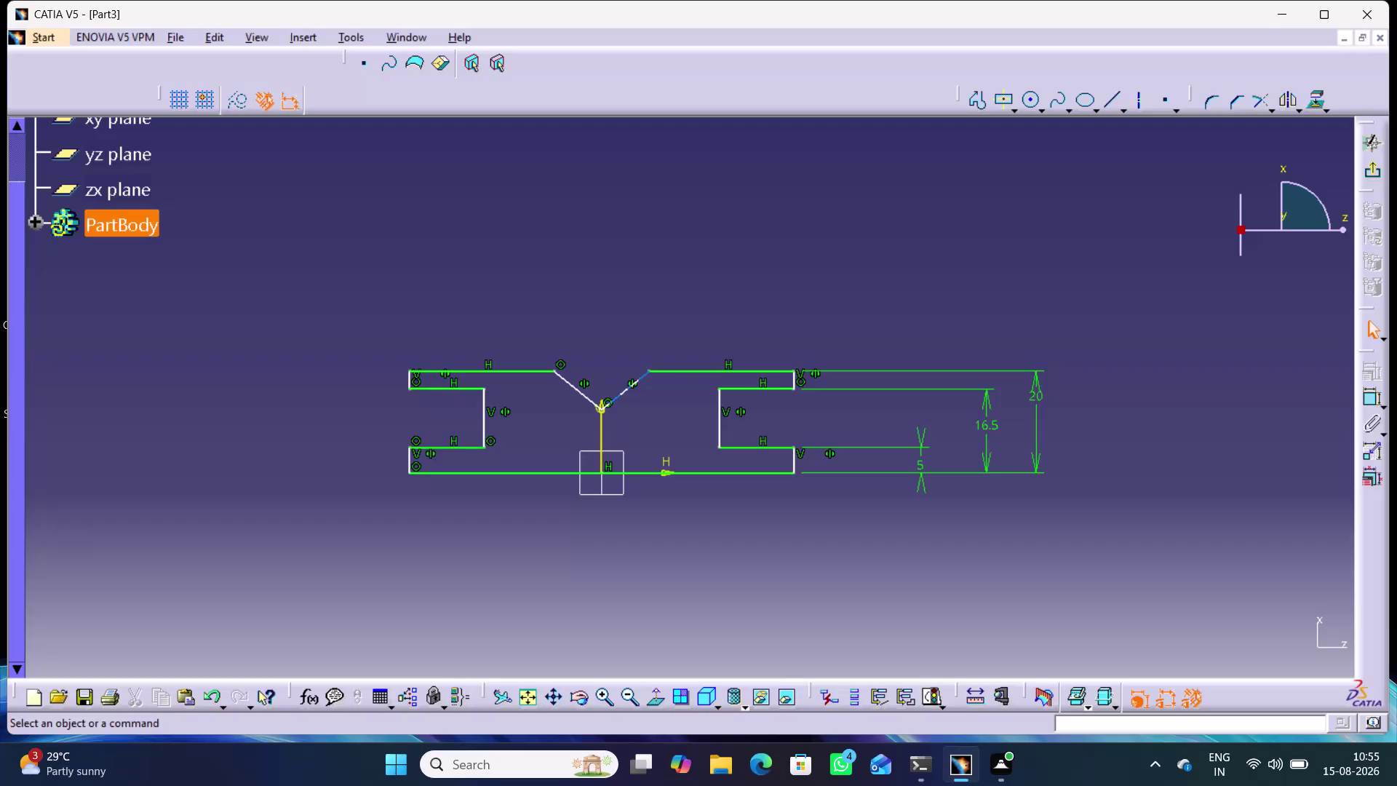
Drag the V notch and the two inner walls inward to narrow the central neck.
drag(610, 403, 610, 381)
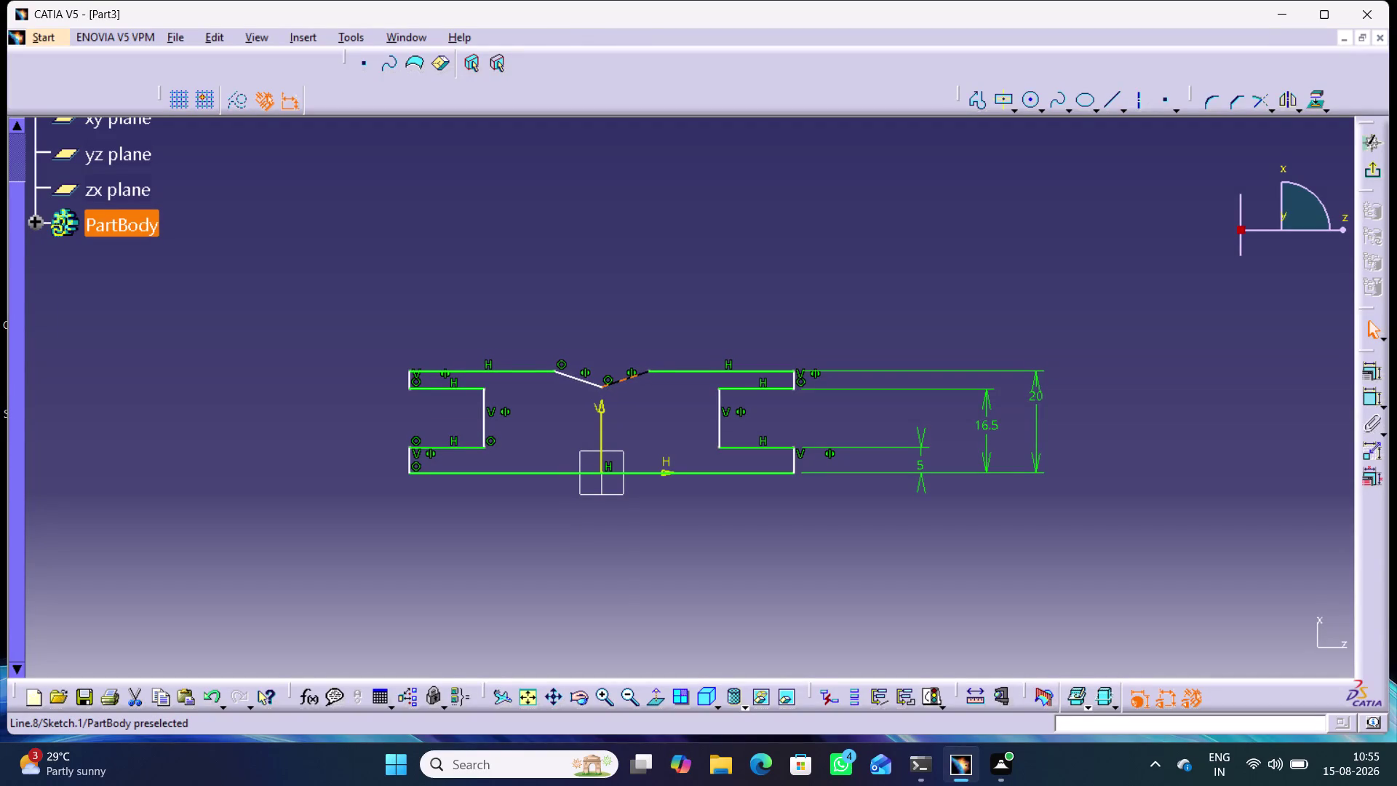
drag(609, 380, 610, 384)
click(644, 283)
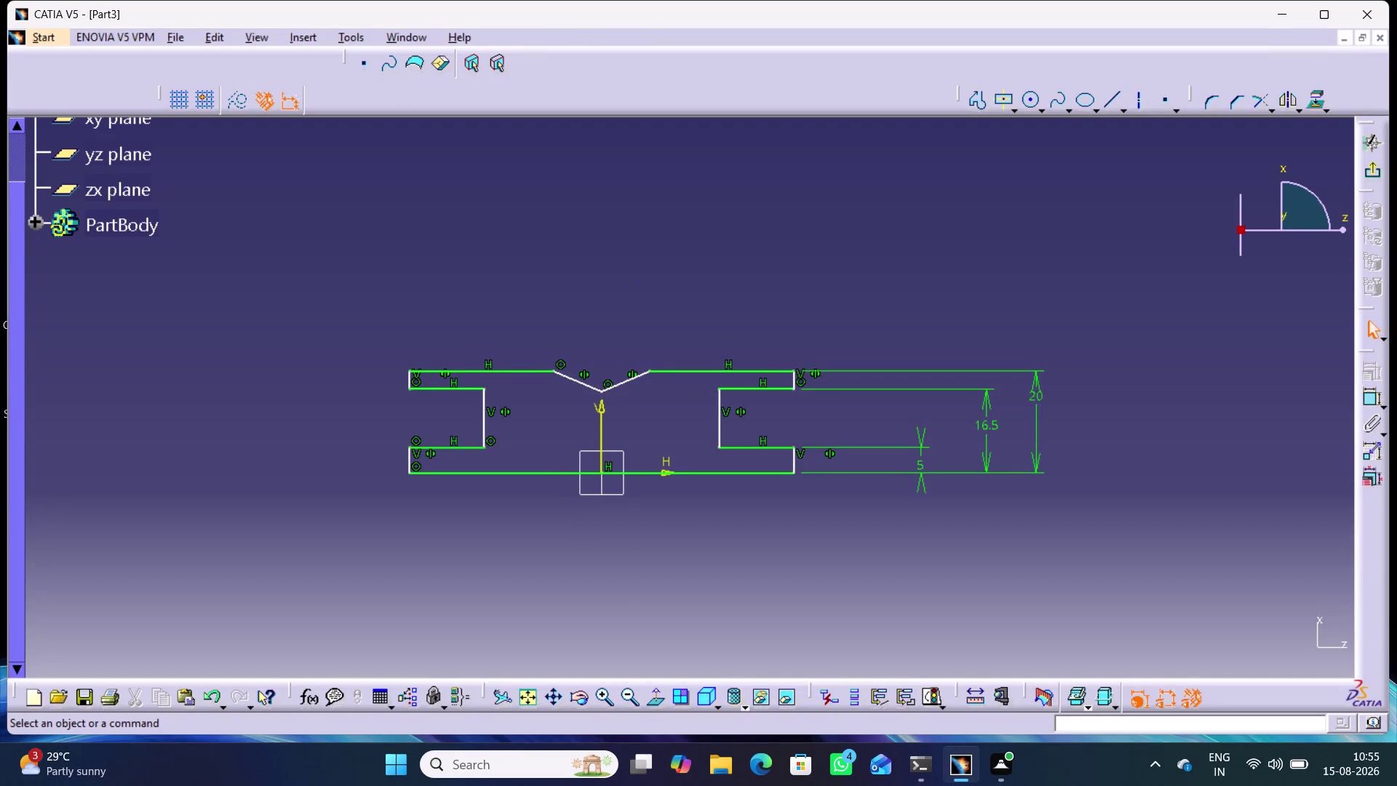
drag(720, 396, 665, 398)
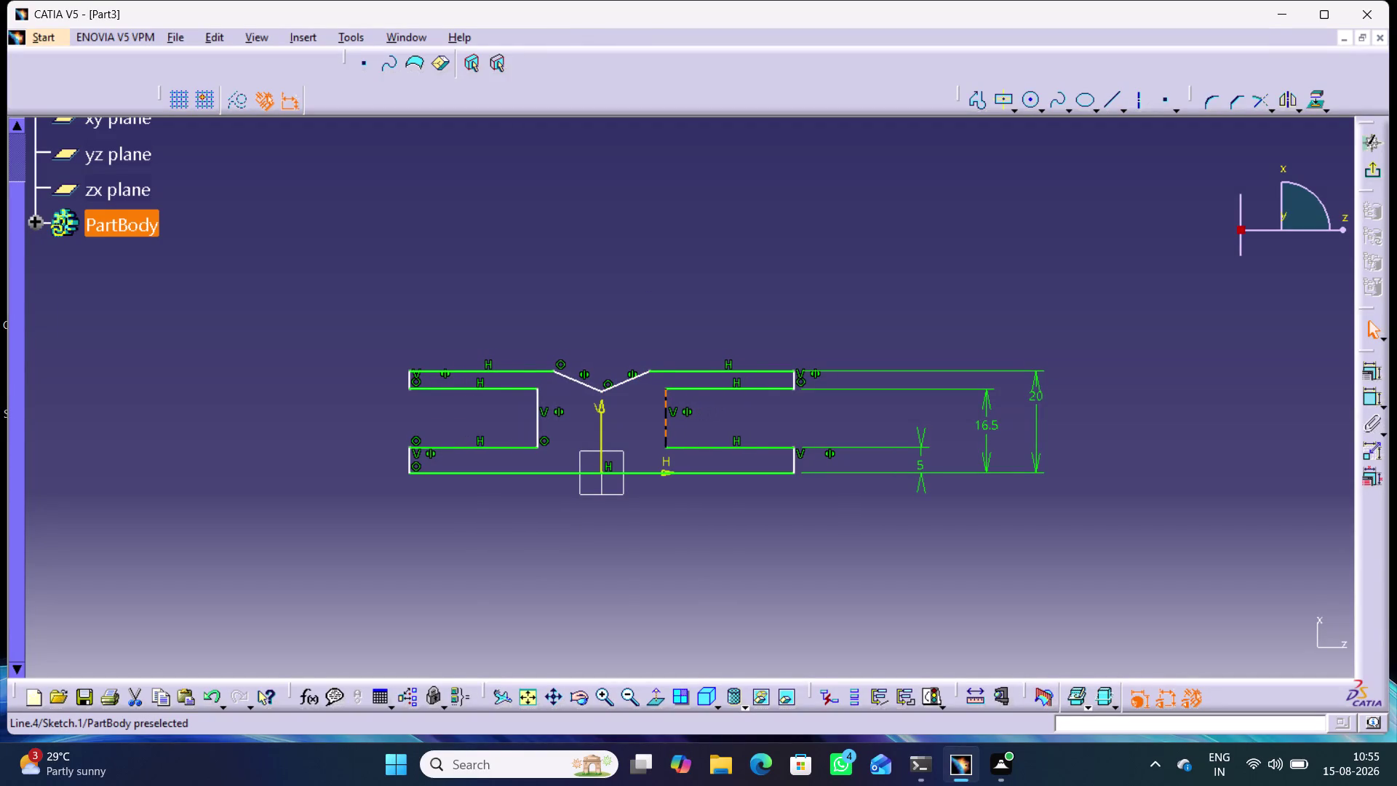
drag(665, 398, 654, 398)
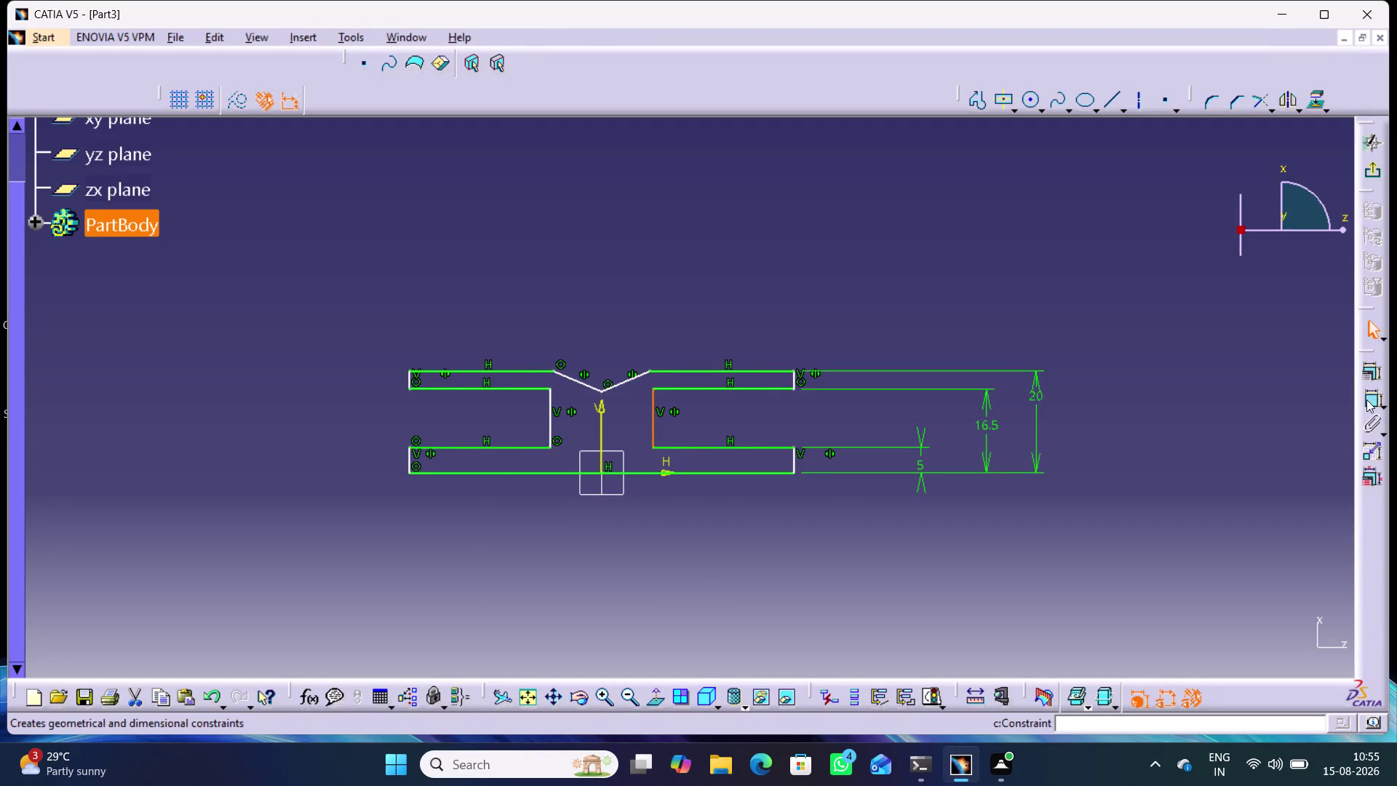
Constrain the angle between the two V-notch lines to 90°.
double_click(1366, 399)
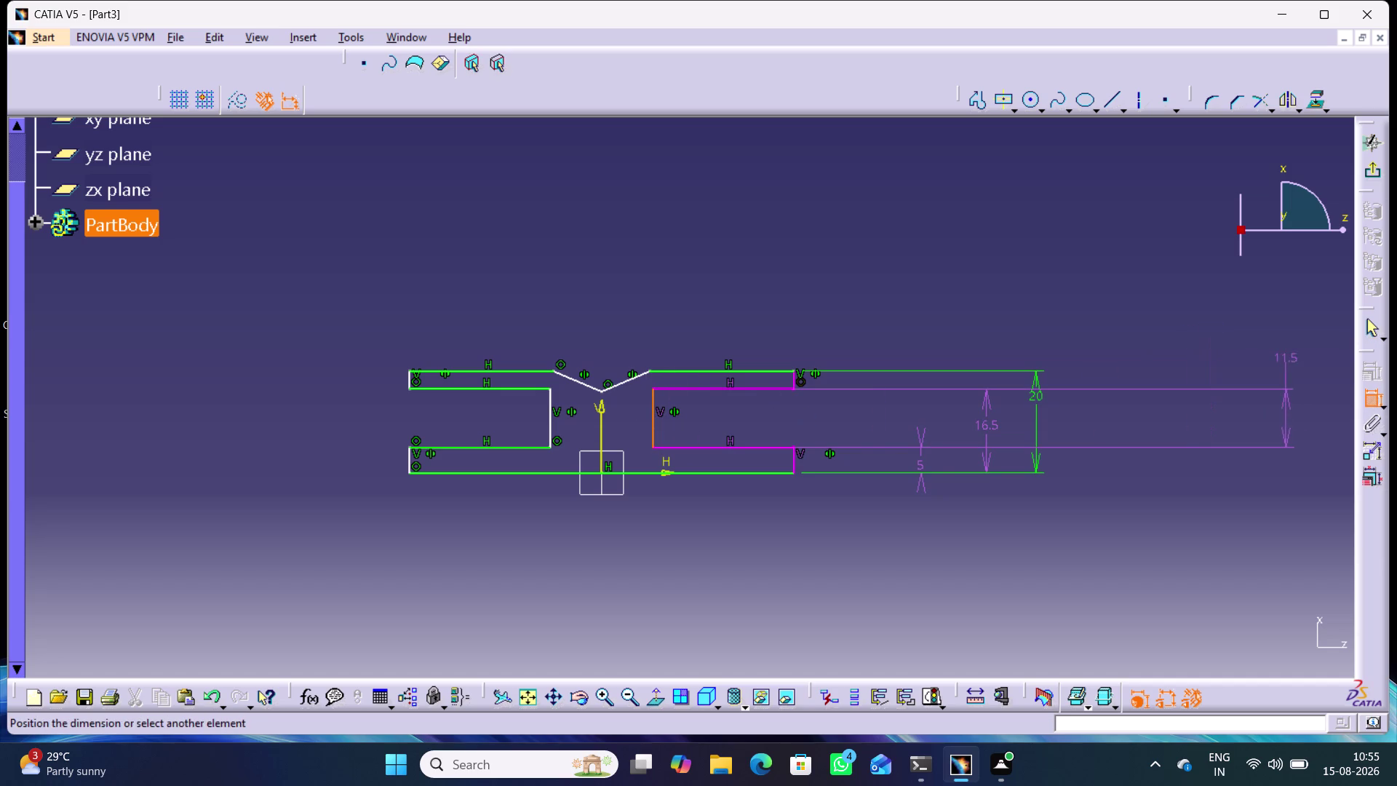
click(1371, 395)
click(1236, 387)
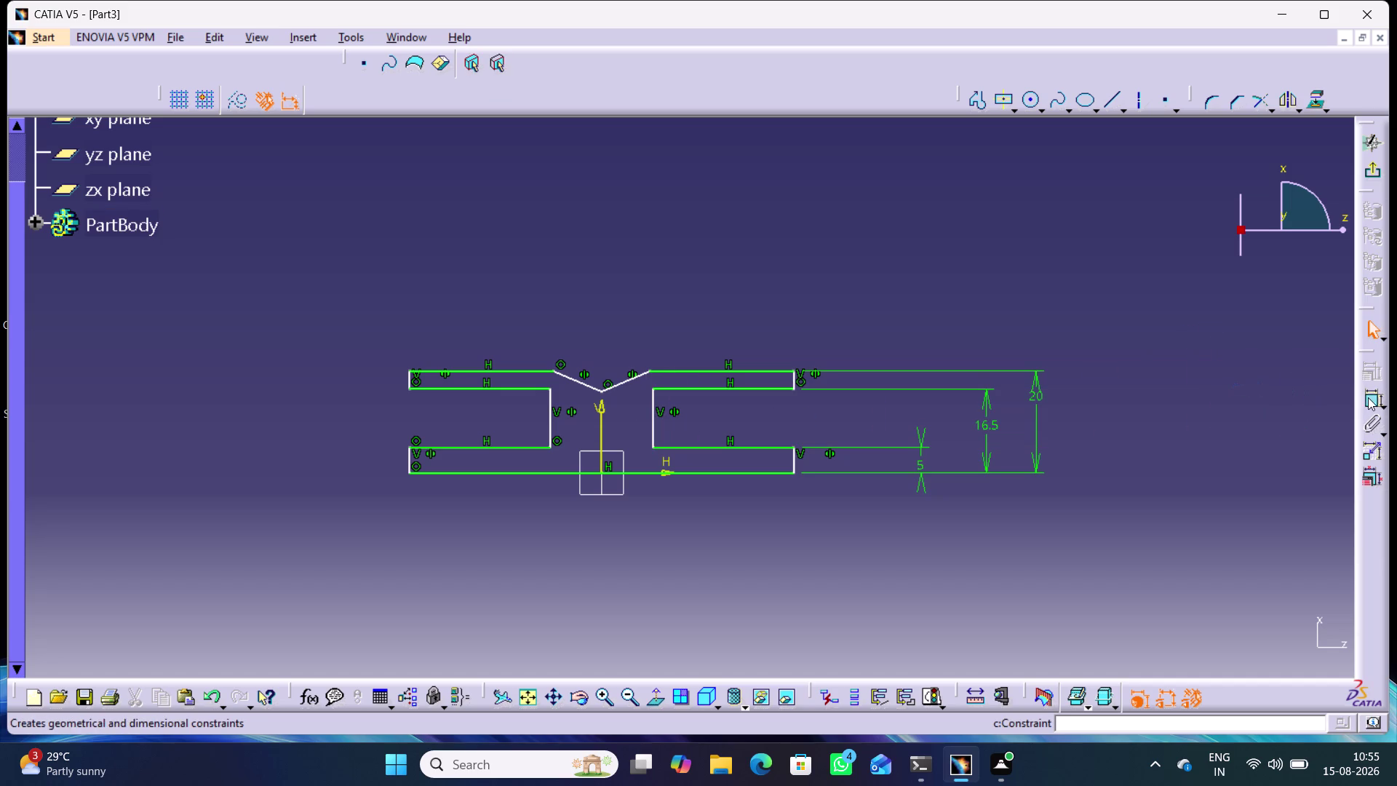
double_click(1368, 397)
click(583, 381)
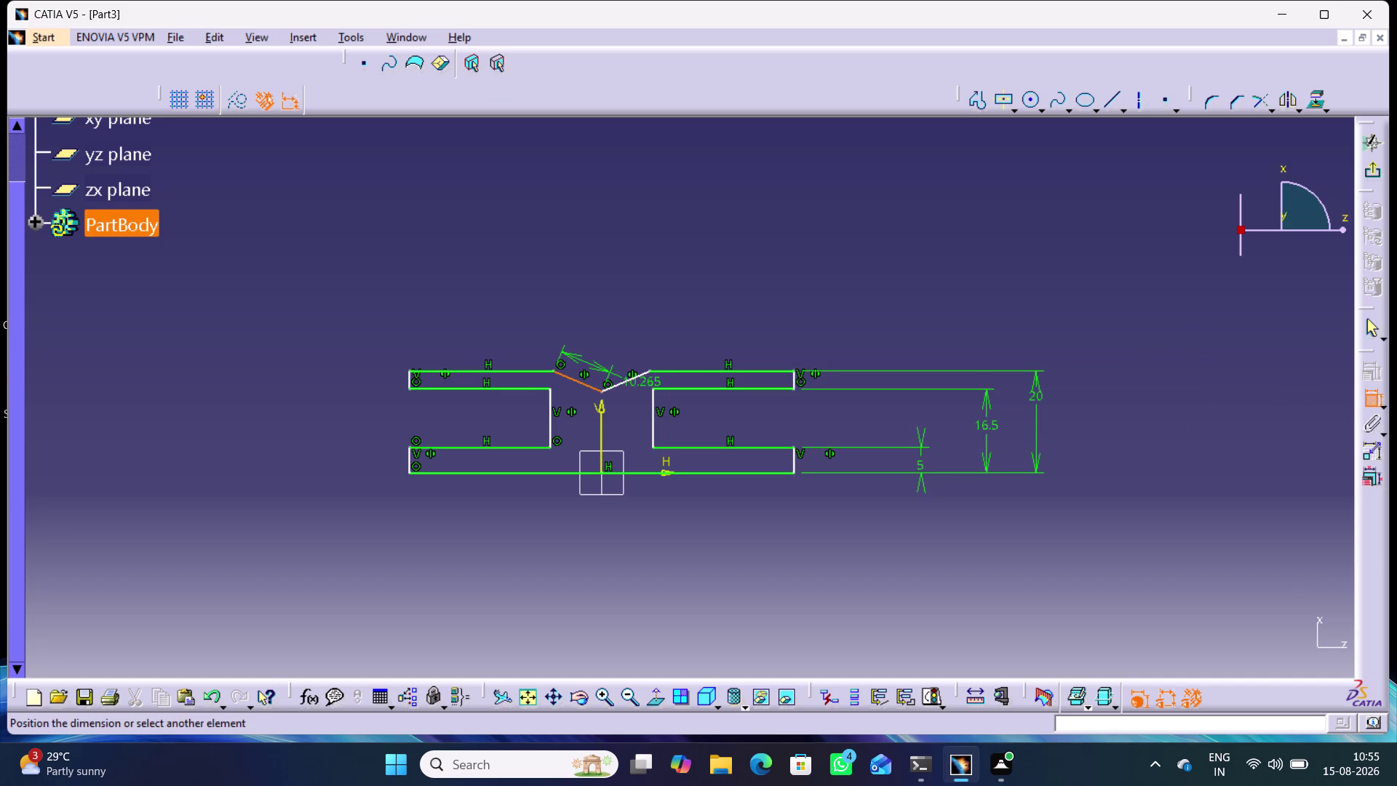
click(641, 379)
click(601, 351)
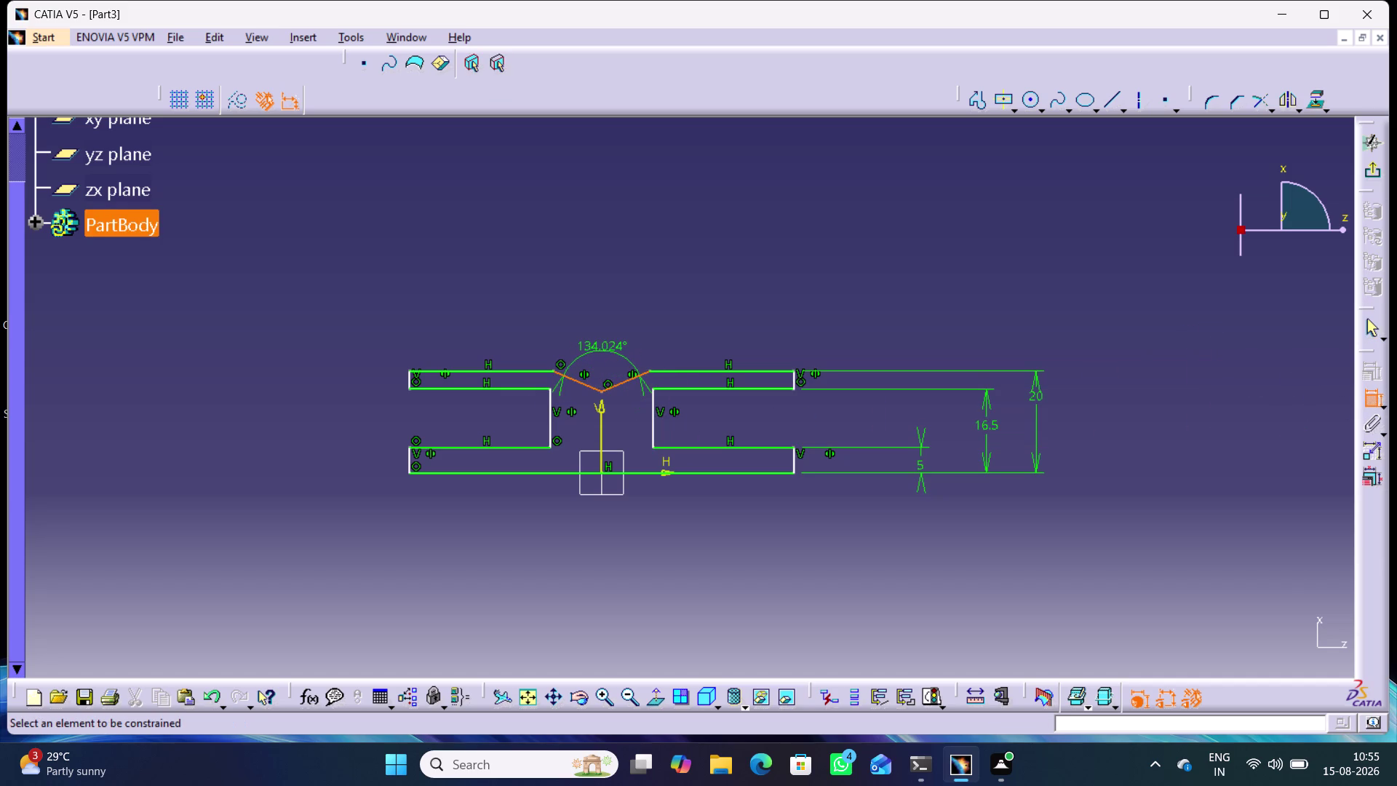
double_click(600, 347)
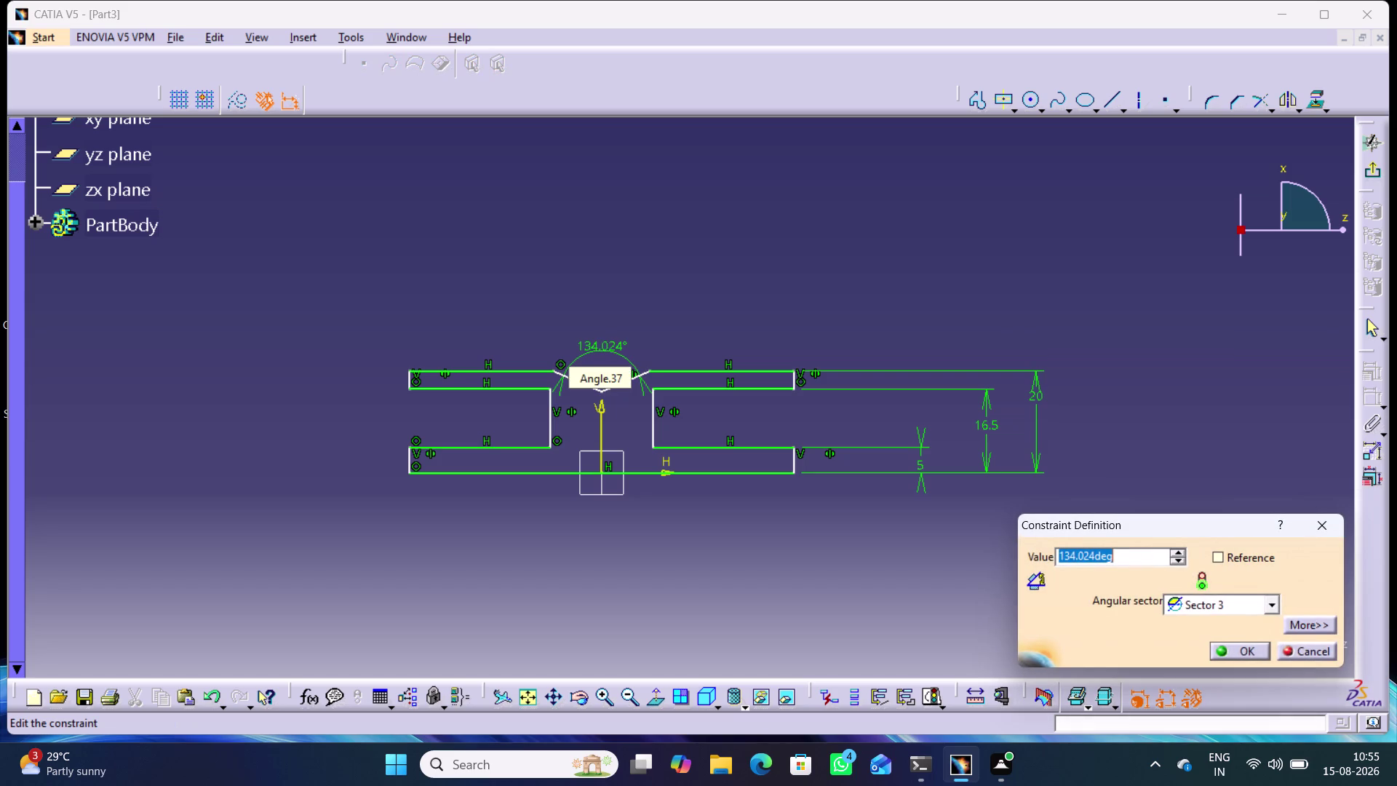
text(90)
key(Return)
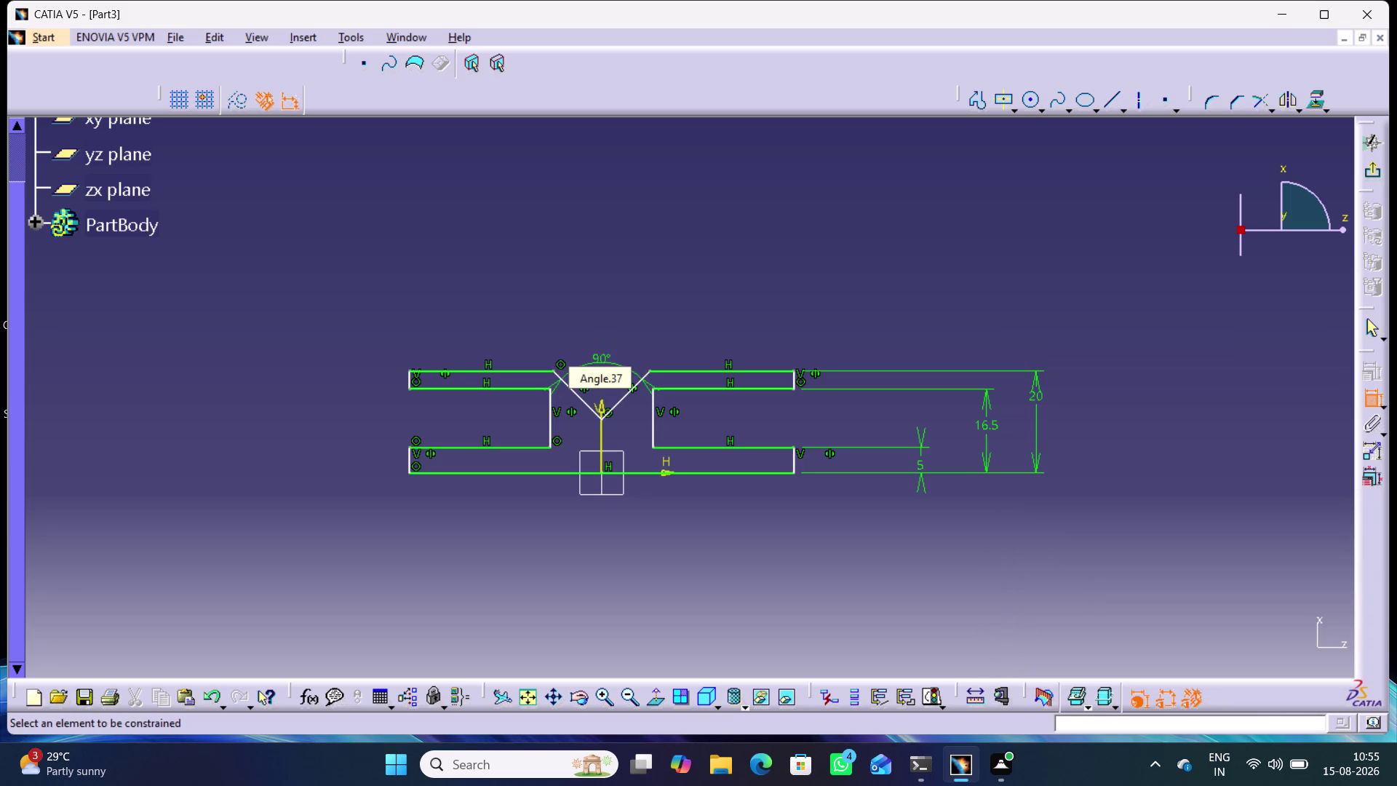
Clear the selection and drag the V notch up toward the top edge.
click(662, 266)
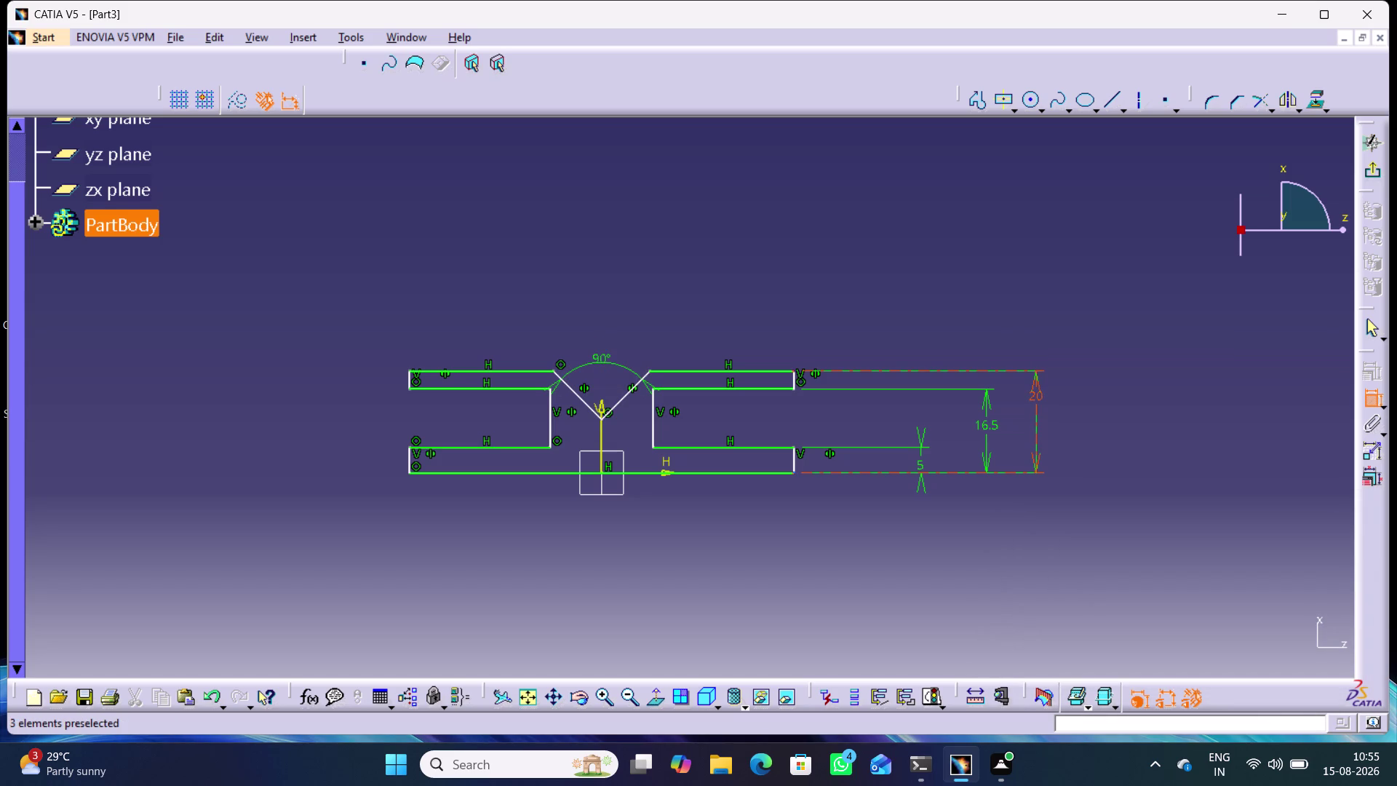
click(1364, 396)
click(1167, 450)
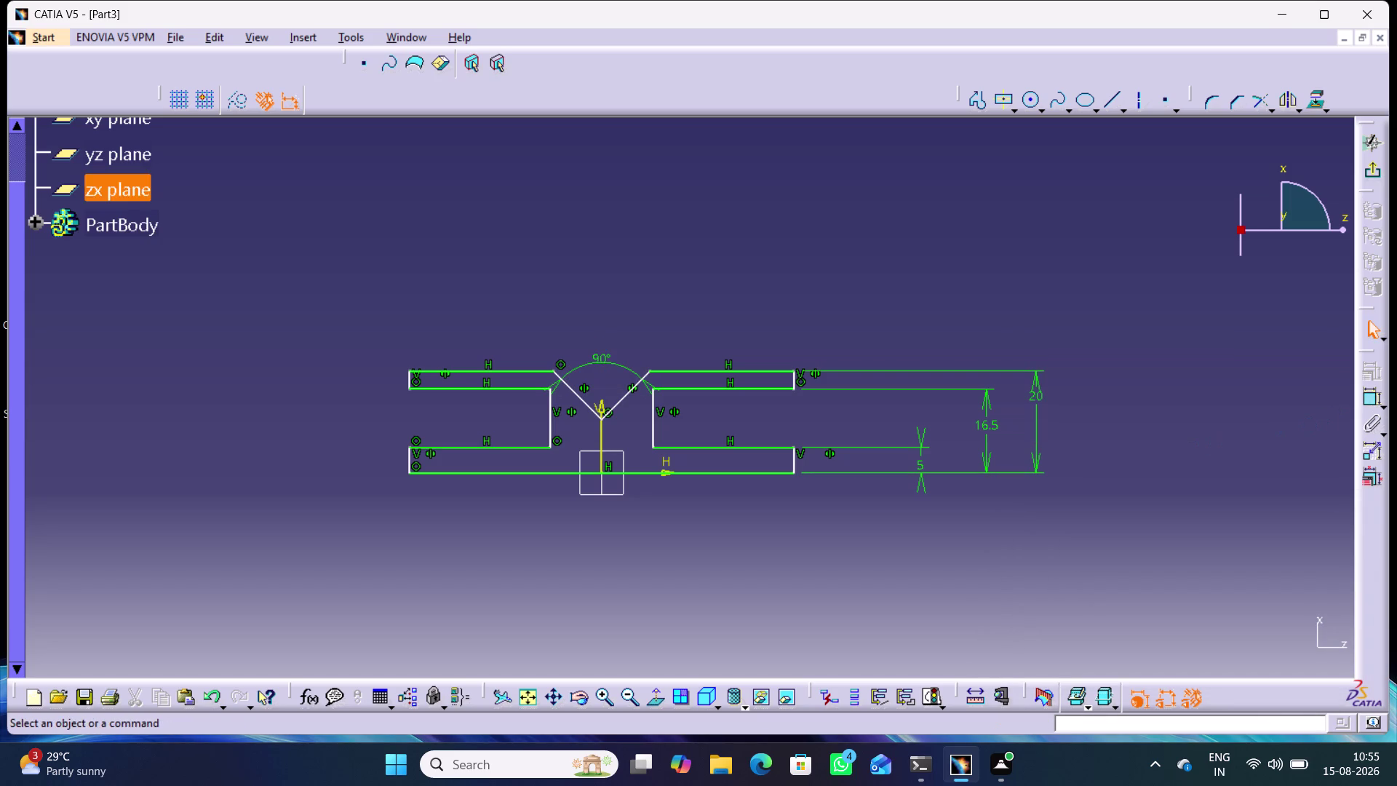
drag(604, 419, 603, 384)
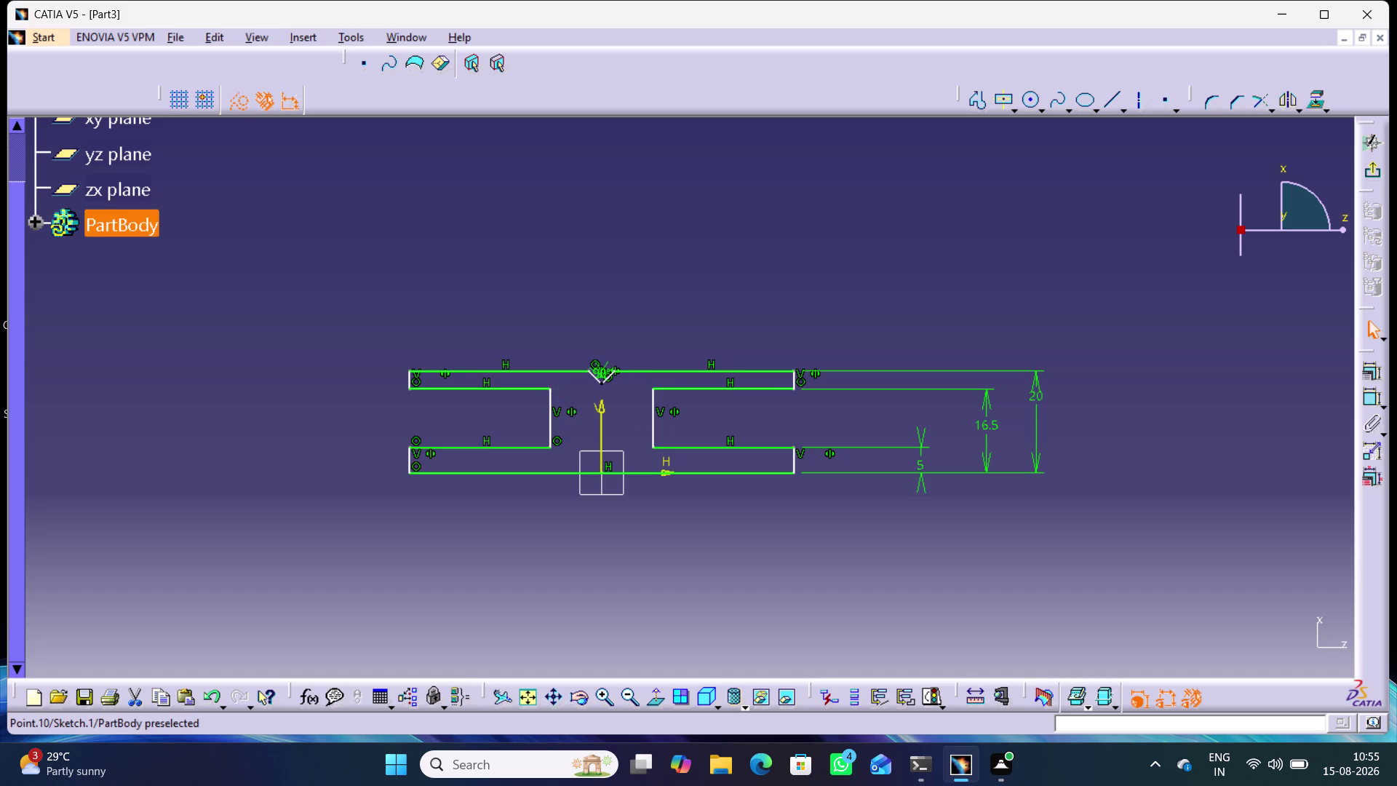
Shrink the V notch slightly and zoom in on the profile.
drag(604, 384, 607, 391)
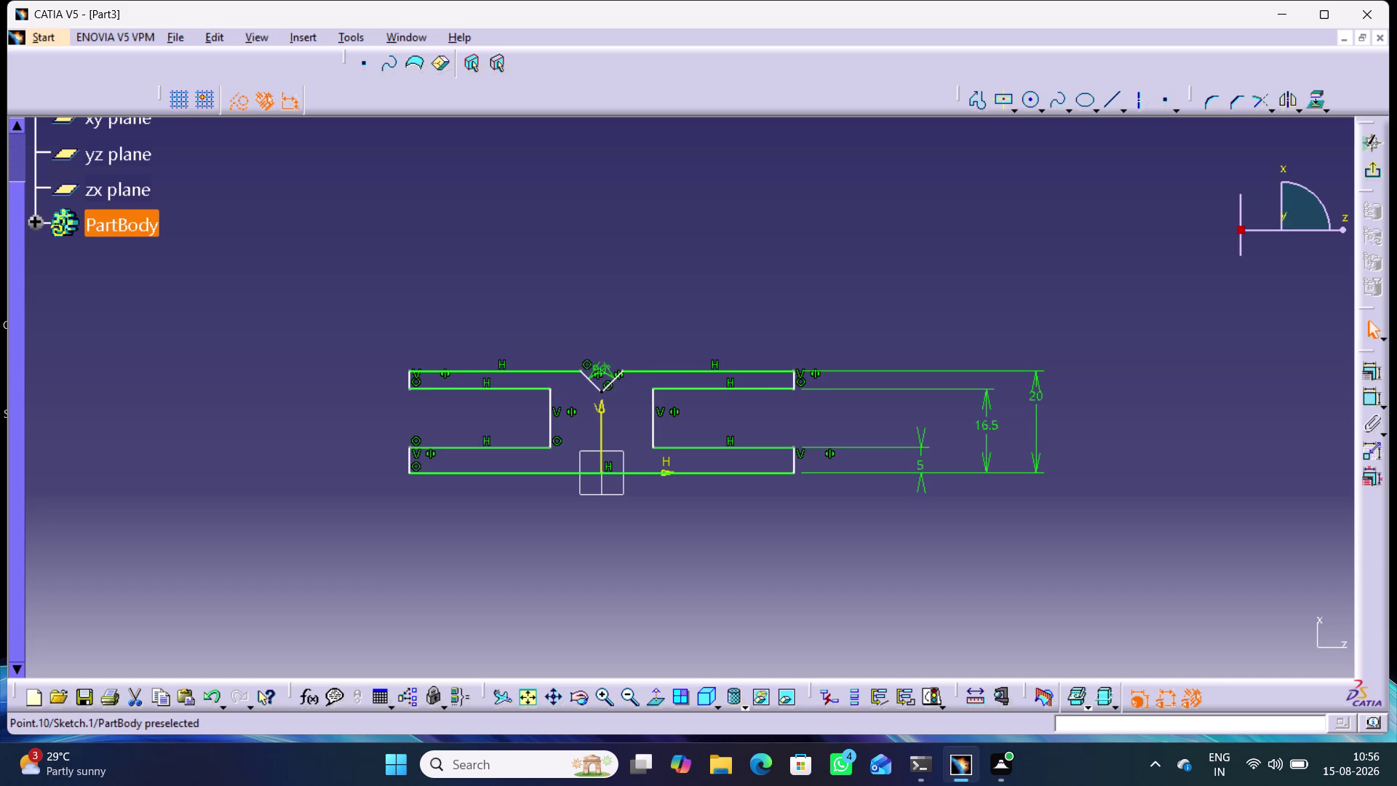
drag(607, 391, 607, 388)
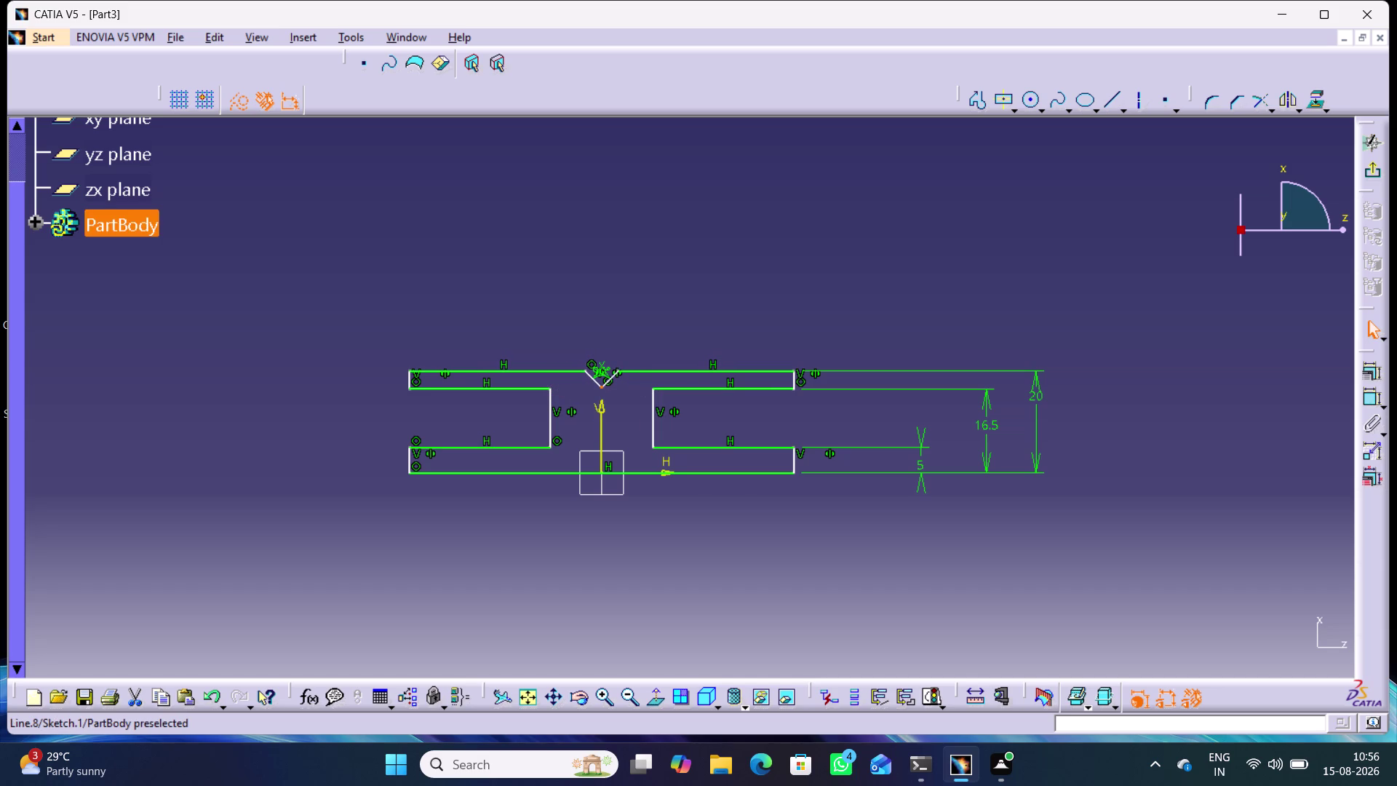
middle_drag(622, 408, 617, 389)
right_click(622, 408)
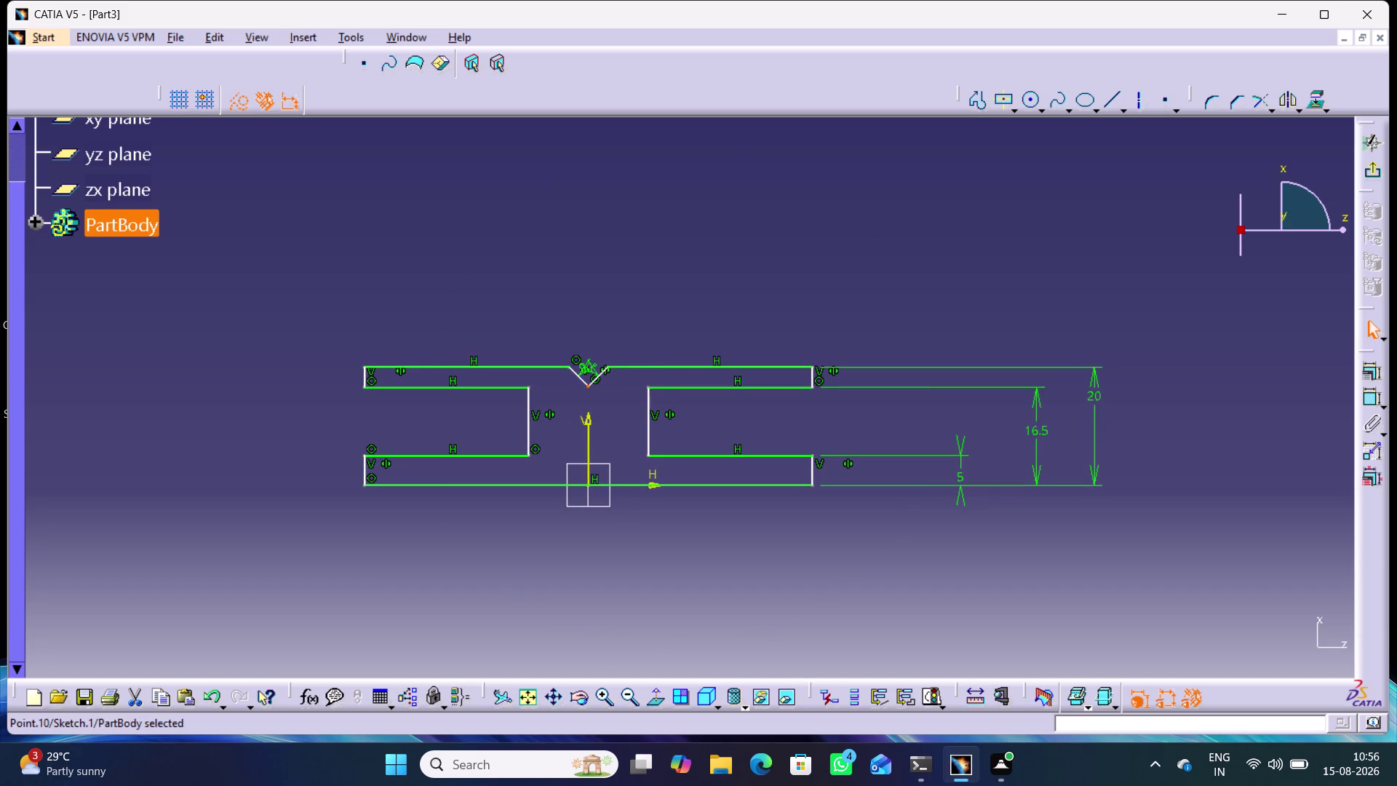
middle_drag(622, 390, 614, 366)
right_click(621, 390)
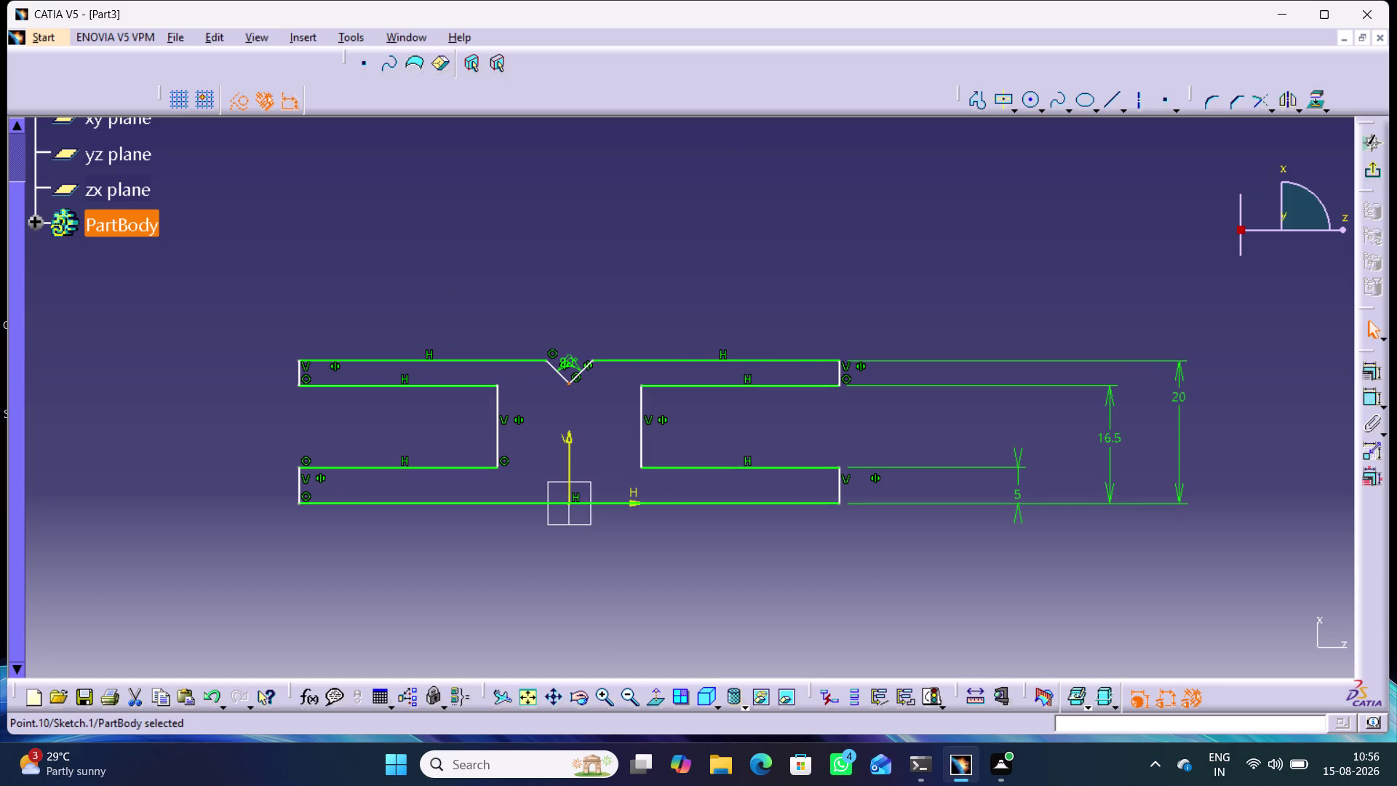
Dimension the inner wall spacing, then undo the misplaced dimension.
click(1367, 395)
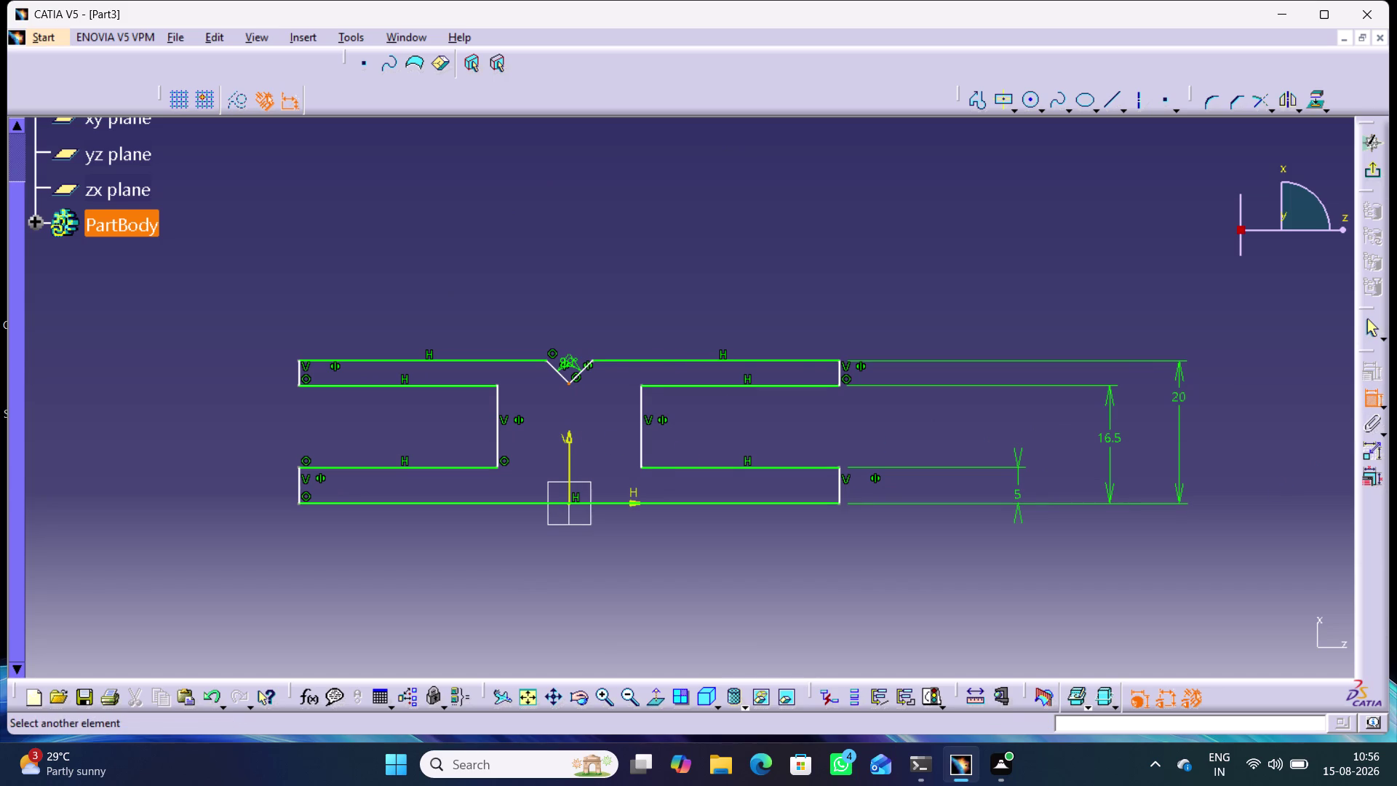
click(643, 416)
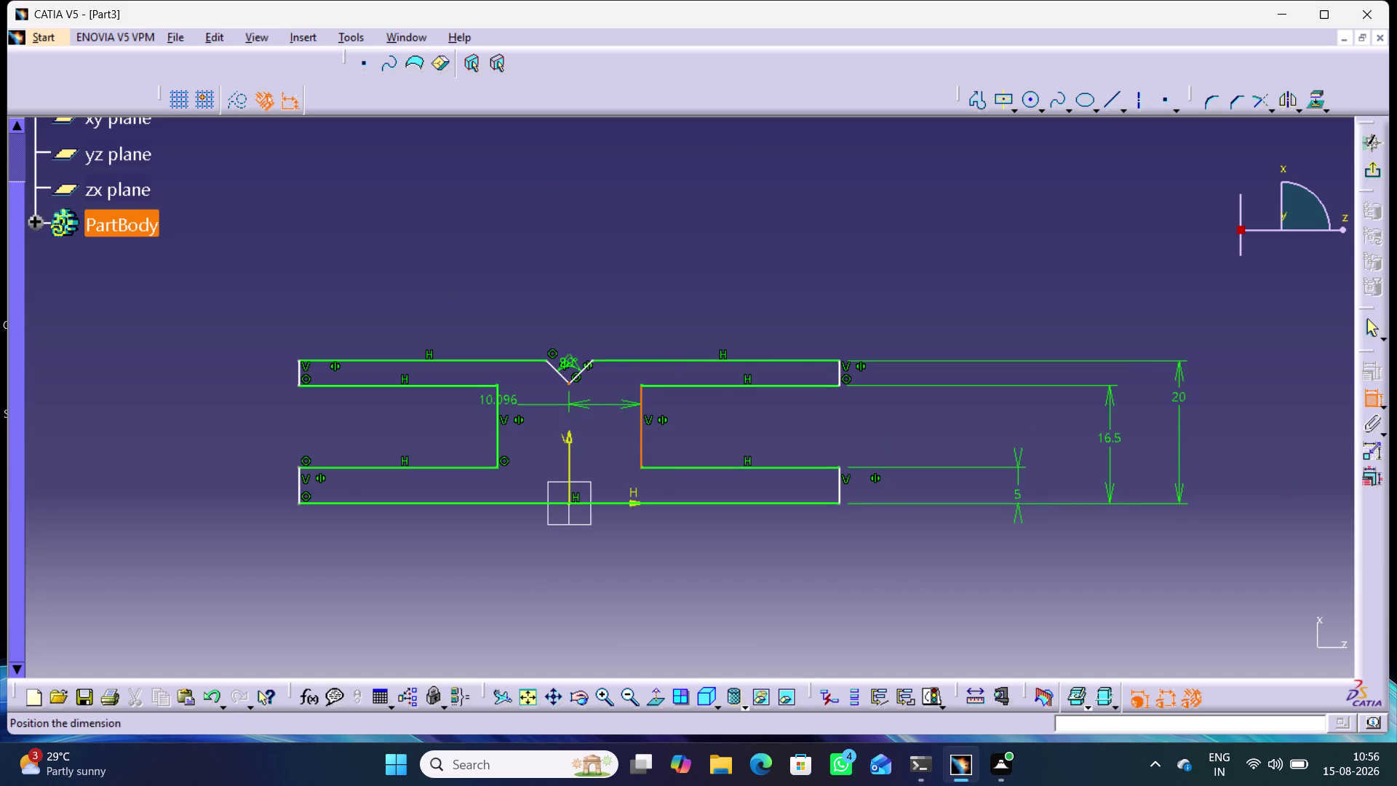
click(495, 396)
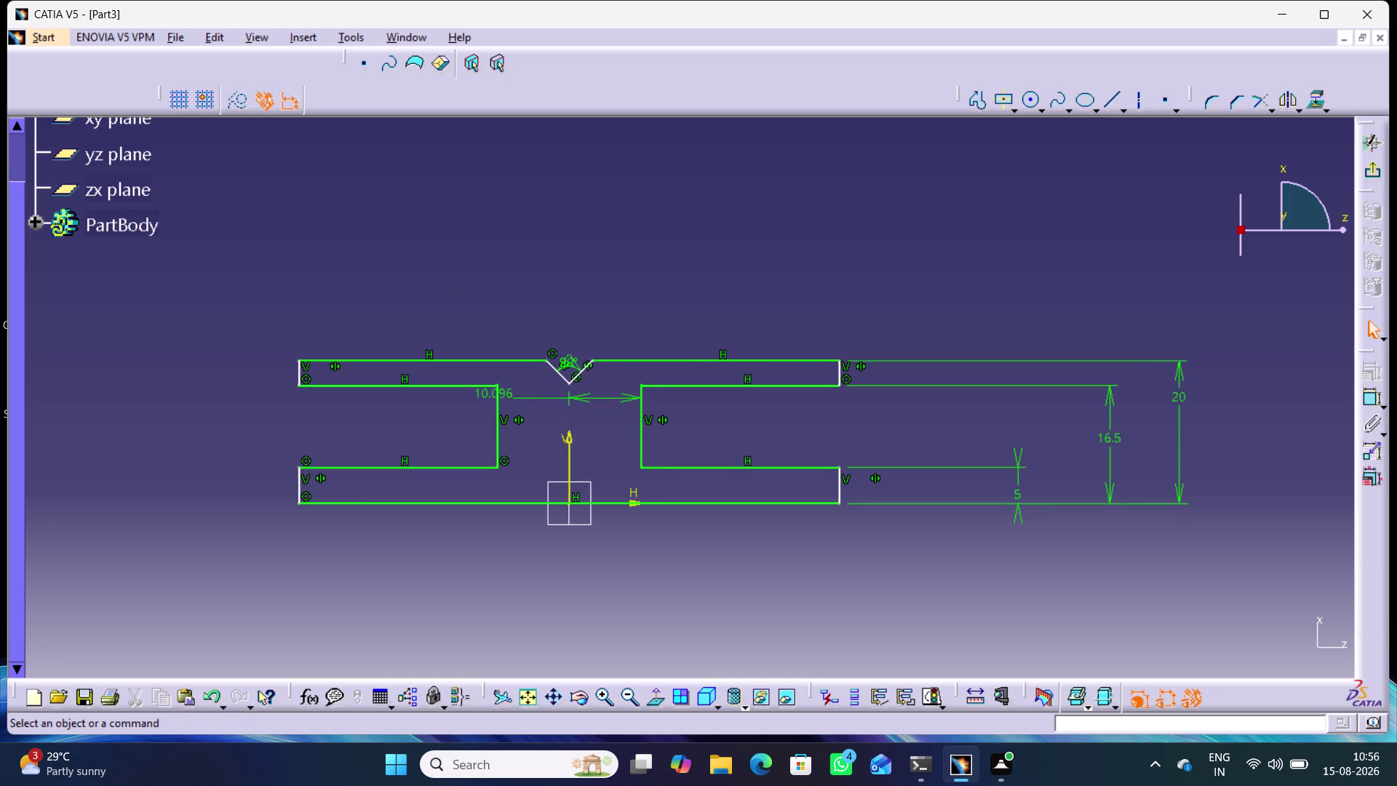
click(204, 692)
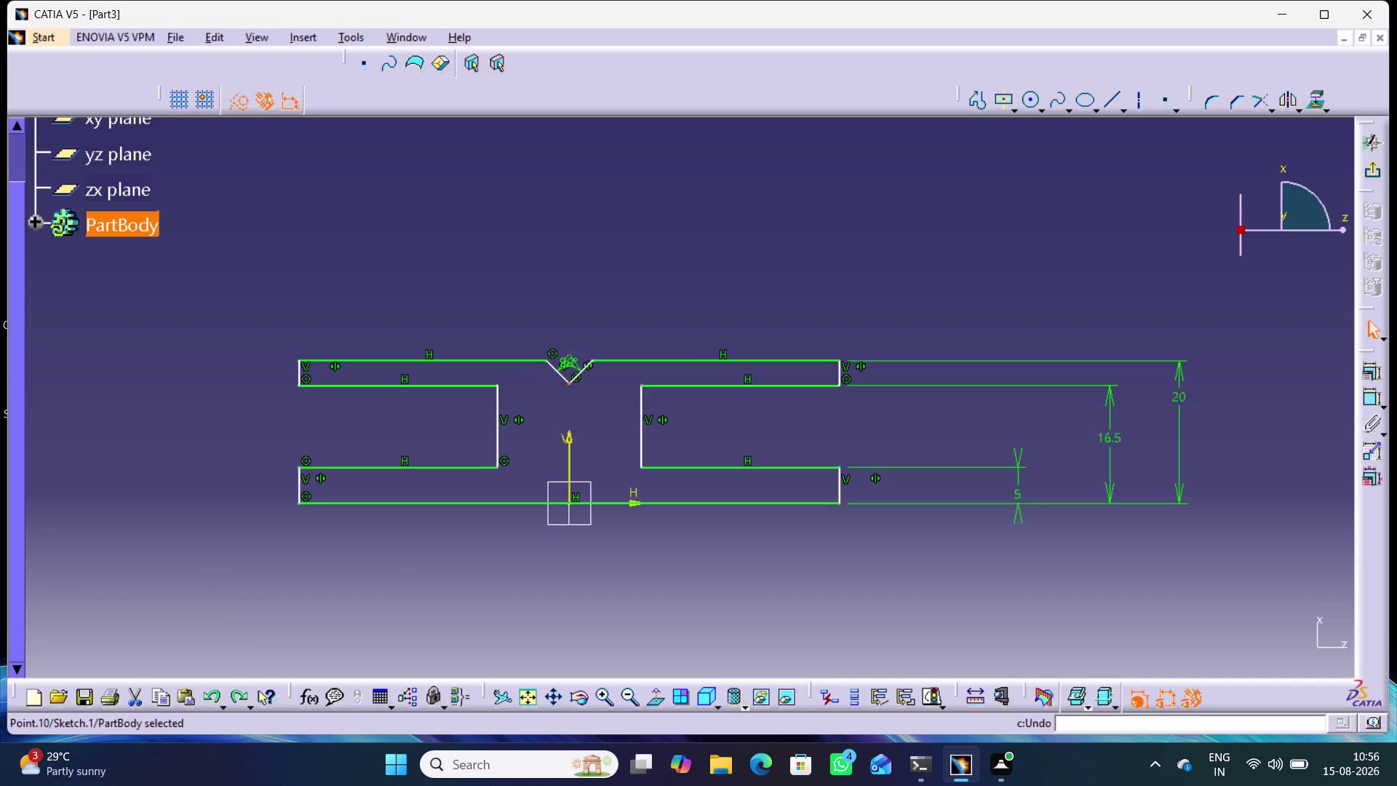
click(413, 565)
click(1367, 394)
click(1362, 397)
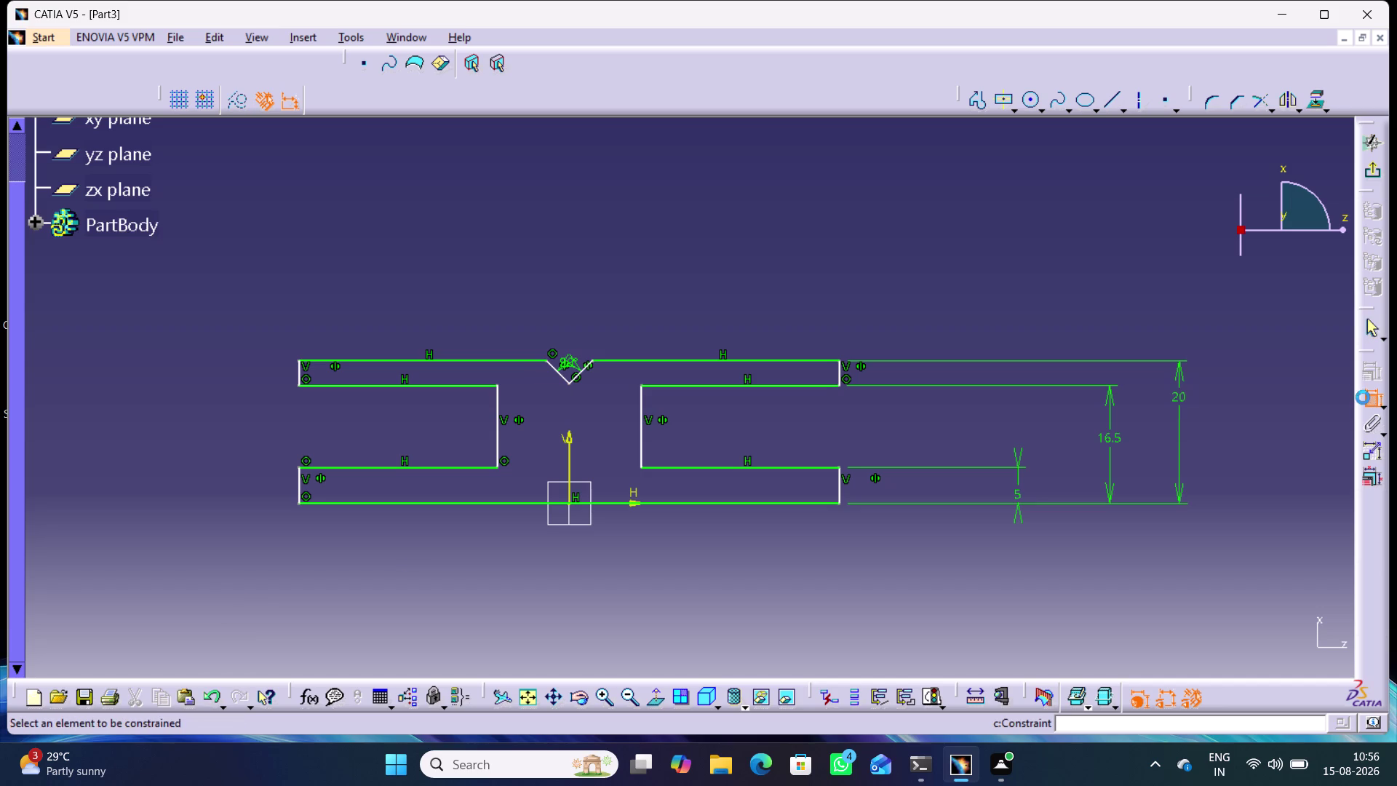
Dimension the gap between the two inner walls and set it to 5 mm.
click(1365, 394)
click(498, 402)
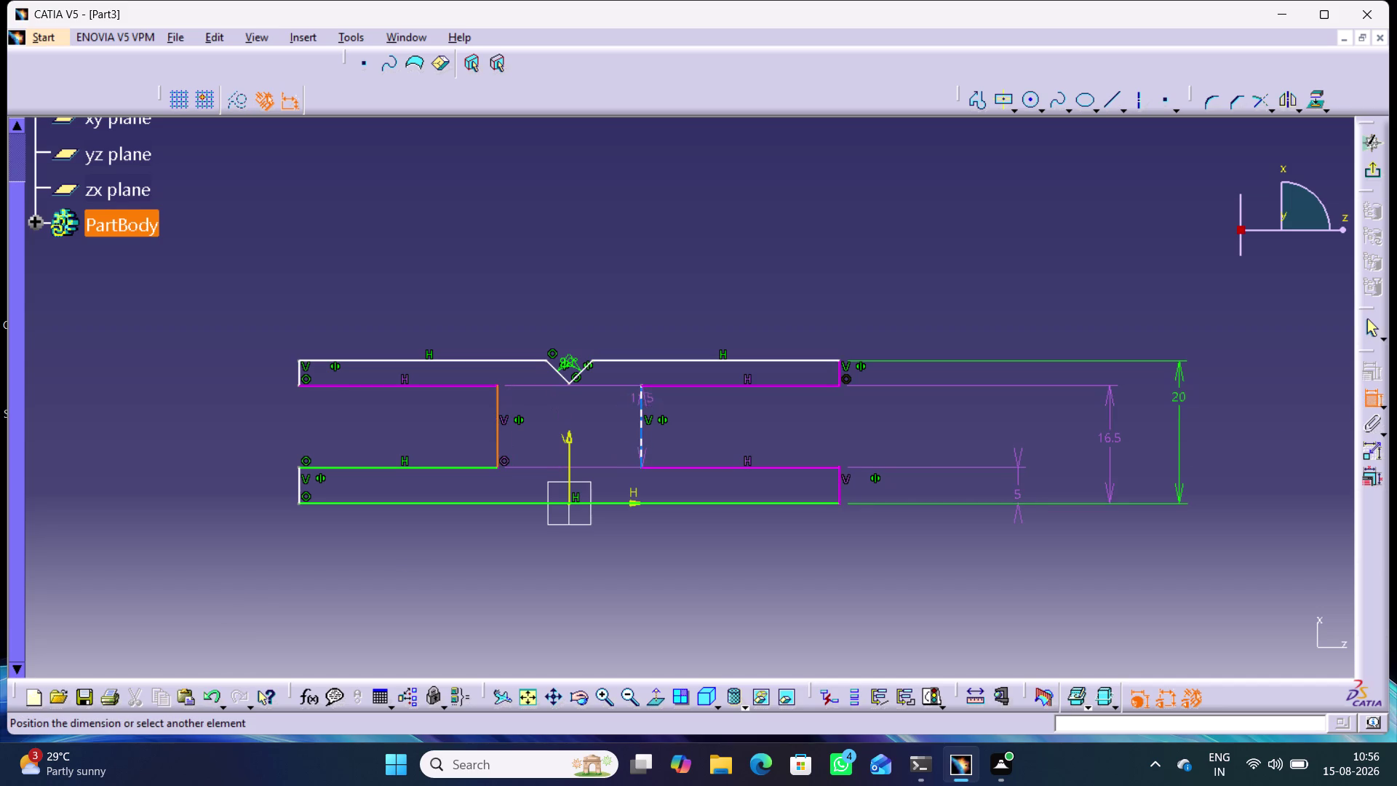
click(638, 400)
click(565, 299)
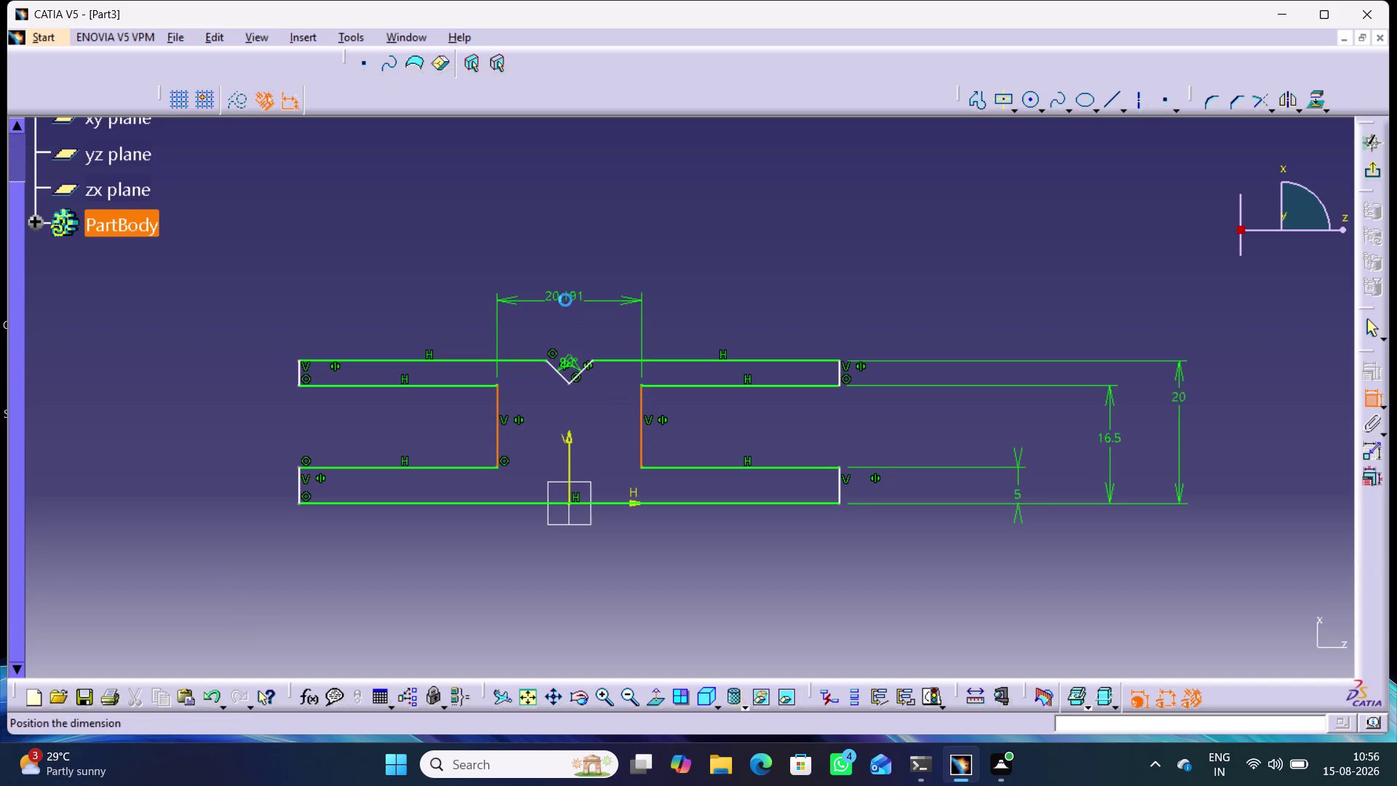
double_click(561, 296)
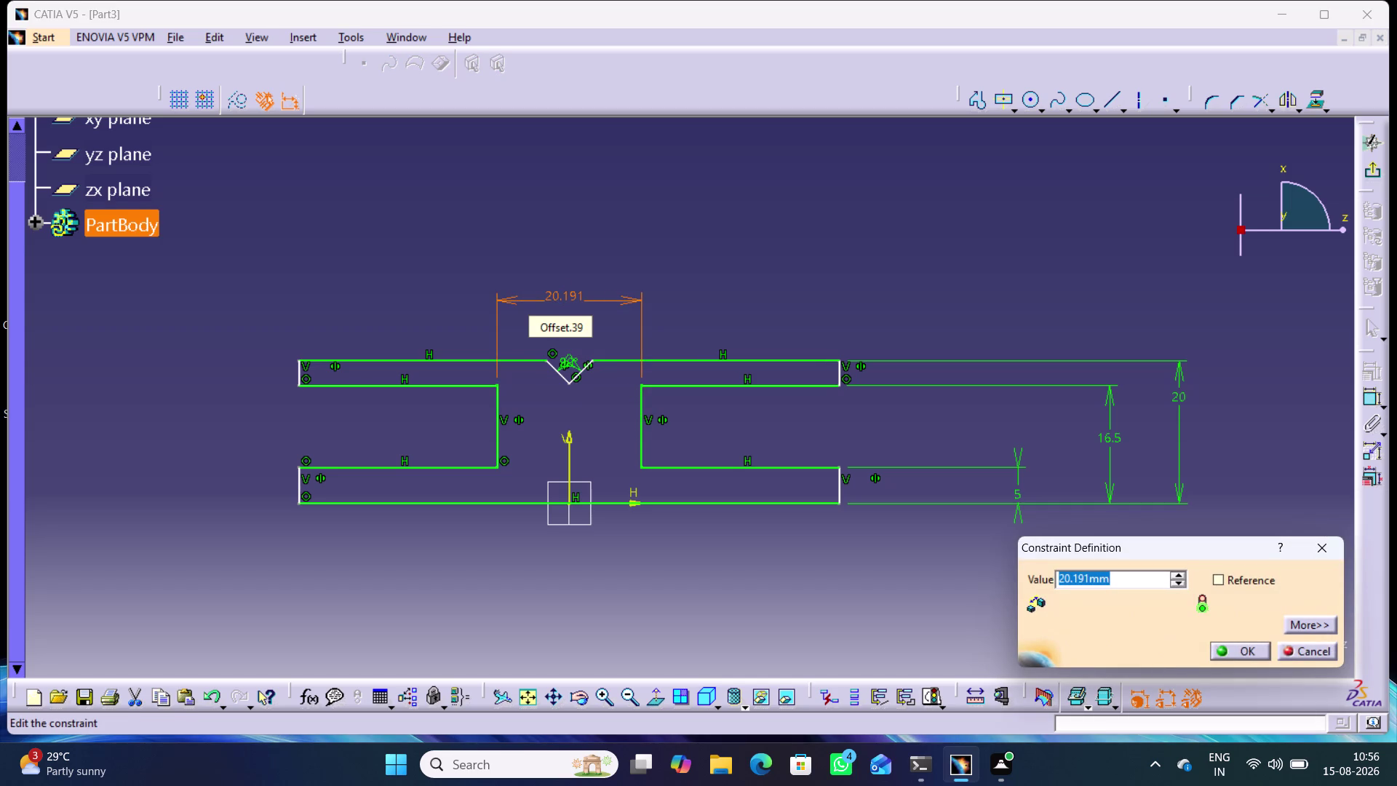
key(5)
key(Return)
scroll(down, 3)
click(635, 295)
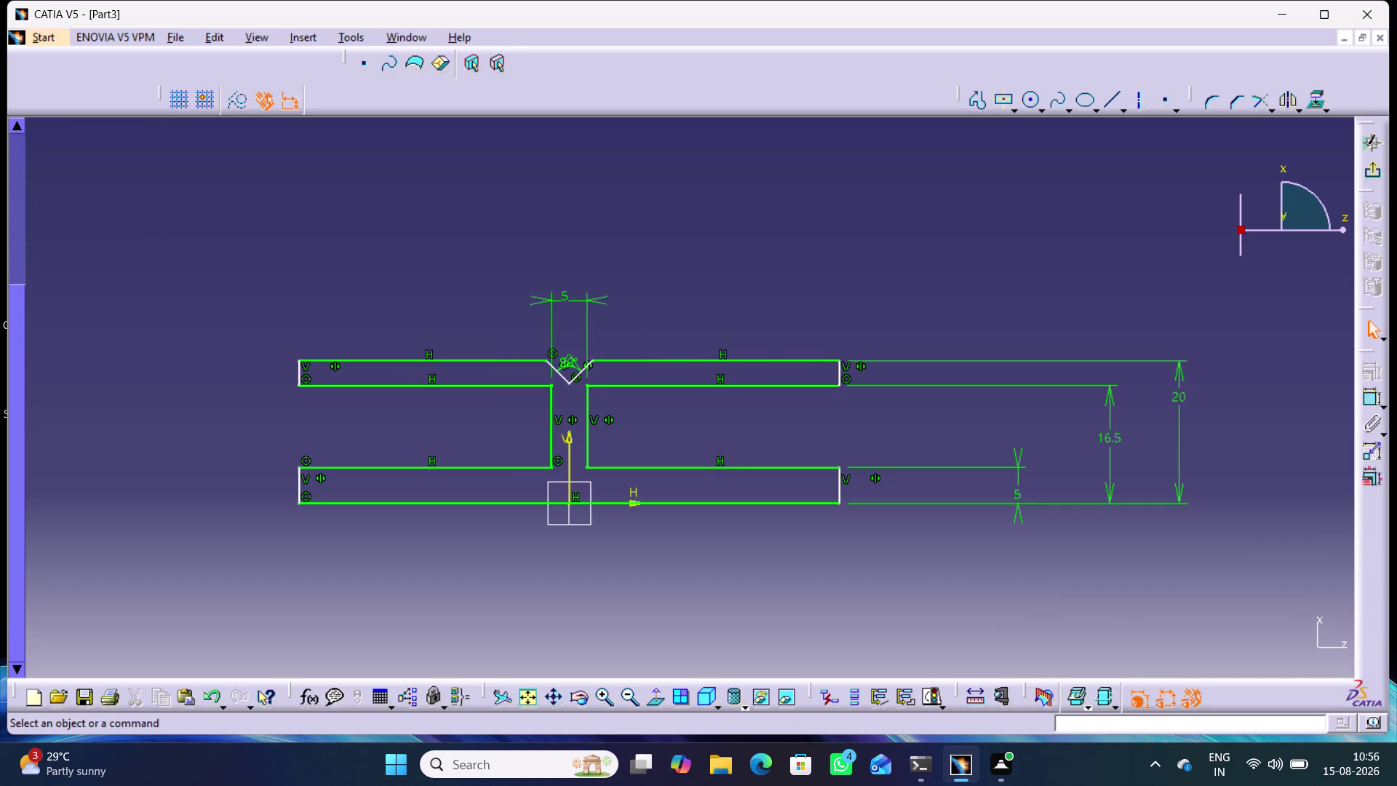
click(1374, 393)
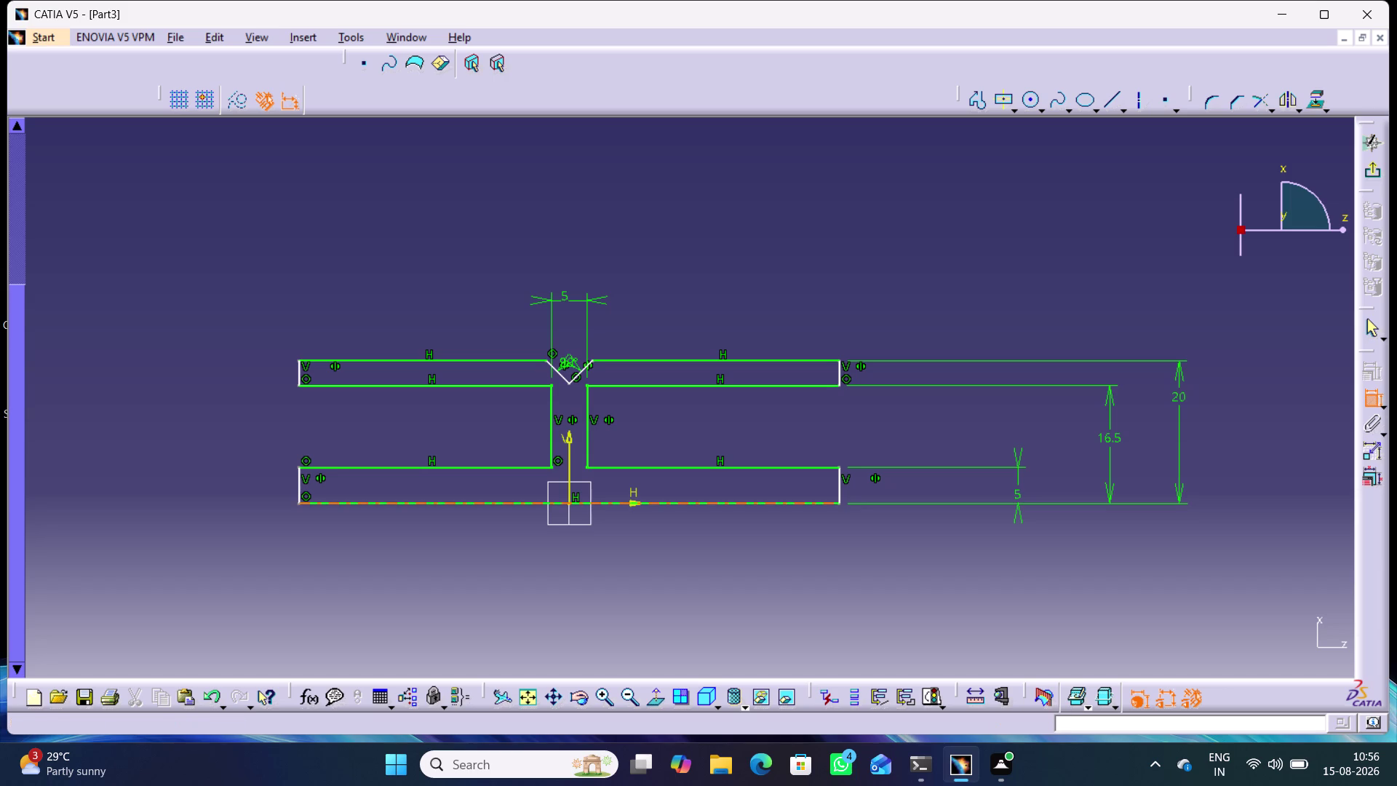
Dimension the bottom edge of the profile to 15 mm.
click(794, 502)
click(564, 543)
double_click(564, 537)
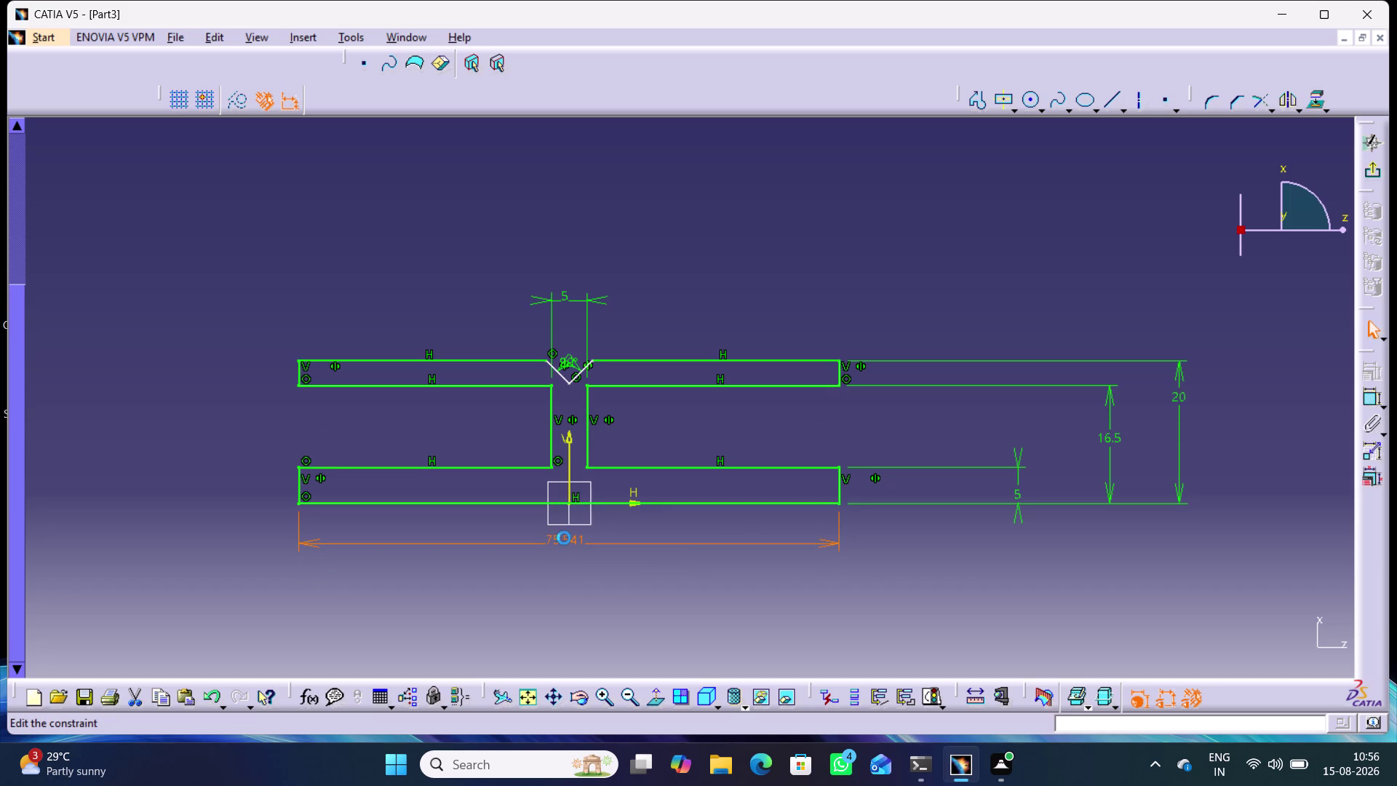
text(15)
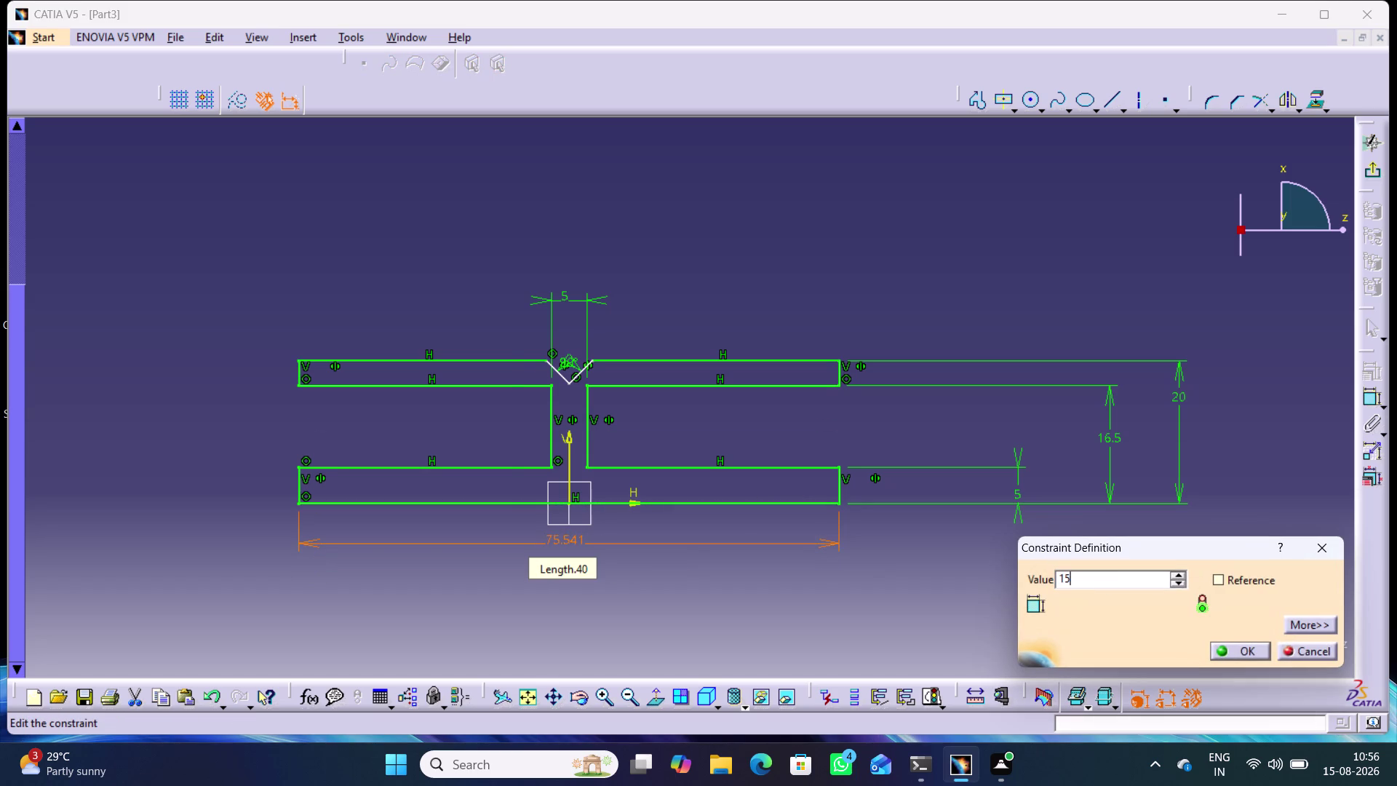
key(Return)
click(682, 543)
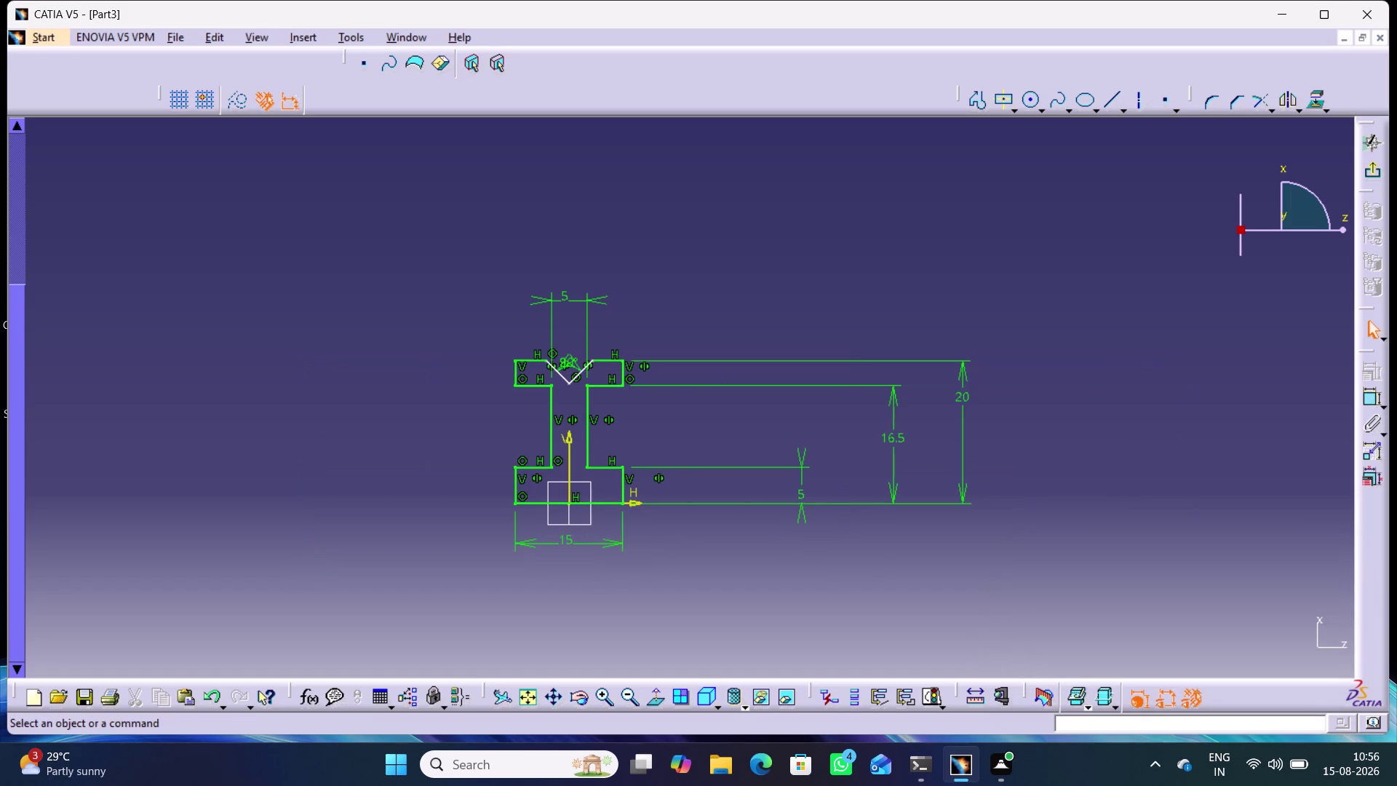
Zoom in on the head notch and drag its edges into shape.
middle_drag(634, 415, 609, 292)
right_click(634, 414)
middle_drag(521, 421, 636, 495)
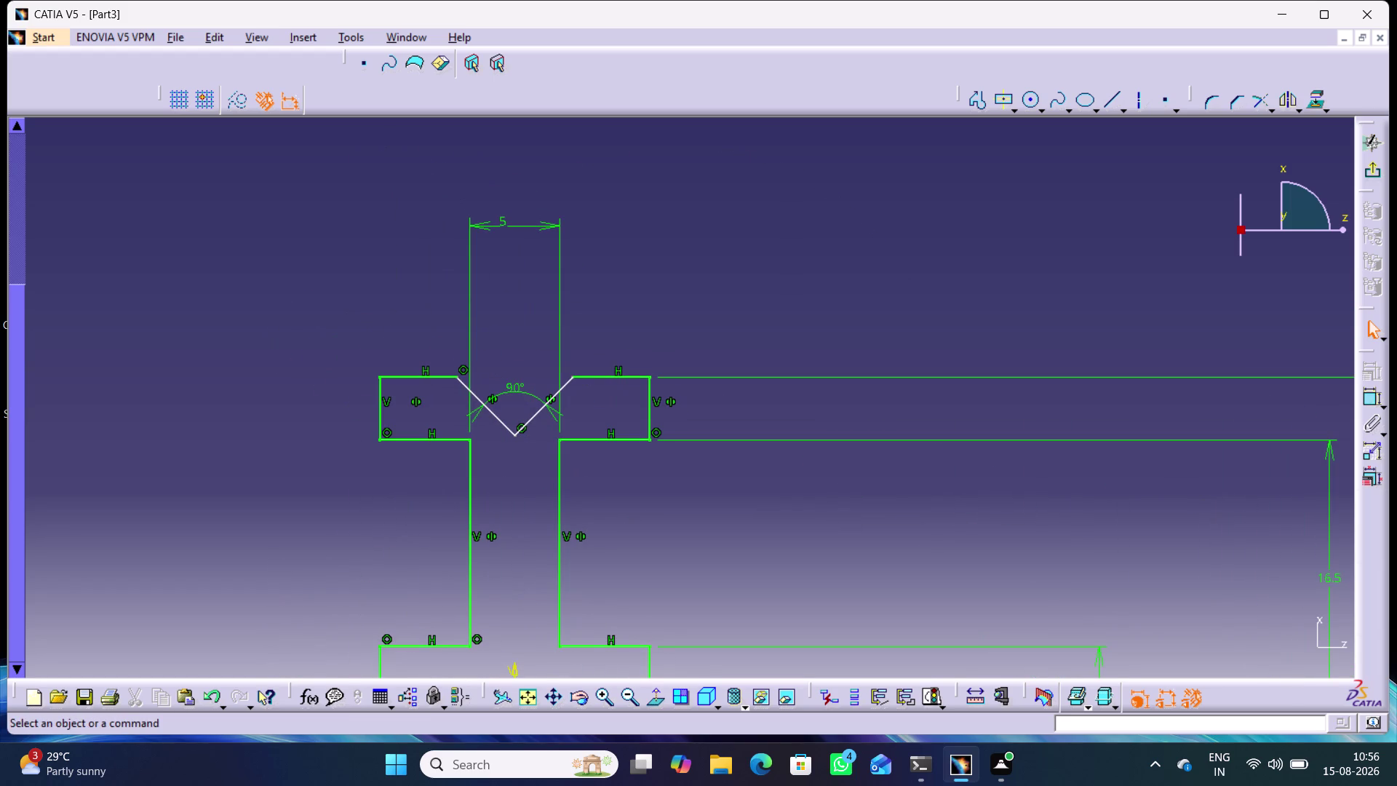
drag(516, 433, 517, 446)
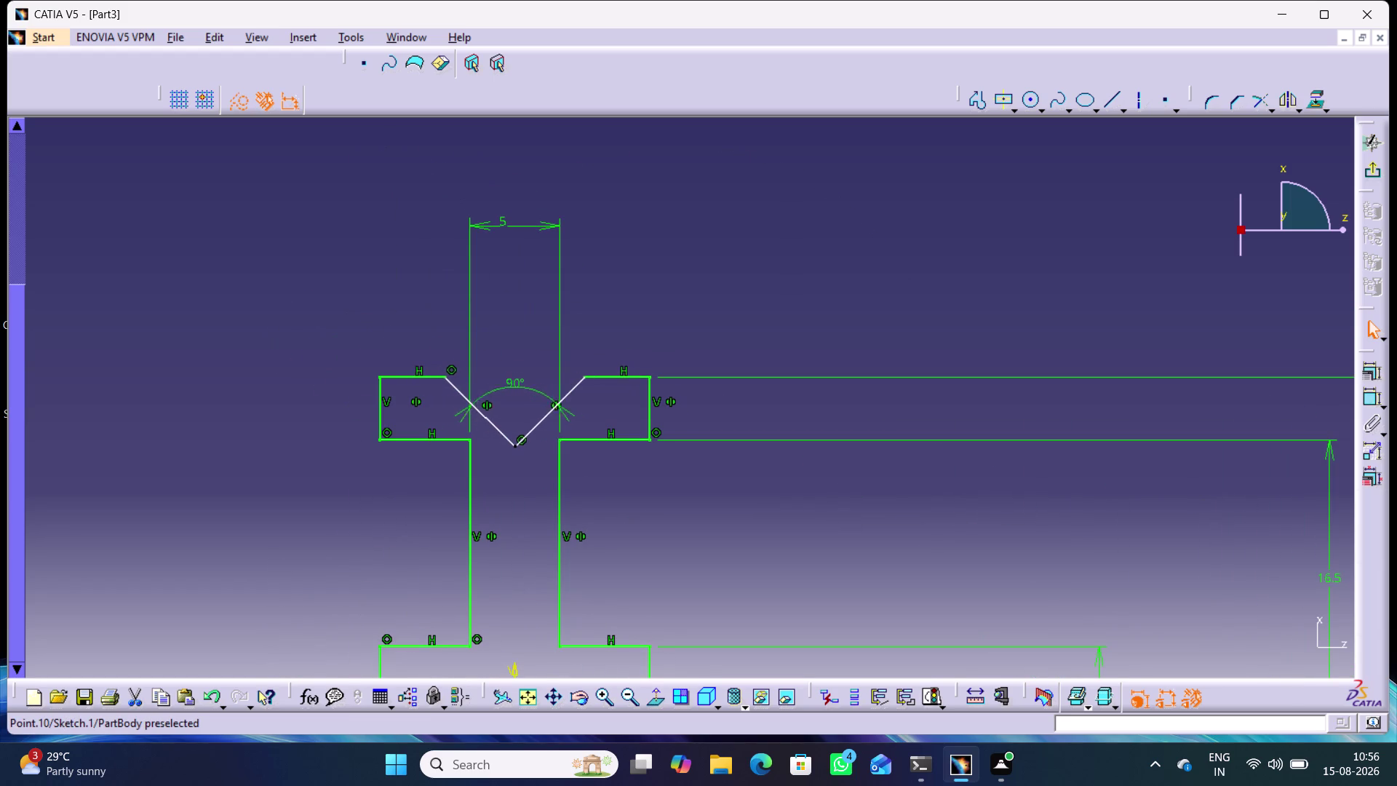
drag(518, 446, 521, 442)
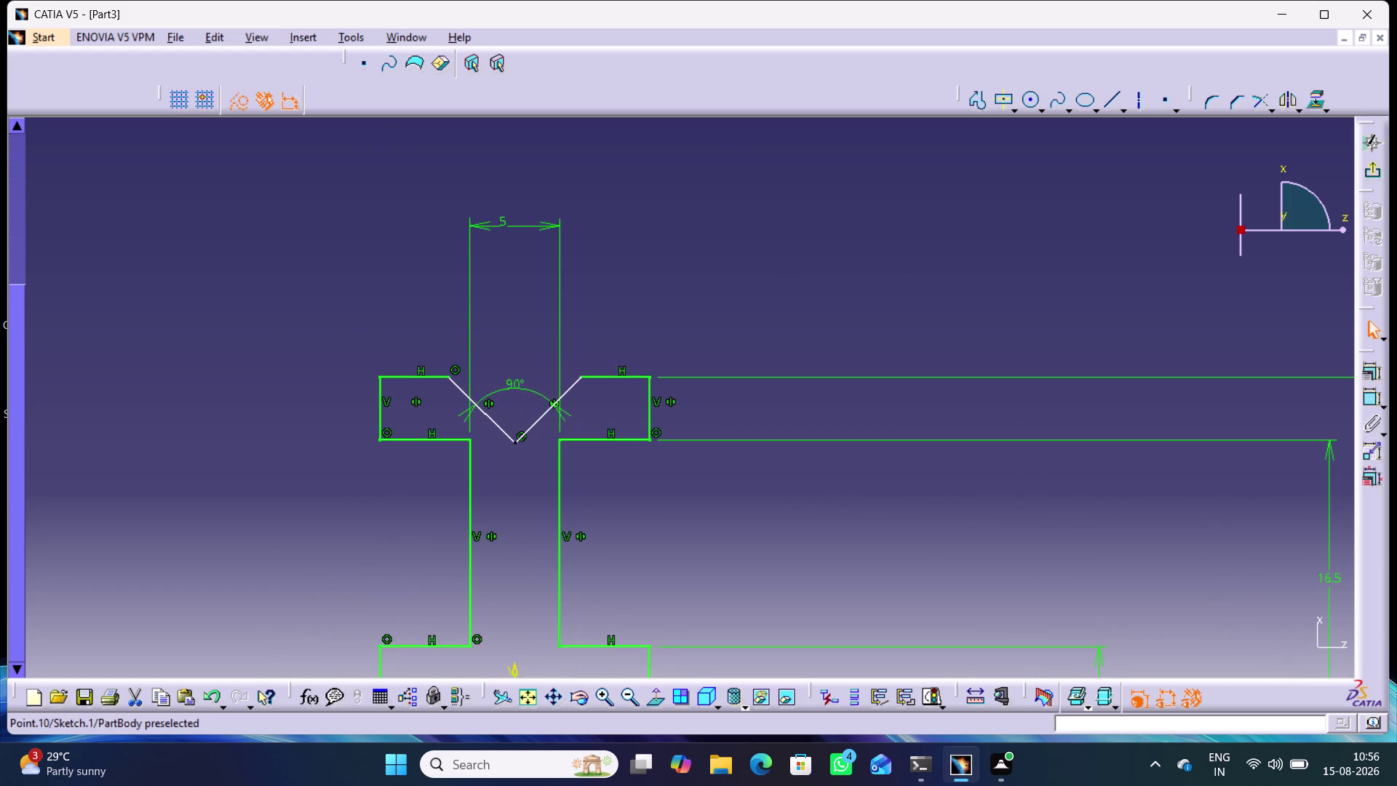
drag(521, 443, 526, 444)
click(879, 282)
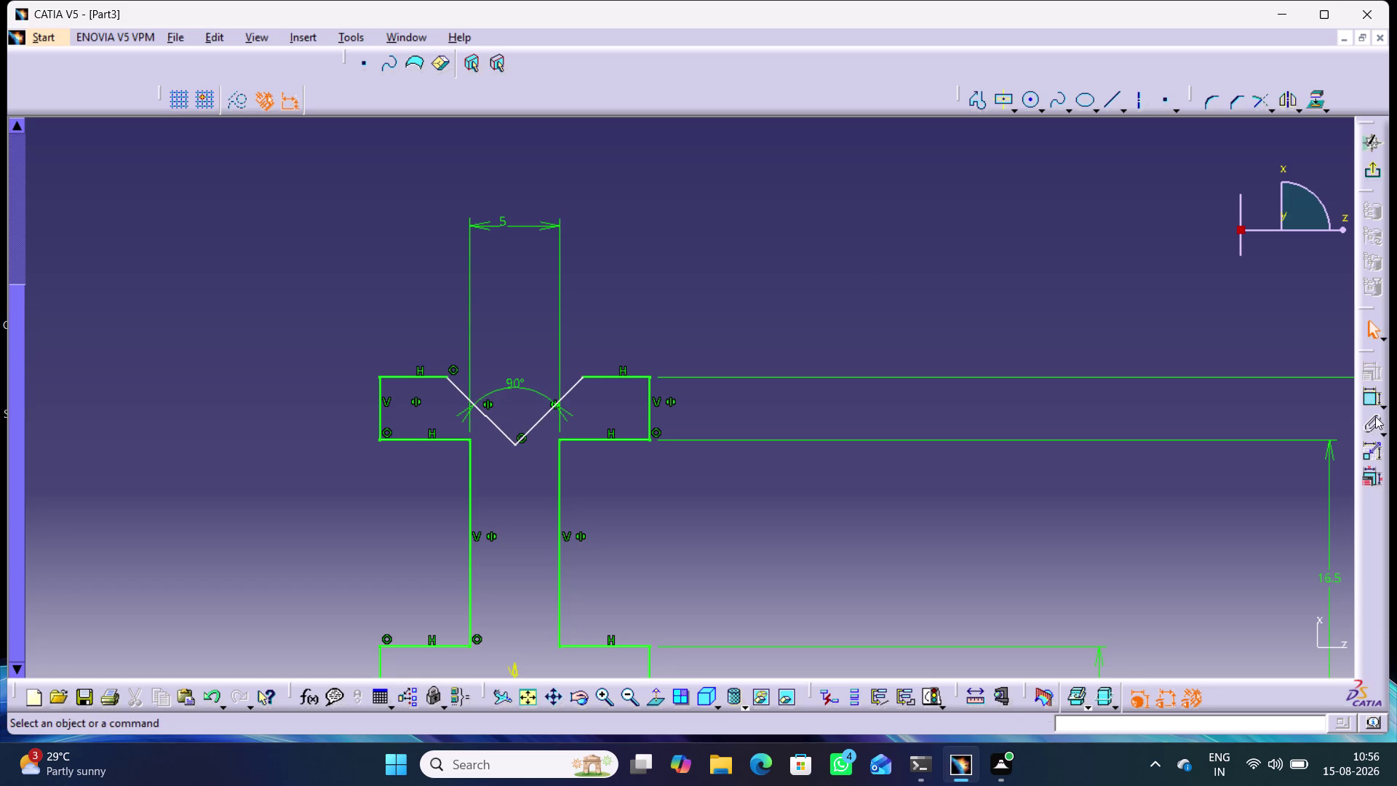
Dimension the top-left chamfer edge to 4 mm and zoom out to the whole profile.
double_click(1363, 396)
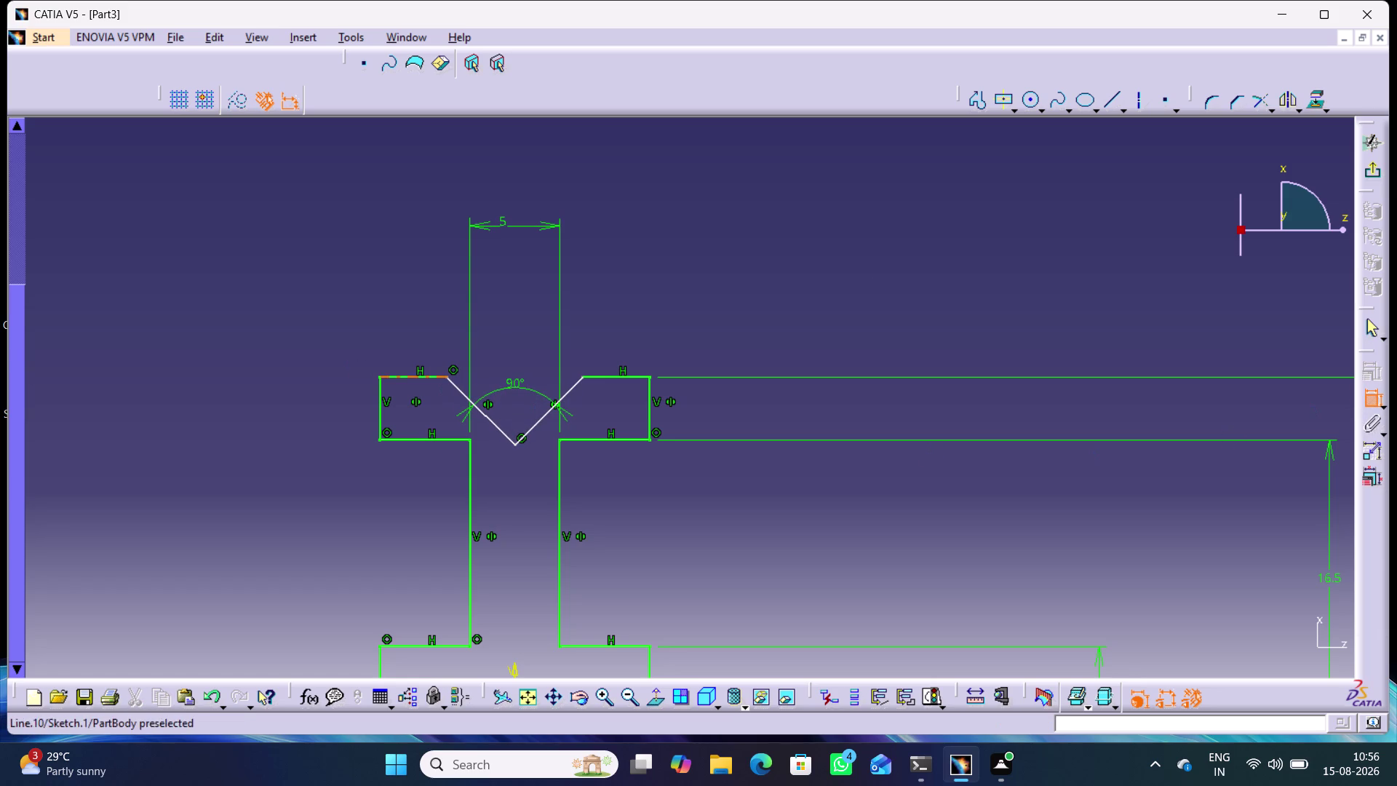
click(388, 374)
click(406, 334)
double_click(409, 331)
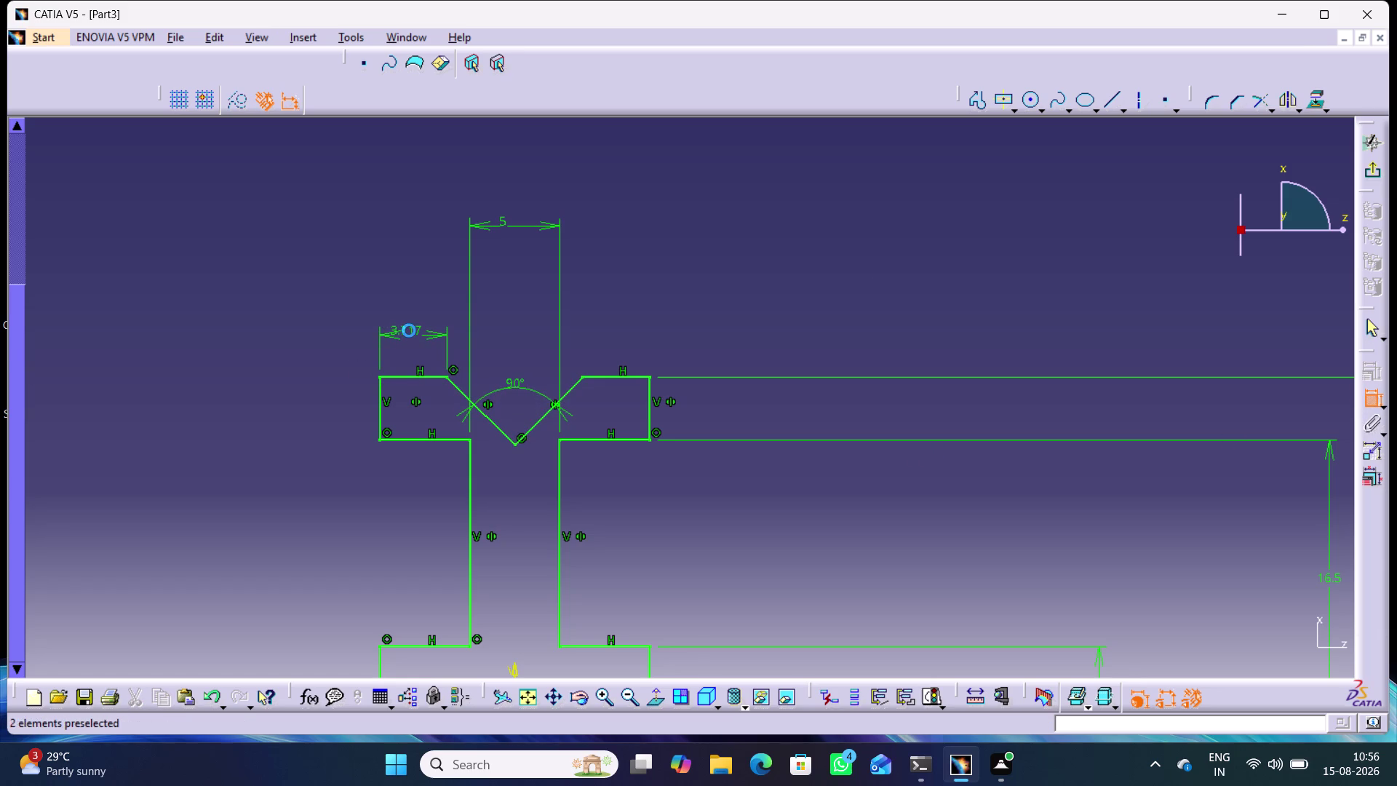
key(4)
key(Return)
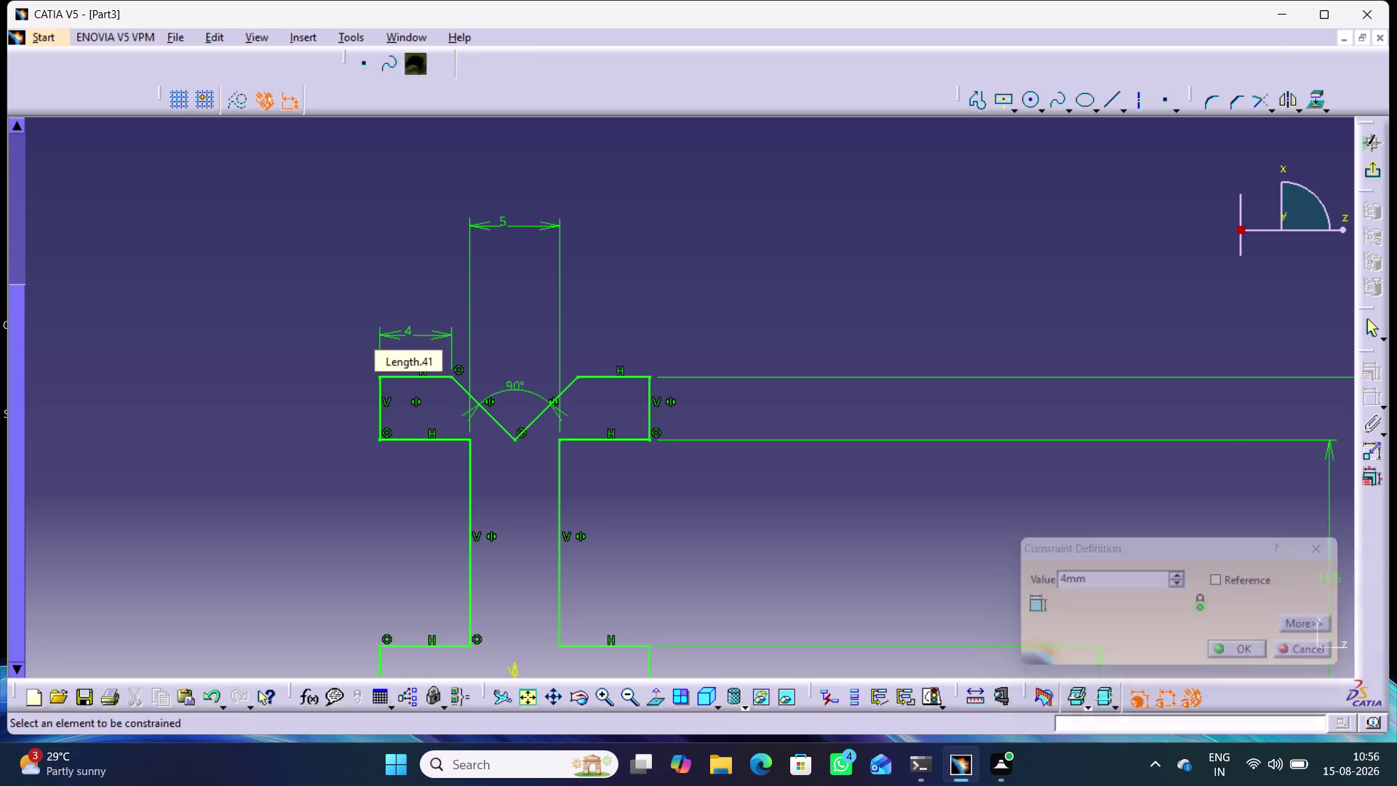
click(727, 278)
middle_drag(729, 280, 732, 280)
right_click(732, 280)
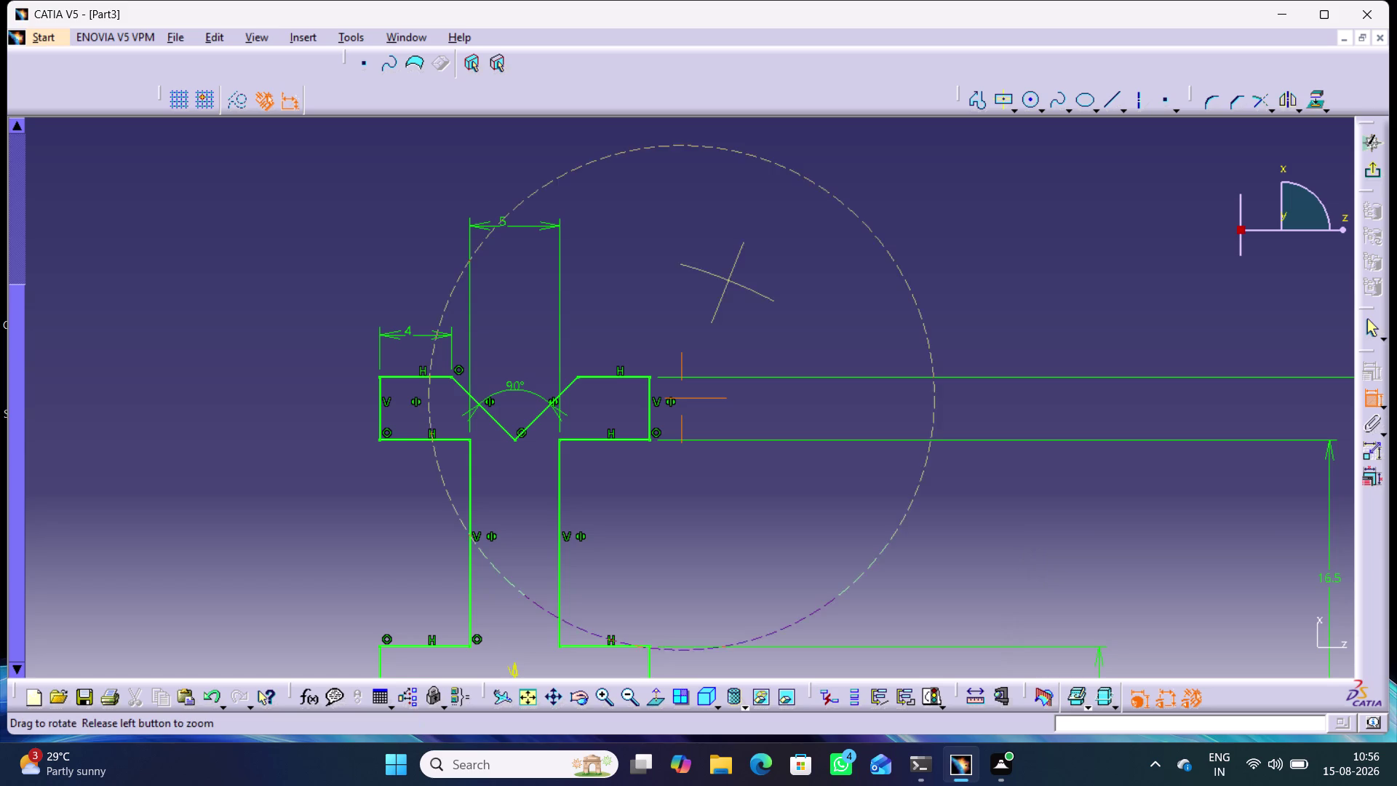
middle_drag(732, 280, 776, 376)
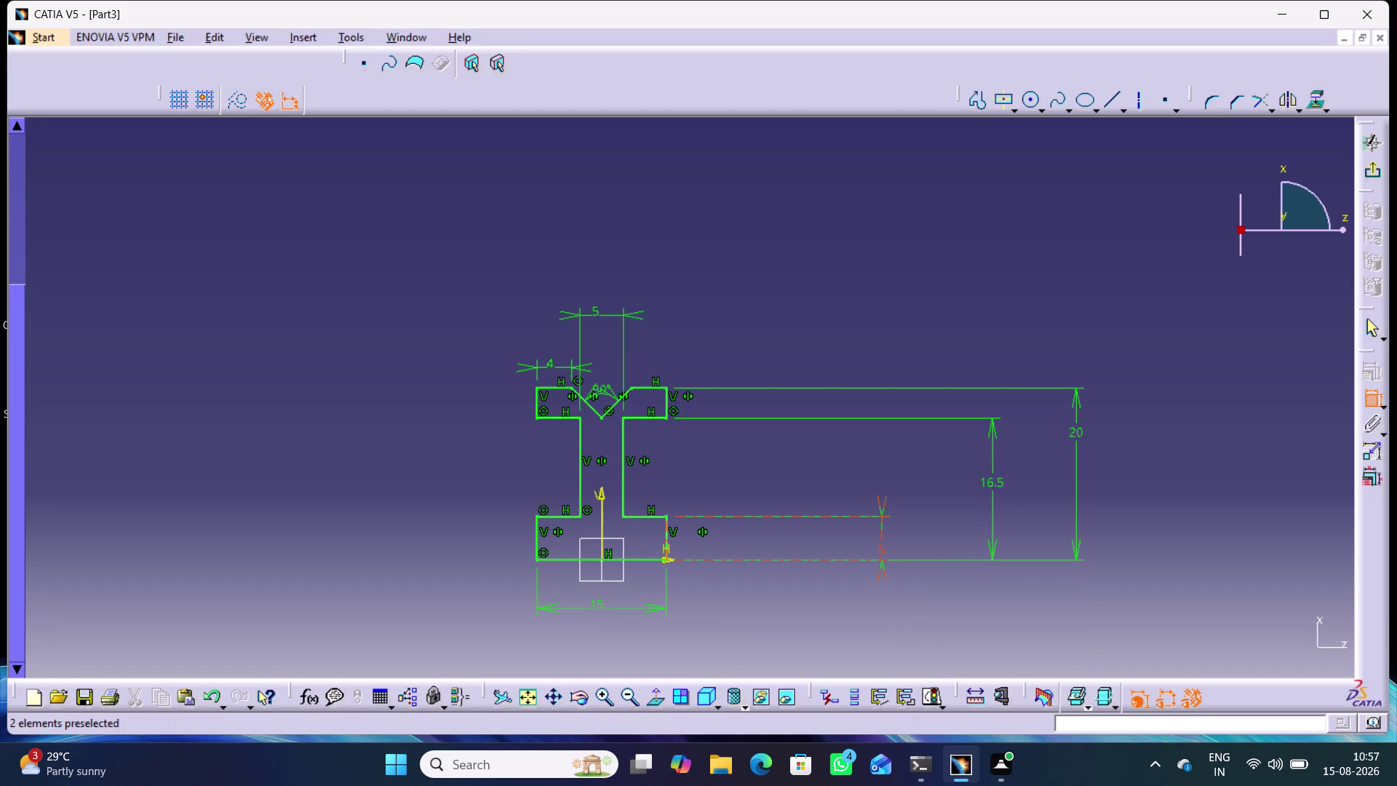
Place the 5 mm height dimension on the bottom step.
drag(882, 546, 737, 537)
click(884, 433)
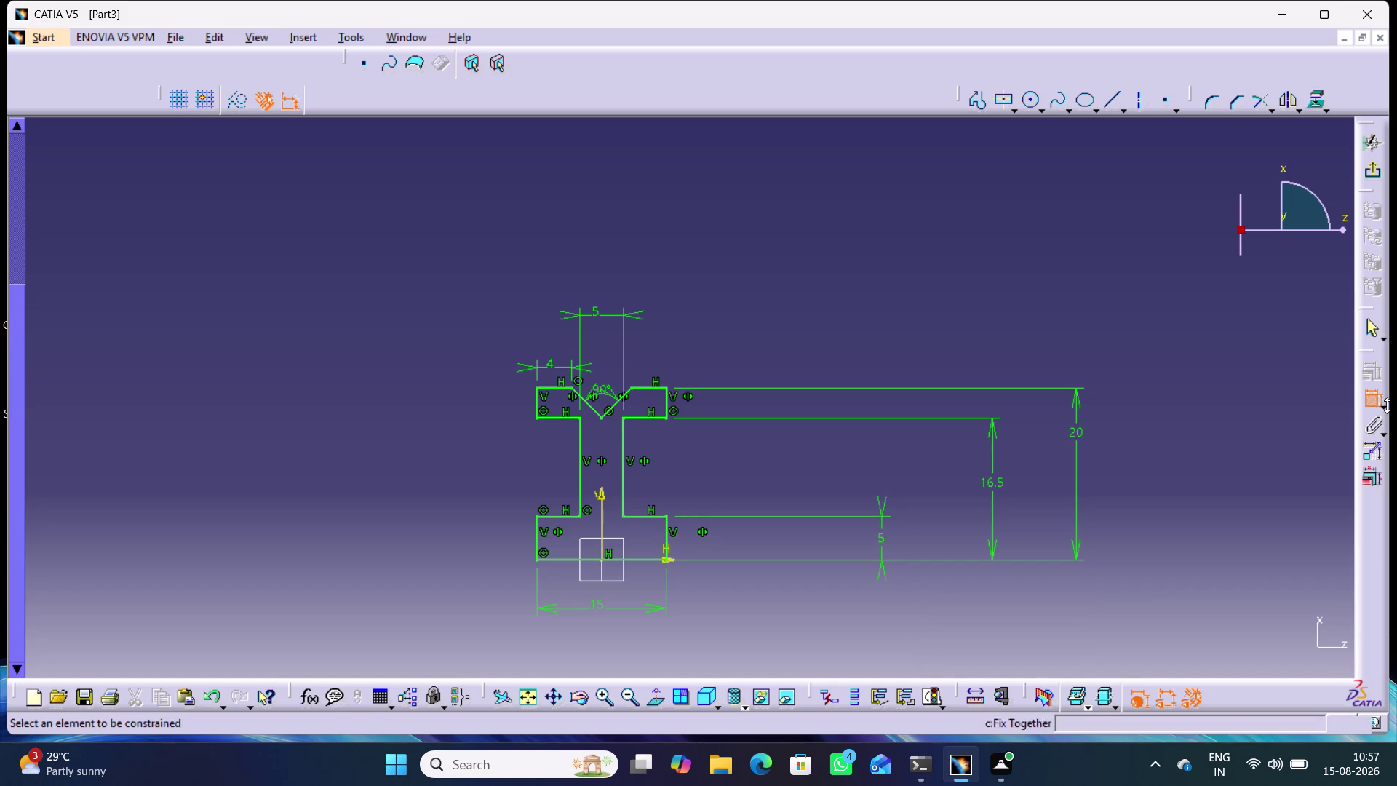
click(1371, 403)
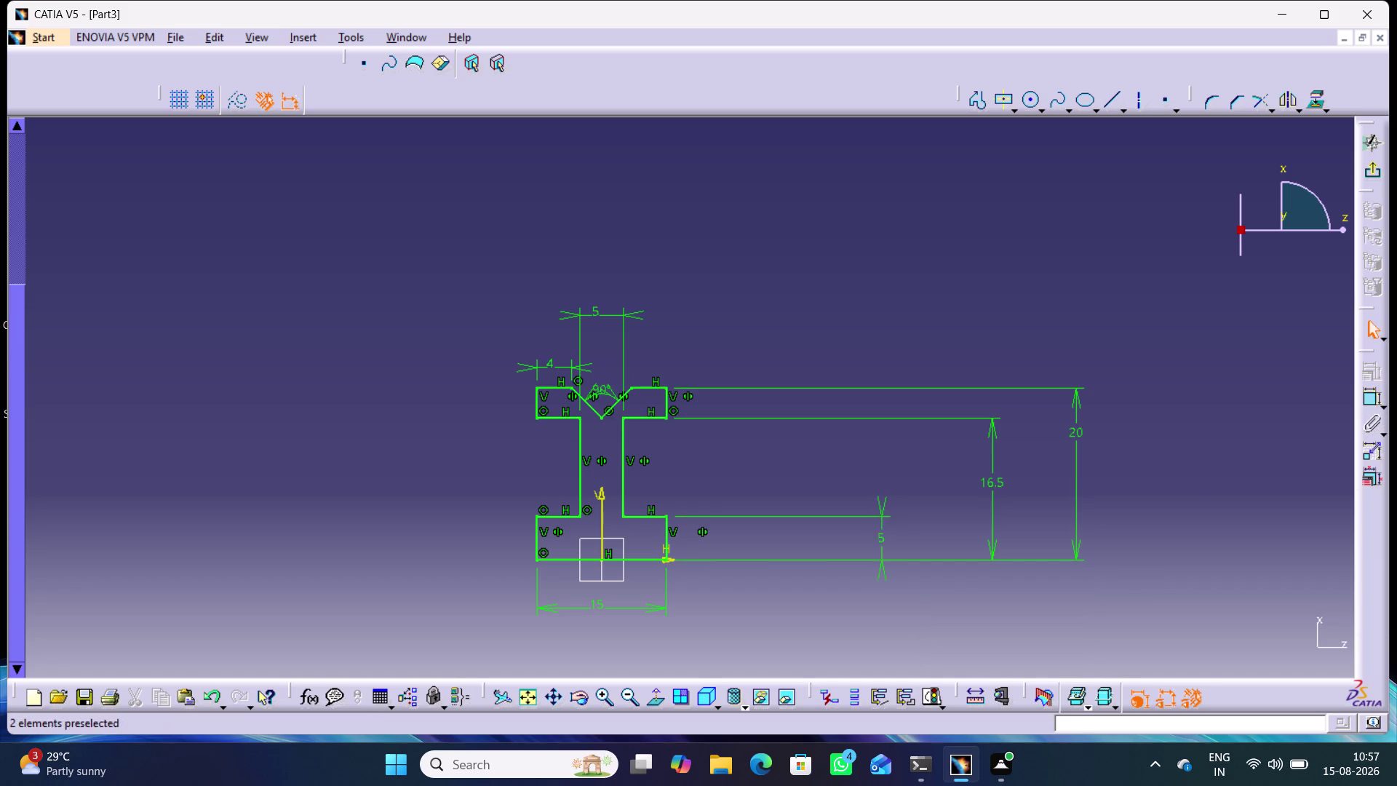
Move the 5, 16.5 and 20 dimensions close to the profile and exit the sketch.
drag(880, 505, 713, 506)
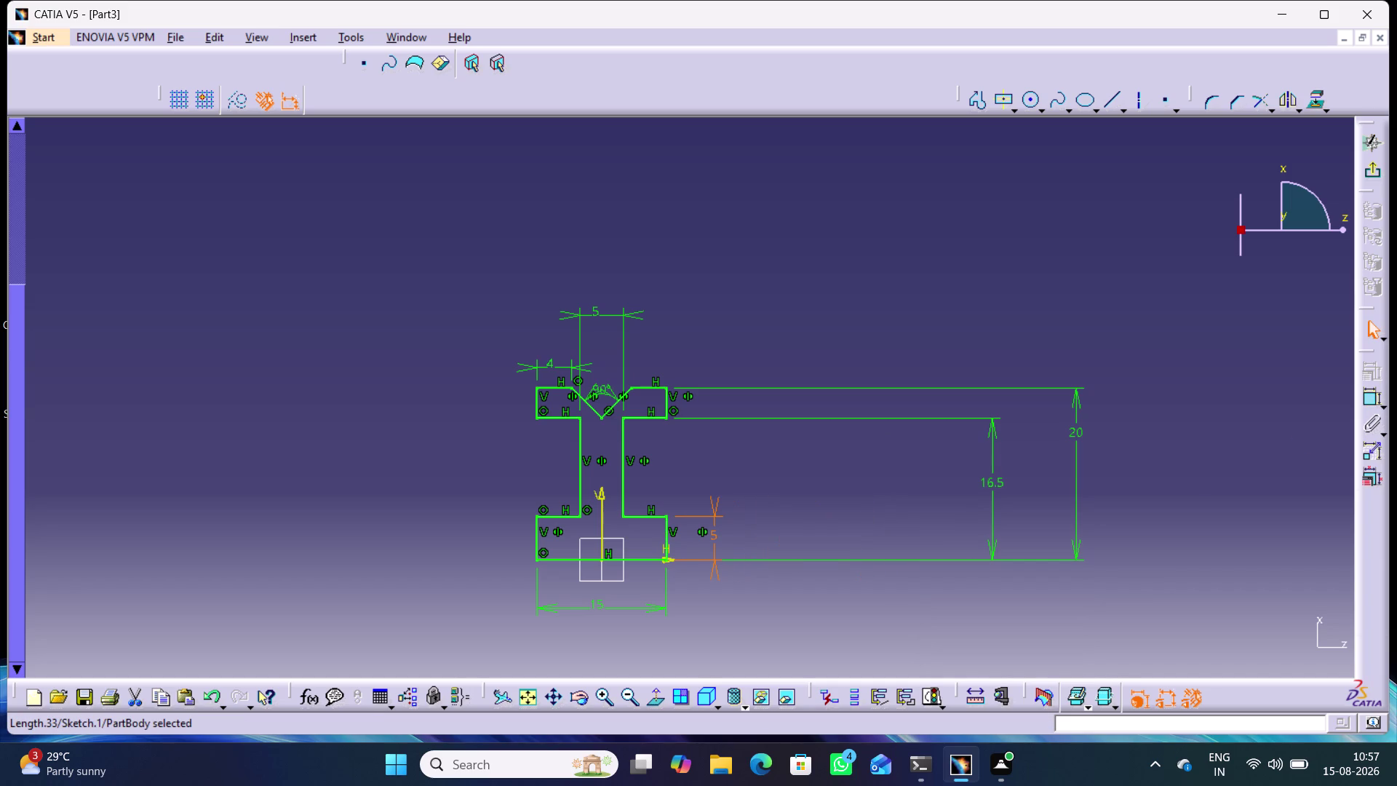
drag(992, 425, 740, 435)
drag(1078, 395, 770, 406)
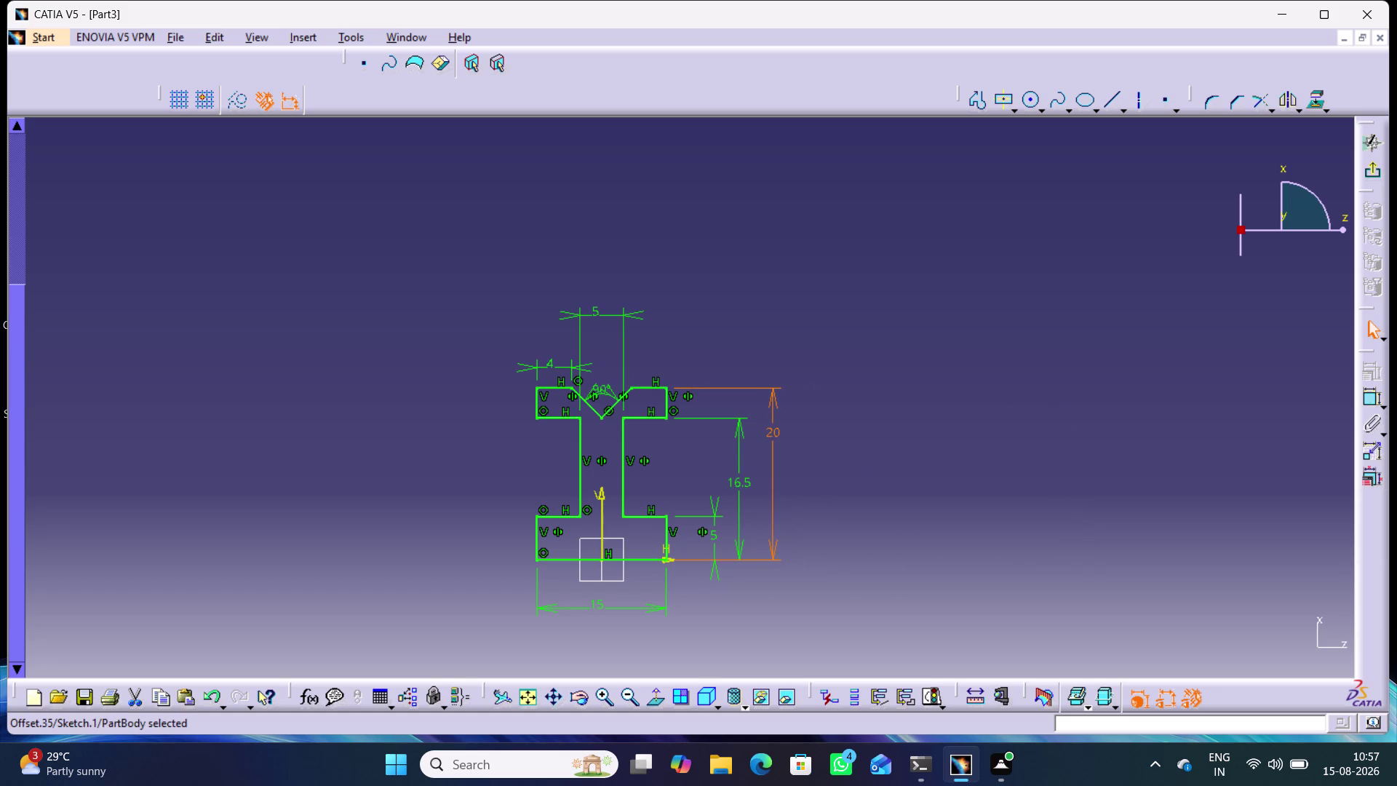
drag(770, 406, 767, 405)
click(878, 419)
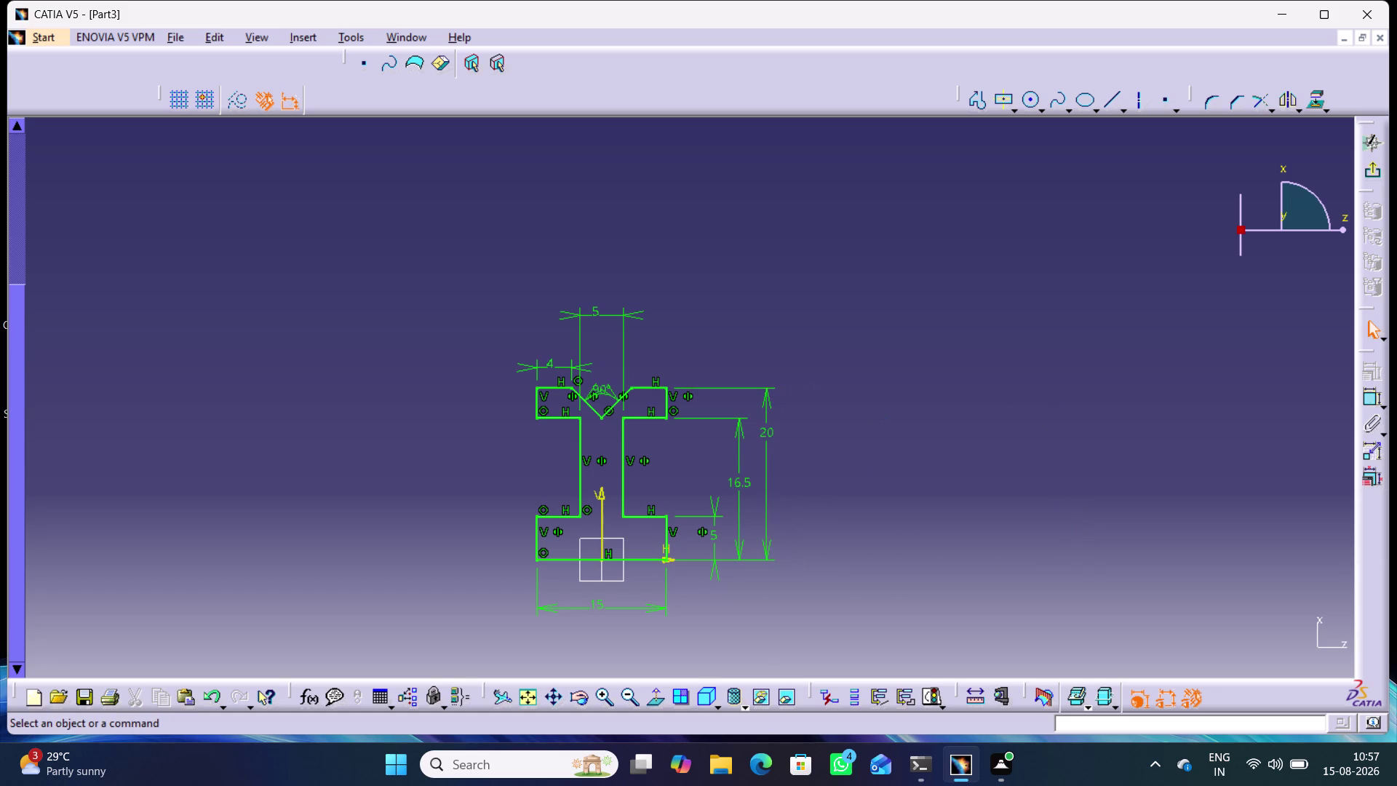
click(1371, 168)
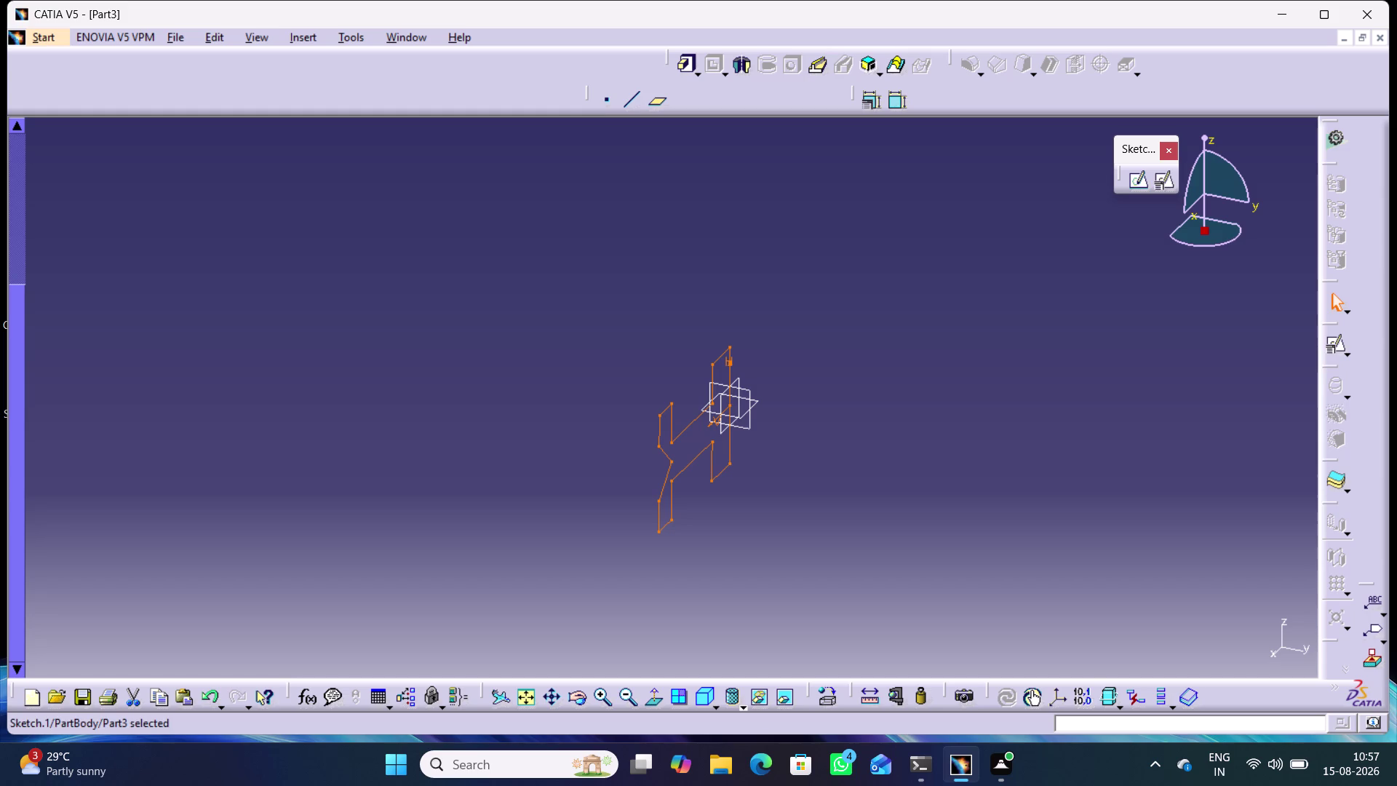
click(699, 703)
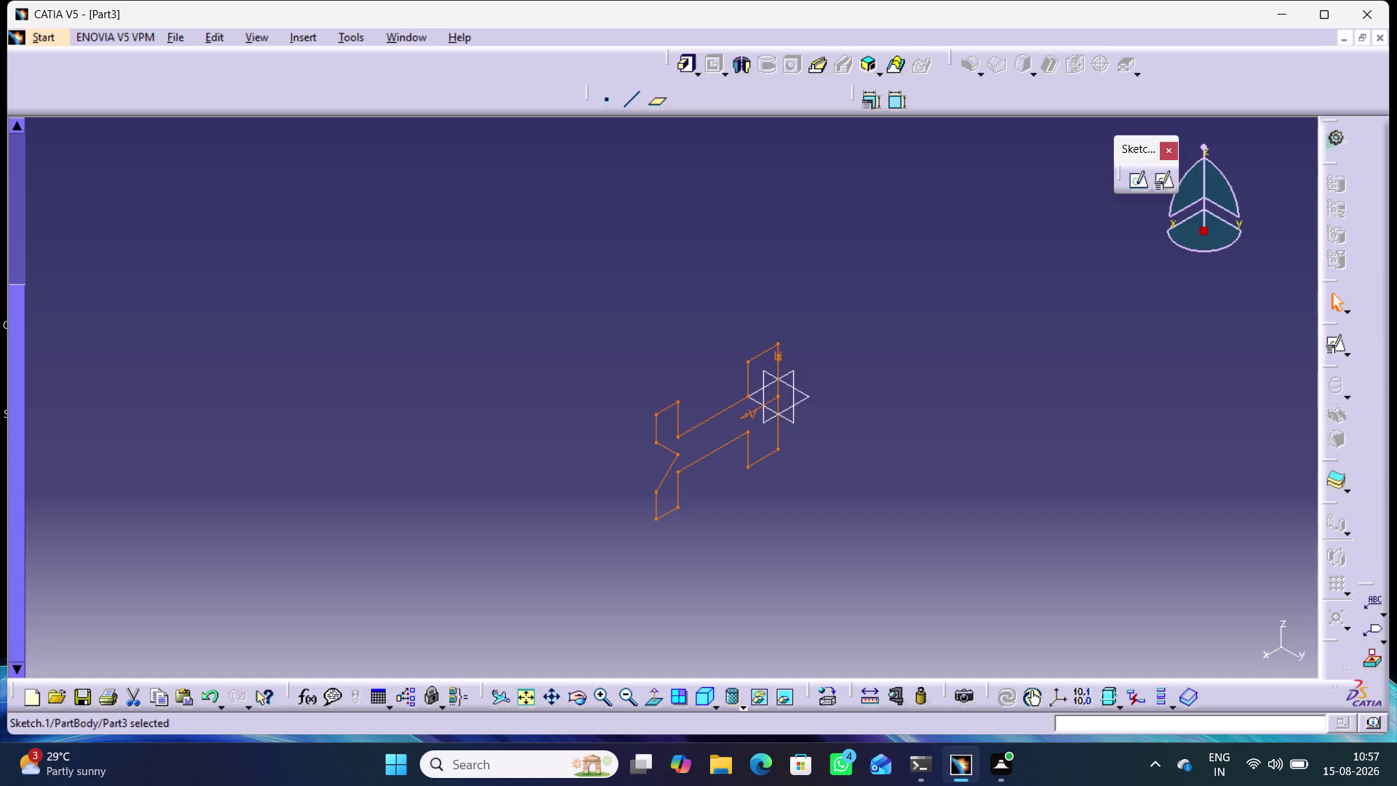
double_click(736, 404)
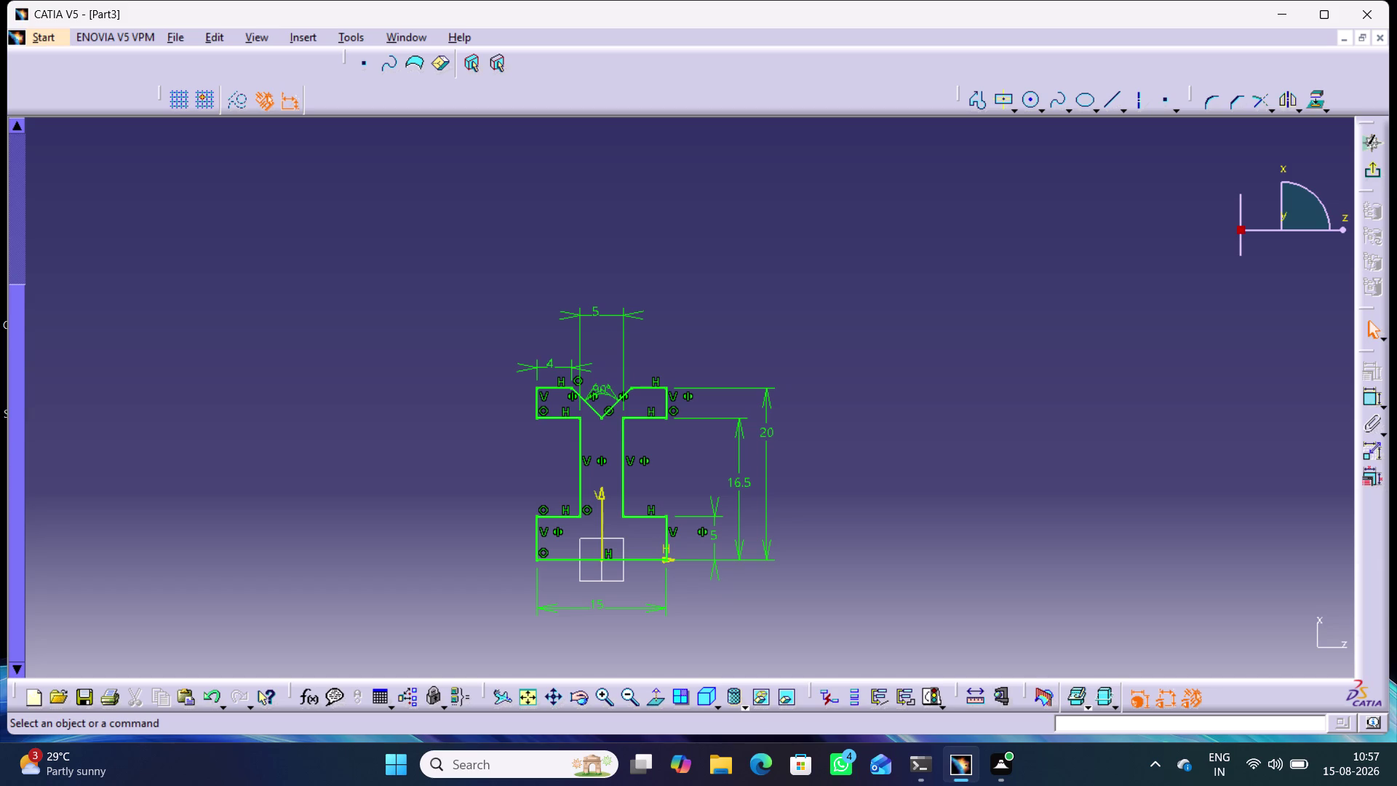
drag(873, 607, 393, 322)
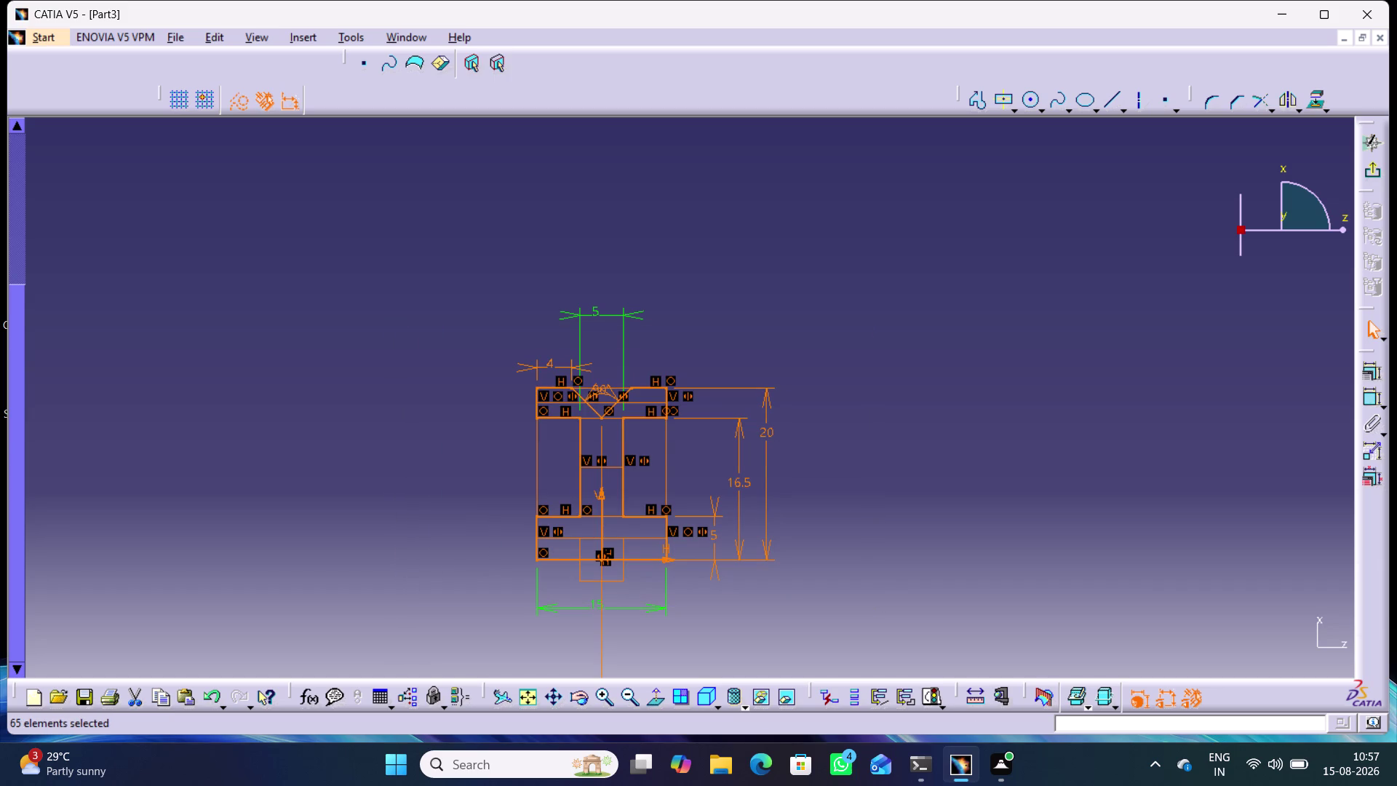
Delete the whole bolt profile and leave the empty sketch.
key(Delete)
click(774, 387)
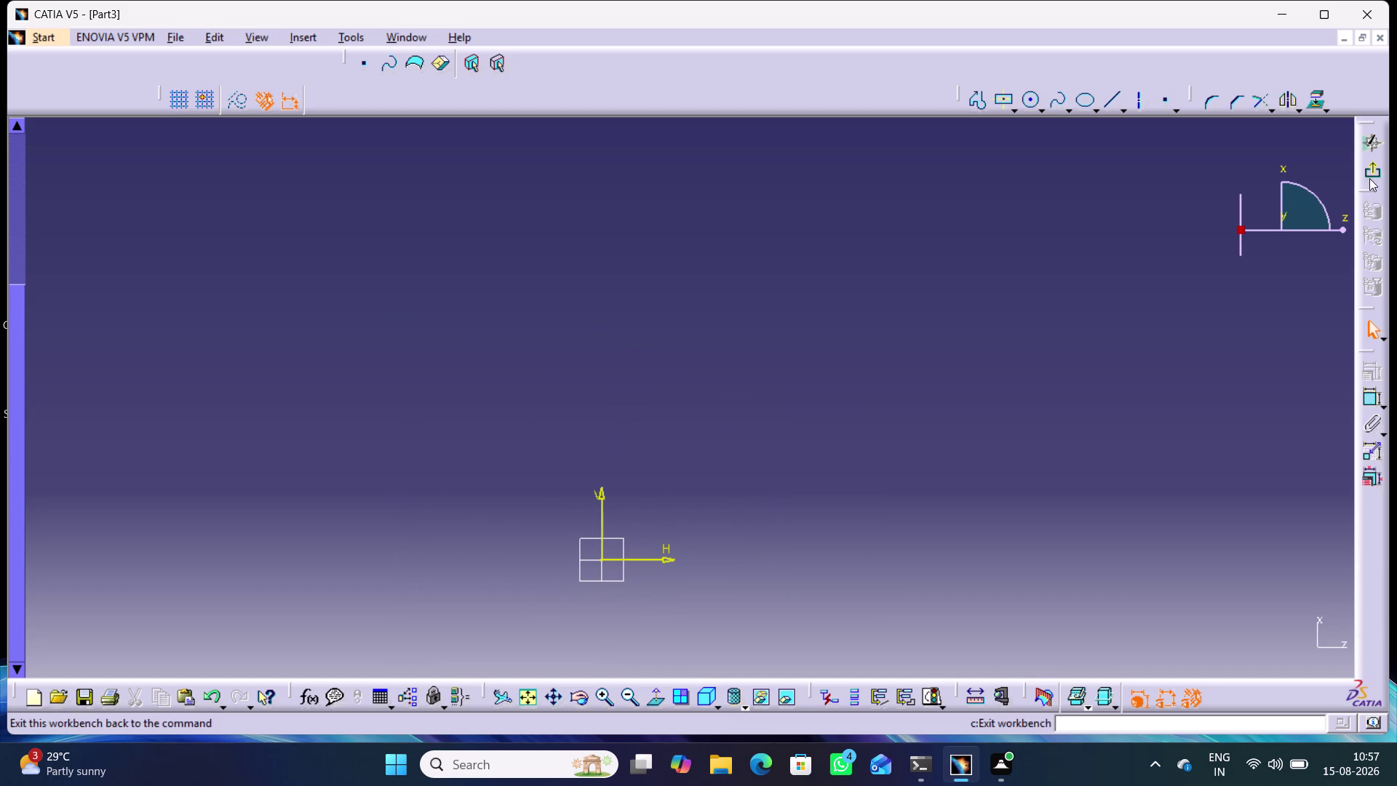
click(1372, 169)
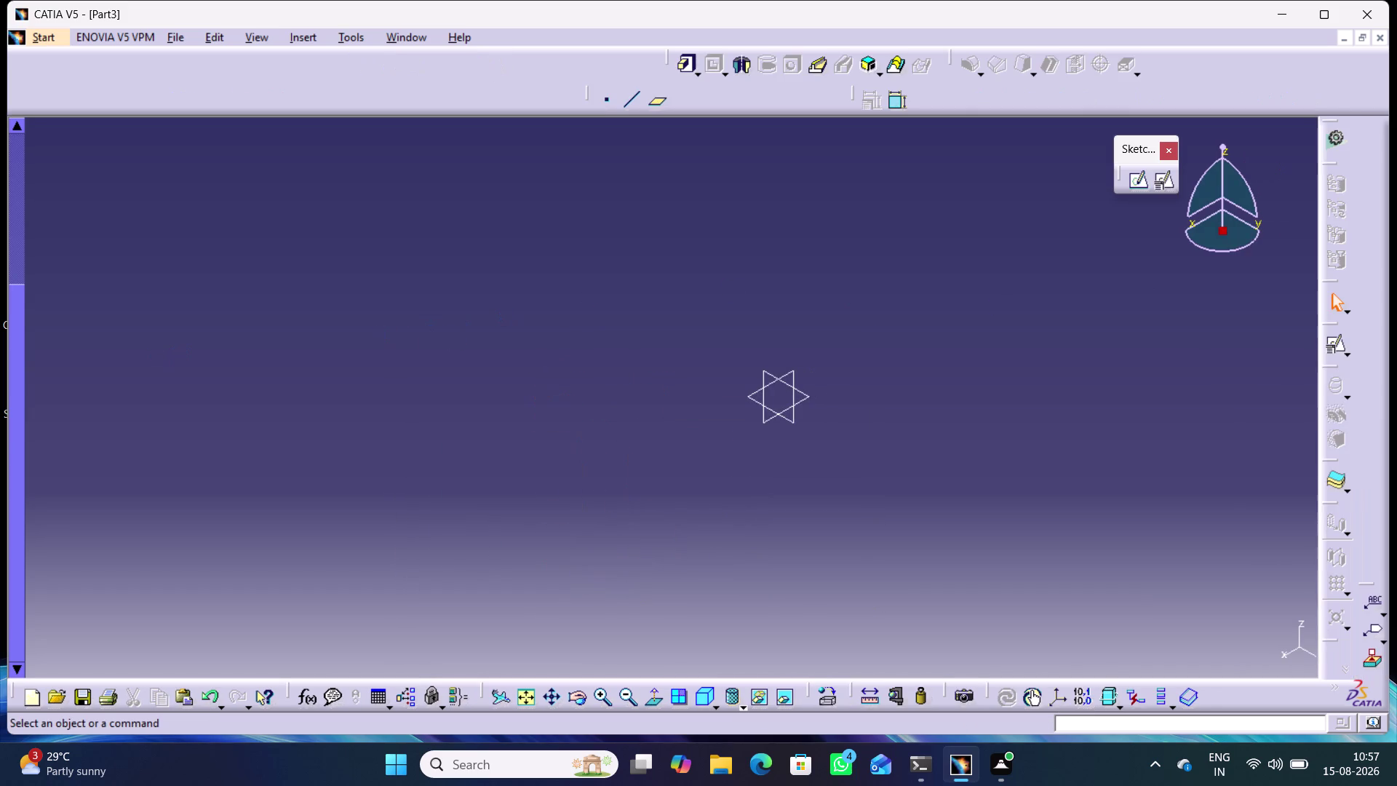
Create a new positioned sketch on the zx plane.
scroll(up, 3)
scroll(up, 3)
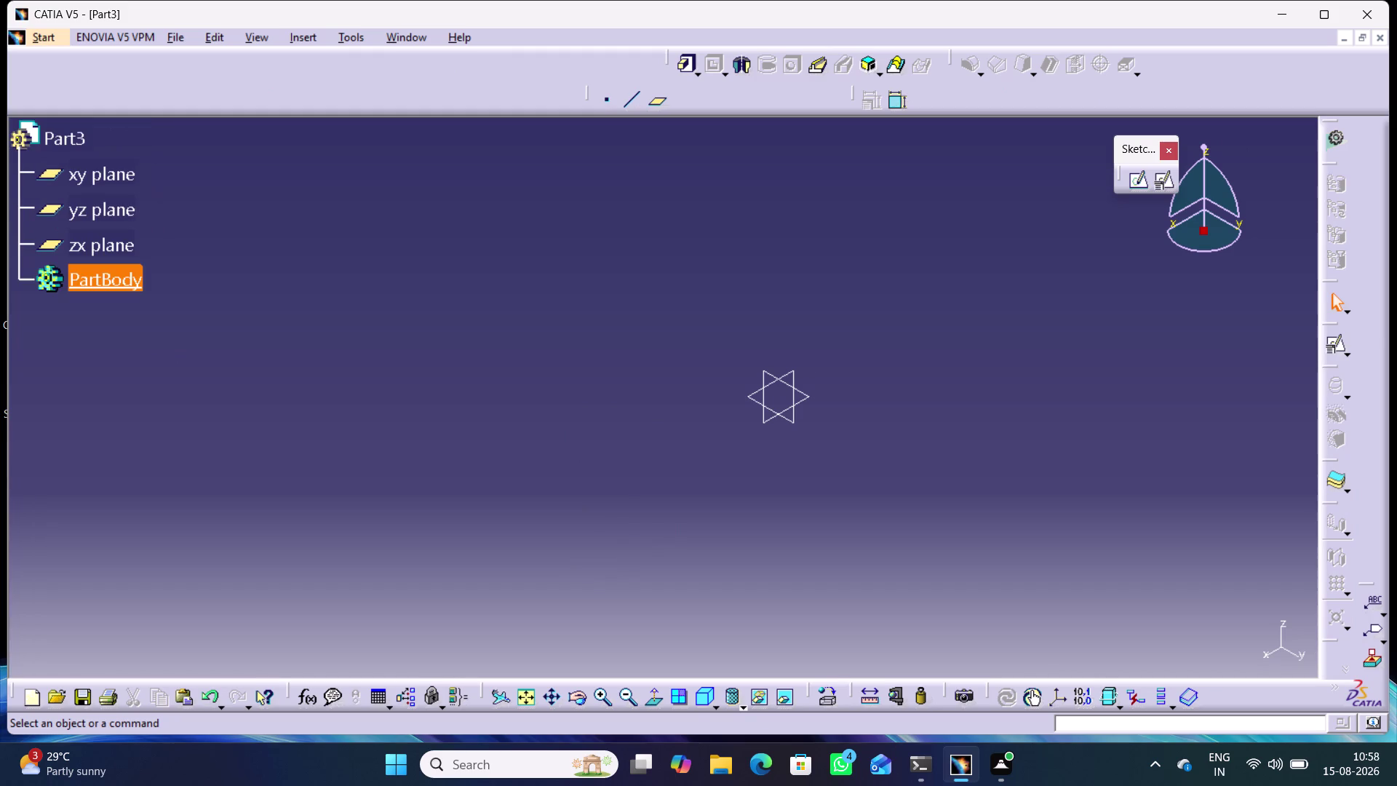
click(55, 283)
click(474, 337)
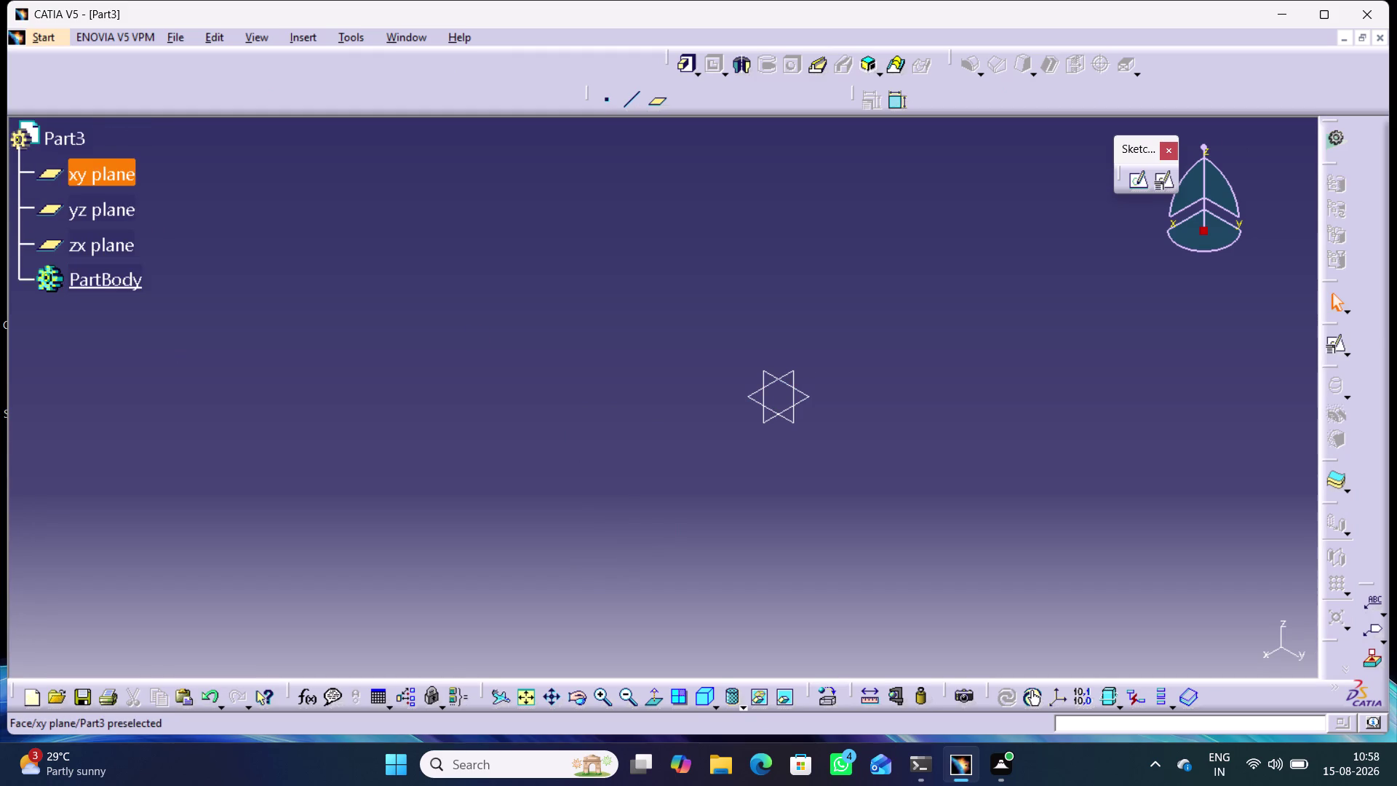
click(763, 417)
click(1163, 185)
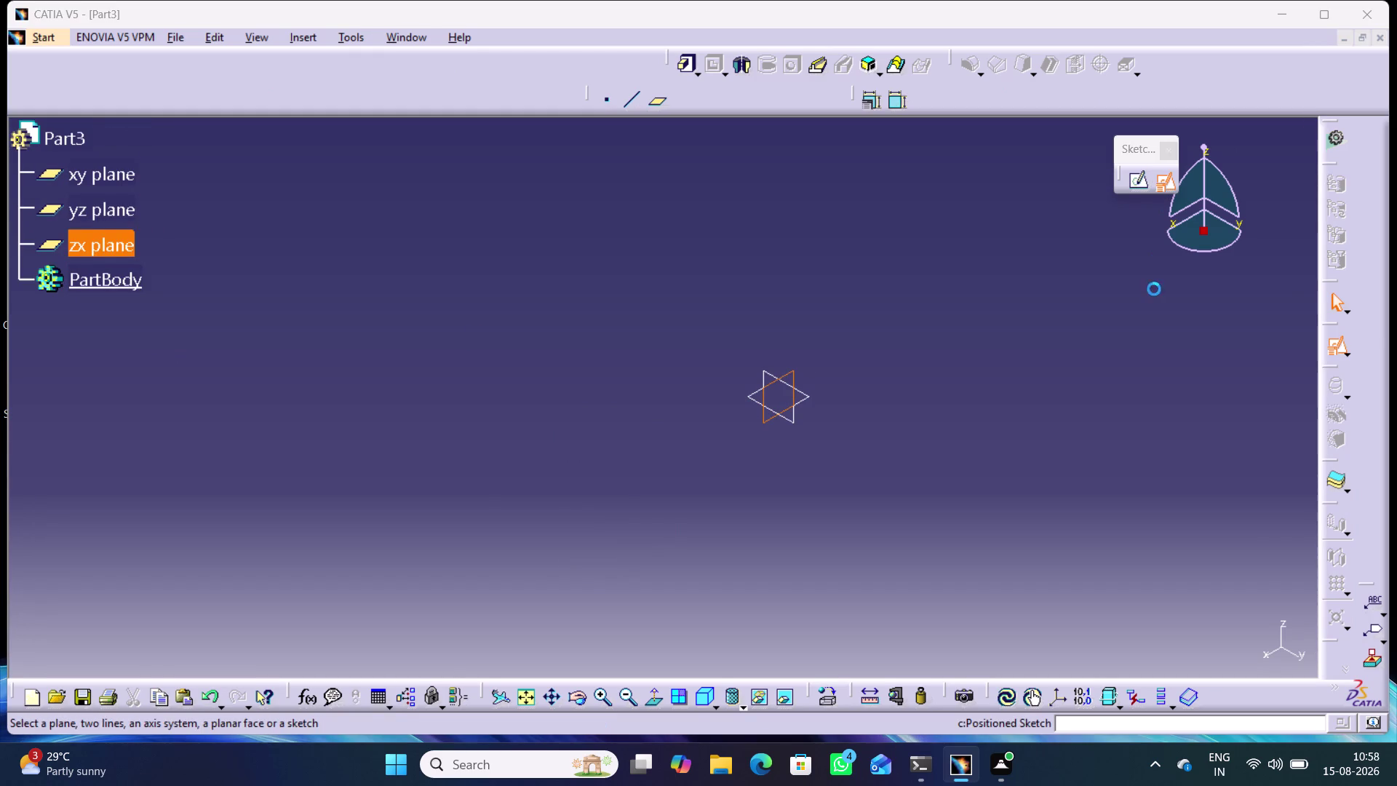
click(1209, 645)
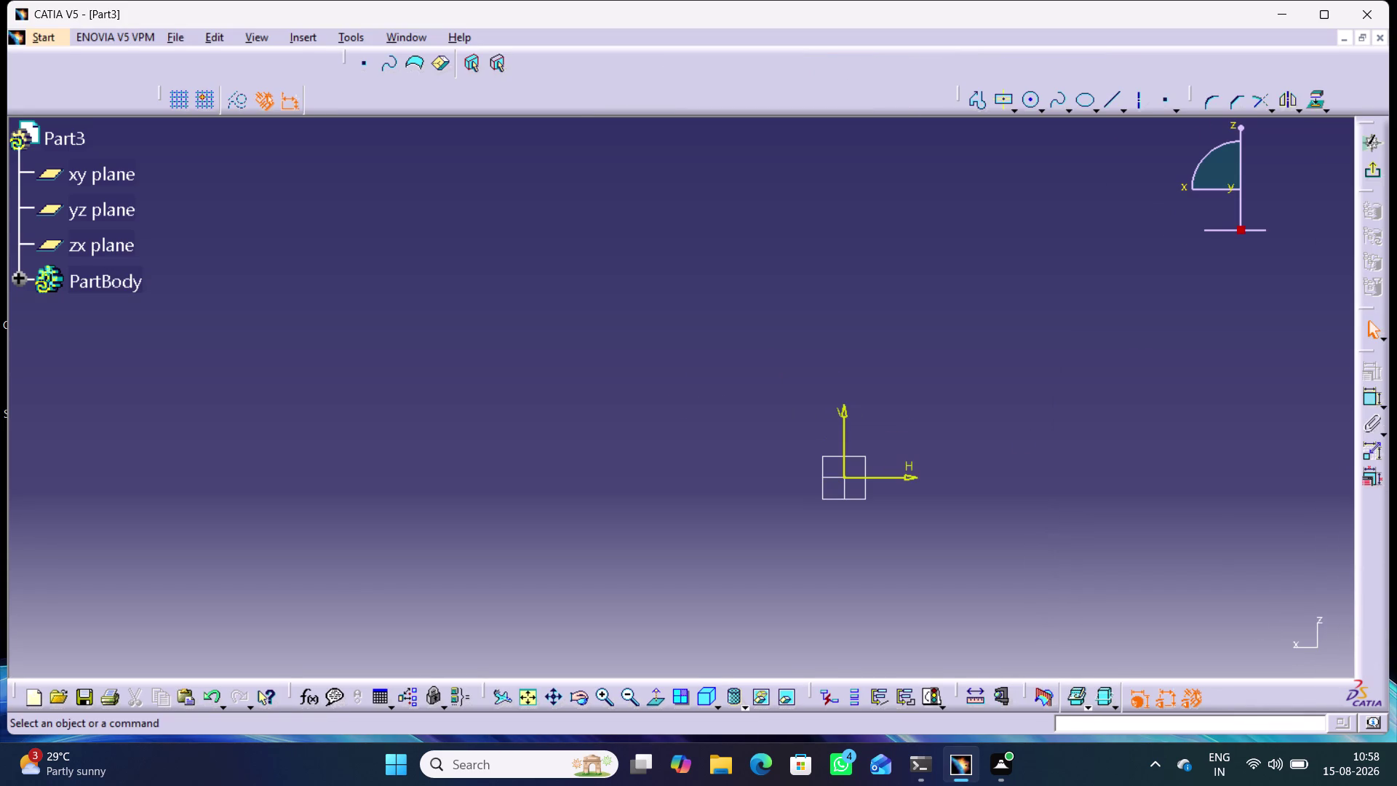
Draw the profile's base line and stepped right side up to the top edge.
middle_drag(1001, 369, 849, 299)
double_click(978, 101)
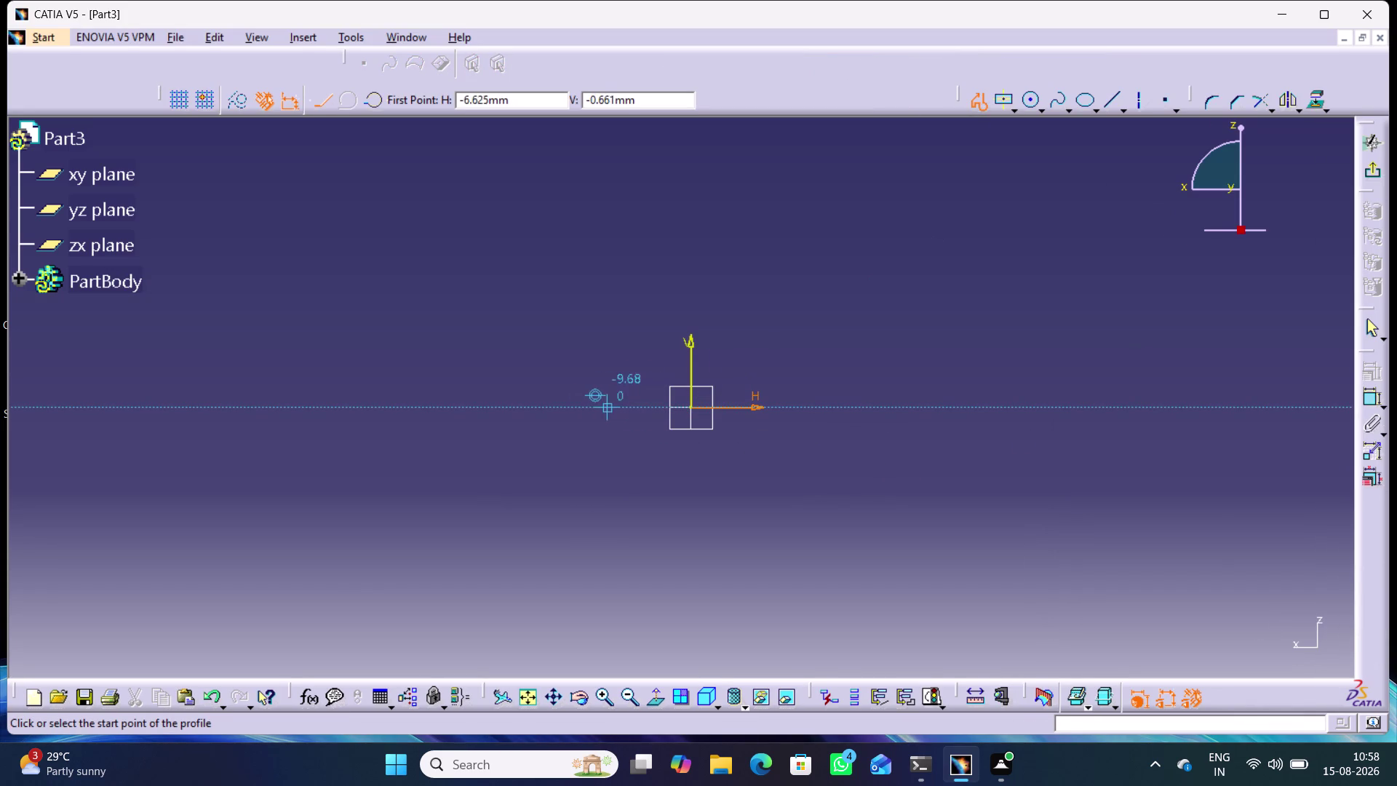
click(622, 407)
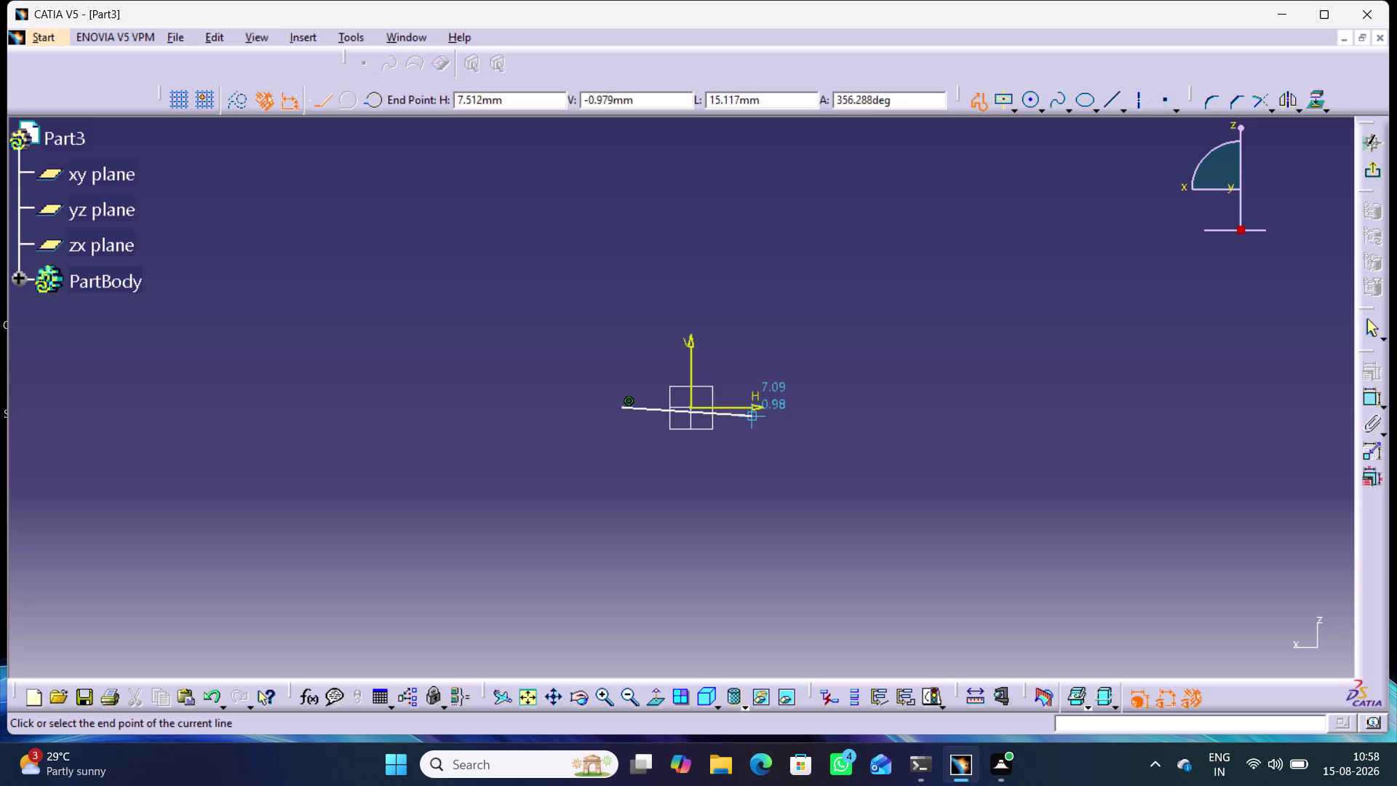
click(746, 405)
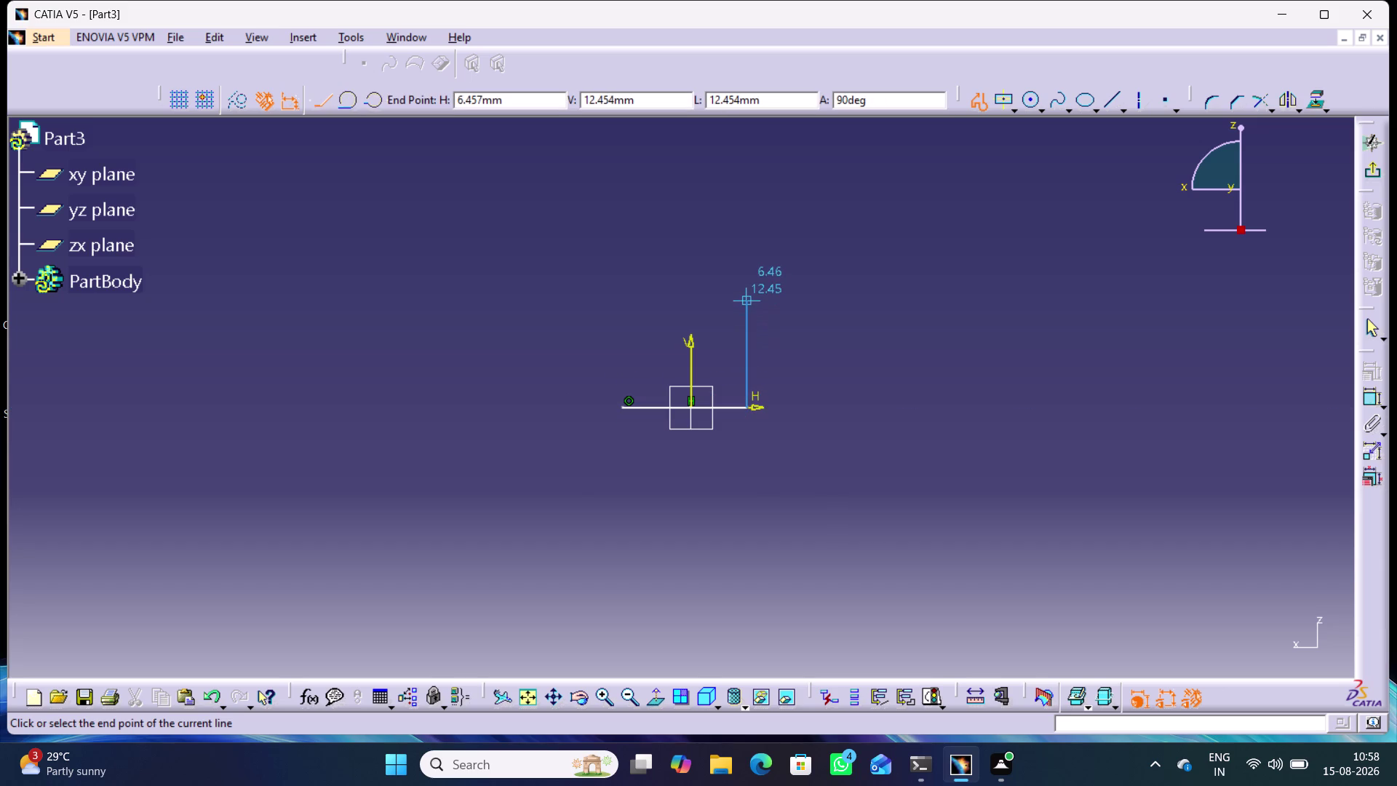
click(750, 355)
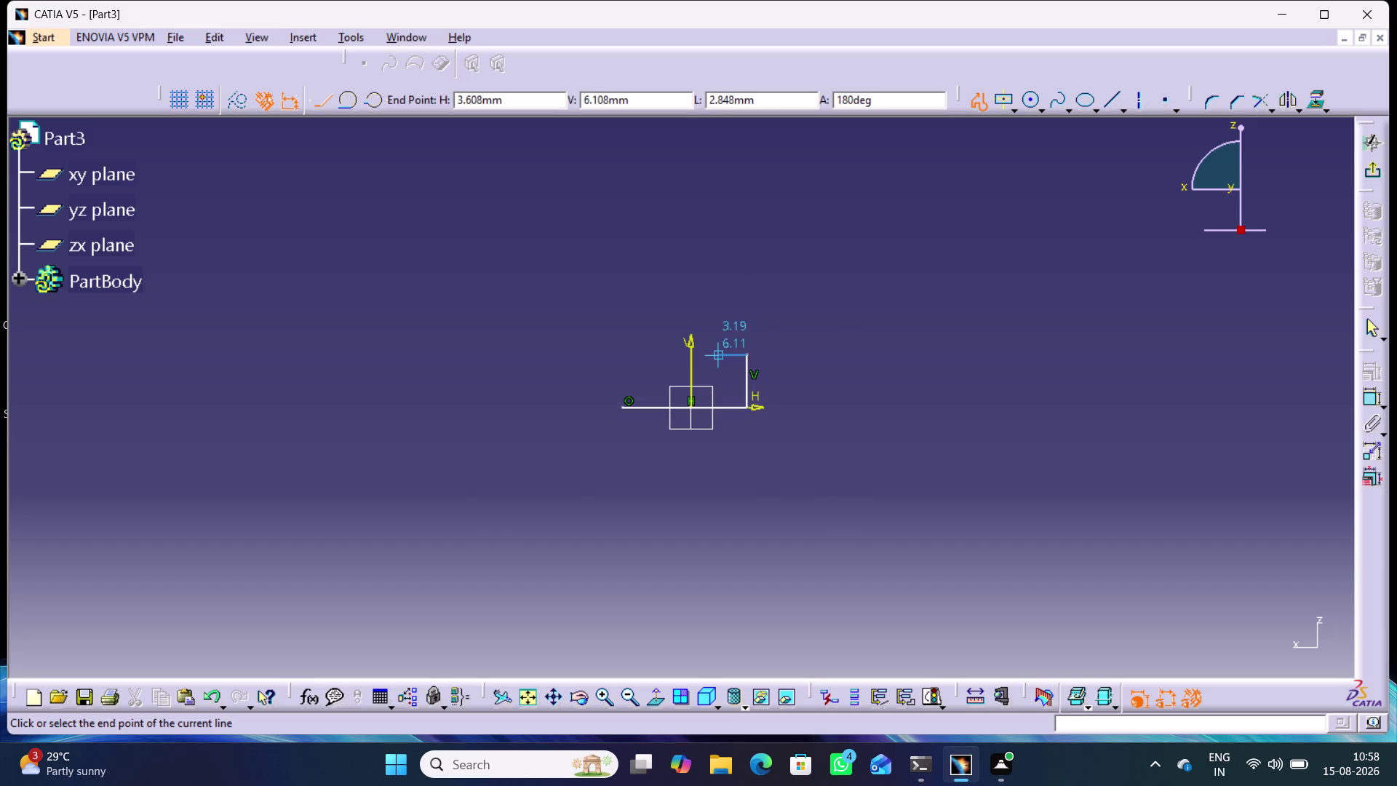
click(717, 353)
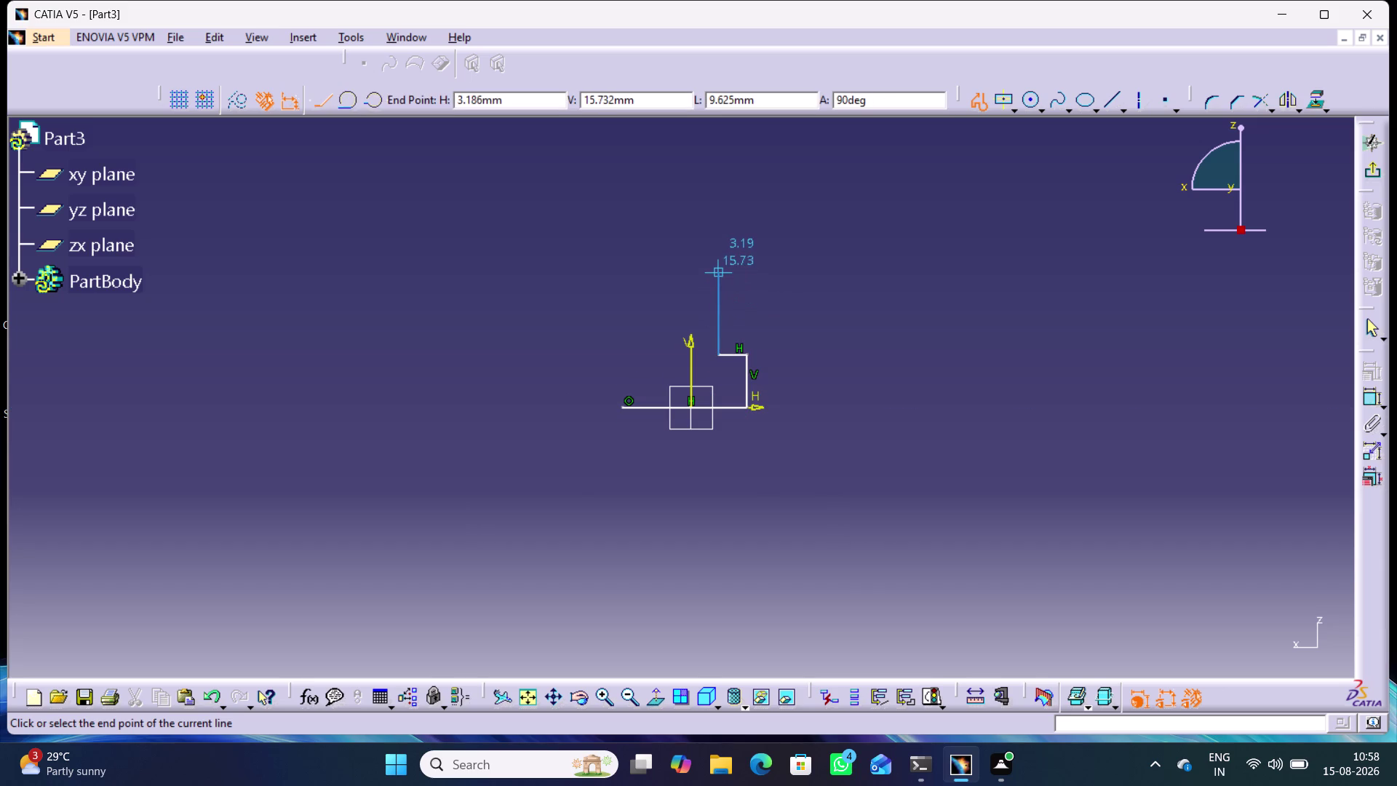
click(716, 270)
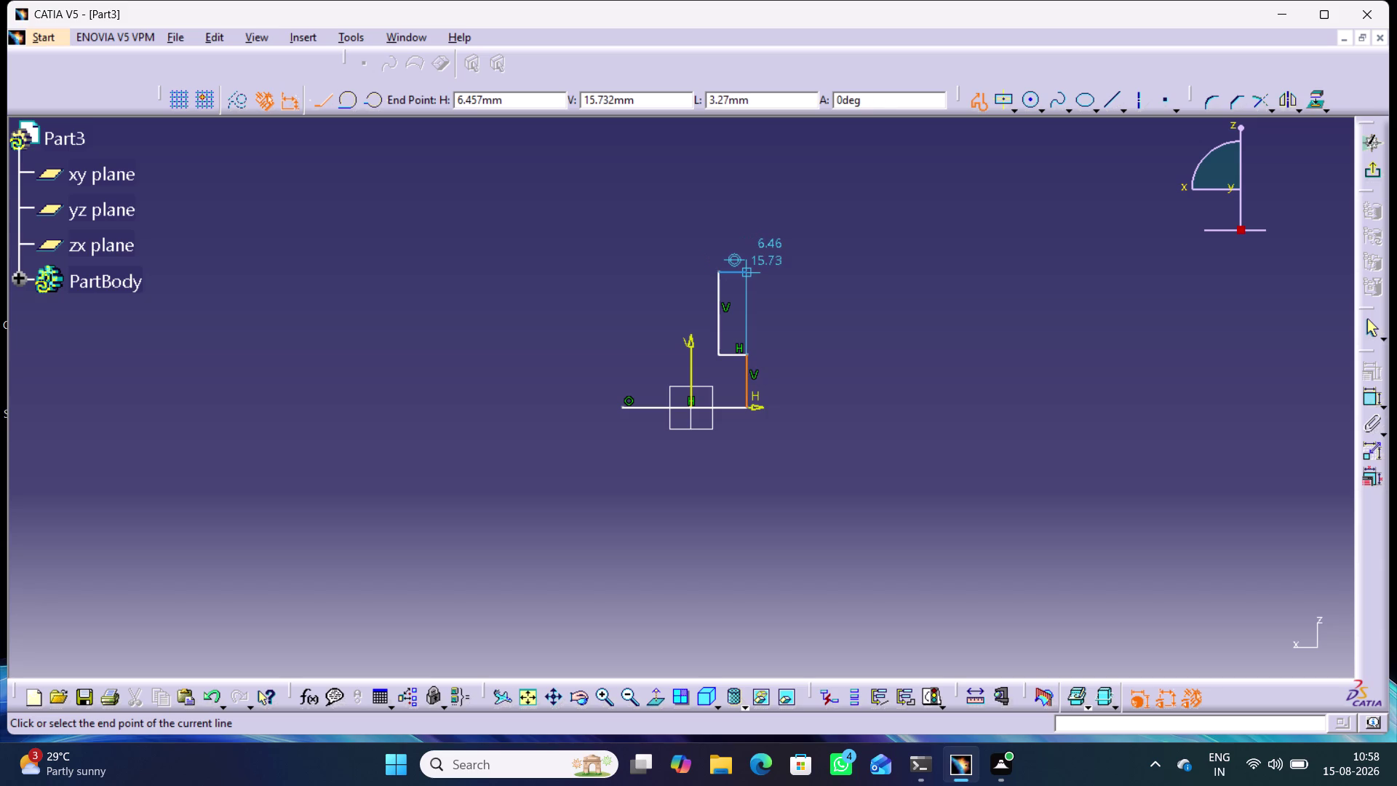
click(748, 278)
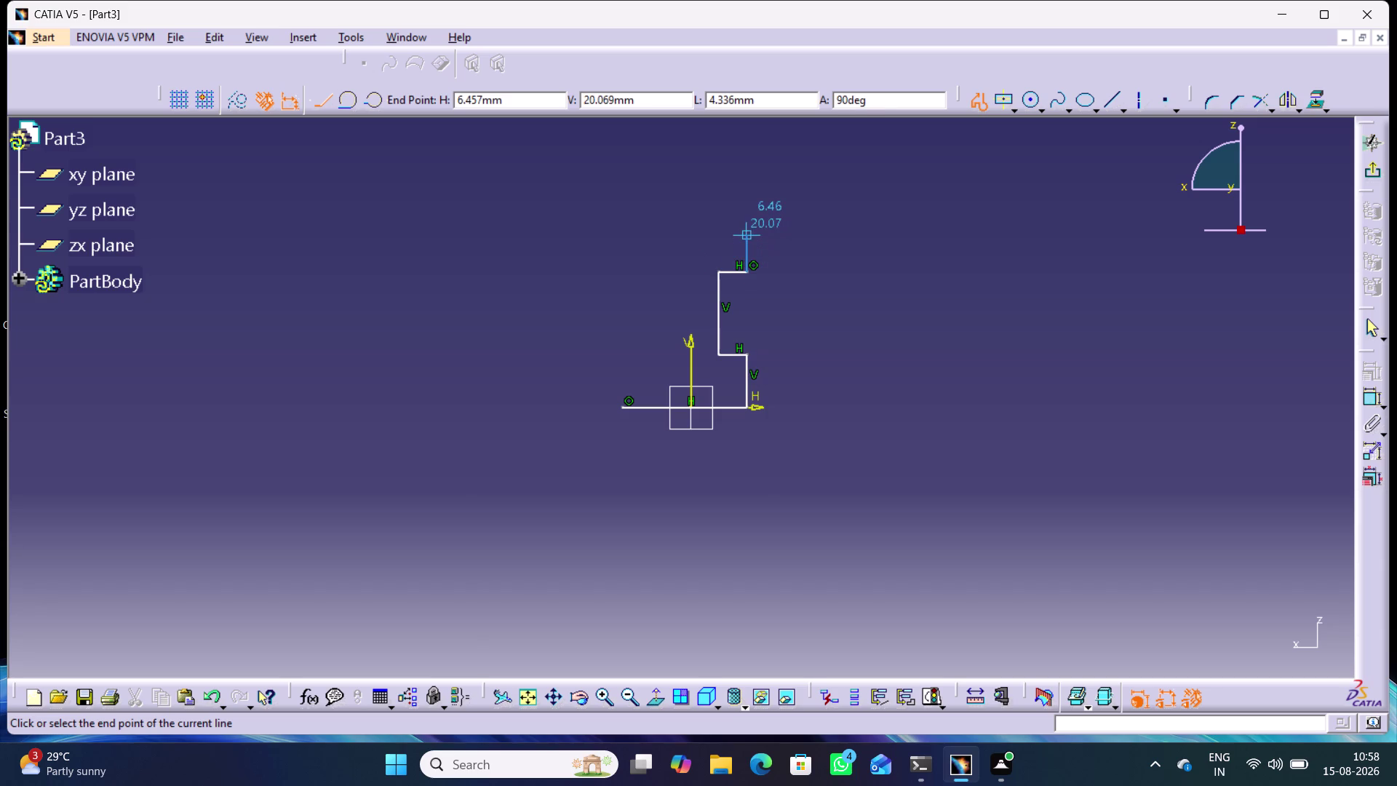
click(746, 233)
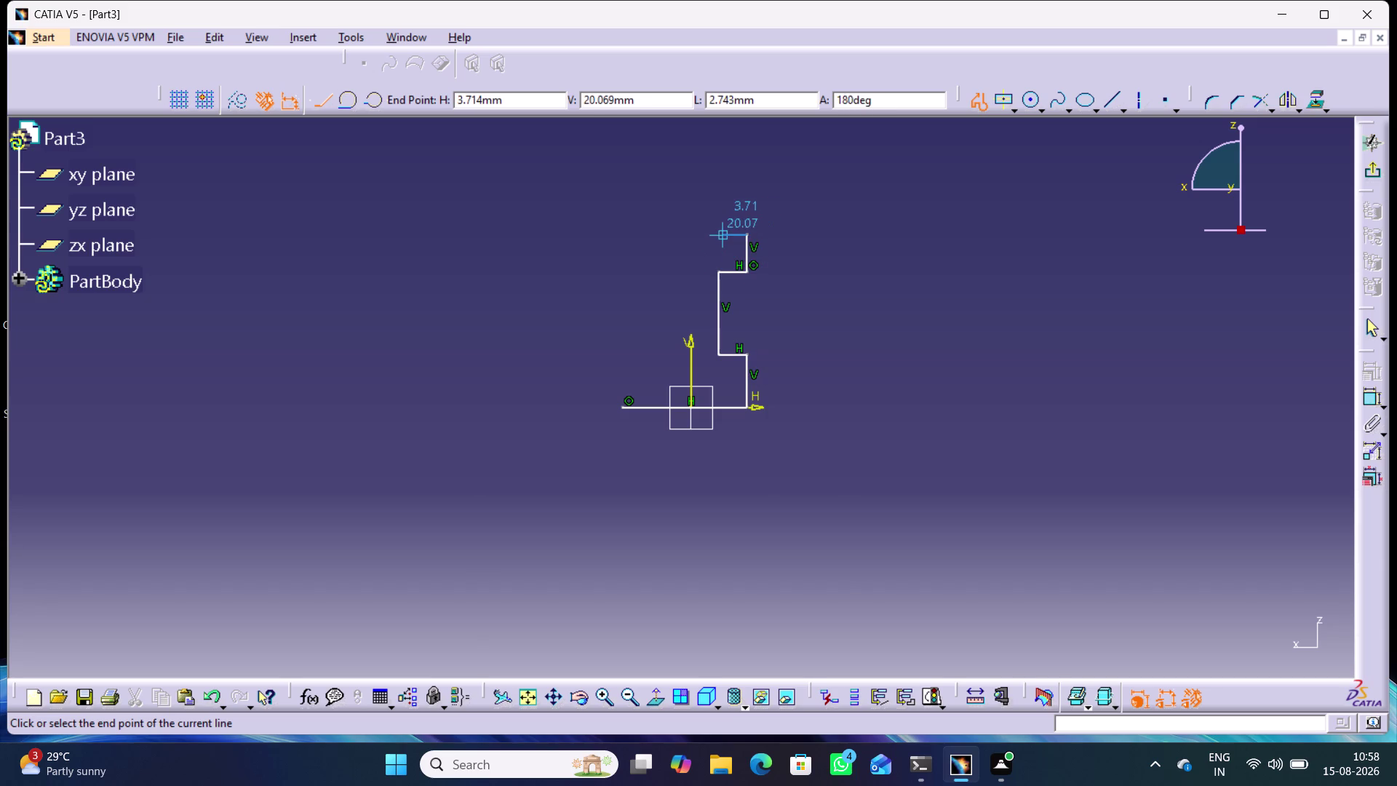
click(725, 234)
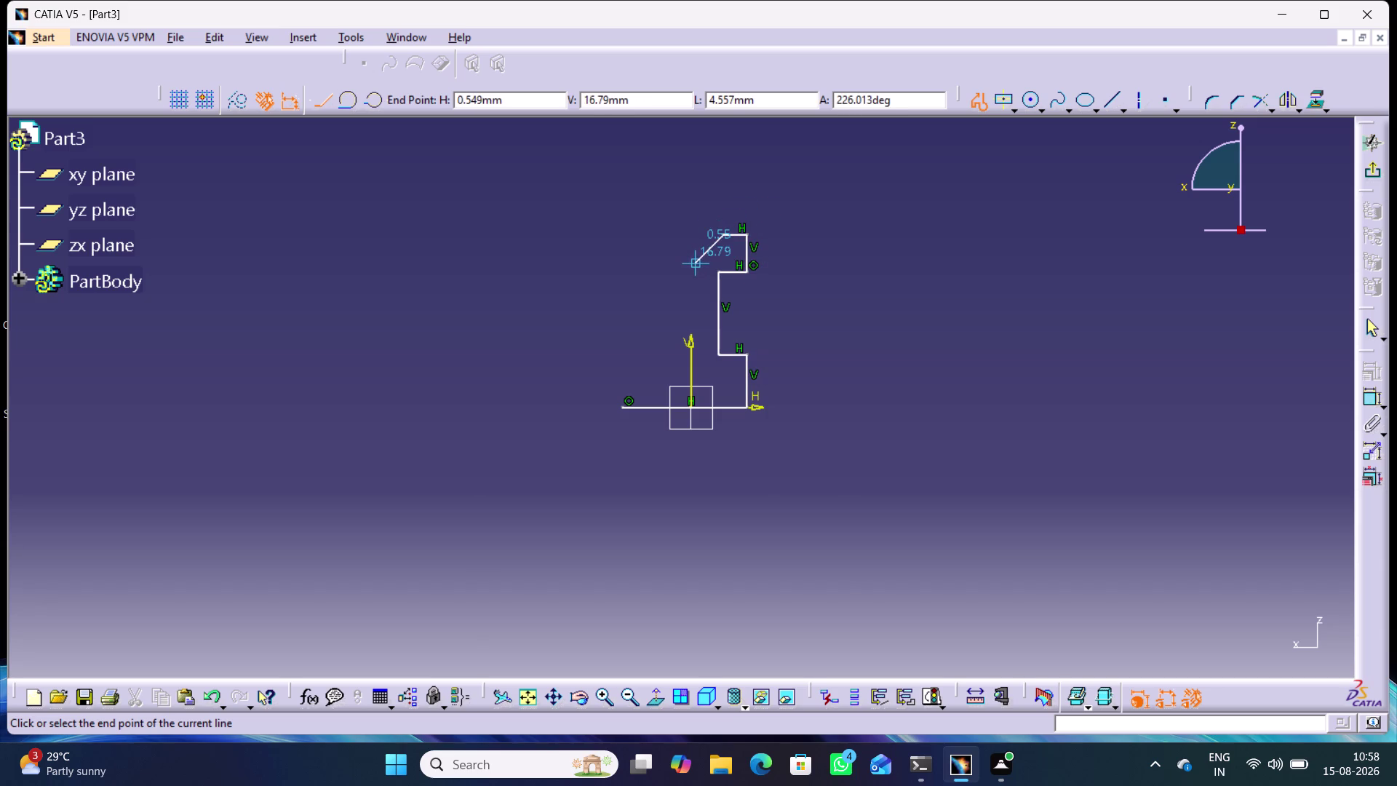
Draw both V-notch slopes and the stepped left side down to the baseline.
click(687, 262)
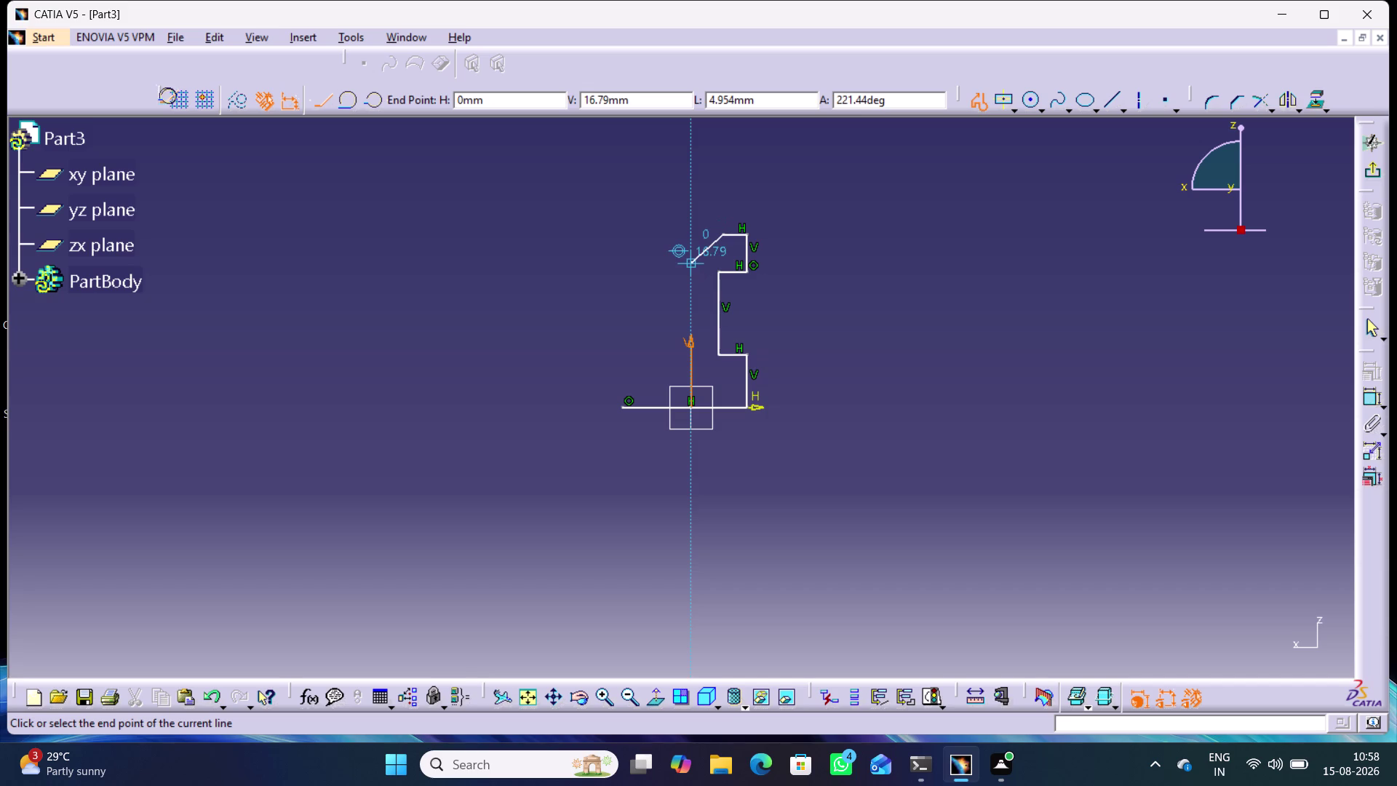
click(648, 235)
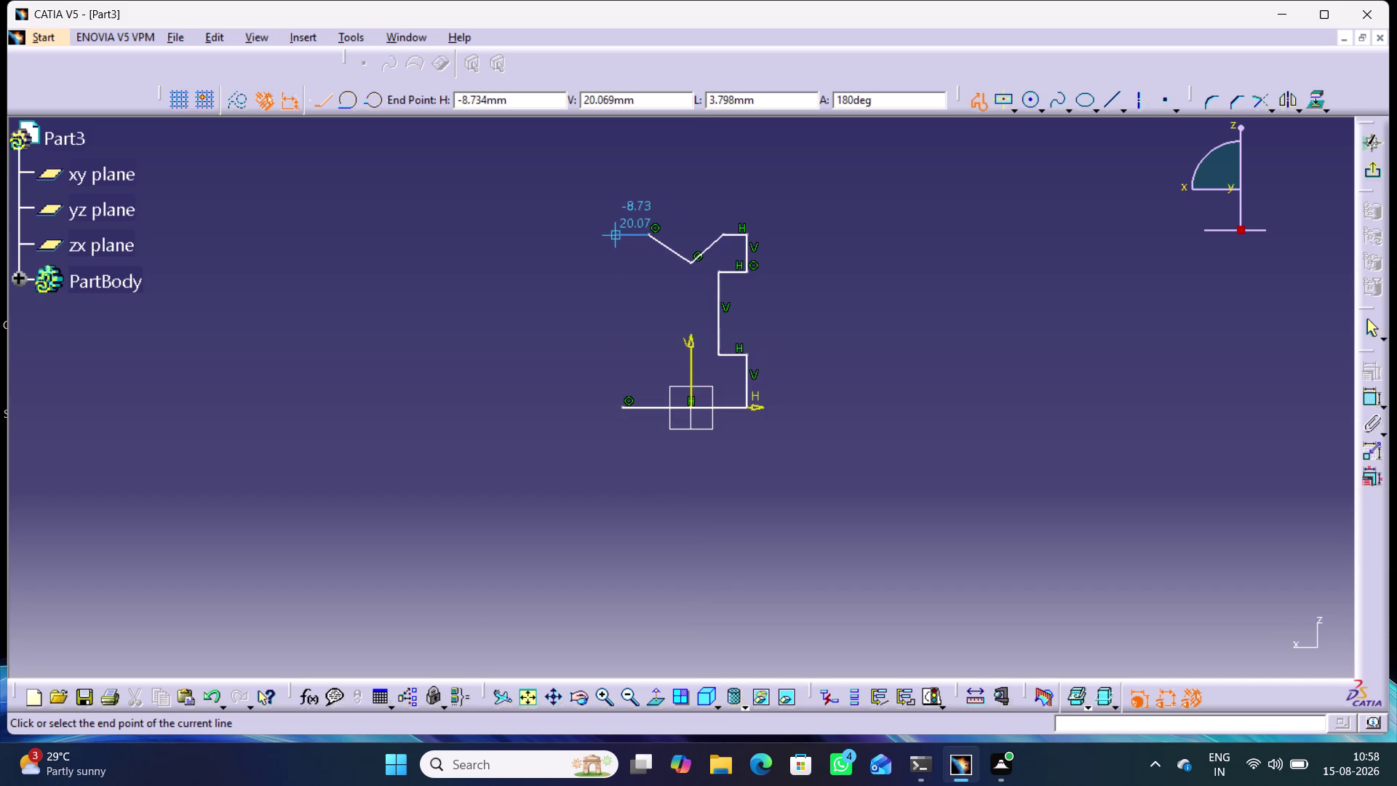
click(622, 232)
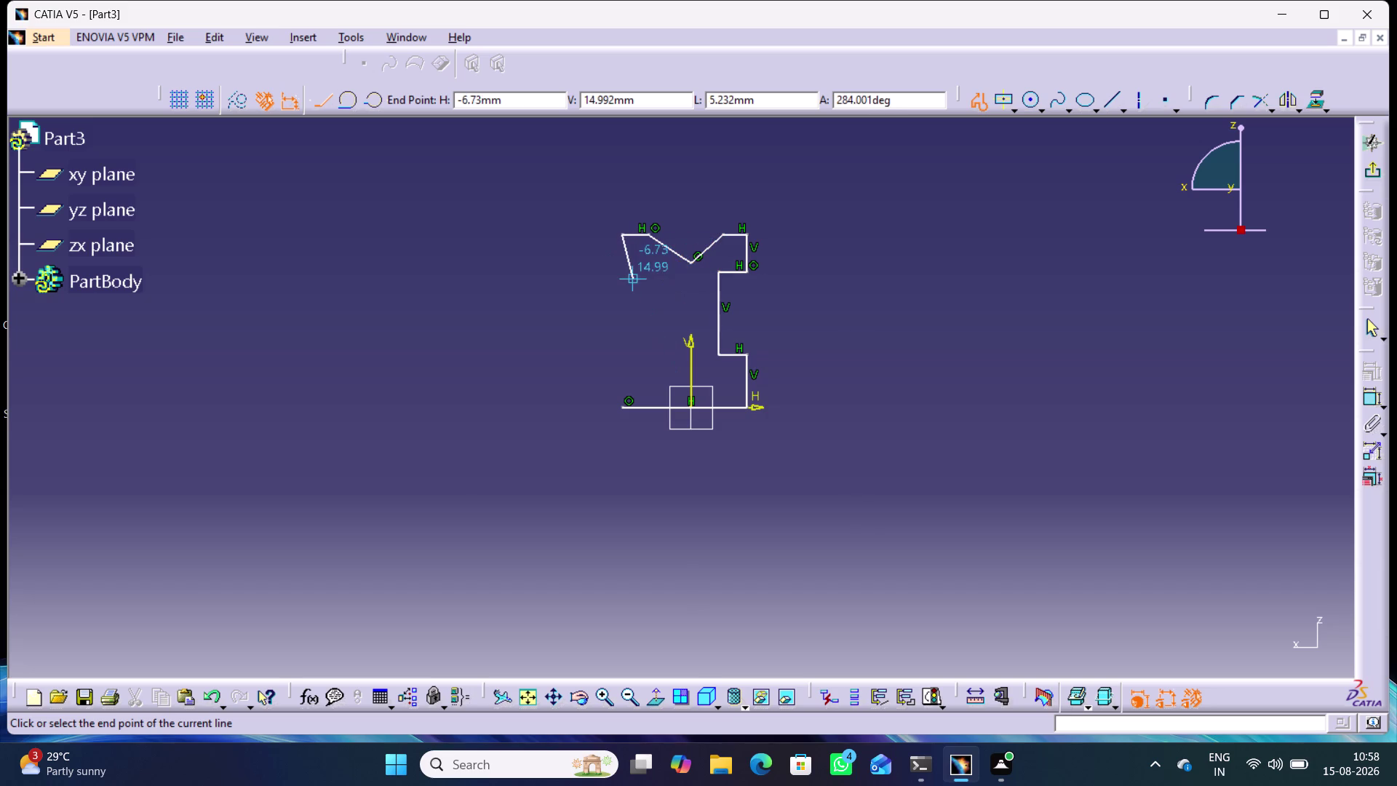
click(619, 272)
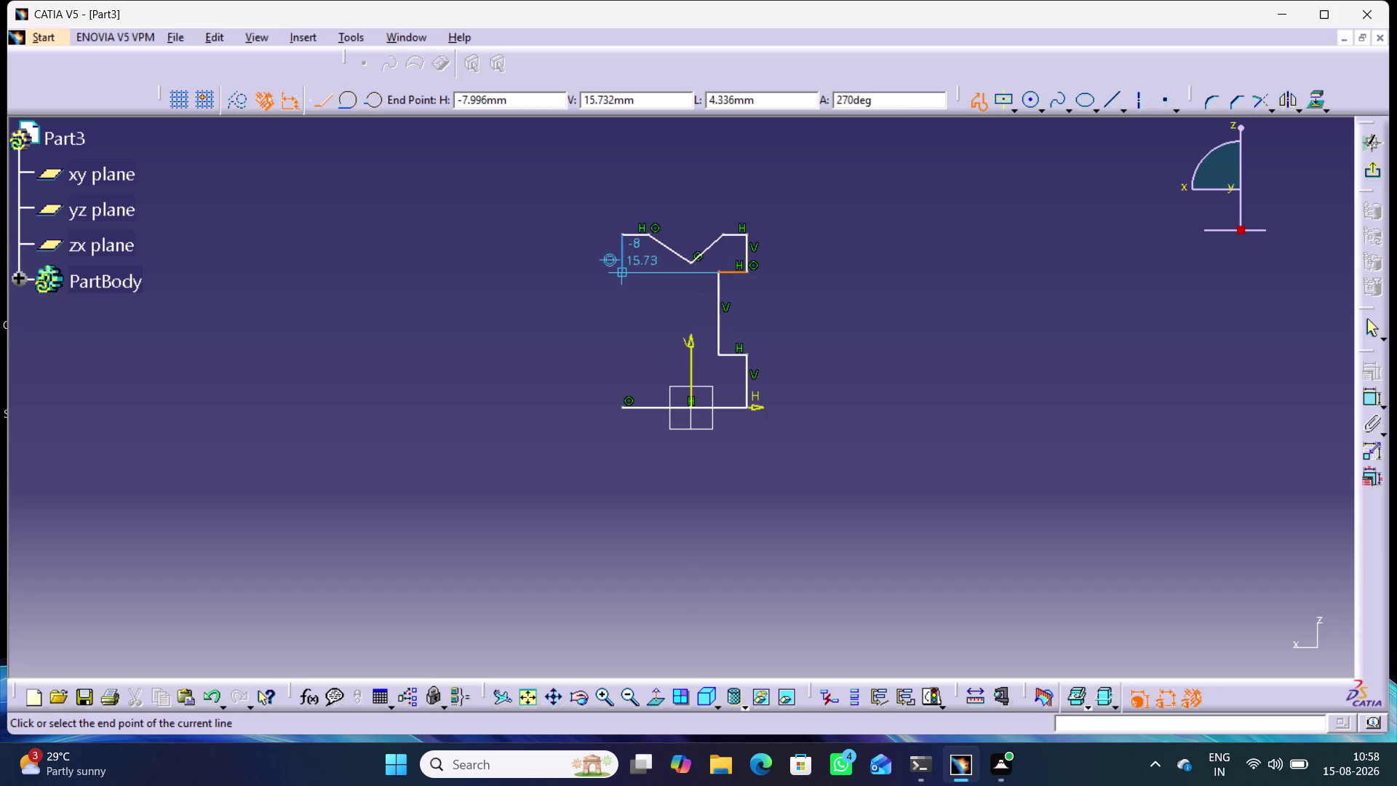
click(656, 272)
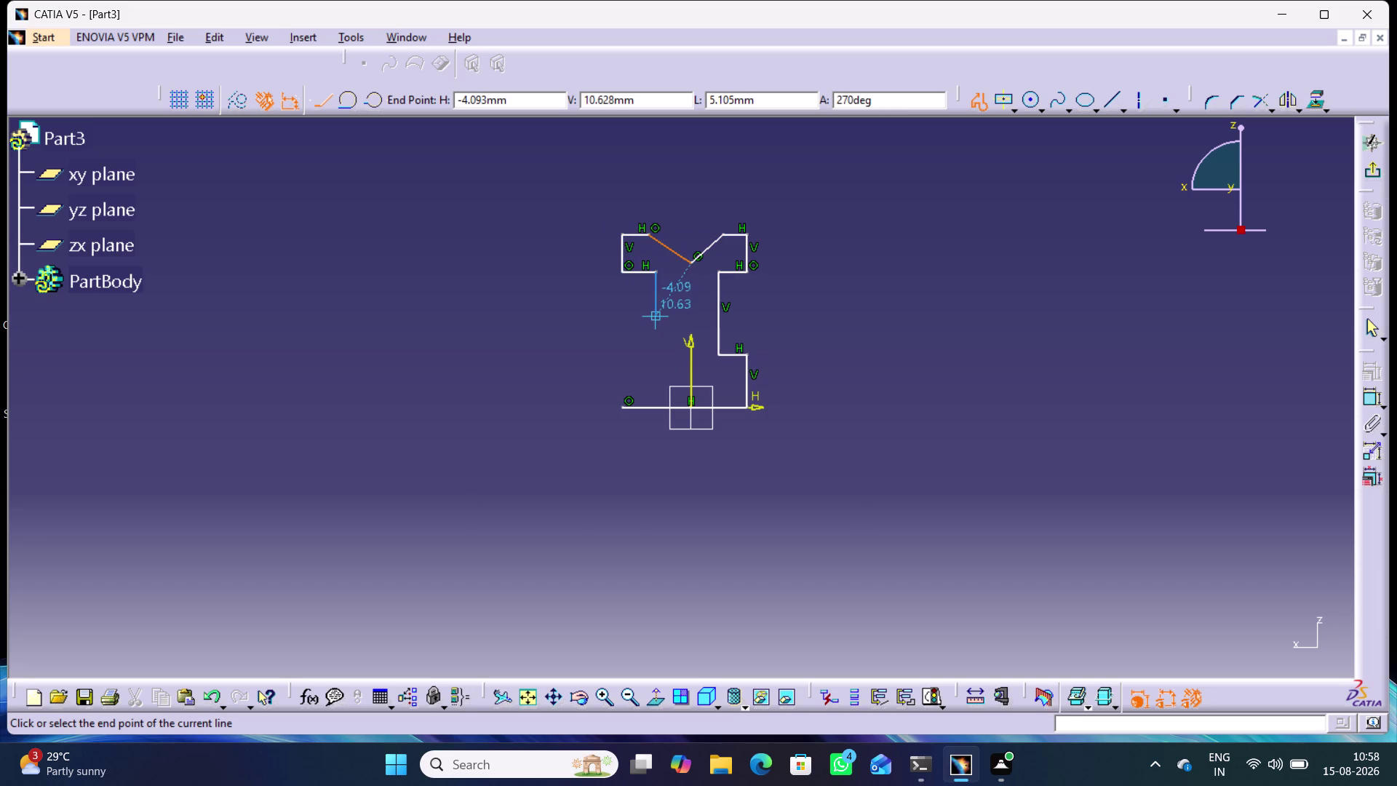
click(659, 358)
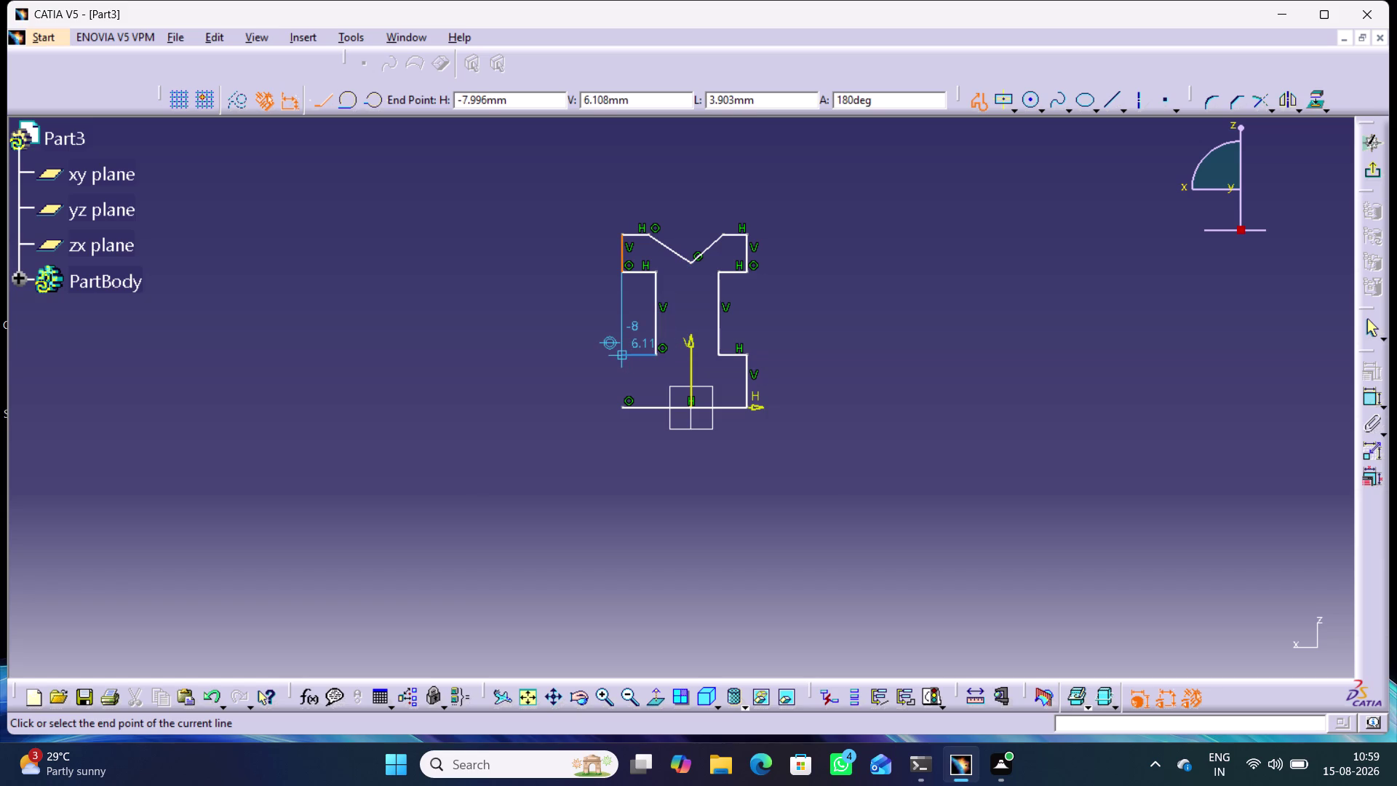
click(620, 354)
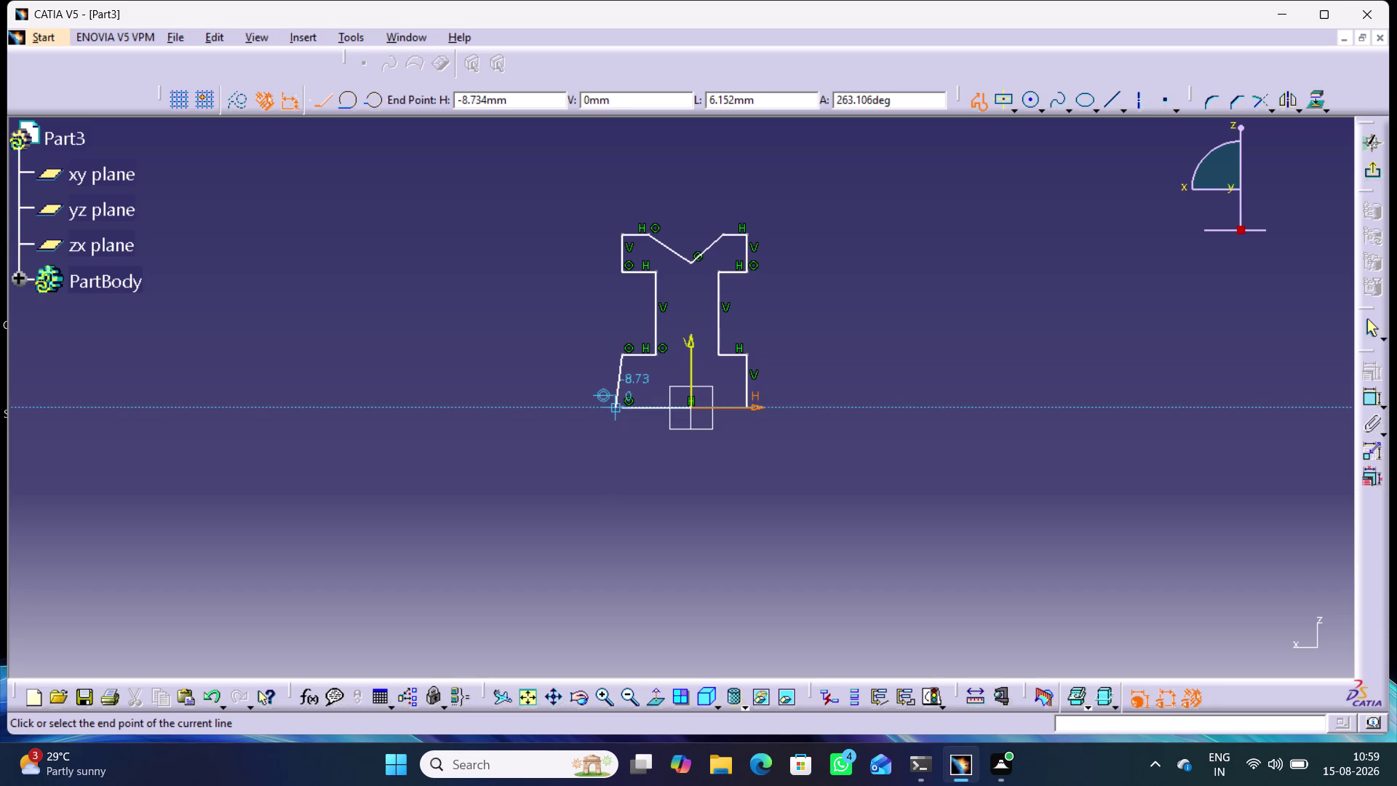
click(619, 406)
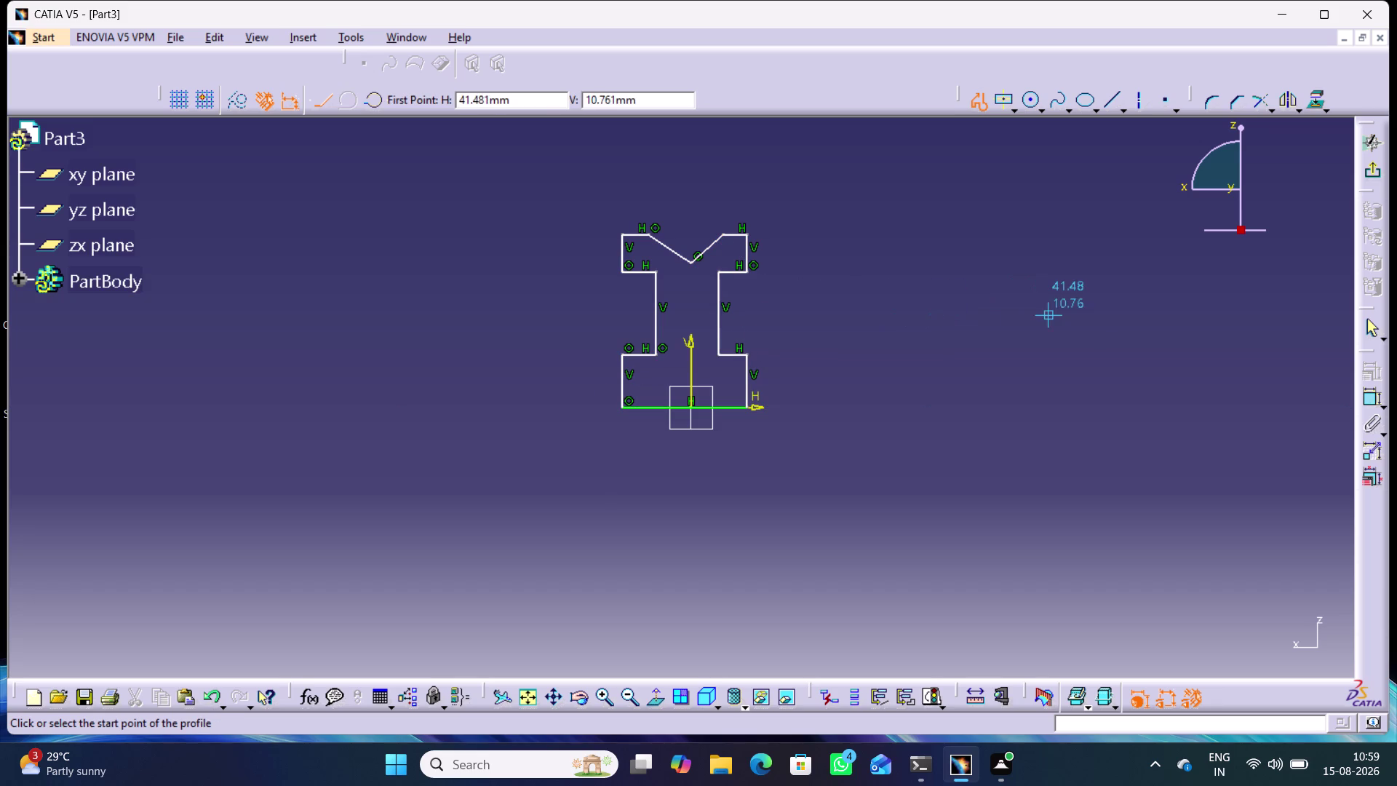
click(1368, 334)
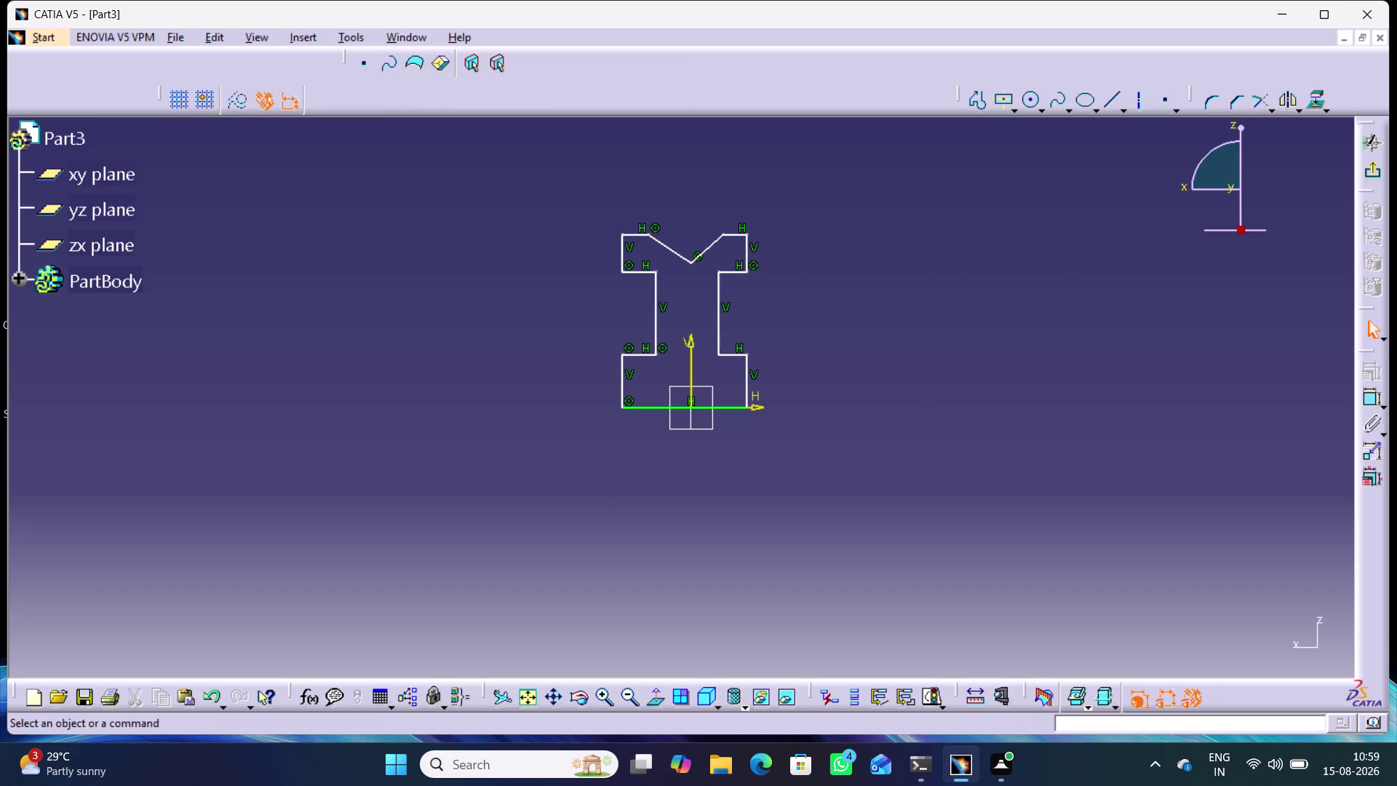
Make the lower side lines and the shank lines symmetric about the vertical axis.
click(1098, 343)
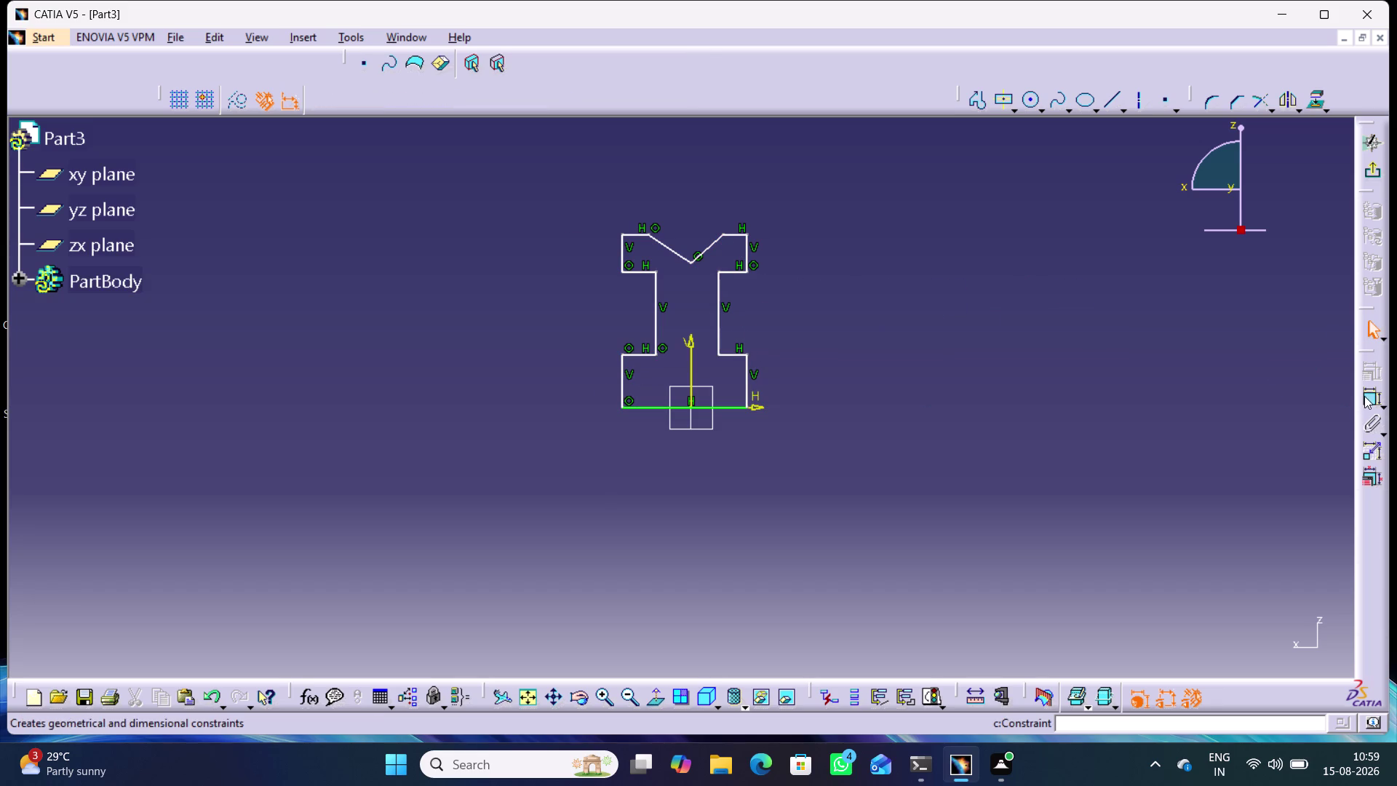
double_click(1364, 396)
click(746, 378)
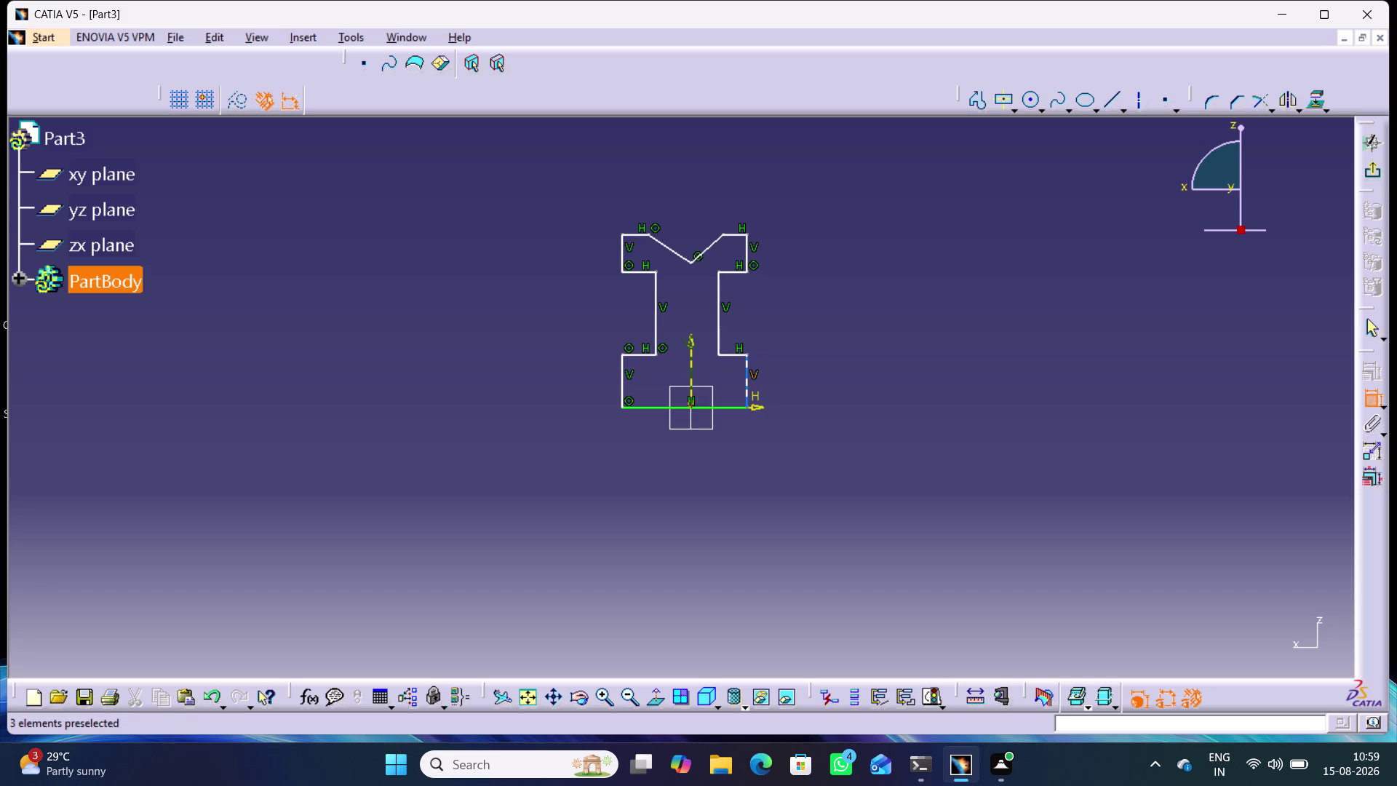
click(621, 378)
right_click(951, 333)
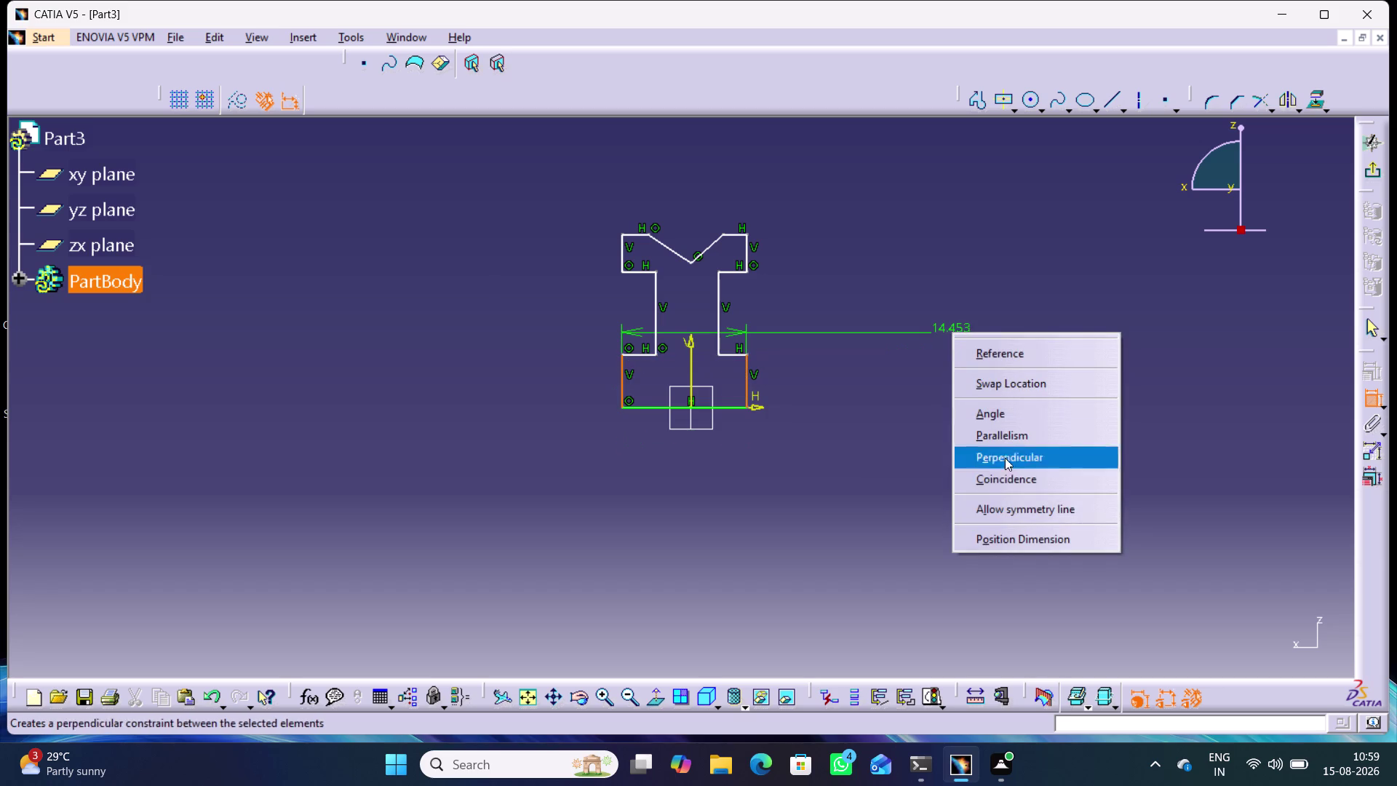
click(1004, 505)
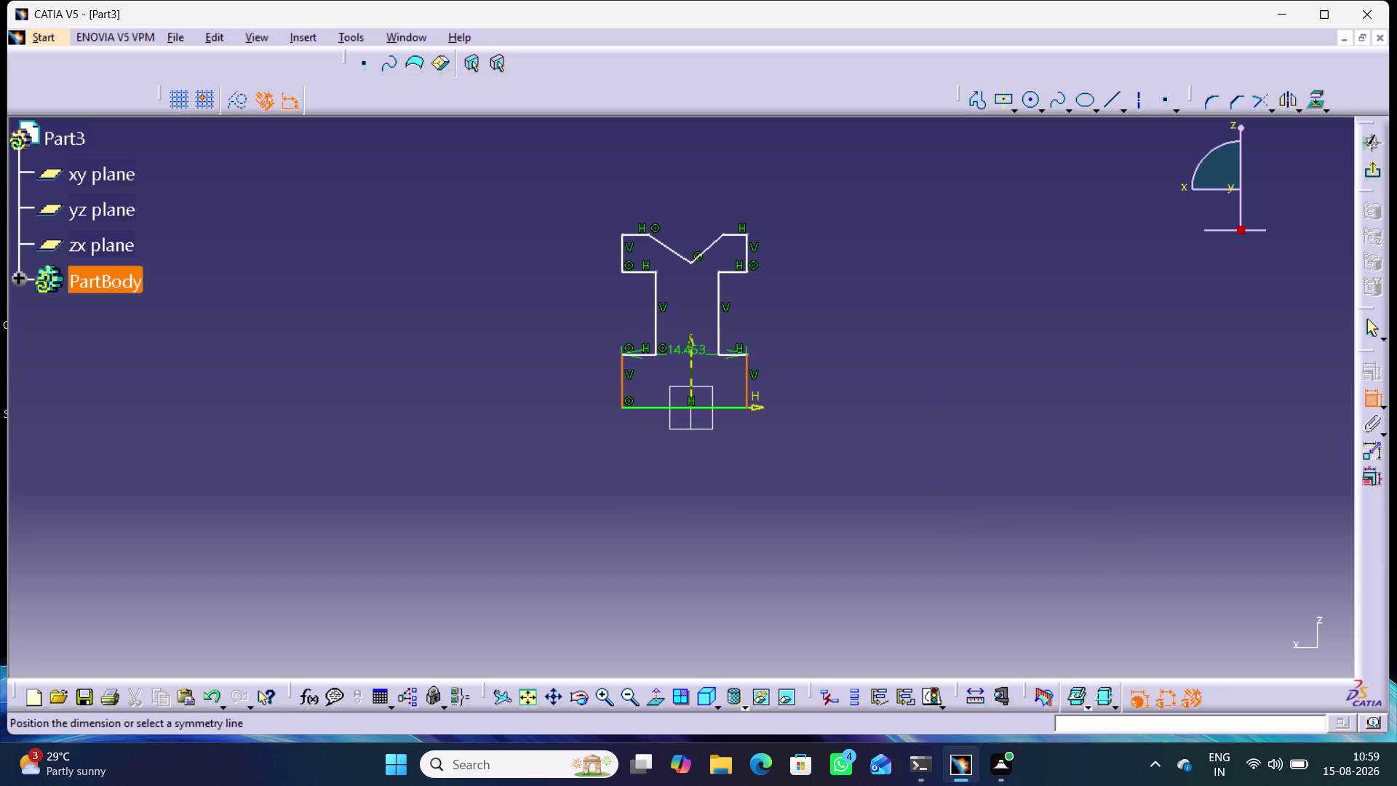
click(694, 357)
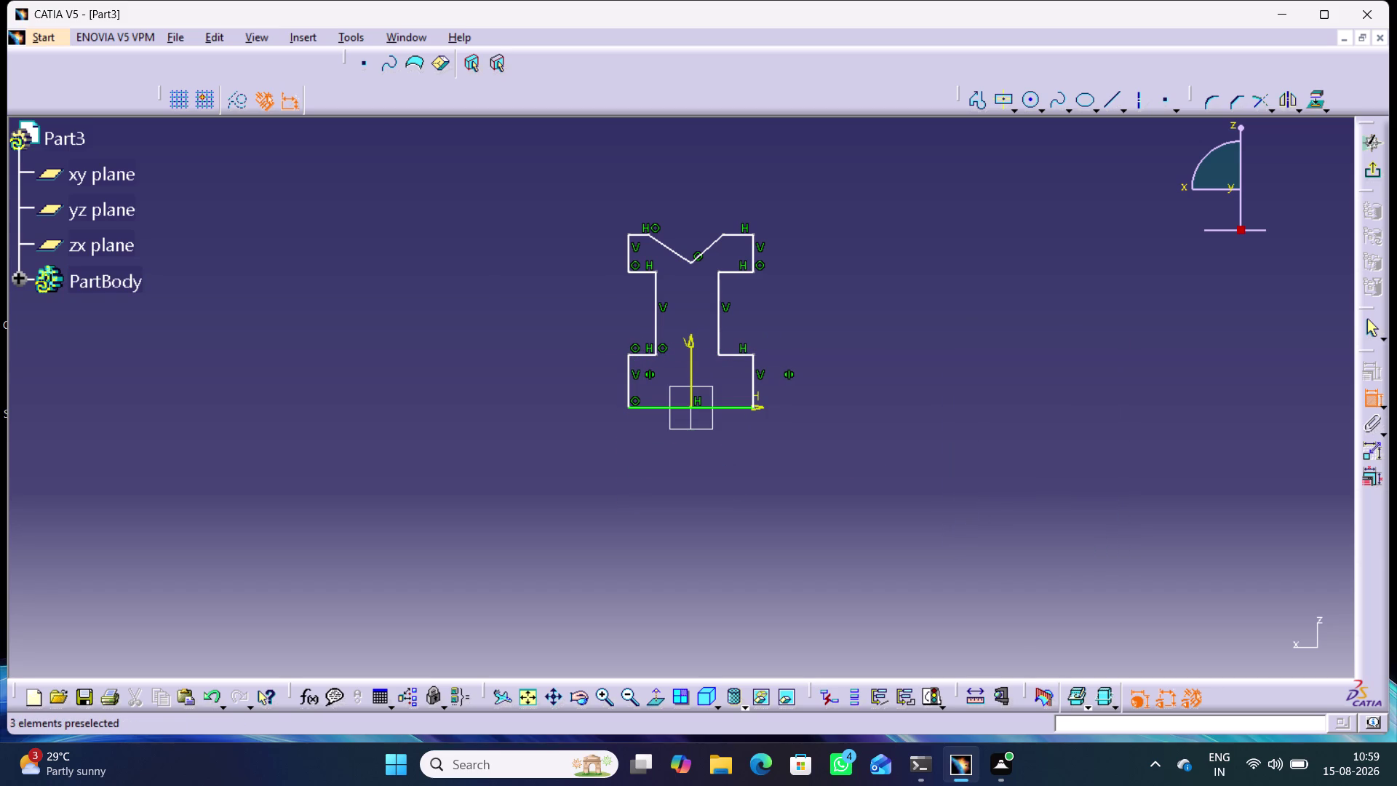
click(718, 294)
drag(654, 328, 664, 327)
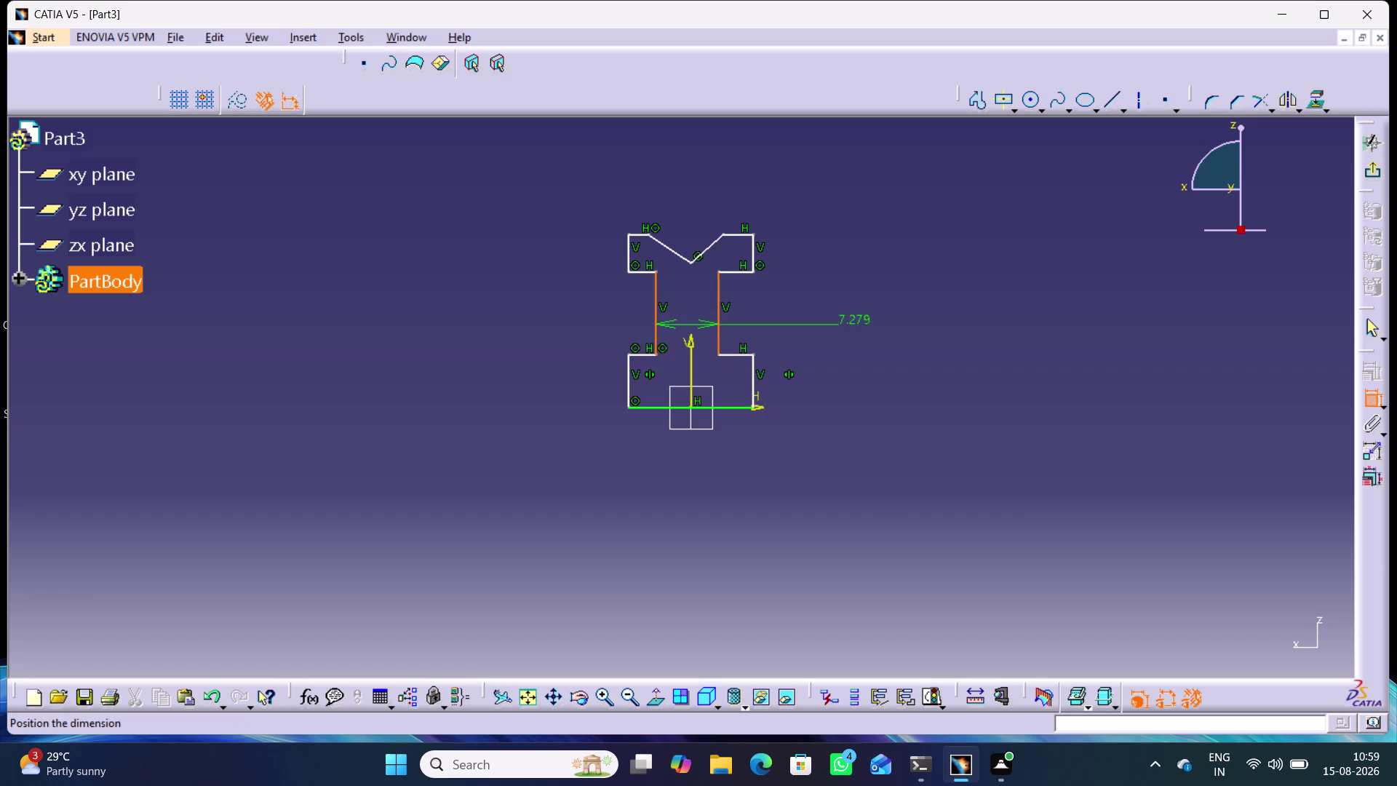
right_click(862, 322)
click(903, 494)
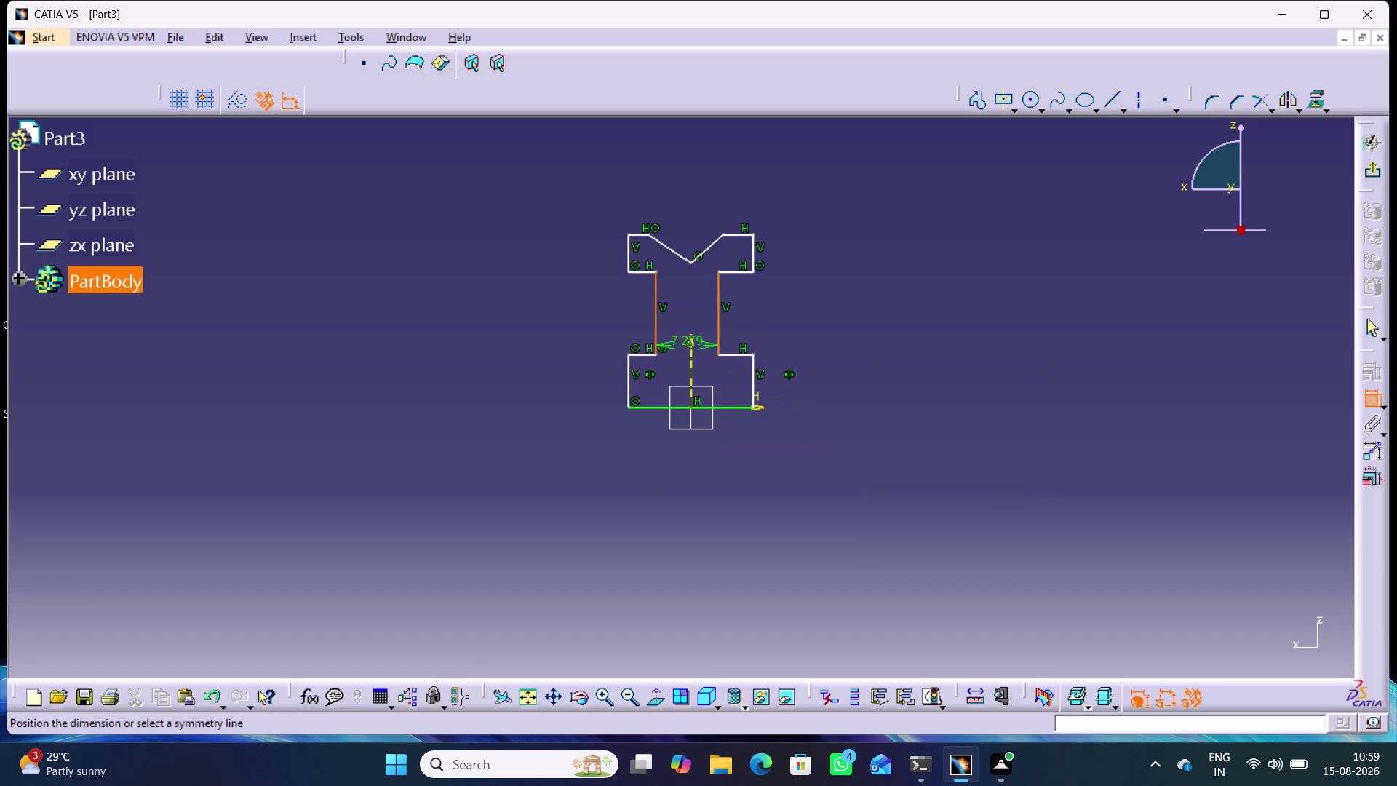
click(689, 346)
Make the head sides and the notch slopes symmetric about the vertical axis.
click(752, 249)
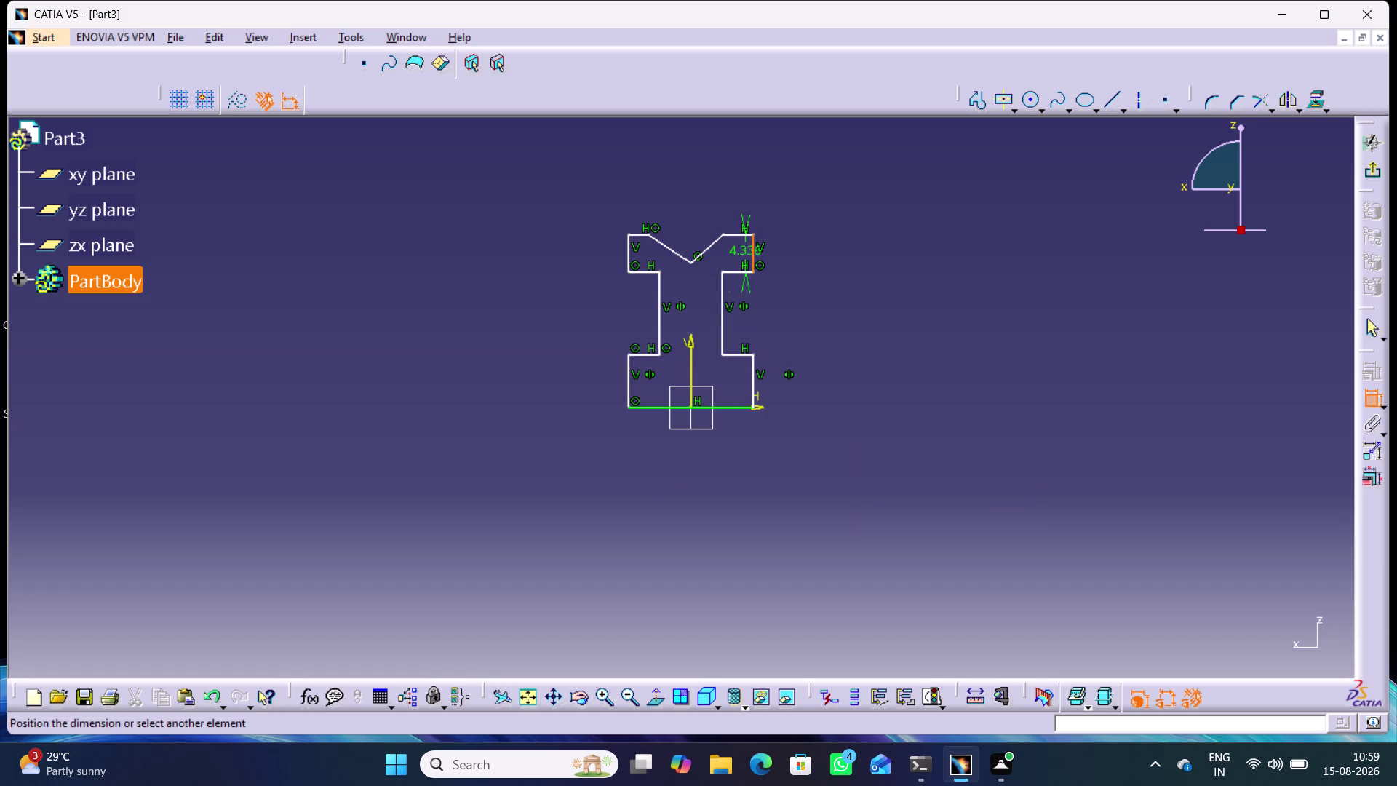
click(631, 256)
right_click(871, 227)
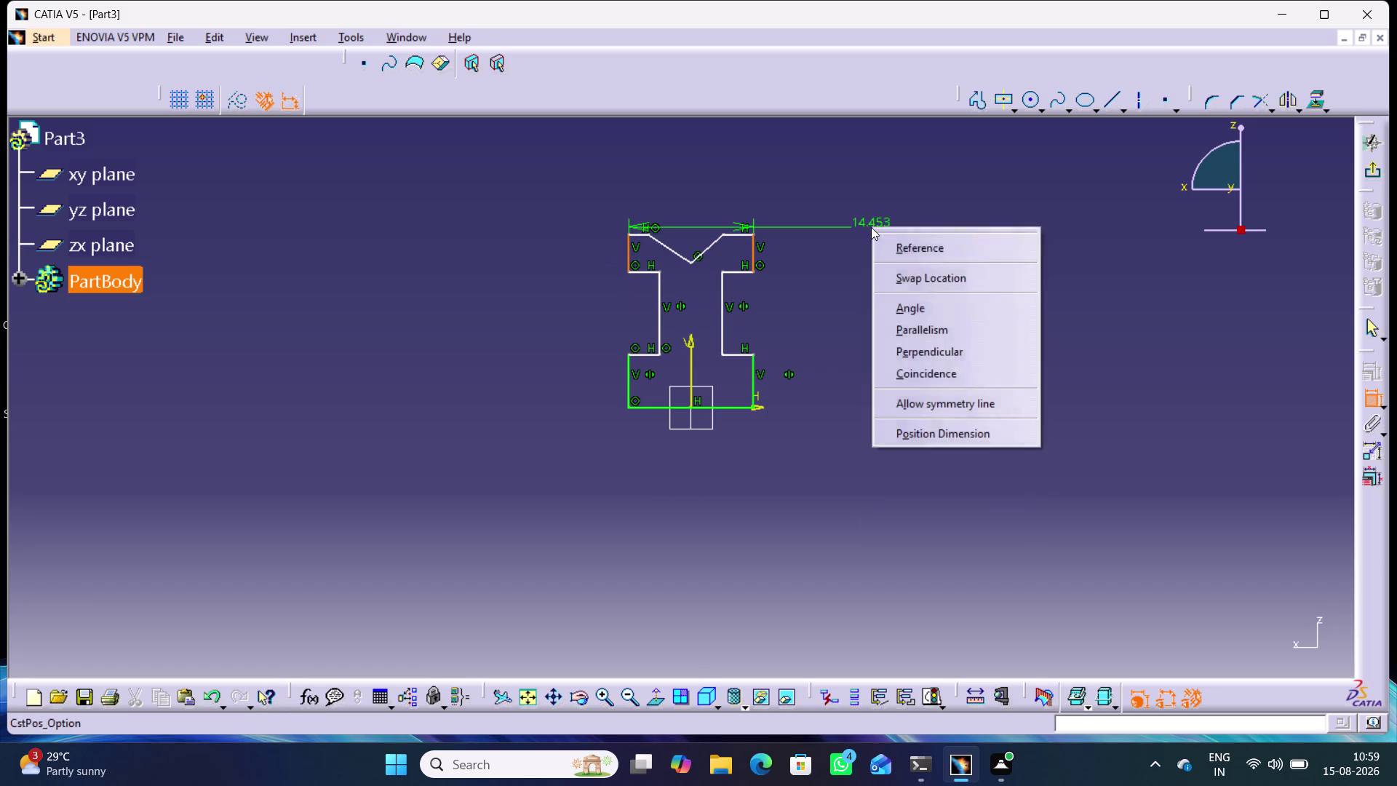
click(904, 397)
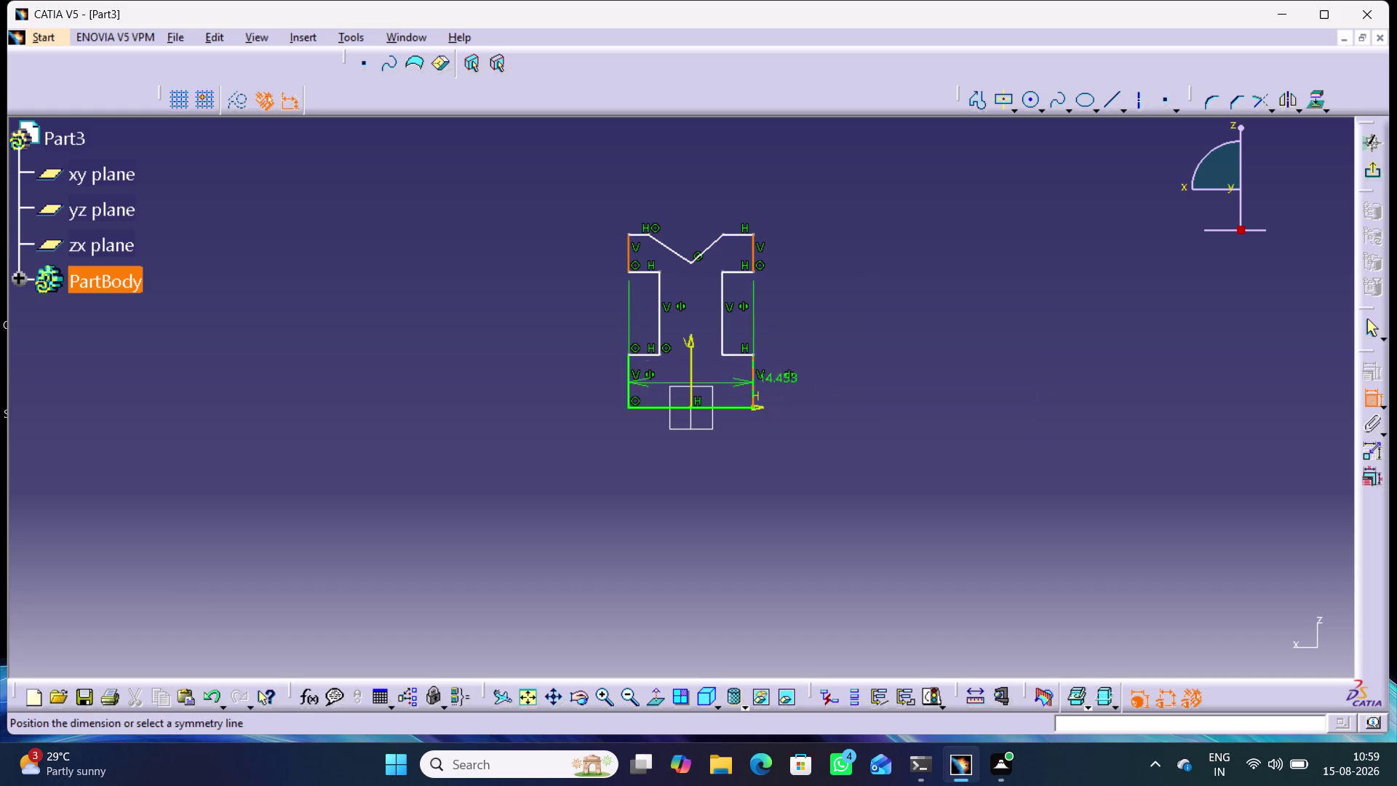
click(690, 339)
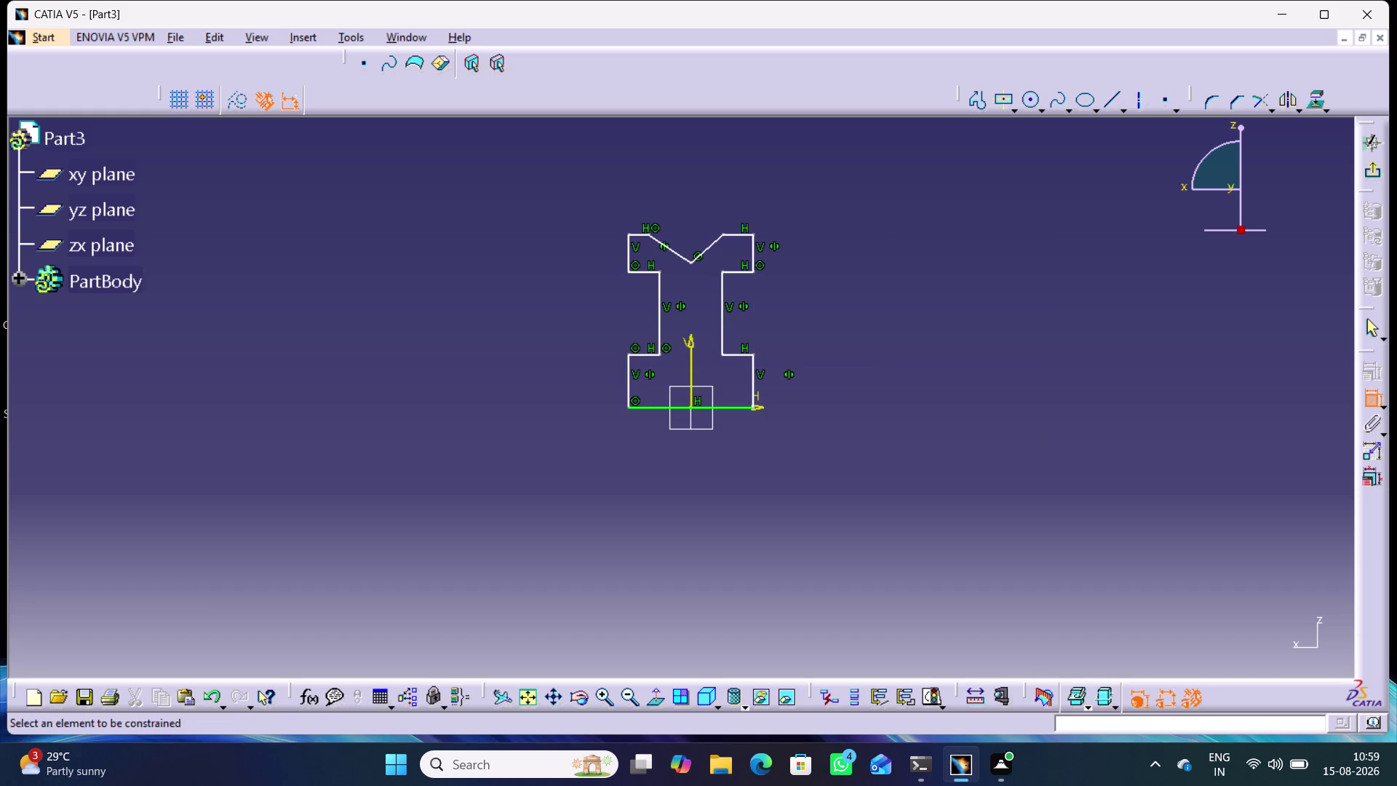
click(713, 241)
click(673, 253)
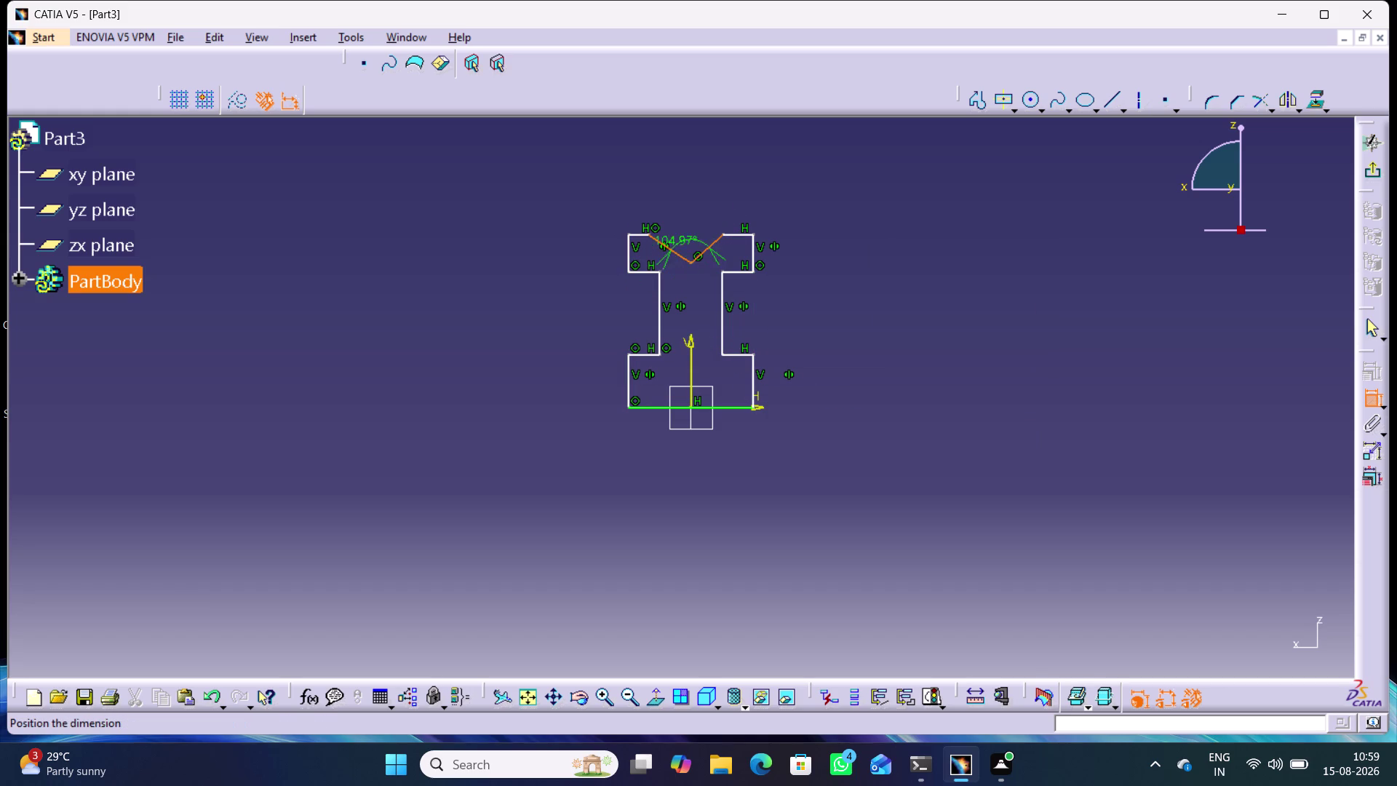
right_click(768, 179)
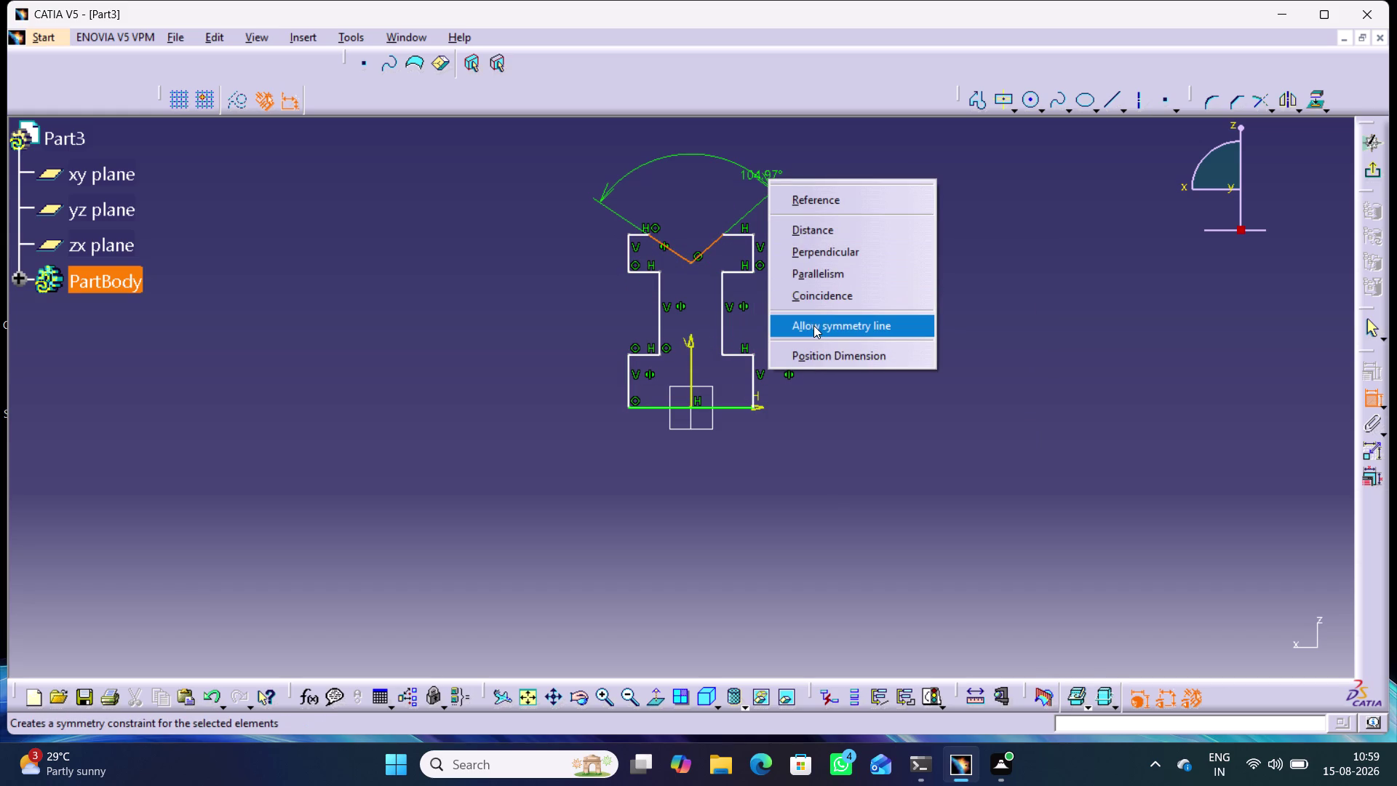
click(814, 325)
click(690, 341)
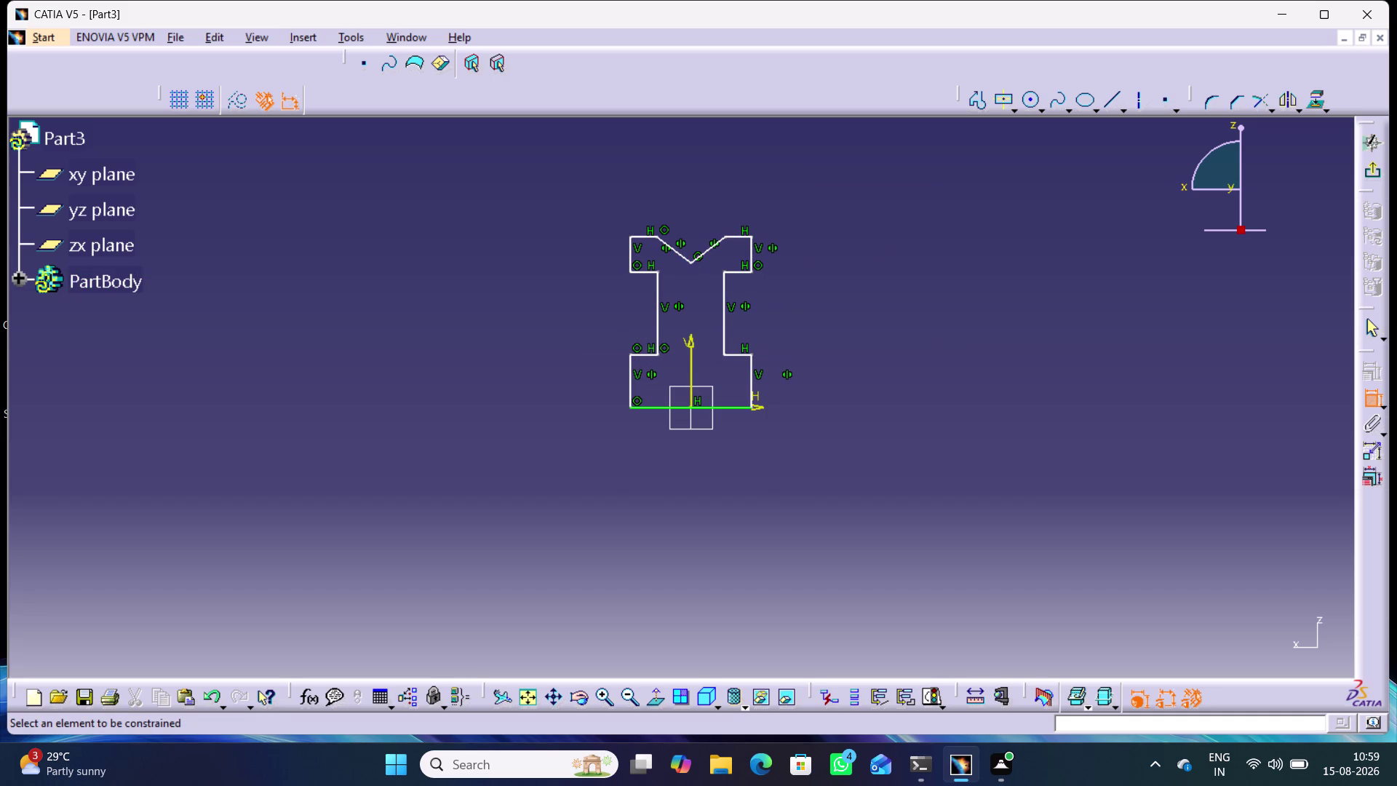
click(1374, 400)
click(1105, 343)
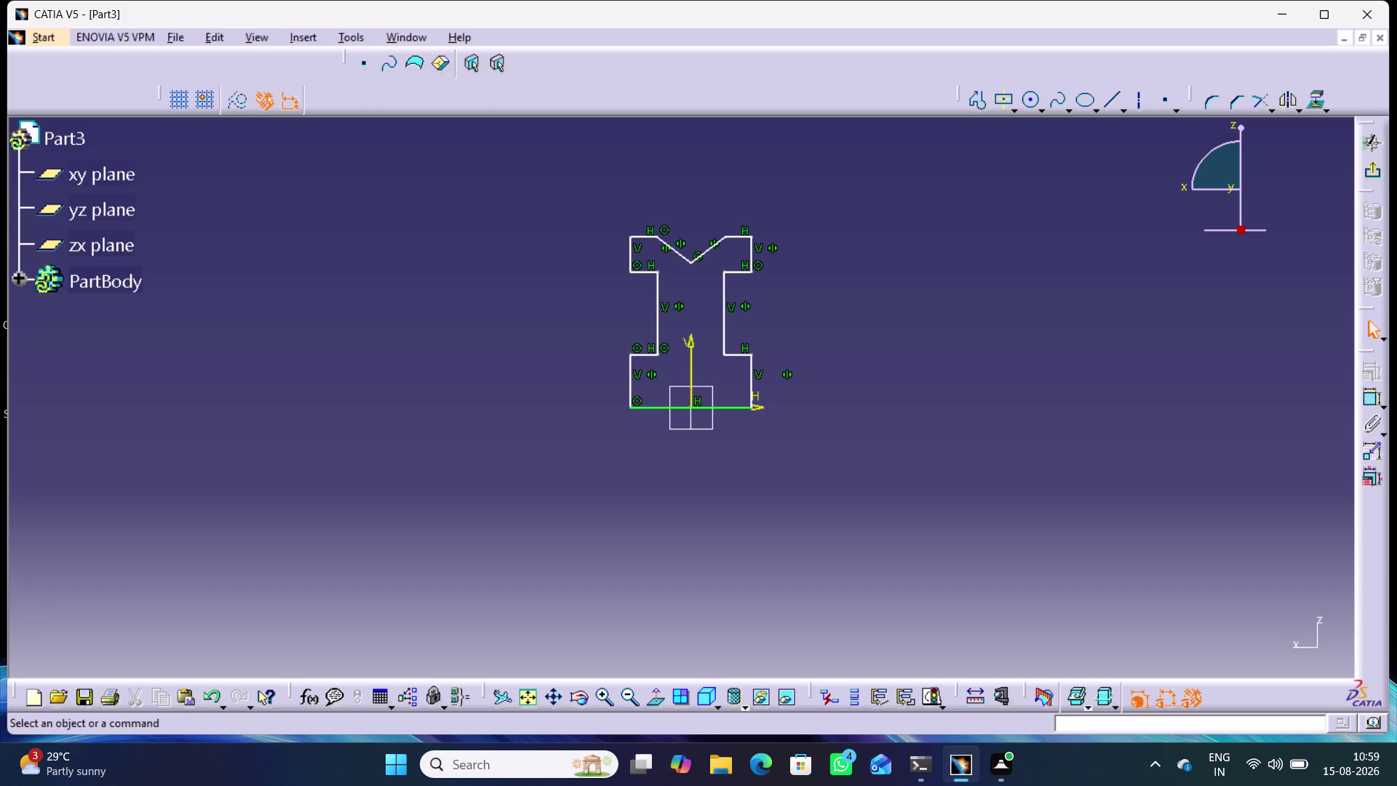
Dimension the profile's bottom edge as the 15 mm base width.
click(1371, 395)
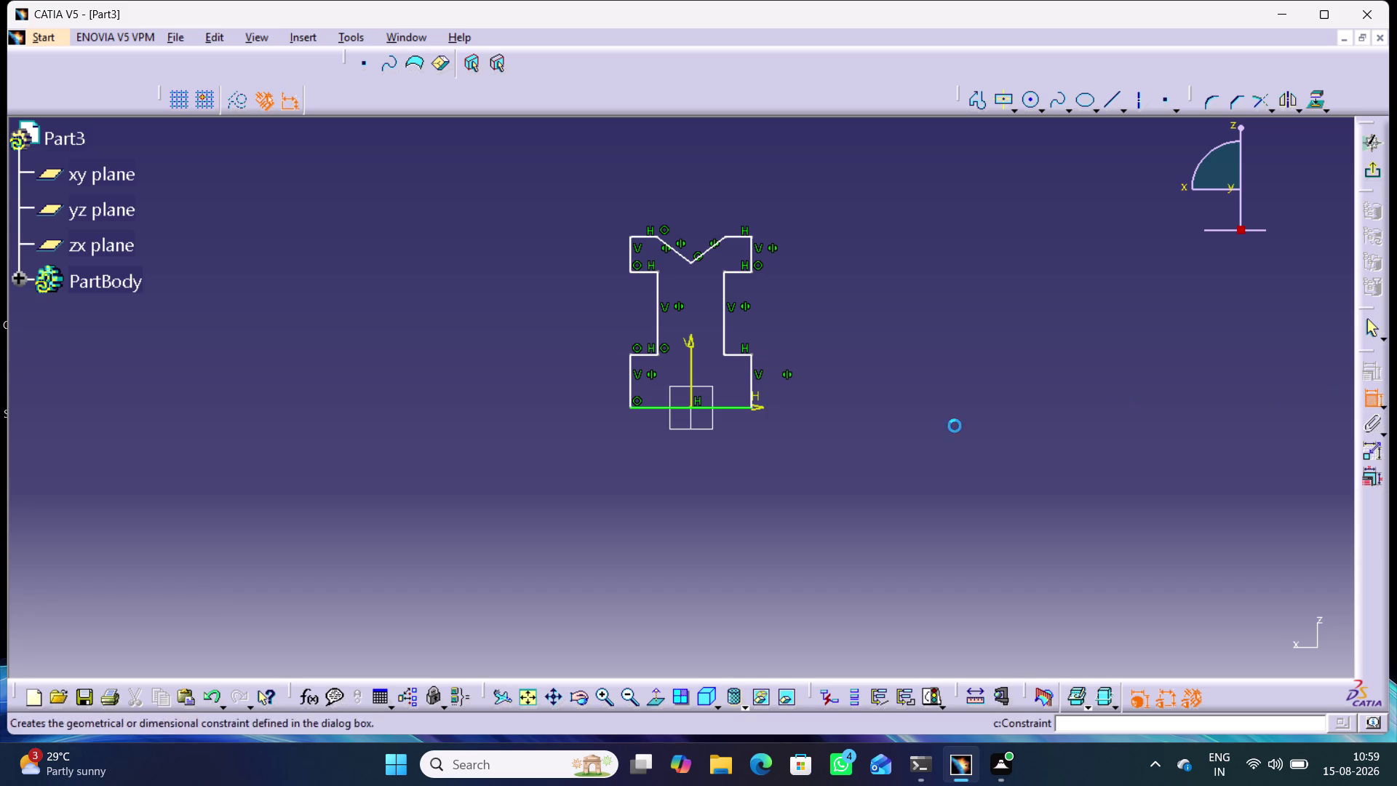
click(740, 405)
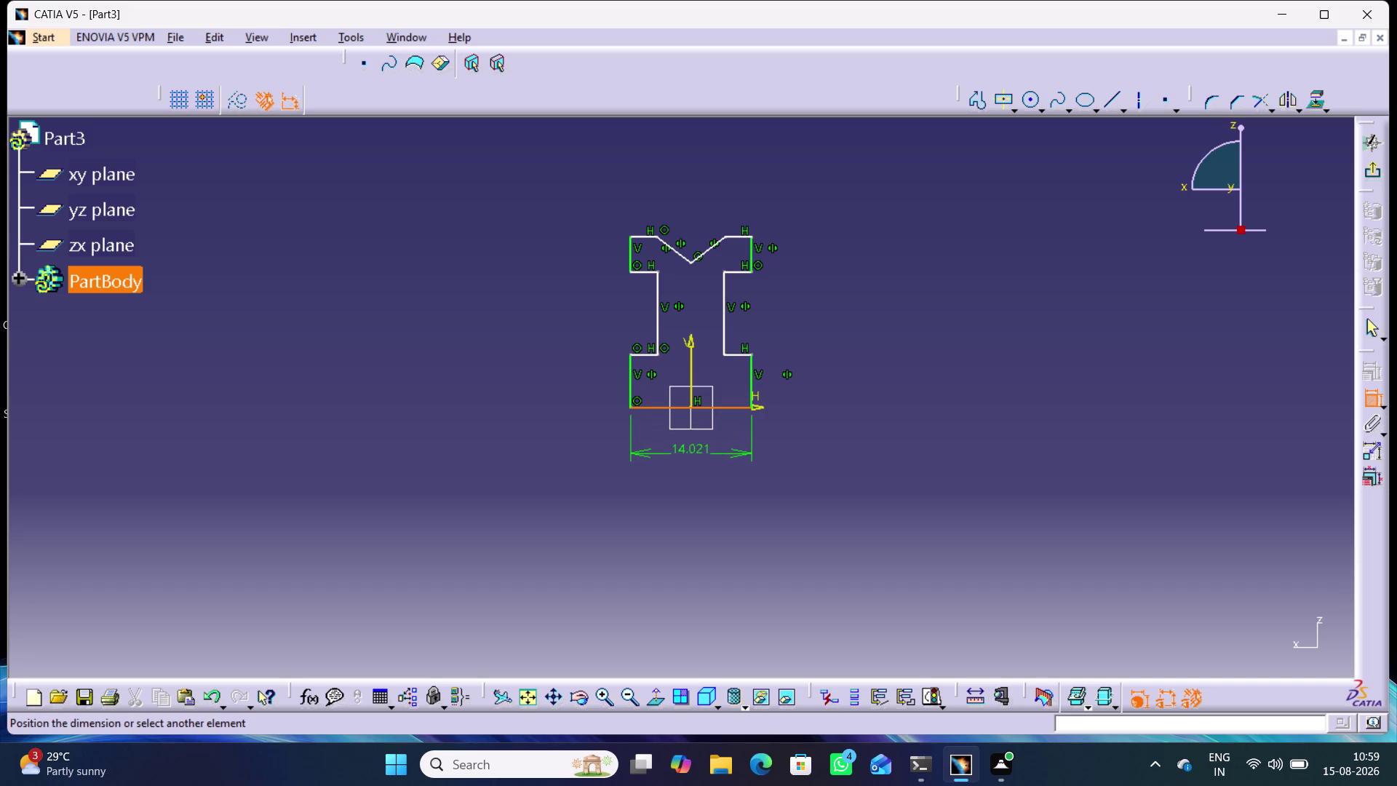
double_click(689, 449)
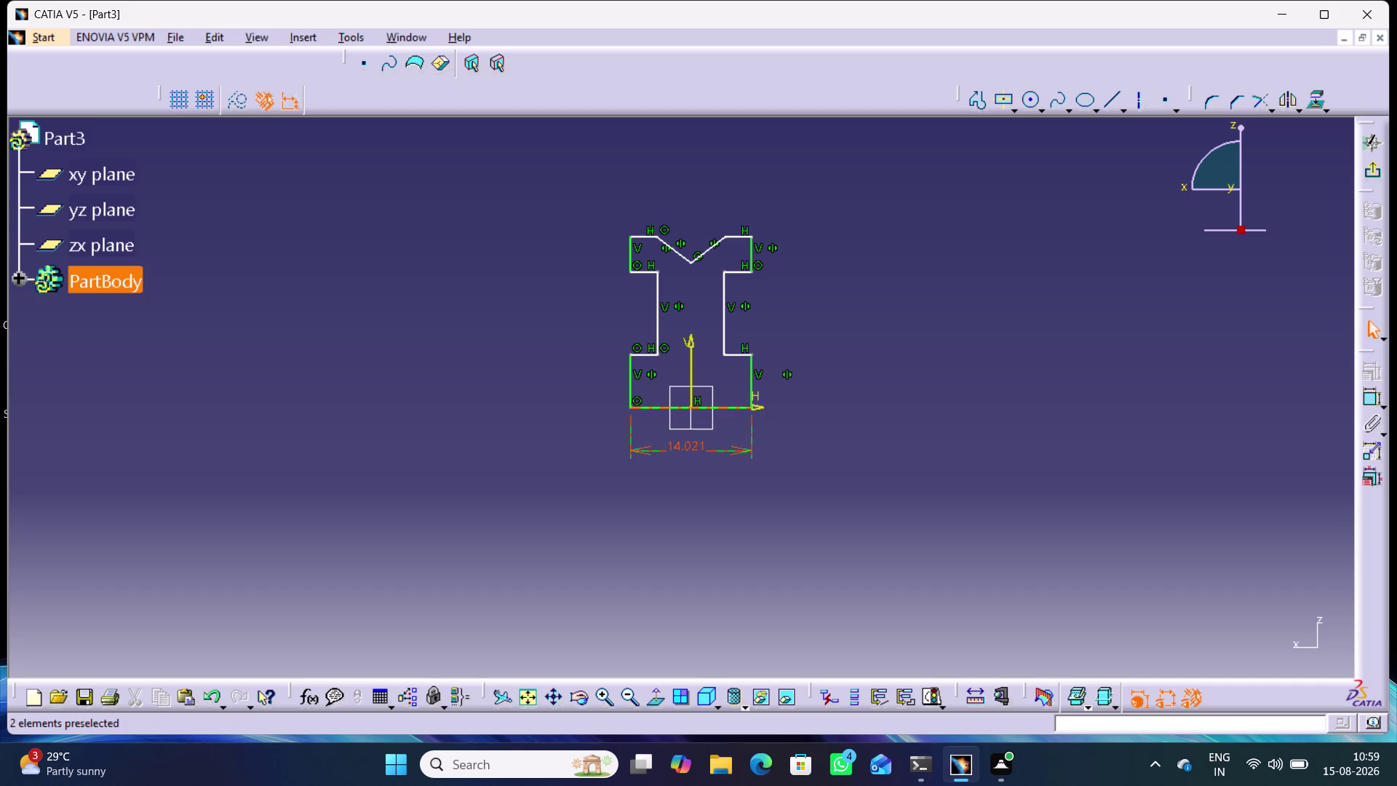
double_click(690, 444)
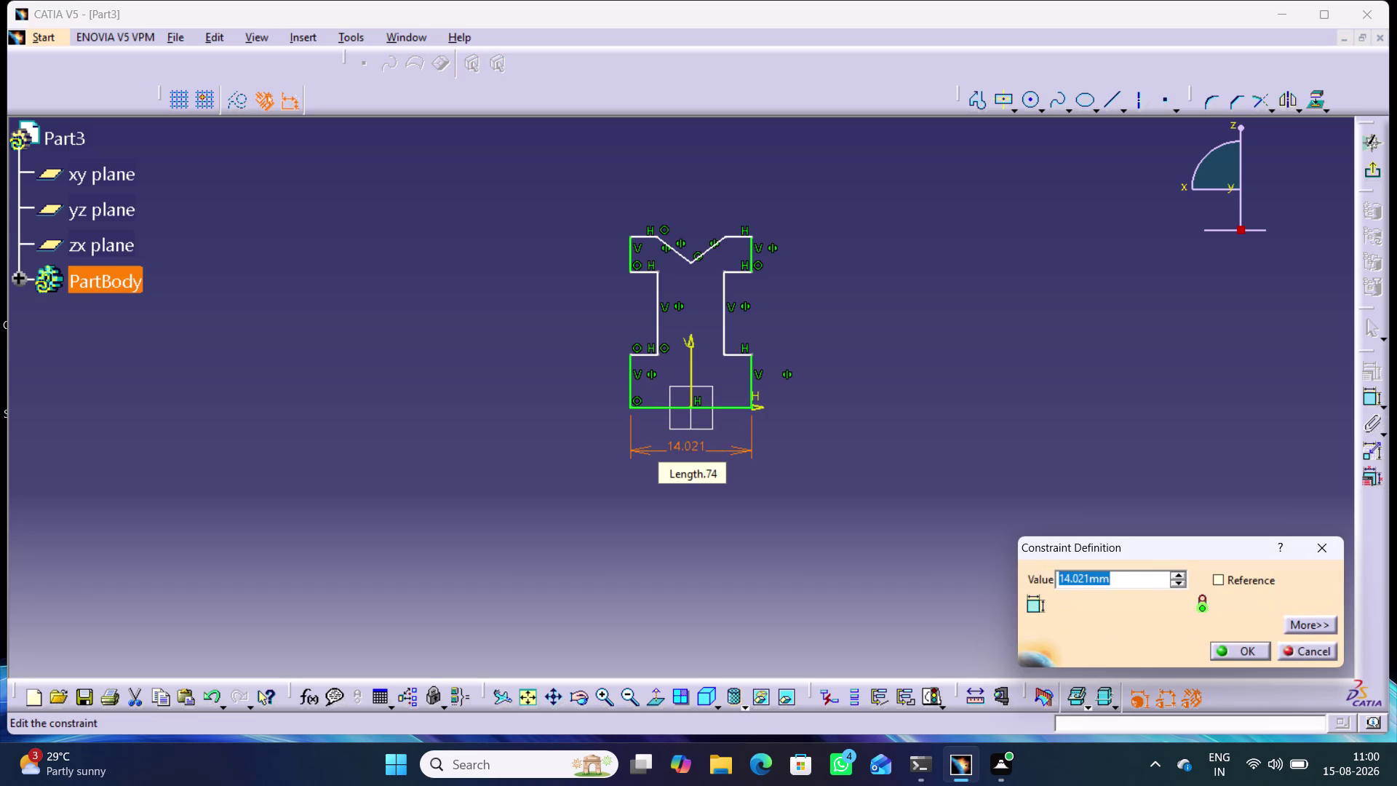
text(15)
key(Return)
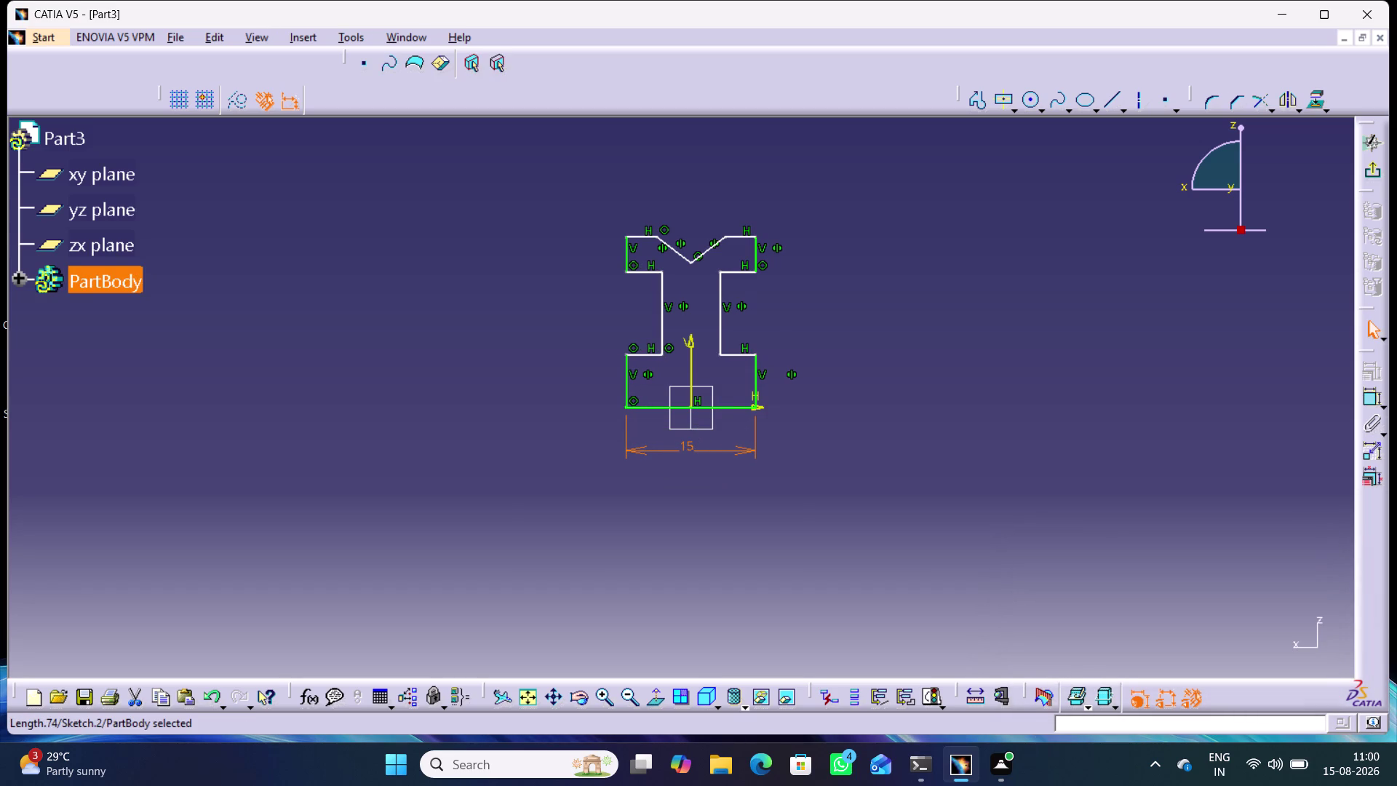
click(920, 339)
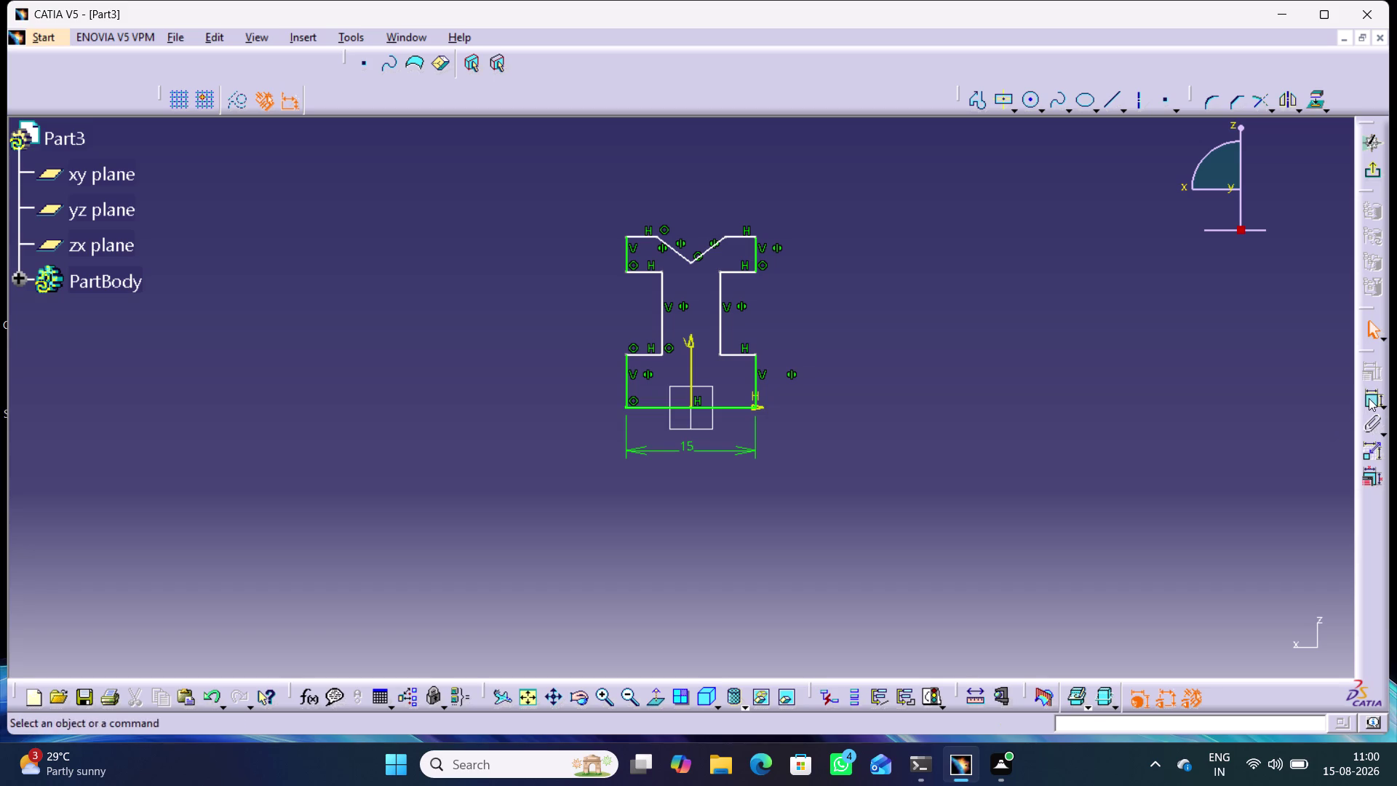
Constrain the neck width between its left and right edges to 5 mm.
double_click(1369, 398)
click(719, 318)
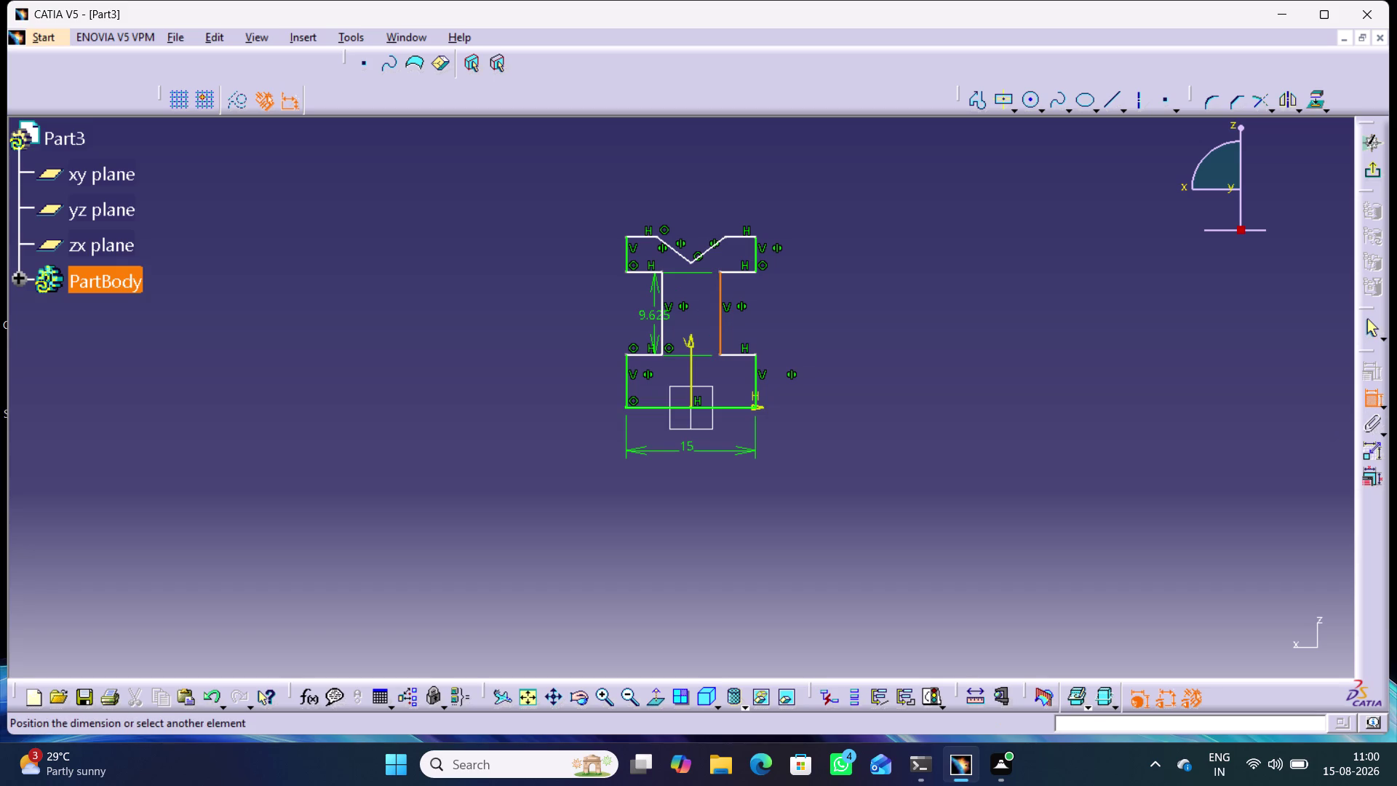
drag(666, 310, 668, 301)
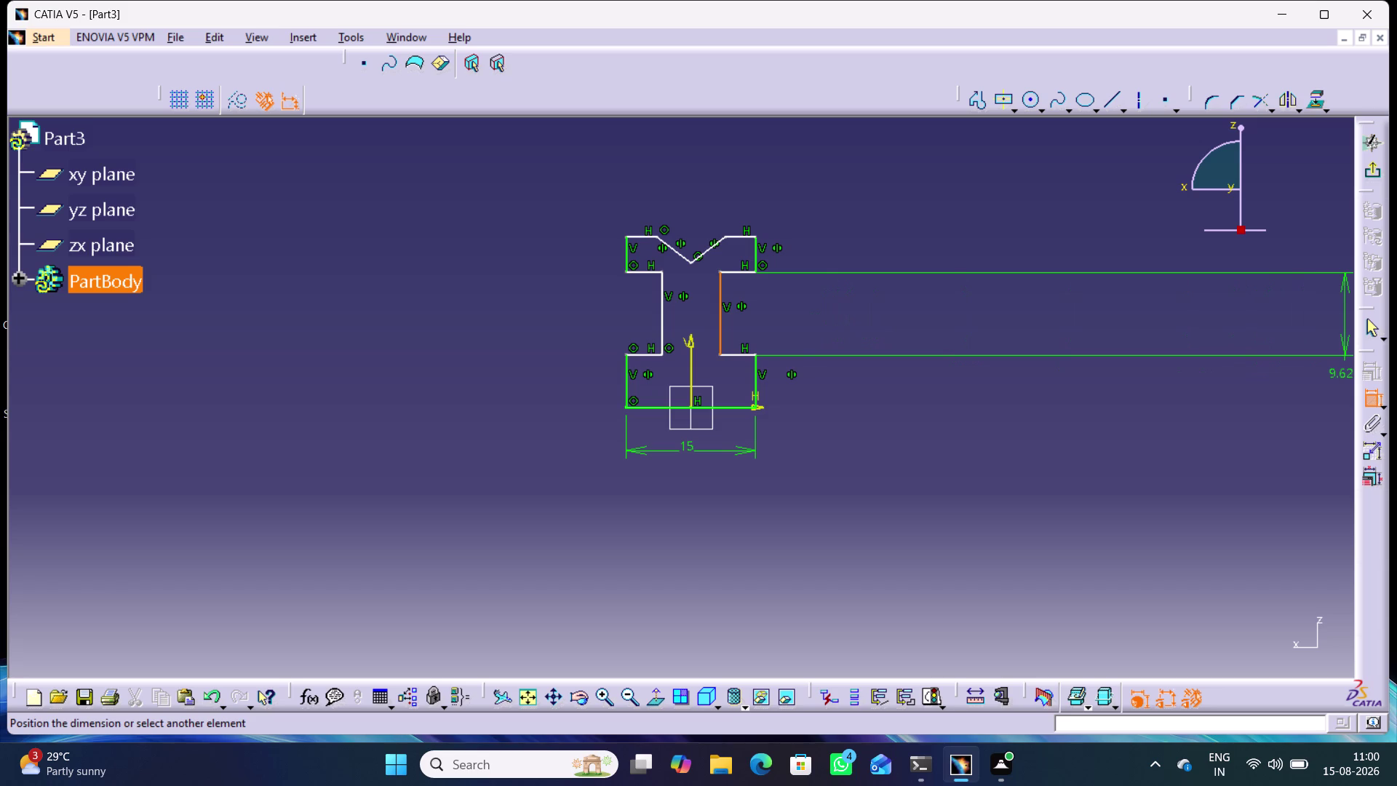
click(1370, 395)
click(1201, 409)
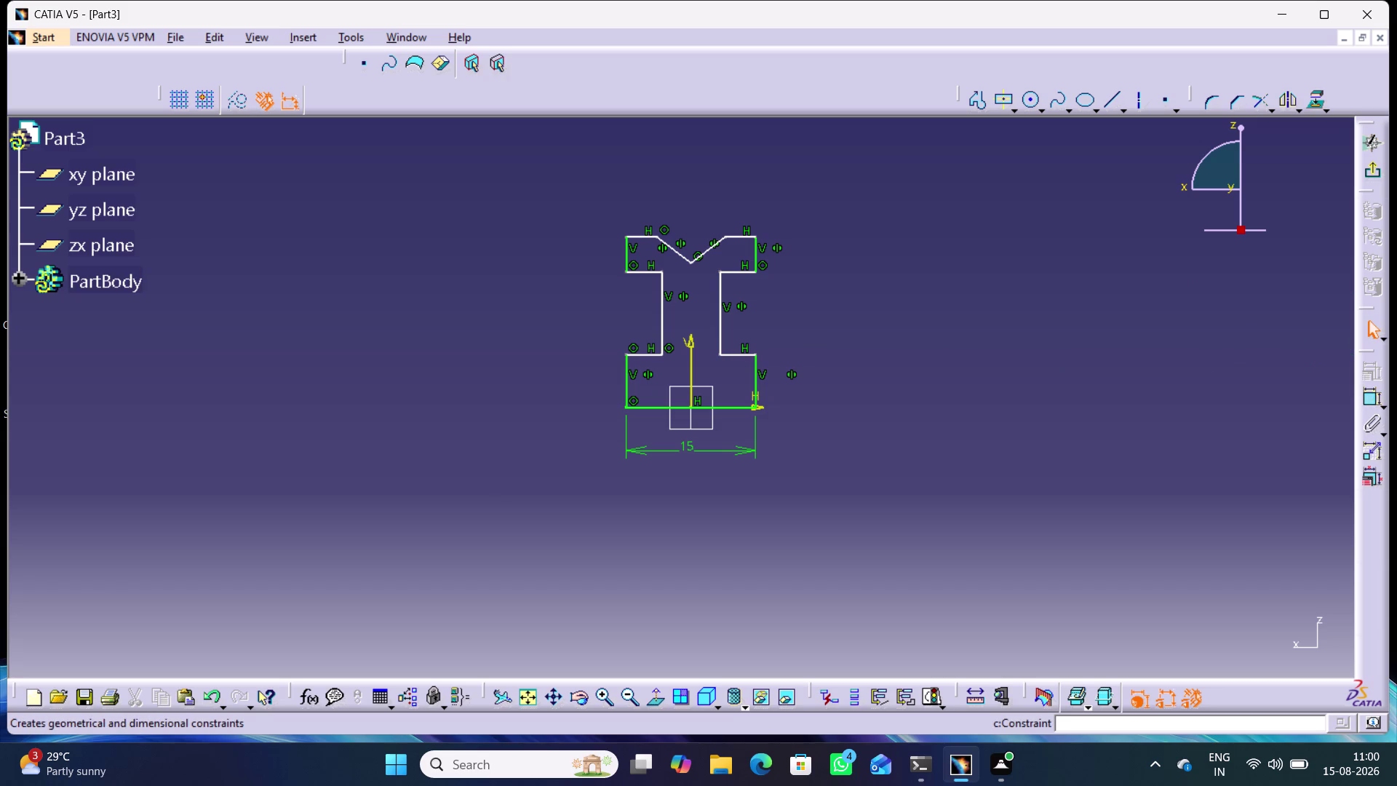
double_click(1370, 400)
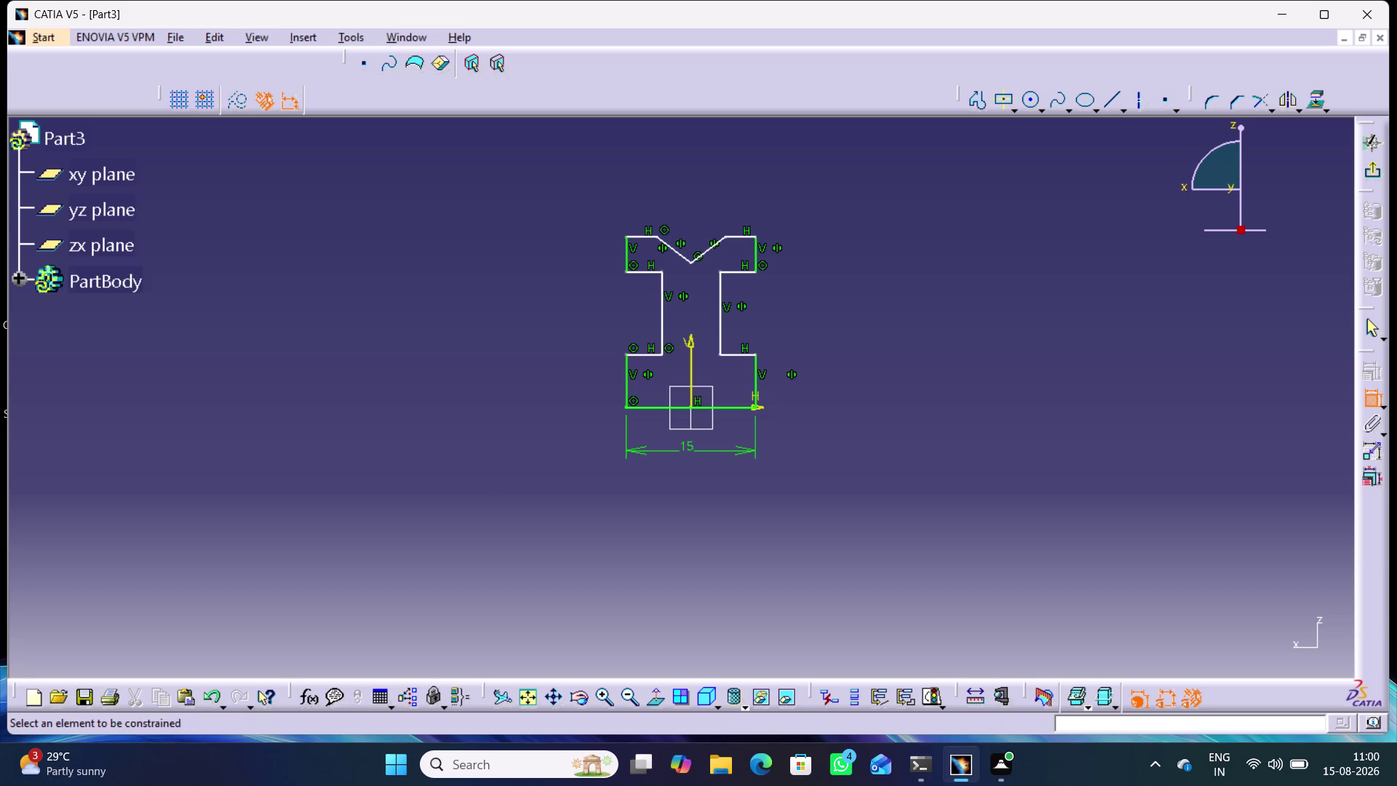
click(721, 320)
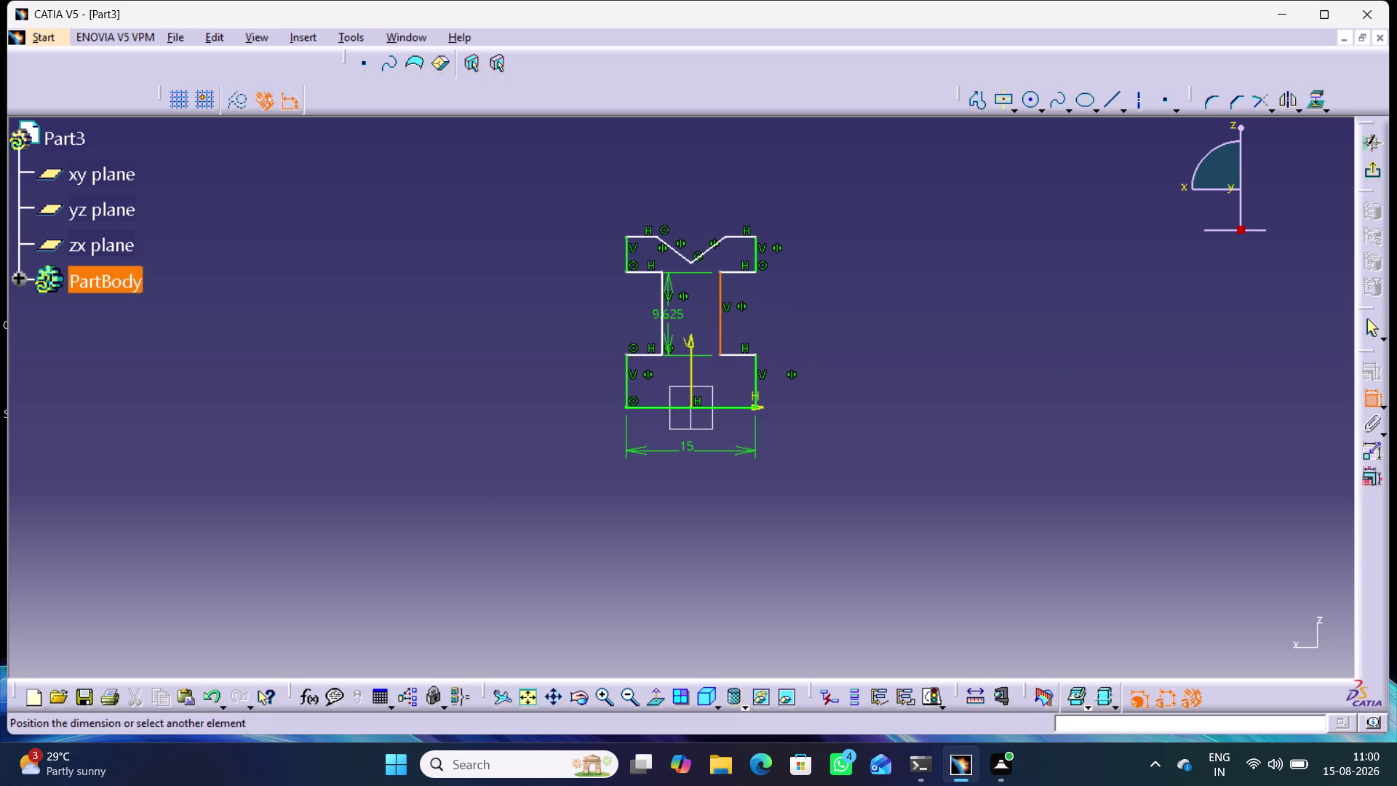
click(662, 310)
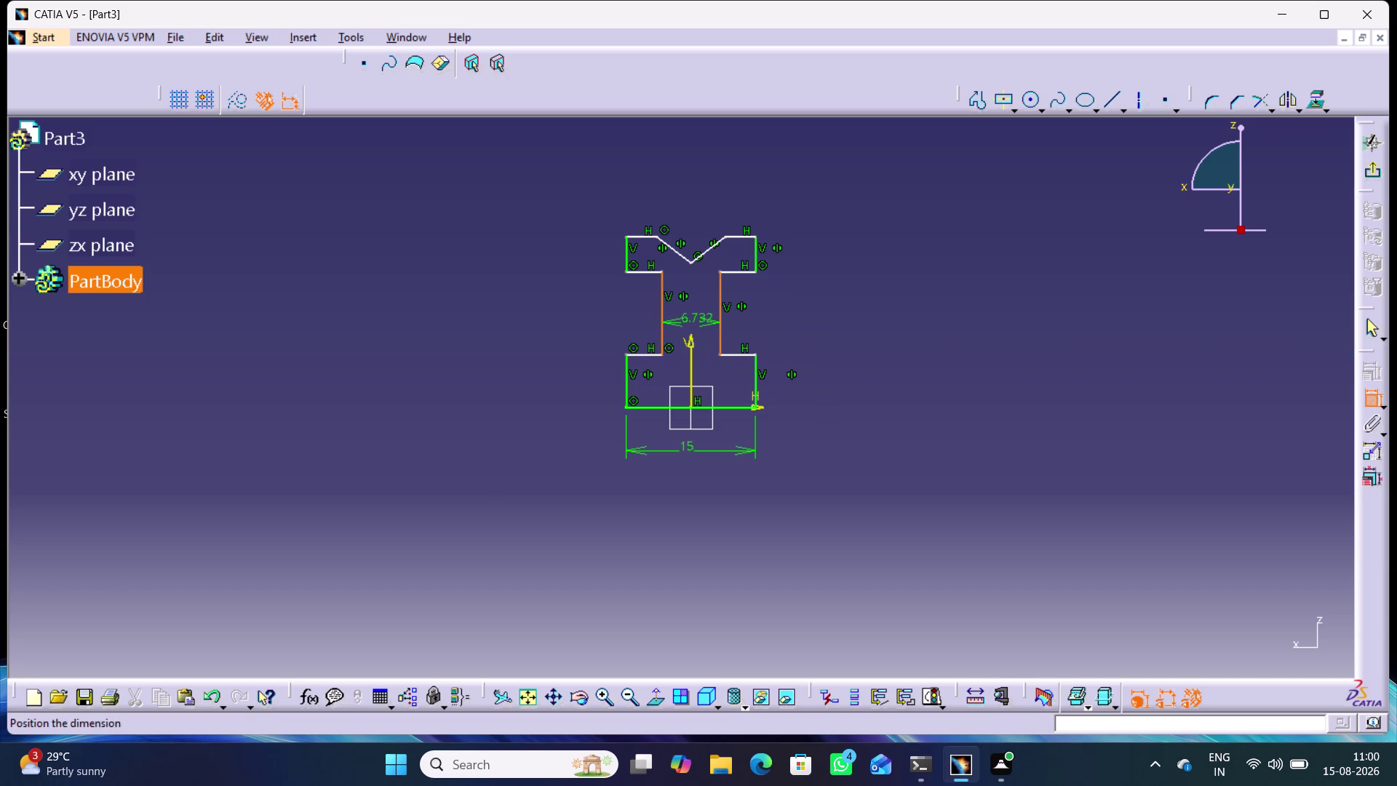
double_click(697, 322)
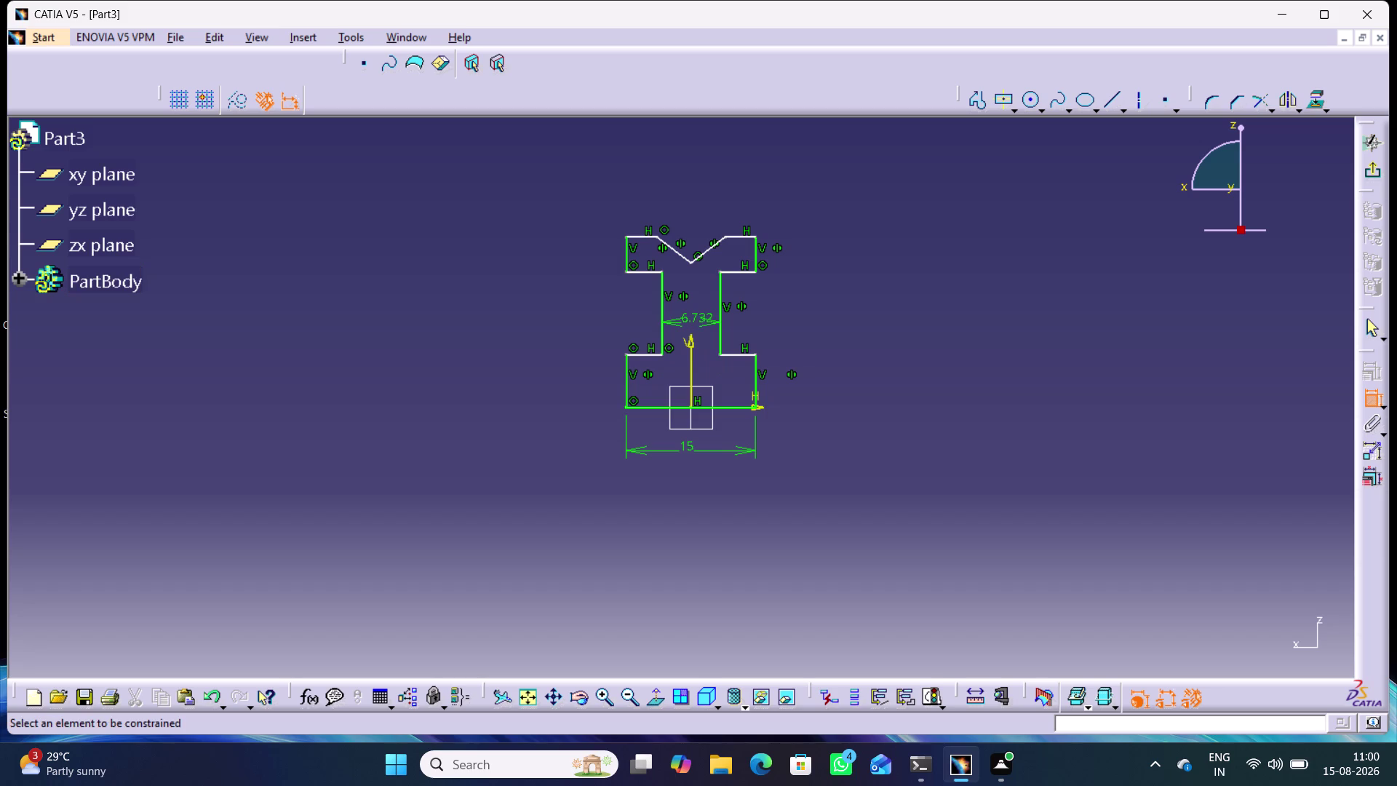
double_click(696, 318)
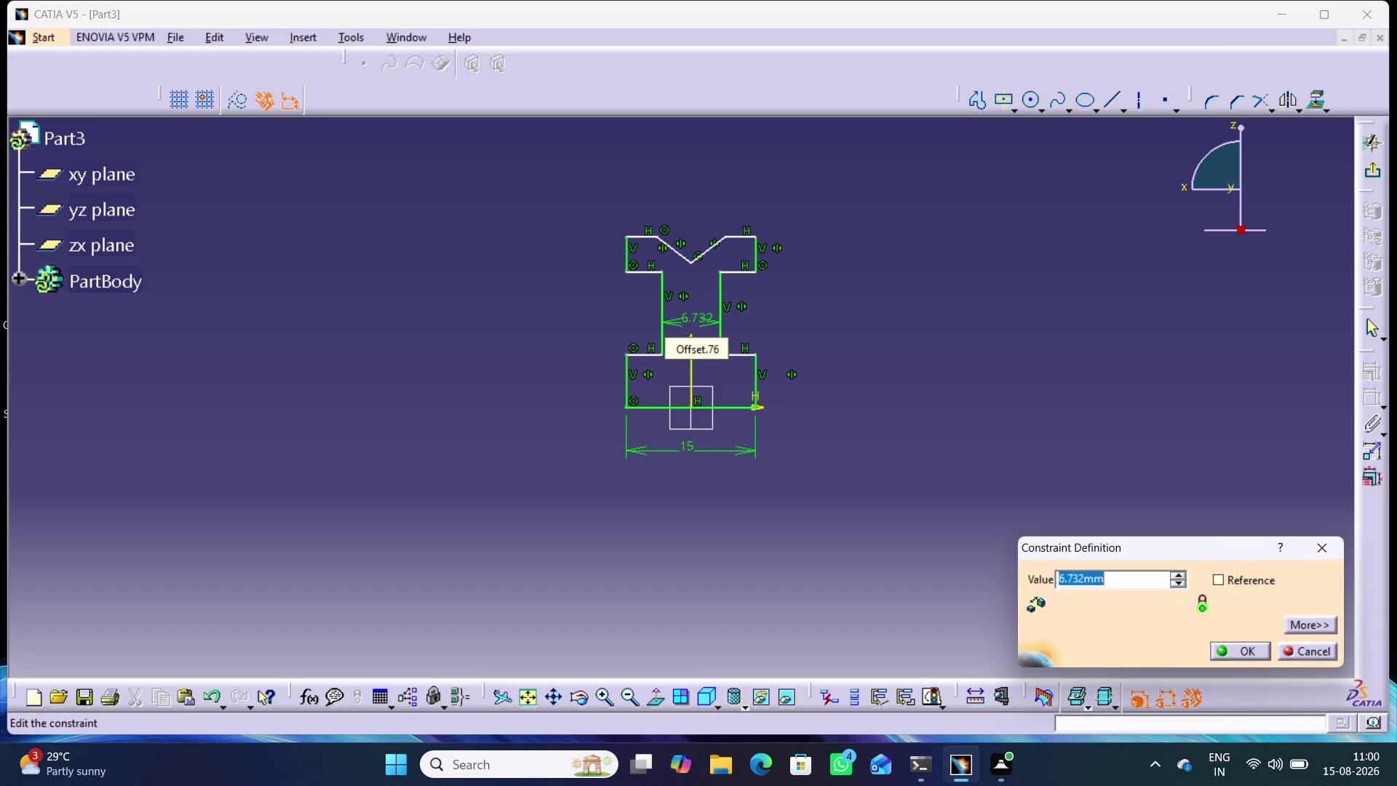
key(5)
key(Return)
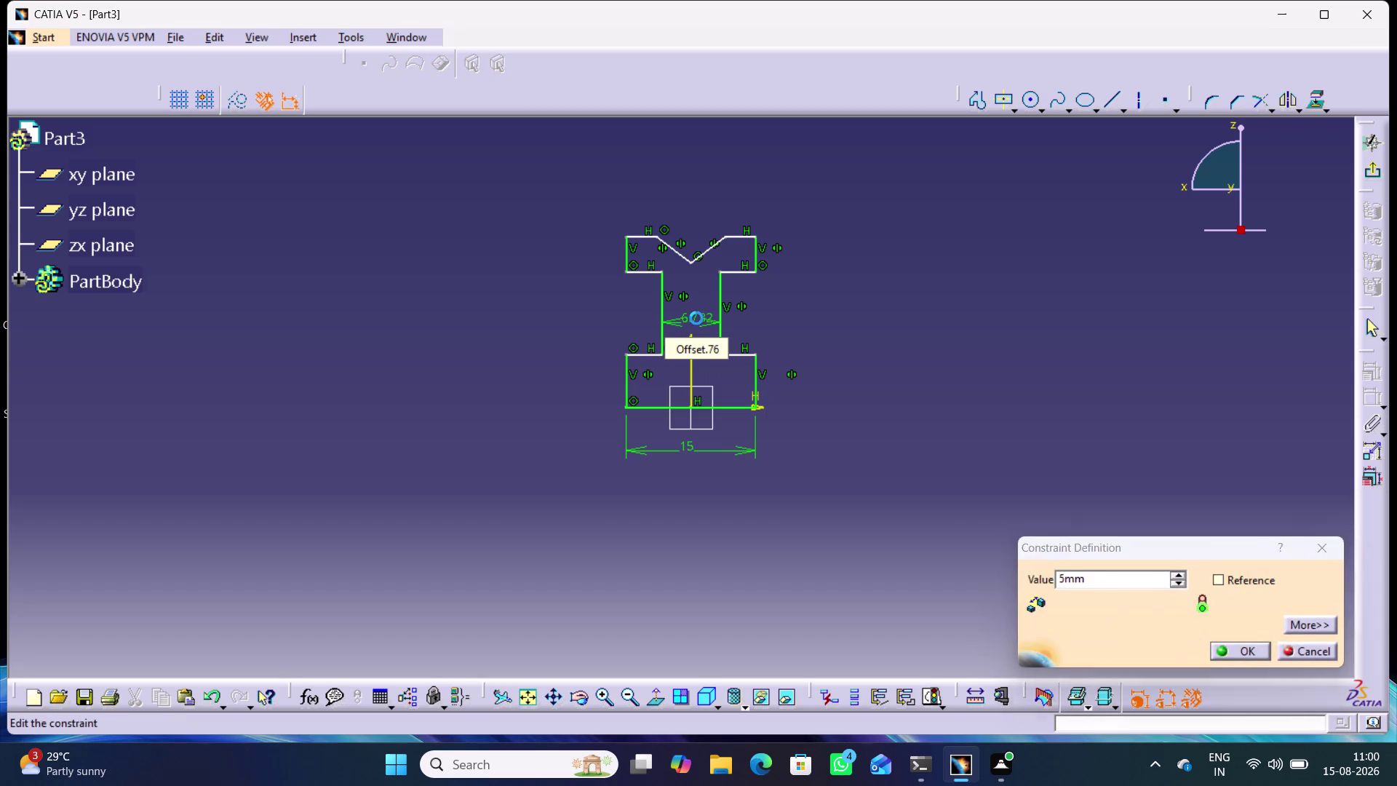
click(930, 299)
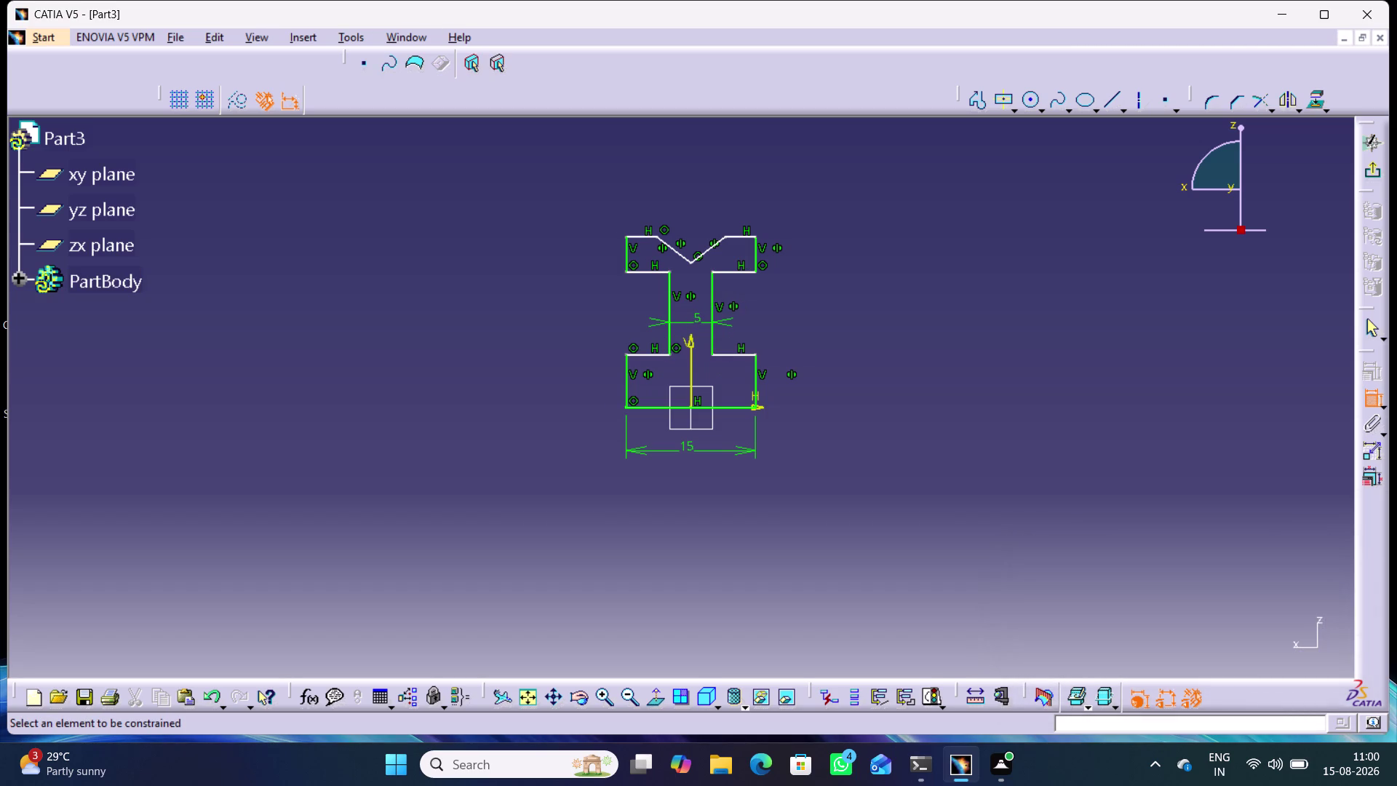
Constrain the lower step height to 5 mm from the base line.
click(756, 375)
click(822, 377)
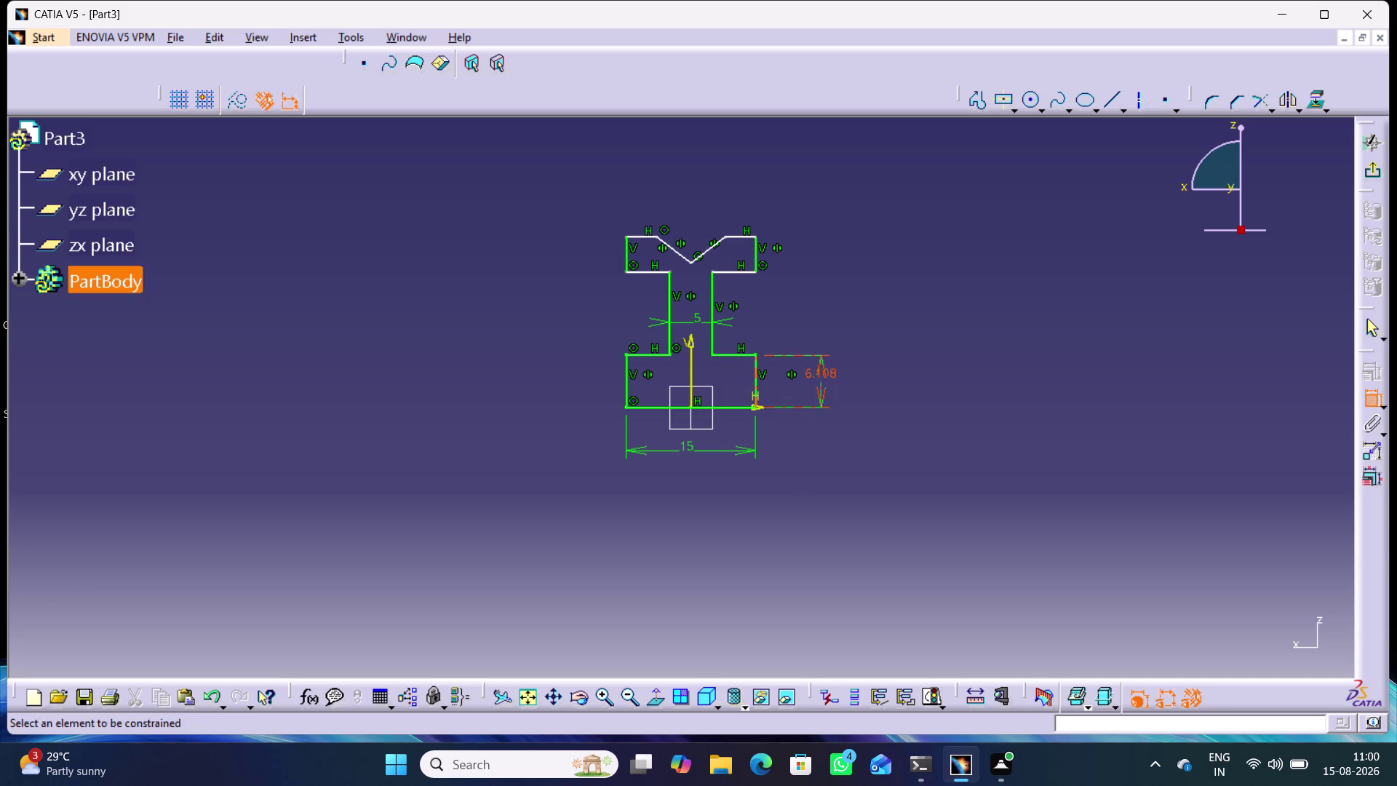
double_click(816, 370)
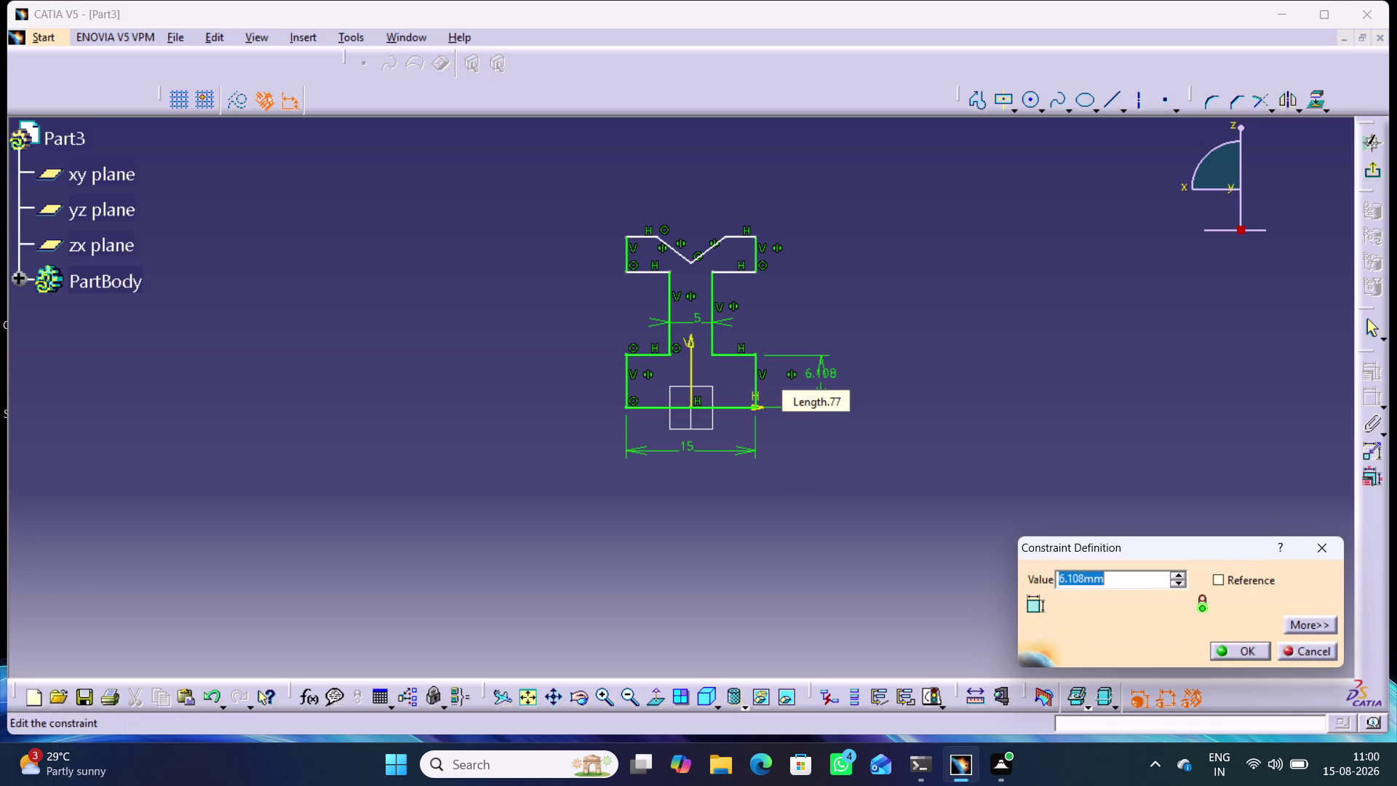
key(5)
key(Return)
click(938, 349)
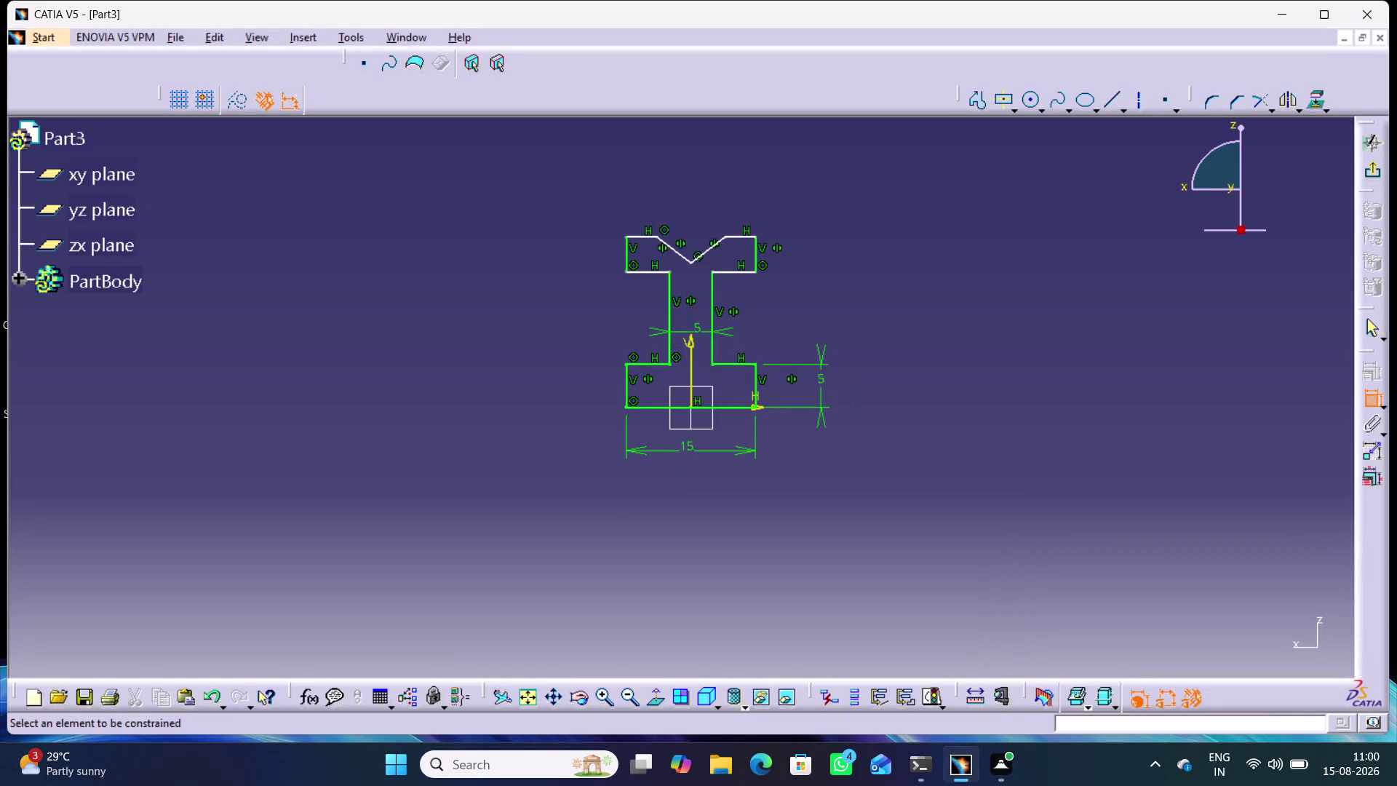
click(750, 407)
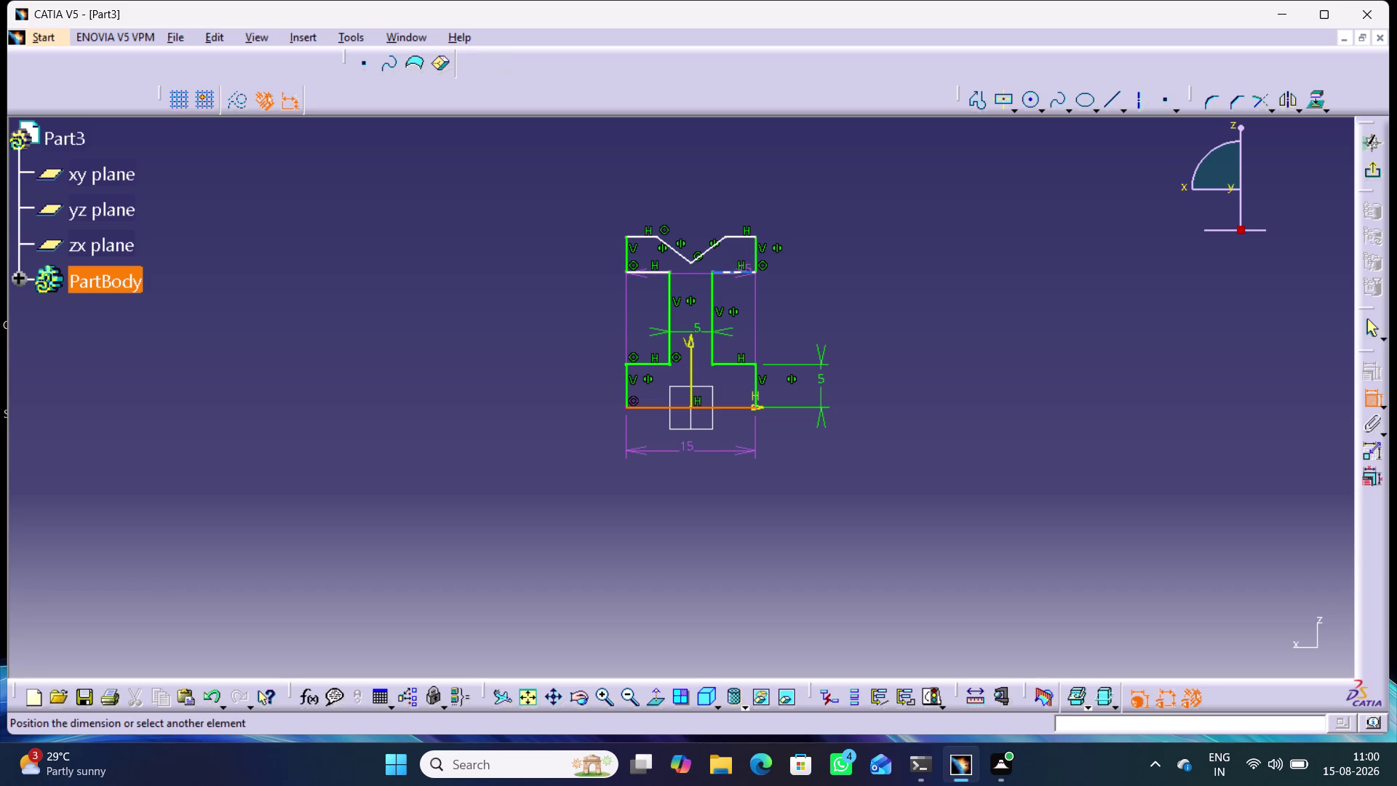
Set the shank height to the head's underside at 16.5 mm.
click(758, 270)
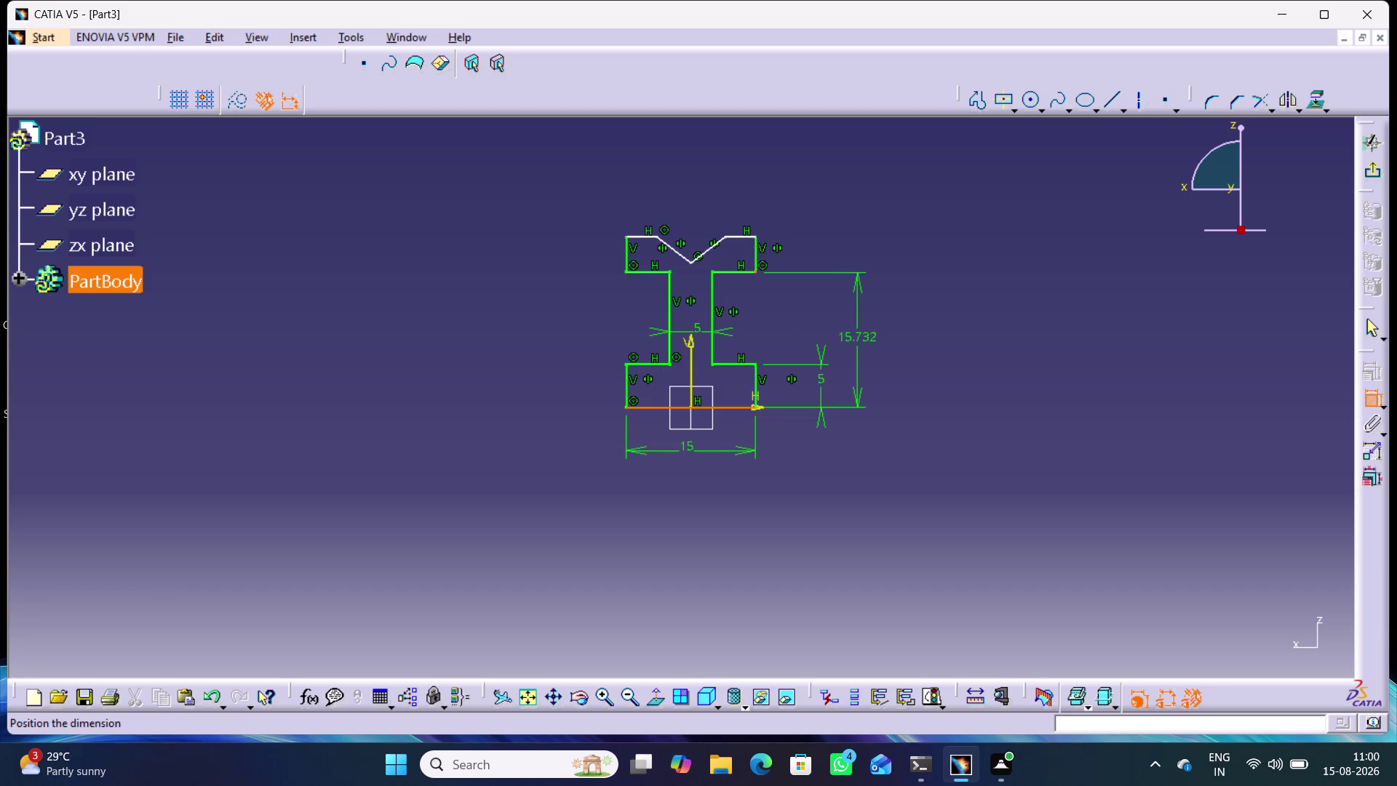
click(856, 341)
double_click(857, 334)
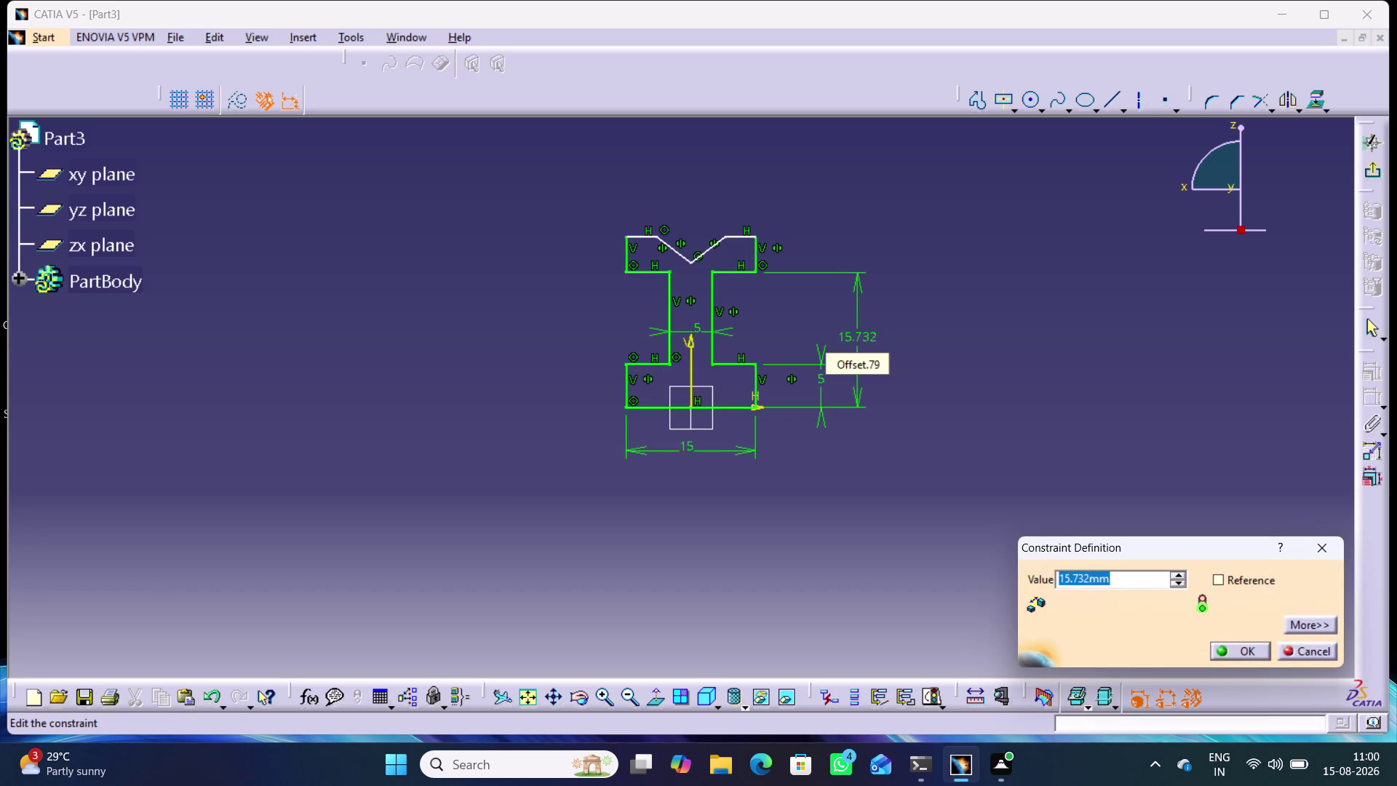
text(16.5)
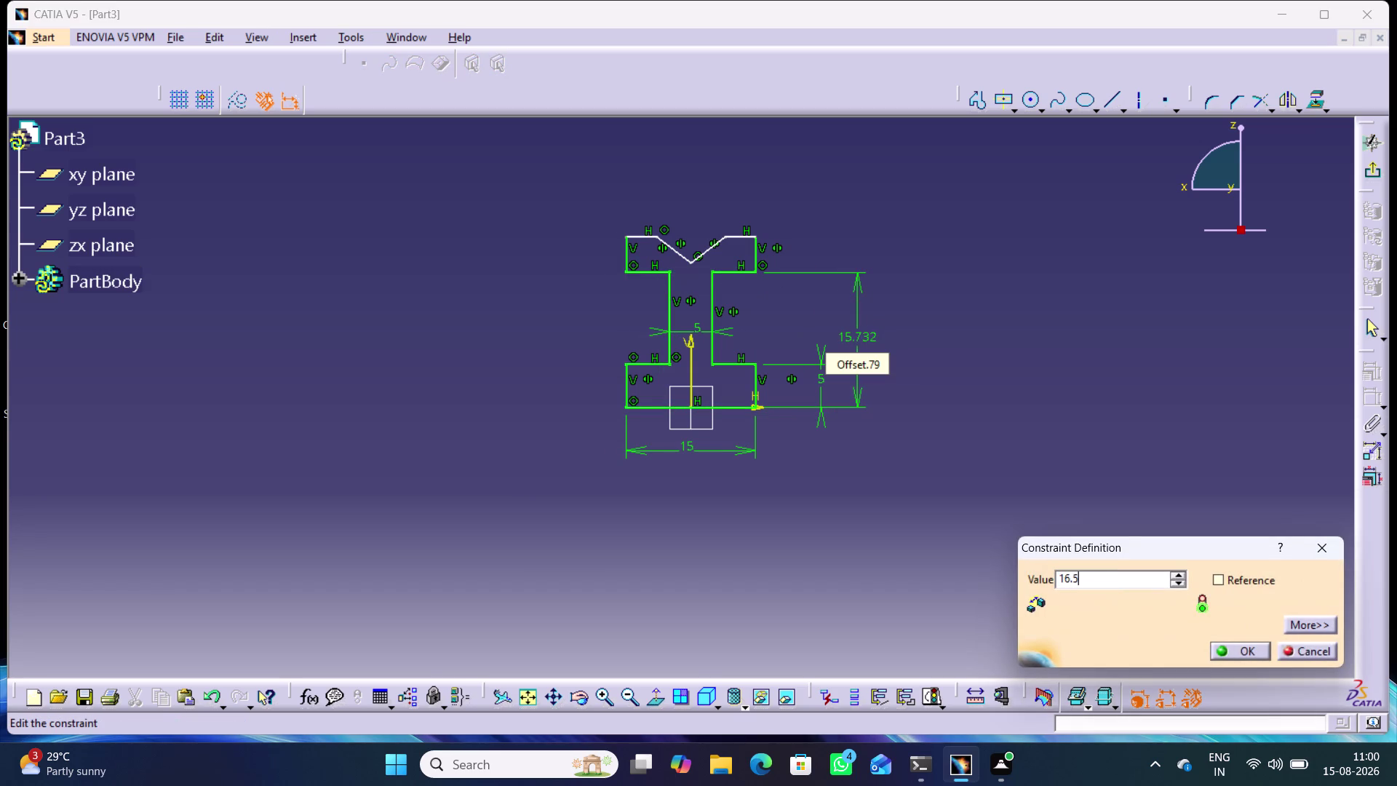
key(Return)
click(949, 312)
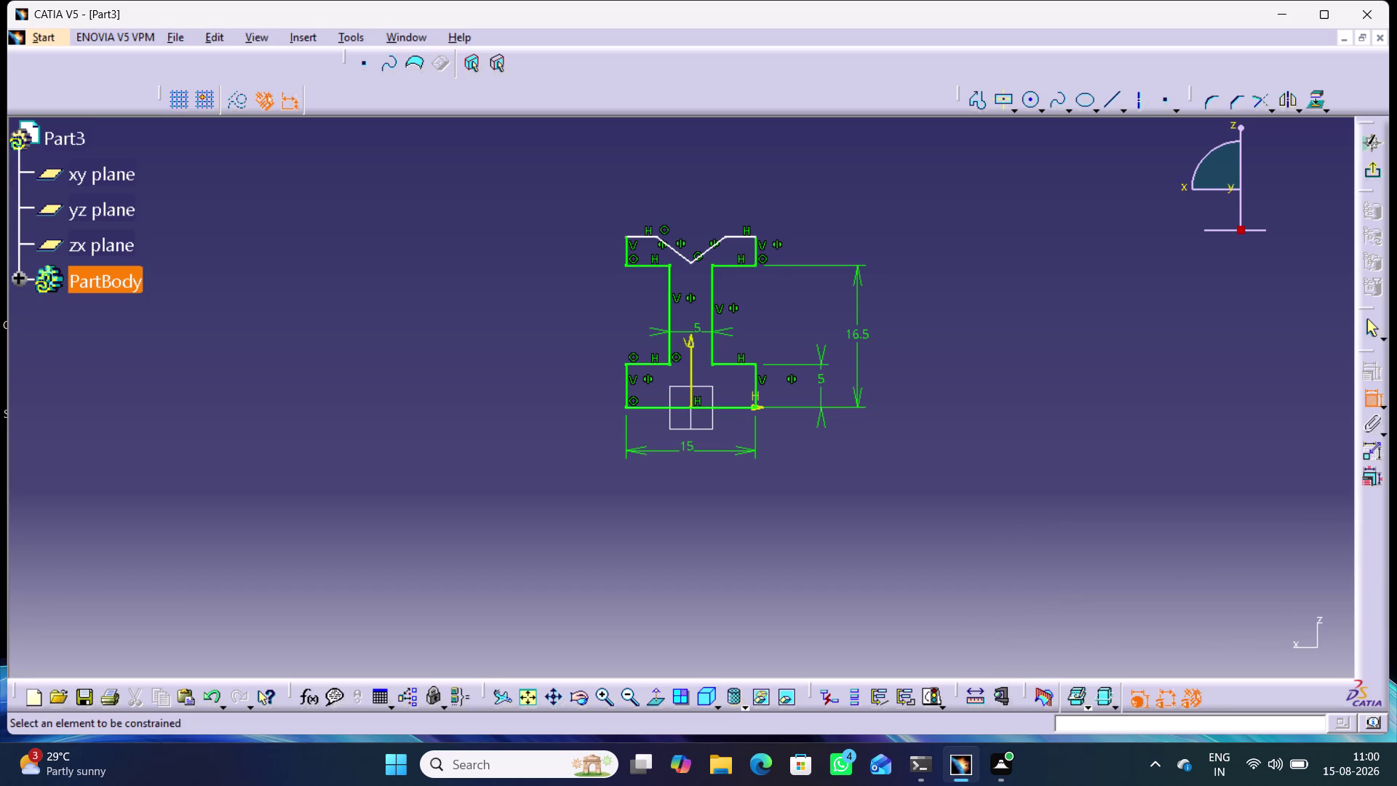
Dimension the overall height from bottom to head top as 20 mm.
click(739, 408)
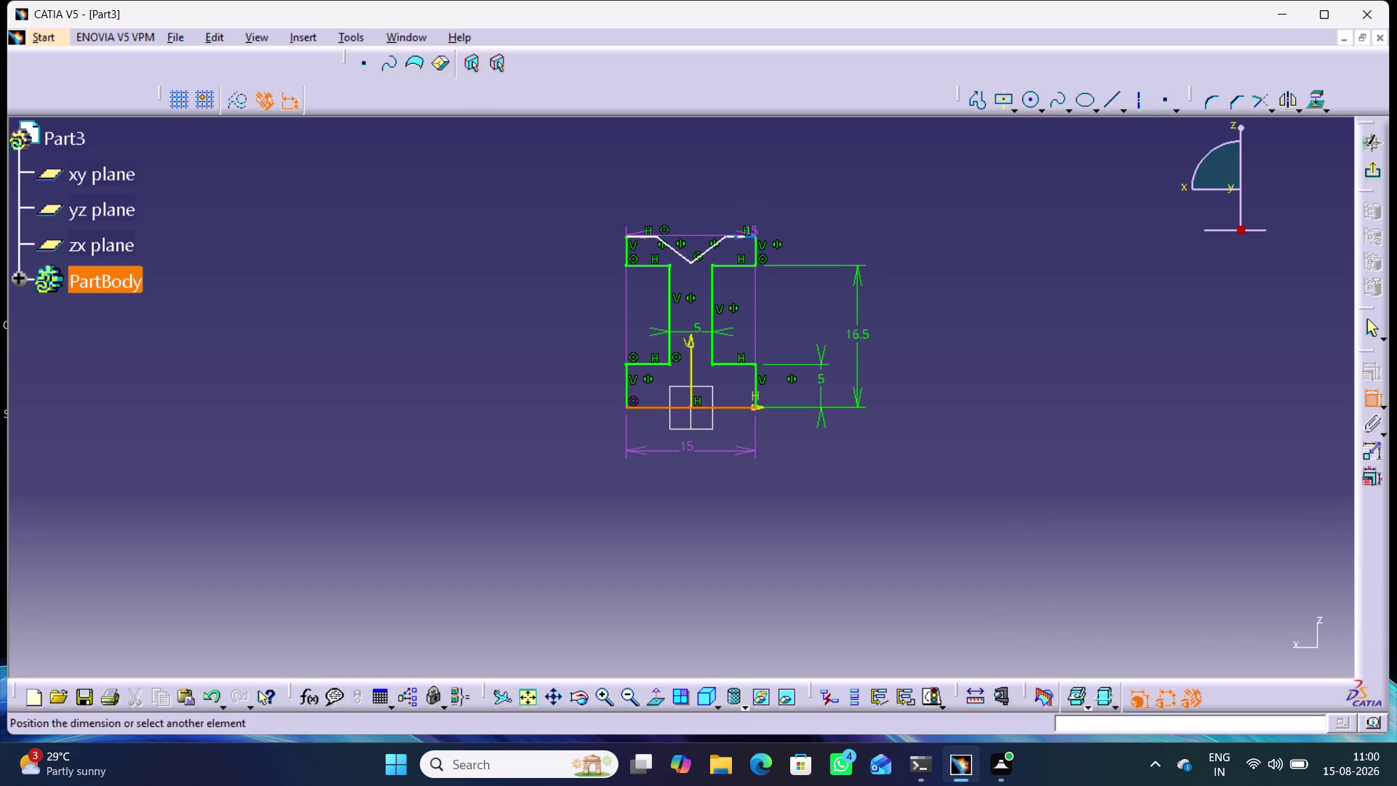
click(756, 236)
click(898, 334)
double_click(898, 329)
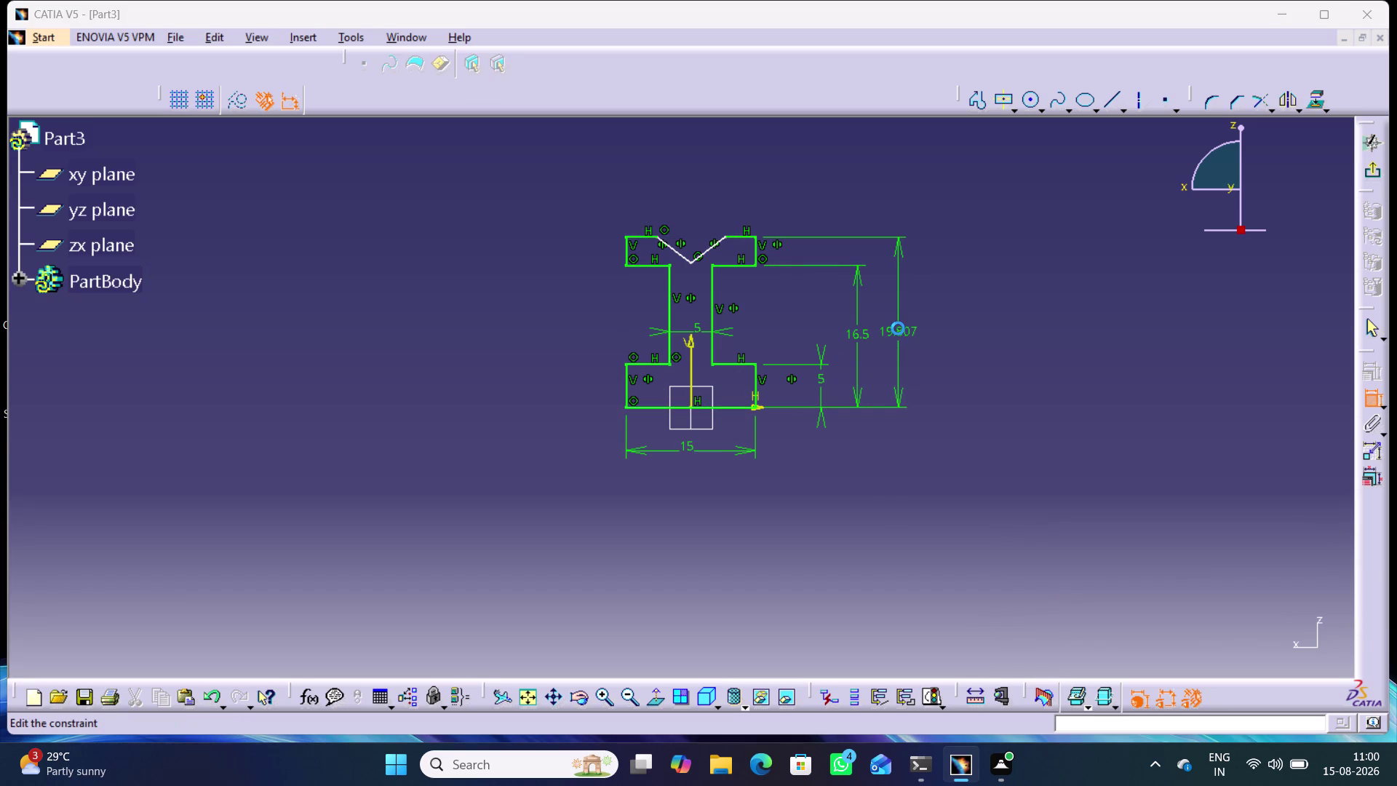
text(20)
key(Return)
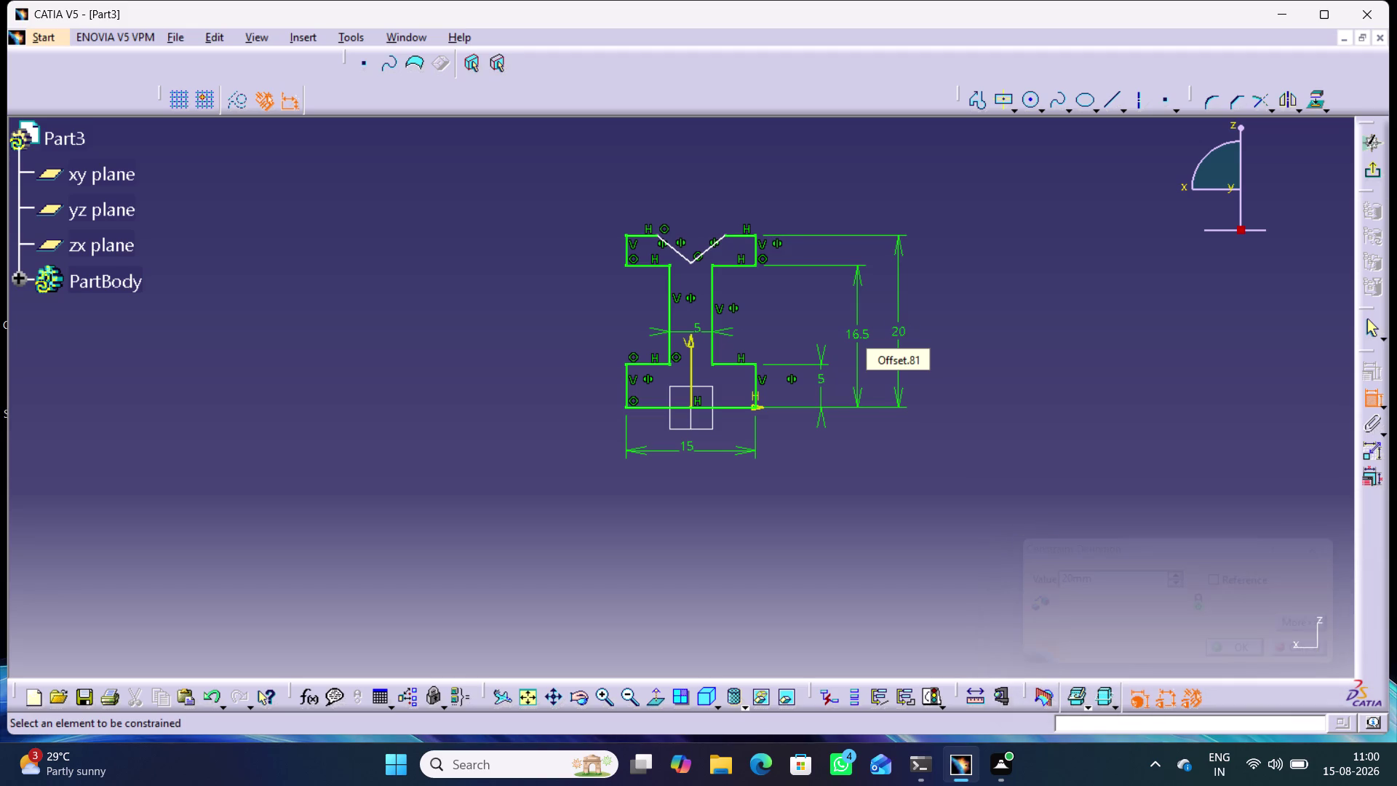
Constrain the V-notch angle between its two sides to 90°.
click(1111, 326)
click(678, 250)
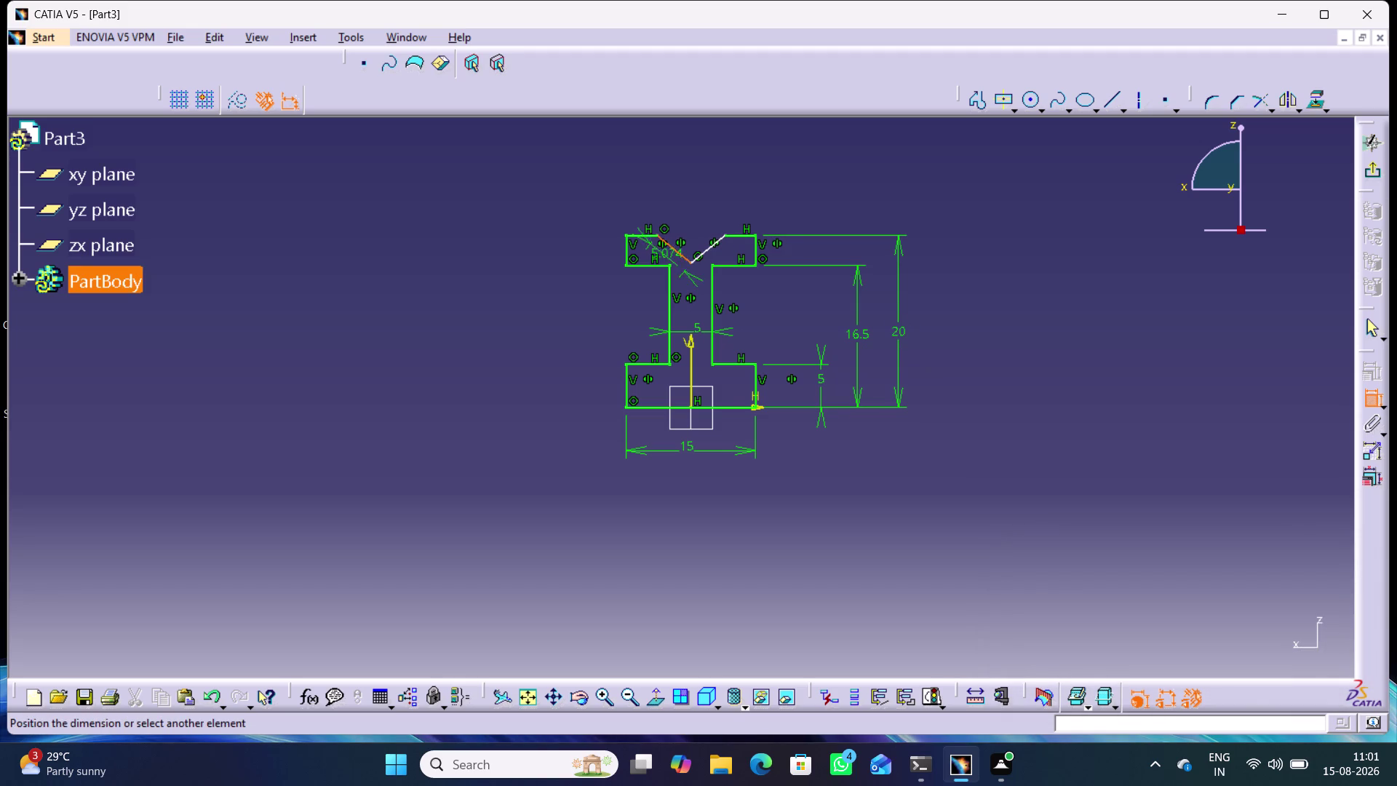
click(711, 247)
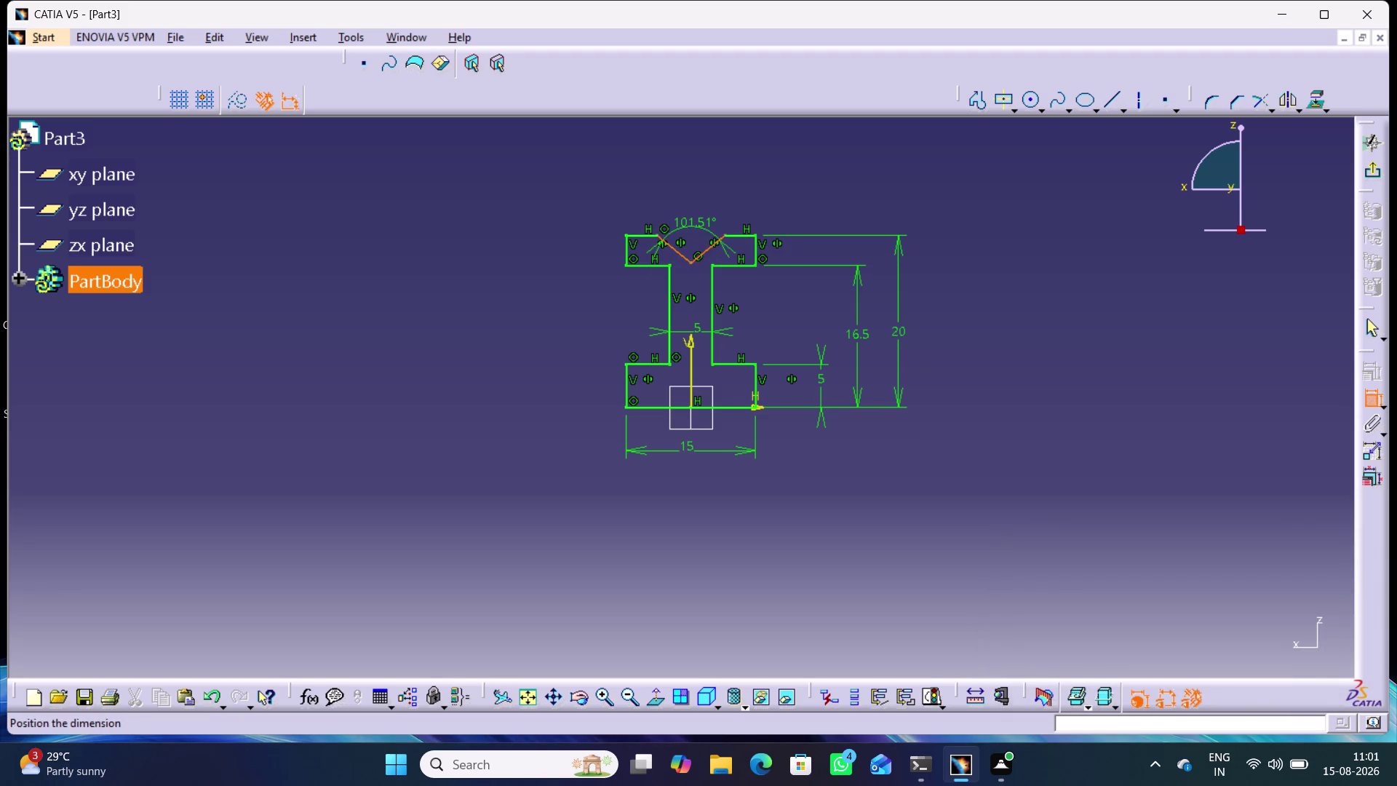
click(694, 222)
double_click(689, 218)
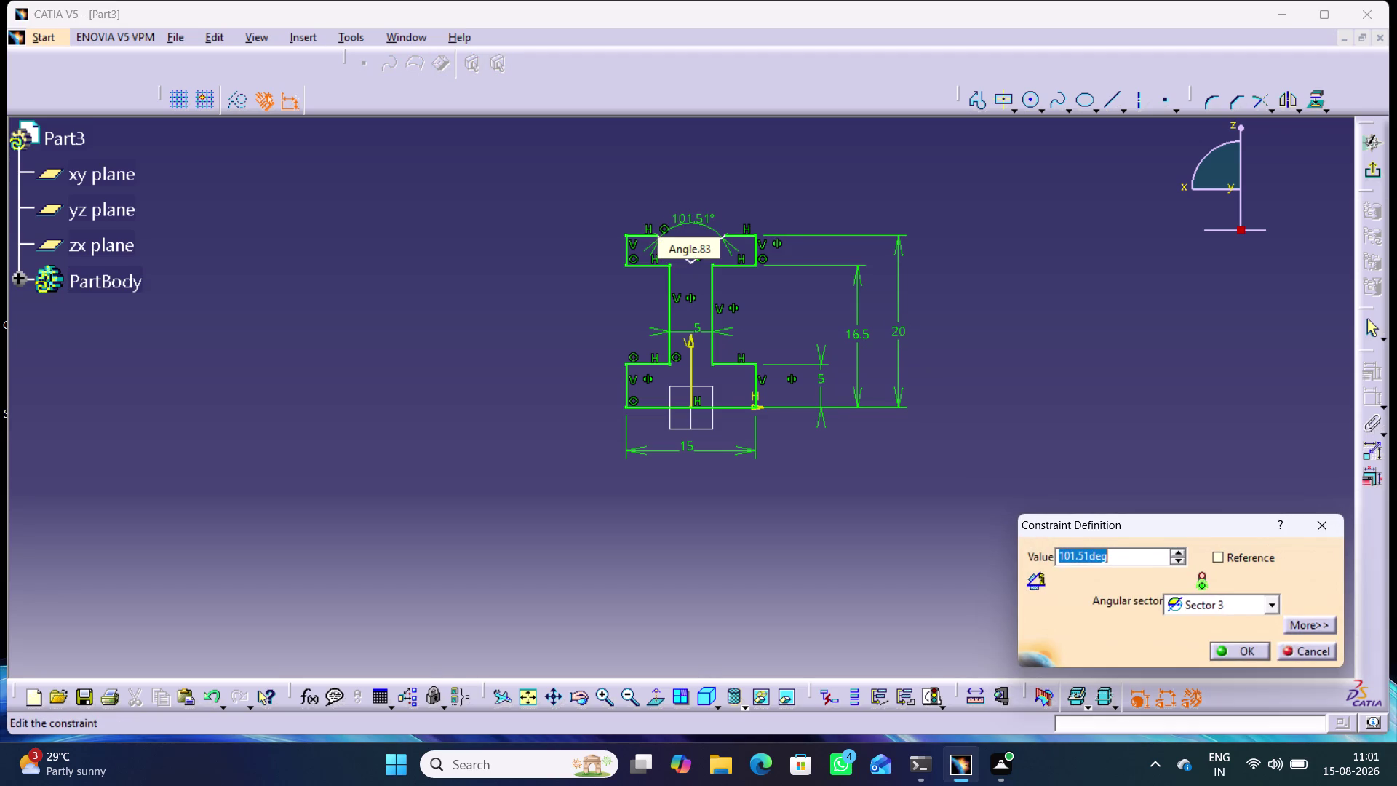
text(90)
key(Return)
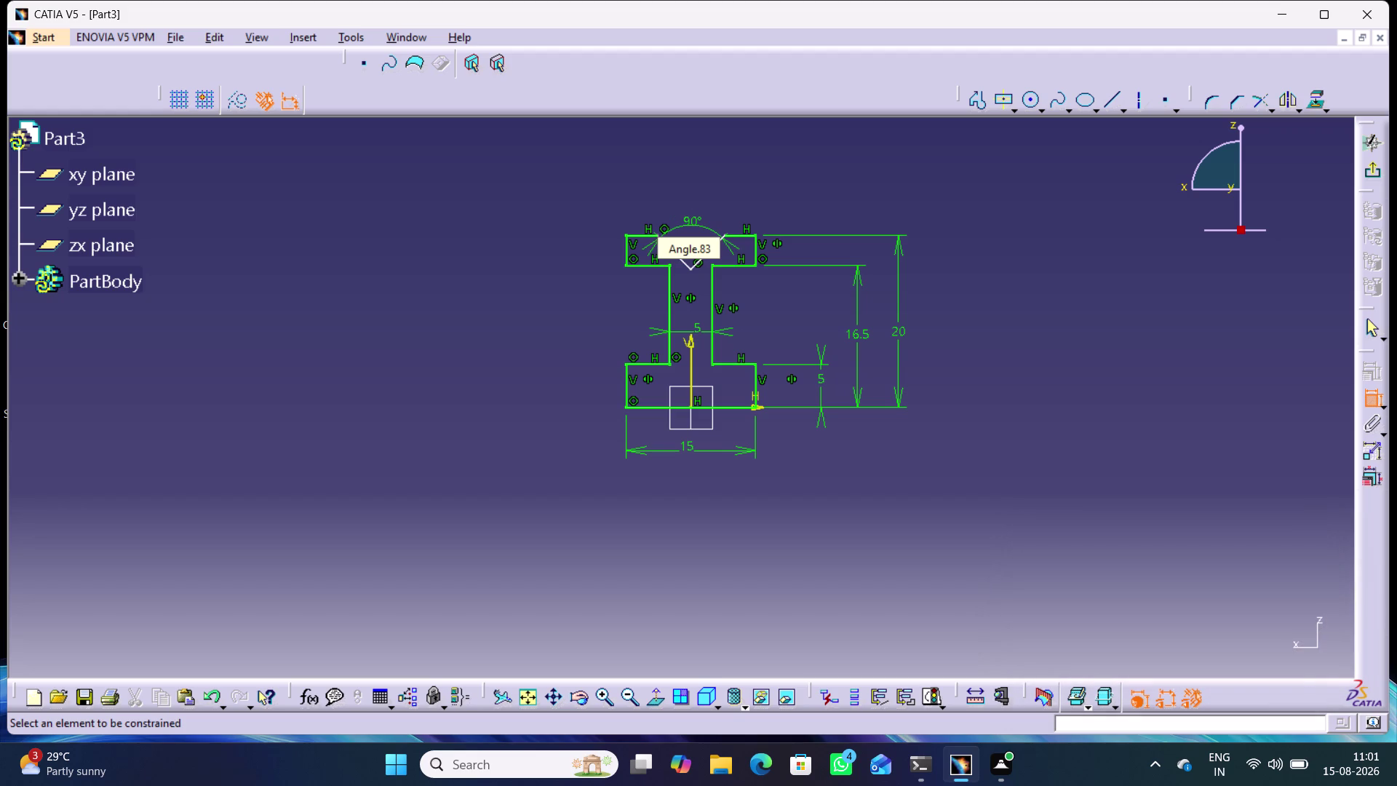
Offset the notch corner 4 mm from the head's left edge and exit the sketch.
click(505, 288)
click(631, 232)
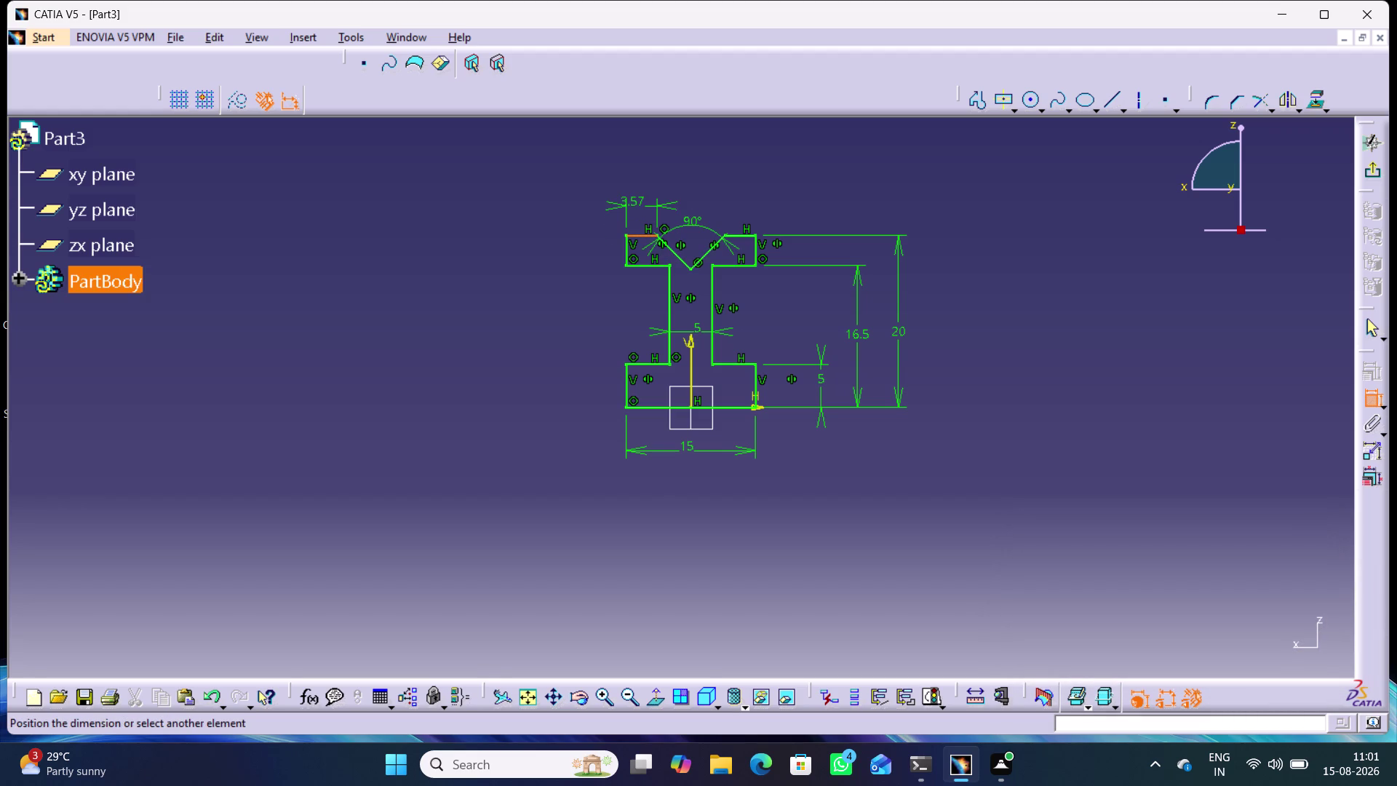
click(635, 203)
double_click(634, 199)
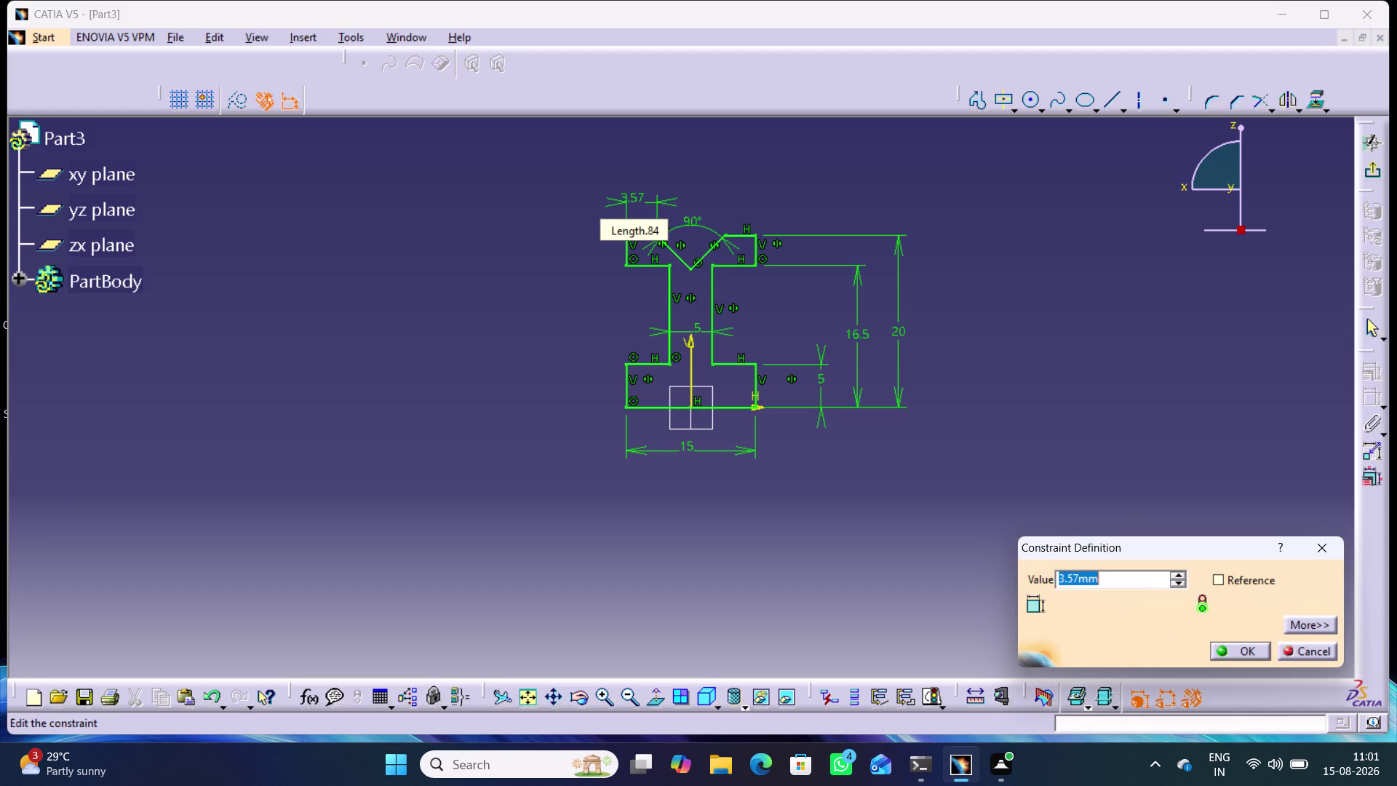
key(4)
key(Return)
click(1046, 267)
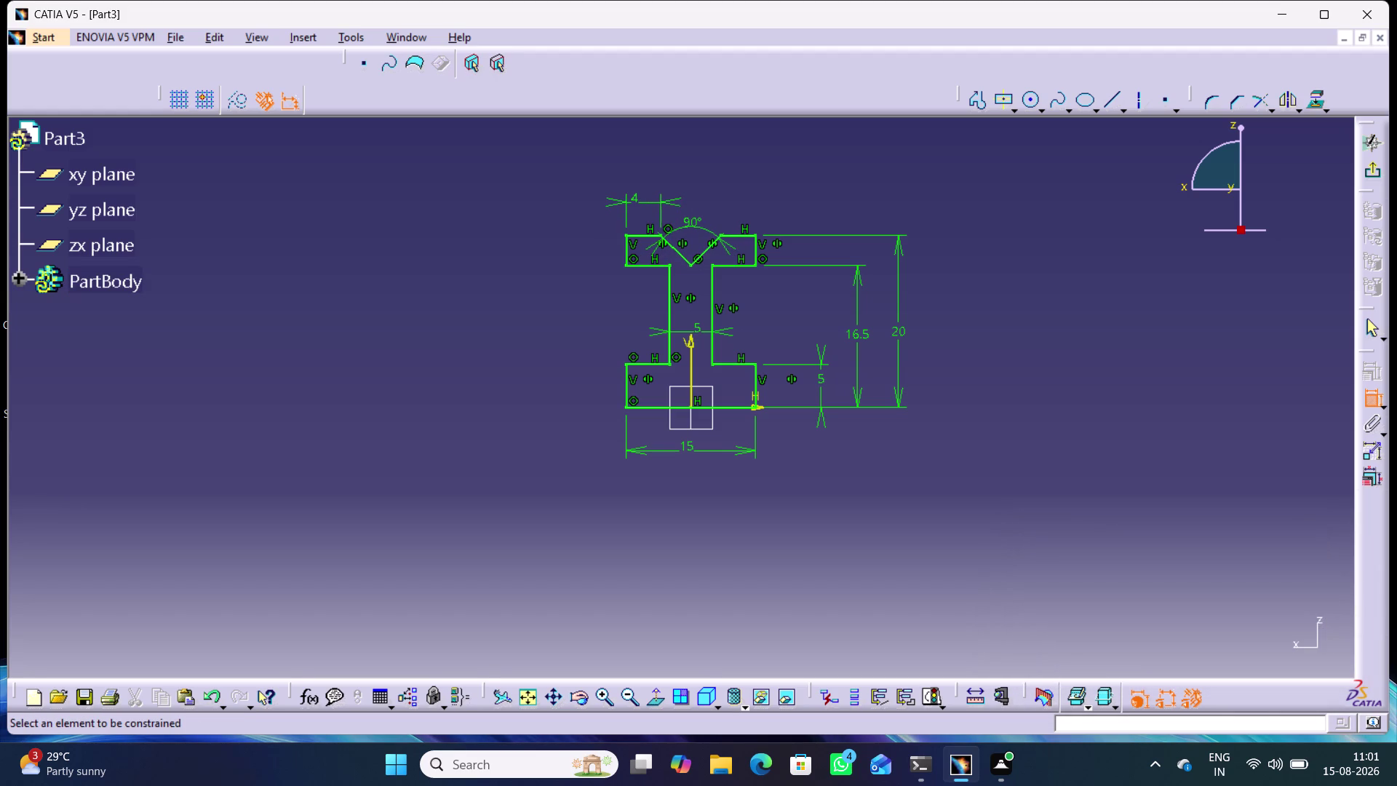
click(1370, 167)
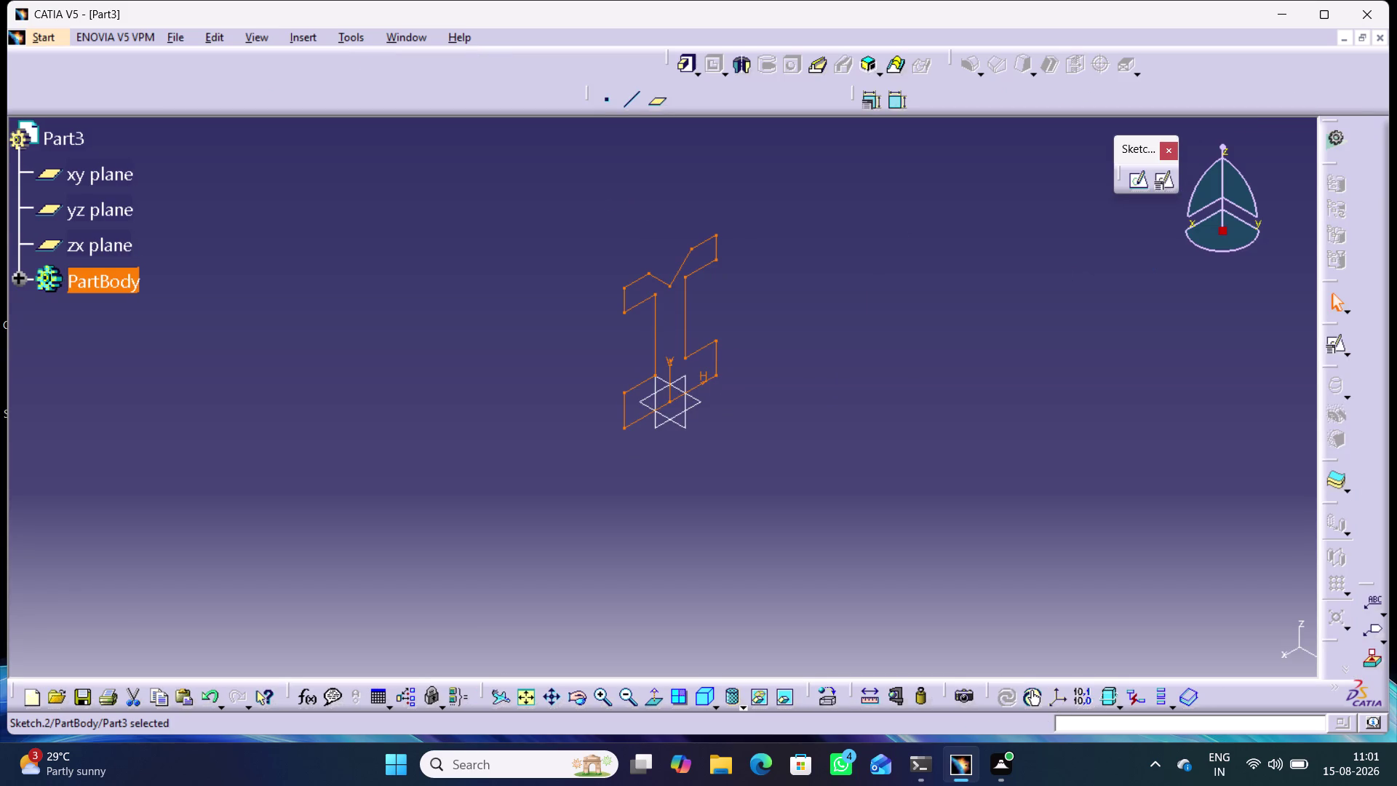
click(749, 73)
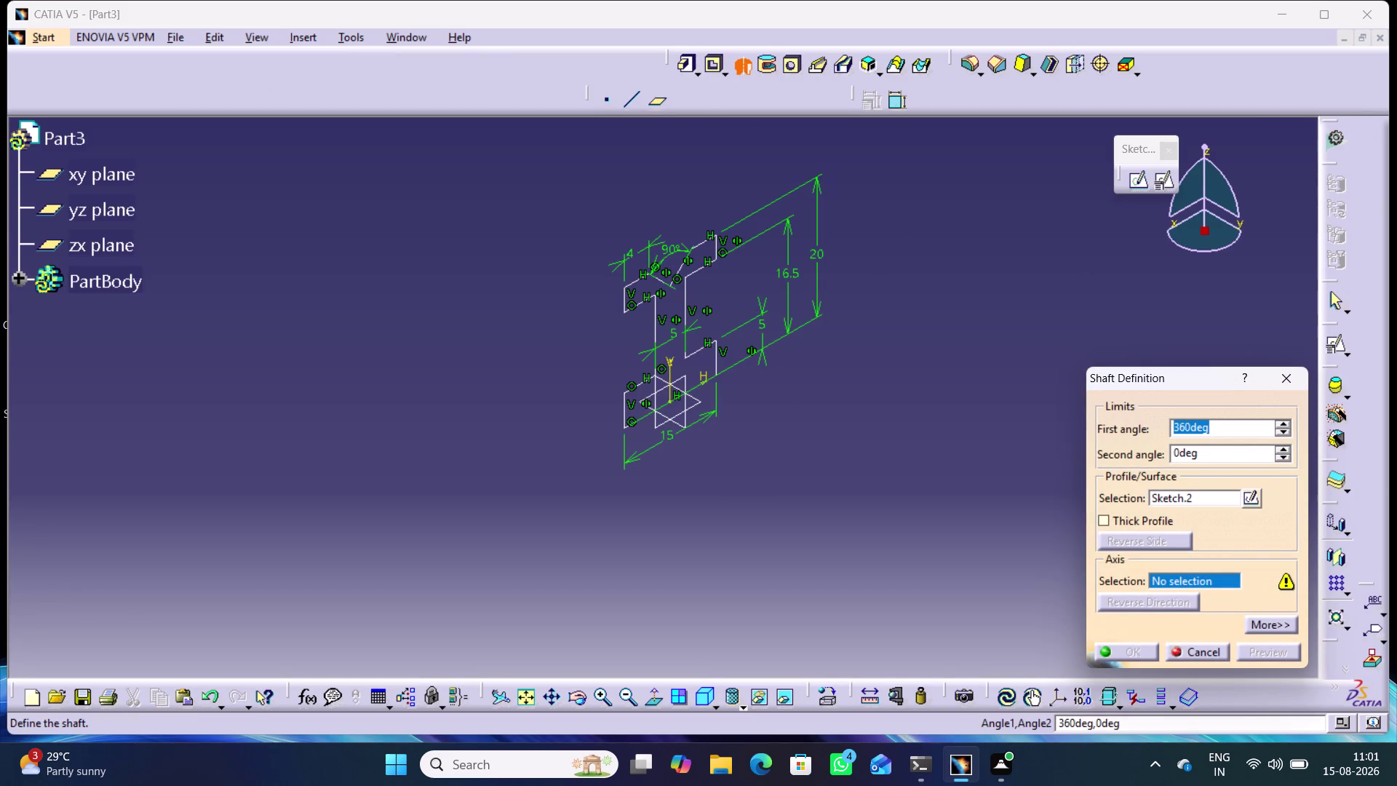
Pan and zoom around Sketch.2 for the 360° shaft, then pick its axis line.
middle_drag(779, 428, 764, 354)
right_click(780, 428)
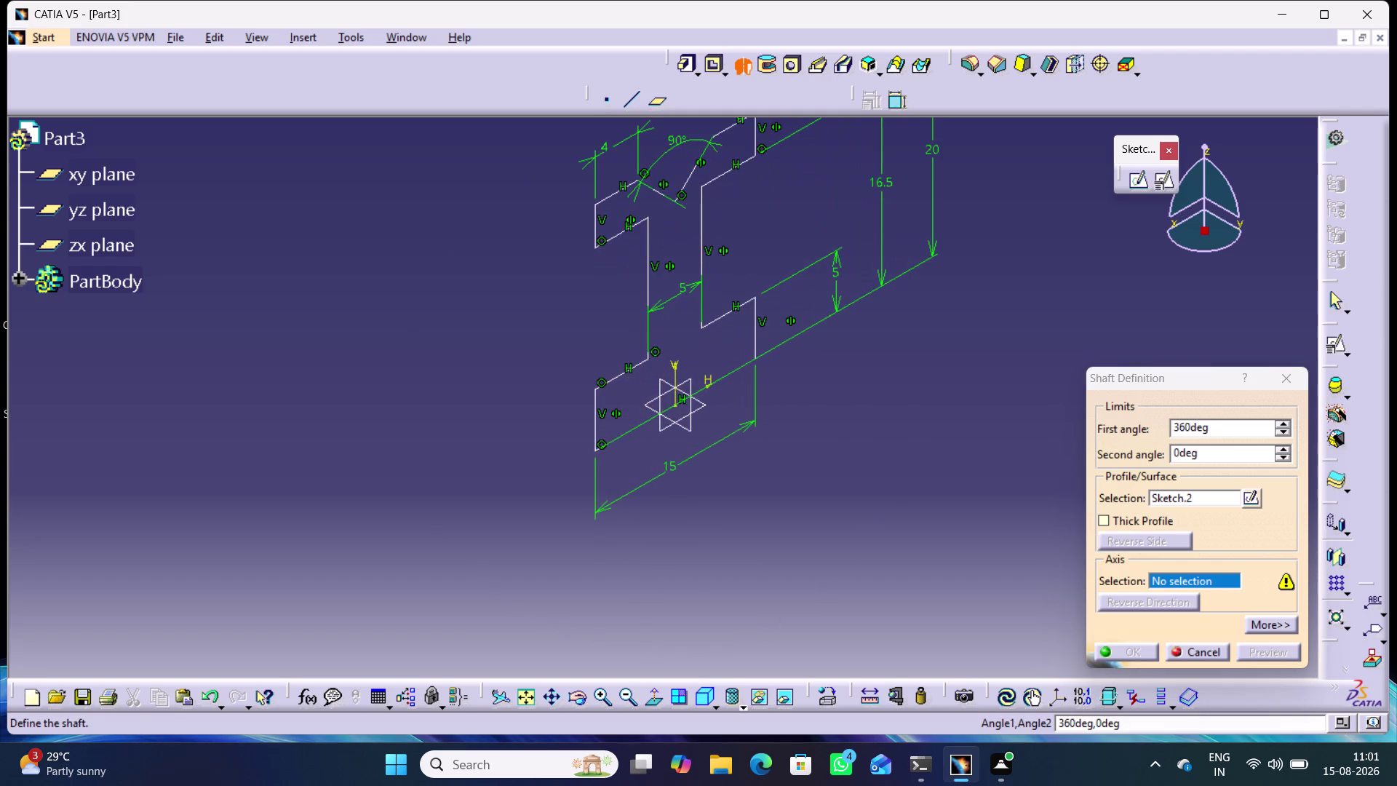
middle_drag(846, 430, 804, 347)
right_click(829, 444)
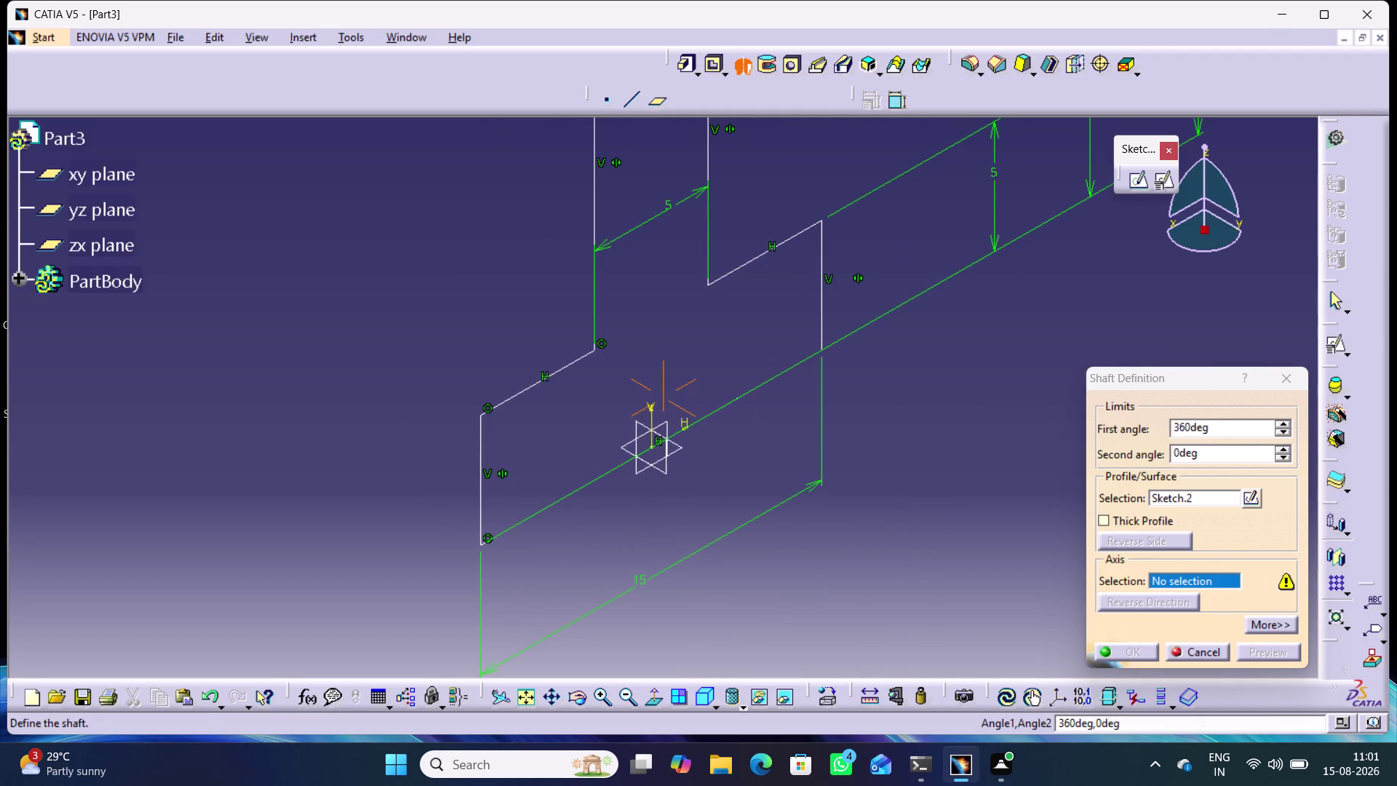
middle_drag(711, 459, 699, 424)
right_click(711, 459)
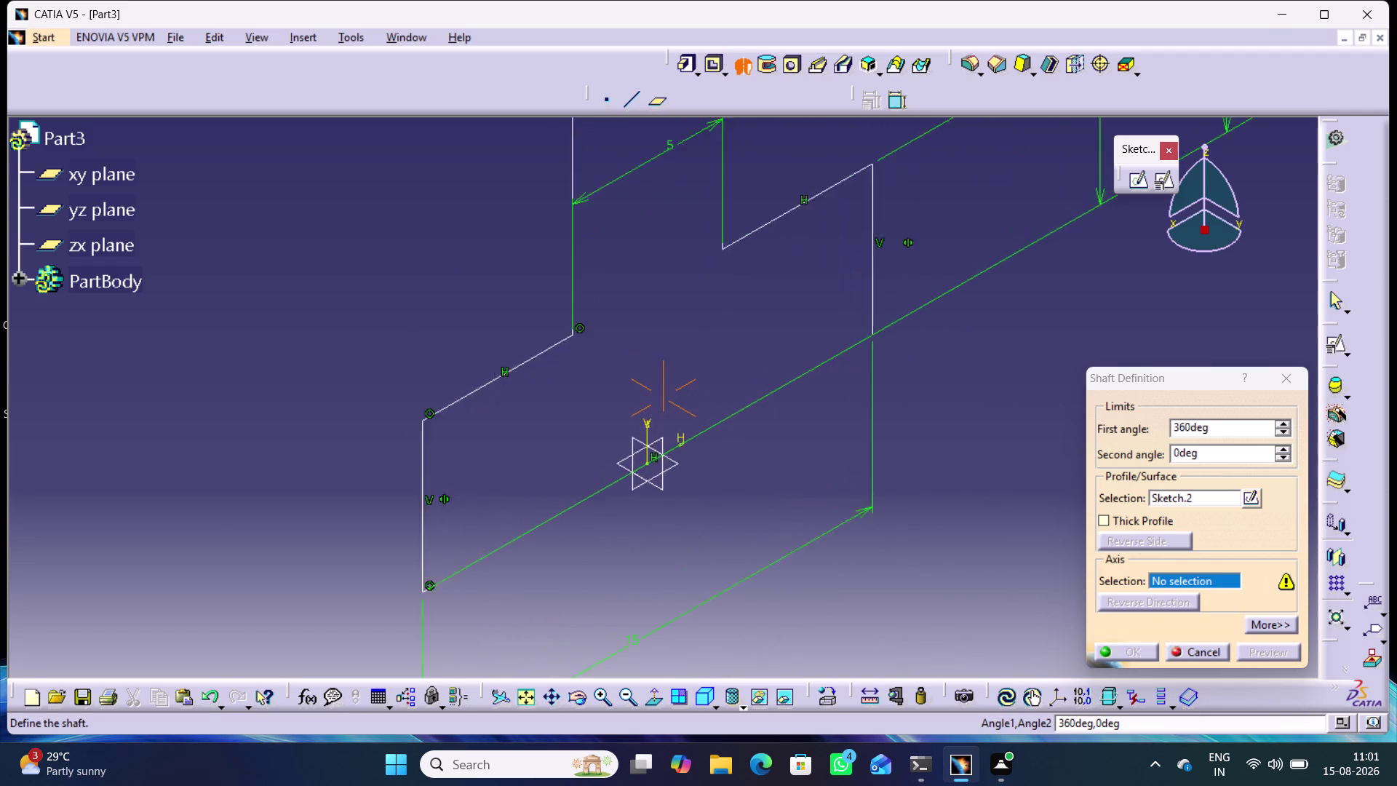
middle_drag(699, 423, 685, 345)
middle_drag(690, 530, 669, 470)
right_click(689, 531)
middle_drag(716, 552, 678, 388)
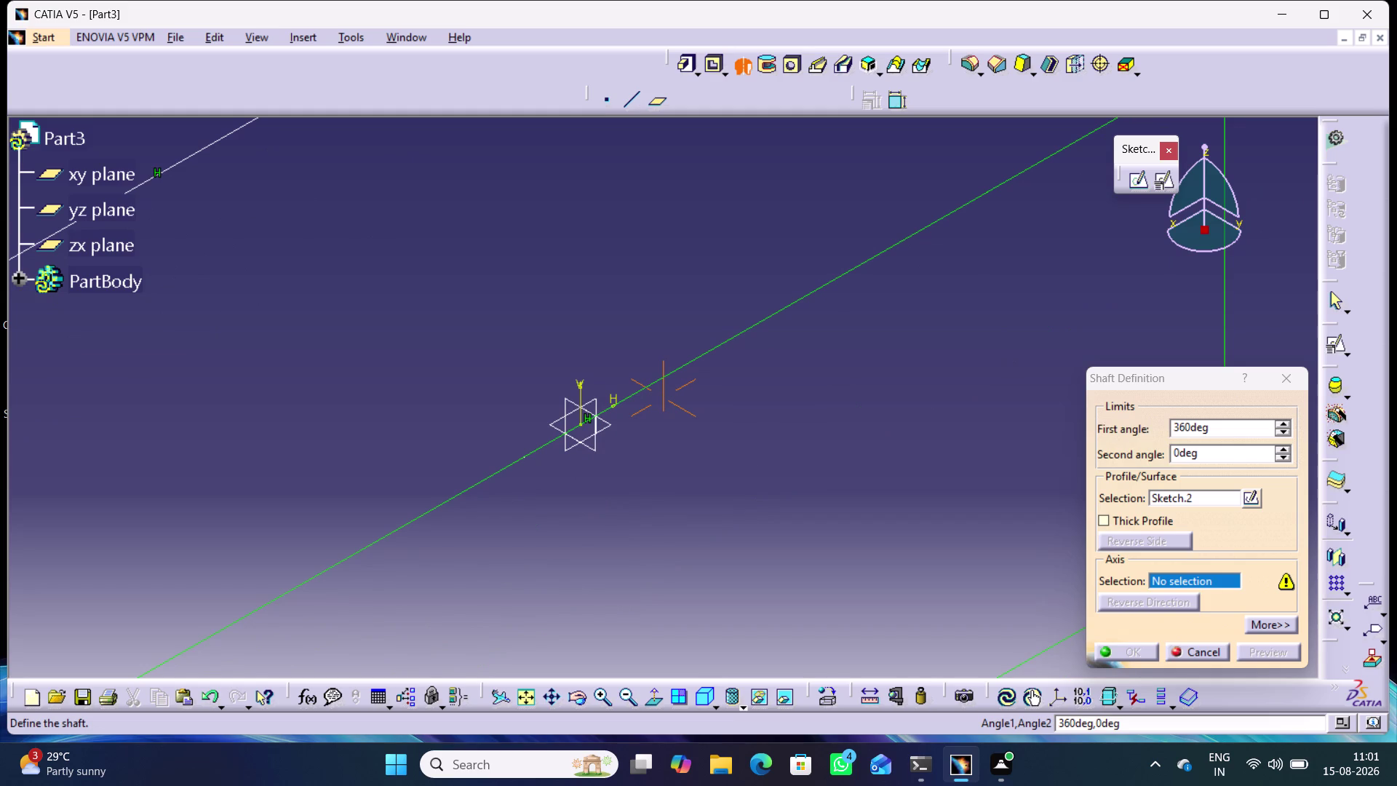
click(606, 405)
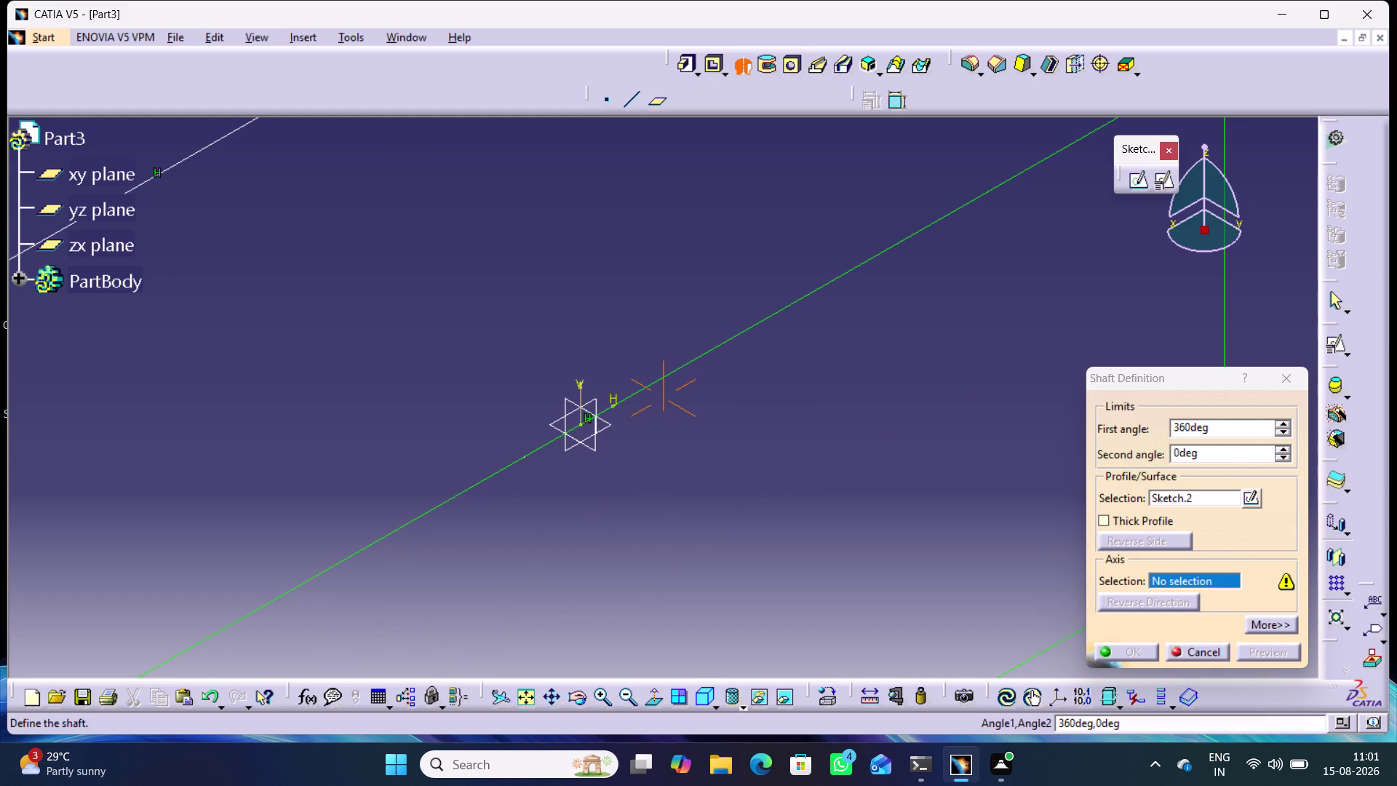
click(614, 401)
middle_drag(622, 433, 520, 363)
right_drag(622, 433, 520, 362)
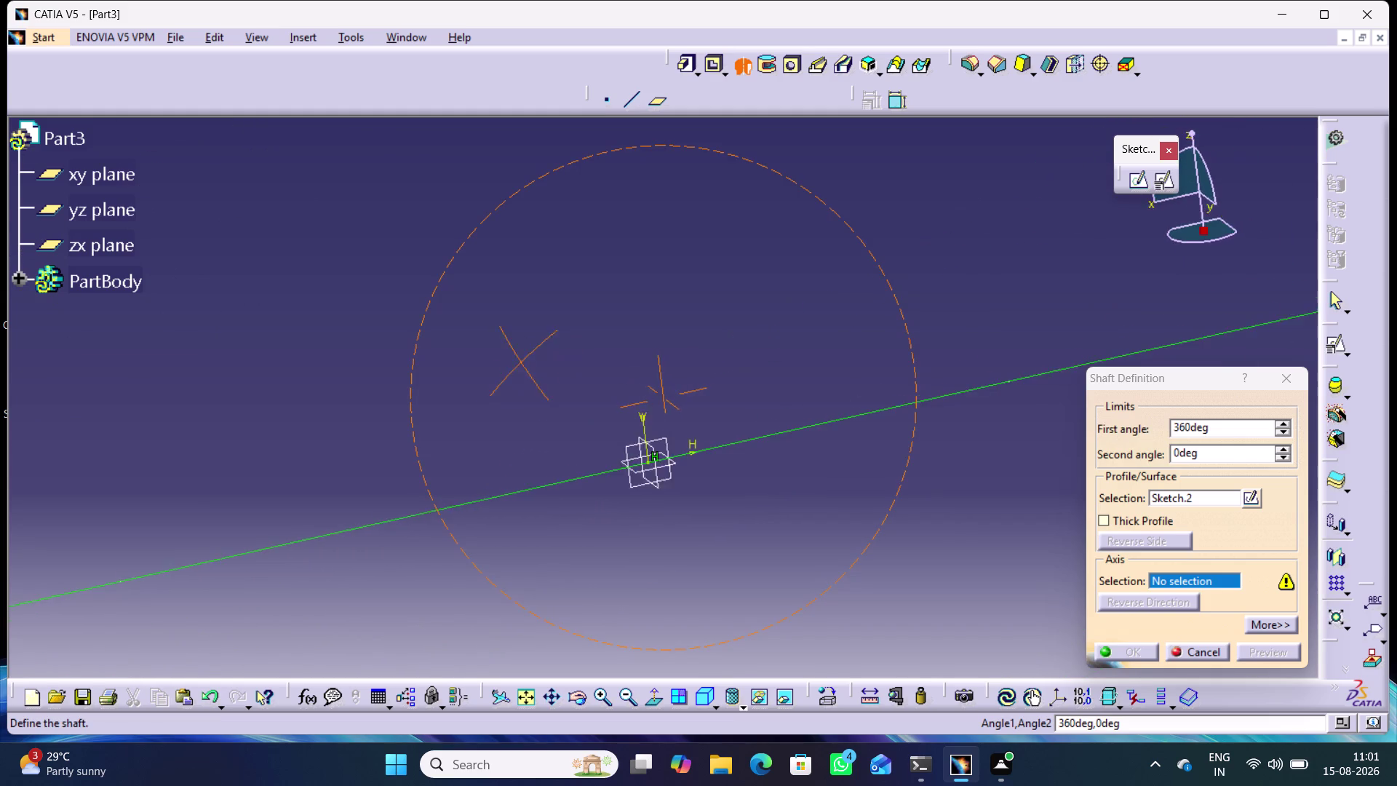
middle_drag(520, 362, 497, 371)
right_drag(520, 362, 496, 371)
middle_drag(745, 507, 704, 436)
right_click(745, 507)
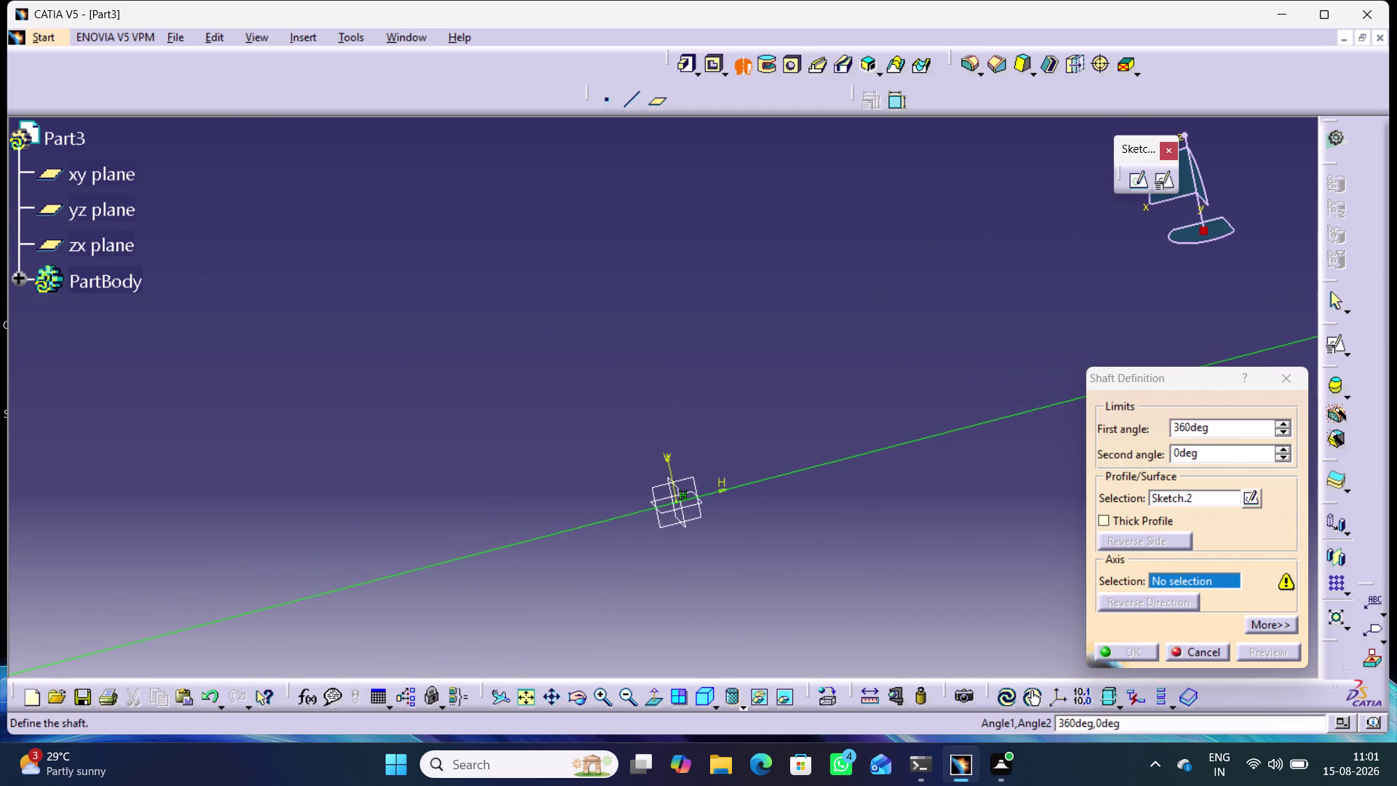
click(719, 490)
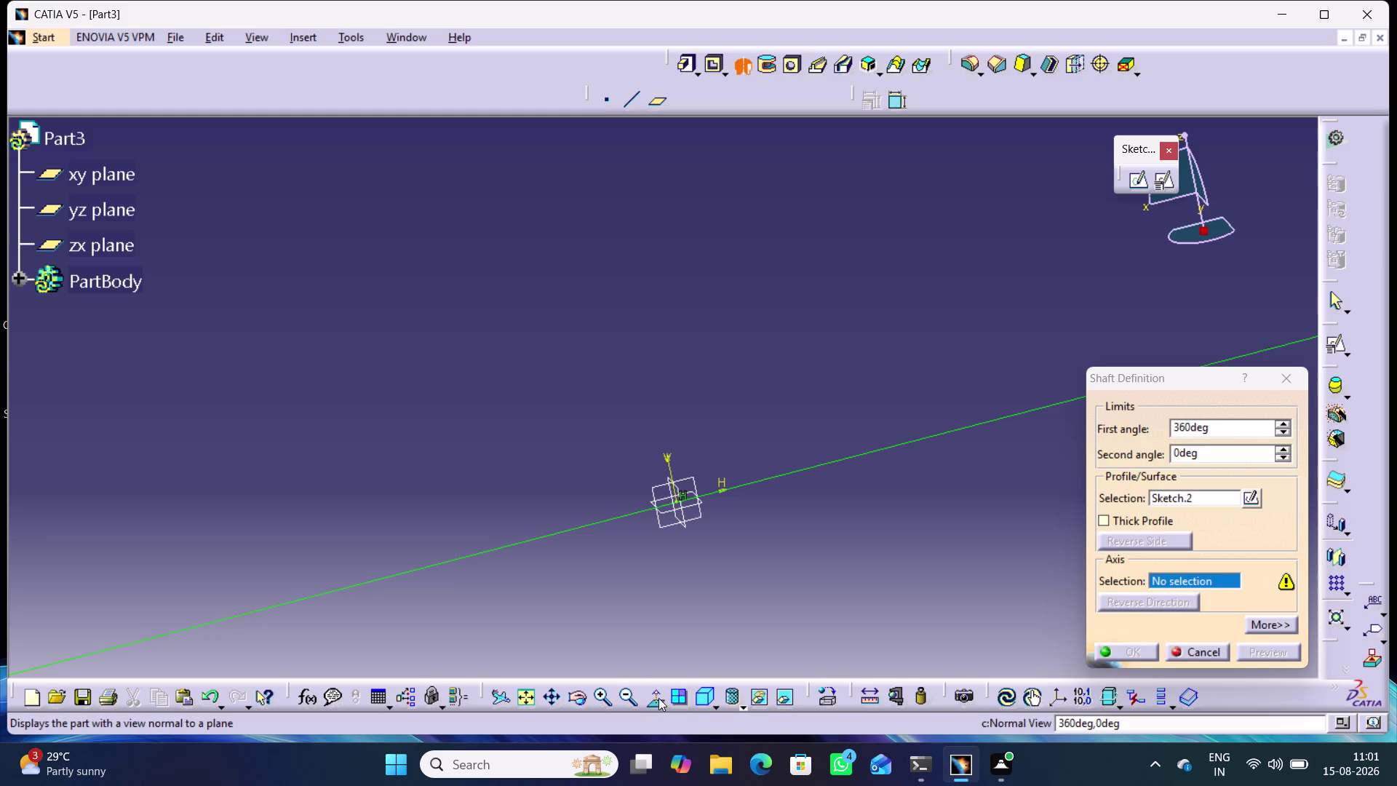
click(658, 698)
click(653, 695)
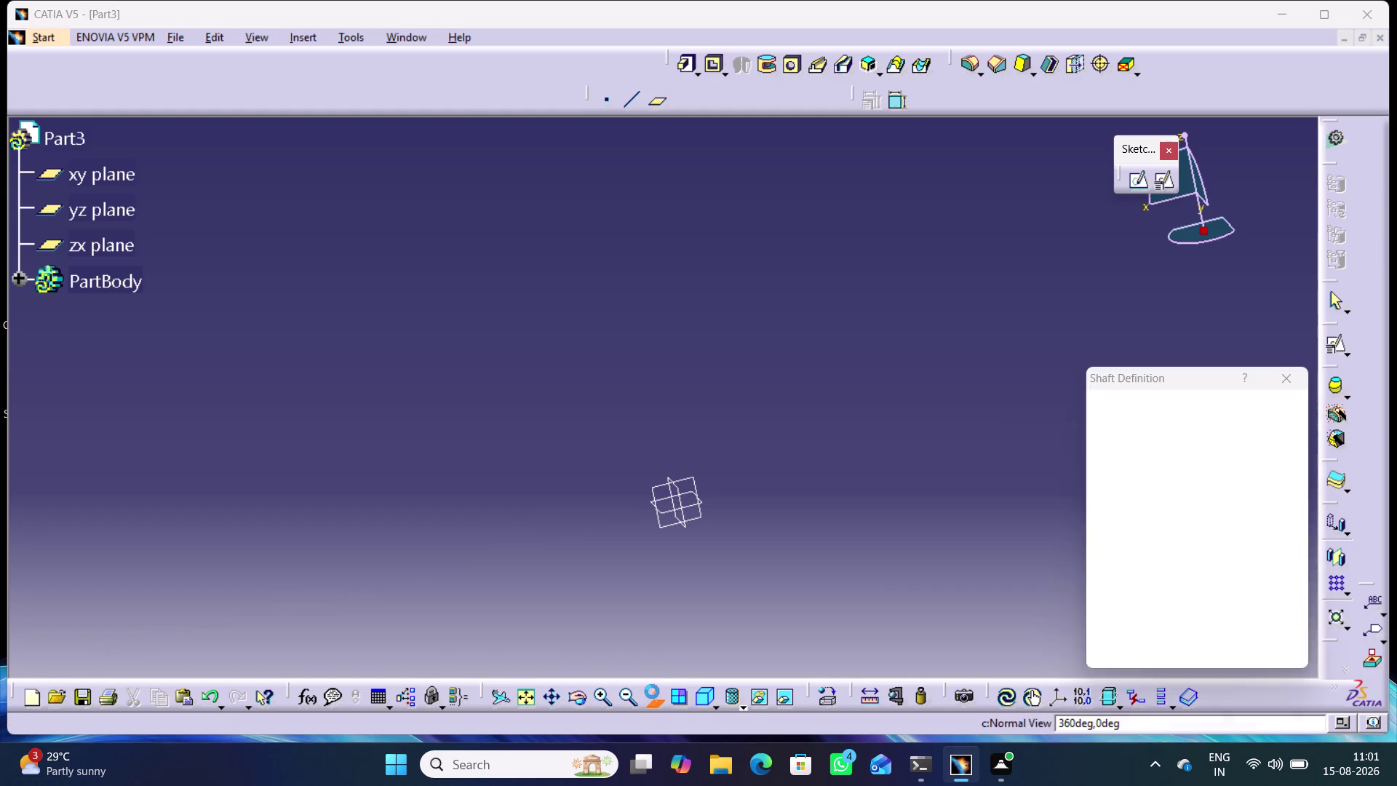
middle_click(724, 556)
right_click(724, 556)
middle_drag(726, 547, 729, 509)
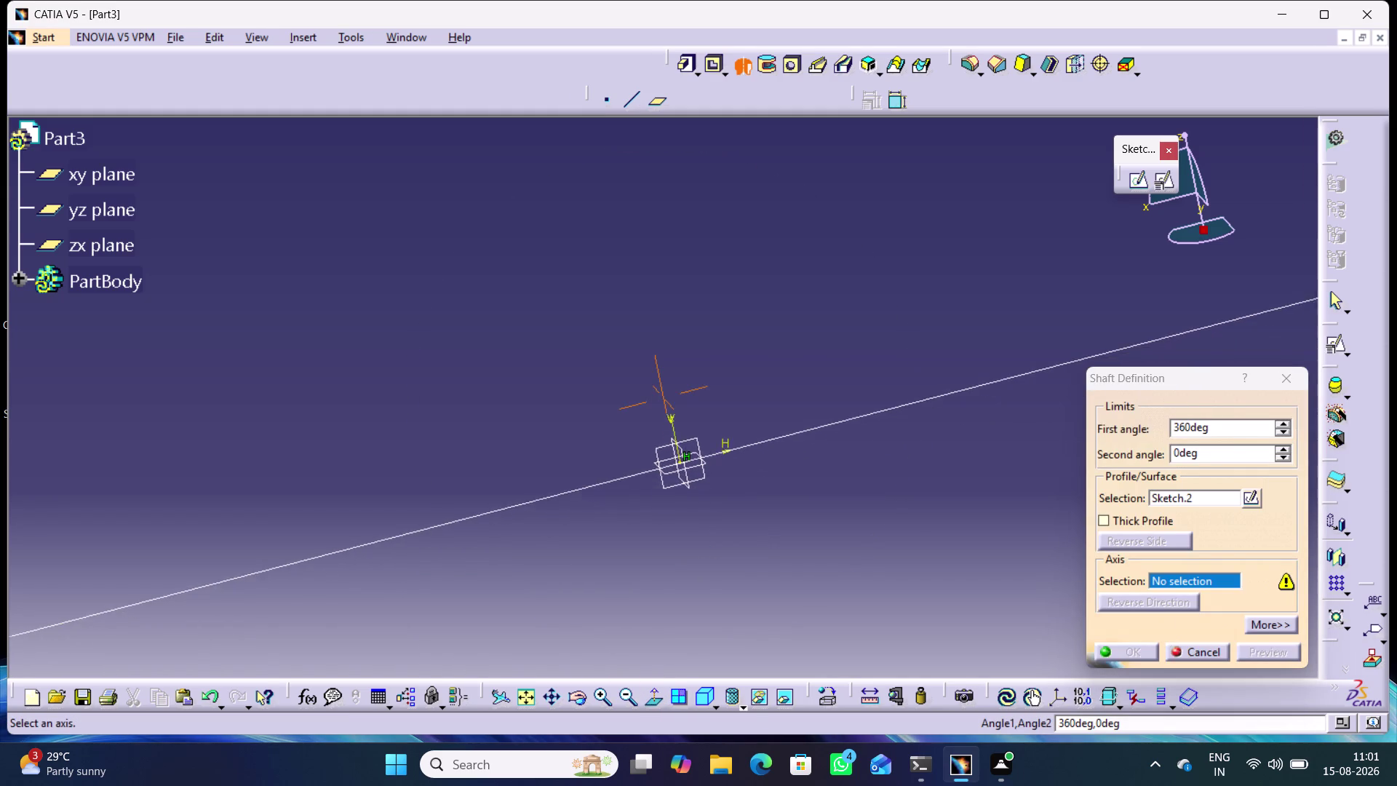
middle_drag(729, 509, 712, 546)
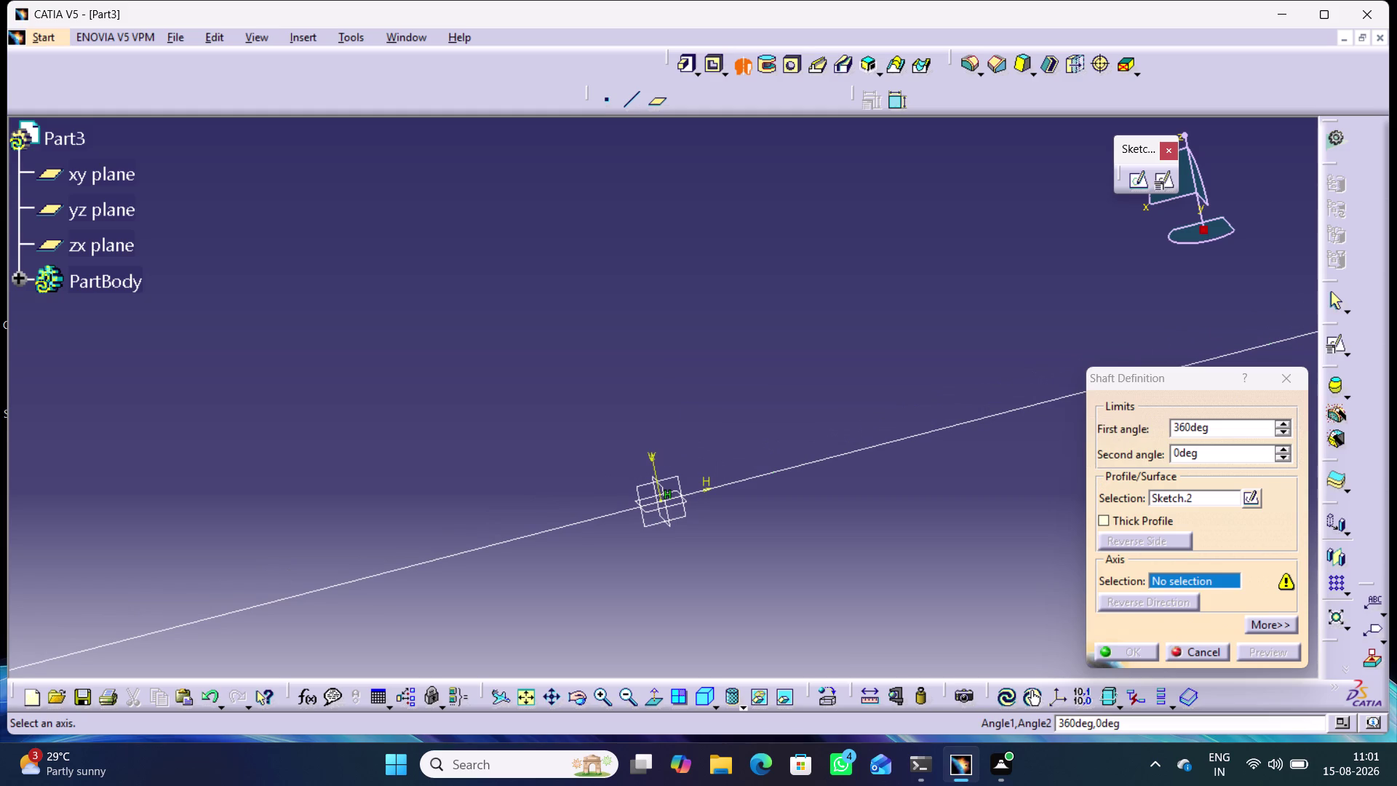
middle_drag(713, 529, 737, 378)
right_click(713, 529)
middle_drag(757, 585, 791, 396)
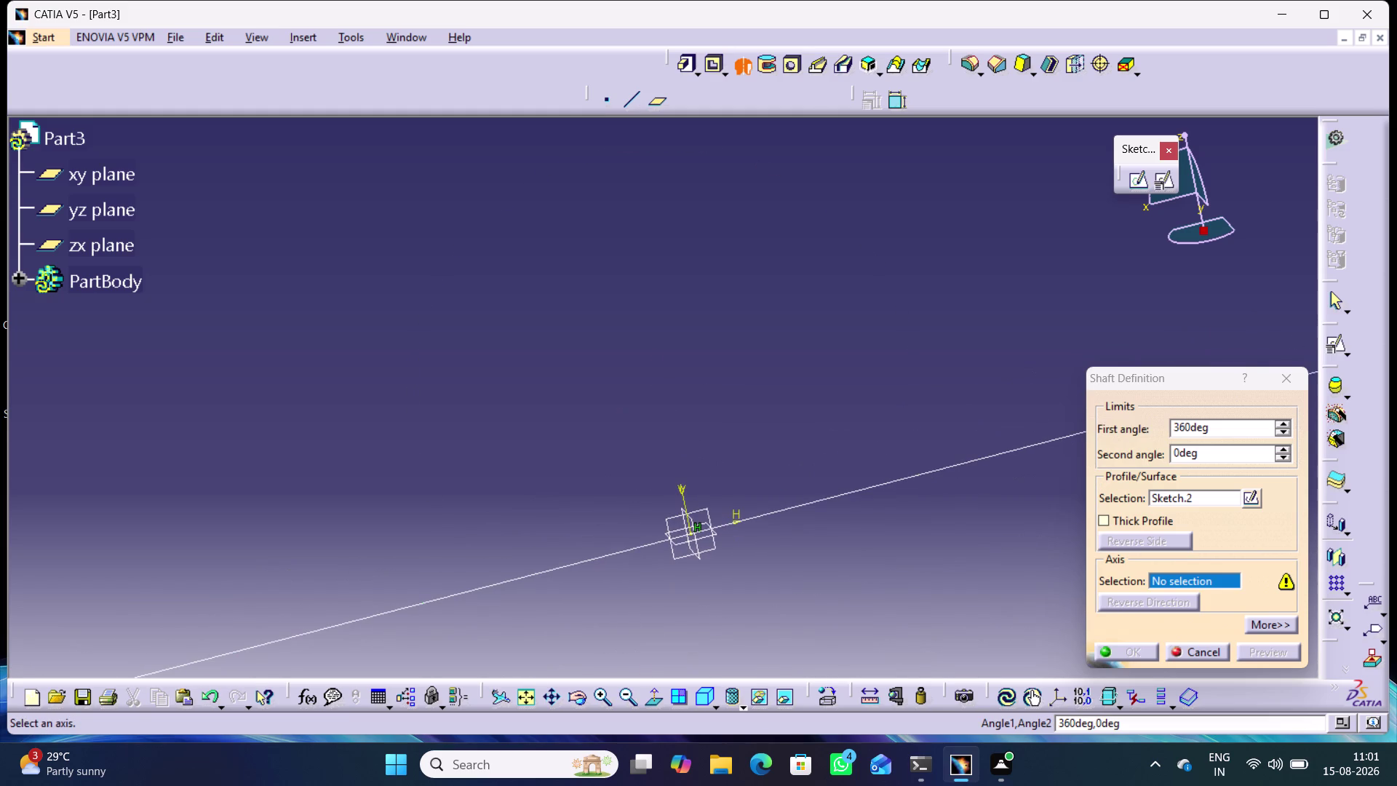
middle_drag(714, 563, 728, 596)
right_drag(714, 563, 728, 596)
middle_drag(651, 513, 655, 499)
right_click(651, 513)
middle_drag(668, 457, 673, 388)
middle_drag(638, 344, 649, 366)
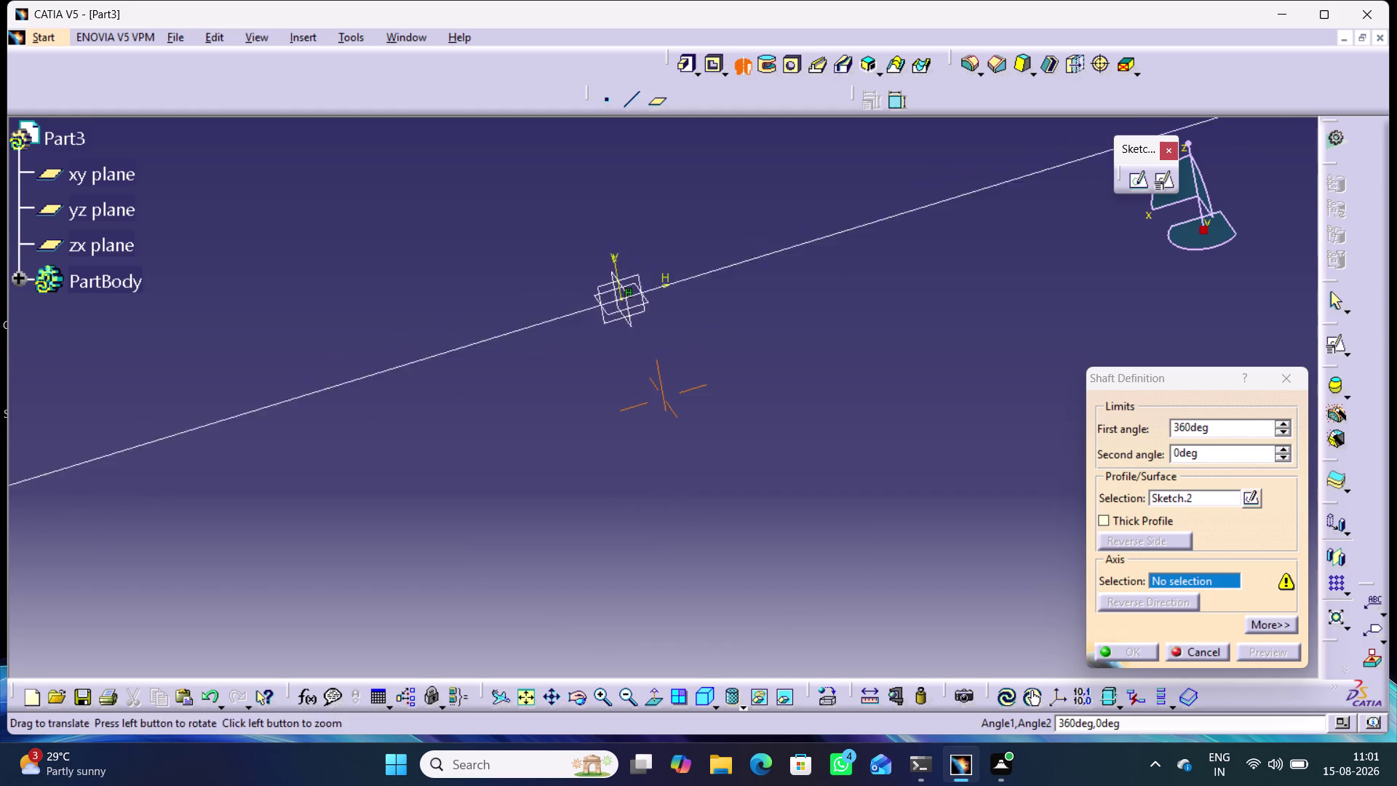
middle_drag(649, 365, 717, 568)
middle_drag(717, 565, 706, 468)
right_click(717, 564)
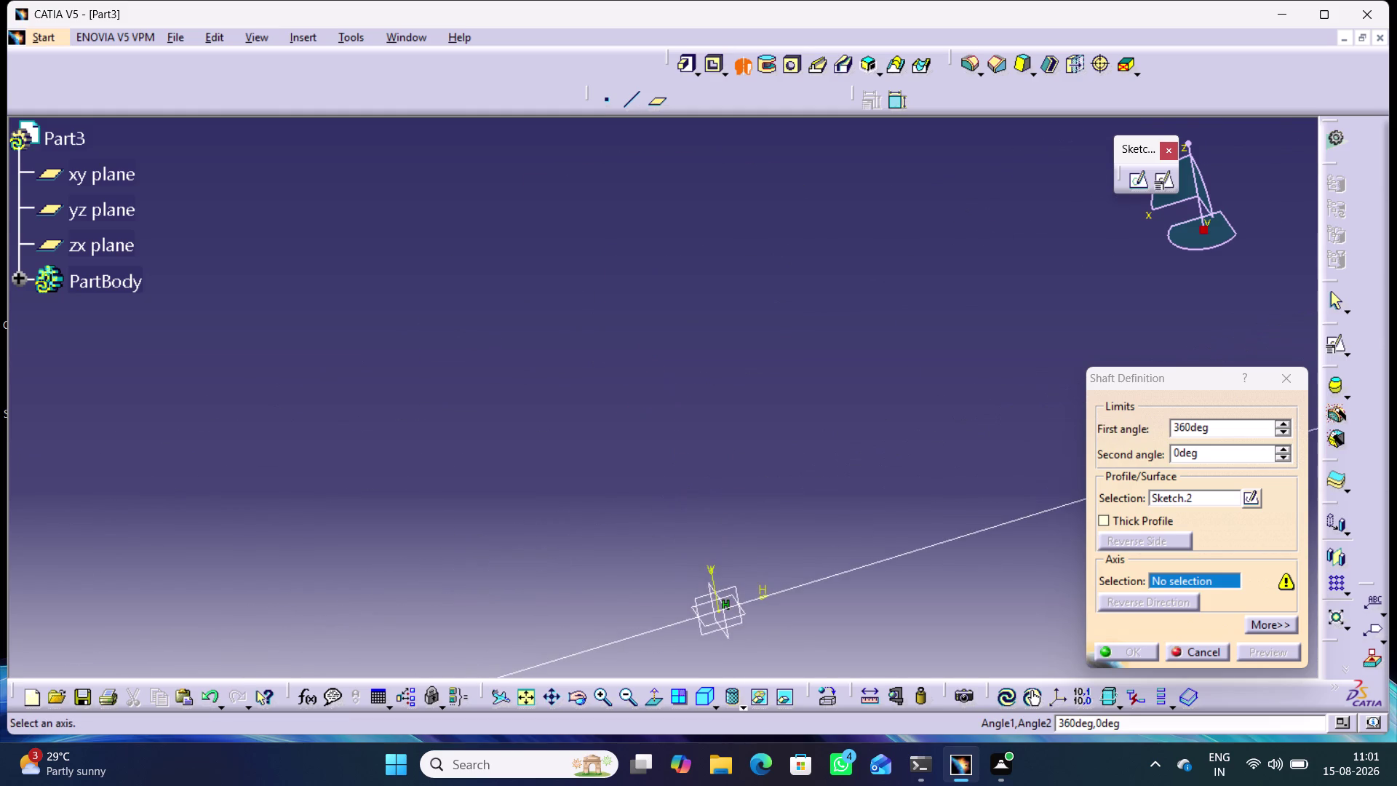
middle_drag(797, 610, 747, 458)
middle_drag(708, 498, 711, 434)
right_click(708, 498)
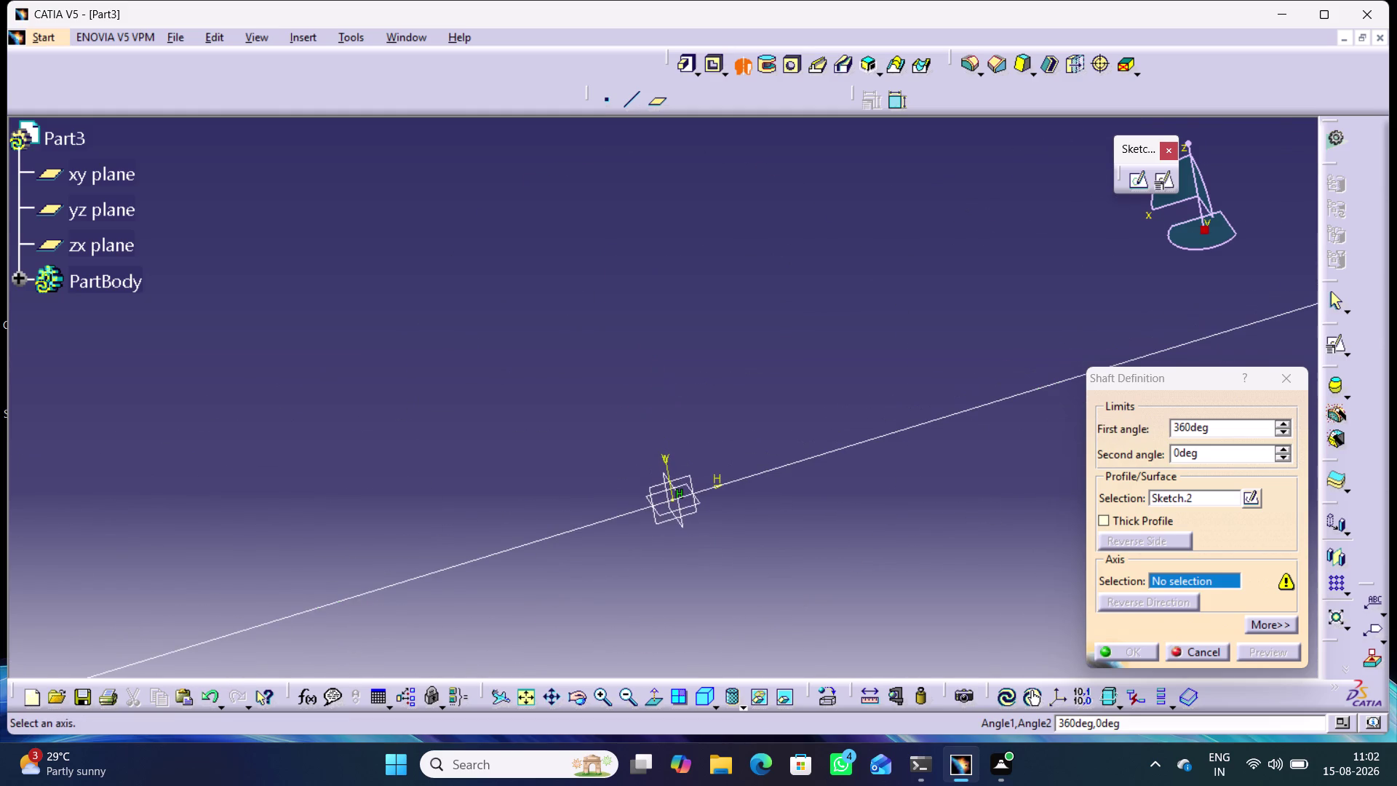
click(688, 492)
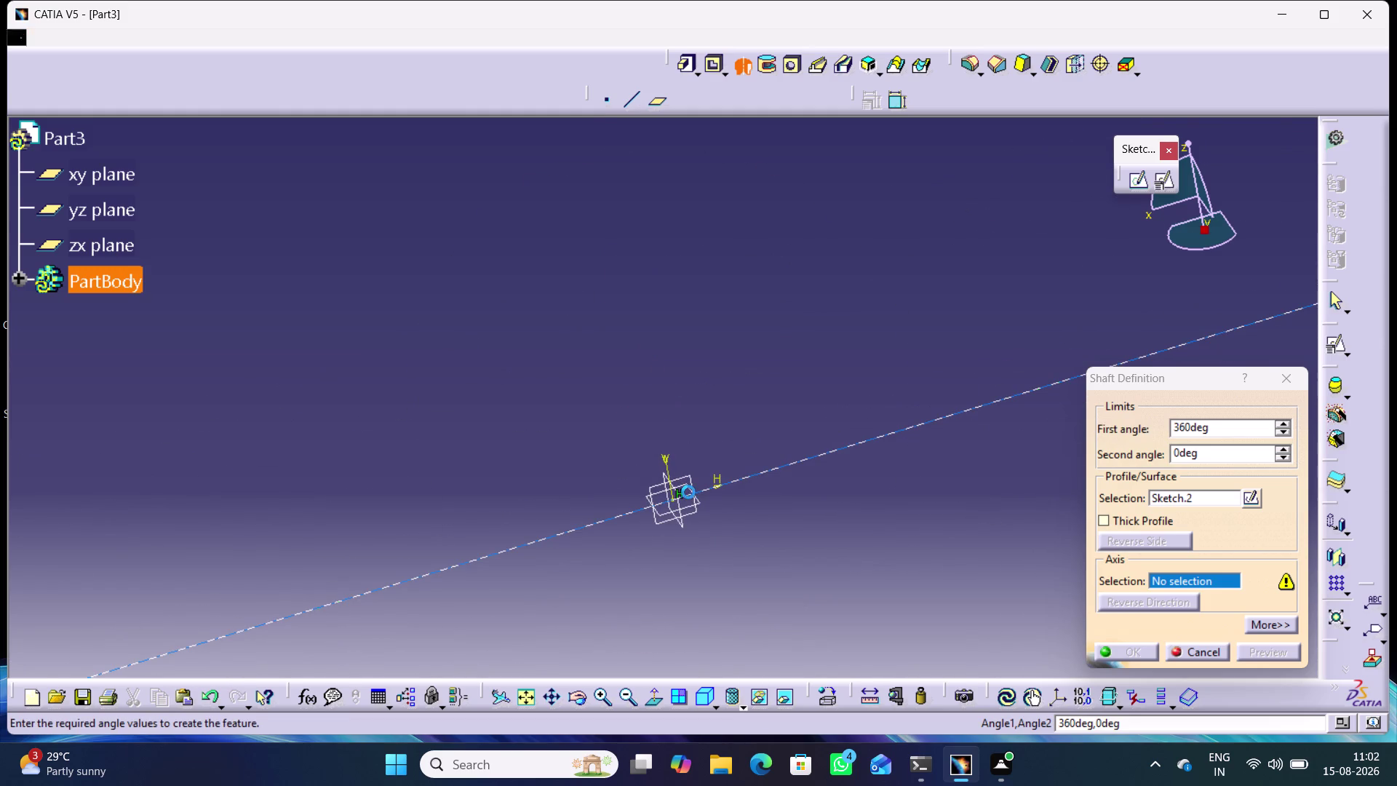
Frame the model and preview the 360° revolution of Sketch.2 about Edge.1.
middle_drag(806, 569, 892, 705)
right_click(806, 570)
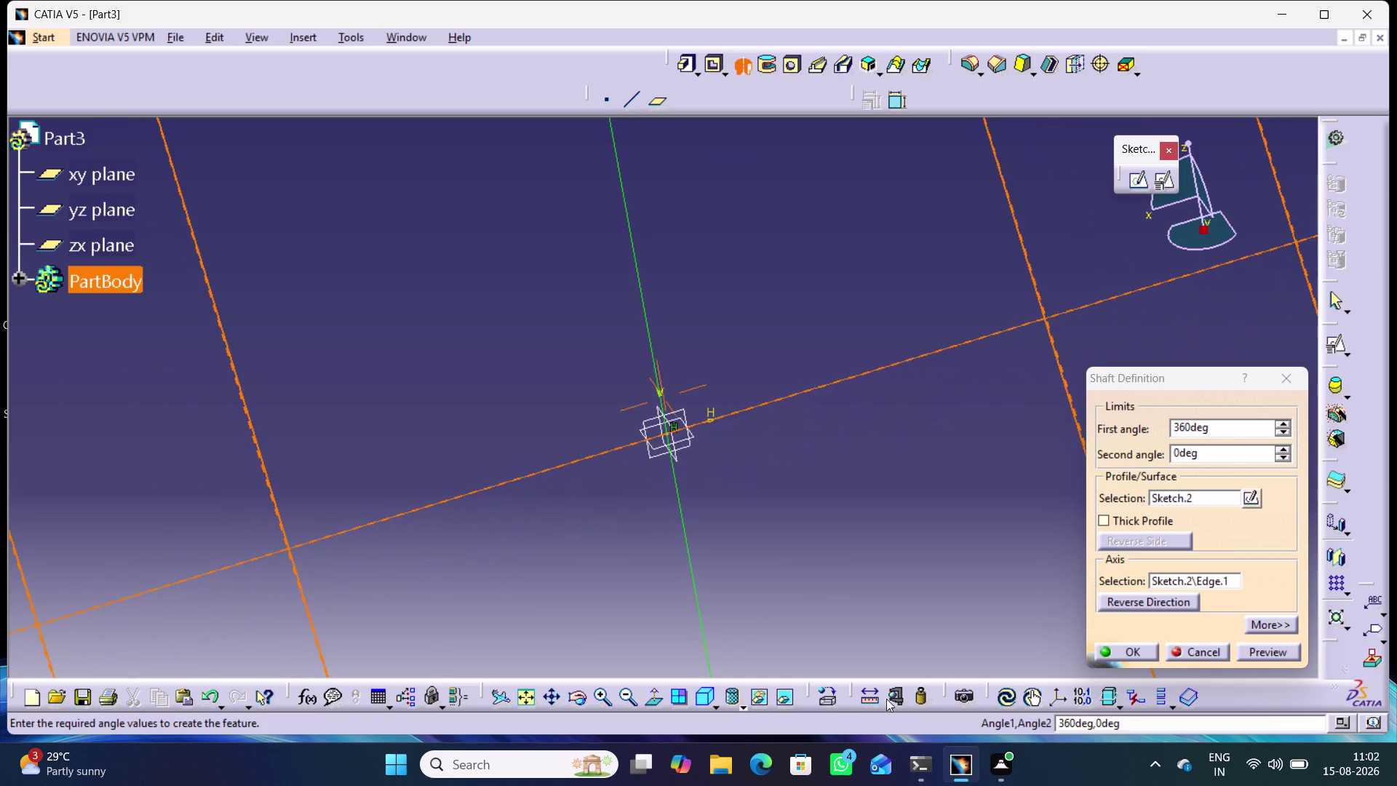
middle_drag(748, 526, 899, 720)
right_drag(749, 527, 788, 591)
middle_drag(658, 440, 666, 444)
right_drag(665, 444, 673, 451)
middle_drag(665, 444, 920, 700)
middle_drag(697, 489, 743, 525)
right_click(697, 489)
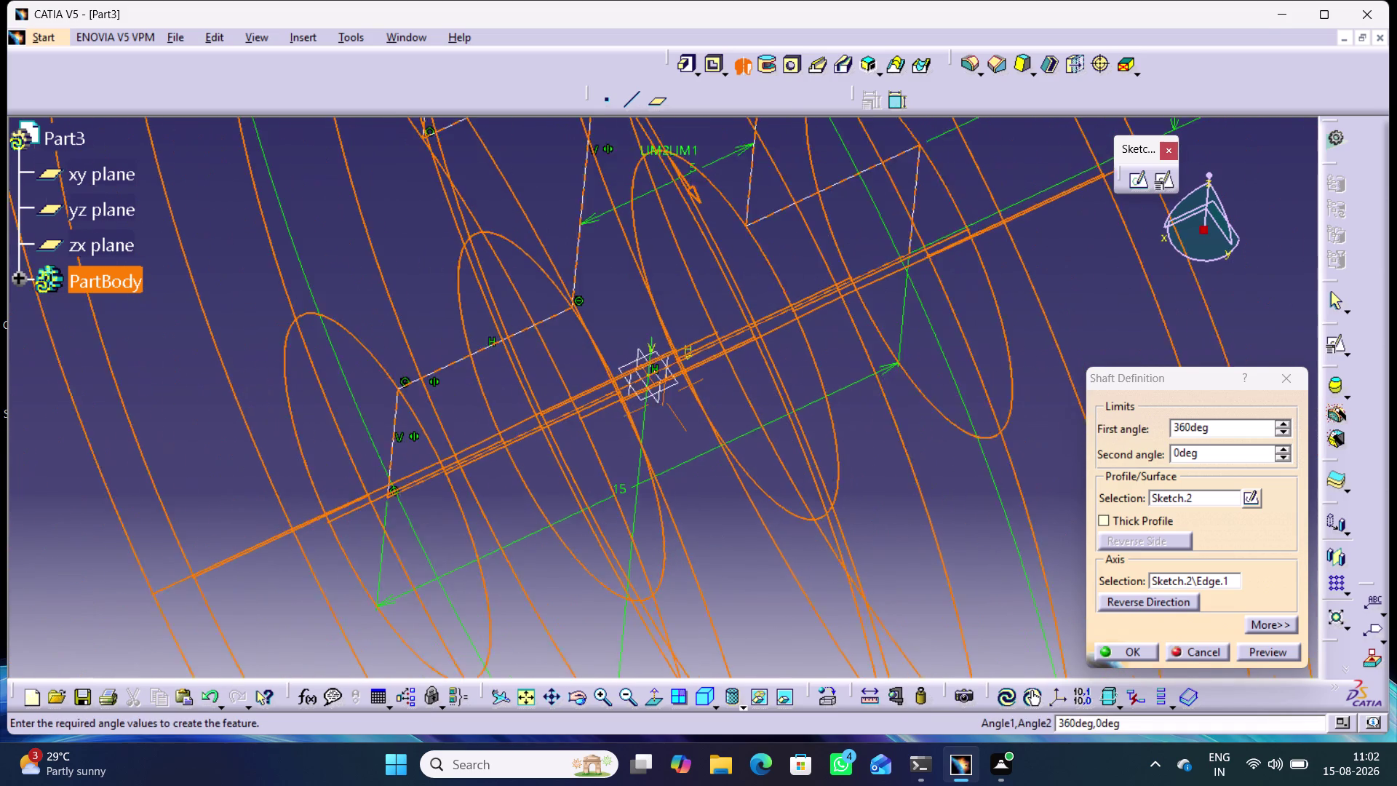
middle_drag(743, 525, 929, 742)
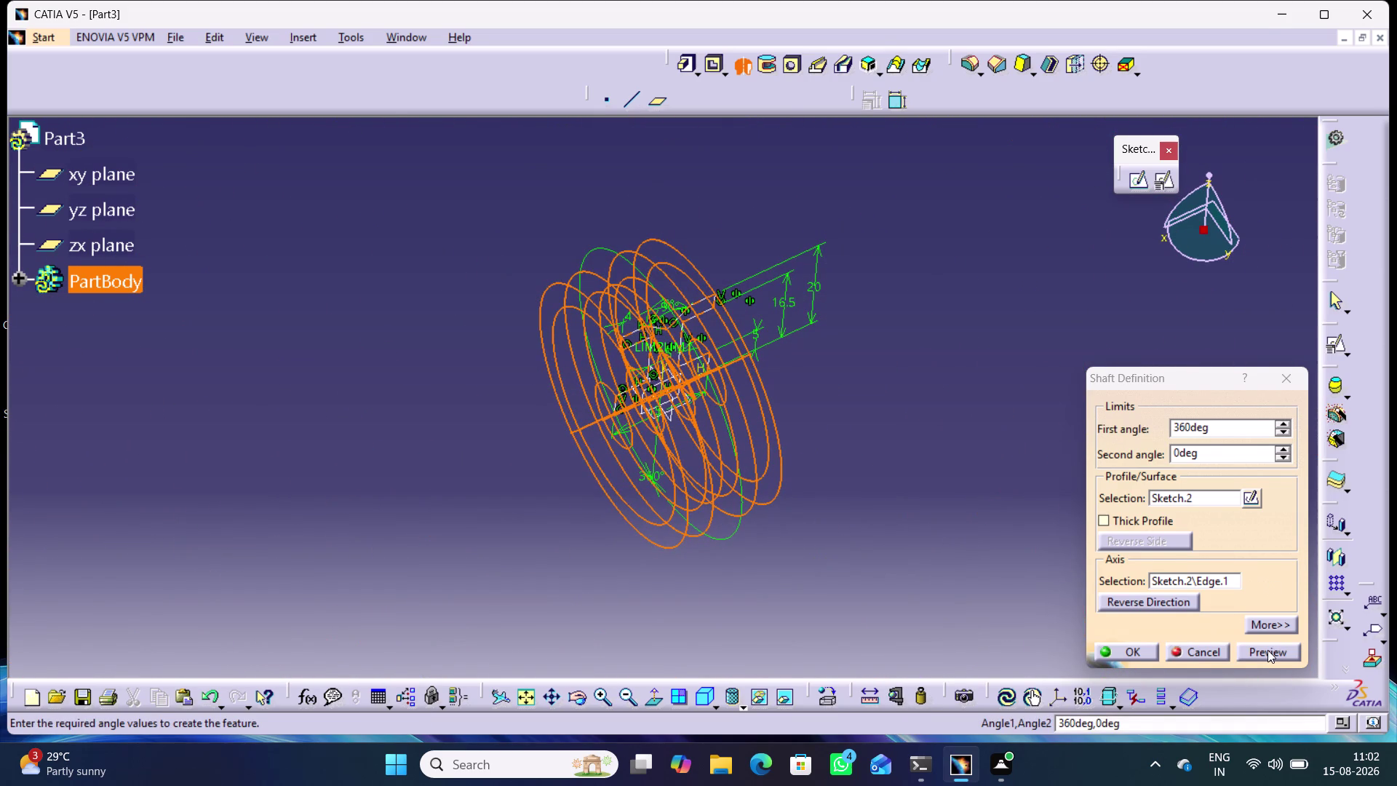
click(1267, 649)
click(831, 513)
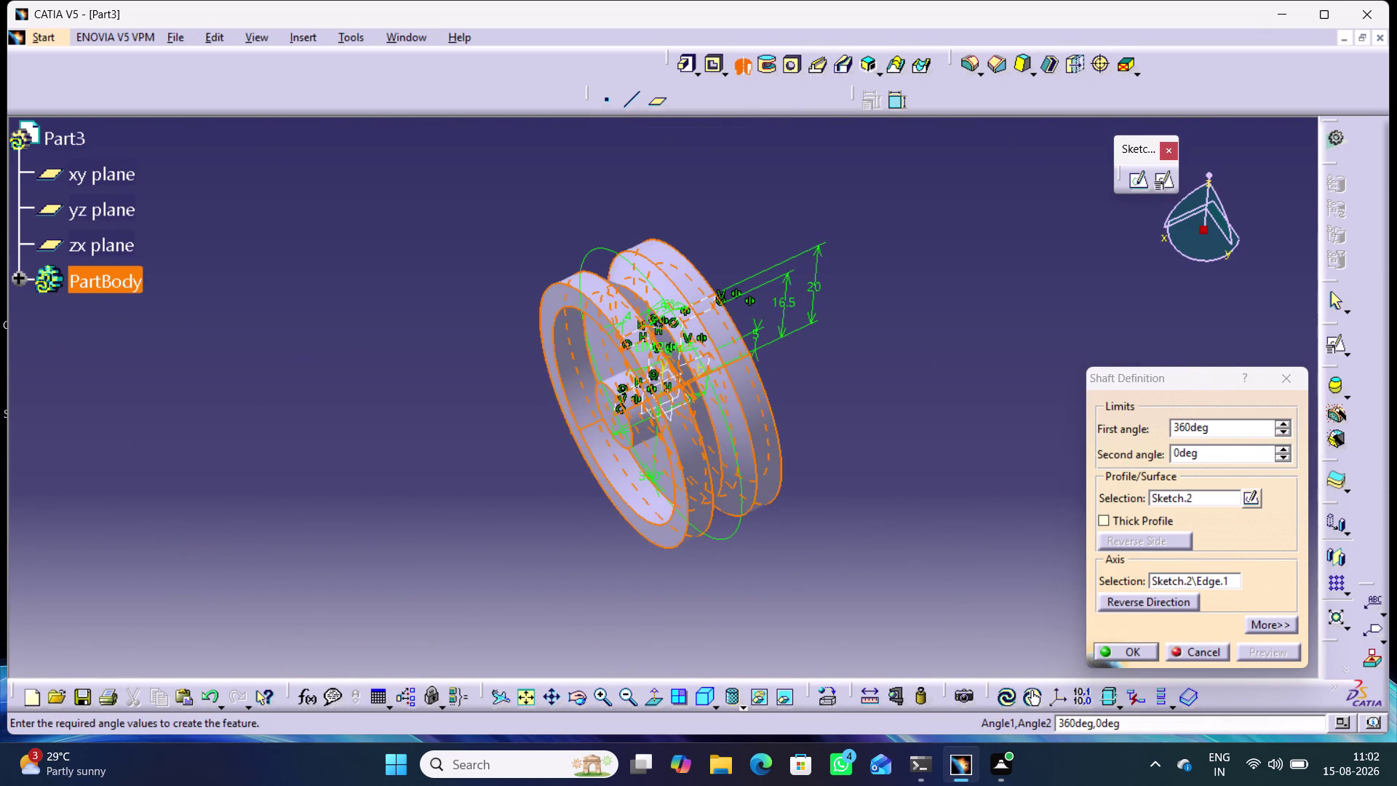
Orbit the preview, confirm Shaft.1, and select its small end face.
middle_drag(603, 531, 893, 415)
right_drag(603, 531, 893, 415)
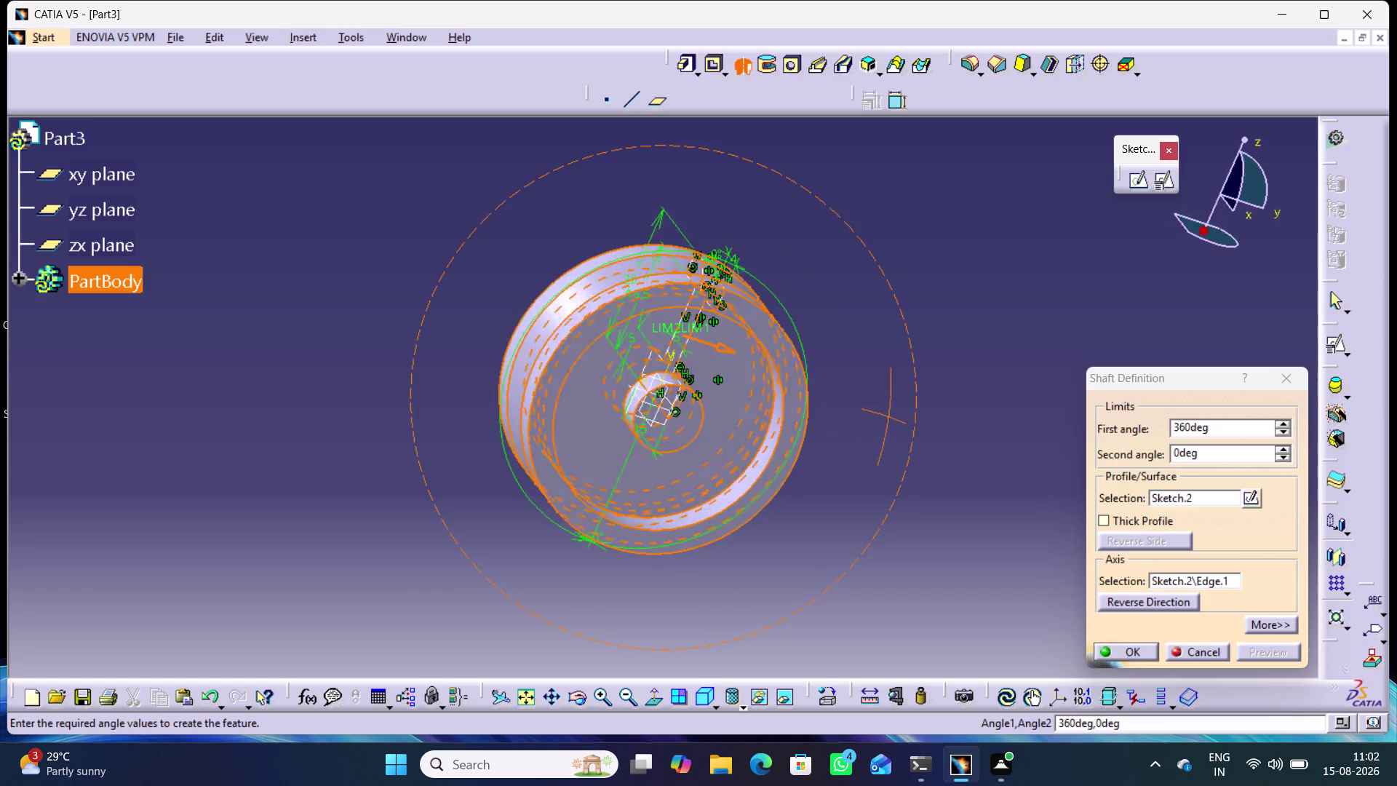
middle_drag(893, 415, 903, 413)
right_drag(893, 415, 866, 415)
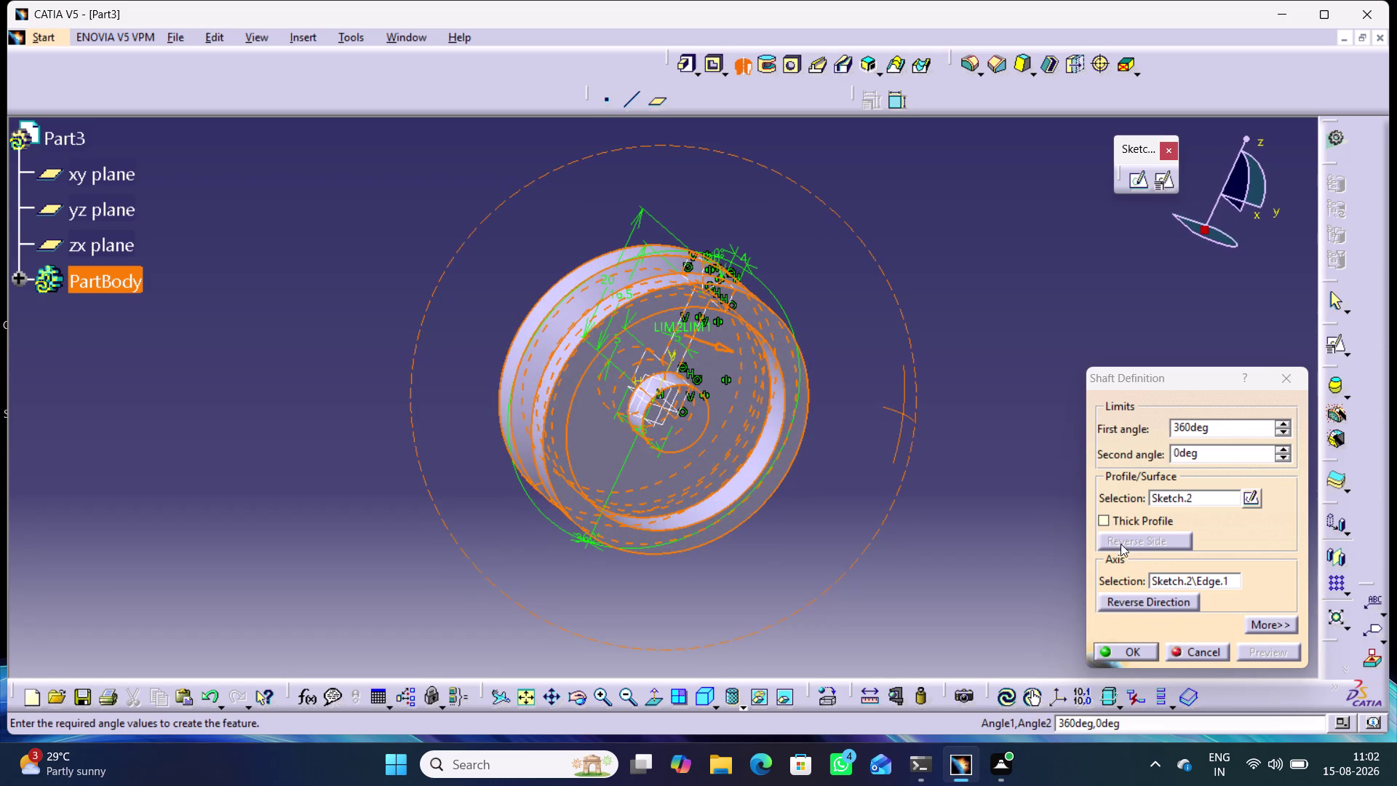
click(1138, 651)
click(988, 447)
middle_drag(998, 489, 713, 403)
right_drag(998, 489, 731, 395)
click(872, 483)
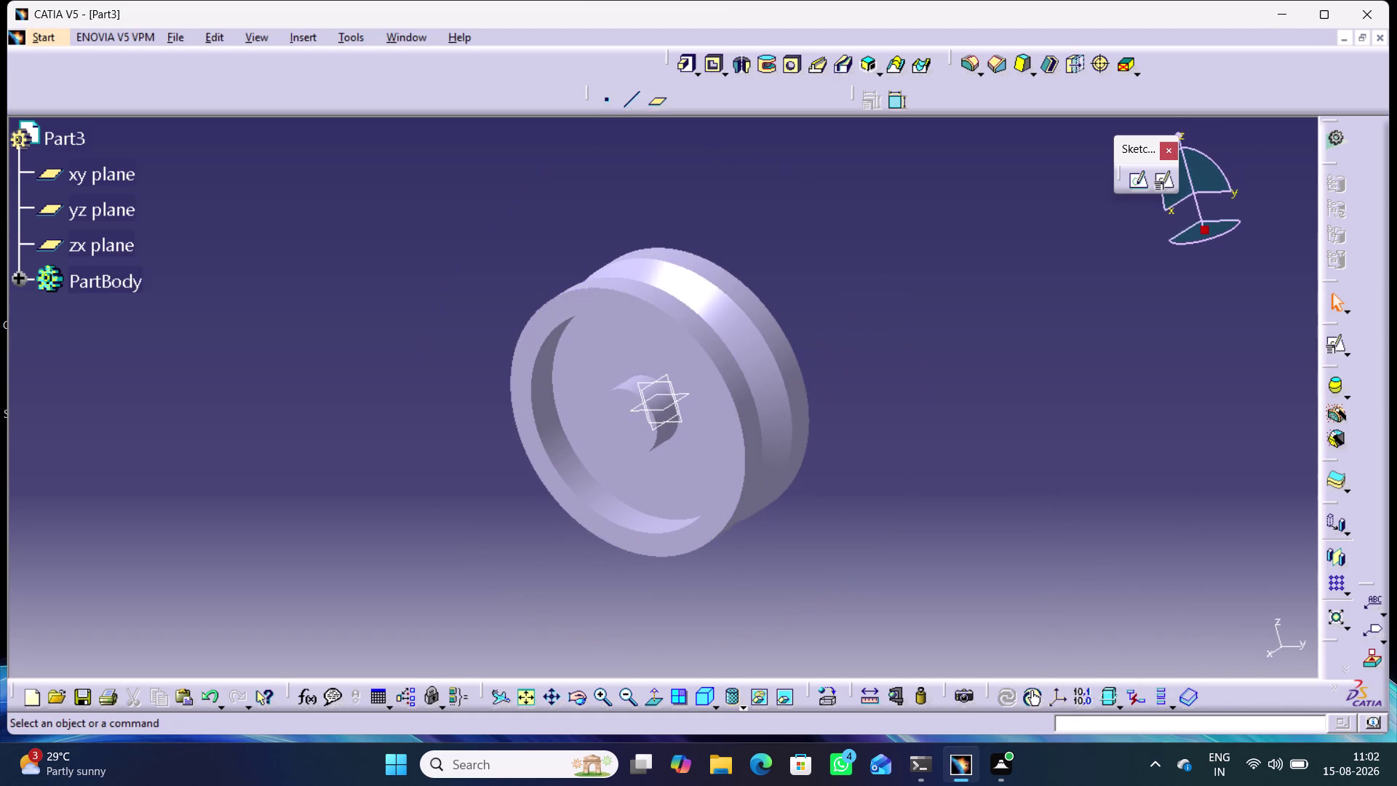
middle_drag(872, 484, 881, 435)
right_drag(869, 482, 890, 435)
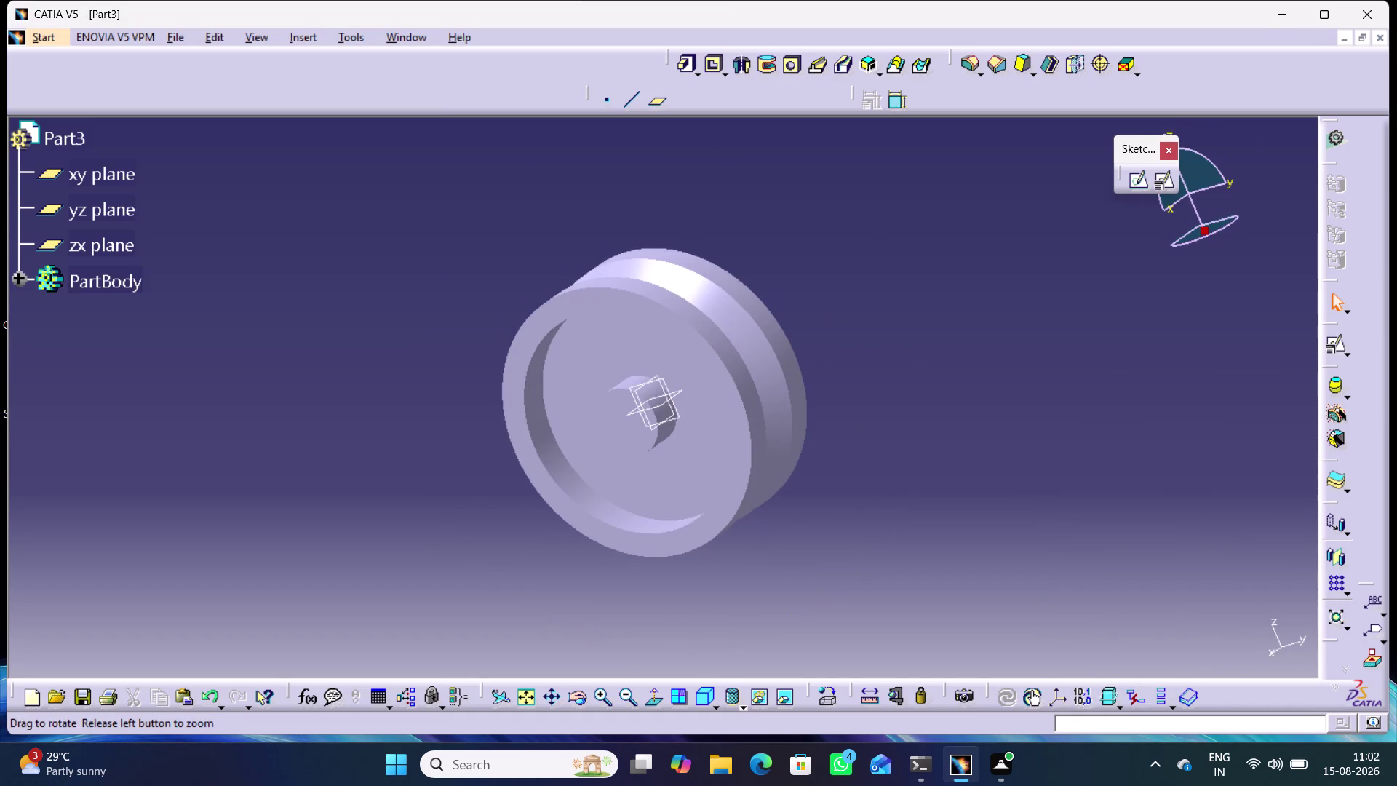
click(628, 427)
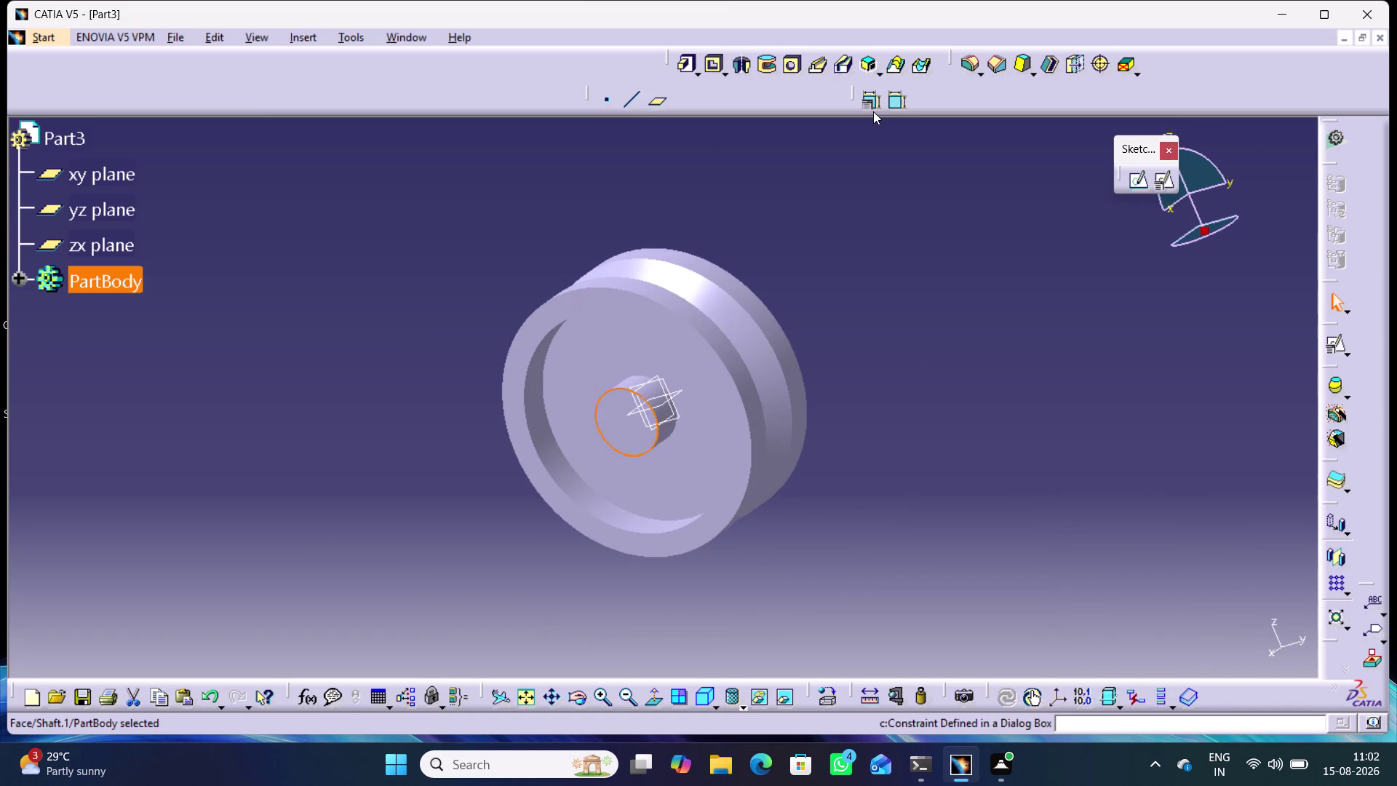
Start a sketch on the end face and draw a circle centred at the origin.
click(1135, 181)
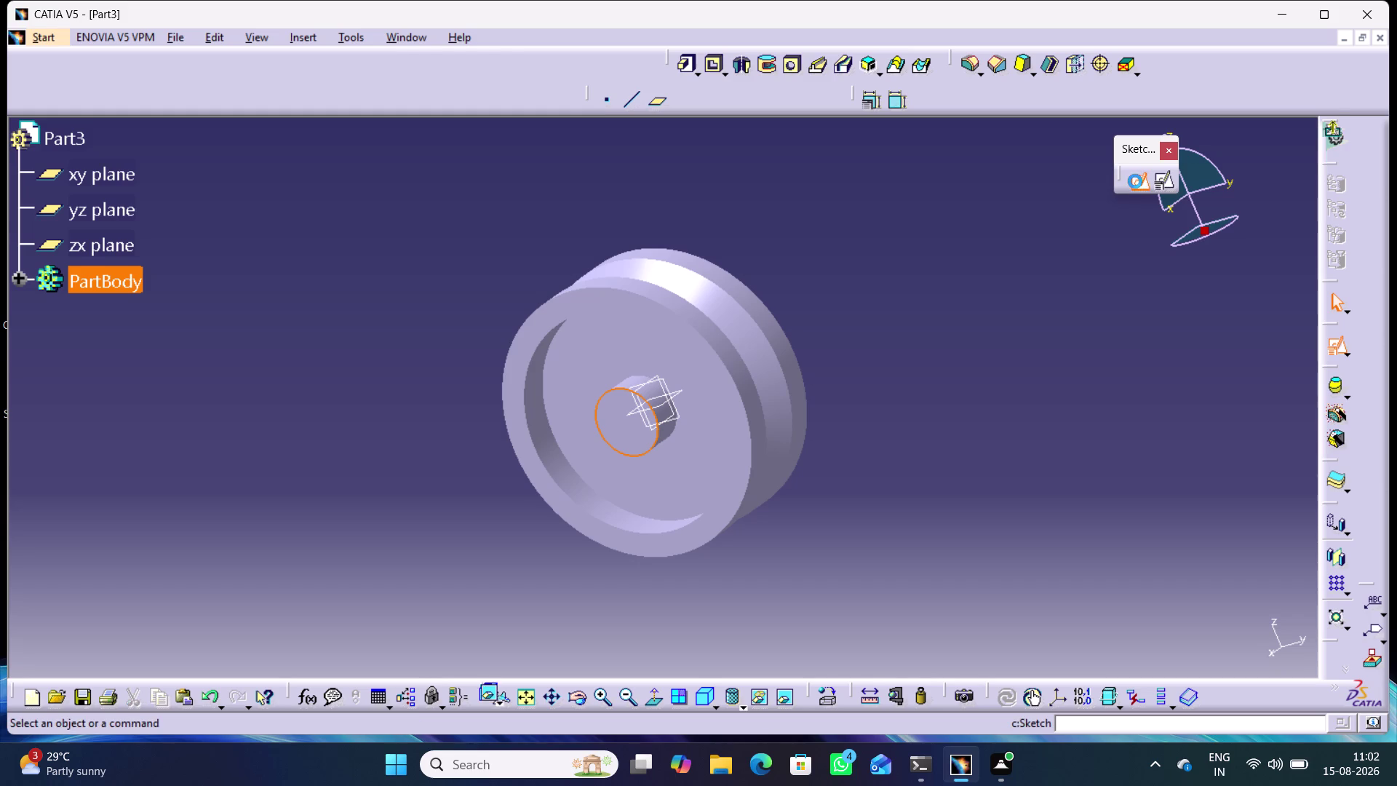
click(1033, 97)
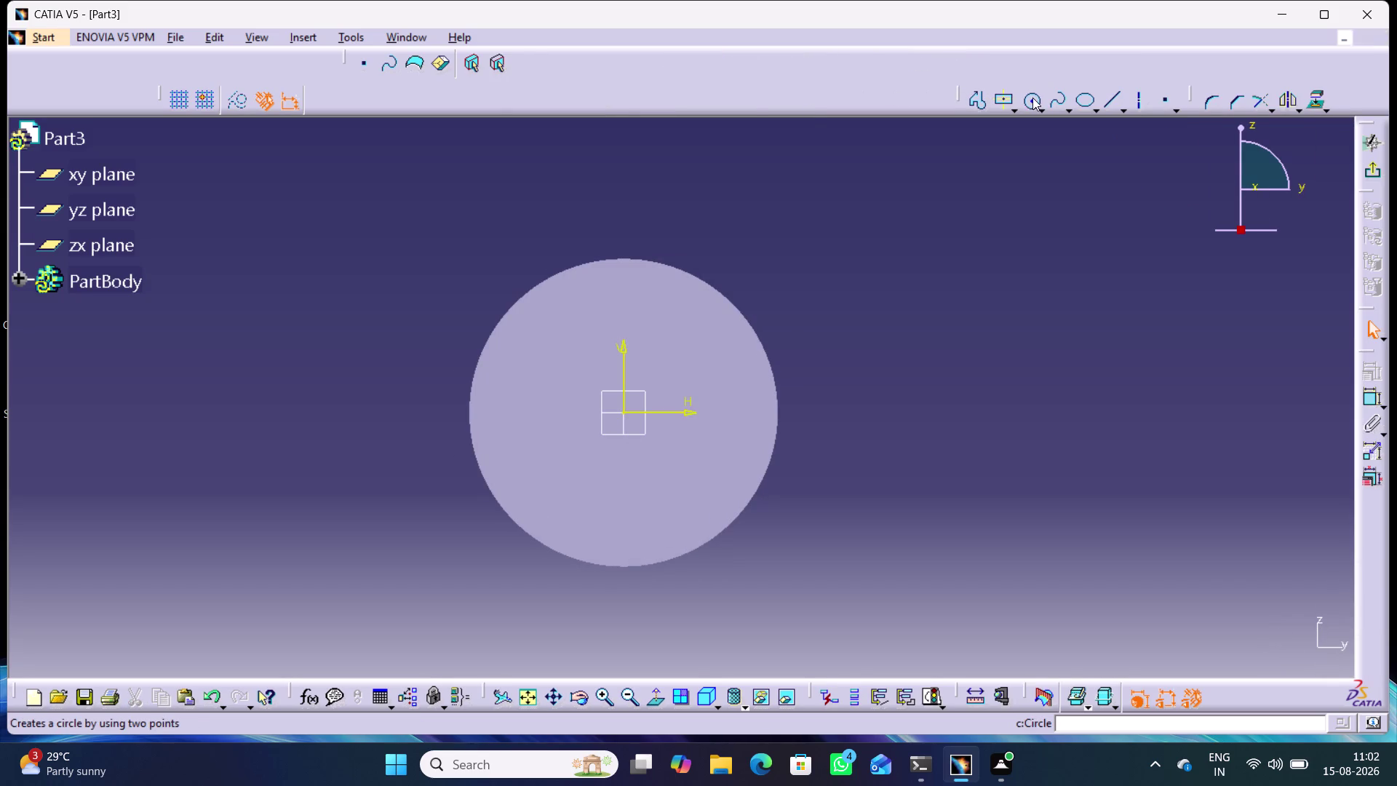
click(625, 409)
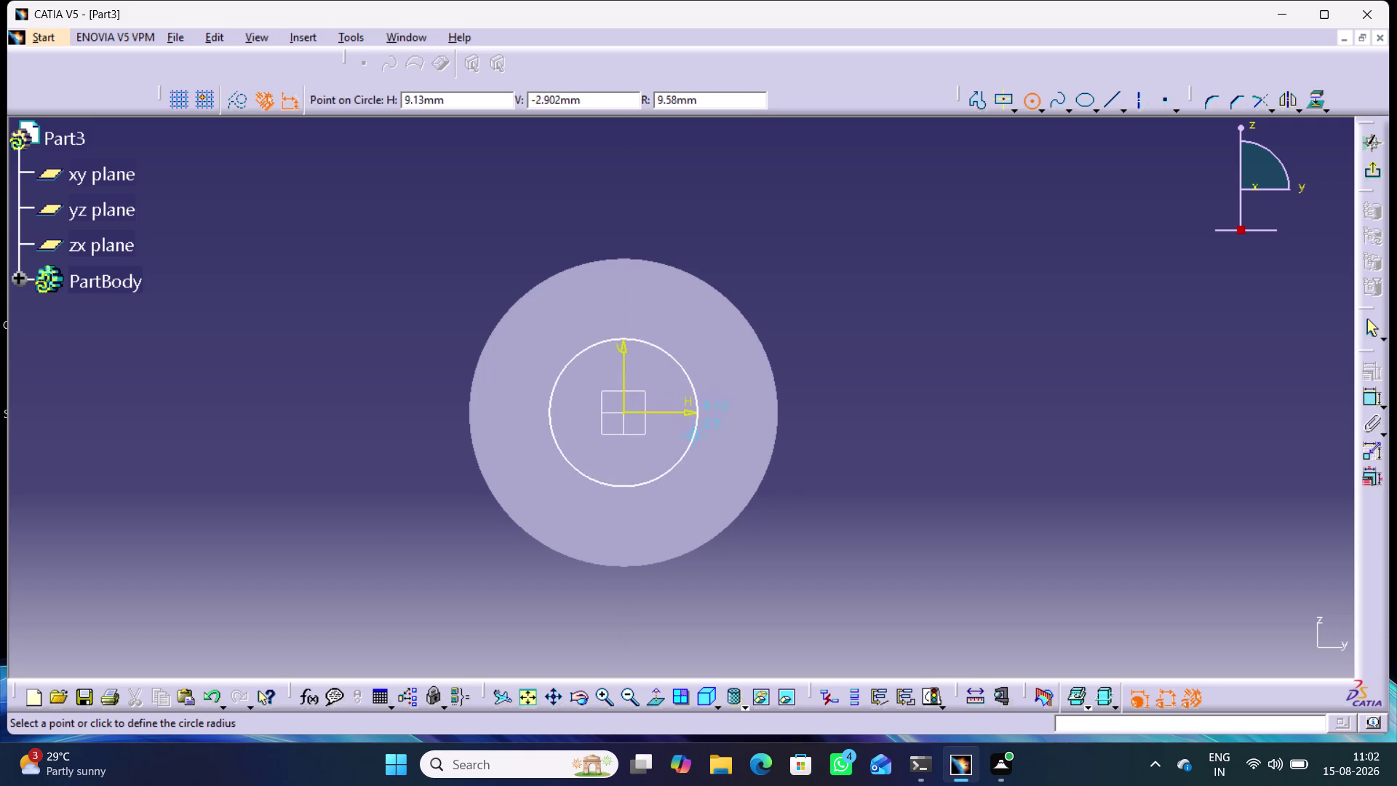
click(695, 437)
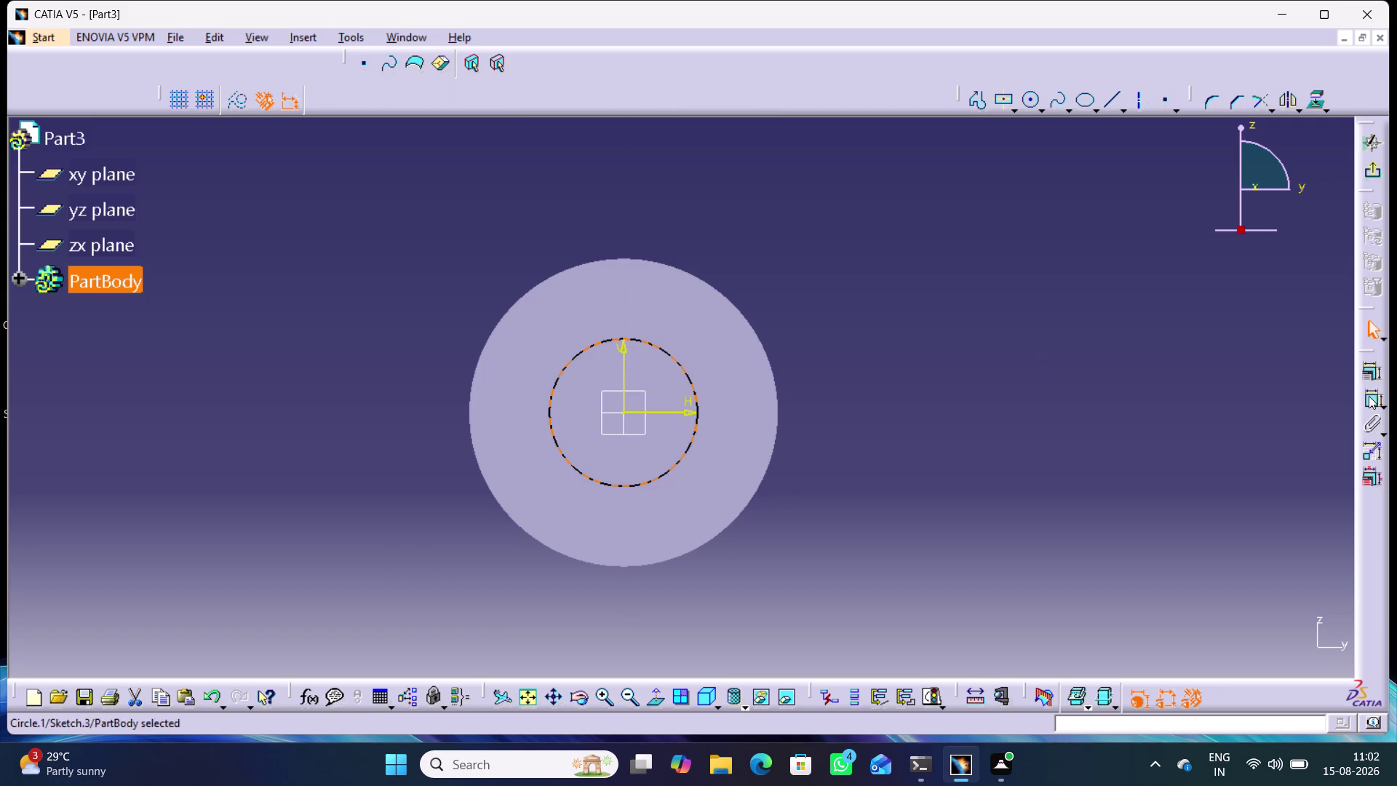
Set the circle's diameter to 6.25 mm and exit the sketch.
click(1368, 396)
click(780, 278)
double_click(785, 272)
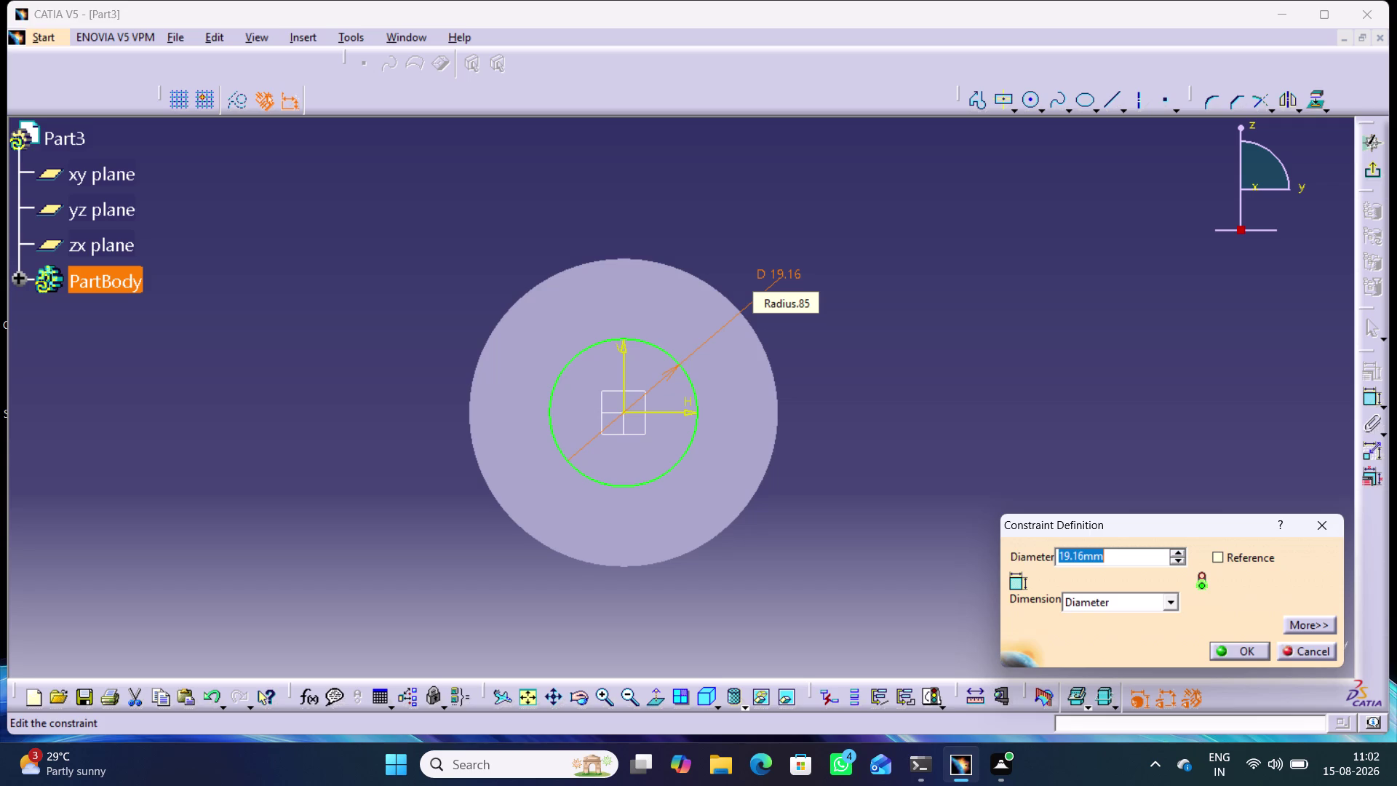
text(6.25)
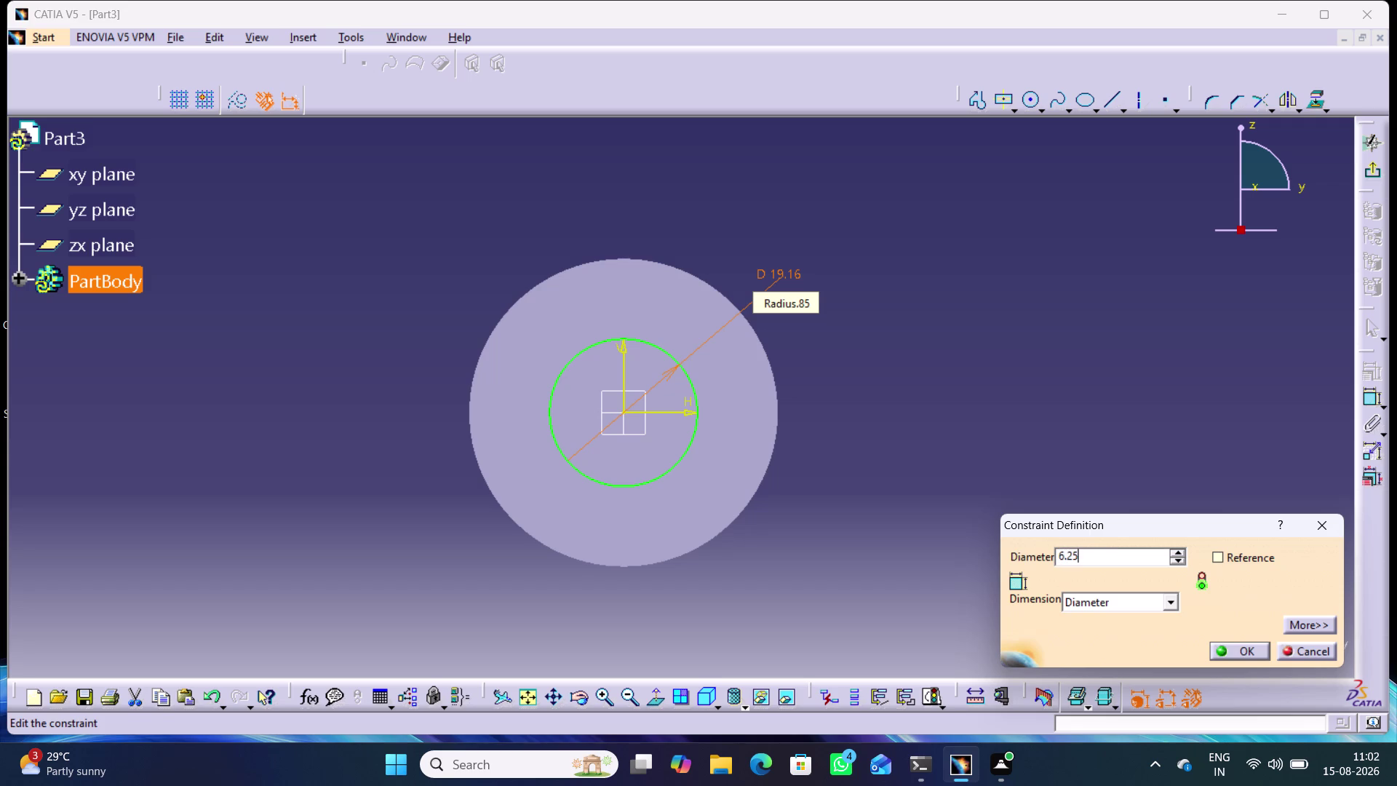
key(Return)
click(914, 338)
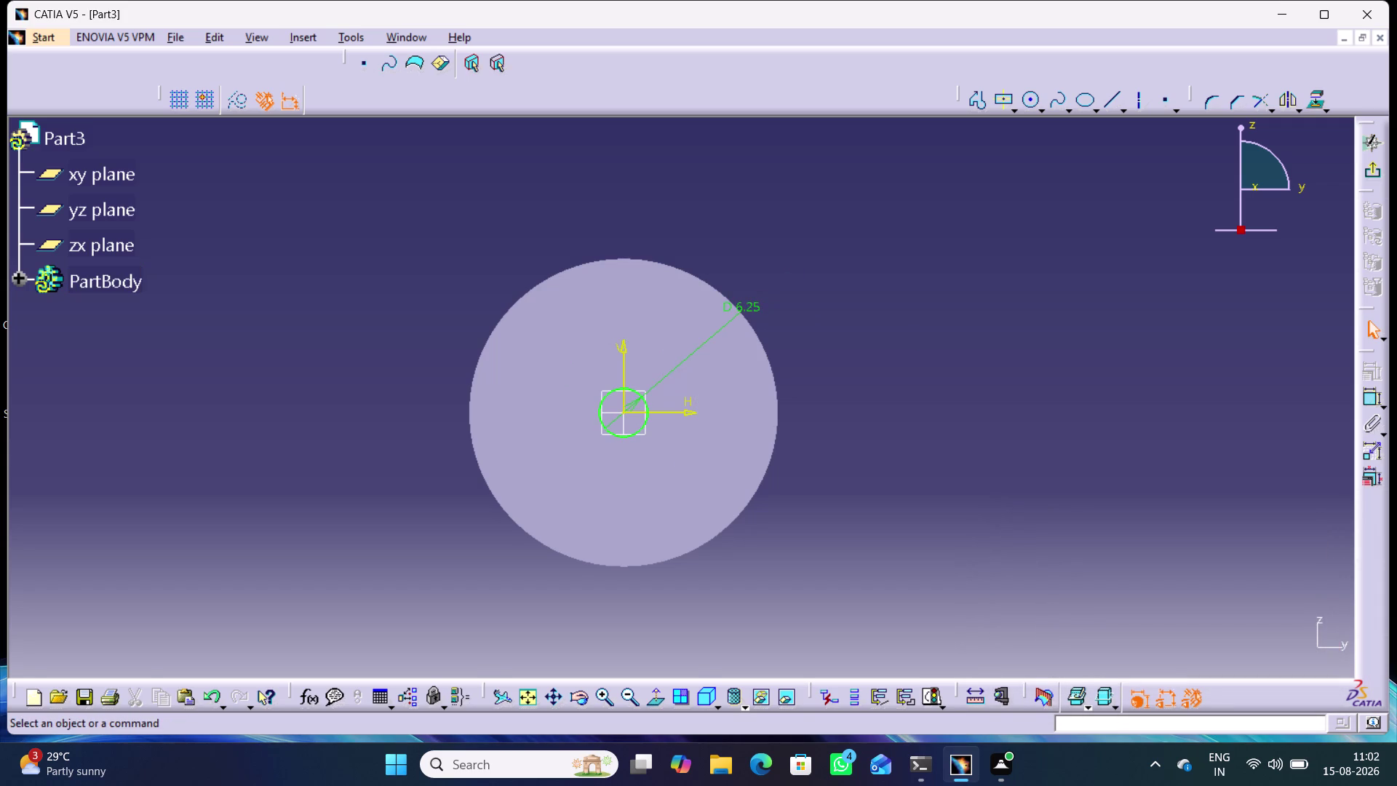
middle_drag(883, 382, 889, 358)
right_drag(883, 382, 890, 358)
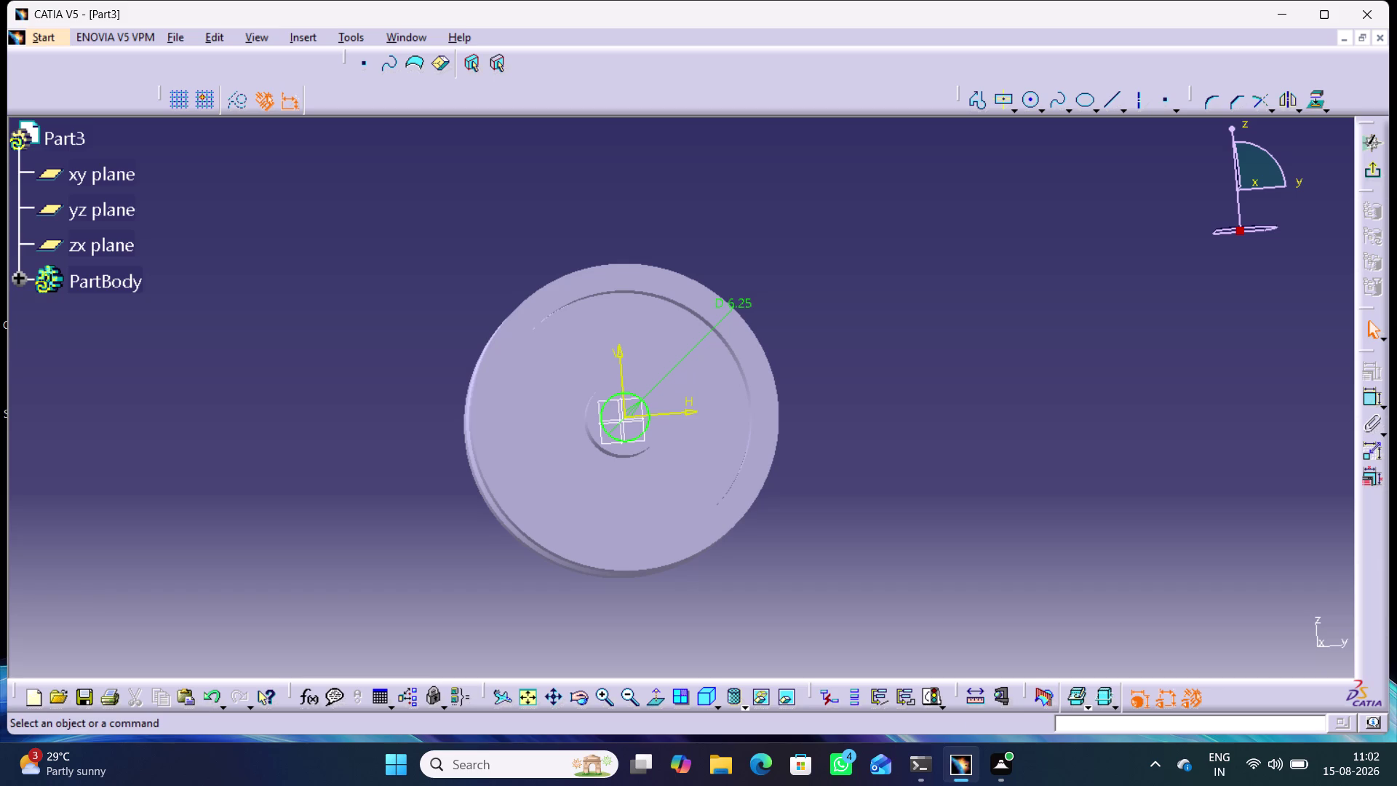
click(1377, 167)
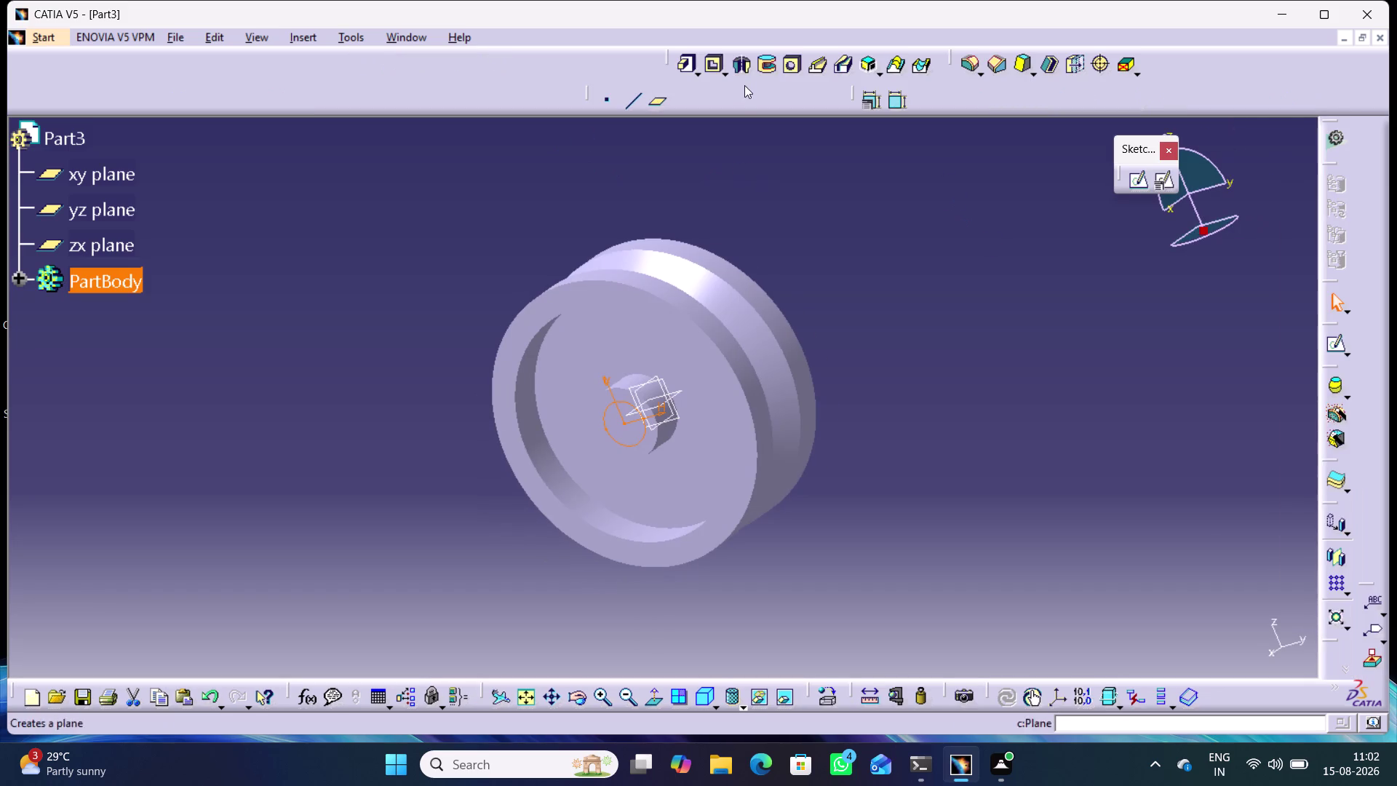
Pocket the Sketch.3 circle through the hub using the Up to next limit.
click(715, 67)
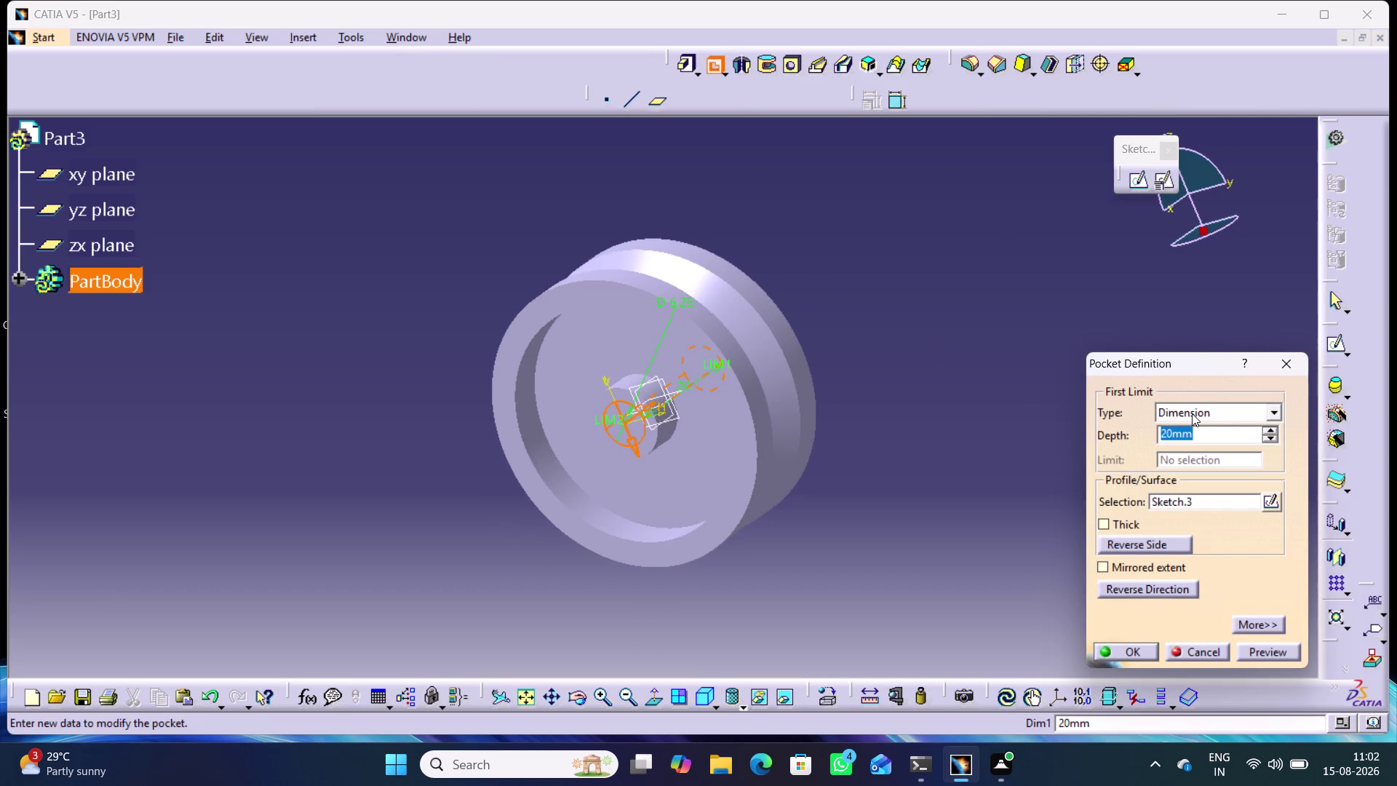
click(1237, 406)
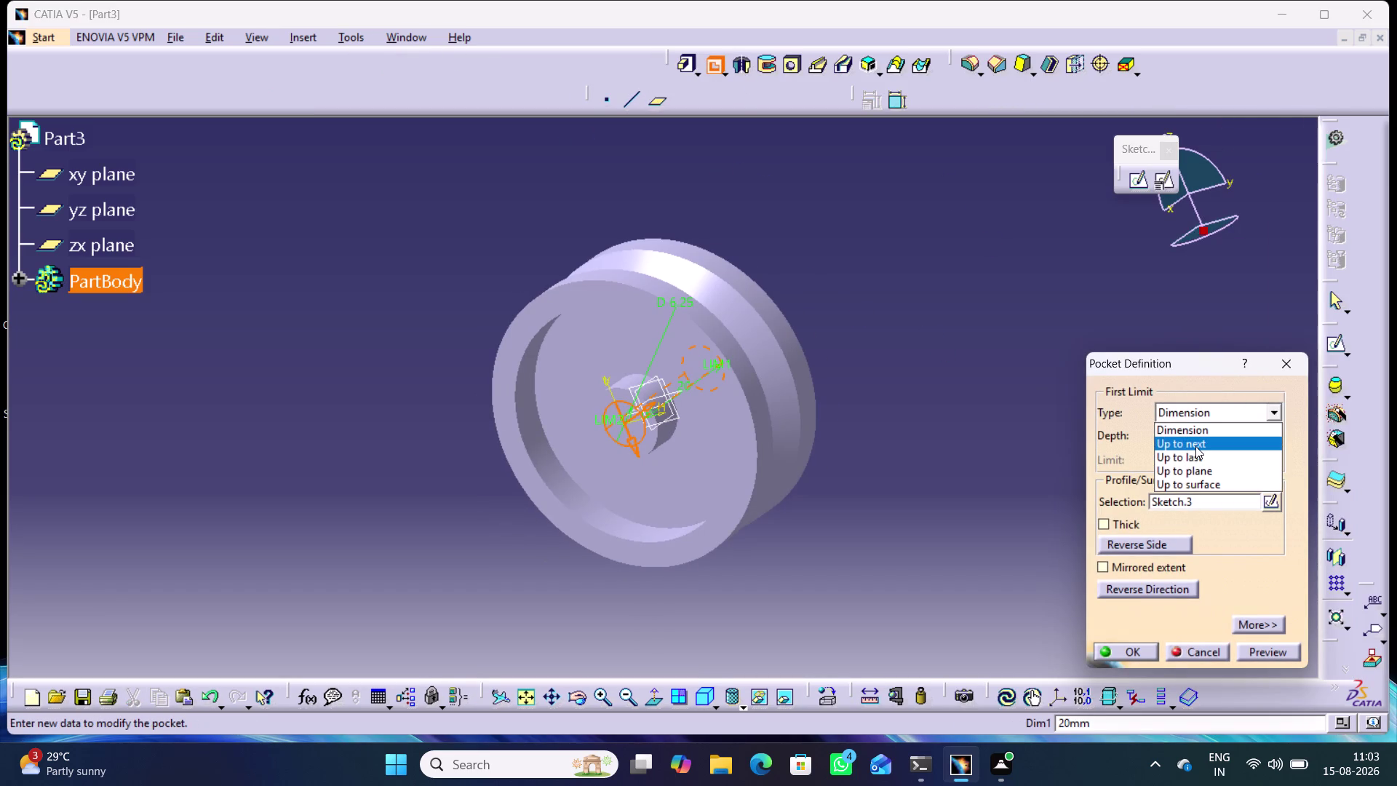
click(1195, 446)
middle_drag(938, 433, 621, 422)
right_drag(938, 433, 621, 423)
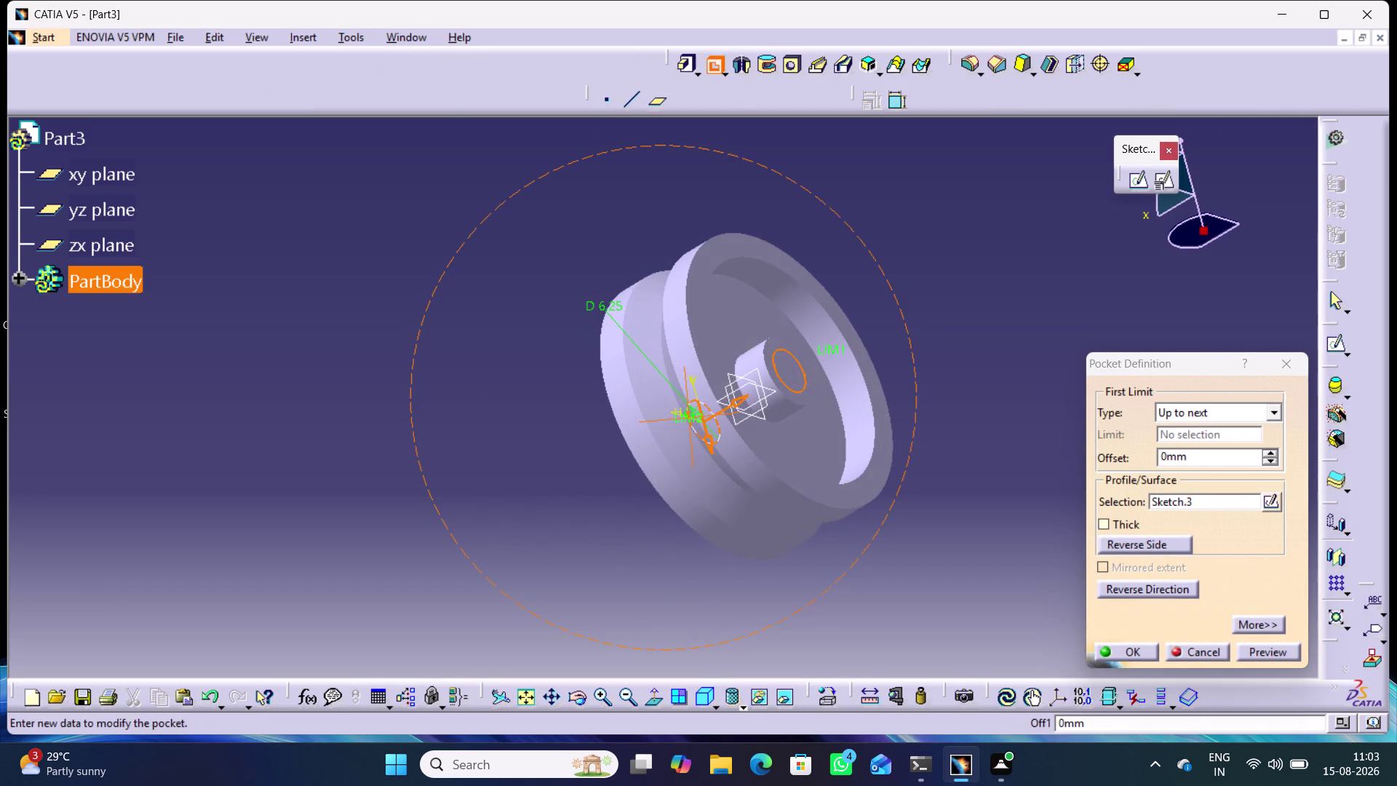
click(1257, 644)
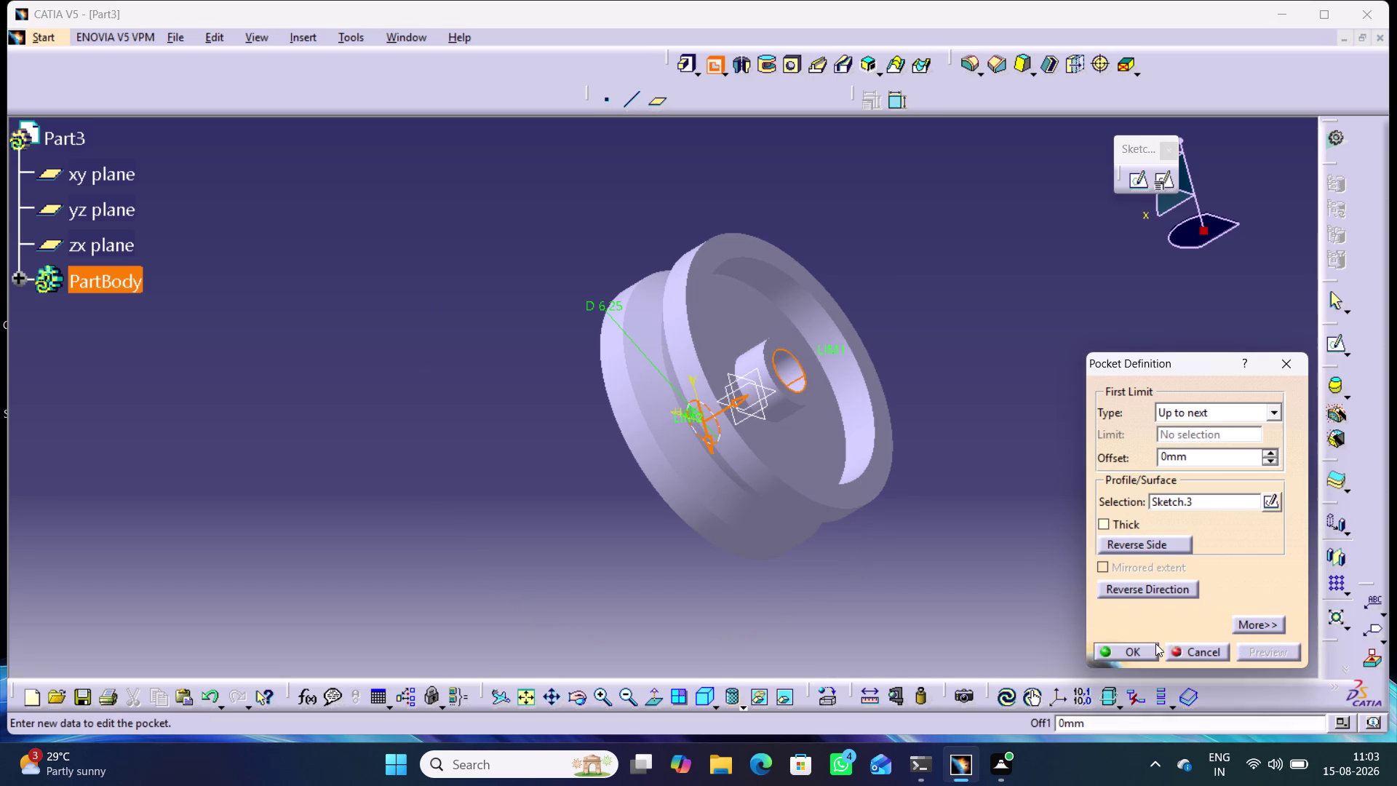
click(1135, 648)
Orbit the wheel to inspect the new hub hole and bring up saving.
click(536, 438)
middle_drag(536, 438, 729, 293)
right_drag(536, 438, 729, 293)
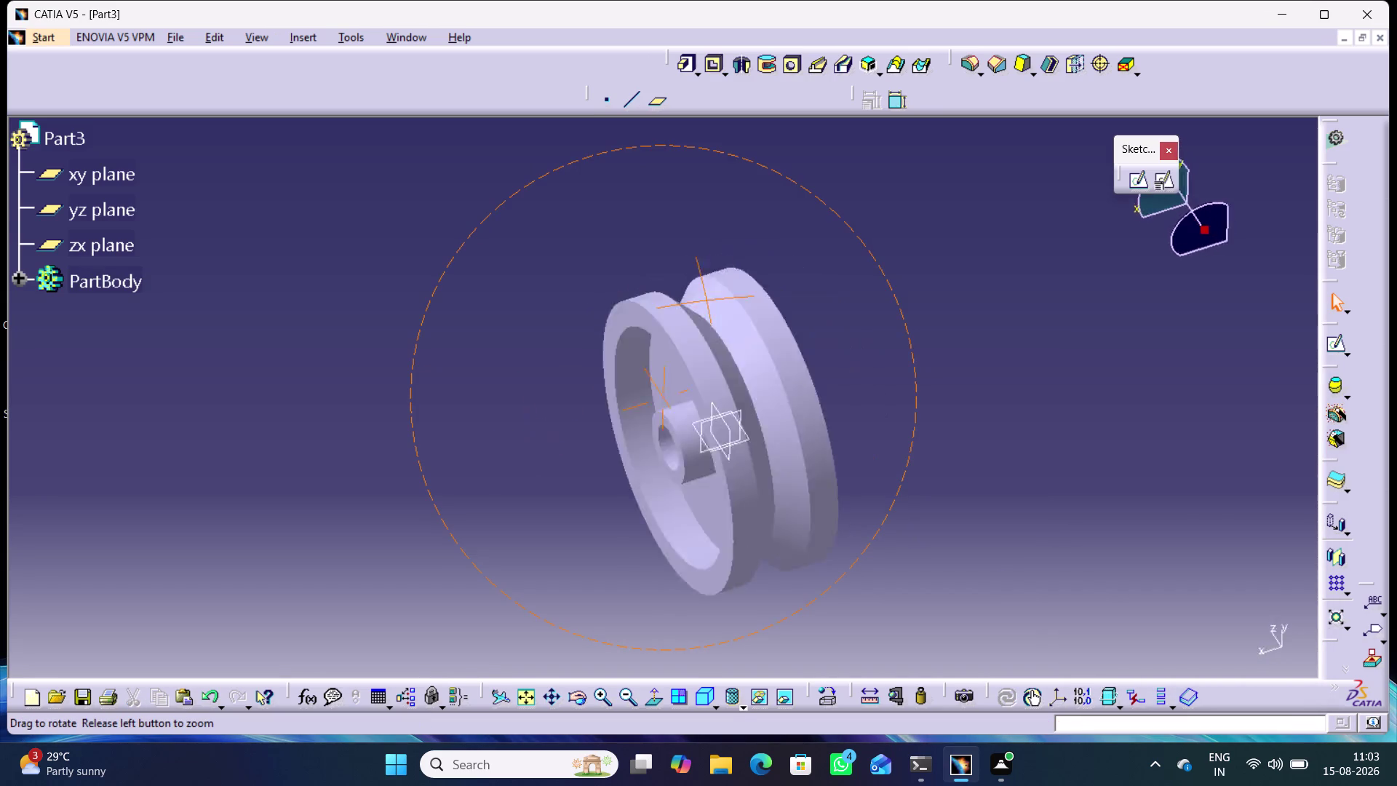
middle_drag(729, 294, 732, 303)
right_drag(729, 293, 732, 303)
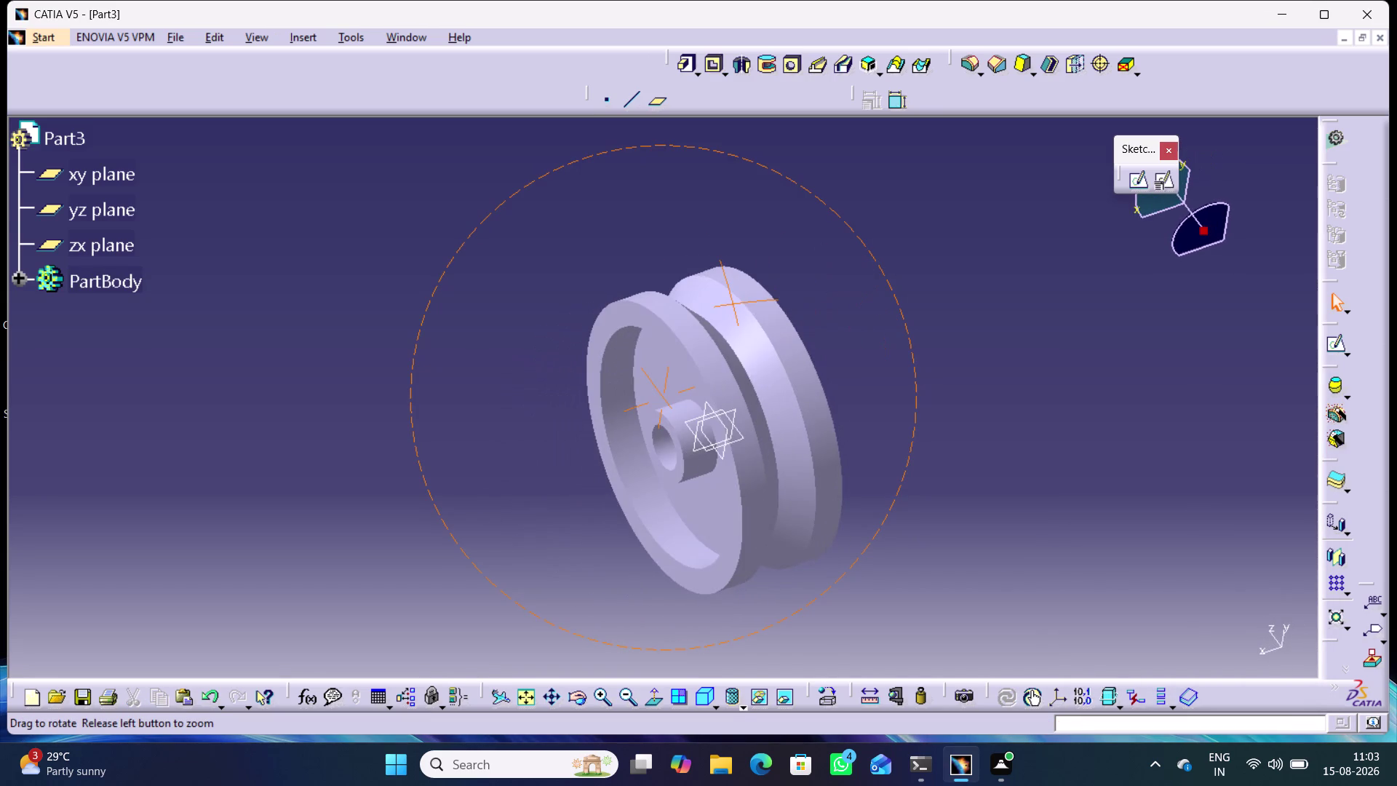
middle_drag(732, 303, 736, 305)
right_drag(732, 303, 735, 305)
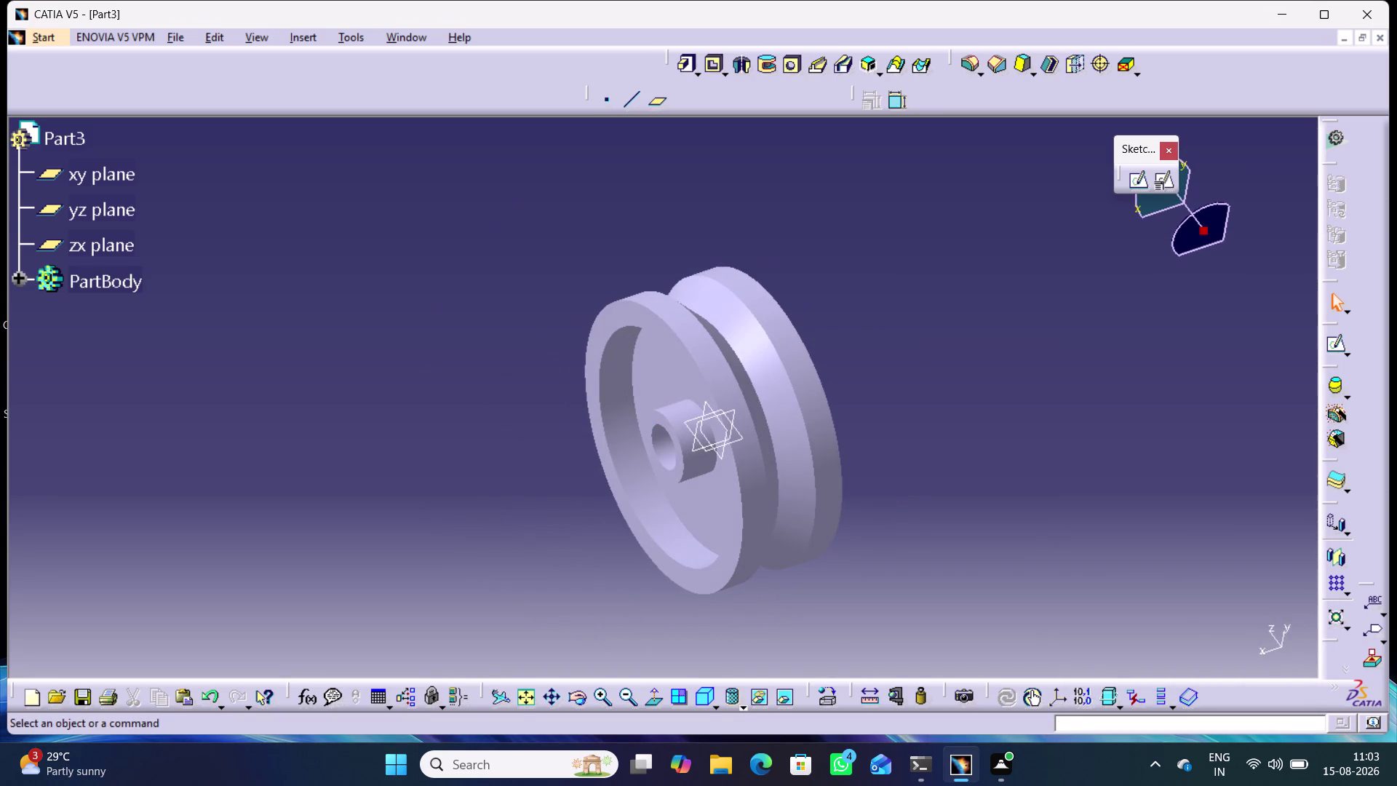
key(ctrl+s)
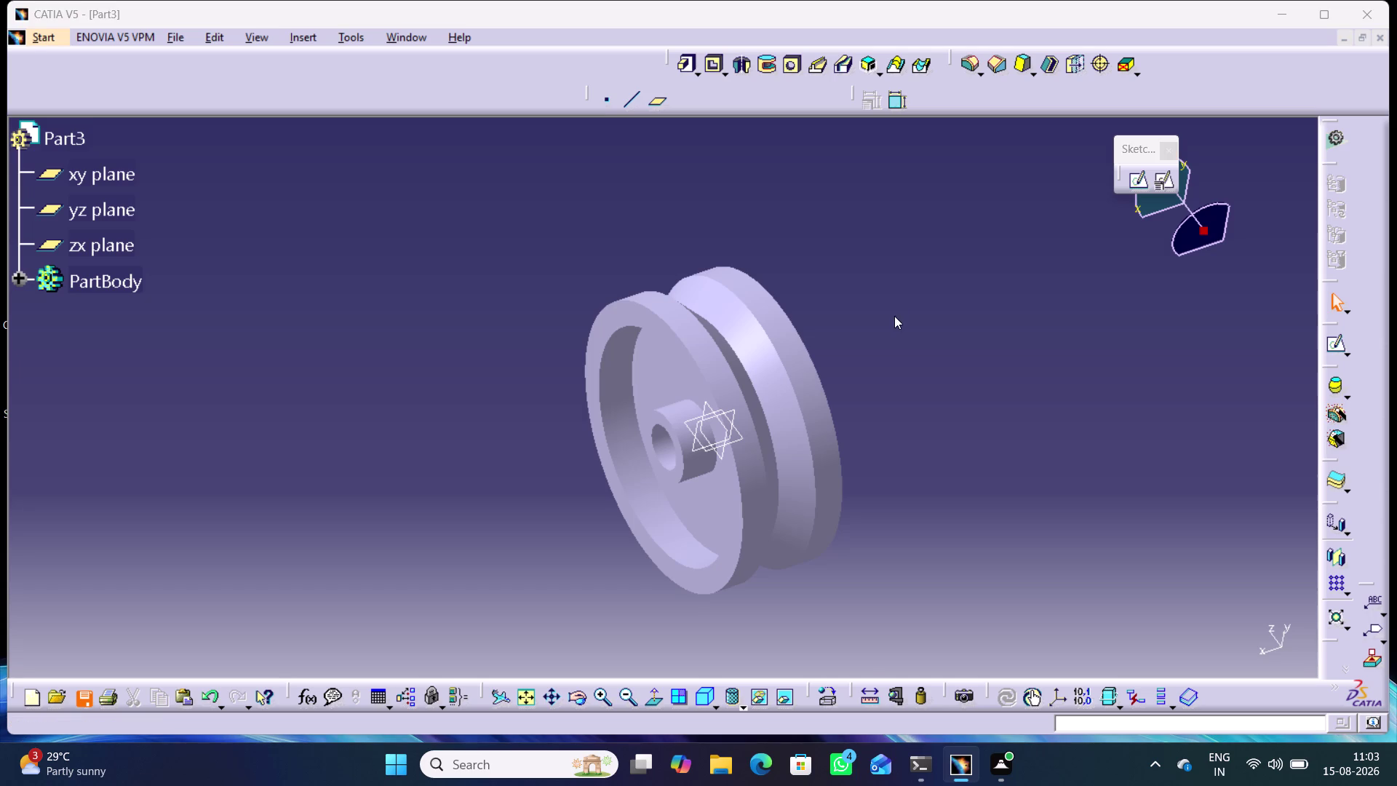
click(697, 696)
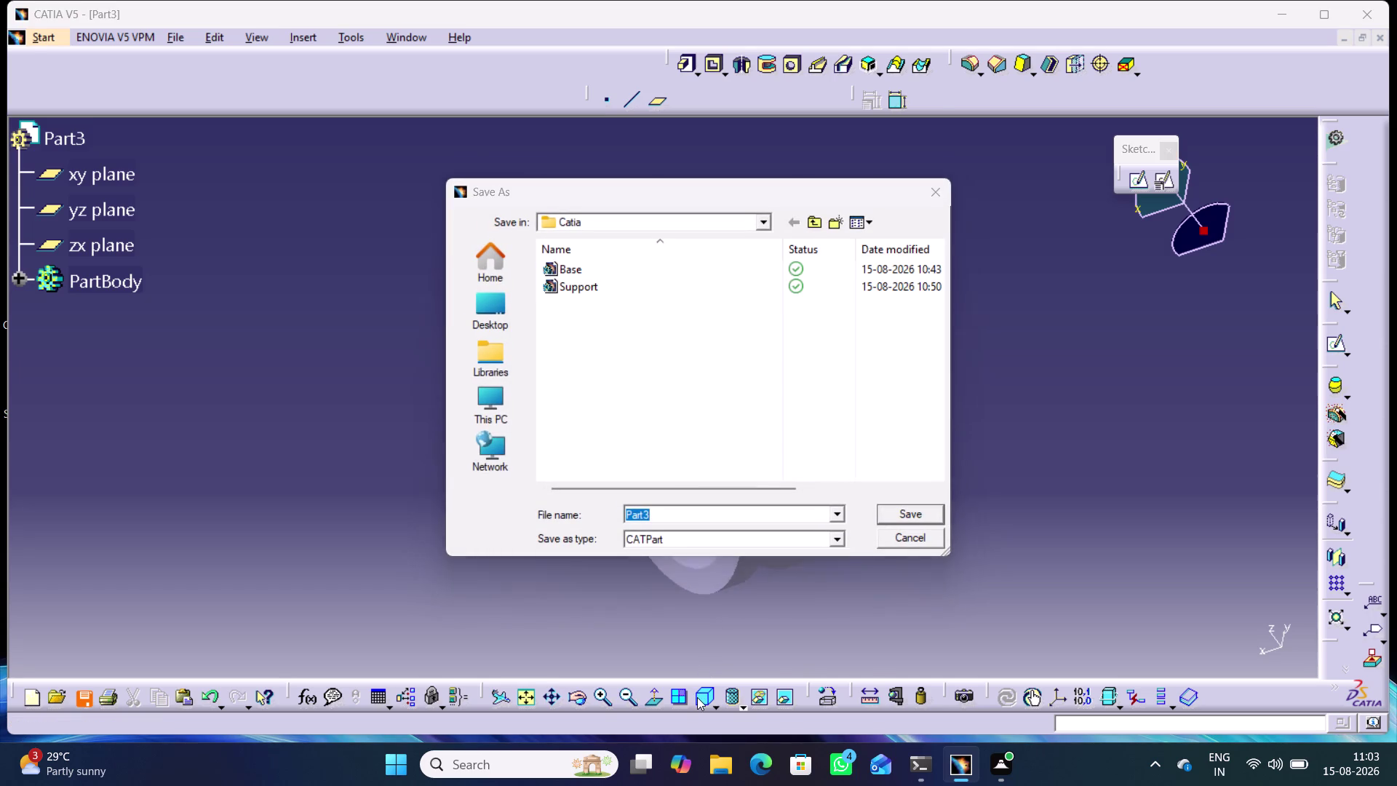
click(521, 695)
click(929, 186)
click(698, 695)
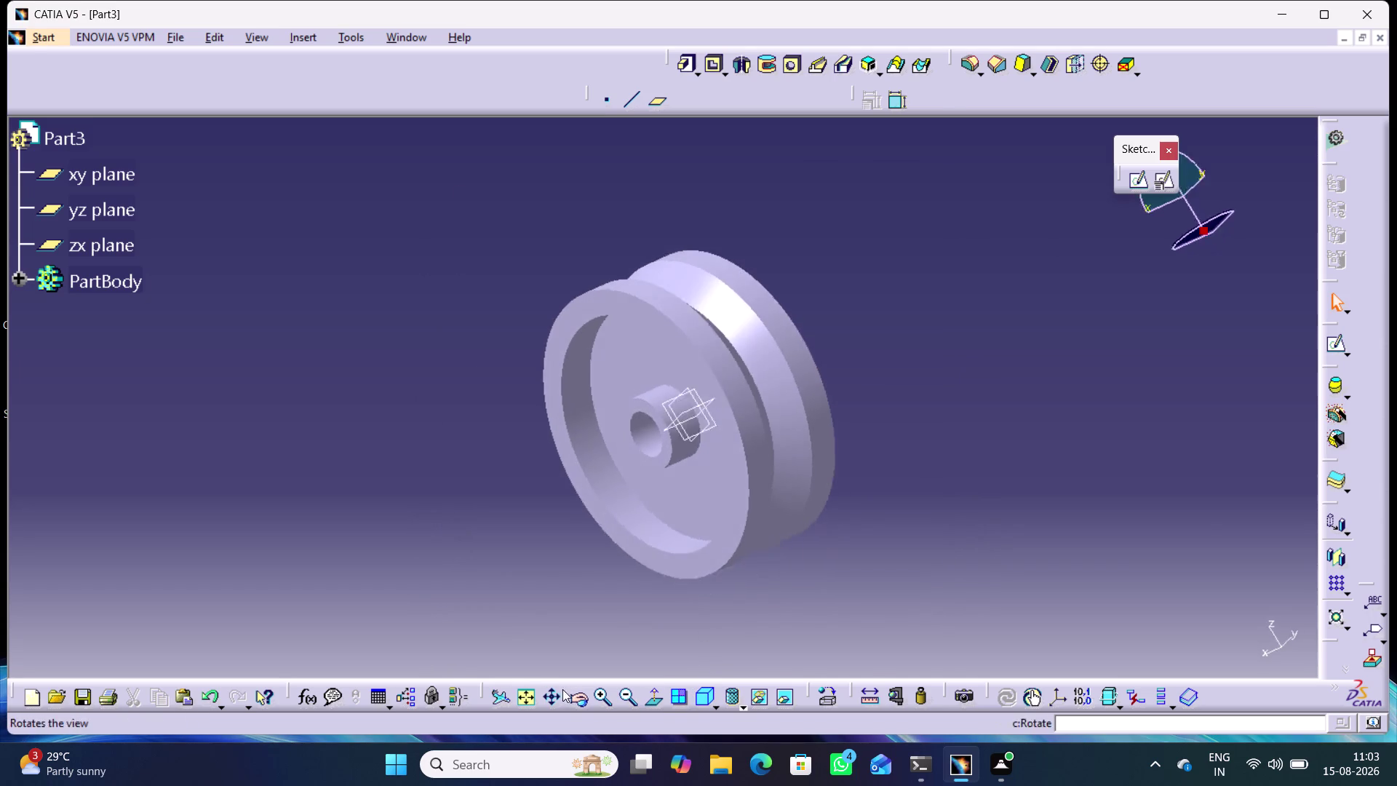
click(517, 695)
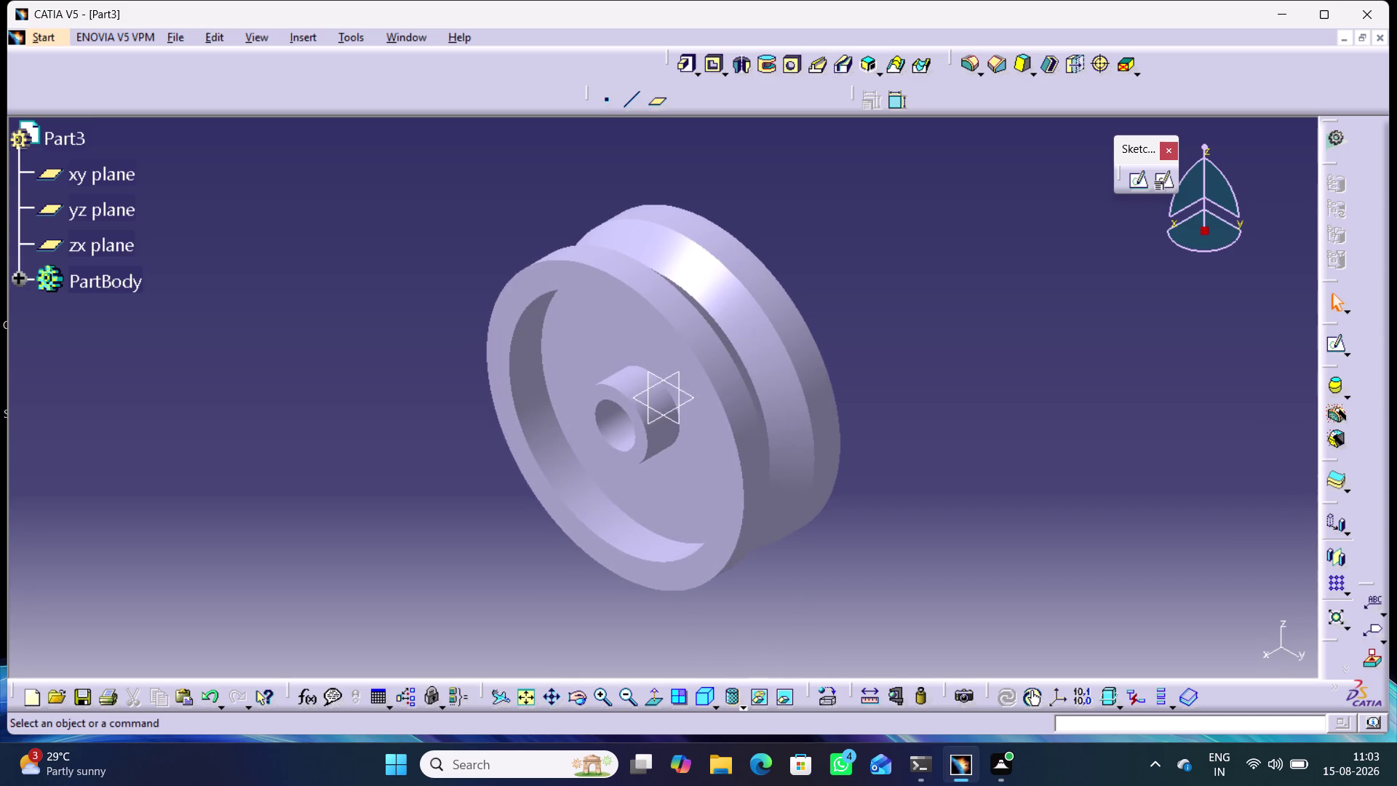
click(95, 281)
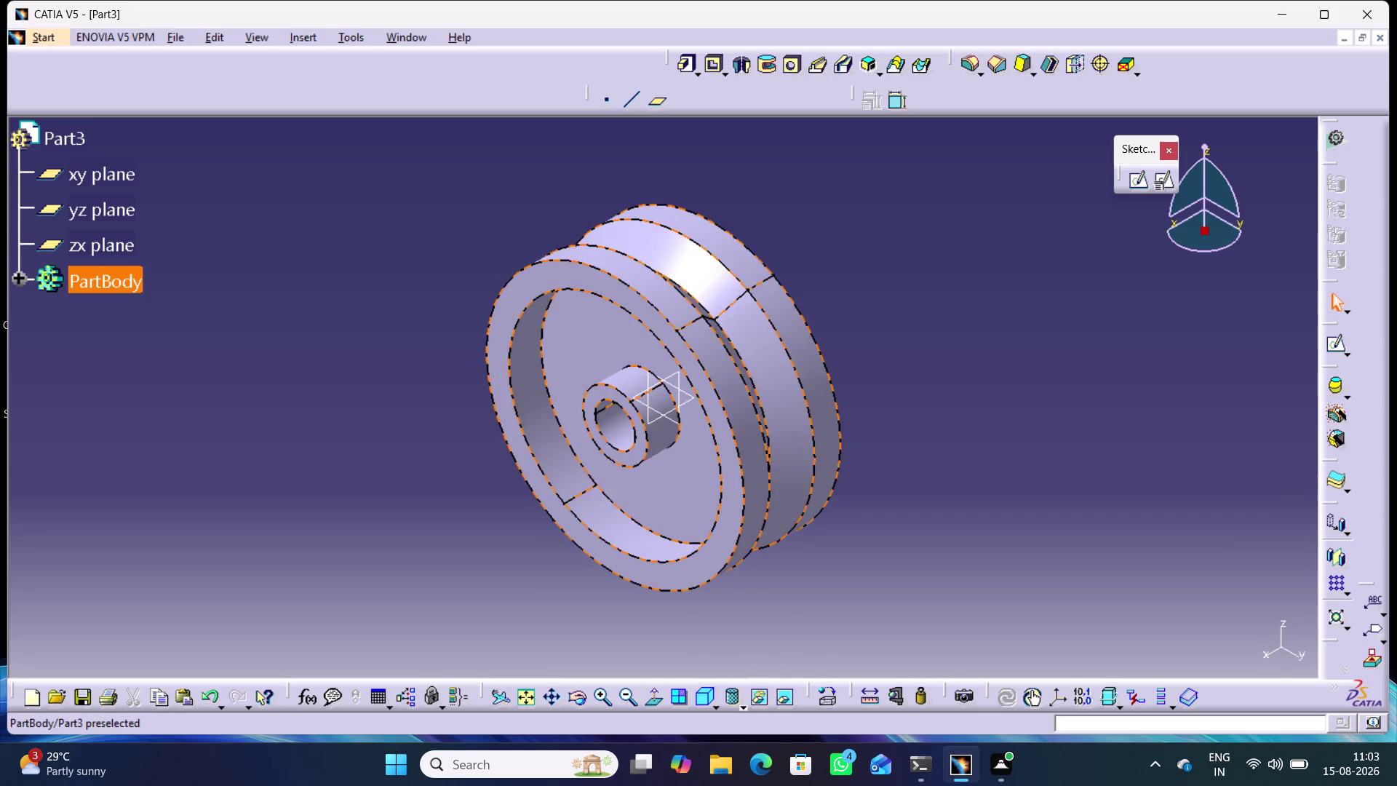
In the Metal material library, try Tungsten, Uranium and Titanium on the wheel.
click(831, 696)
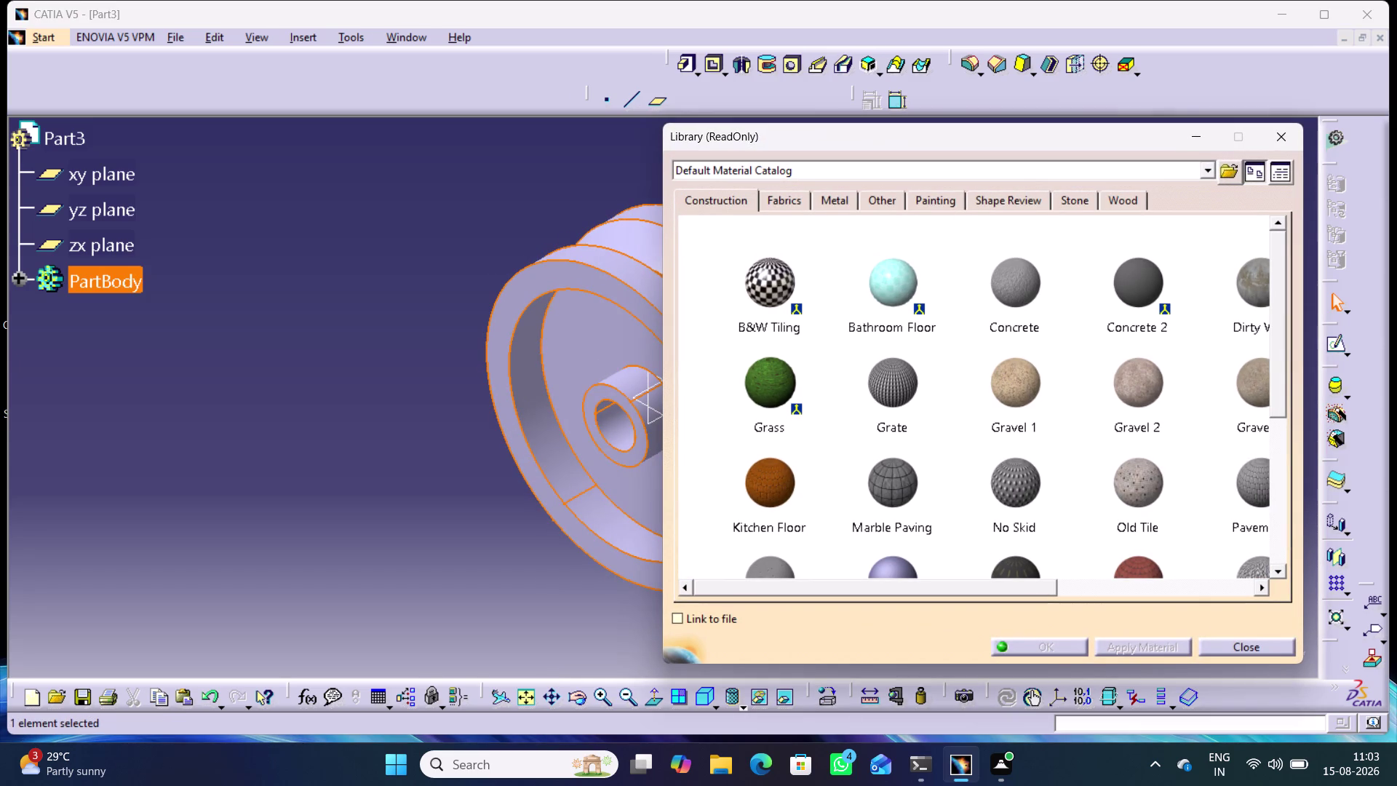
click(828, 200)
scroll(down, 3)
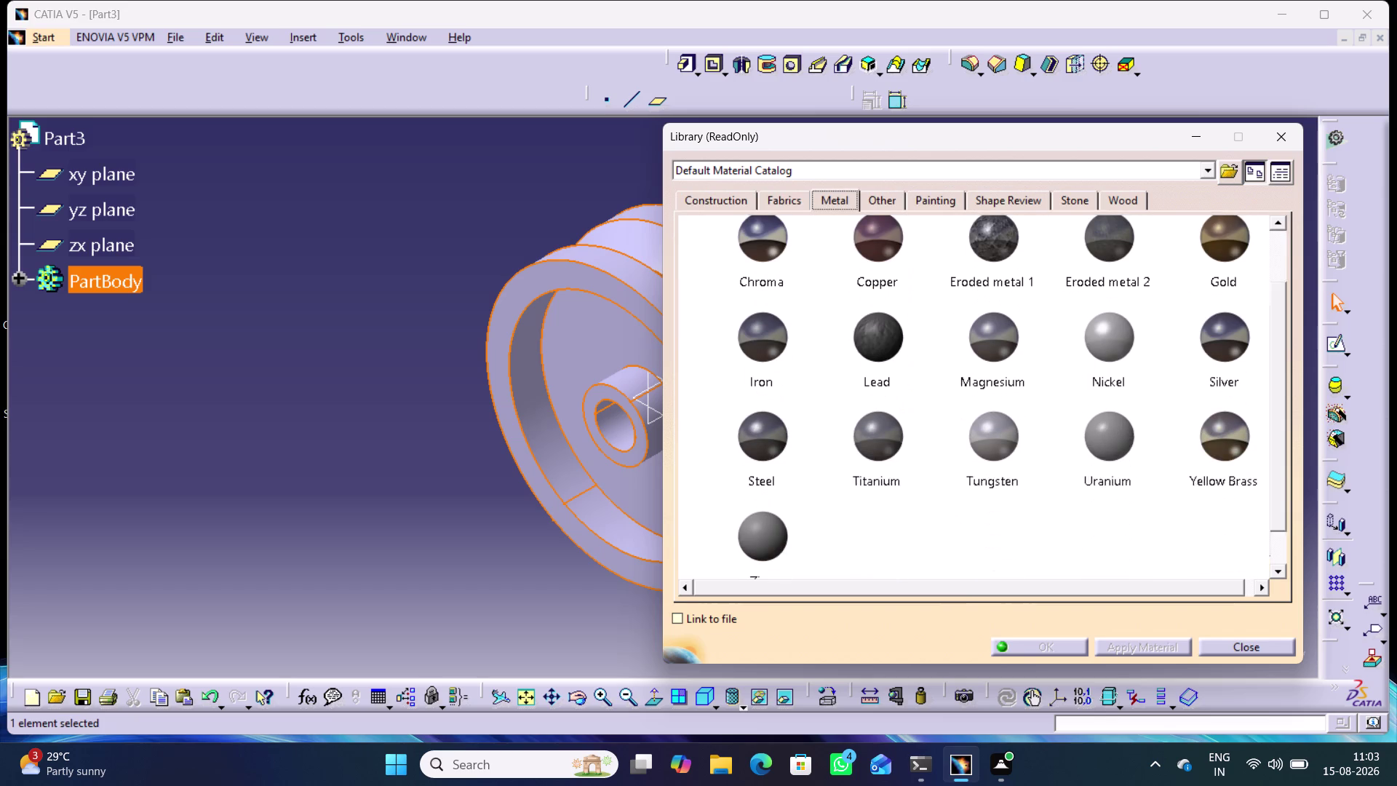
scroll(down, 3)
click(1002, 412)
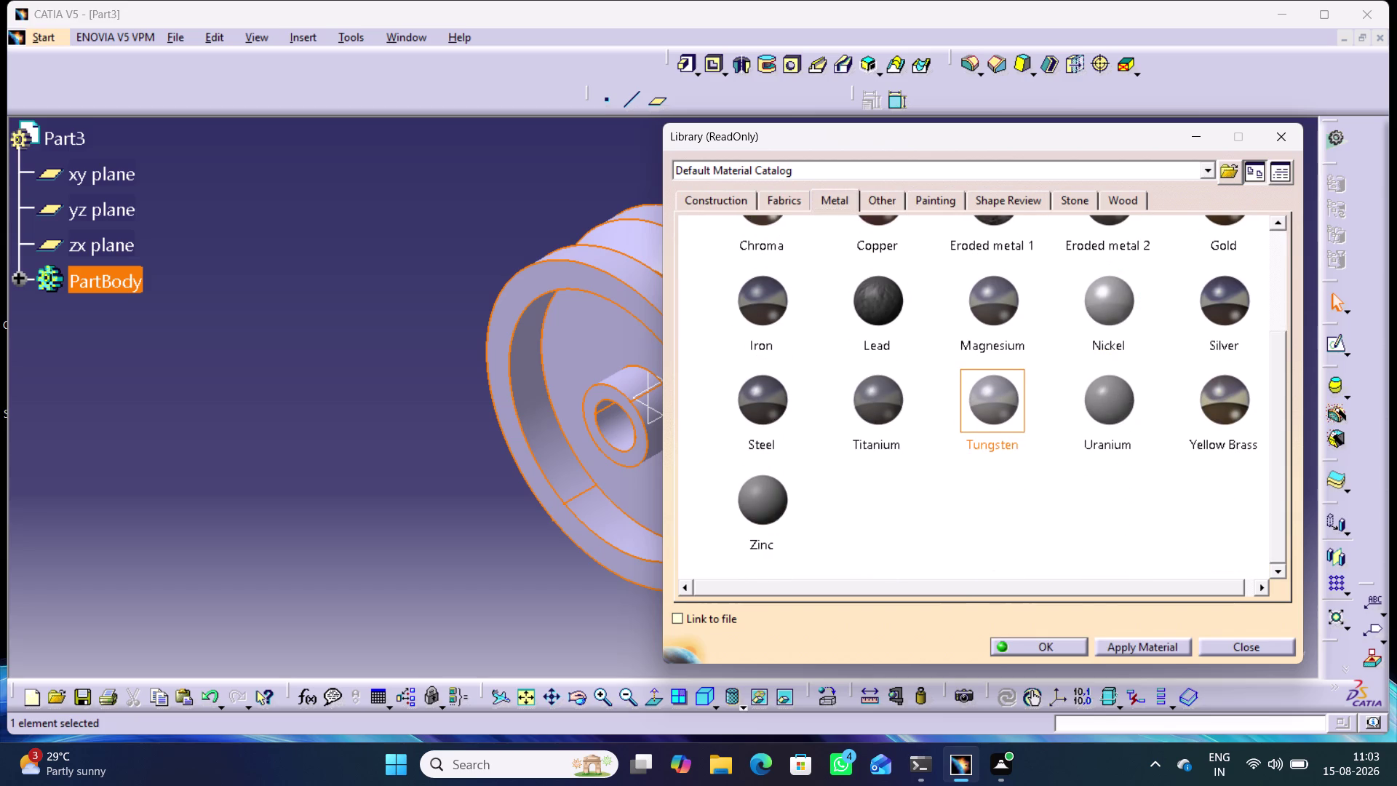
click(1116, 644)
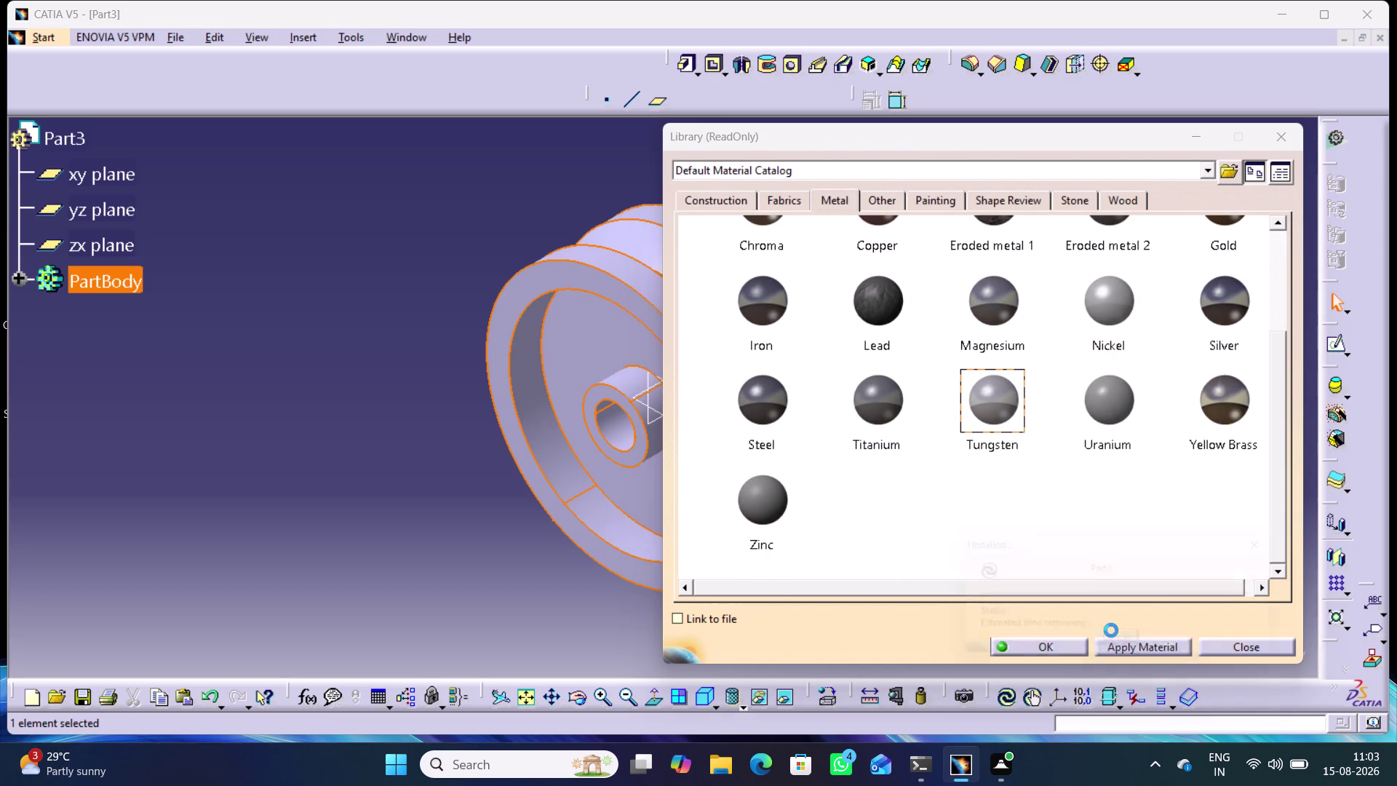
click(1120, 413)
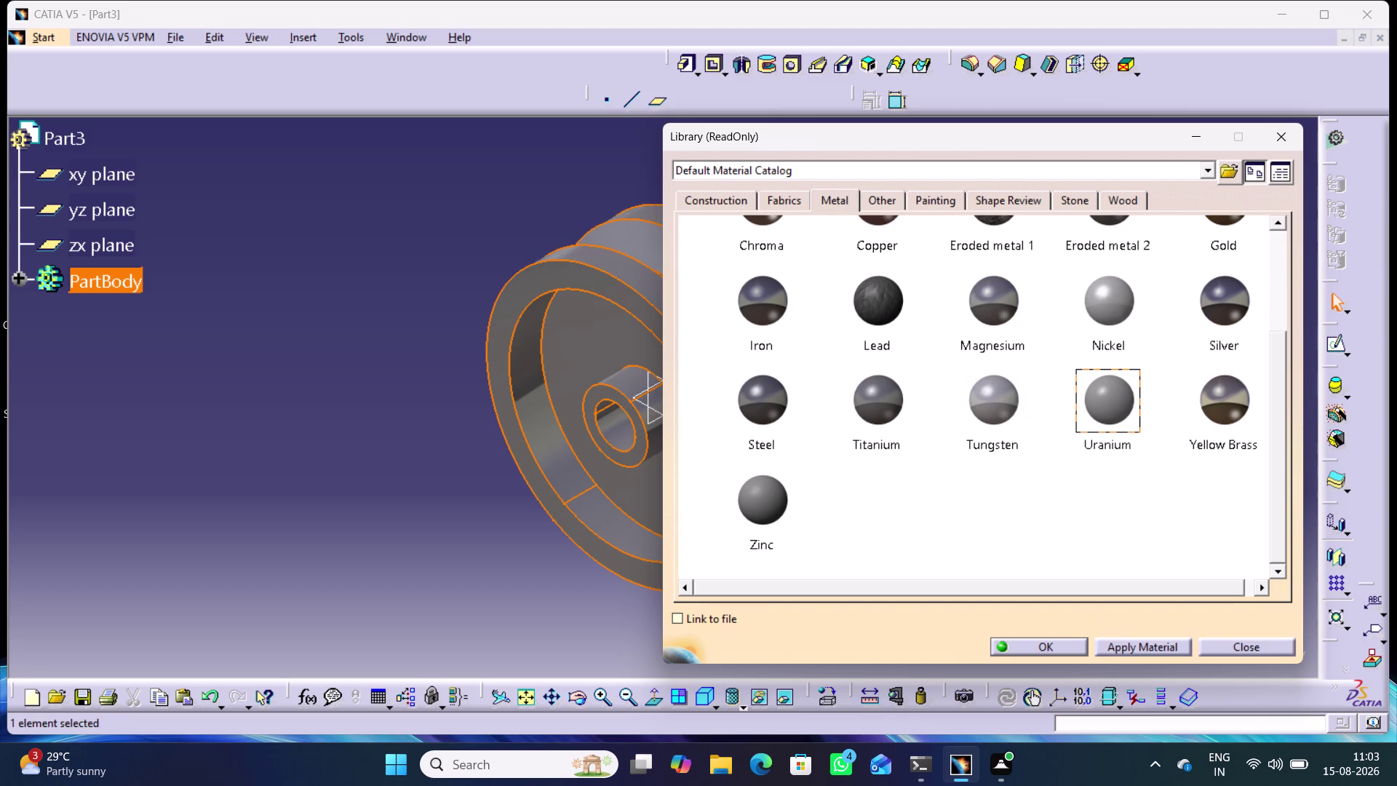
click(1127, 644)
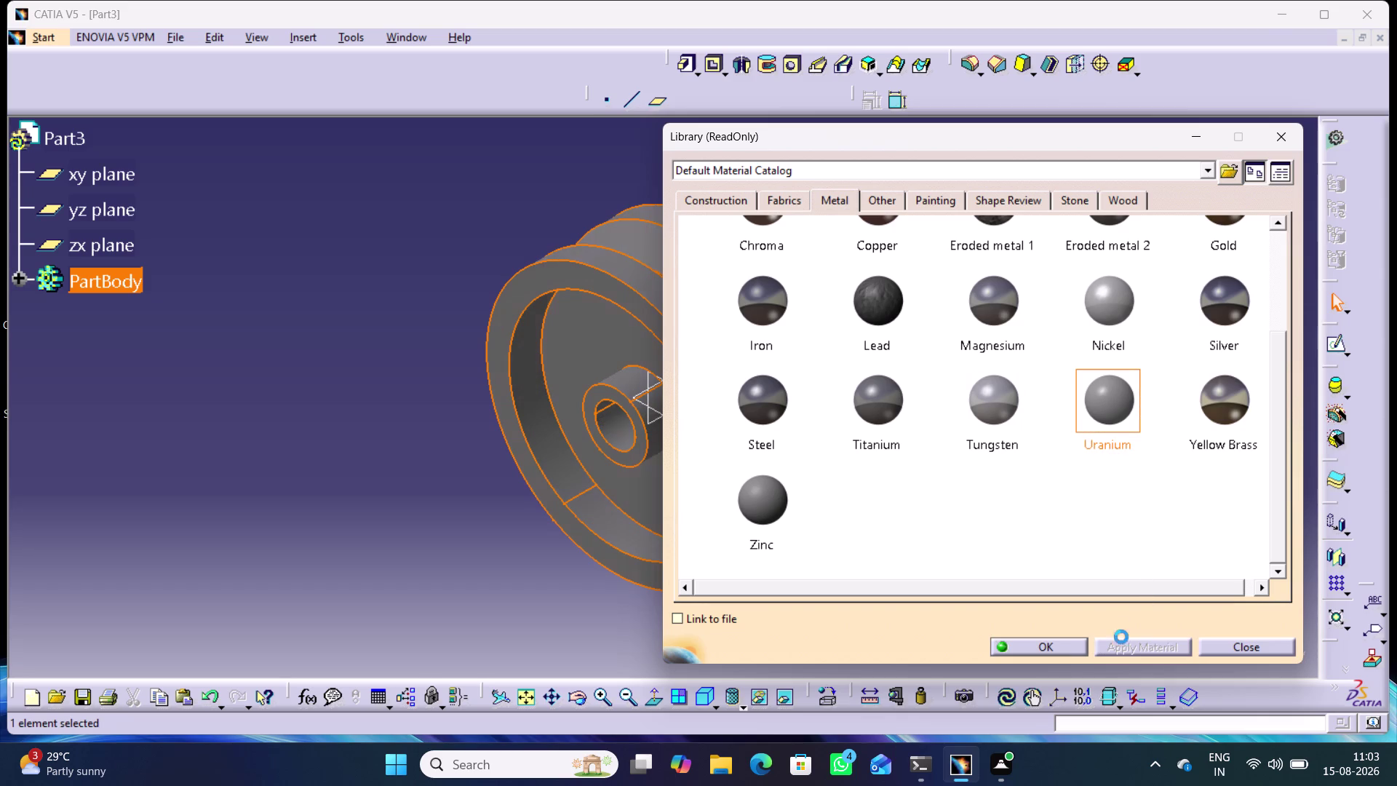
click(874, 410)
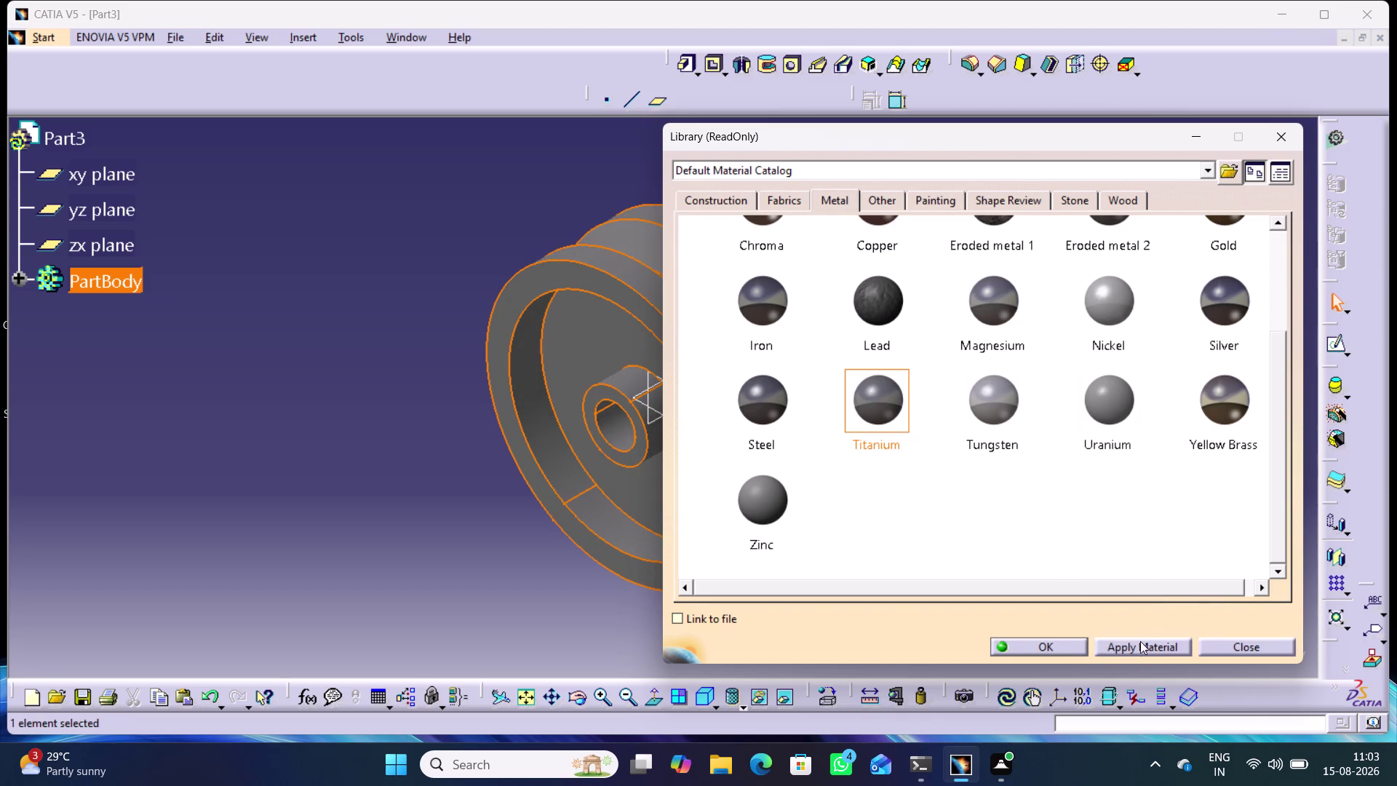
click(1139, 645)
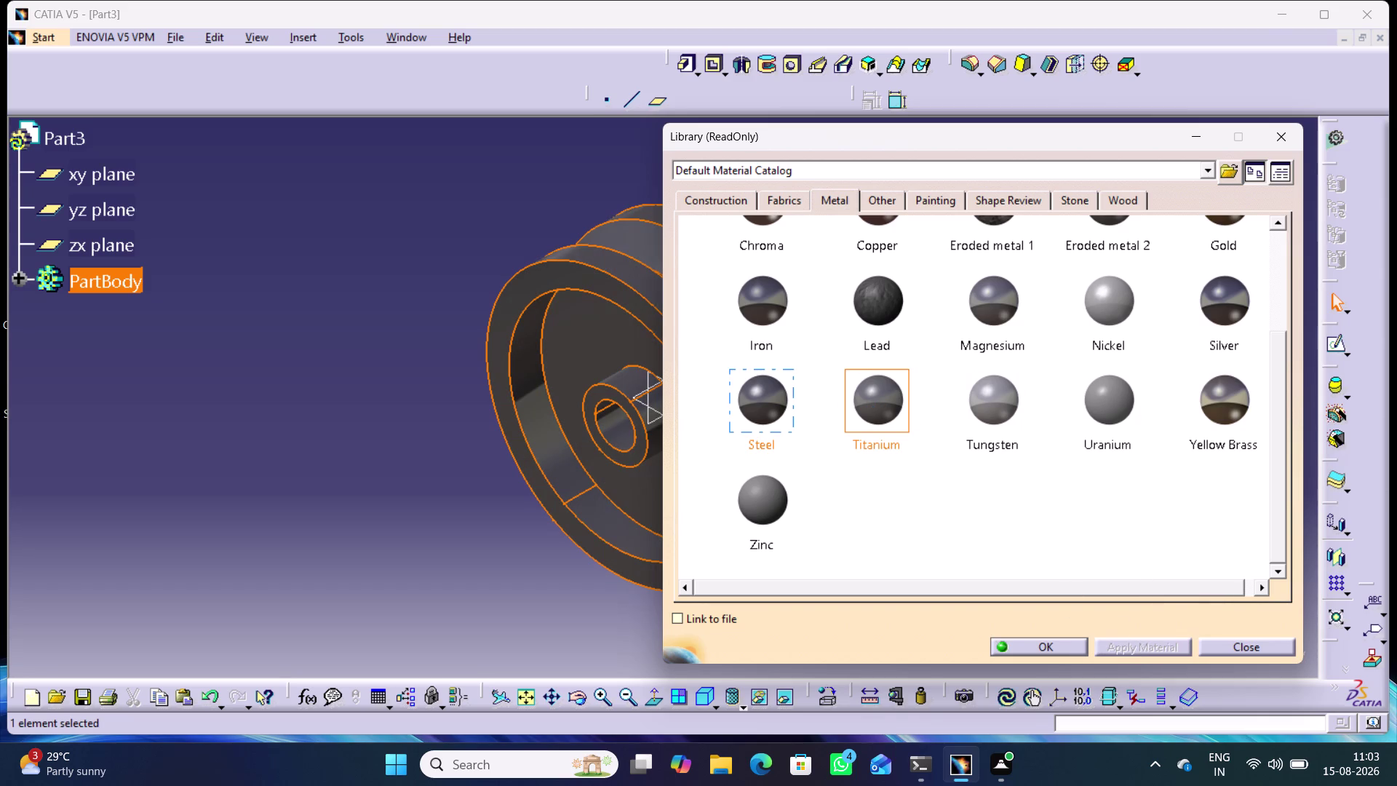
Try Steel, Nickel, Magnesium and Lead as the wheel material.
click(766, 410)
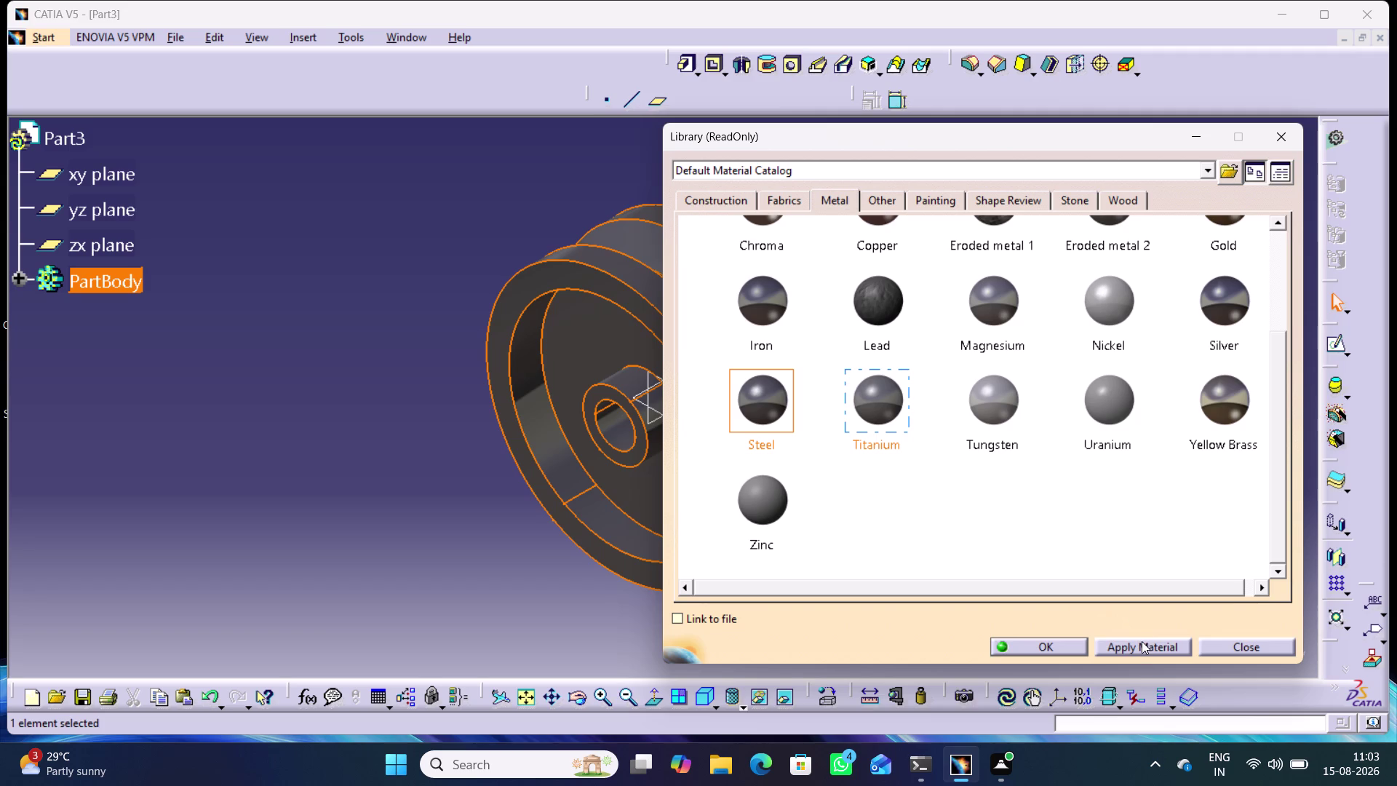
click(1141, 643)
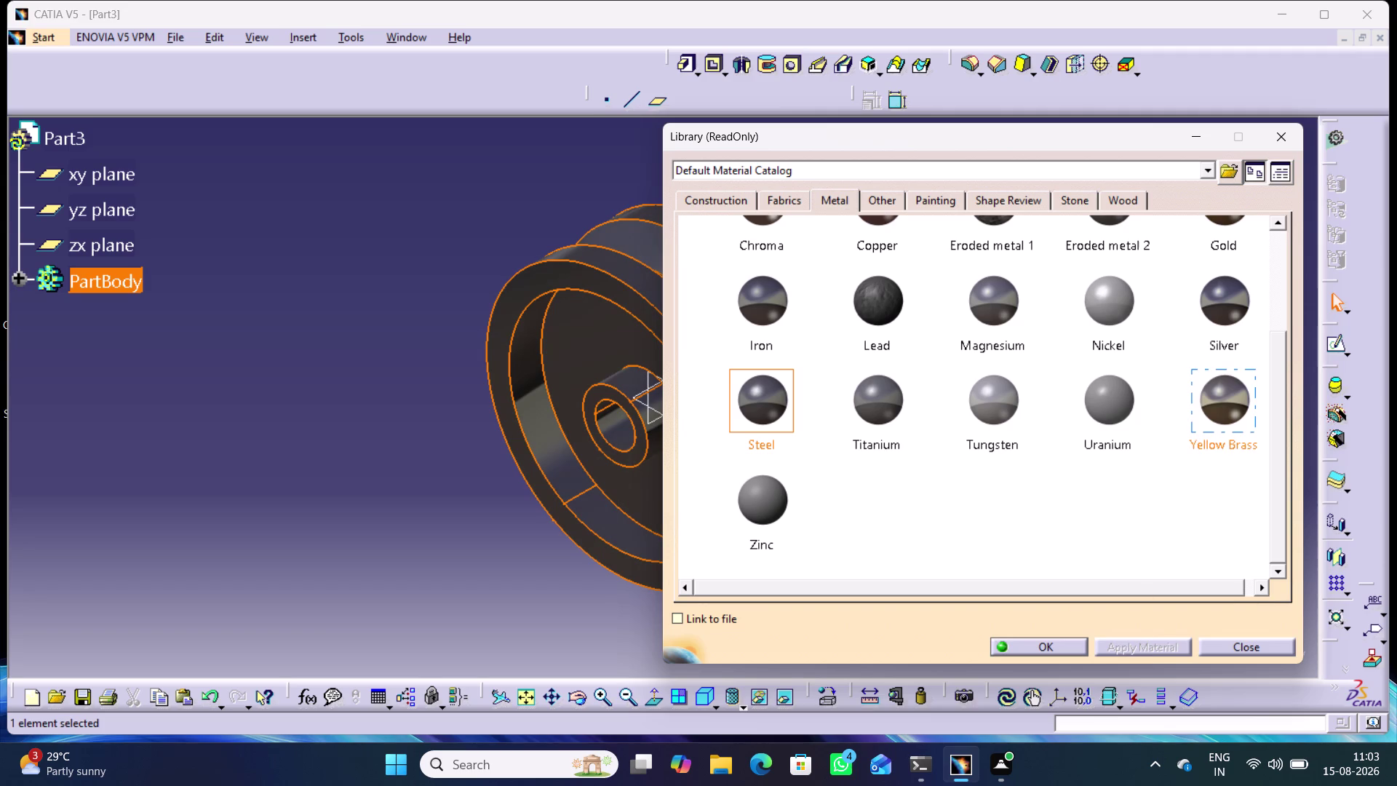
click(1111, 322)
click(1130, 650)
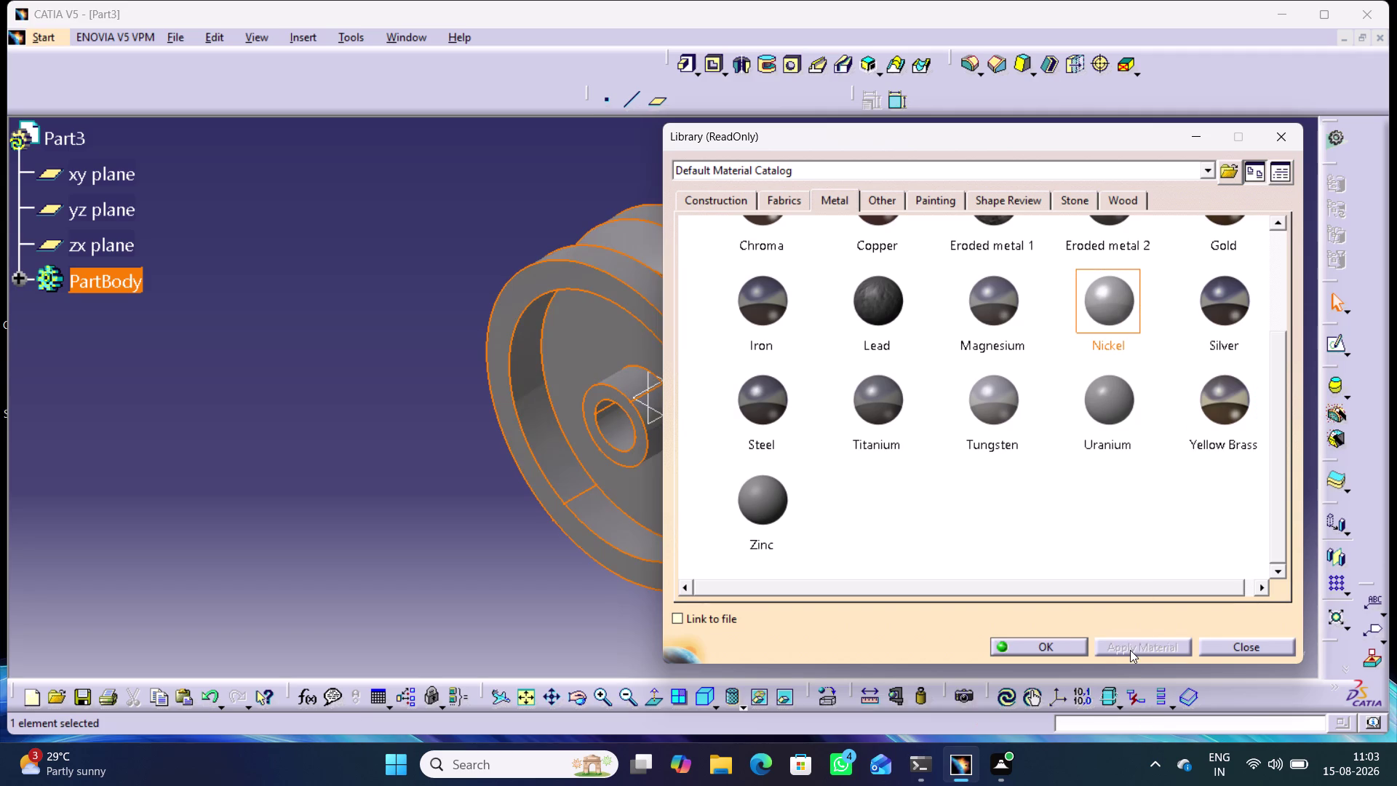
click(981, 308)
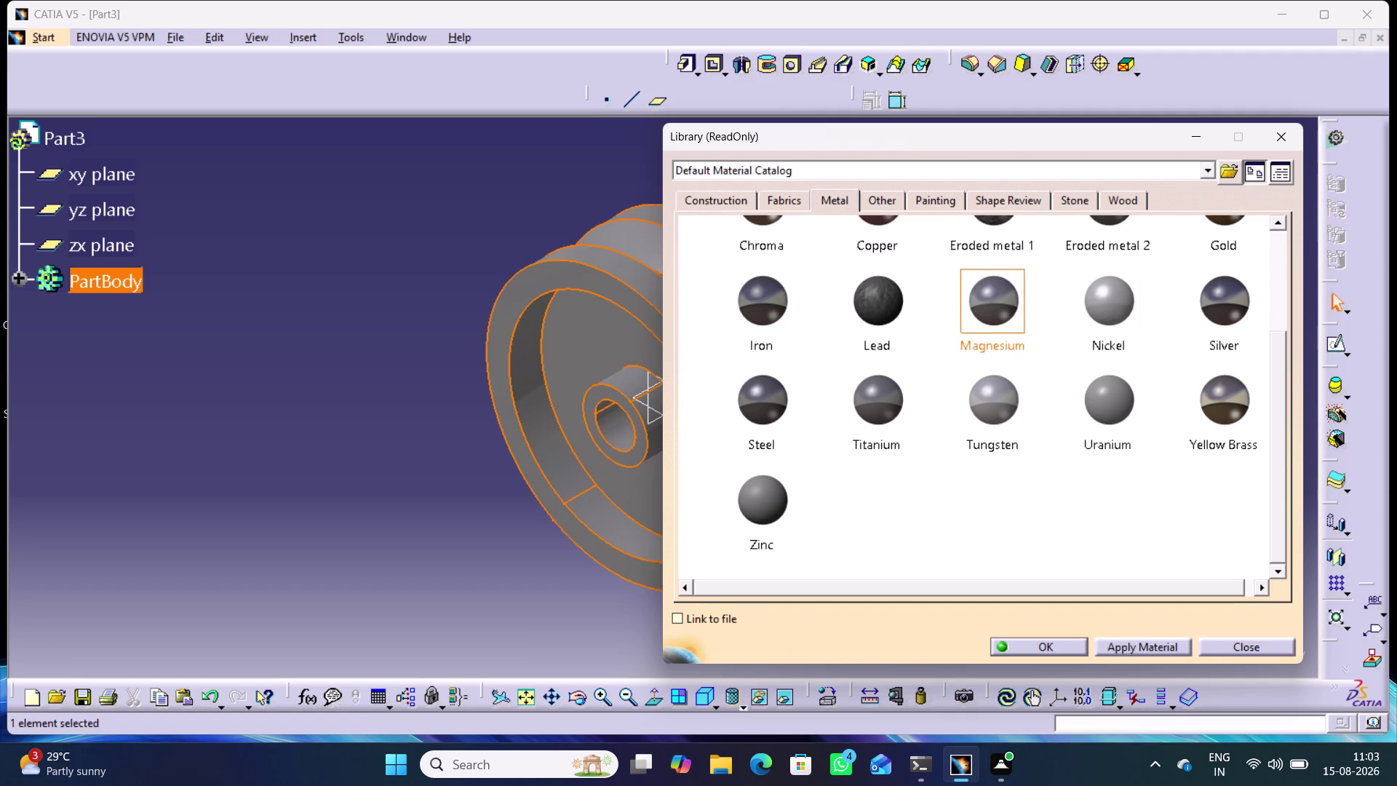
click(1121, 647)
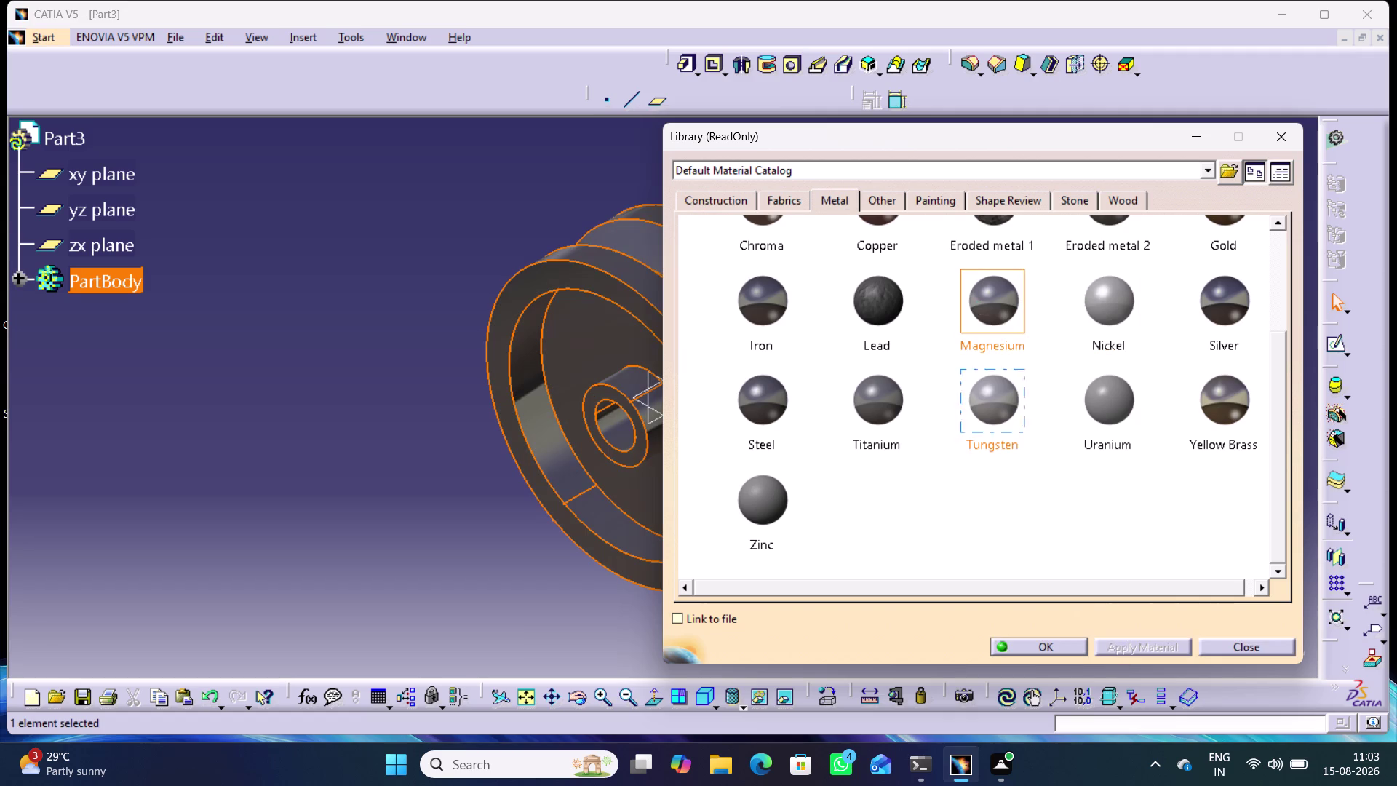
click(881, 321)
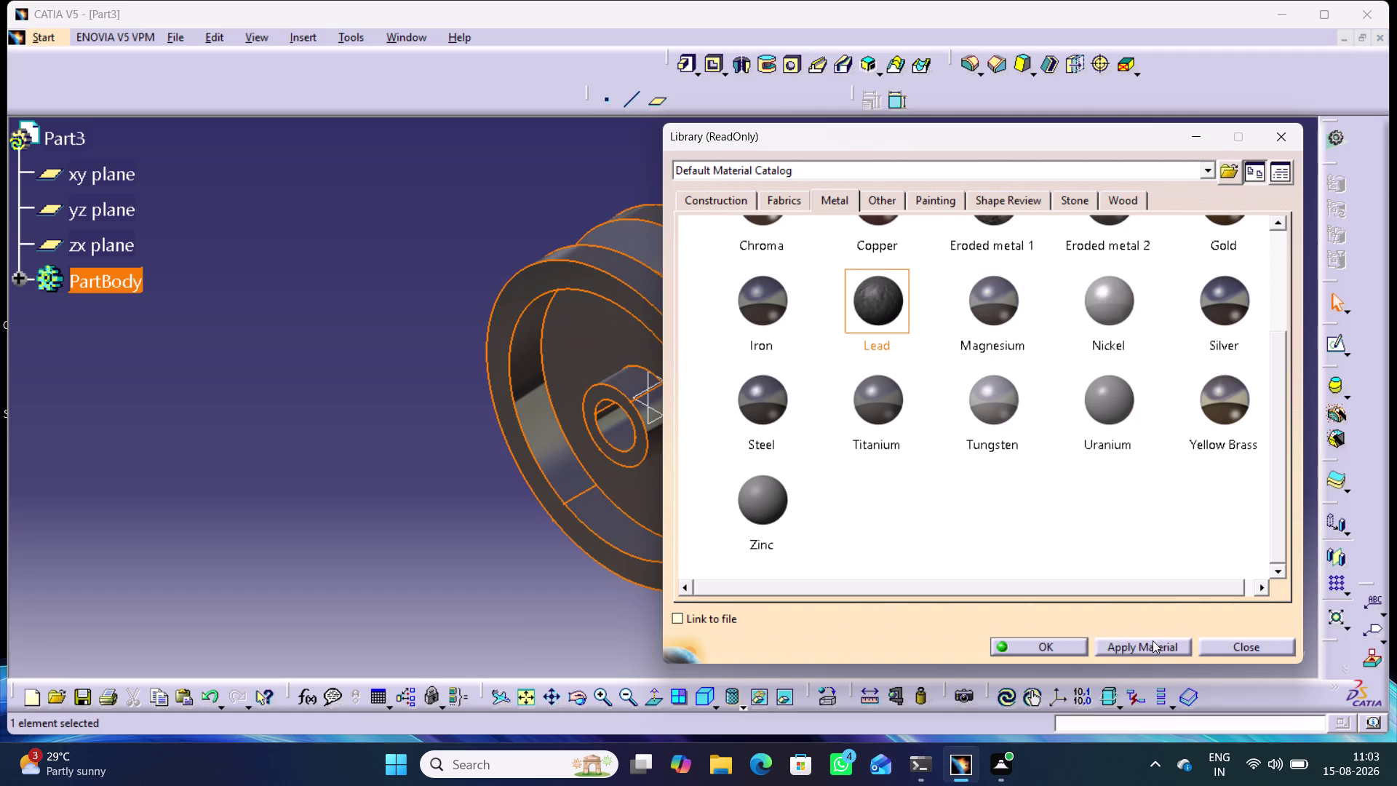
click(1153, 641)
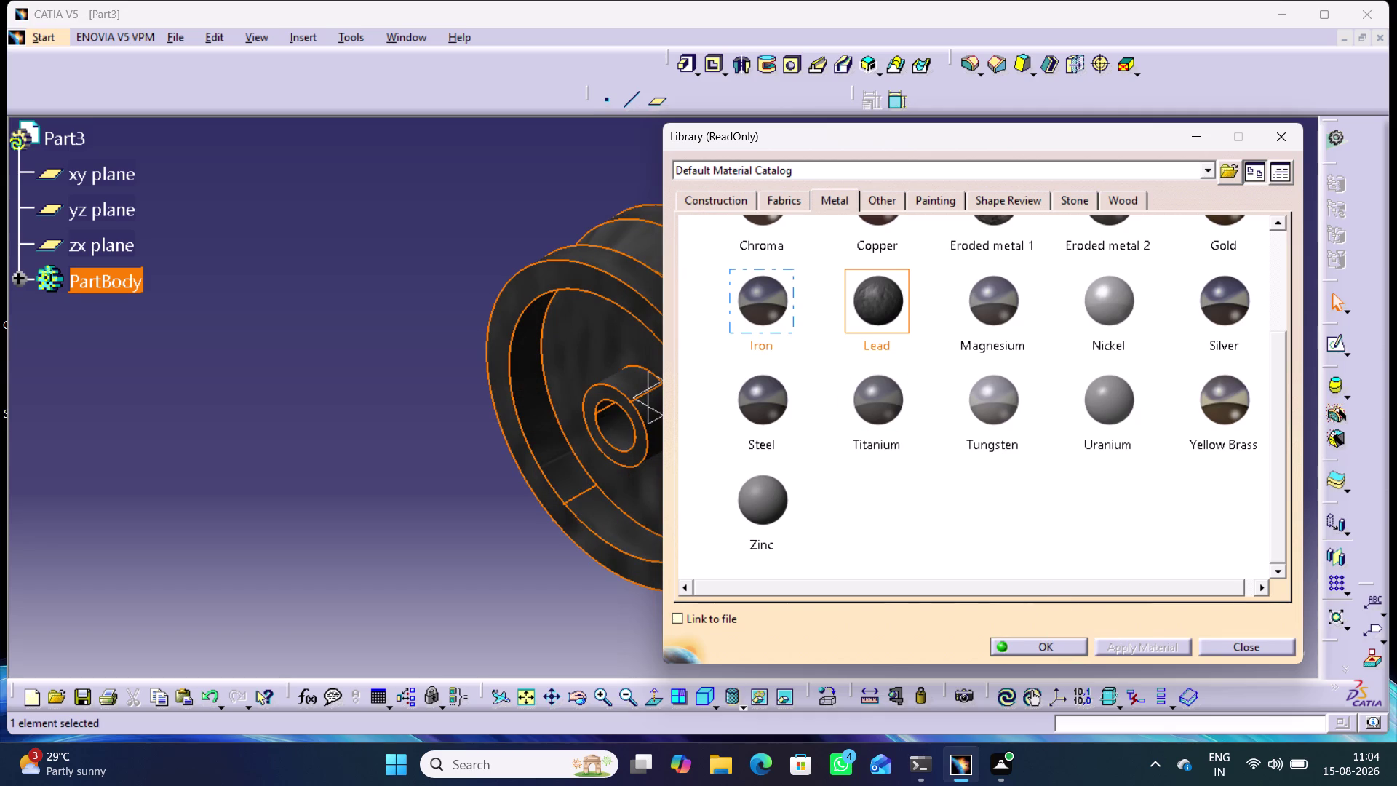
Apply Copper to the wheel and close the material library.
scroll(up, 3)
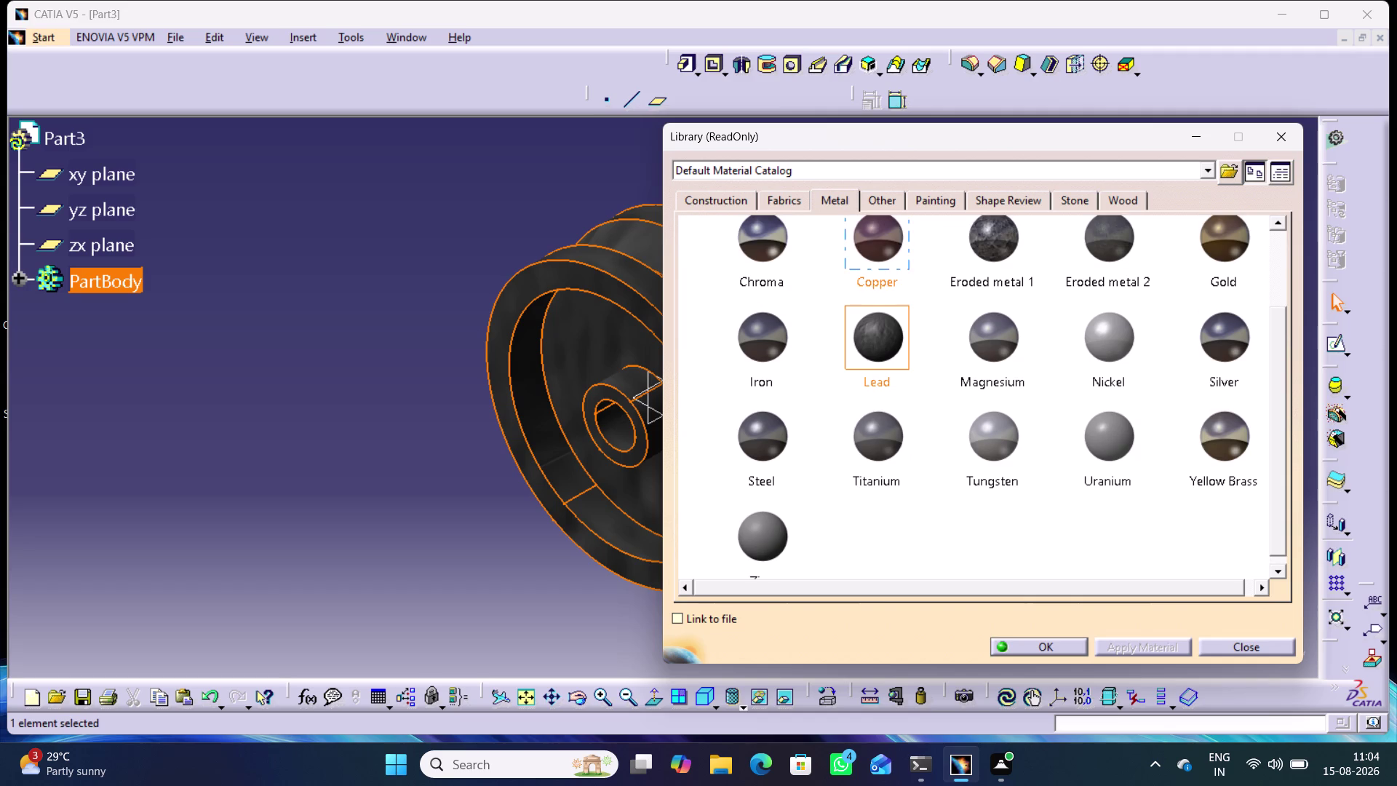
click(863, 257)
click(1123, 642)
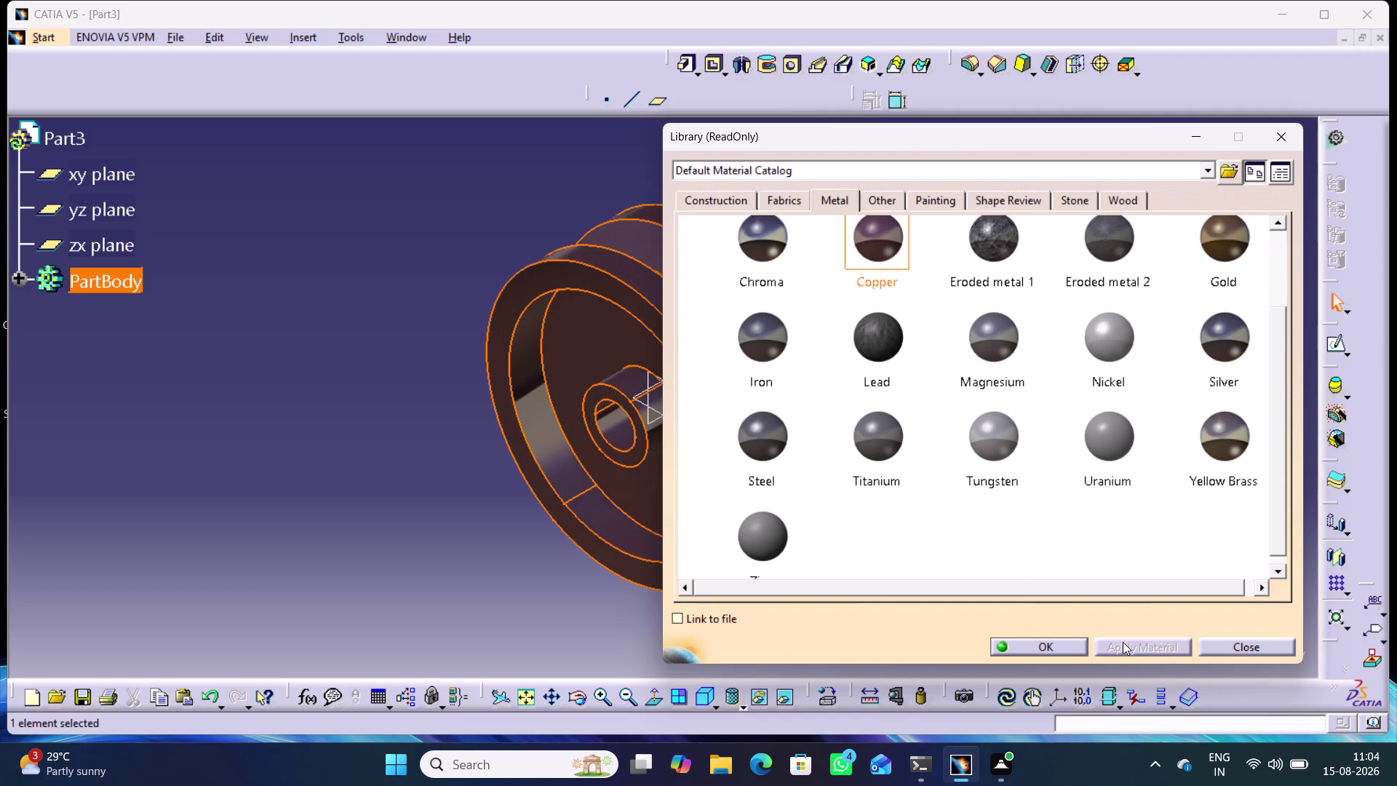
click(1042, 644)
click(513, 509)
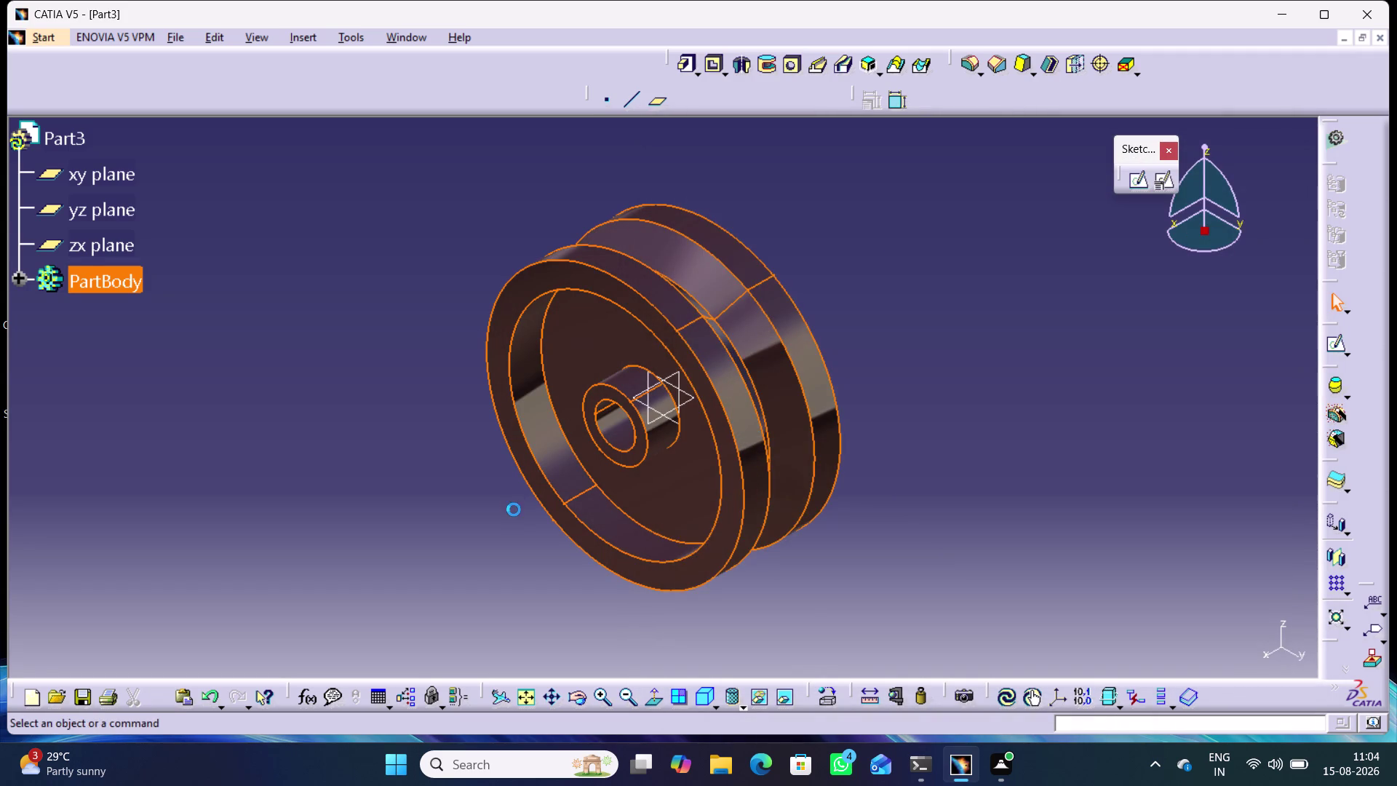
Orbit the copper wheel, then save it under the file name Wheel.
middle_drag(513, 509, 494, 537)
right_drag(514, 509, 493, 537)
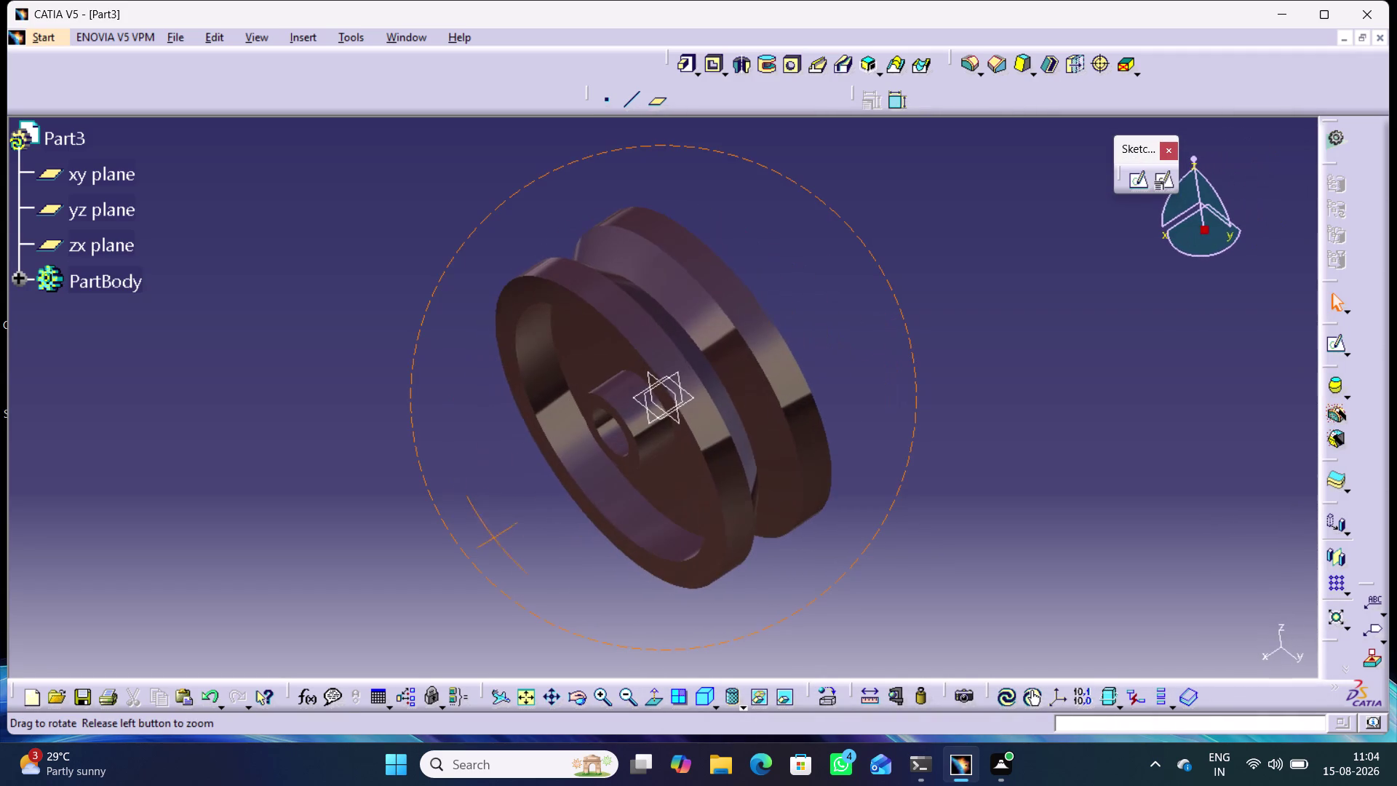
middle_drag(494, 537, 494, 537)
right_drag(493, 537, 494, 537)
key(ctrl+s)
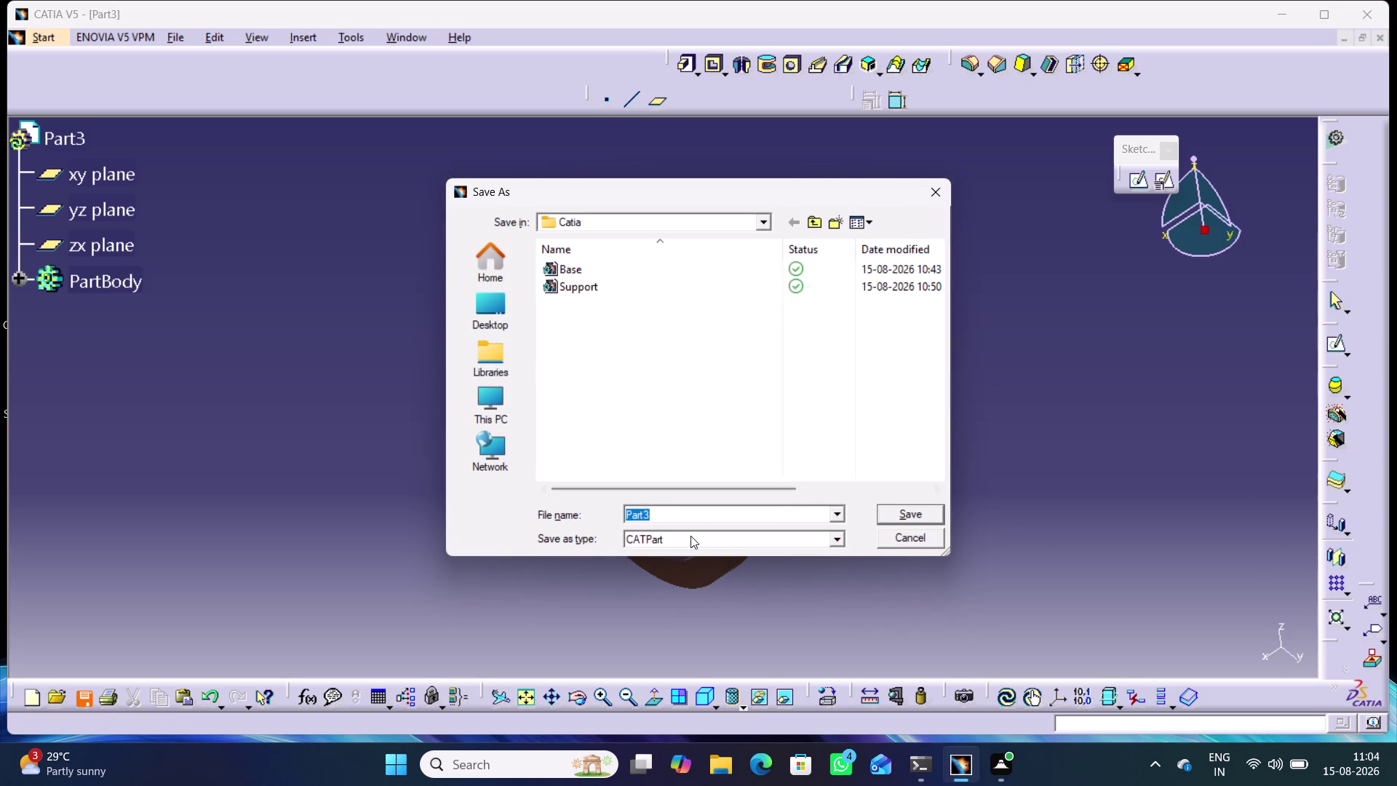
text(W)
text(h)
text(eel)
click(909, 513)
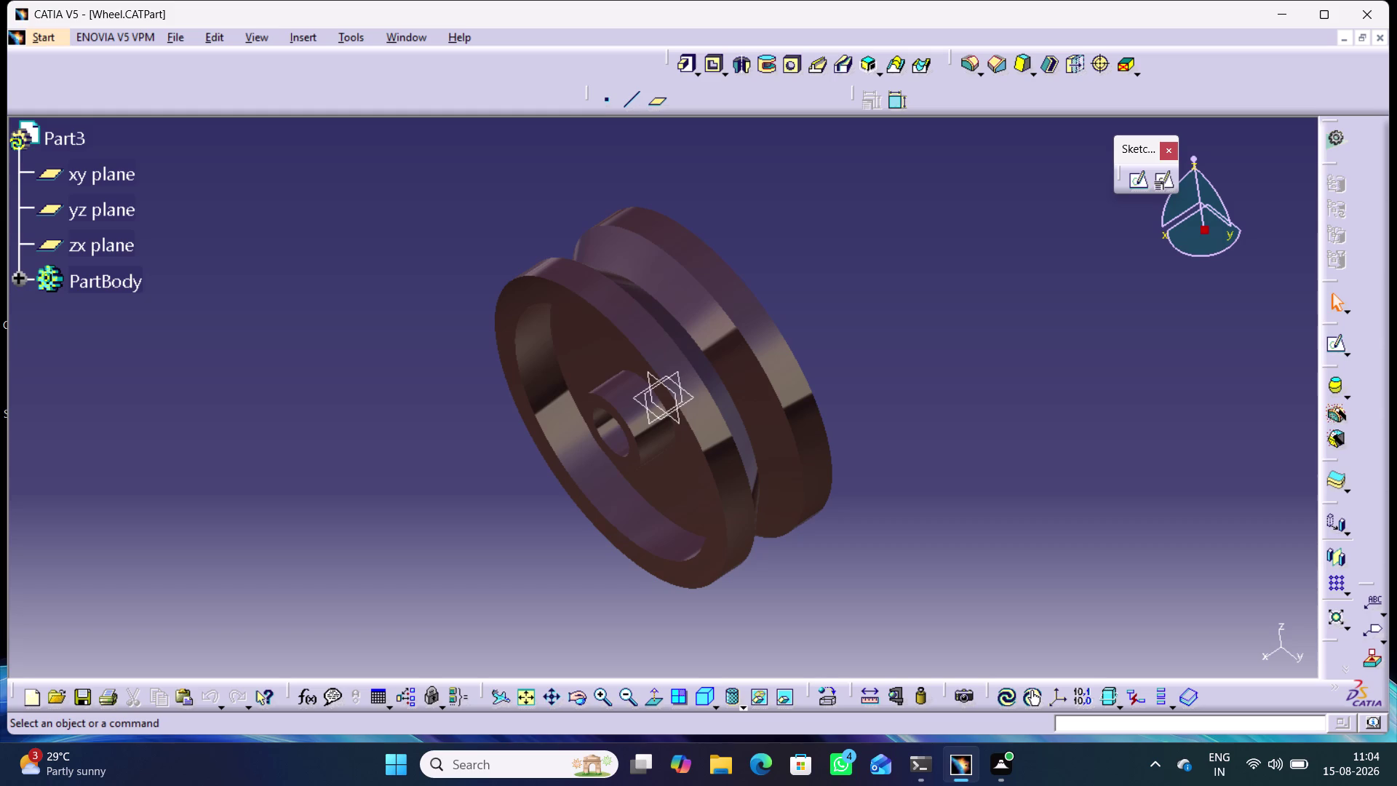
key(ctrl+n)
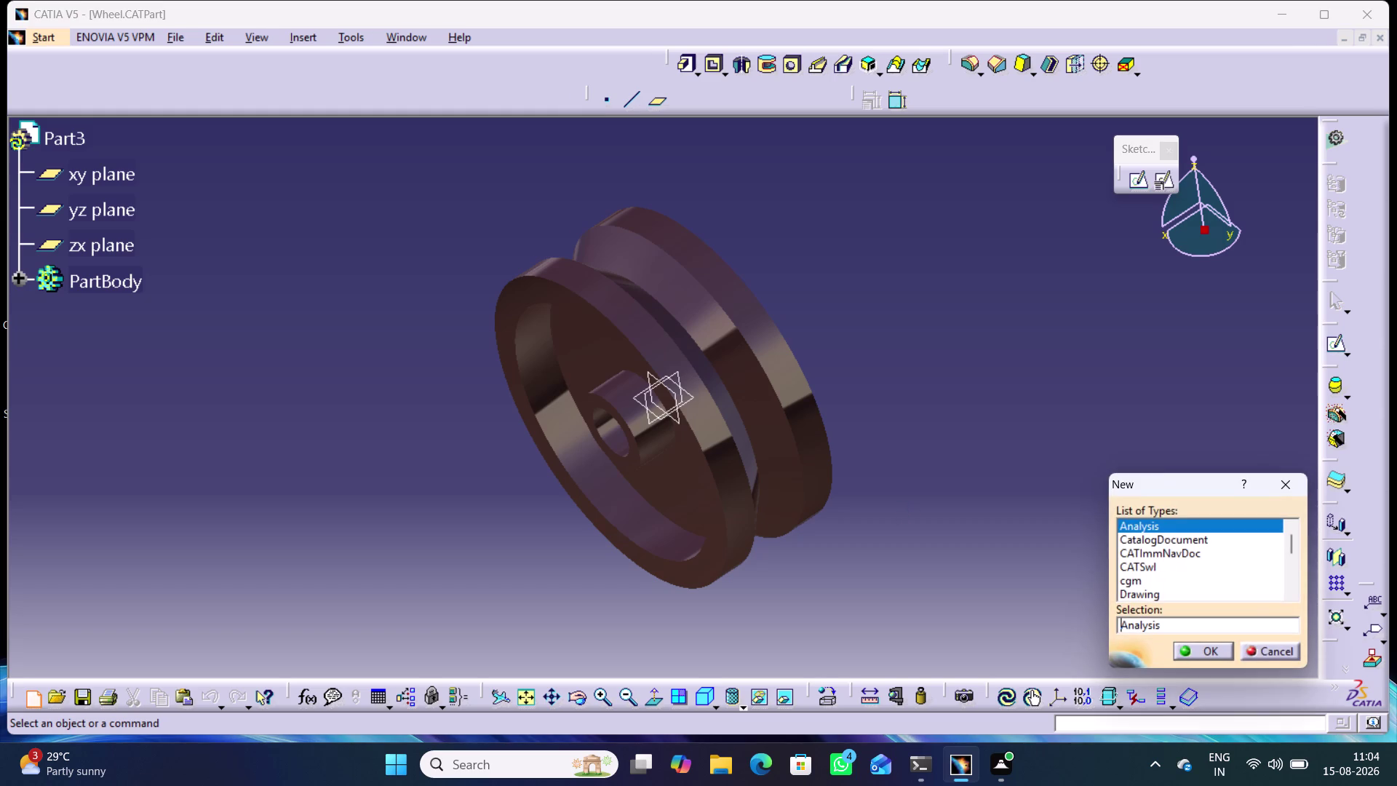
Create a new Part document, Part4, and select its zx plane.
key(Down)
key(Return)
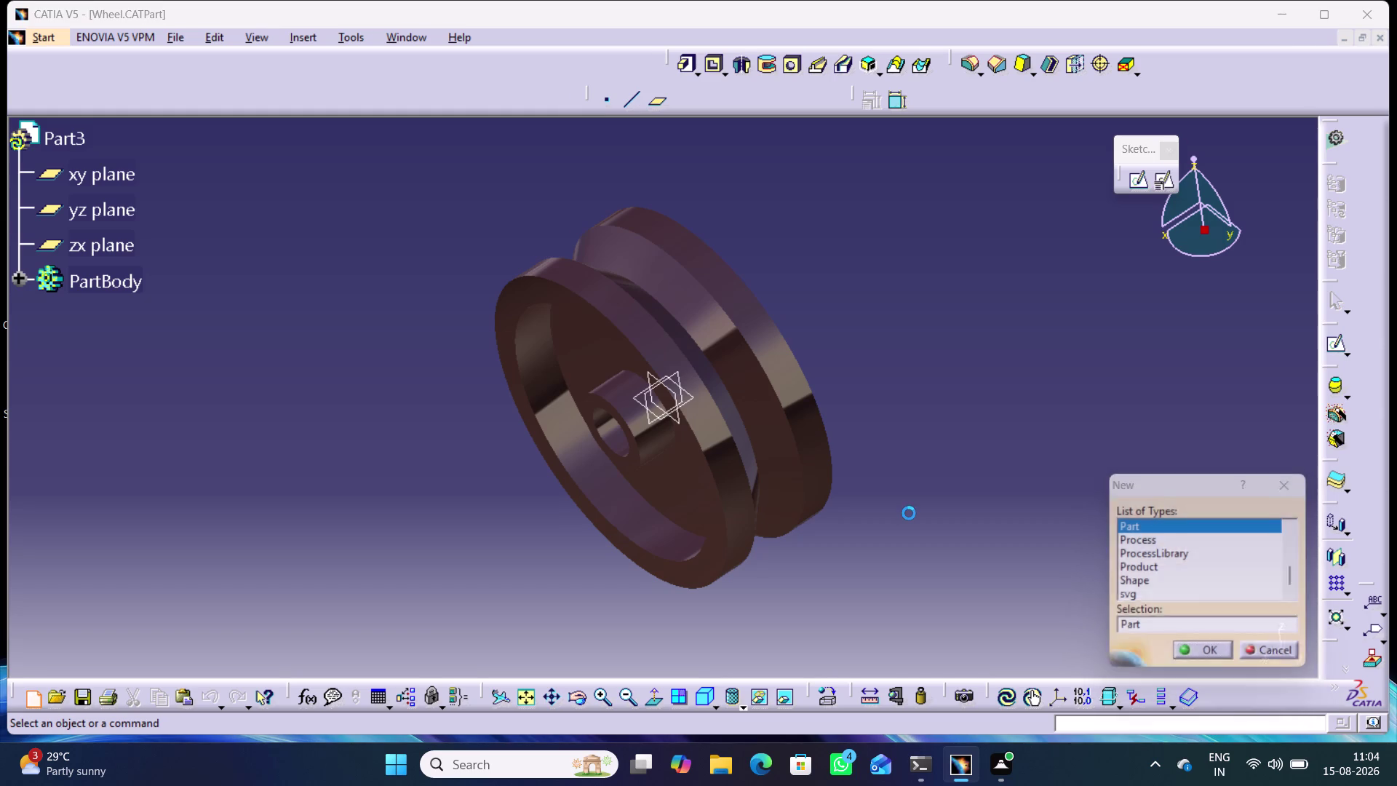
key(Return)
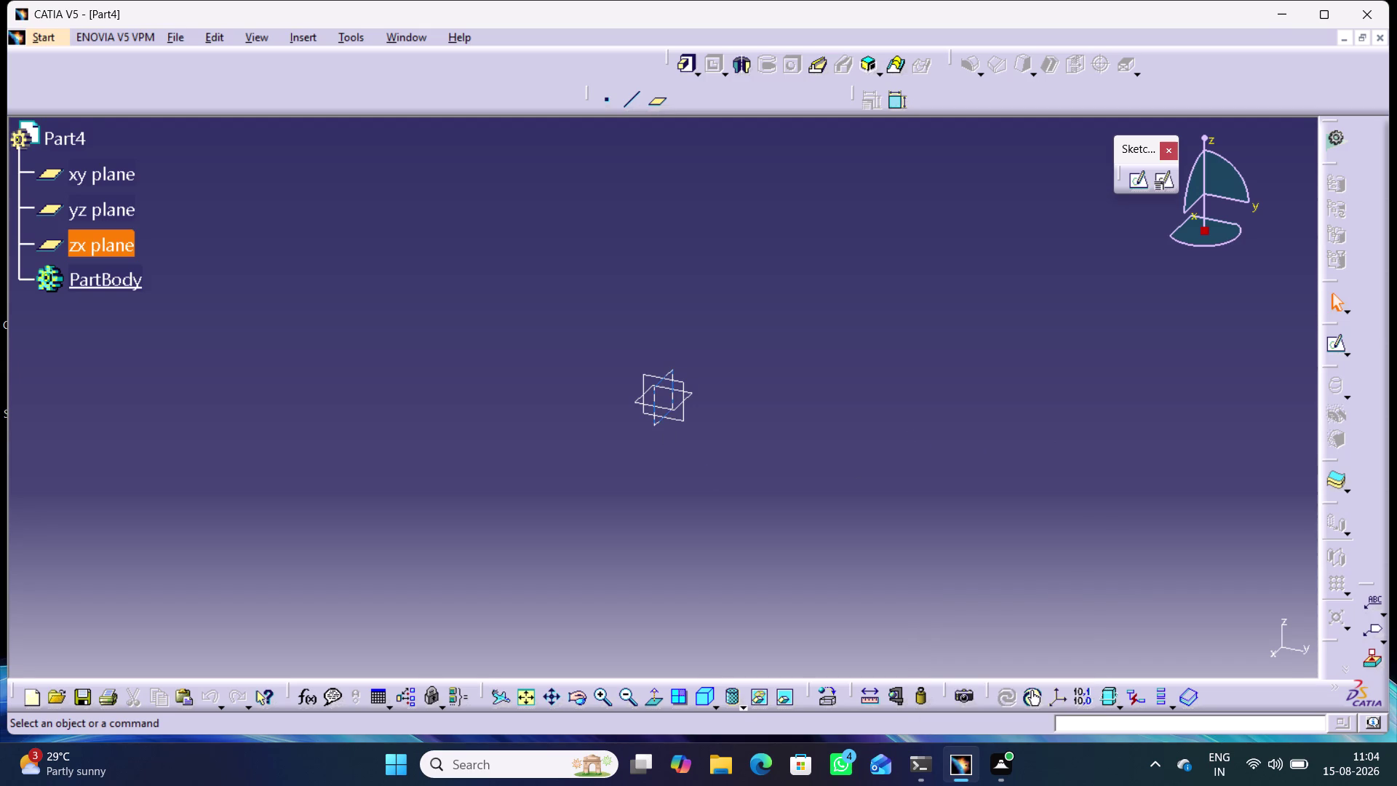
click(659, 423)
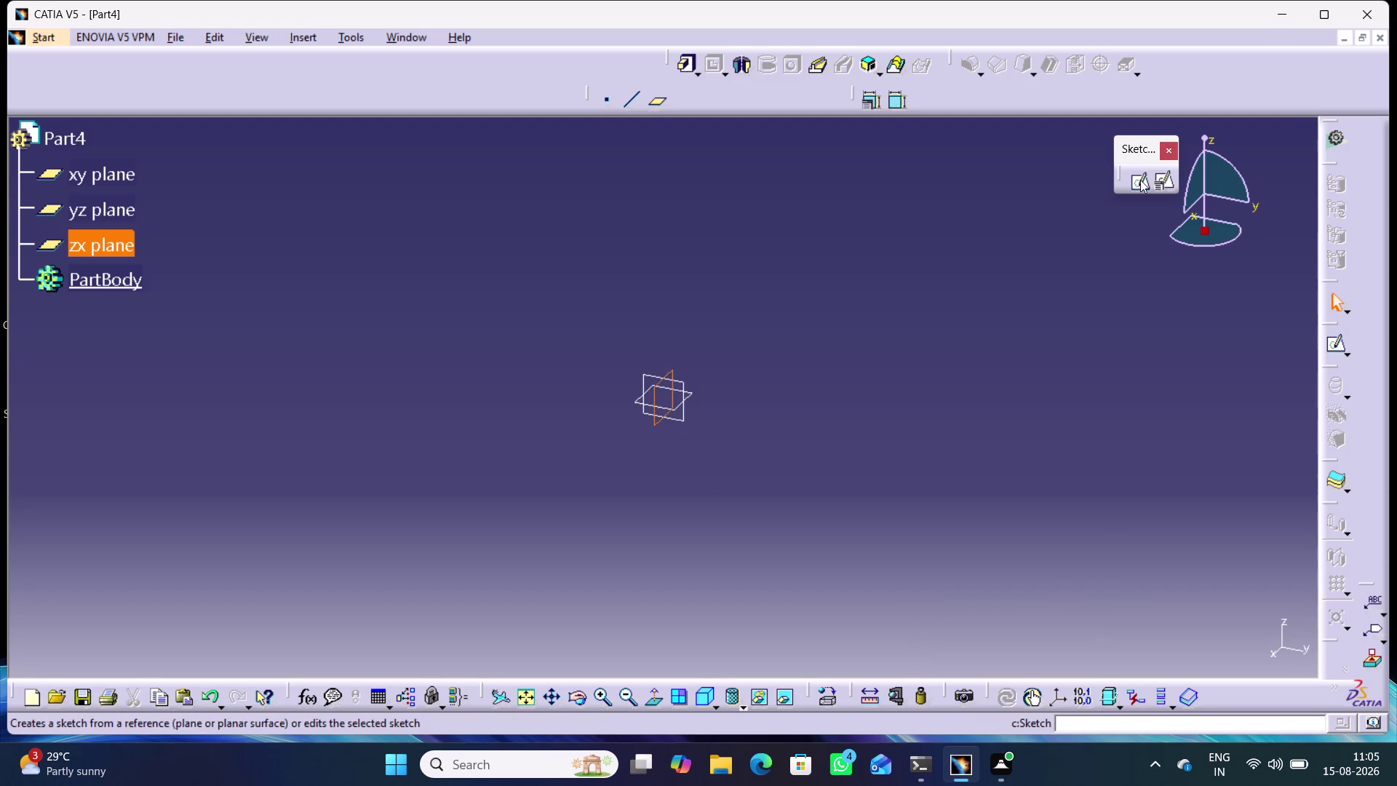
On the zx plane, profile a closed stepped outline starting and ending at the origin.
click(1137, 180)
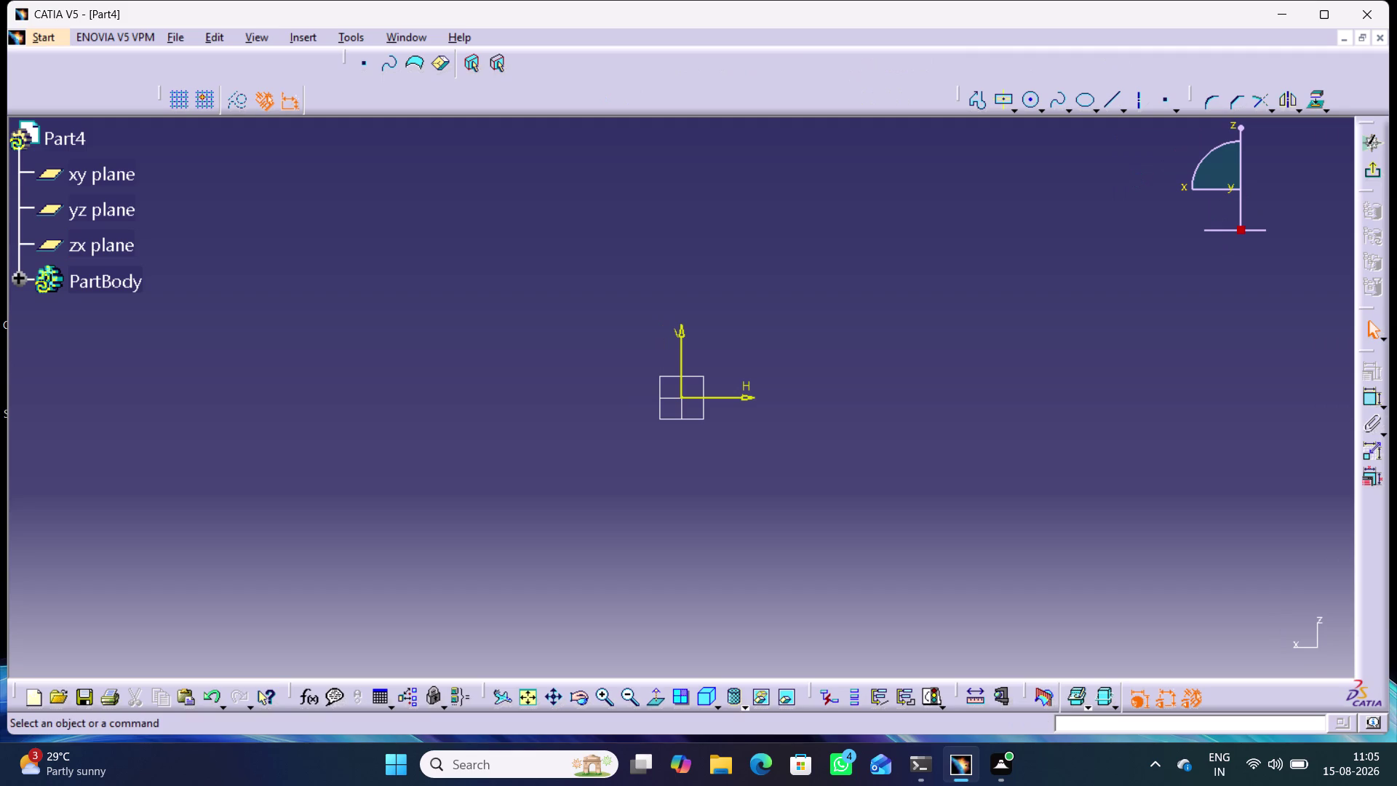
click(977, 102)
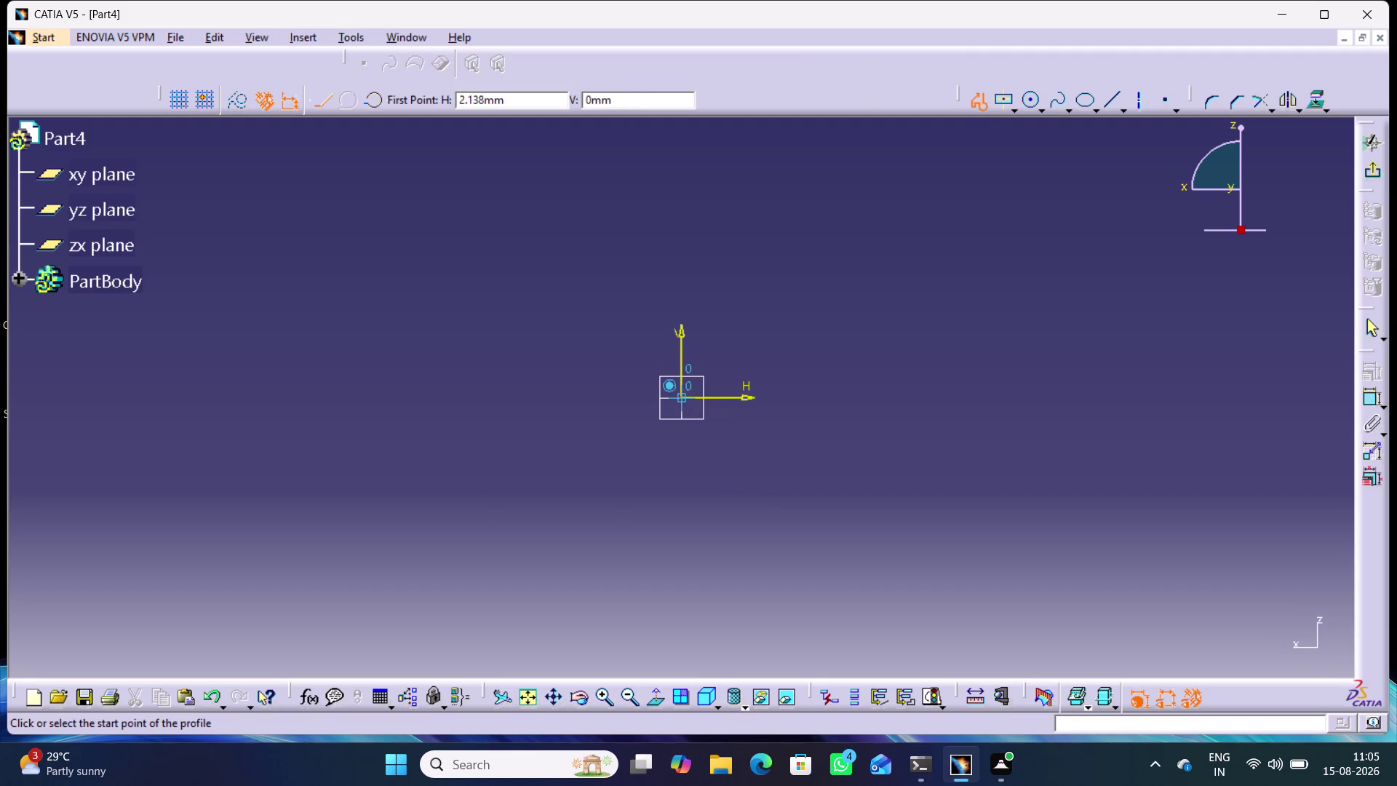
click(682, 397)
click(681, 361)
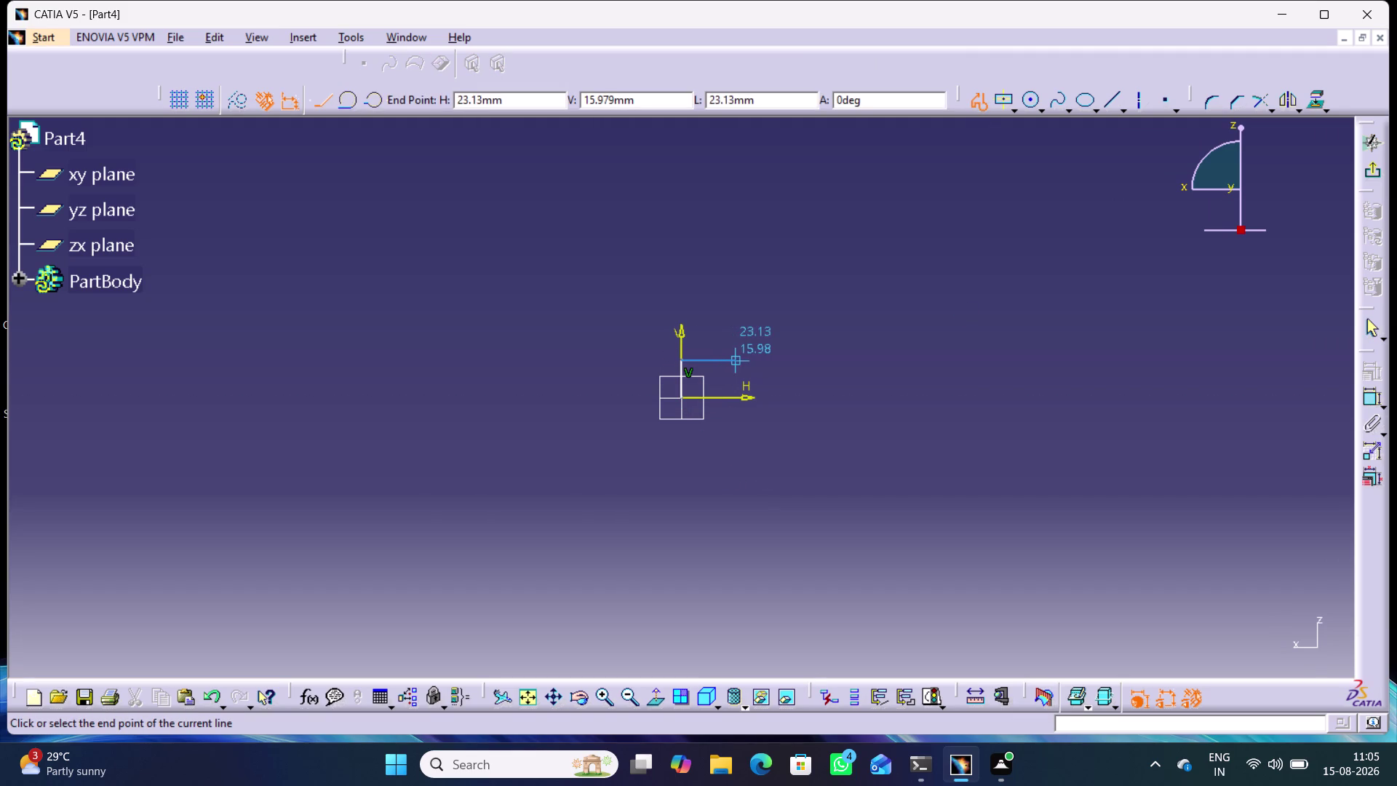
click(737, 358)
click(735, 327)
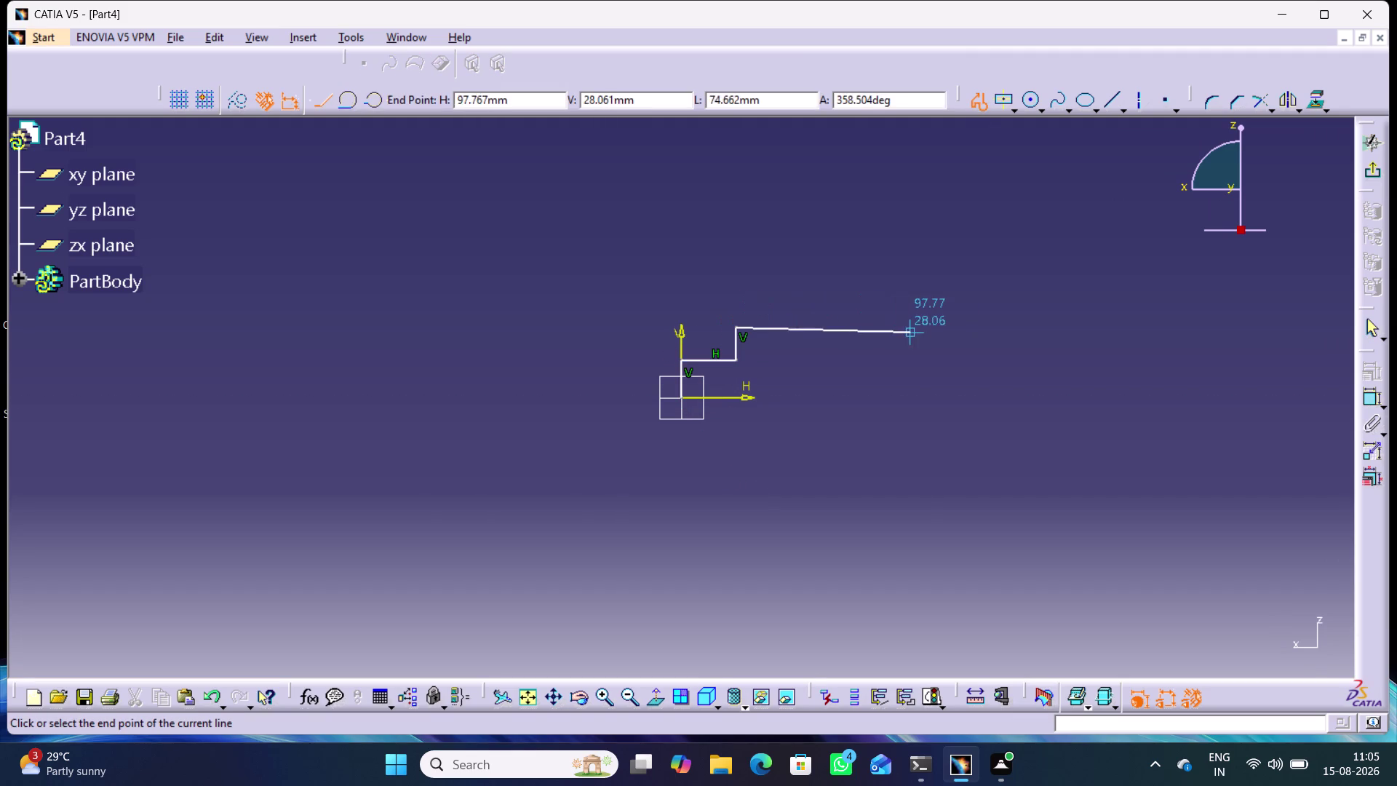
click(916, 325)
click(914, 297)
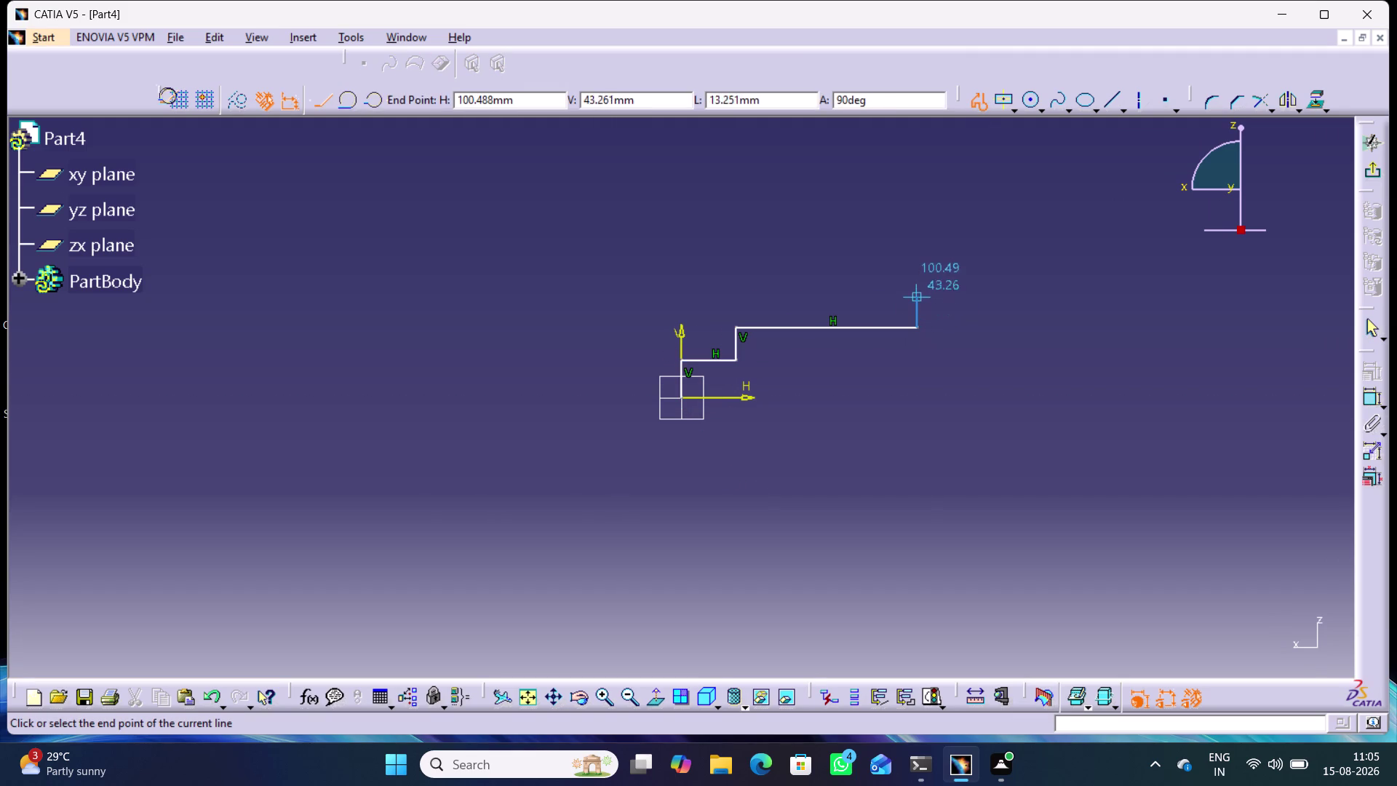
click(964, 296)
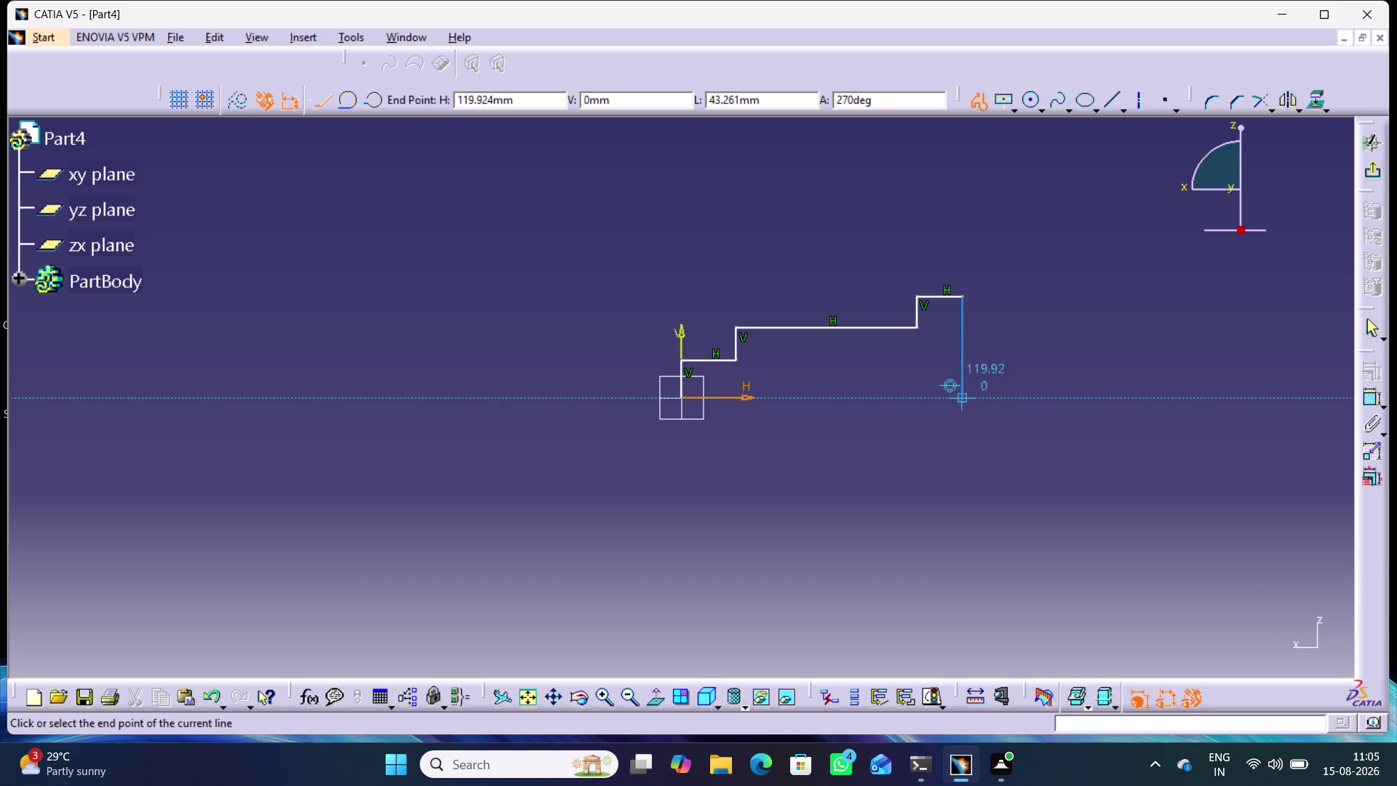
click(964, 395)
click(681, 396)
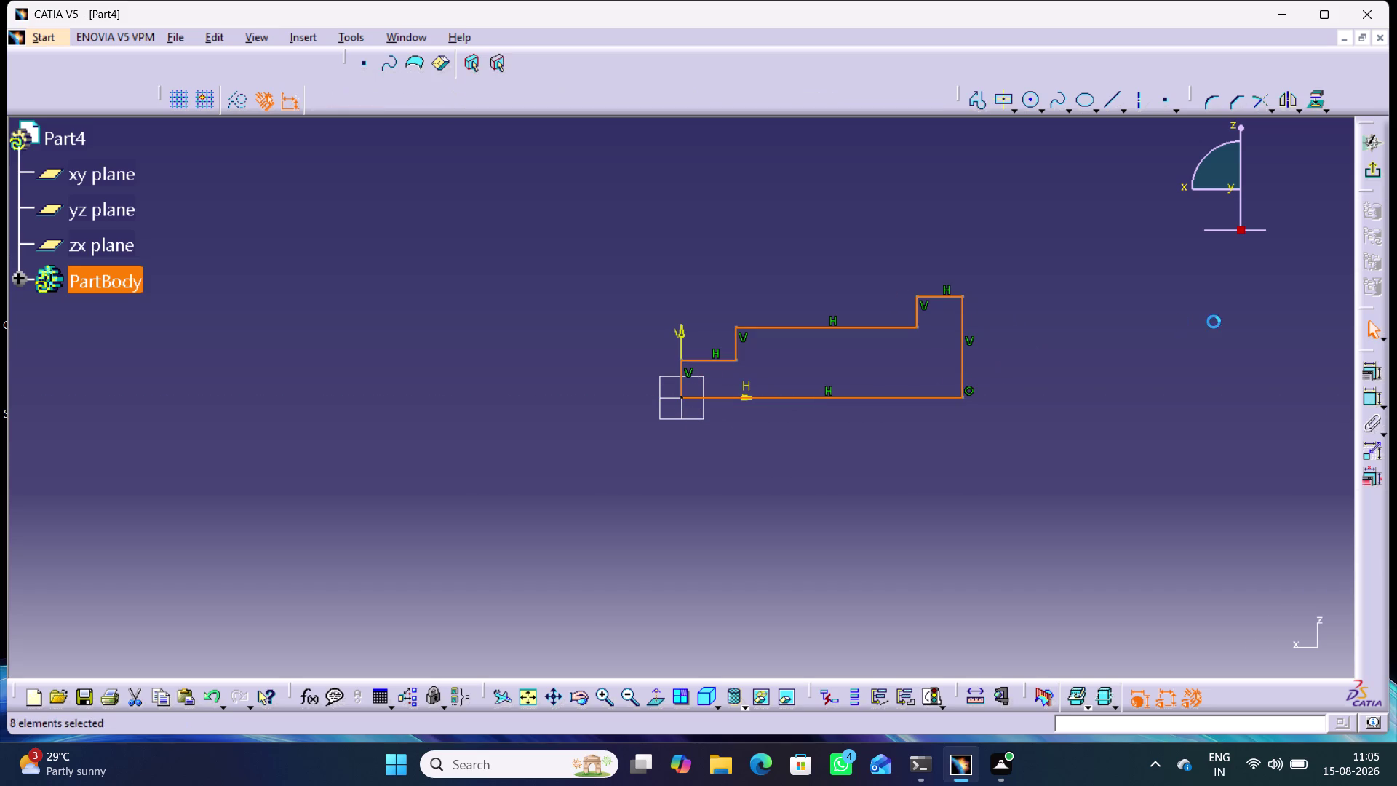
click(1260, 342)
Dimension the long middle edge of the profile as 27.
double_click(1367, 393)
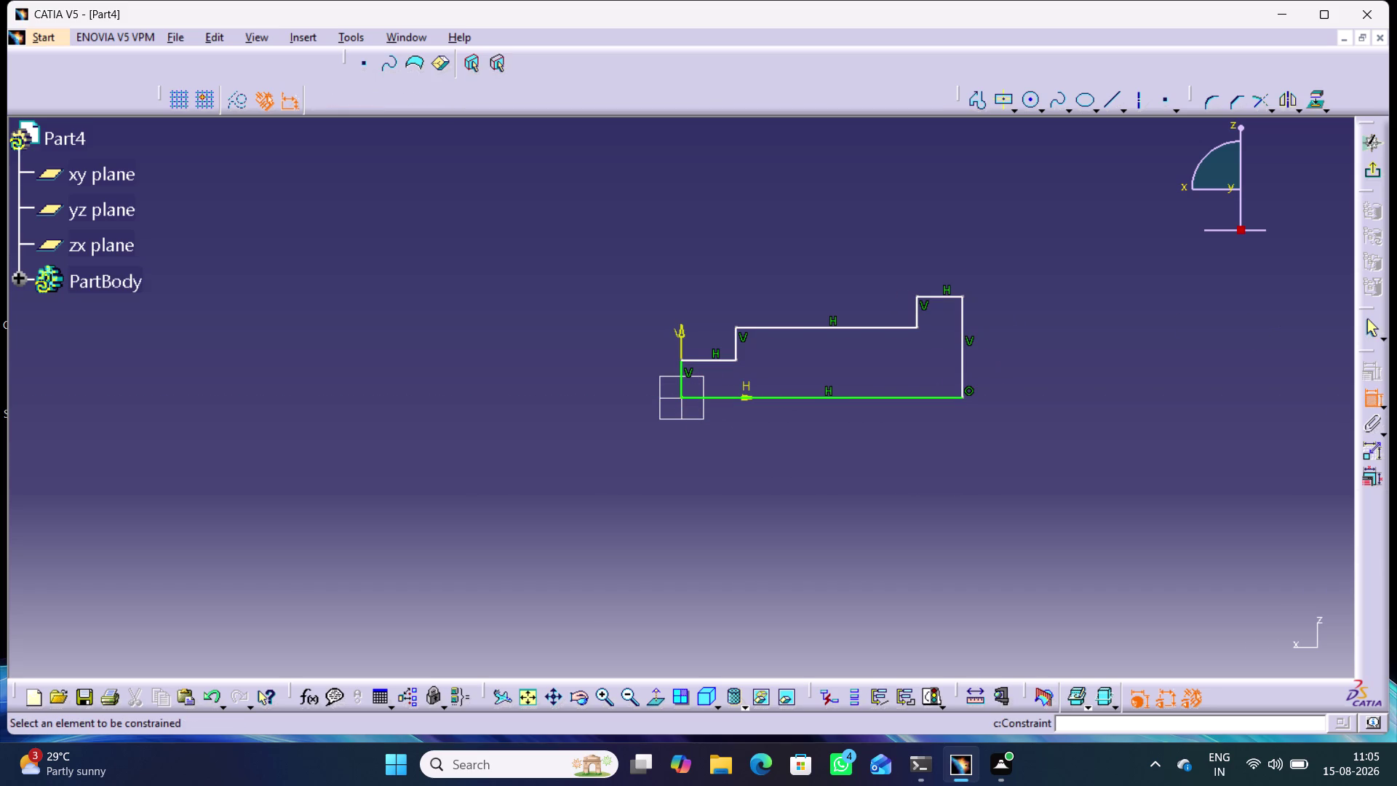
click(858, 323)
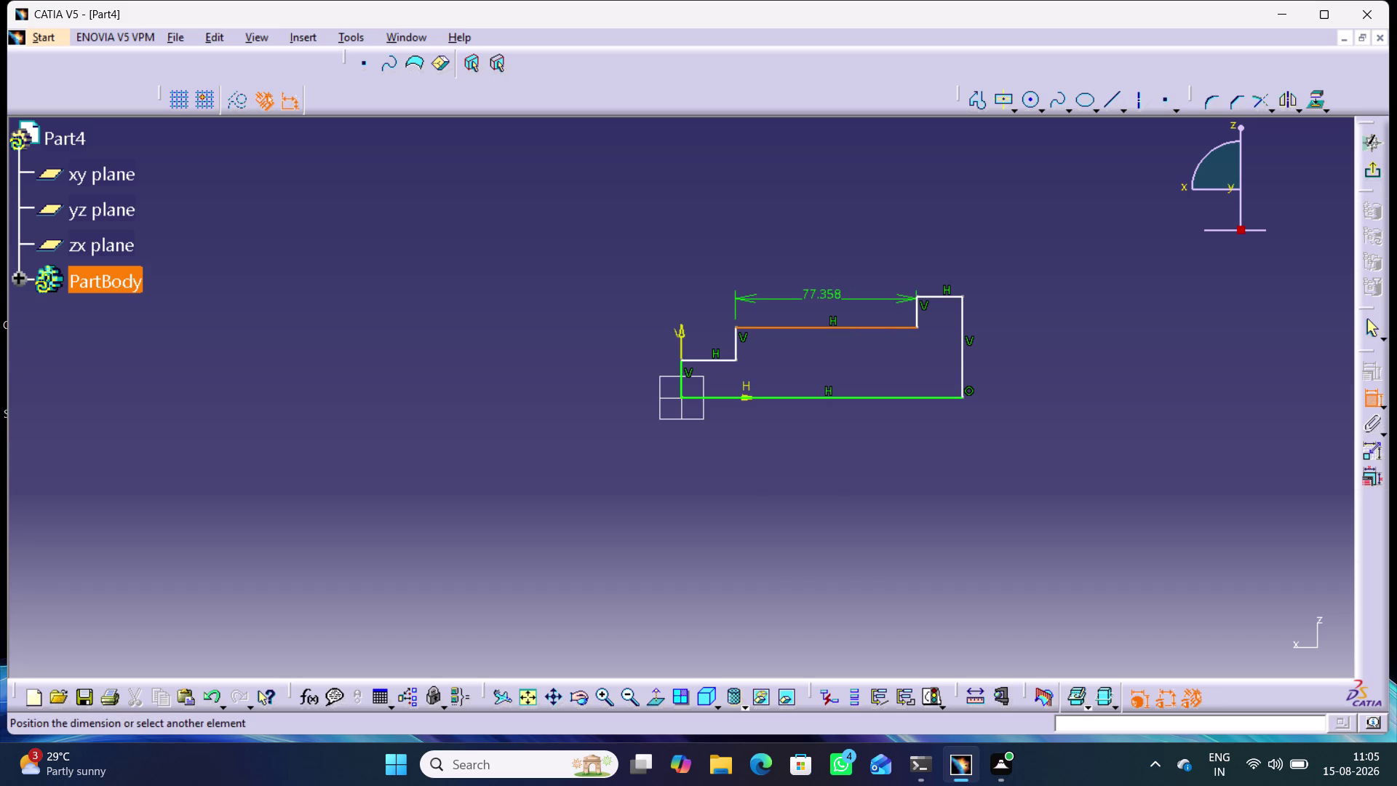
click(816, 298)
double_click(816, 292)
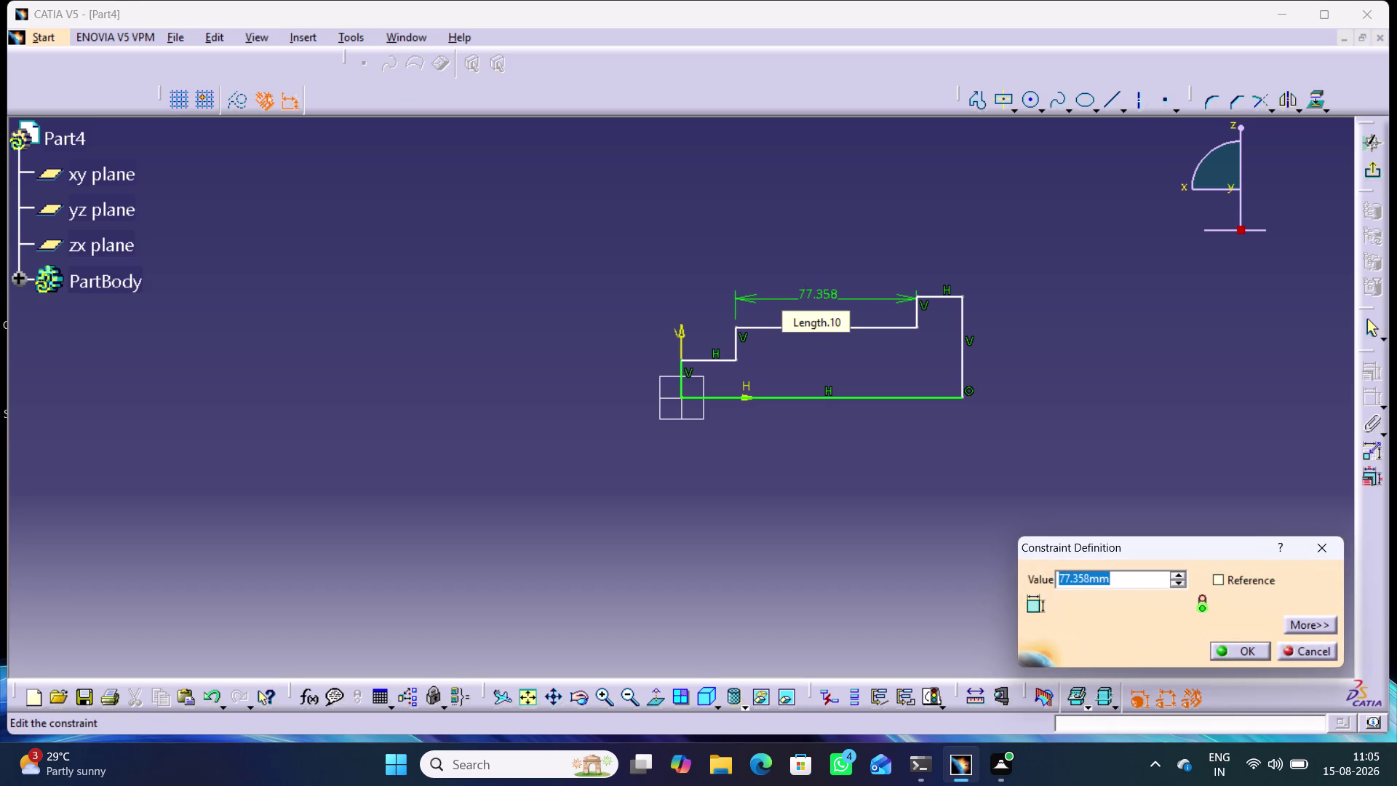
text(2)
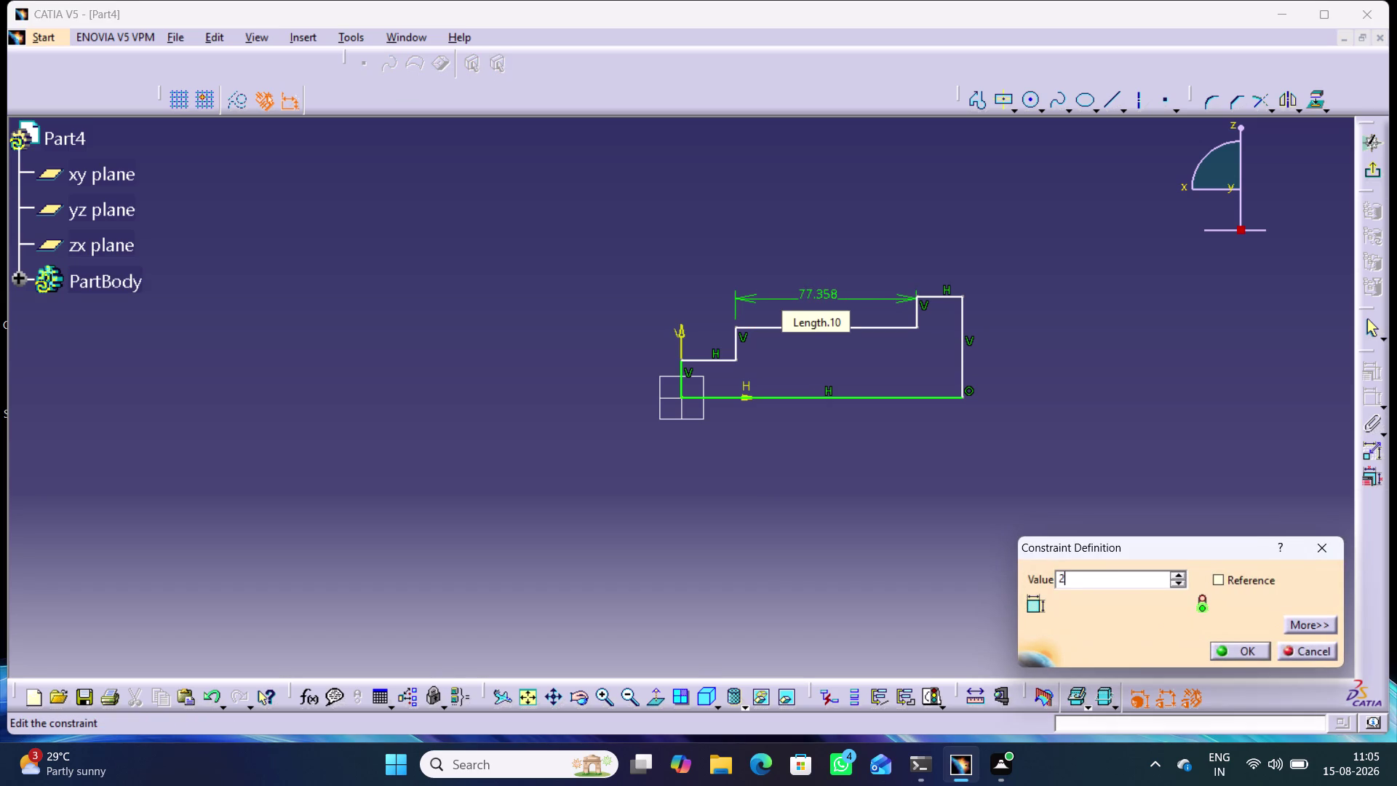
text(7)
key(Return)
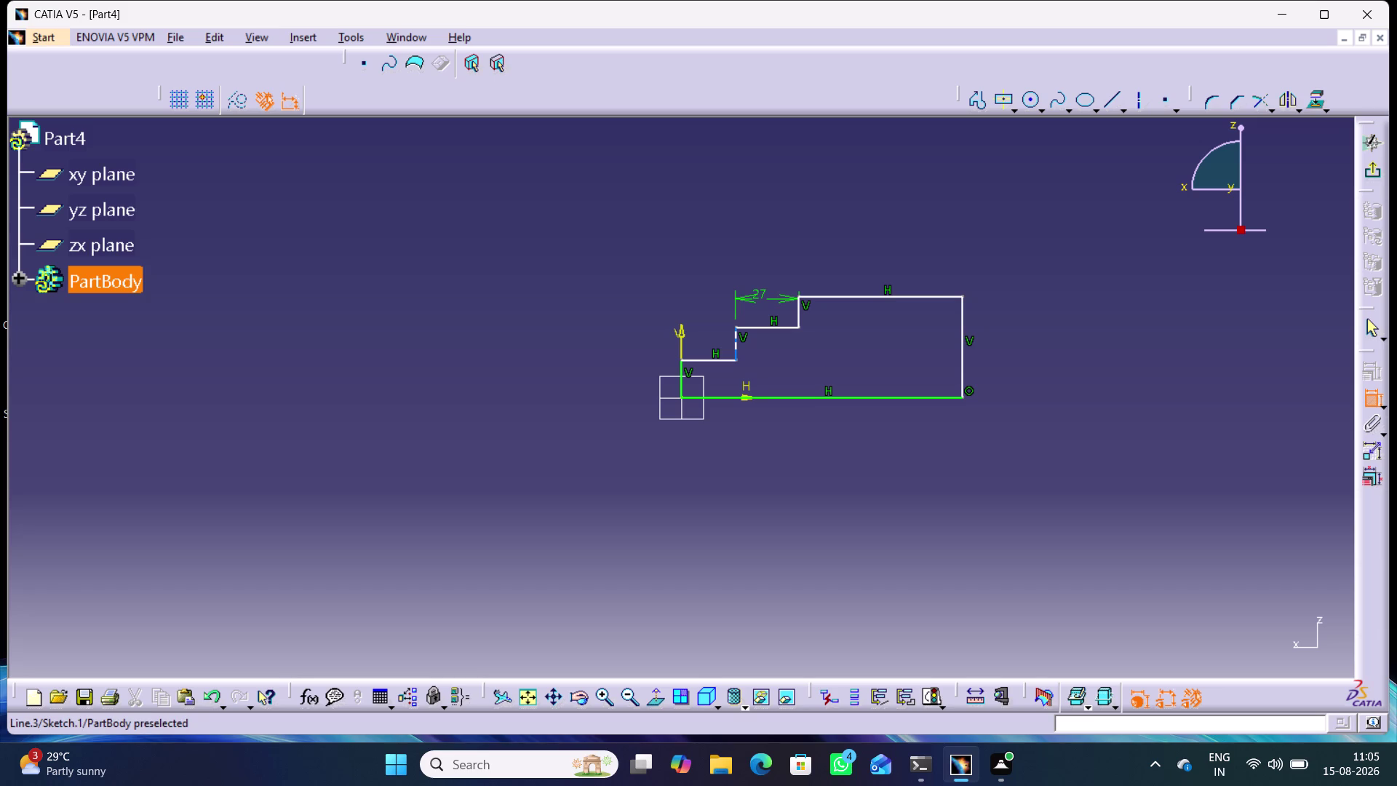
Dimension the top edge of the profile as 4.
click(831, 295)
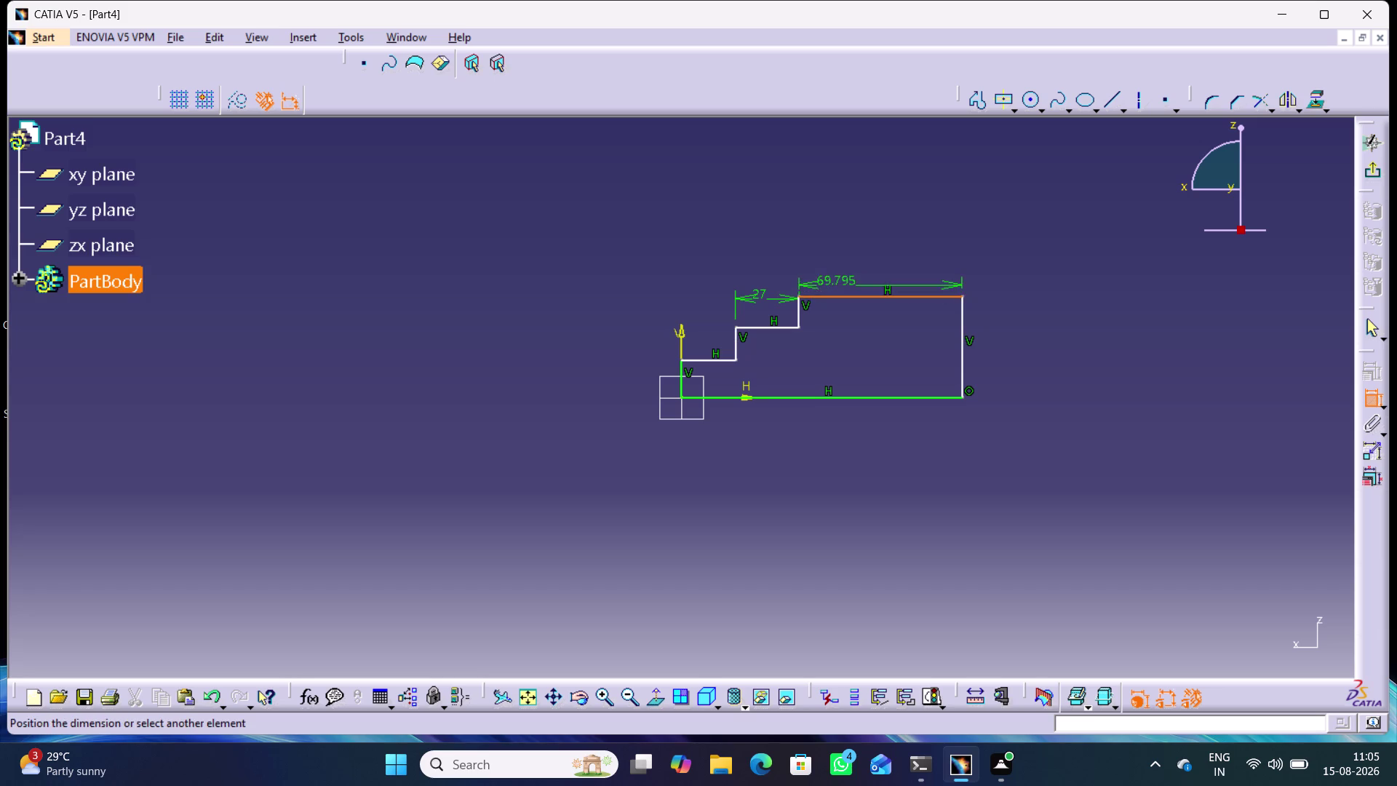
click(841, 279)
double_click(842, 273)
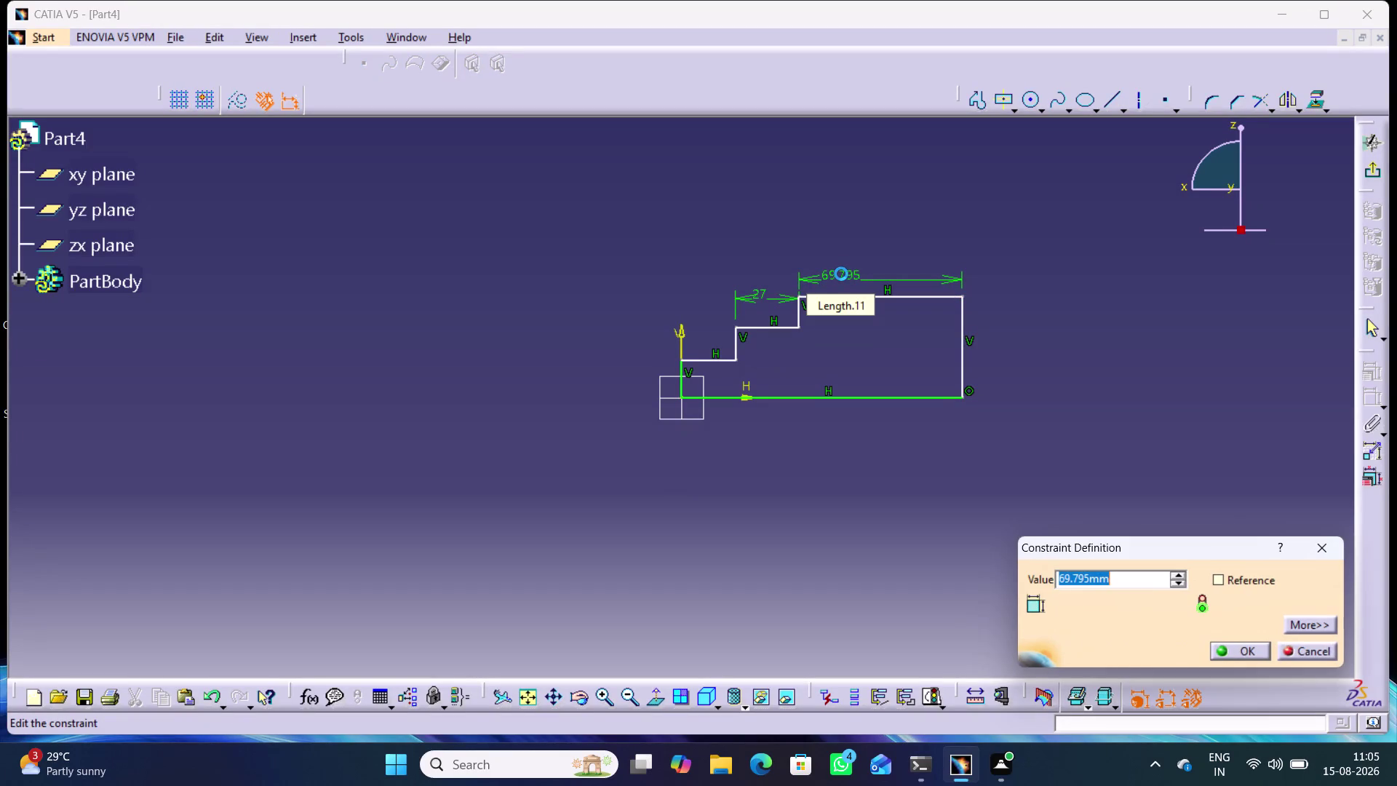
key(4)
key(Return)
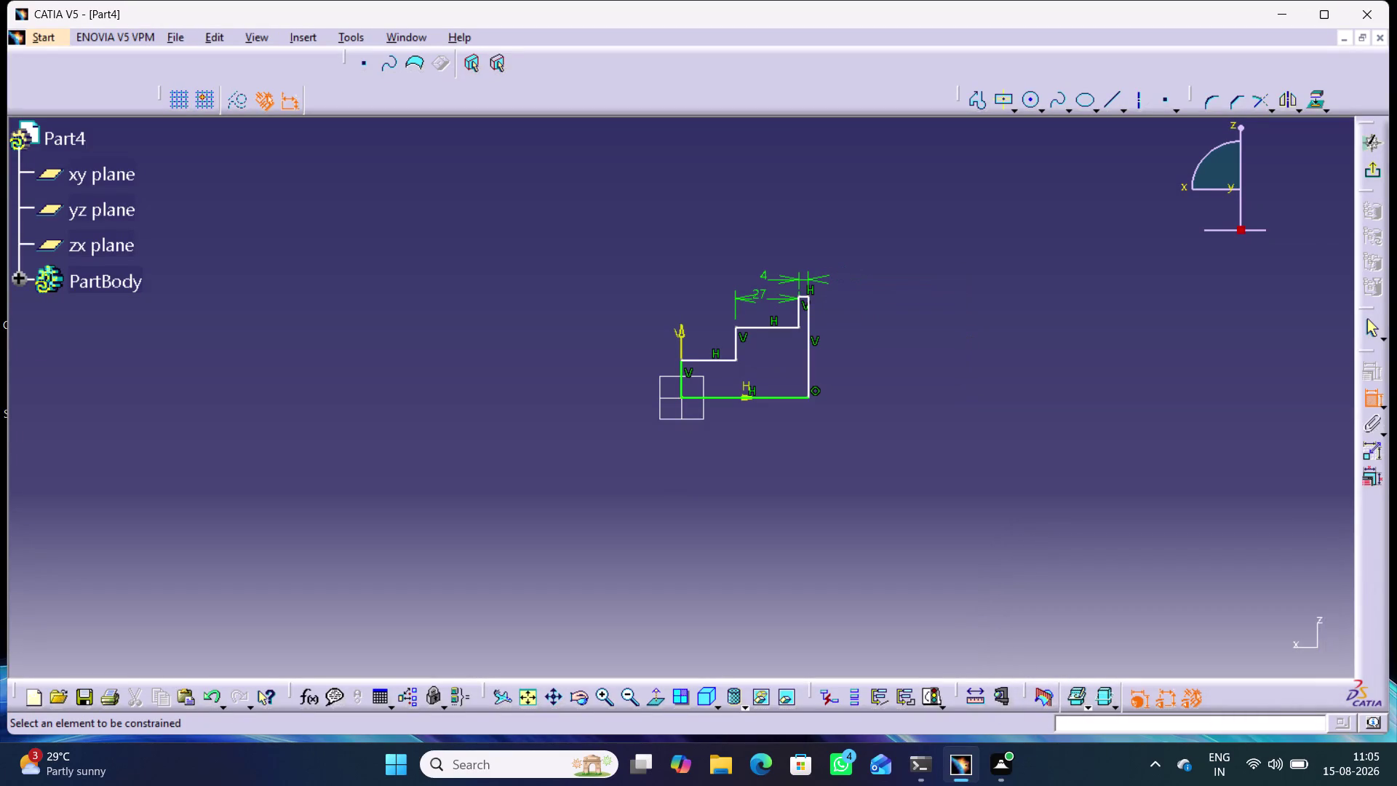
Add an overall width dimension between the vertical edges and set it to 37.
click(818, 371)
click(811, 363)
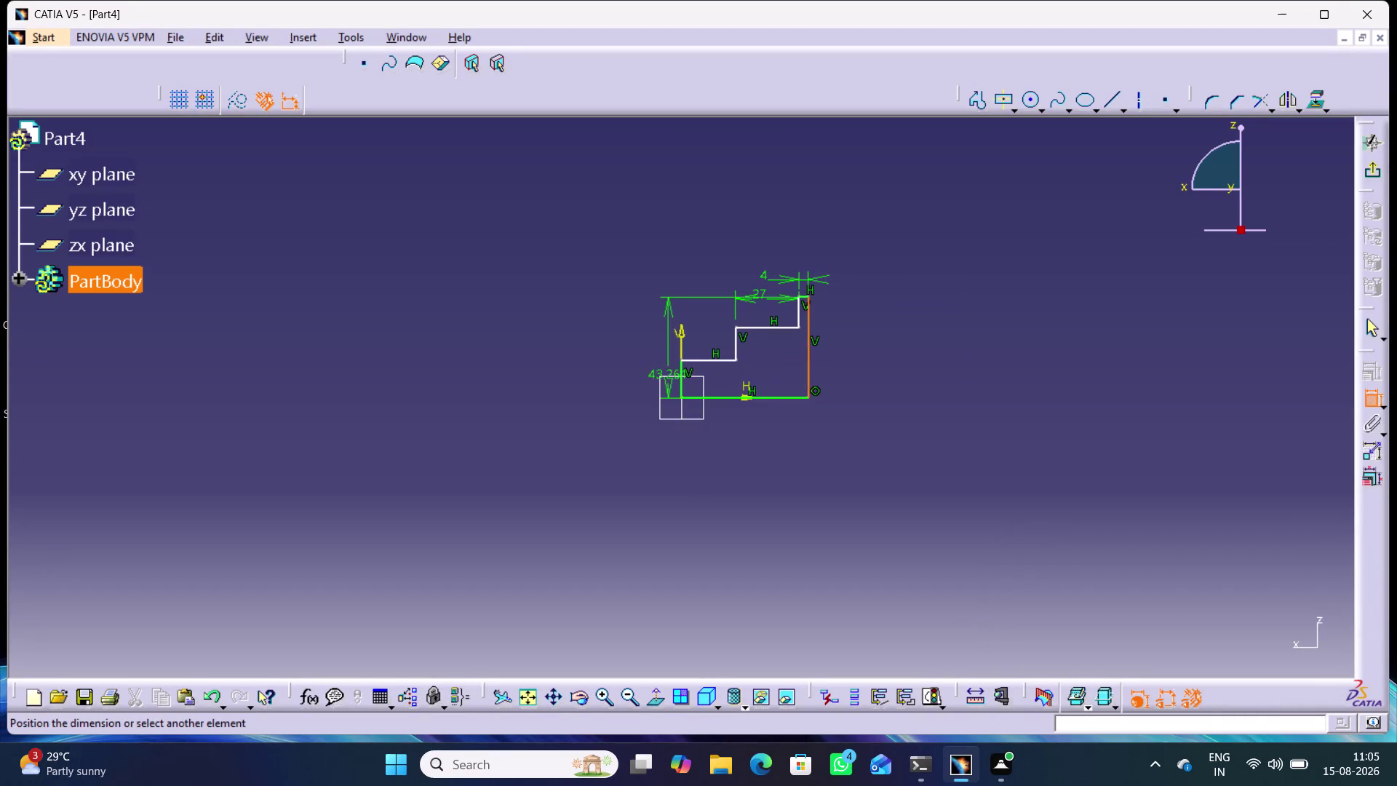
click(682, 366)
click(759, 225)
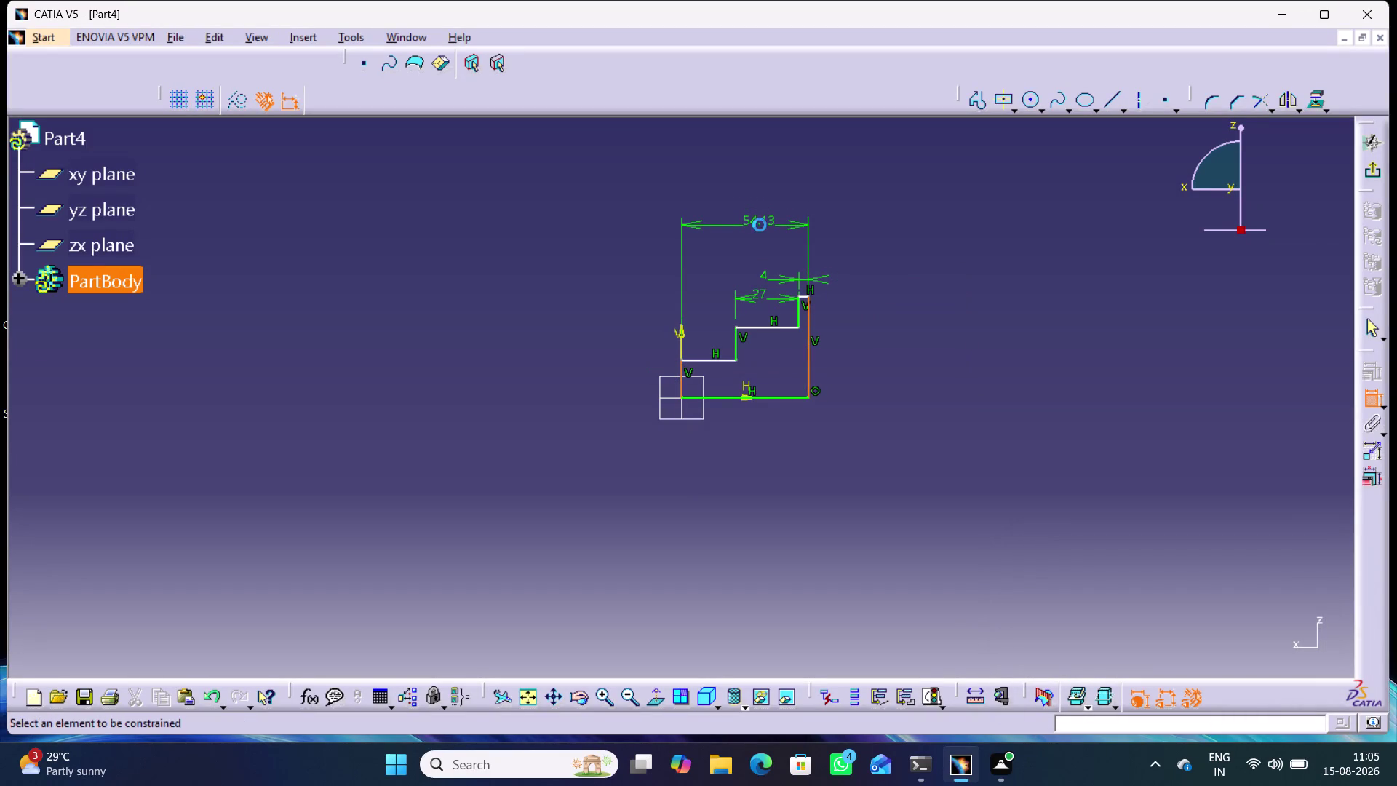
double_click(756, 217)
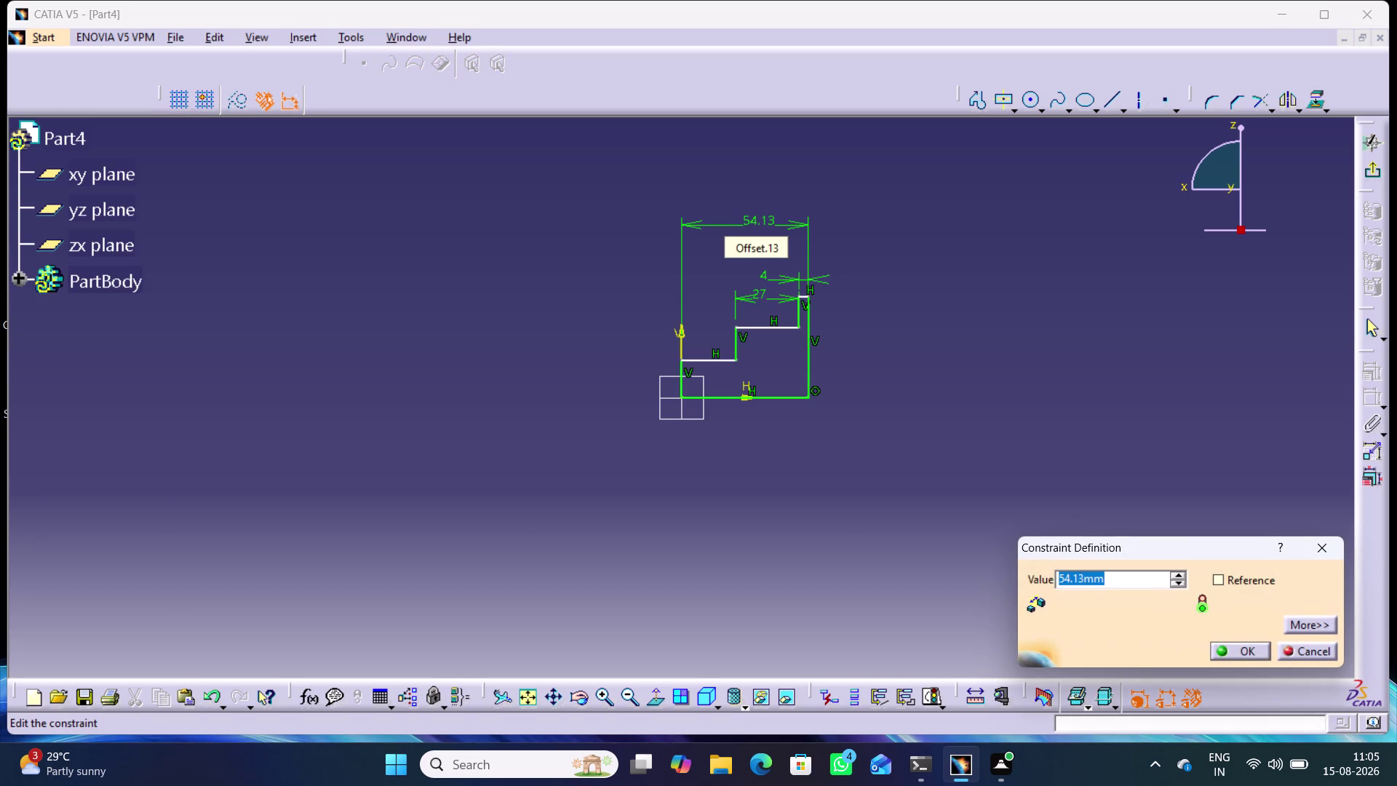
text(37)
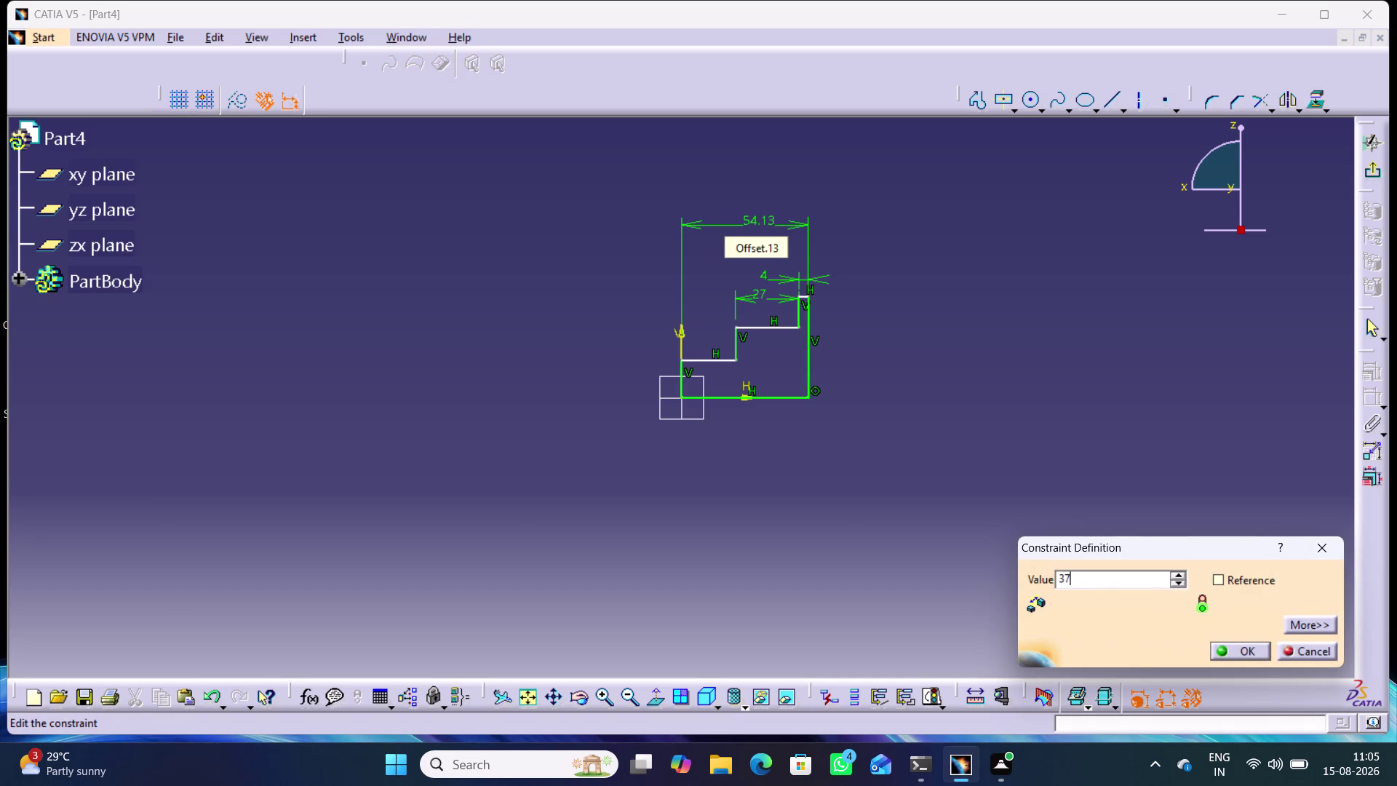
key(Return)
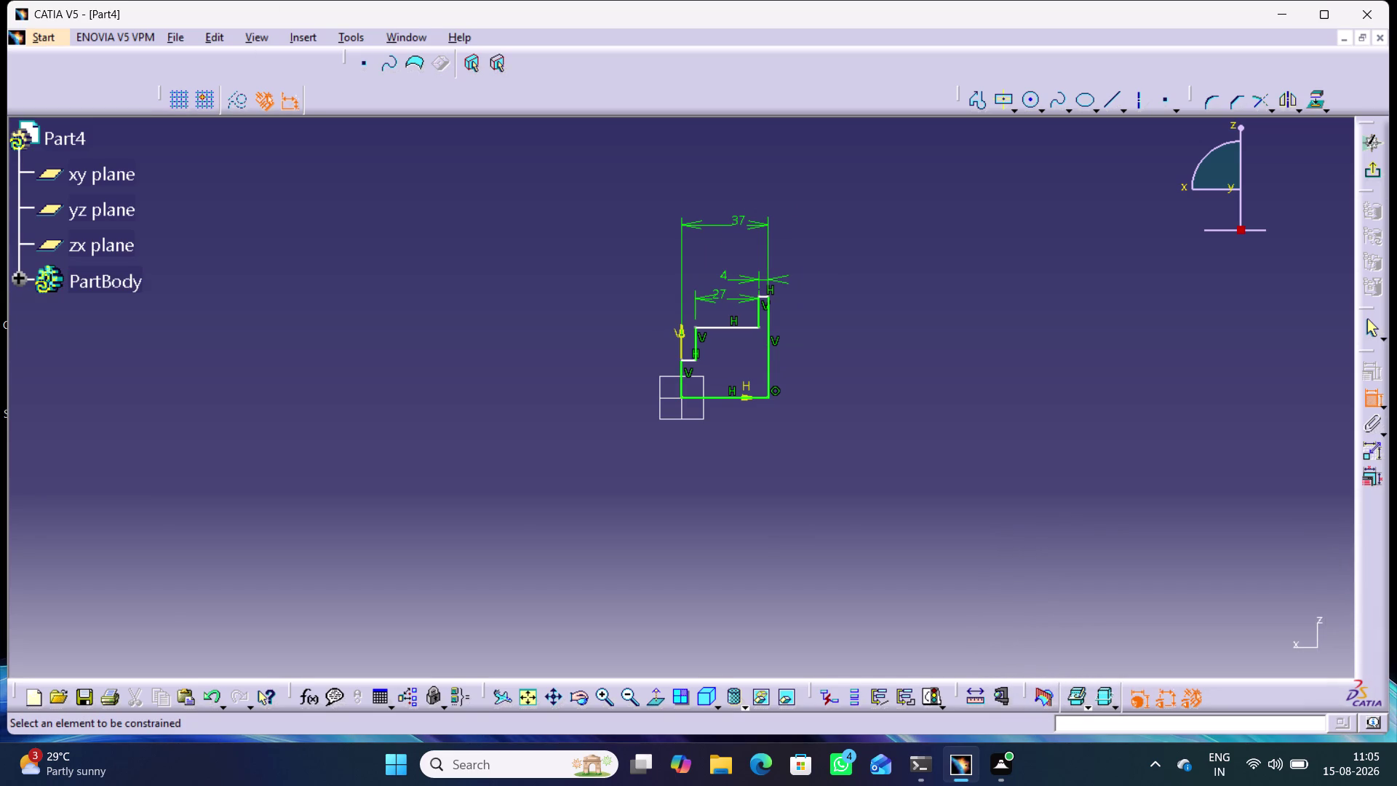
Zoom in and dimension the lower step height from the base line as 2.
click(739, 449)
middle_drag(740, 450, 754, 379)
right_click(739, 451)
middle_click(756, 449)
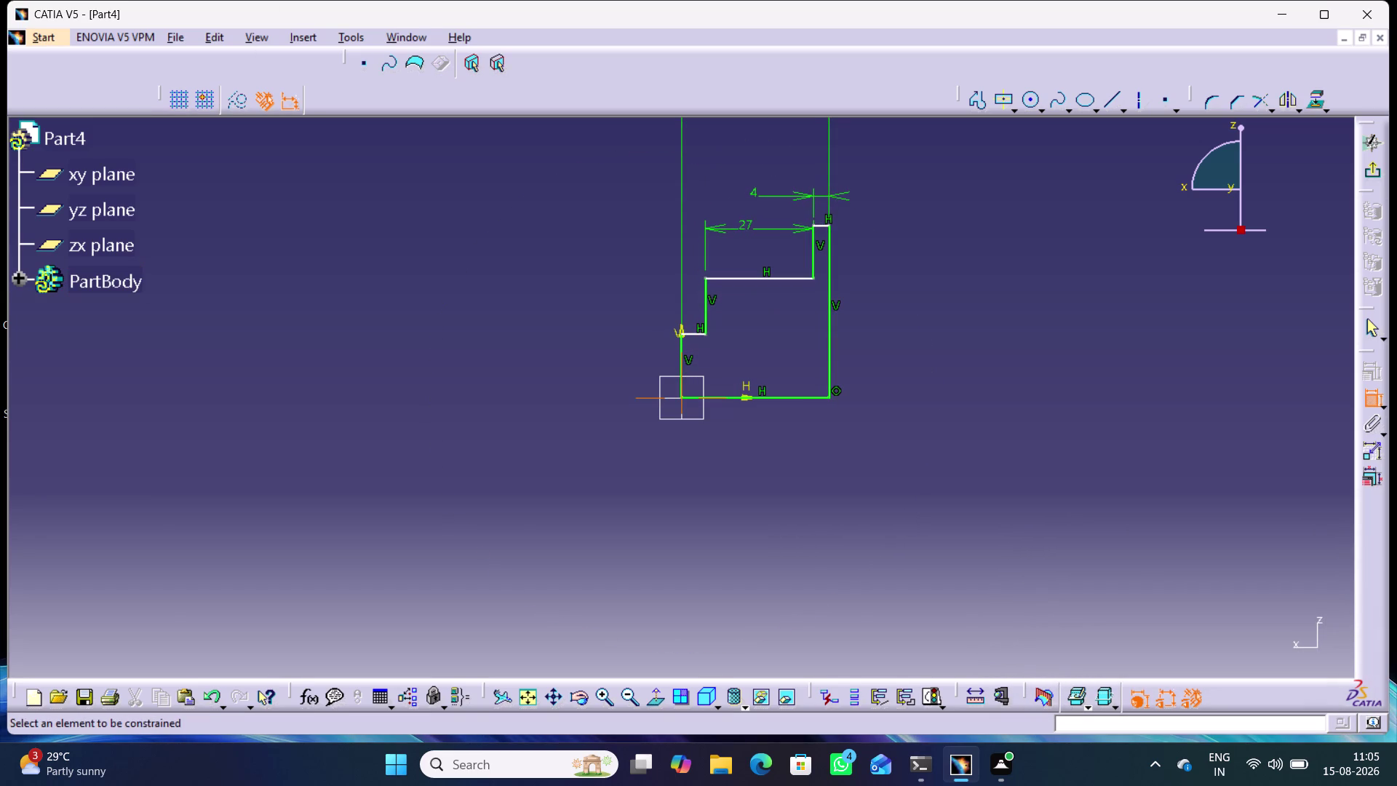
right_click(756, 449)
middle_drag(753, 469, 745, 371)
right_click(753, 469)
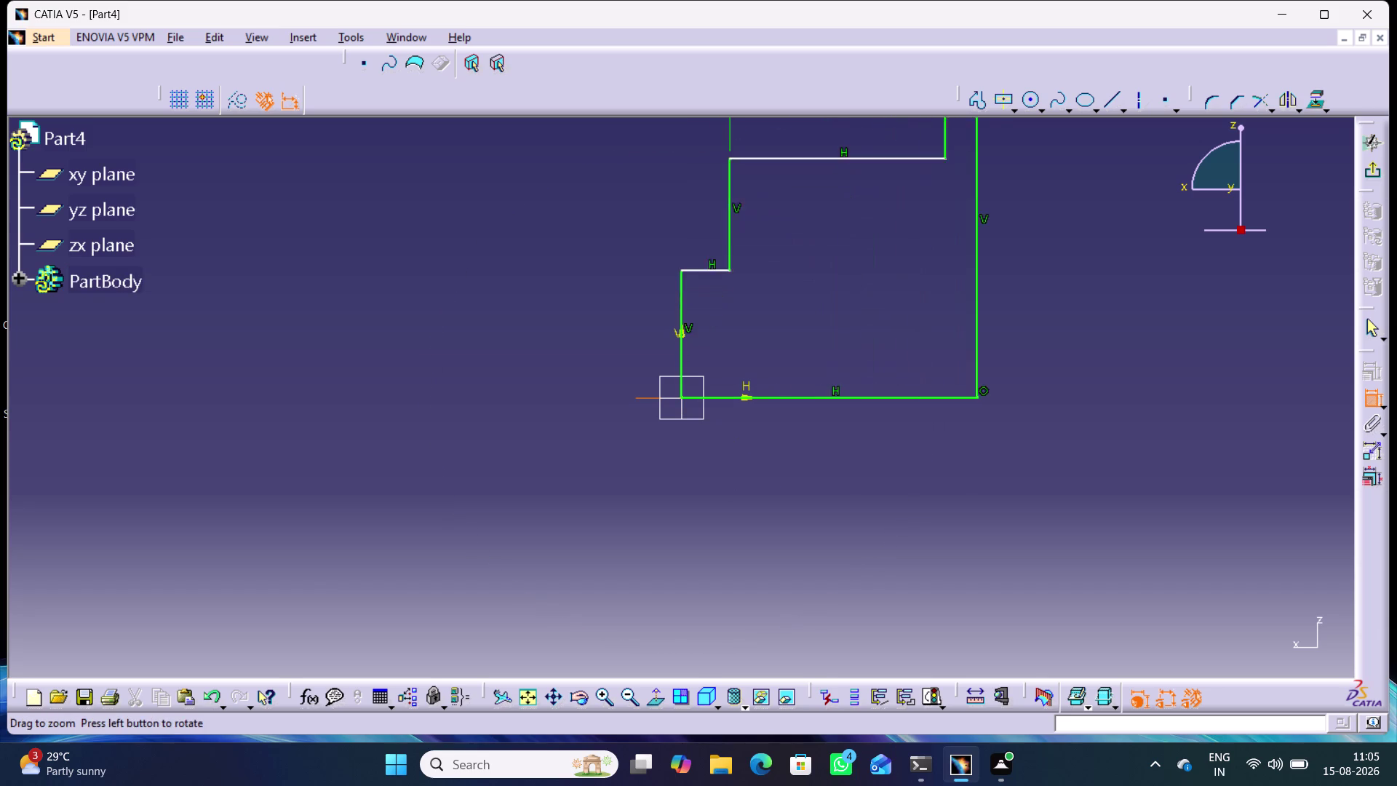
middle_drag(745, 371, 745, 364)
click(721, 260)
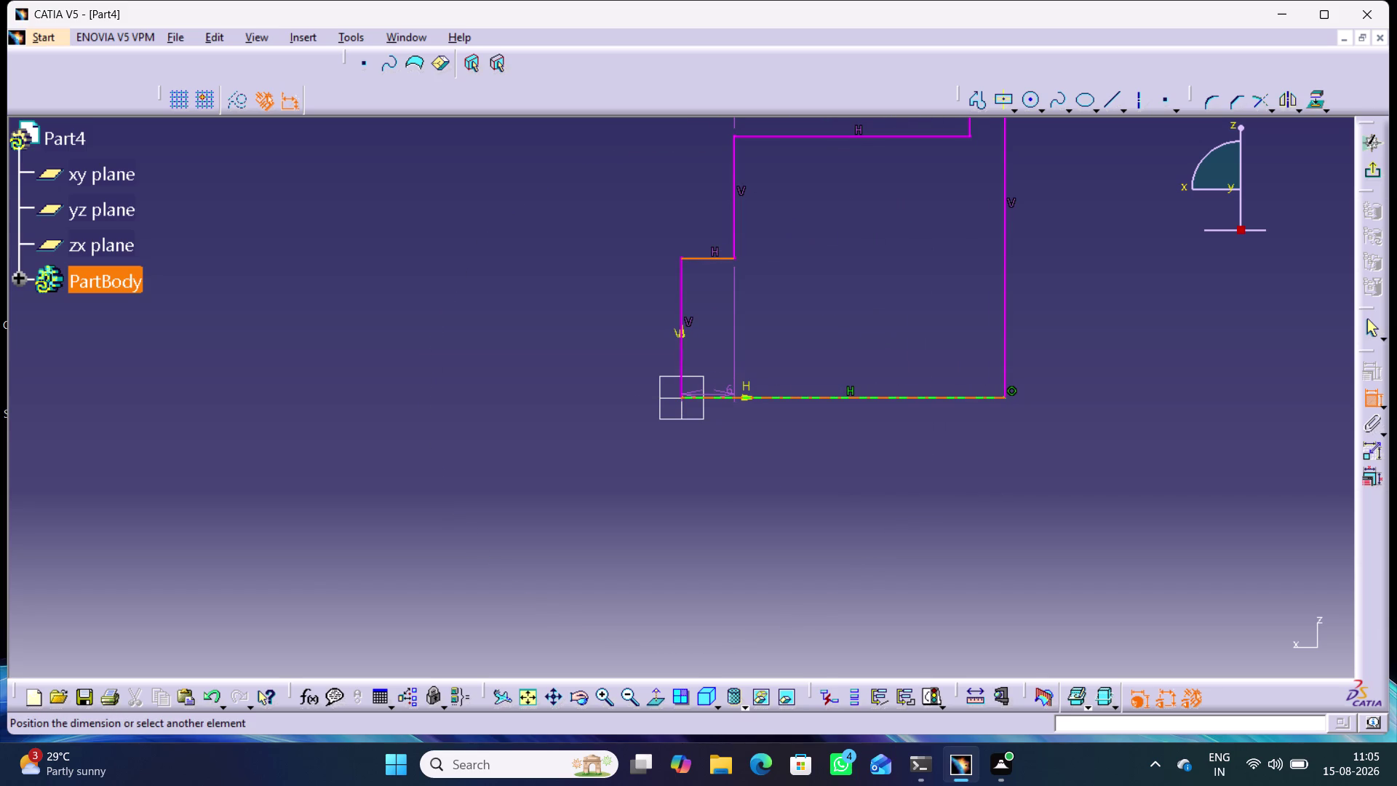
click(729, 400)
click(613, 341)
double_click(611, 337)
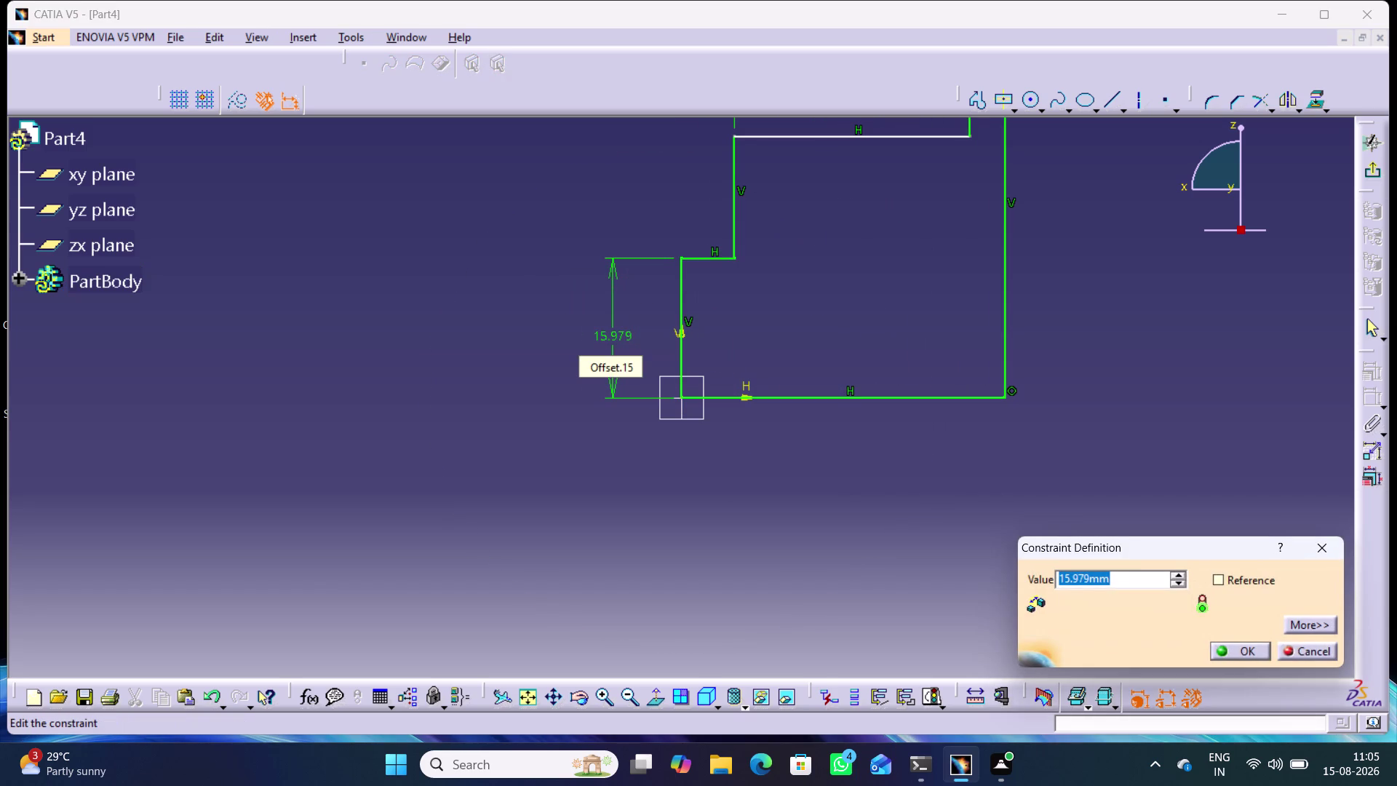
key(2)
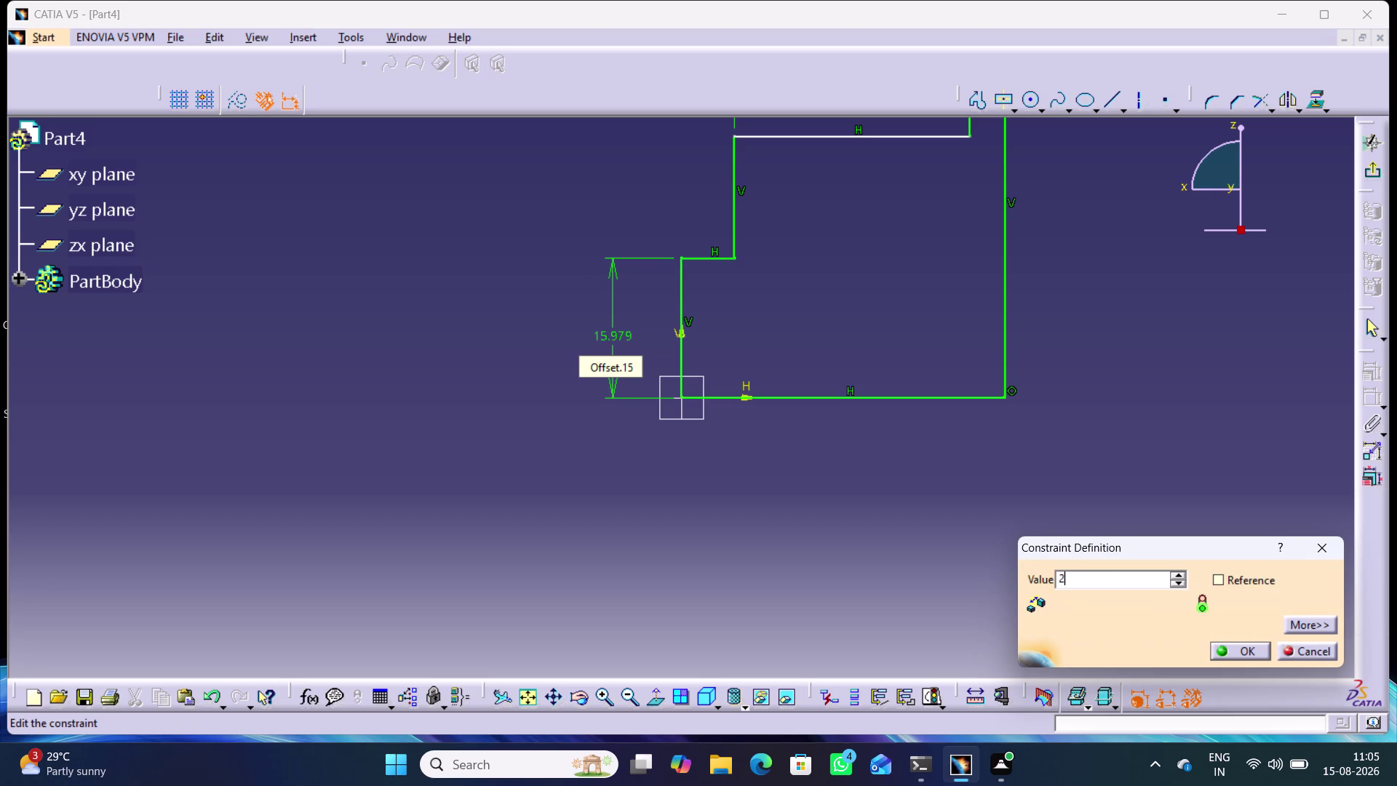
key(Return)
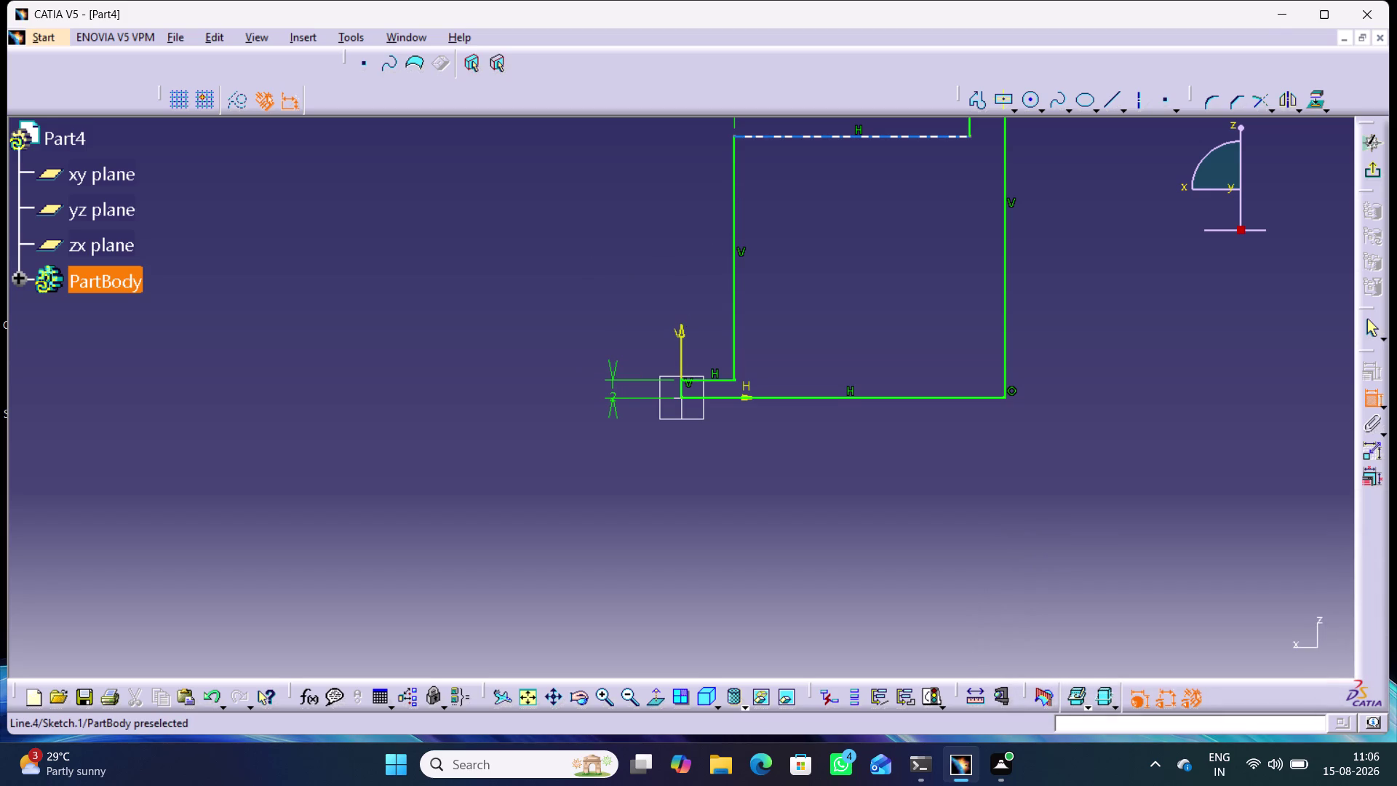
Dimension the step height from the base line and set it to 3.125.
click(809, 136)
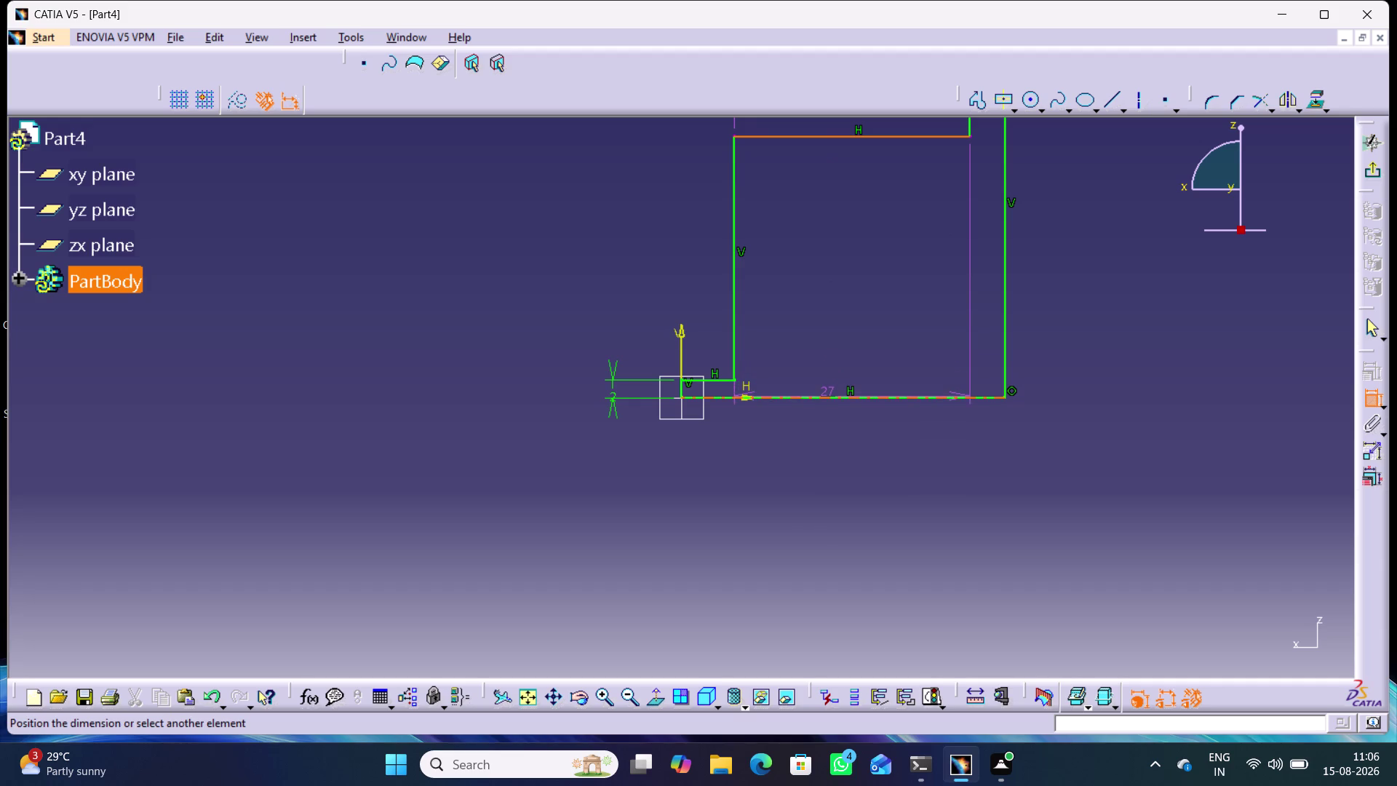
click(828, 398)
click(785, 301)
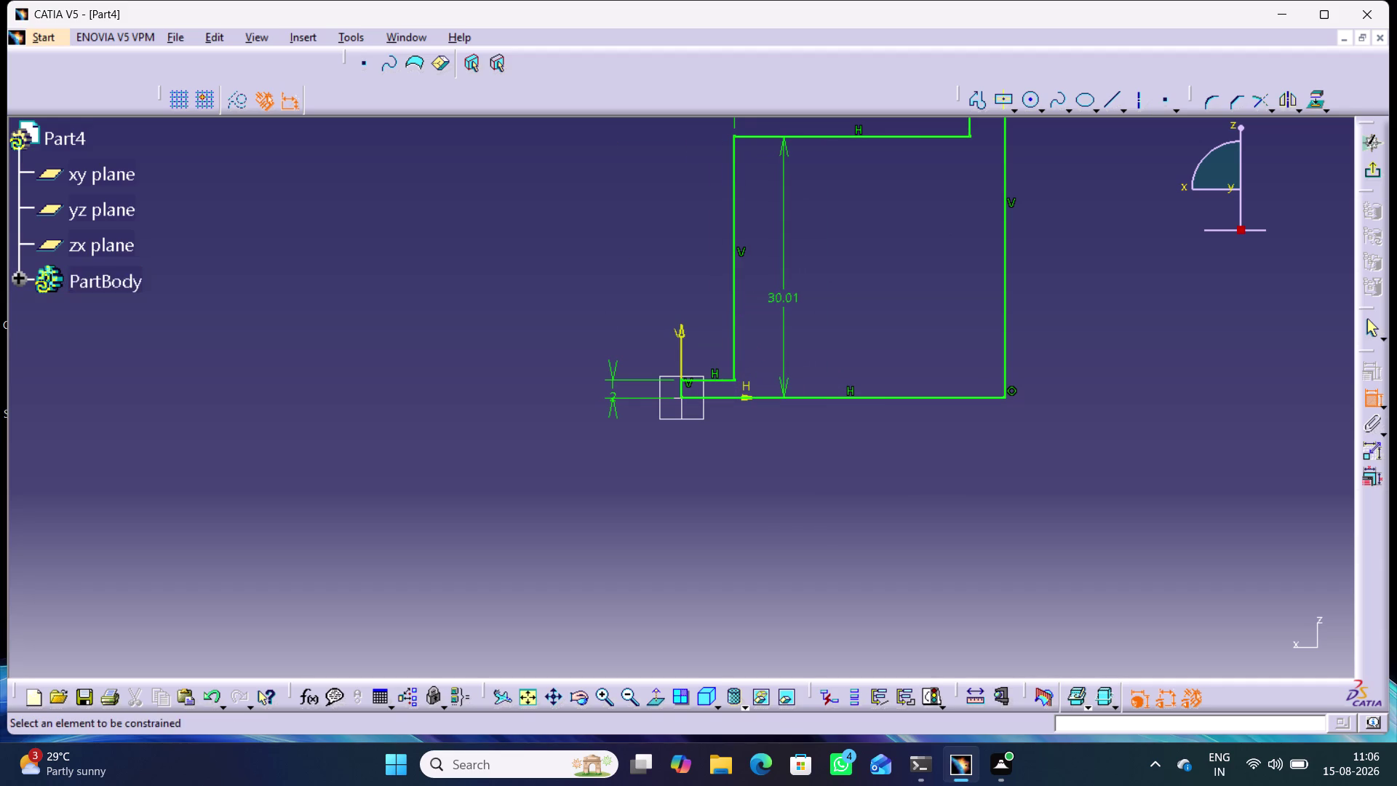
double_click(782, 297)
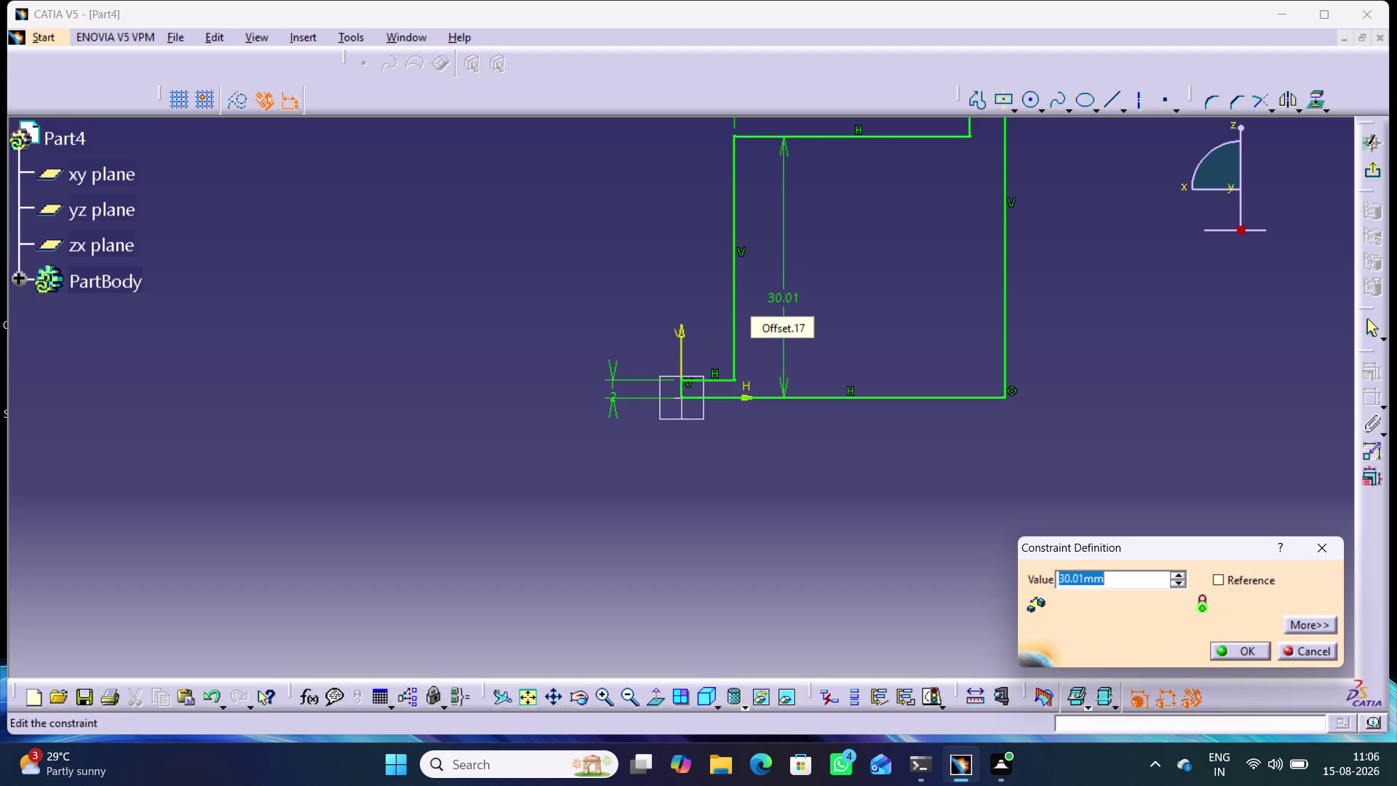
text(3.1)
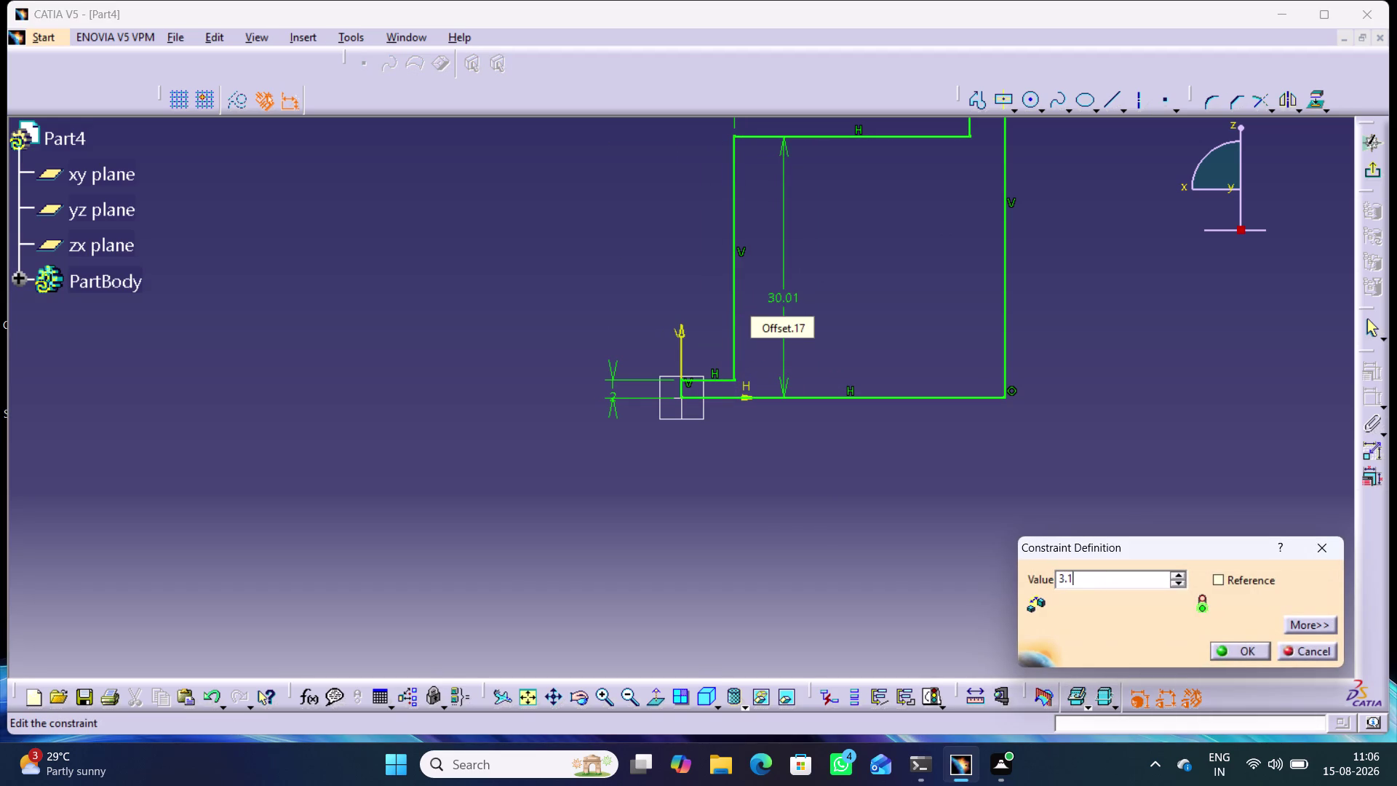
text(25)
key(Return)
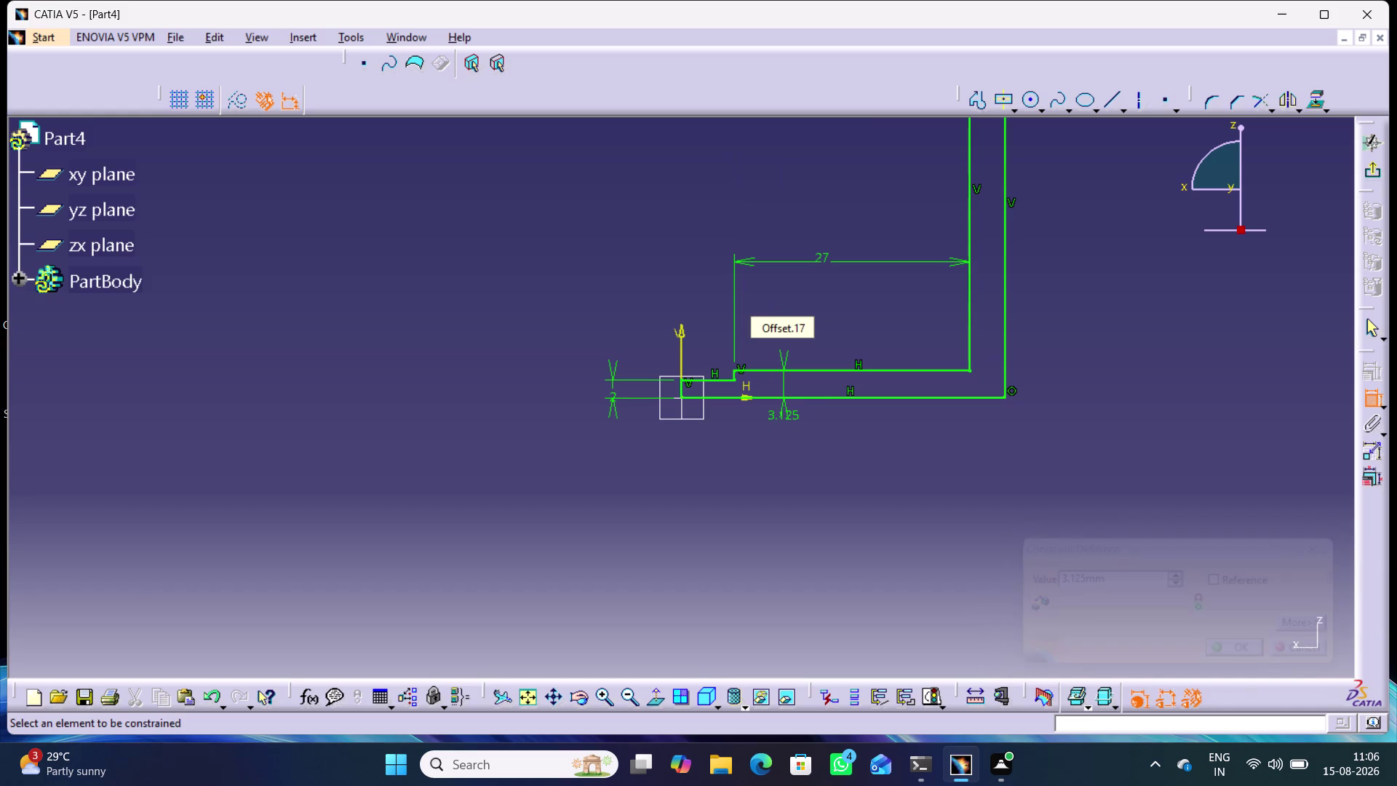
Drag the 3.125 dimension label so it sits clear beside the profile.
click(771, 497)
drag(792, 414, 789, 468)
click(840, 451)
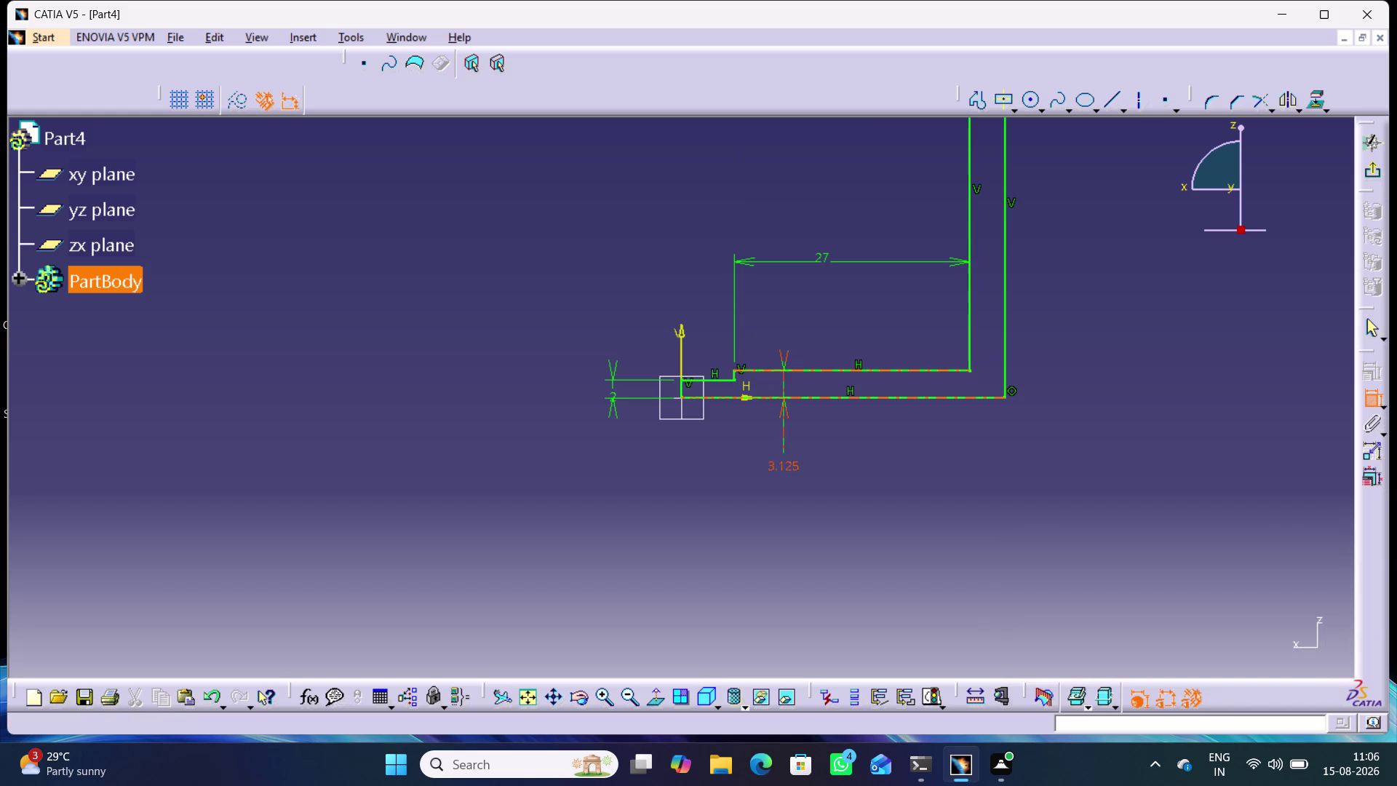
drag(777, 465, 792, 491)
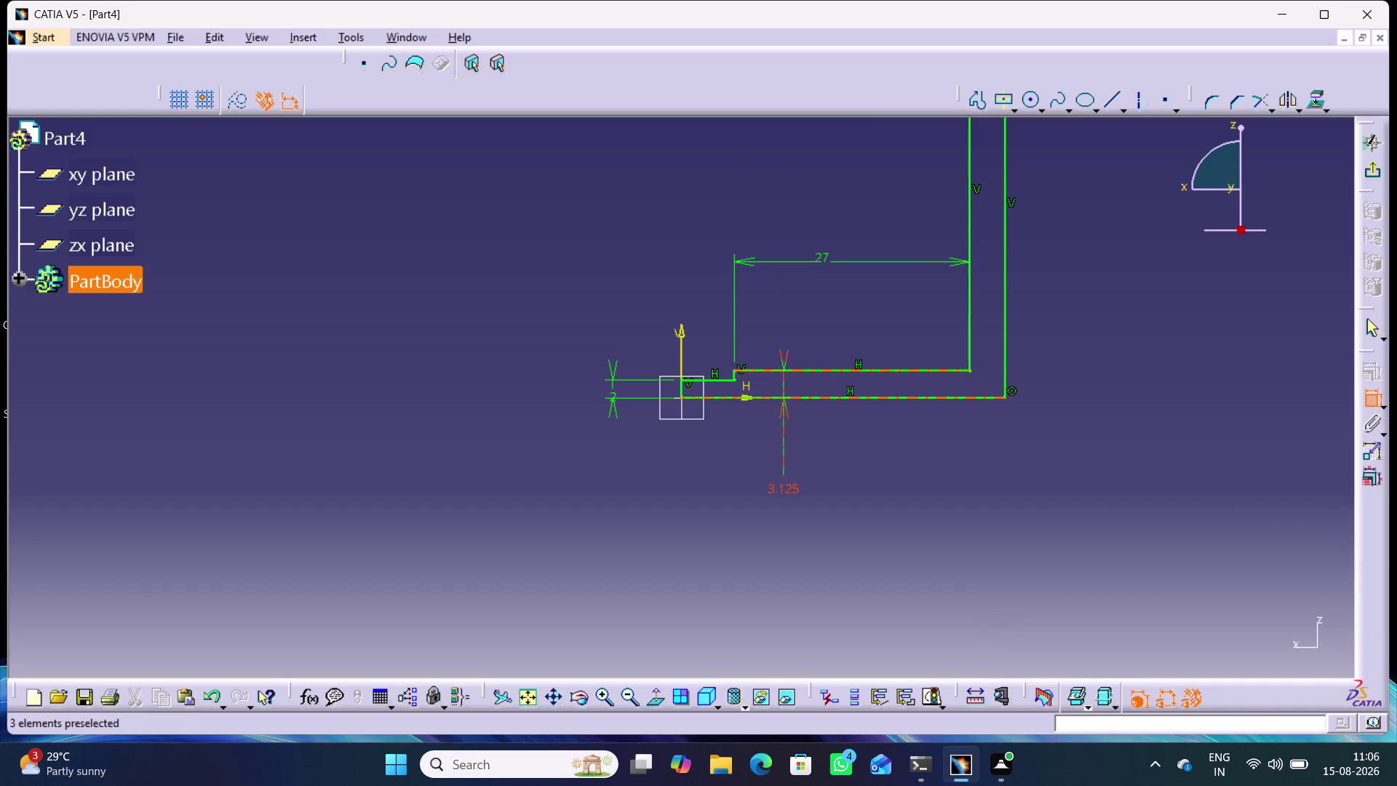
click(875, 432)
drag(777, 492, 777, 461)
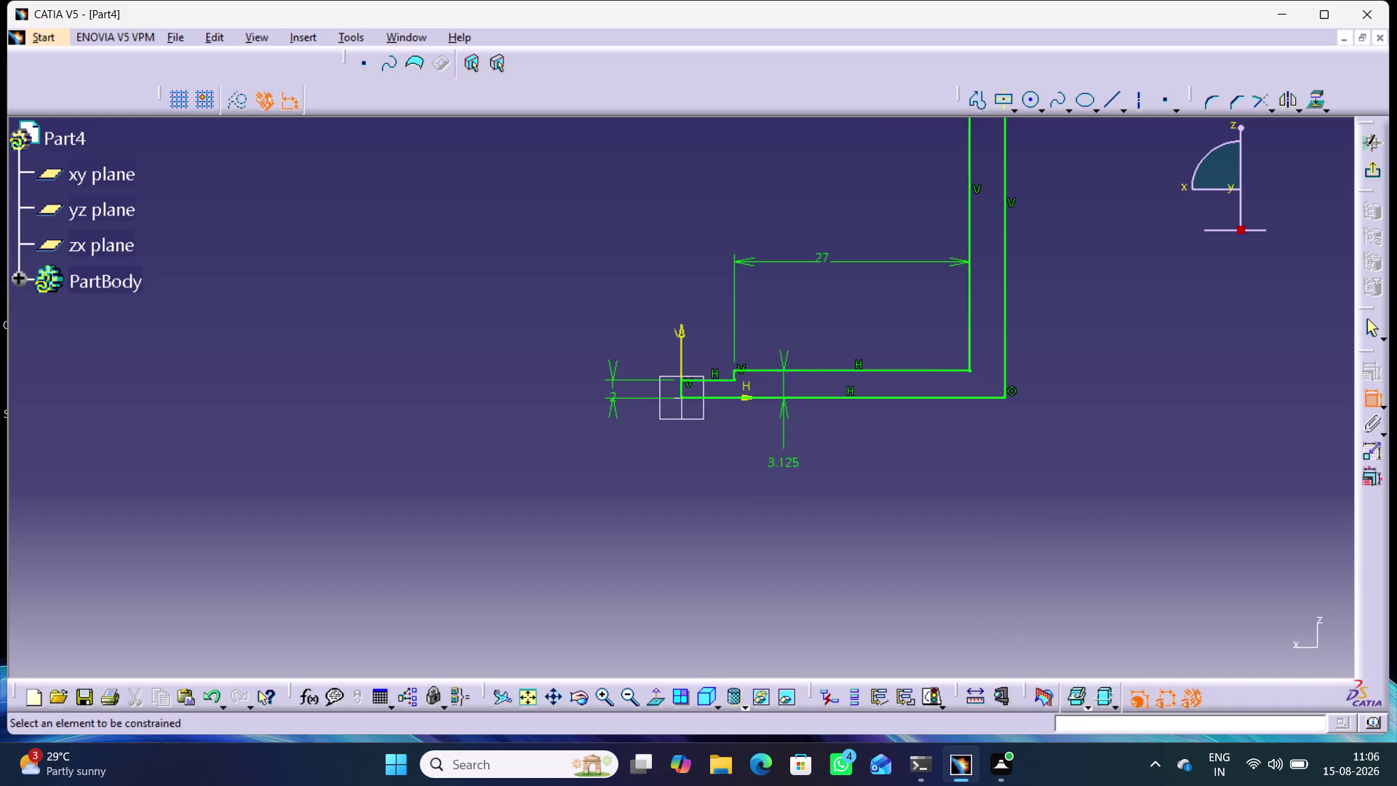
drag(778, 460, 778, 422)
click(983, 394)
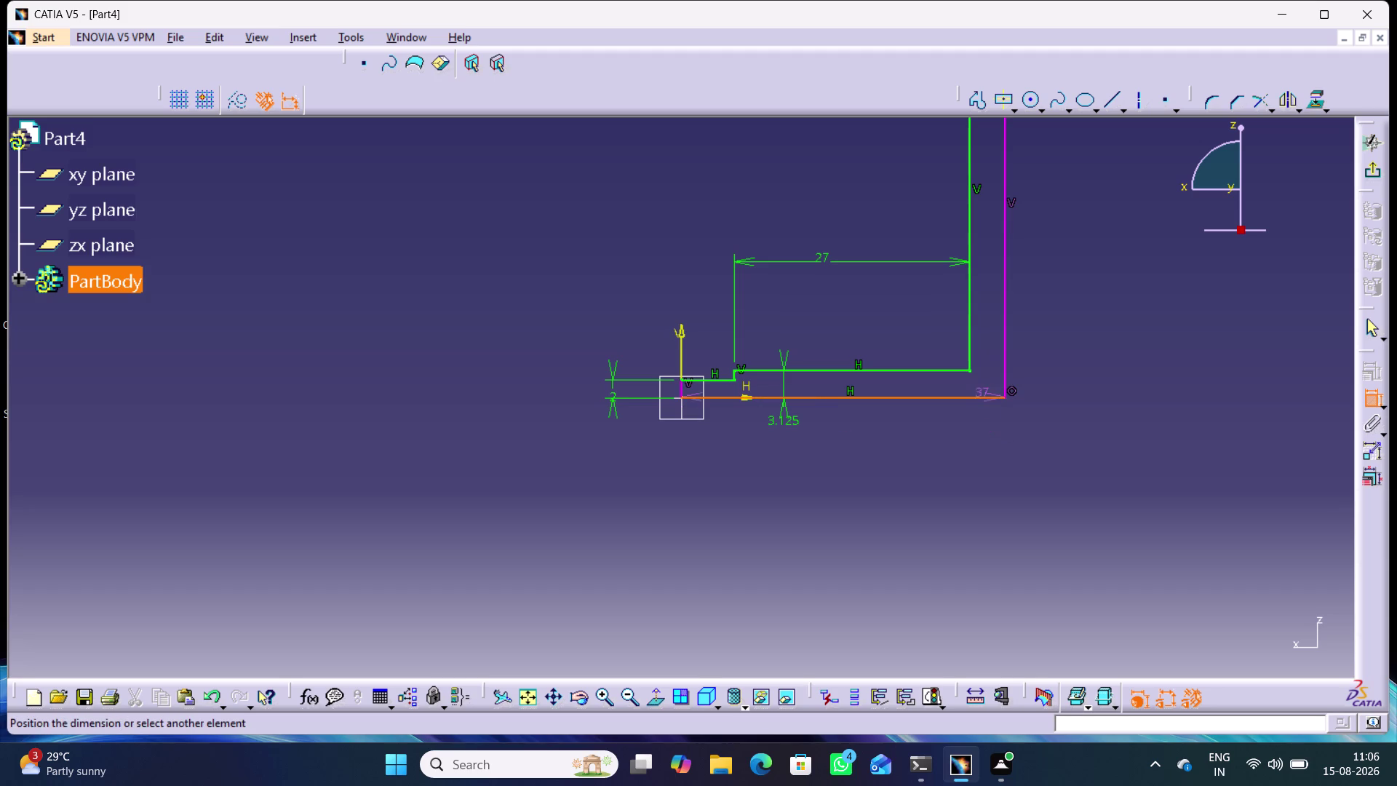
Add the 37 mm overall-length dimension and set the head height dimension to 5 mm.
middle_drag(1019, 307, 893, 583)
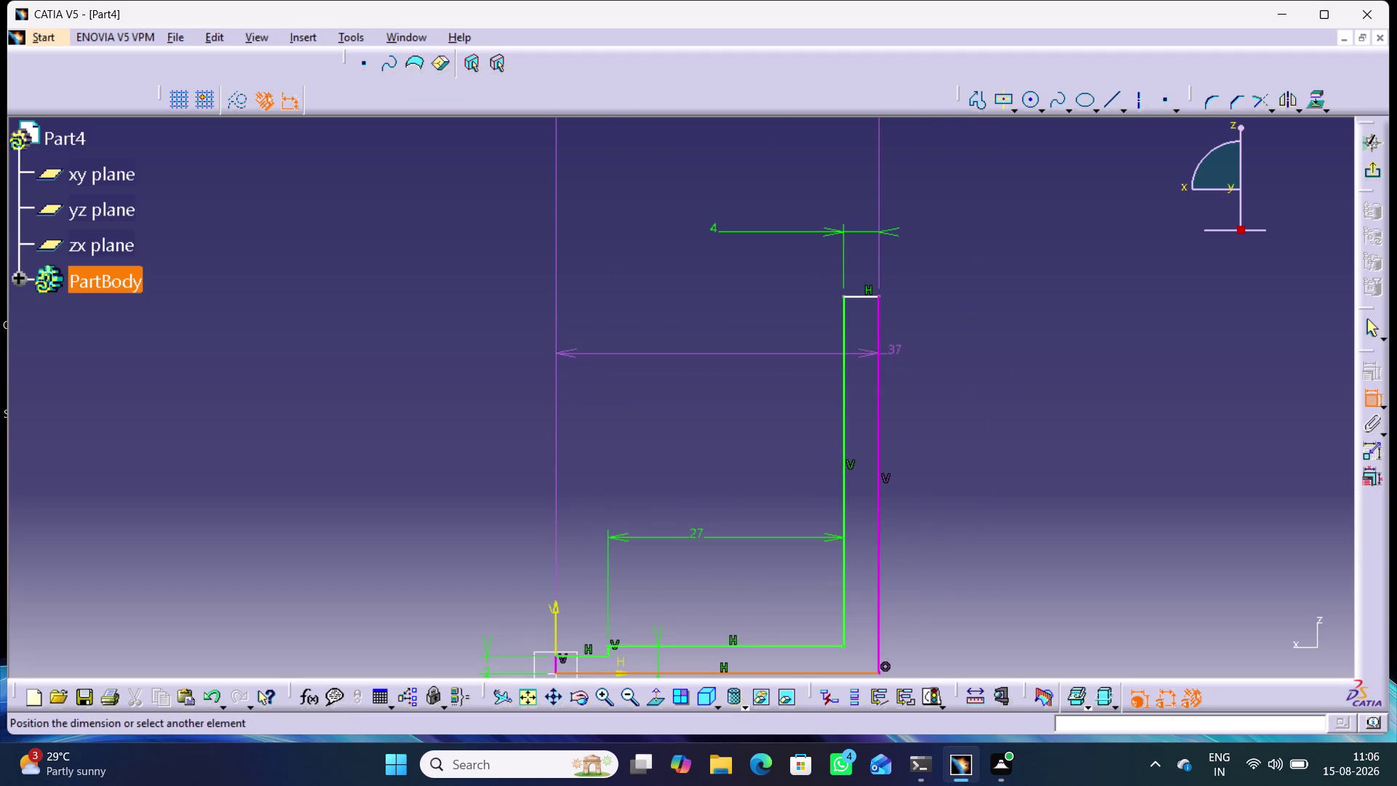
click(853, 296)
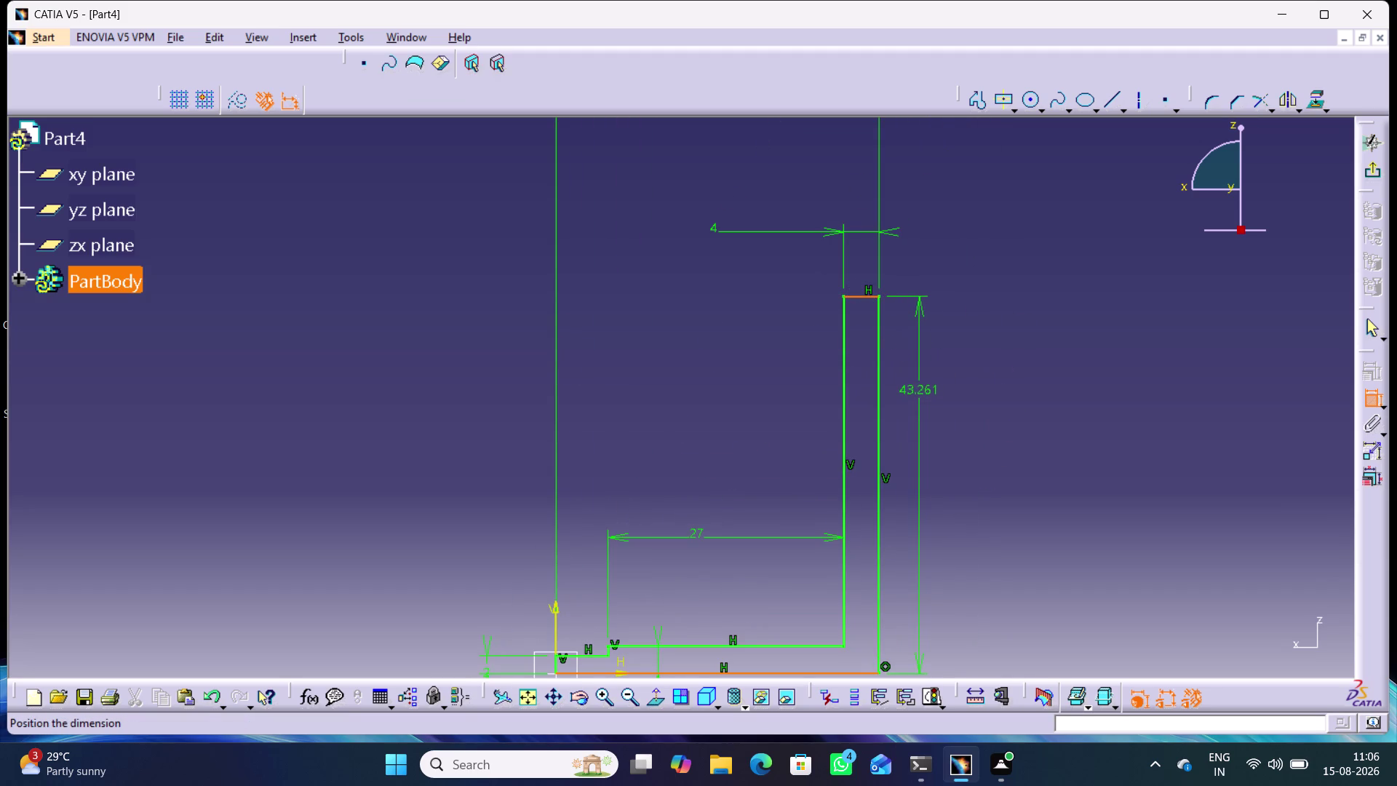
middle_drag(921, 390, 921, 381)
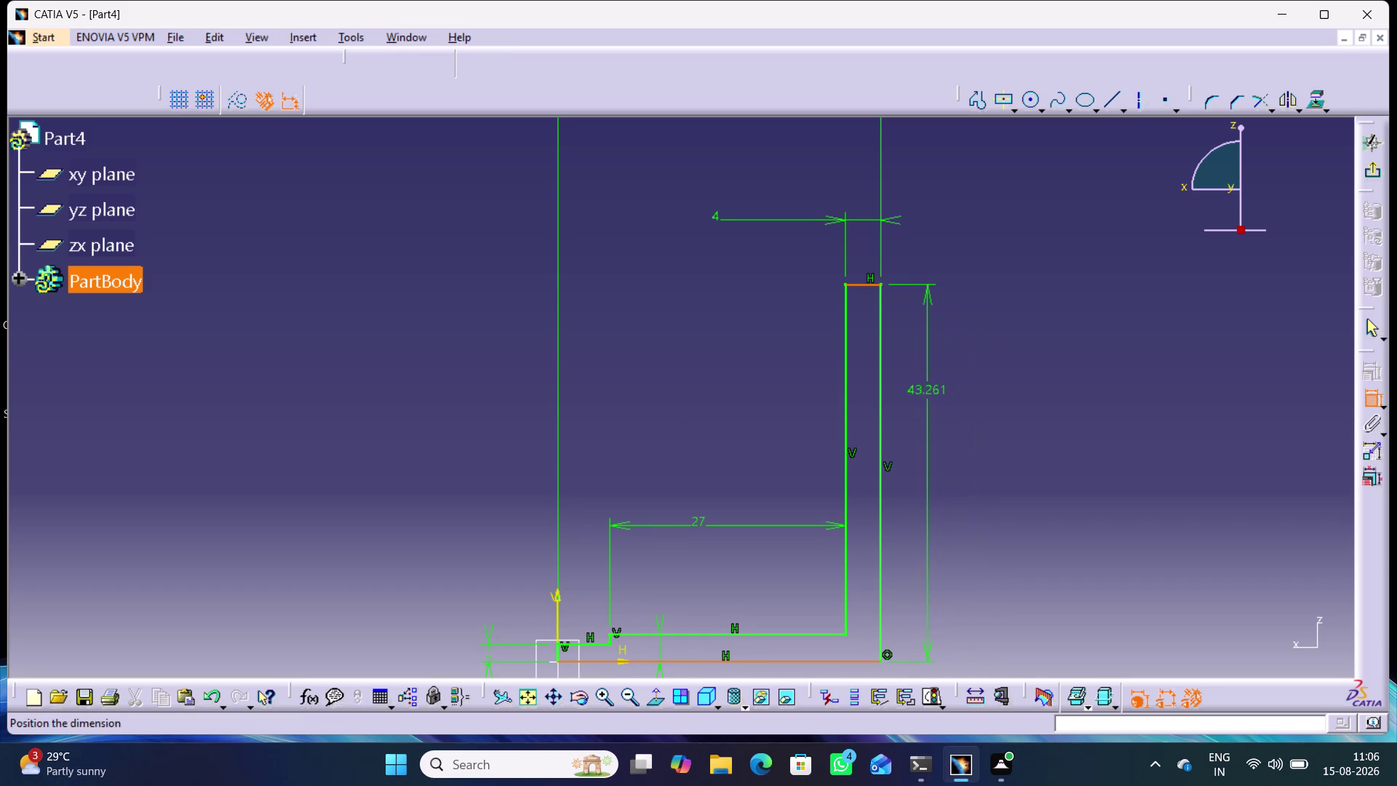
click(931, 526)
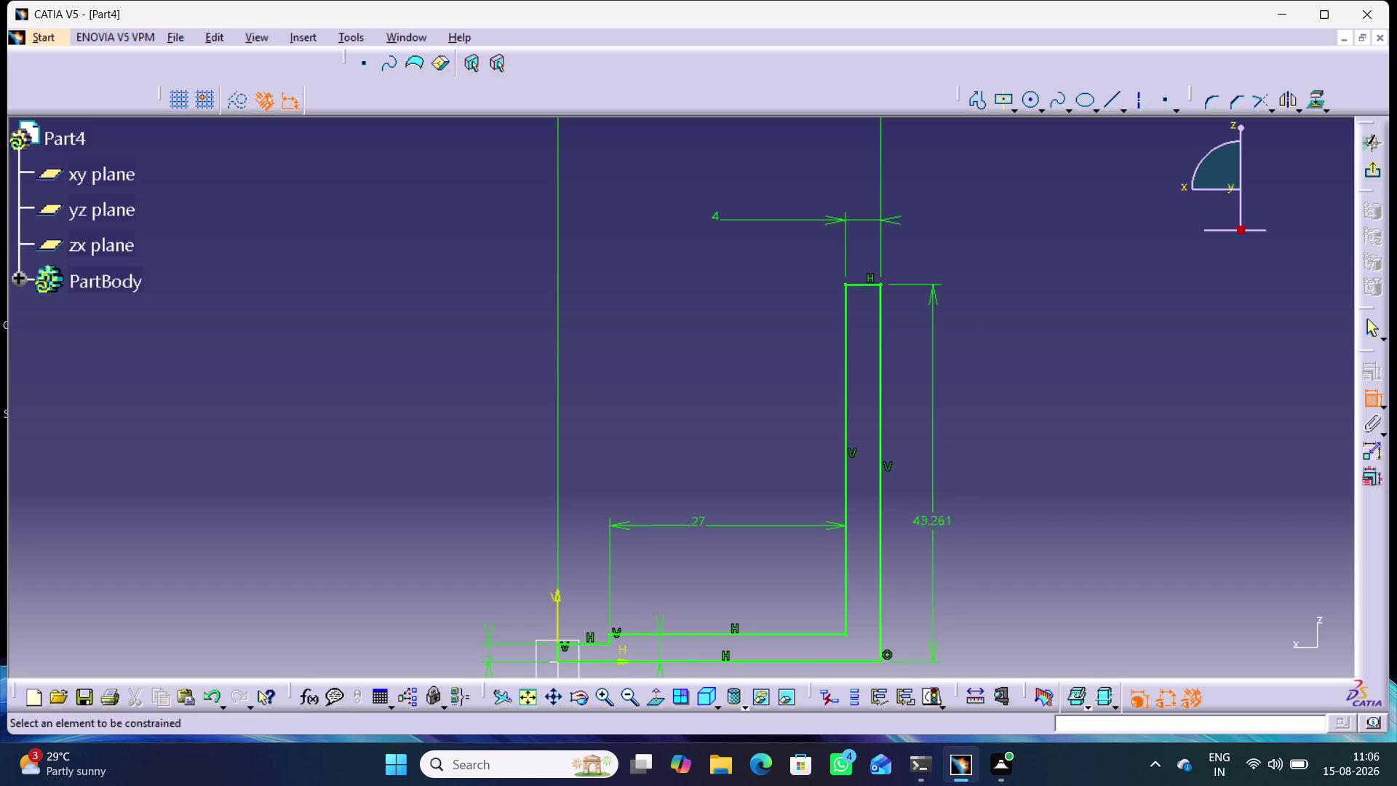
double_click(934, 516)
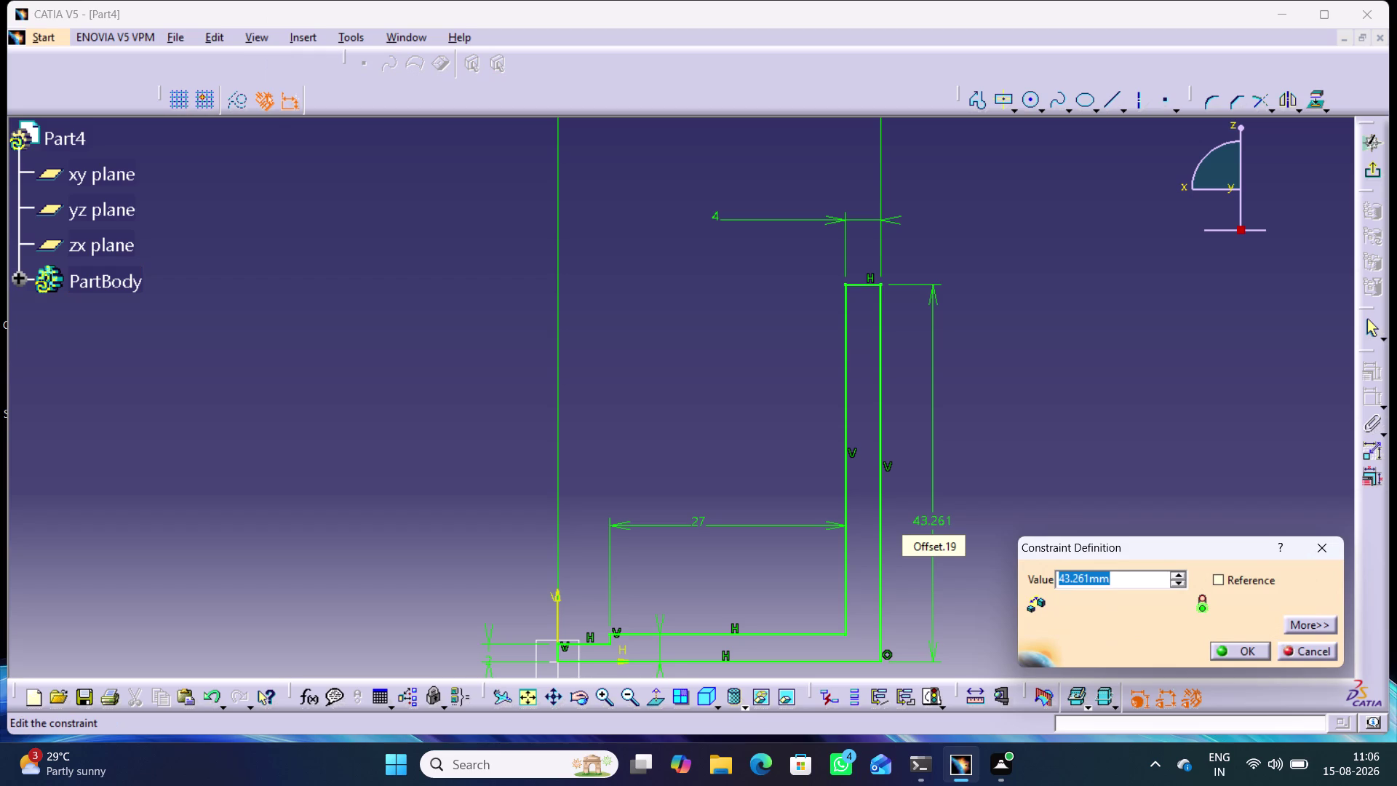
key(5)
key(Return)
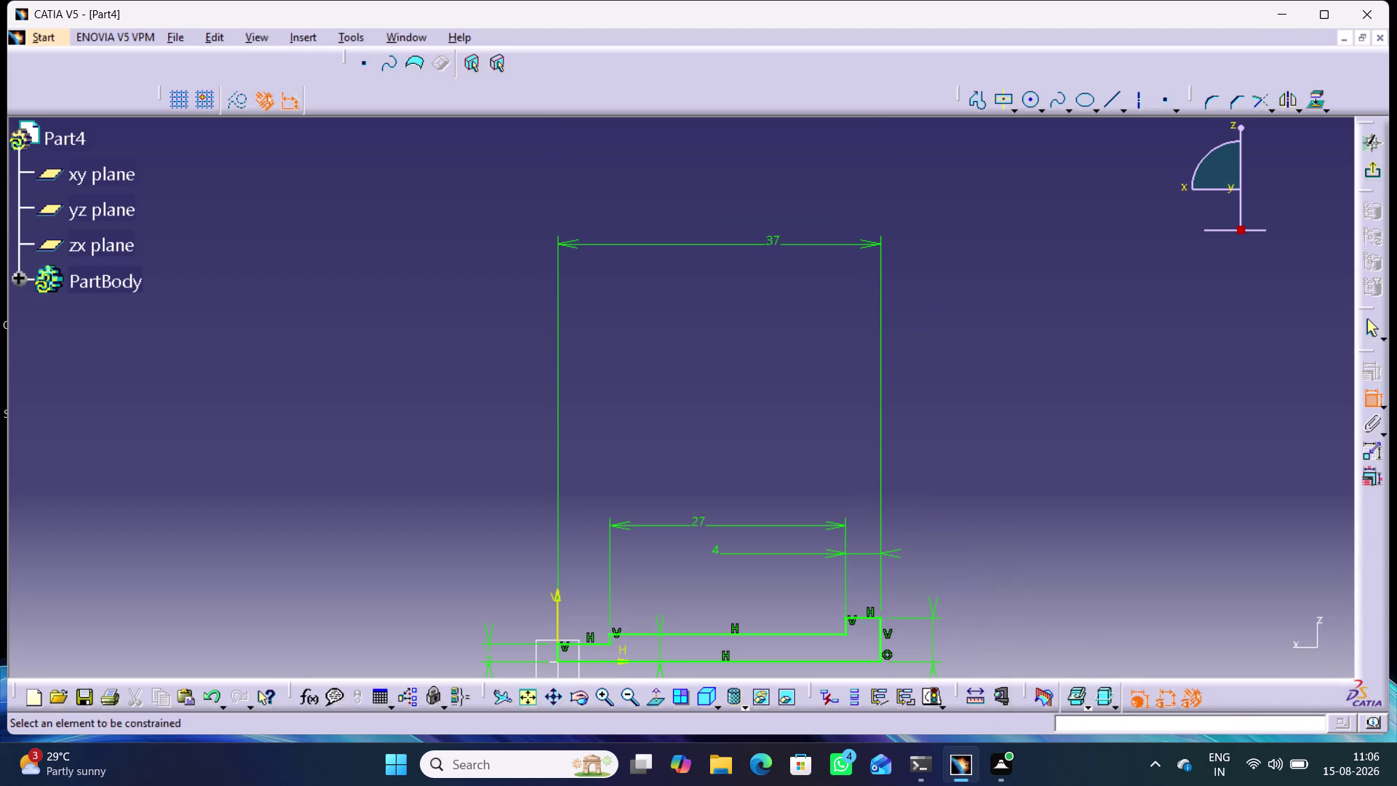
Drag the 4 mm dimension closer to the profile.
click(1146, 505)
middle_drag(985, 580, 996, 654)
right_click(984, 579)
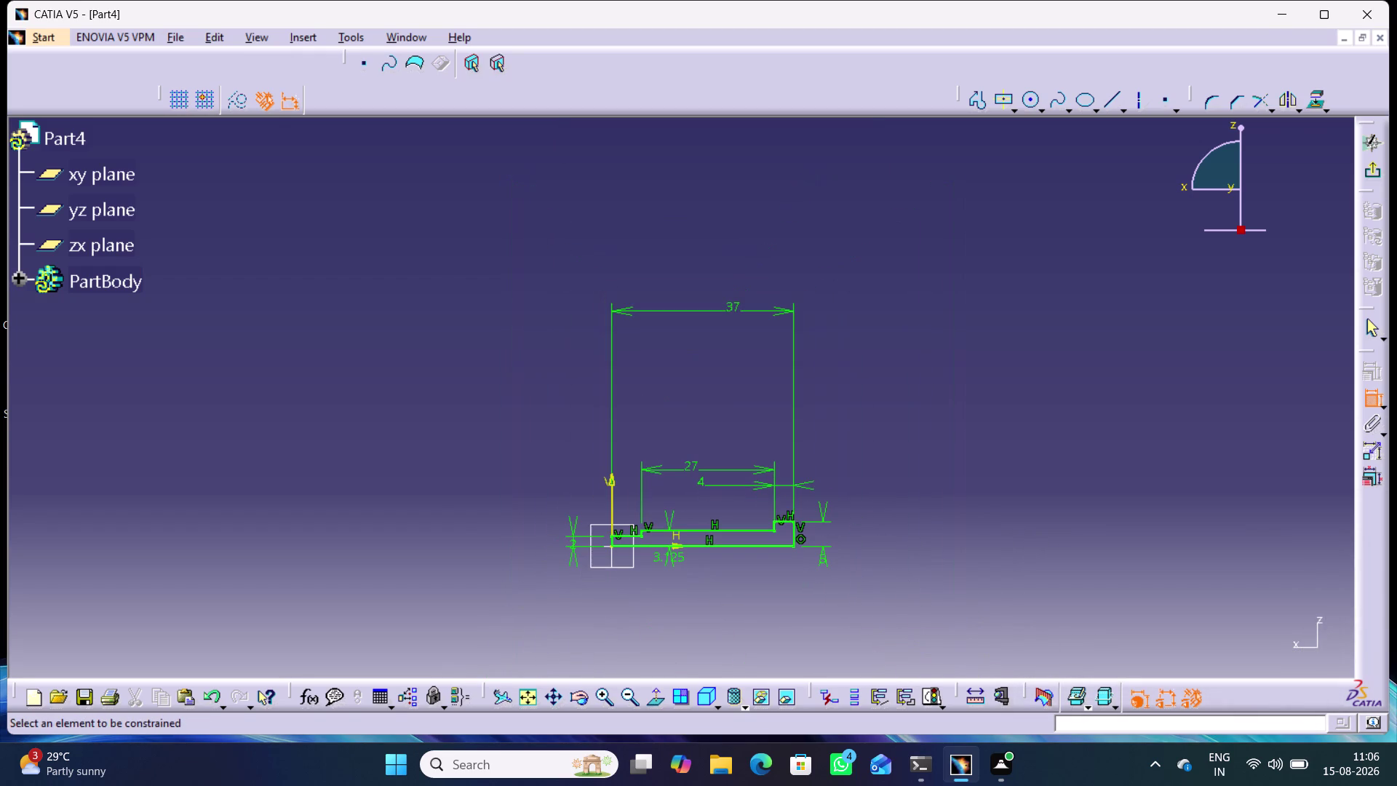
middle_drag(688, 624, 686, 530)
right_click(688, 624)
middle_drag(729, 587, 729, 586)
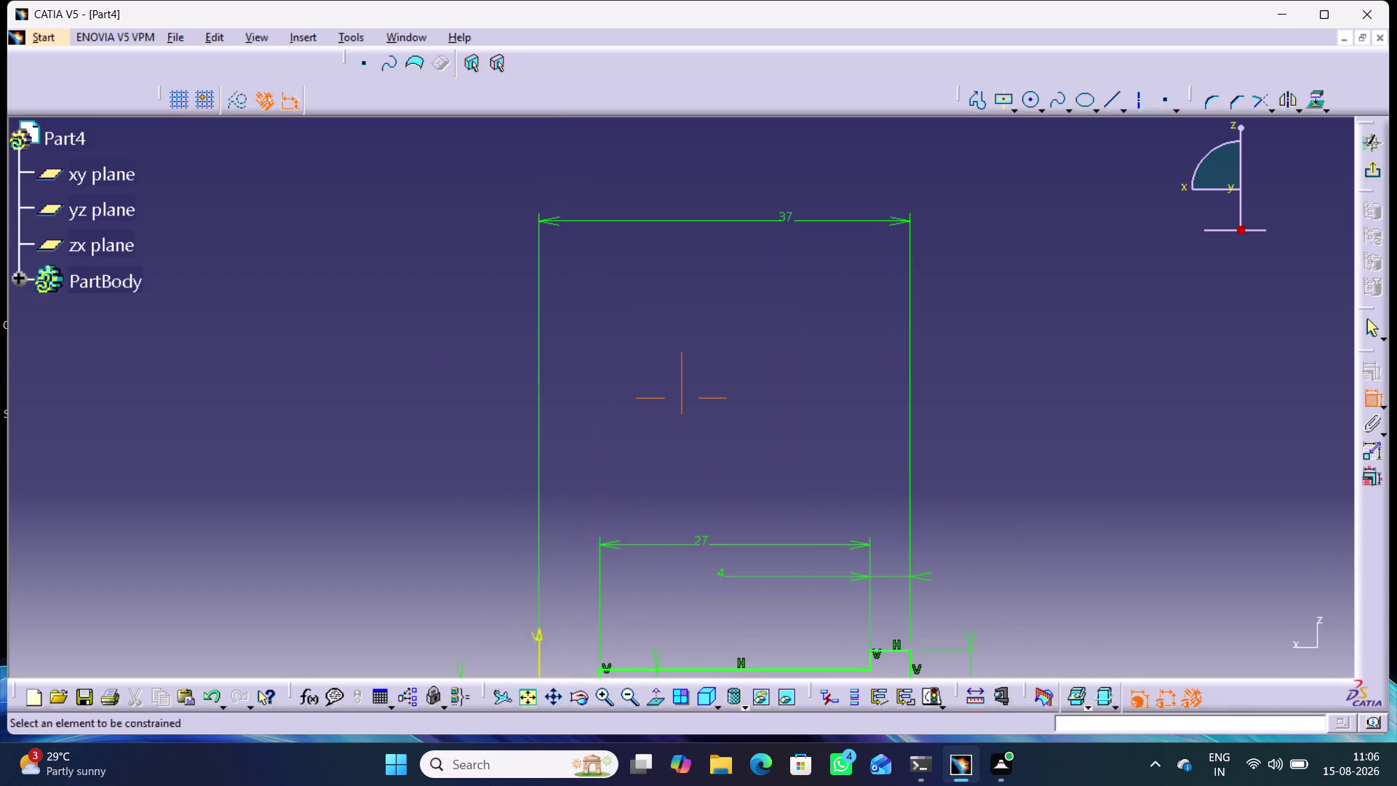
middle_drag(729, 585, 736, 431)
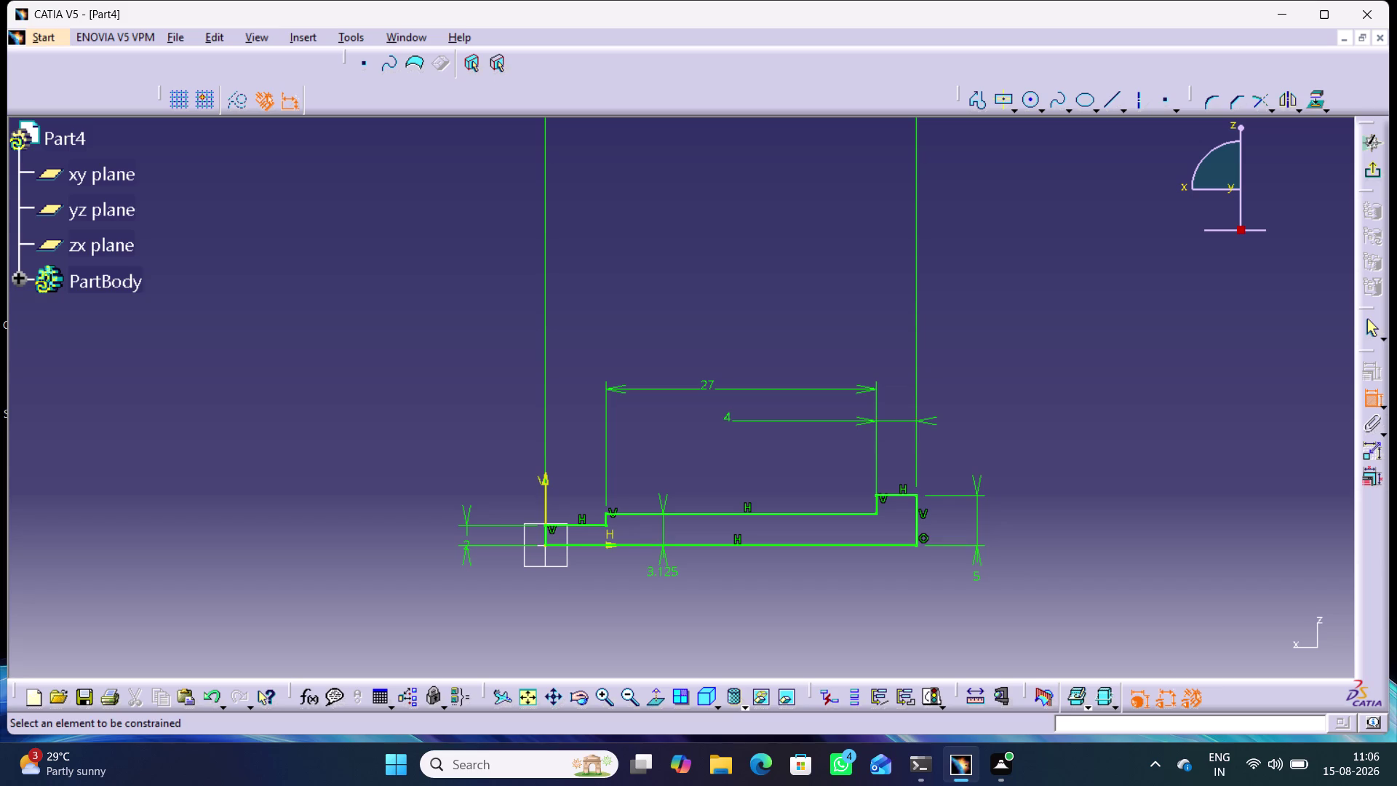
drag(727, 419, 902, 444)
click(902, 440)
drag(902, 417, 902, 438)
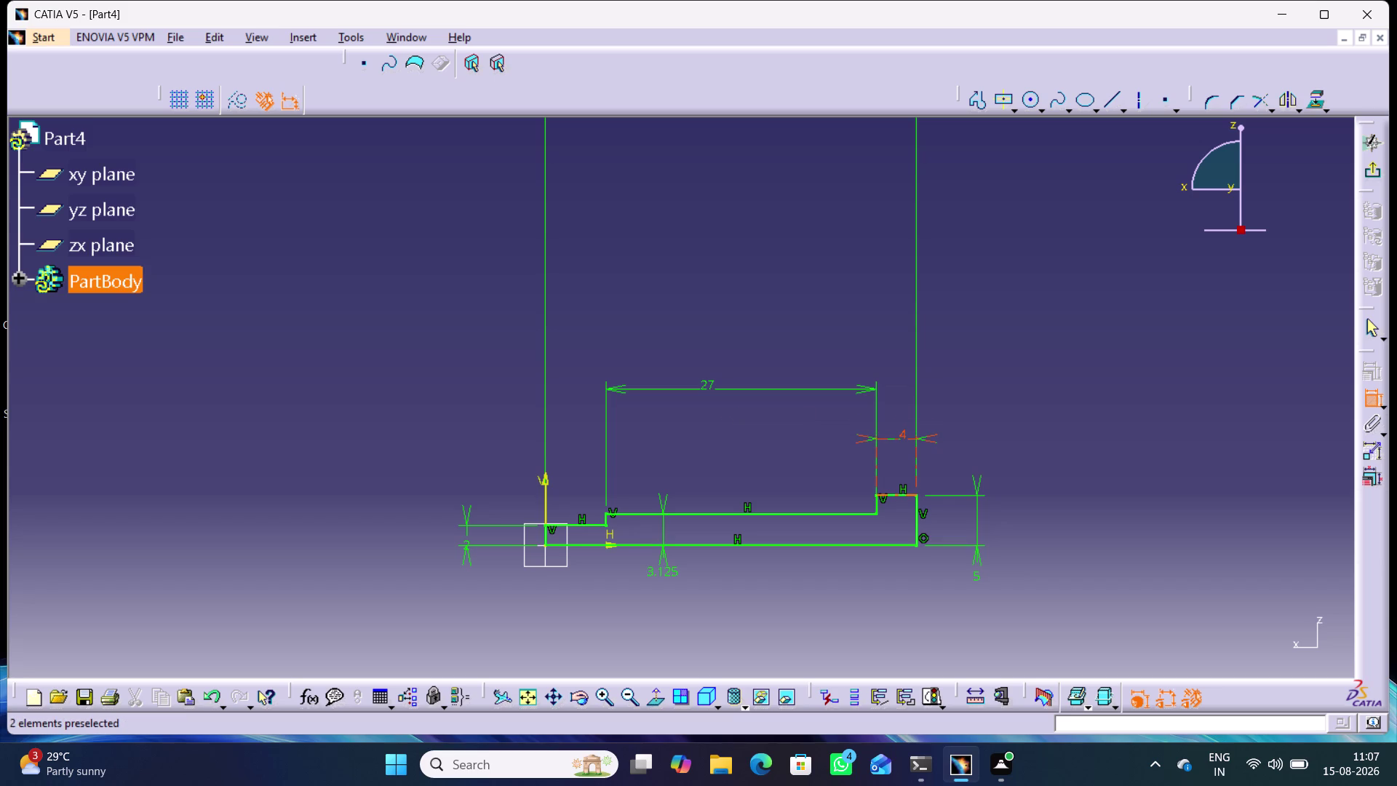
drag(902, 438, 895, 451)
click(803, 444)
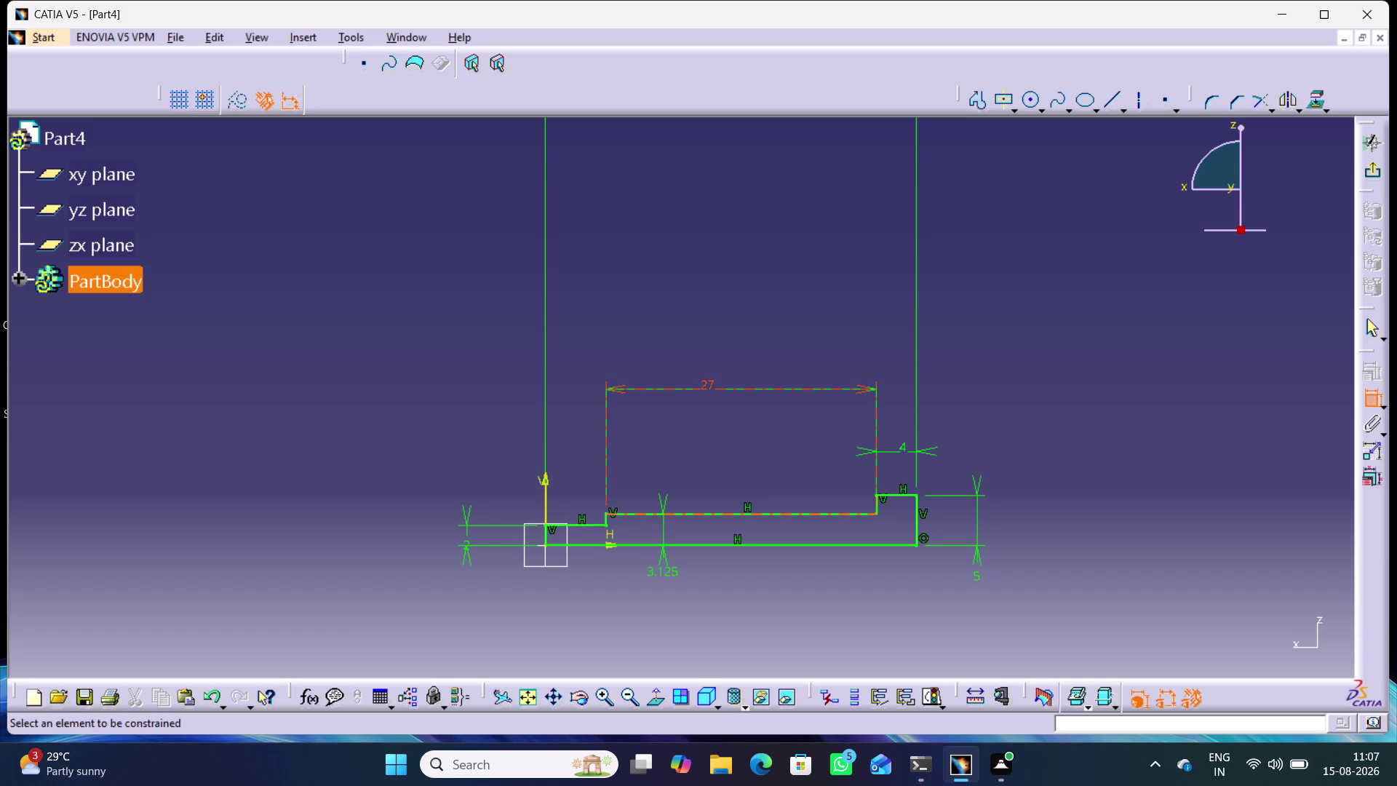
Move the 27 mm dimension toward the profile, beside the 4 mm one.
drag(710, 381, 731, 457)
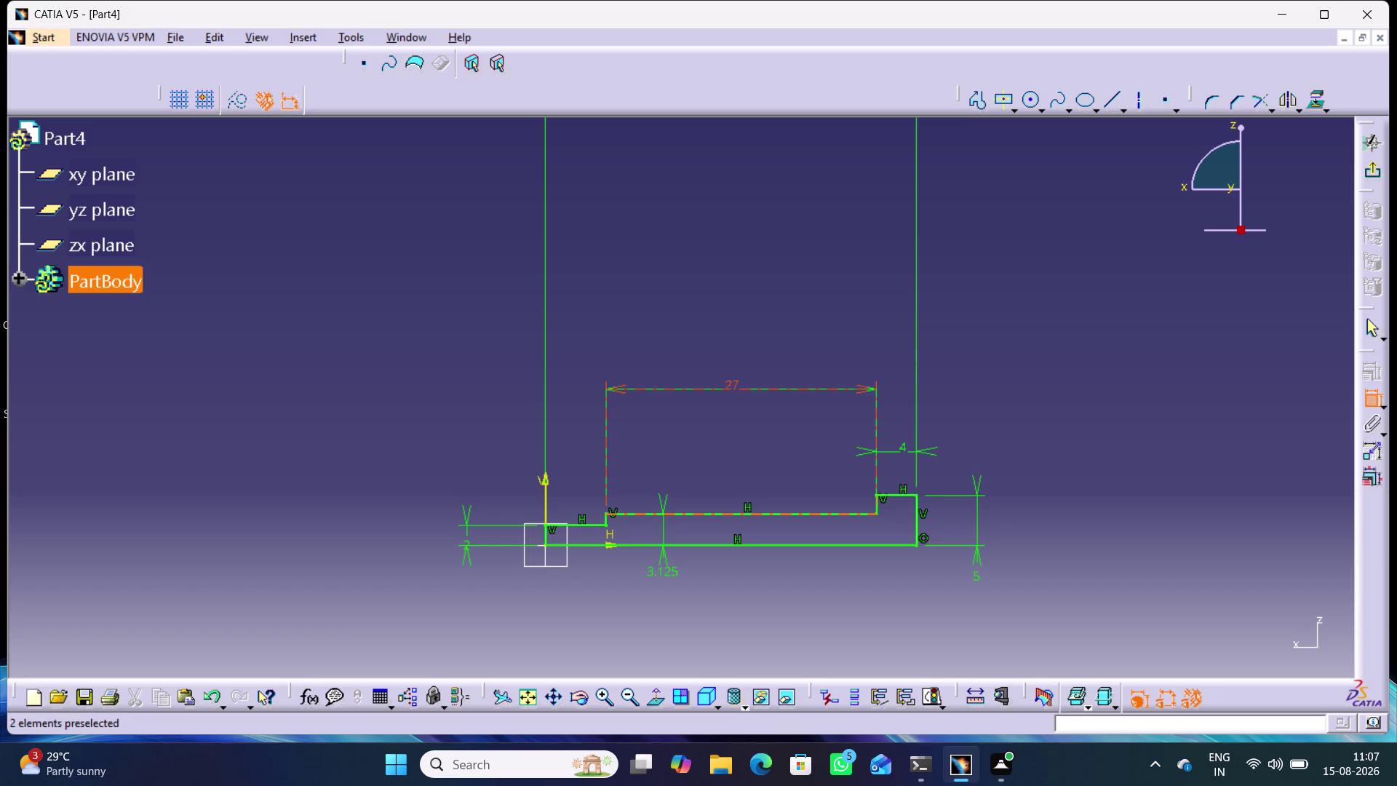
drag(731, 457, 741, 457)
drag(738, 384, 748, 454)
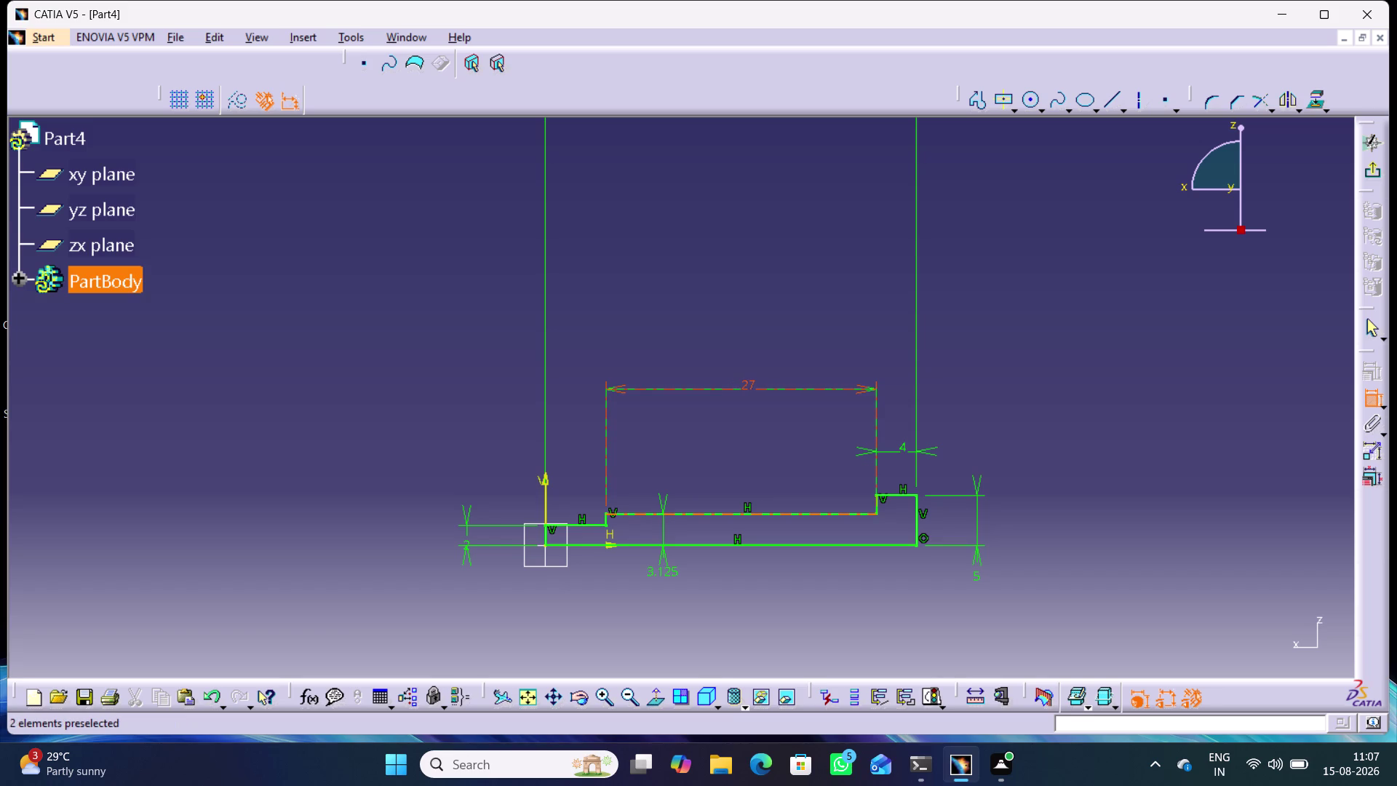
drag(748, 454, 743, 484)
click(744, 438)
drag(746, 384, 745, 472)
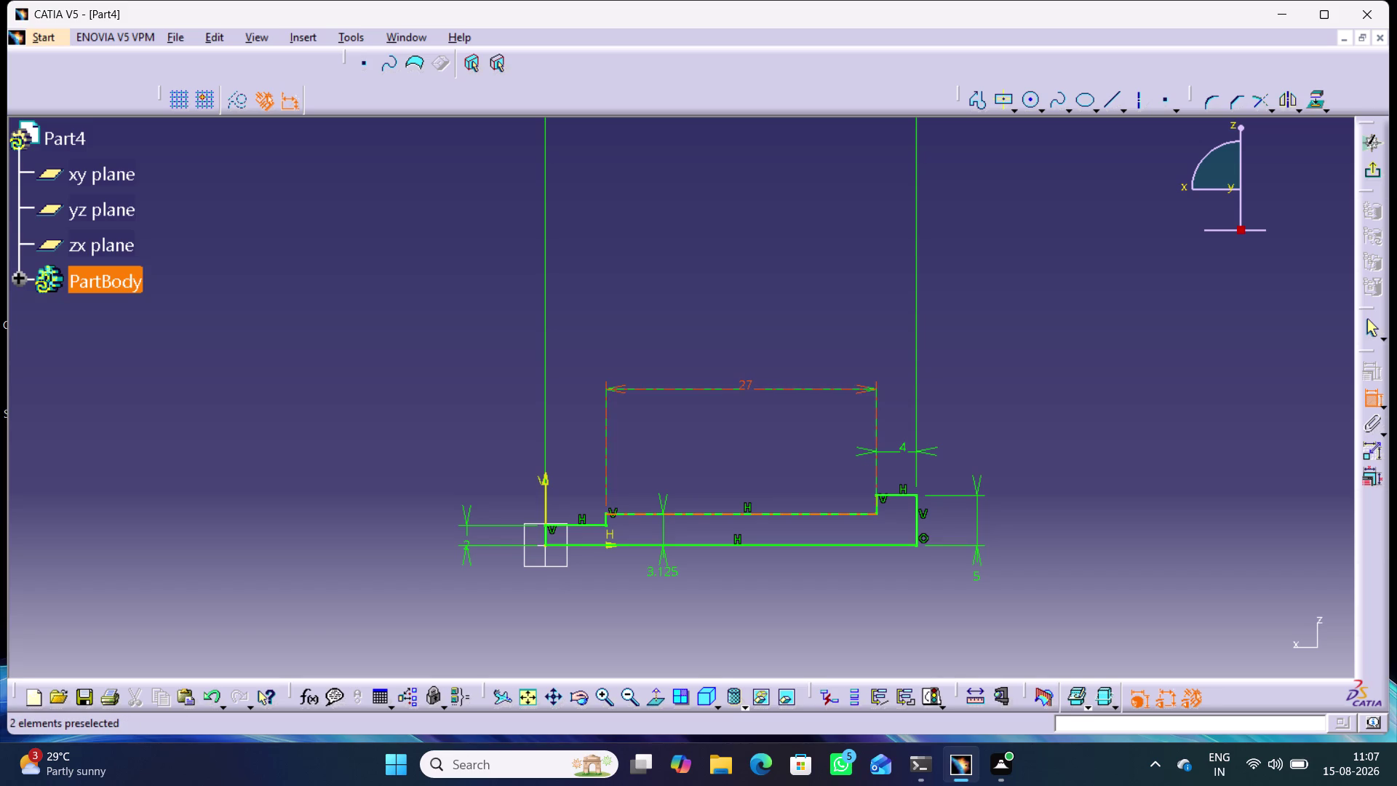
click(743, 442)
drag(869, 386, 870, 459)
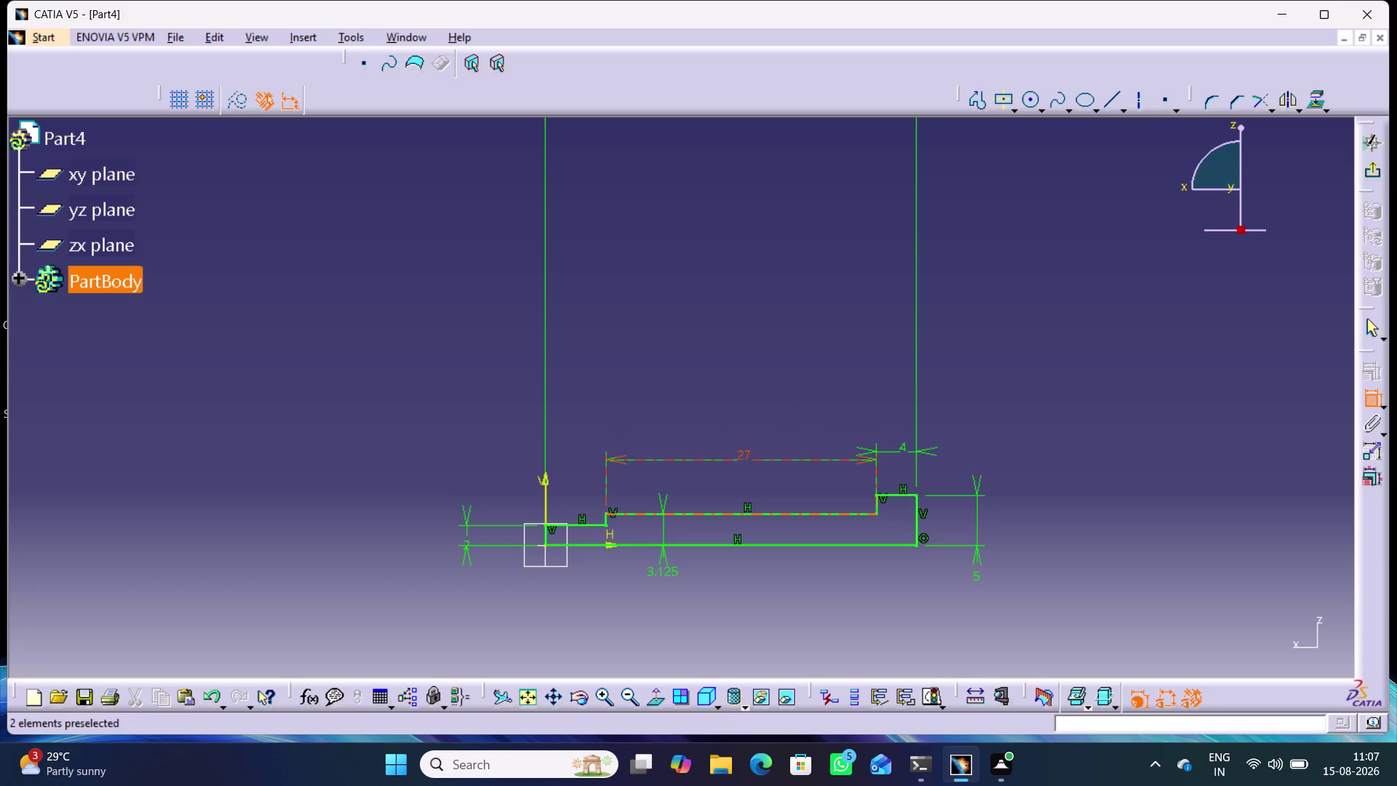
drag(870, 459, 870, 450)
click(1037, 377)
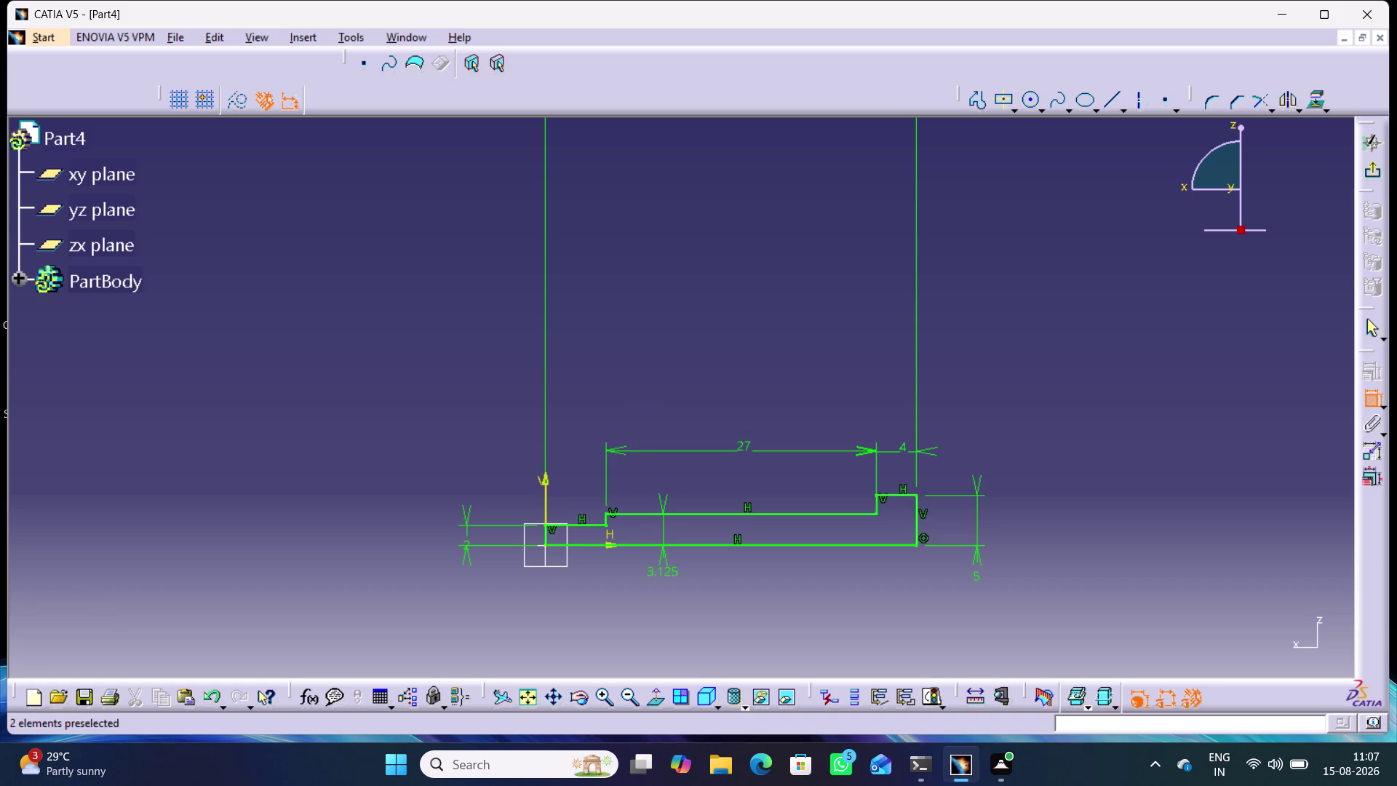
Bring the 37 mm dimension down near the profile and finish constraining.
middle_drag(1002, 419, 1003, 419)
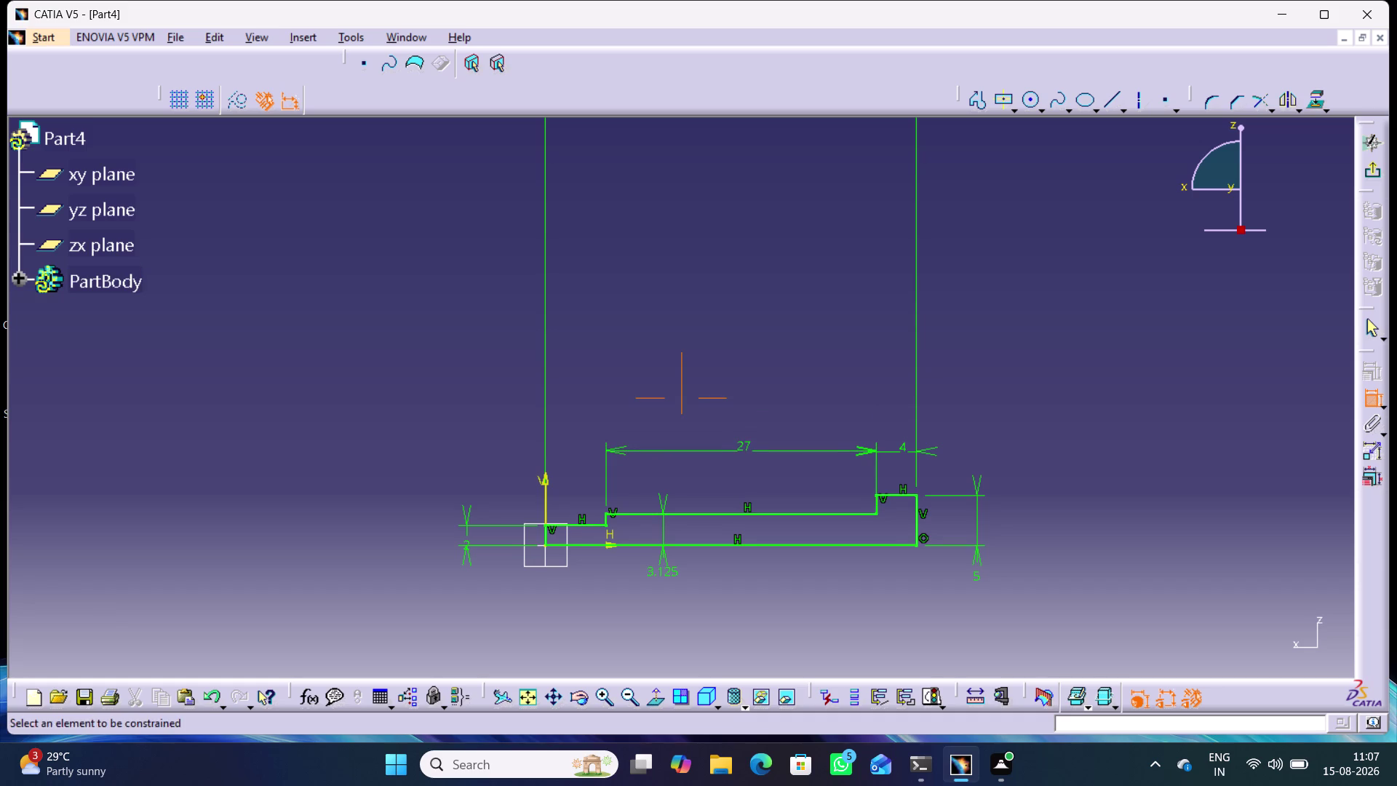
middle_drag(1003, 419, 1047, 506)
right_click(1002, 419)
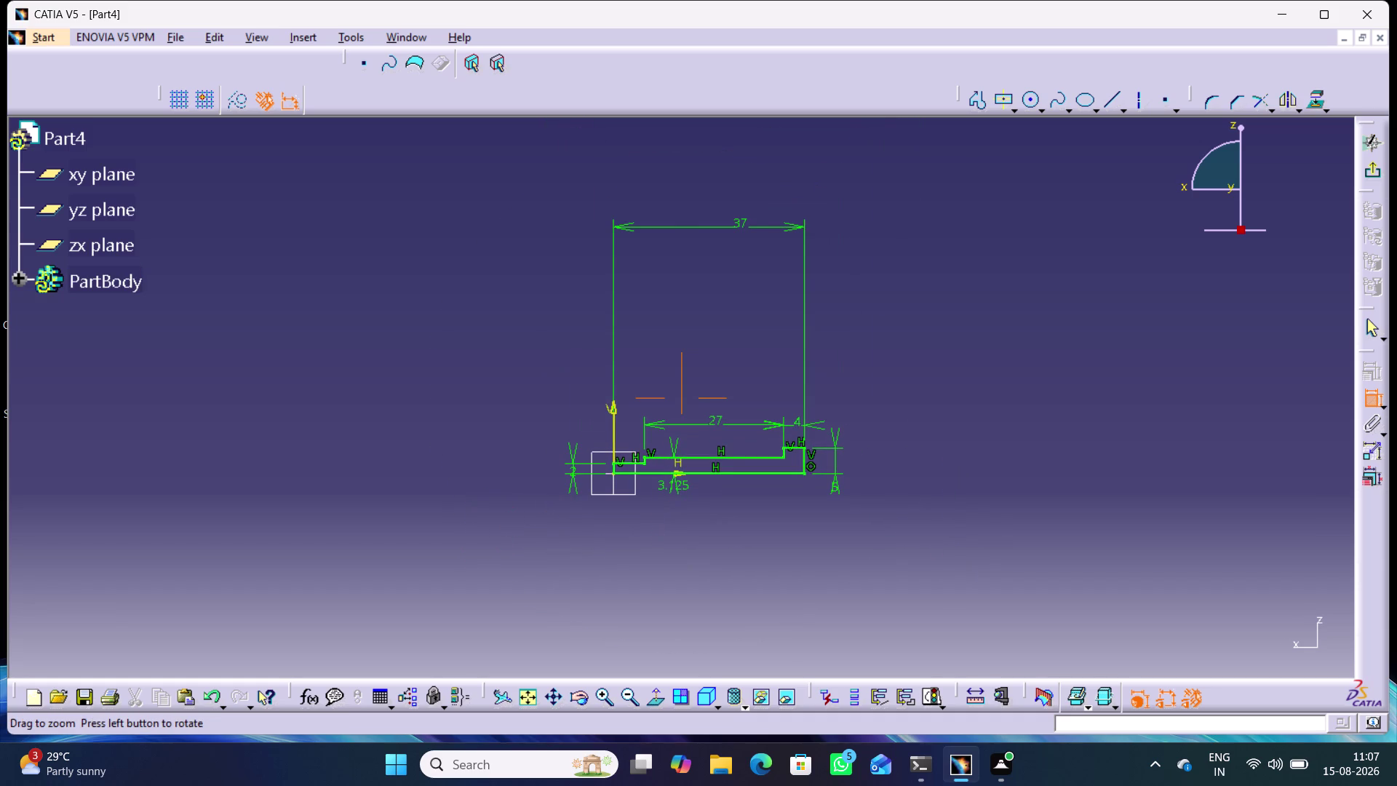
drag(738, 219, 714, 378)
click(719, 313)
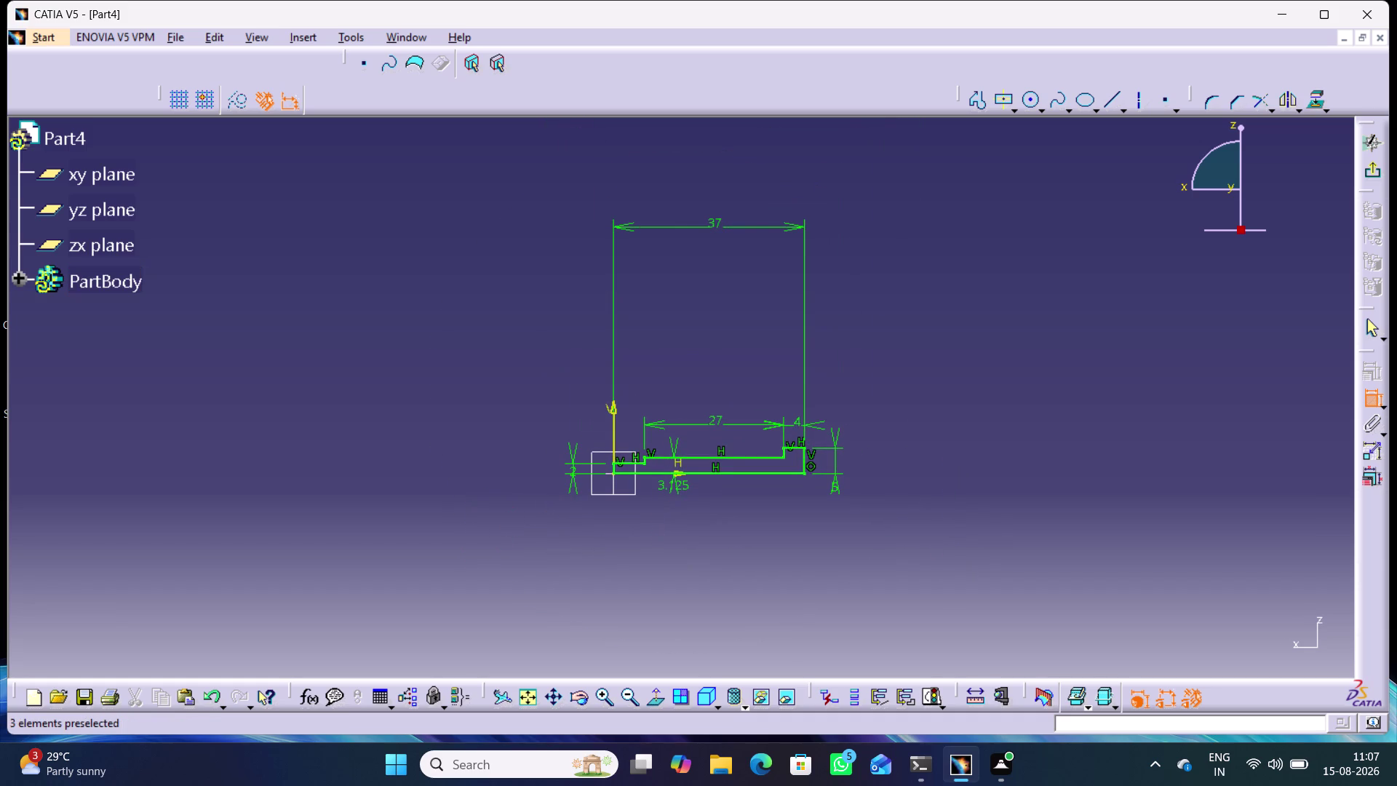
drag(709, 222, 746, 389)
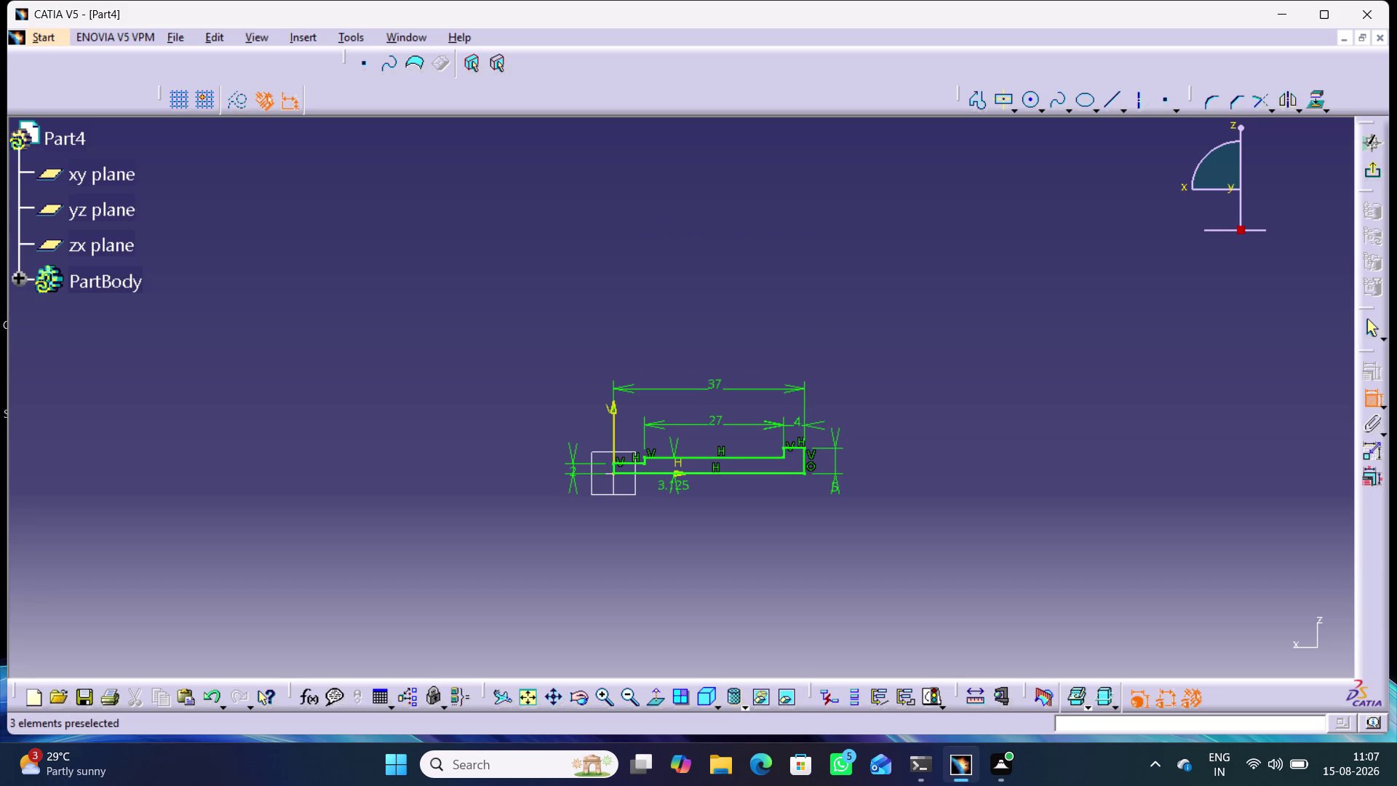
click(1027, 300)
click(1366, 395)
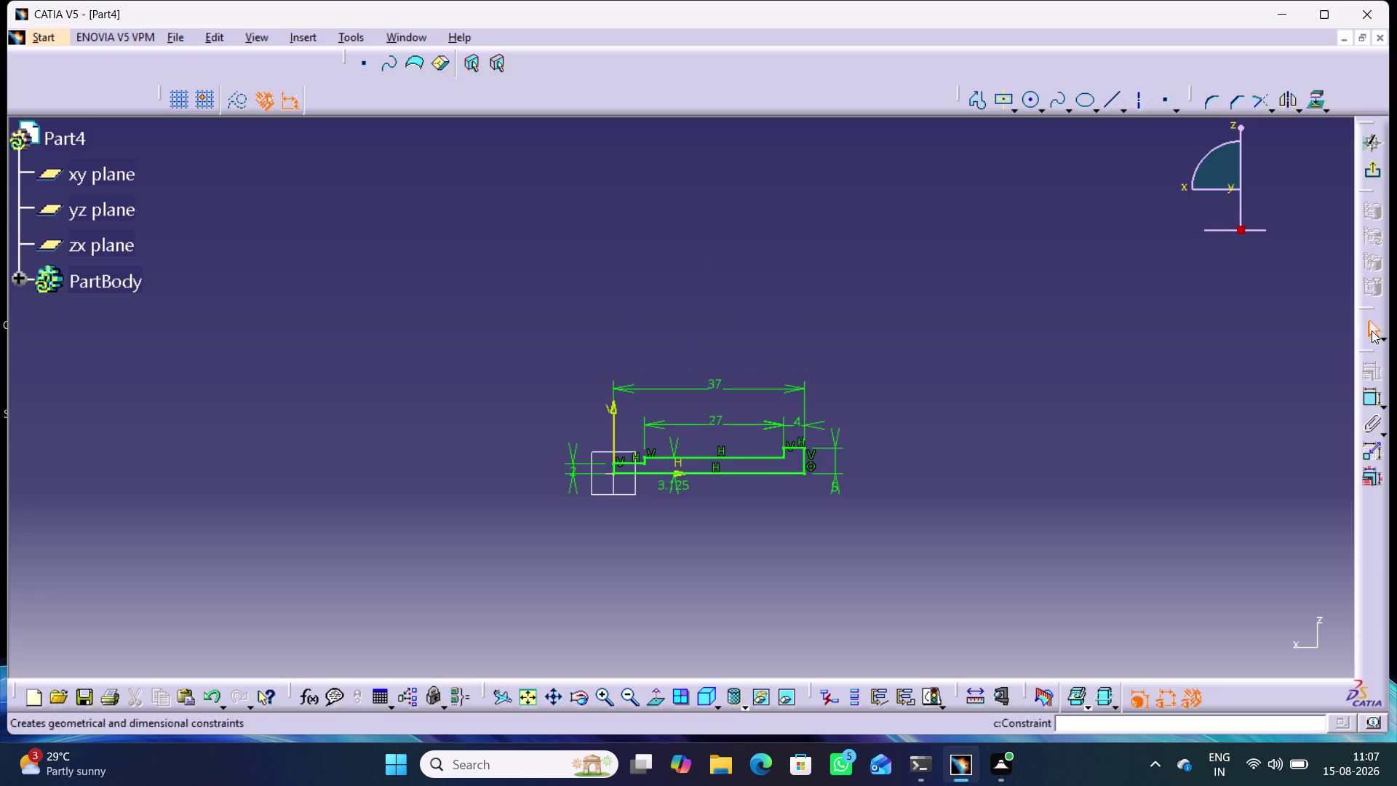
click(1372, 330)
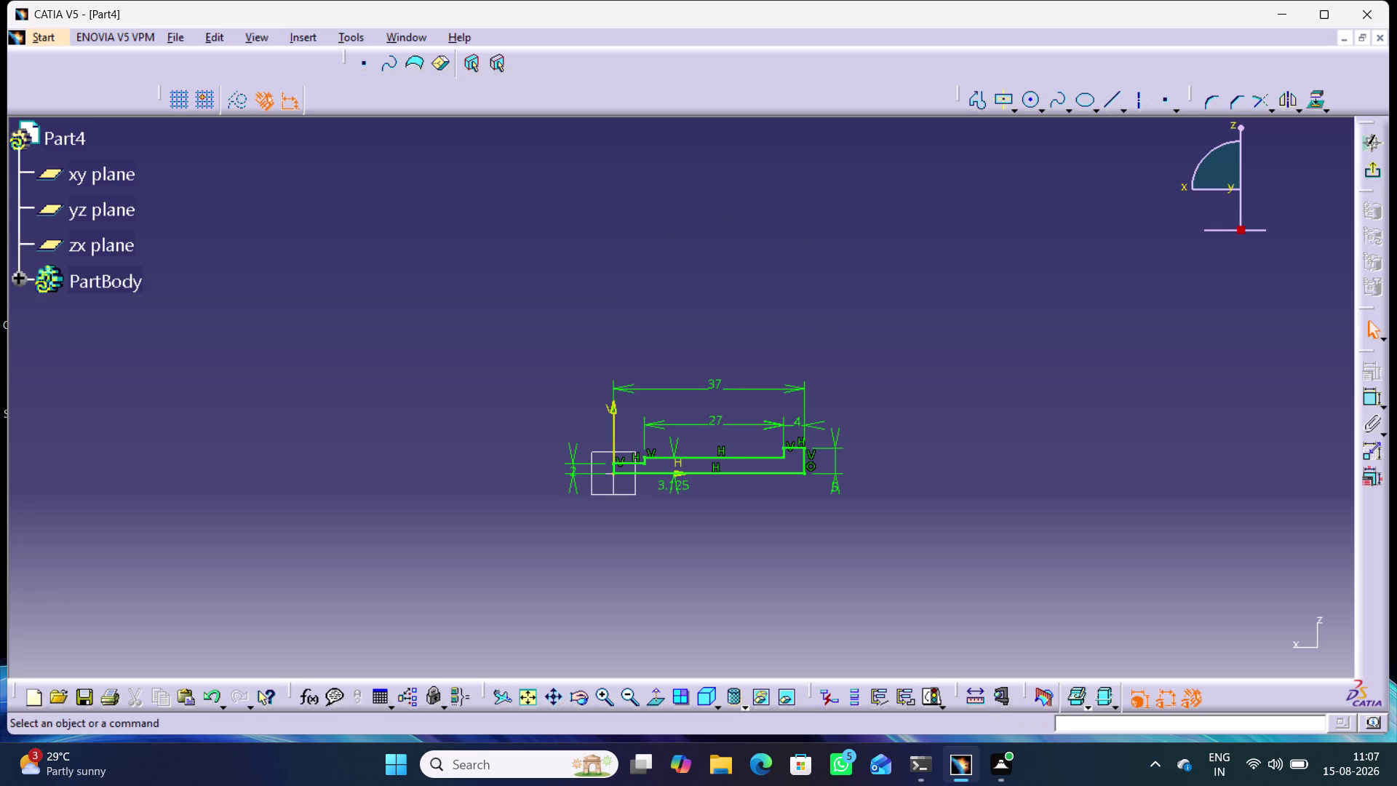
click(706, 692)
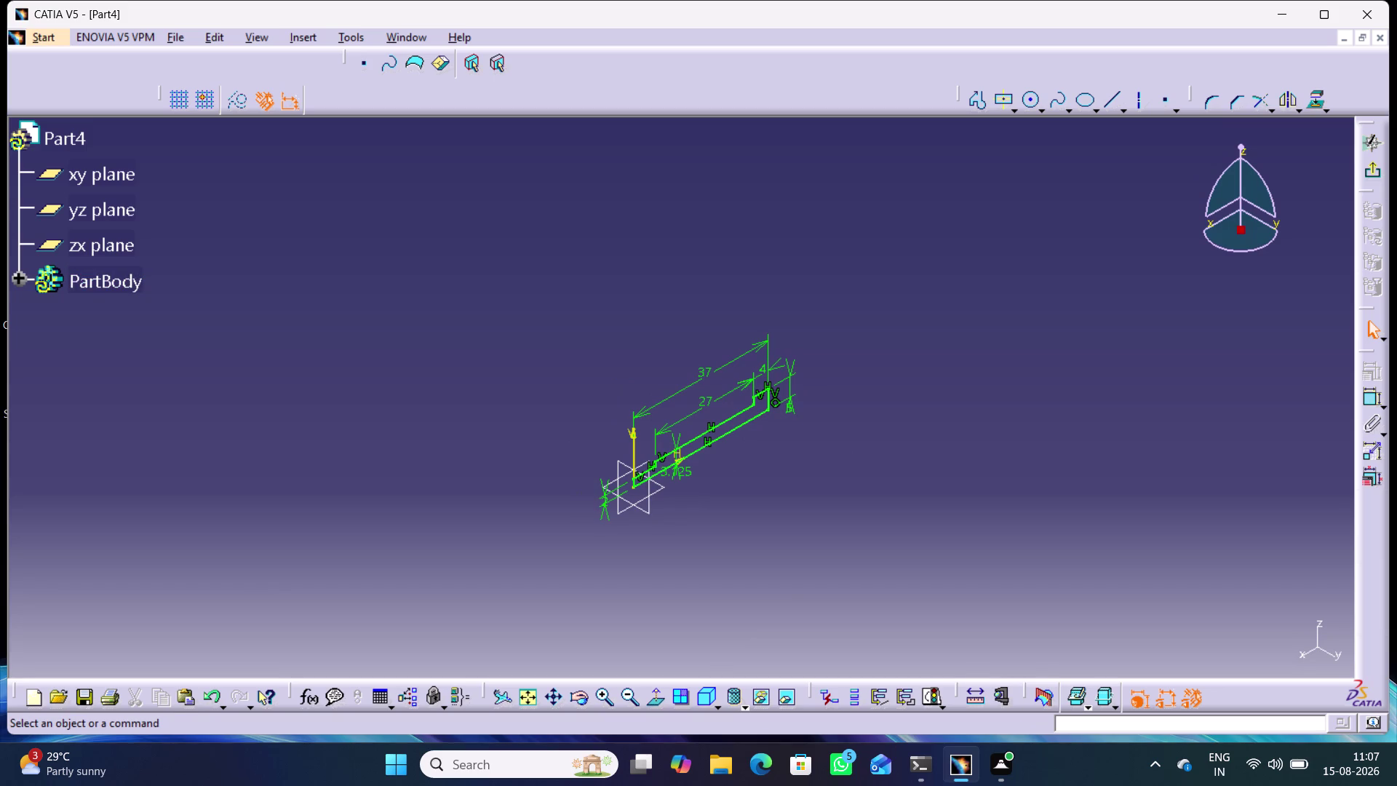
Exit the sketch back to the 3D part and clear the selection.
click(1373, 170)
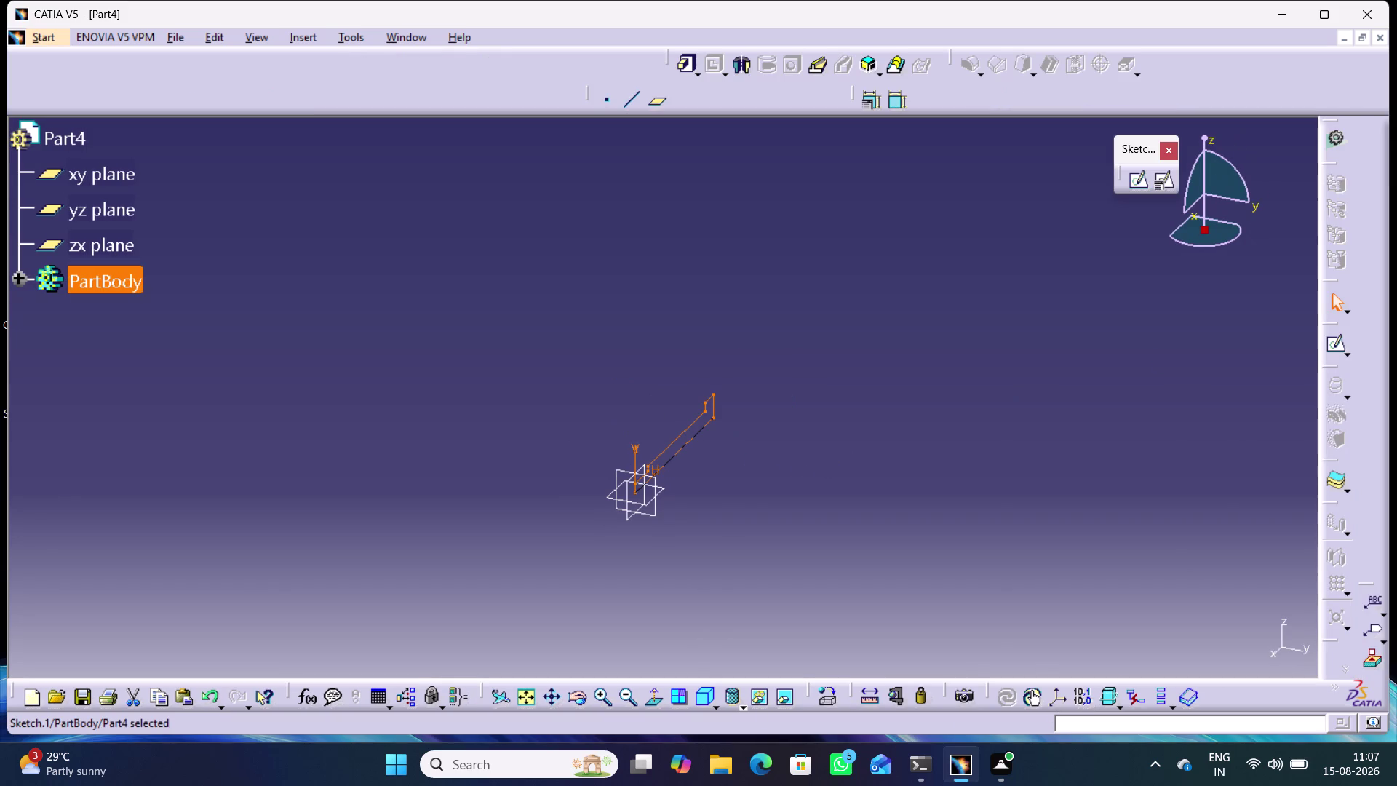
click(703, 426)
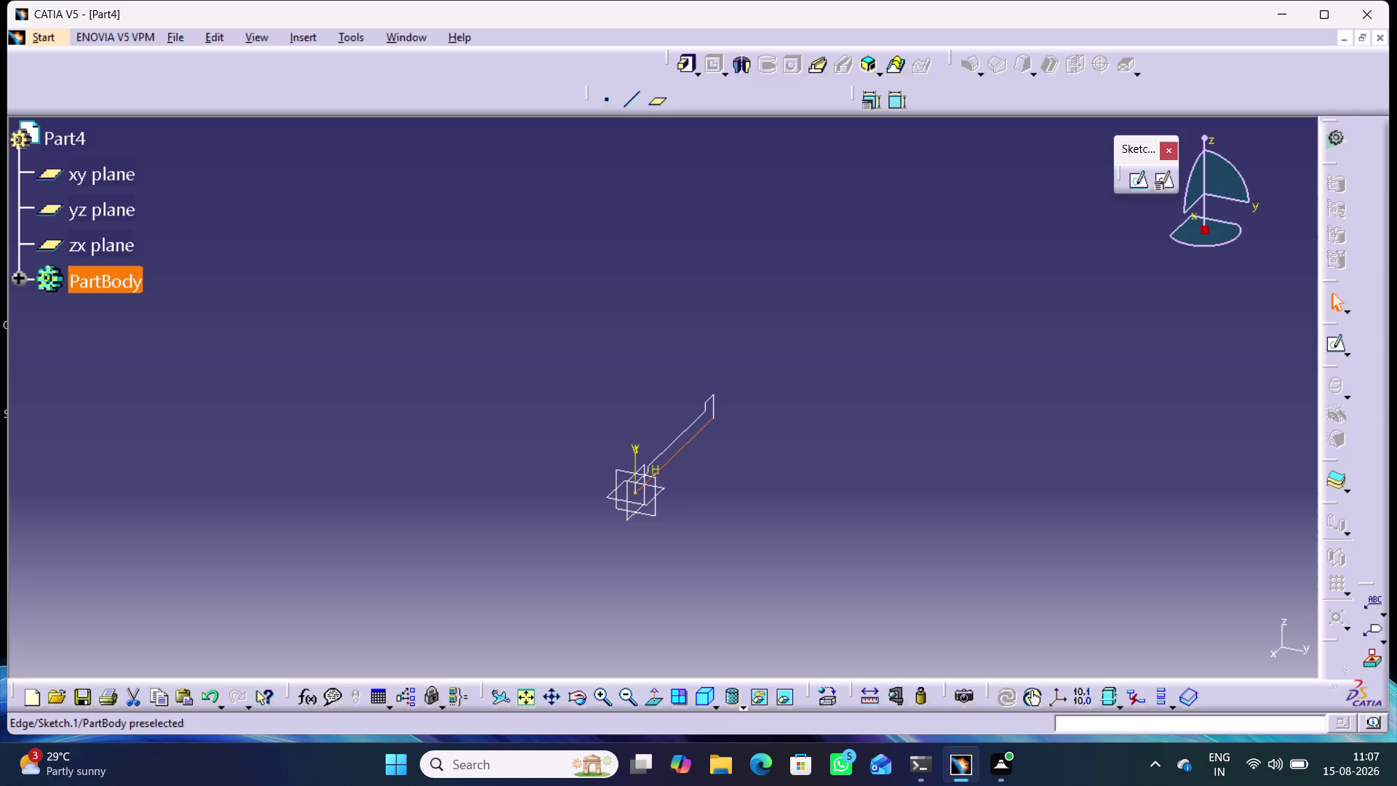
click(823, 497)
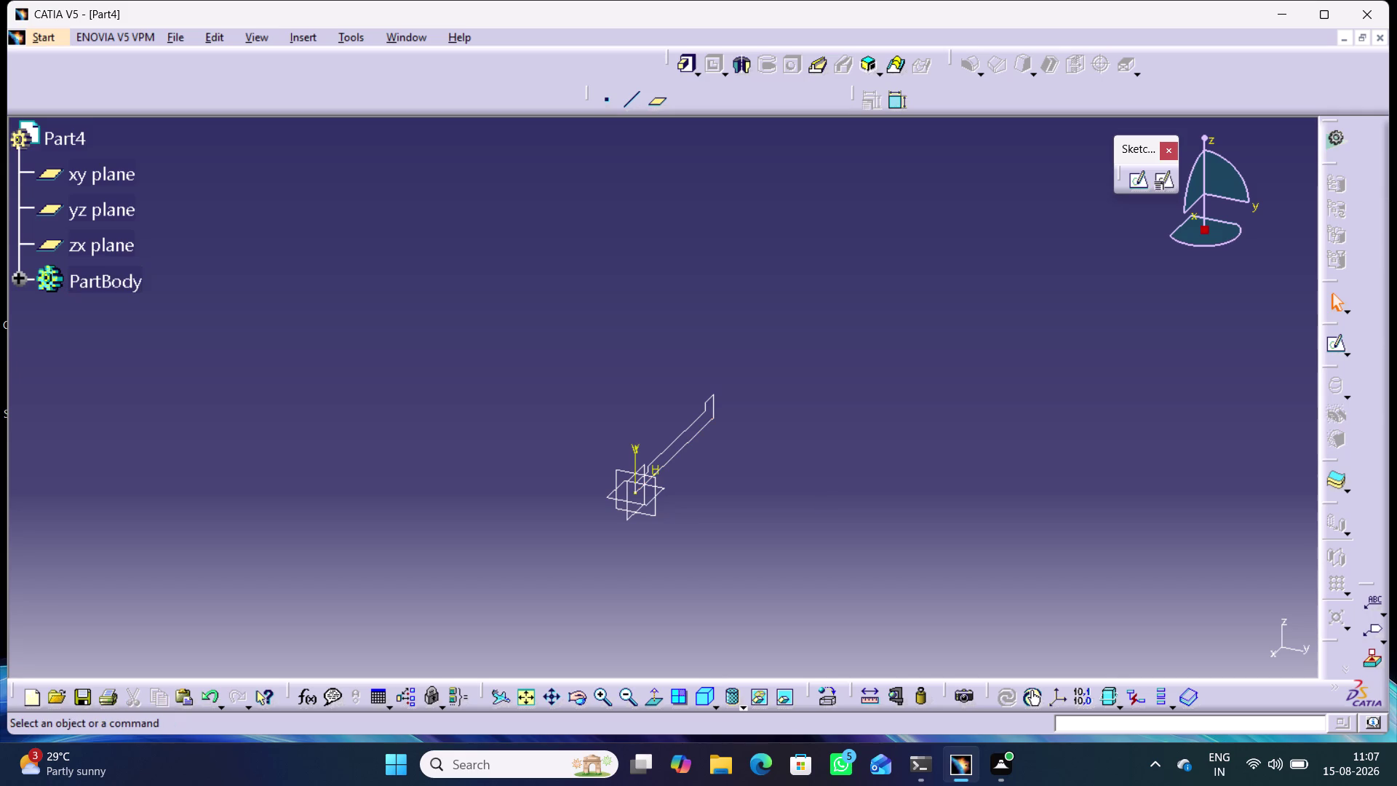
Create a 360° shaft with Sketch.1 as profile and Sketch.1\Edge.1 as axis.
click(744, 67)
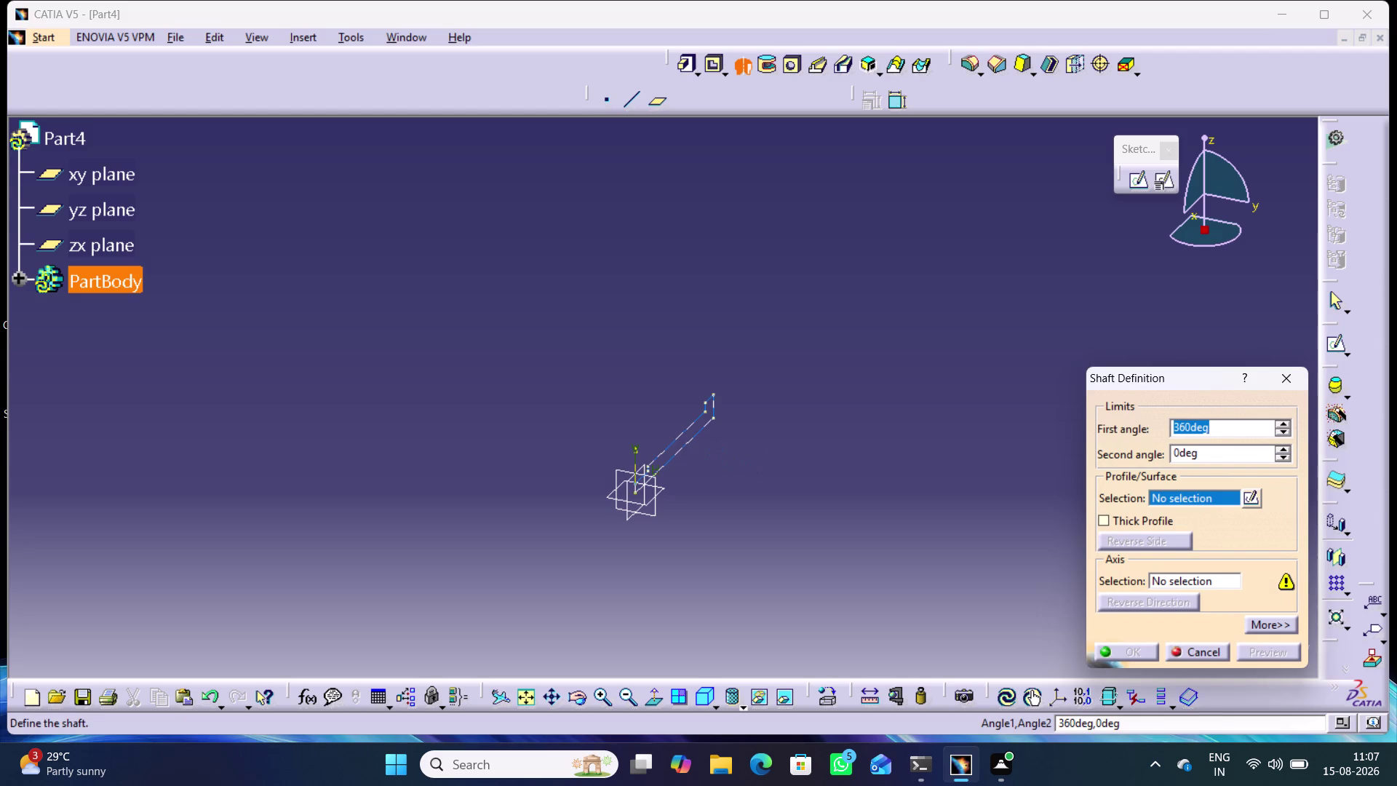
click(697, 427)
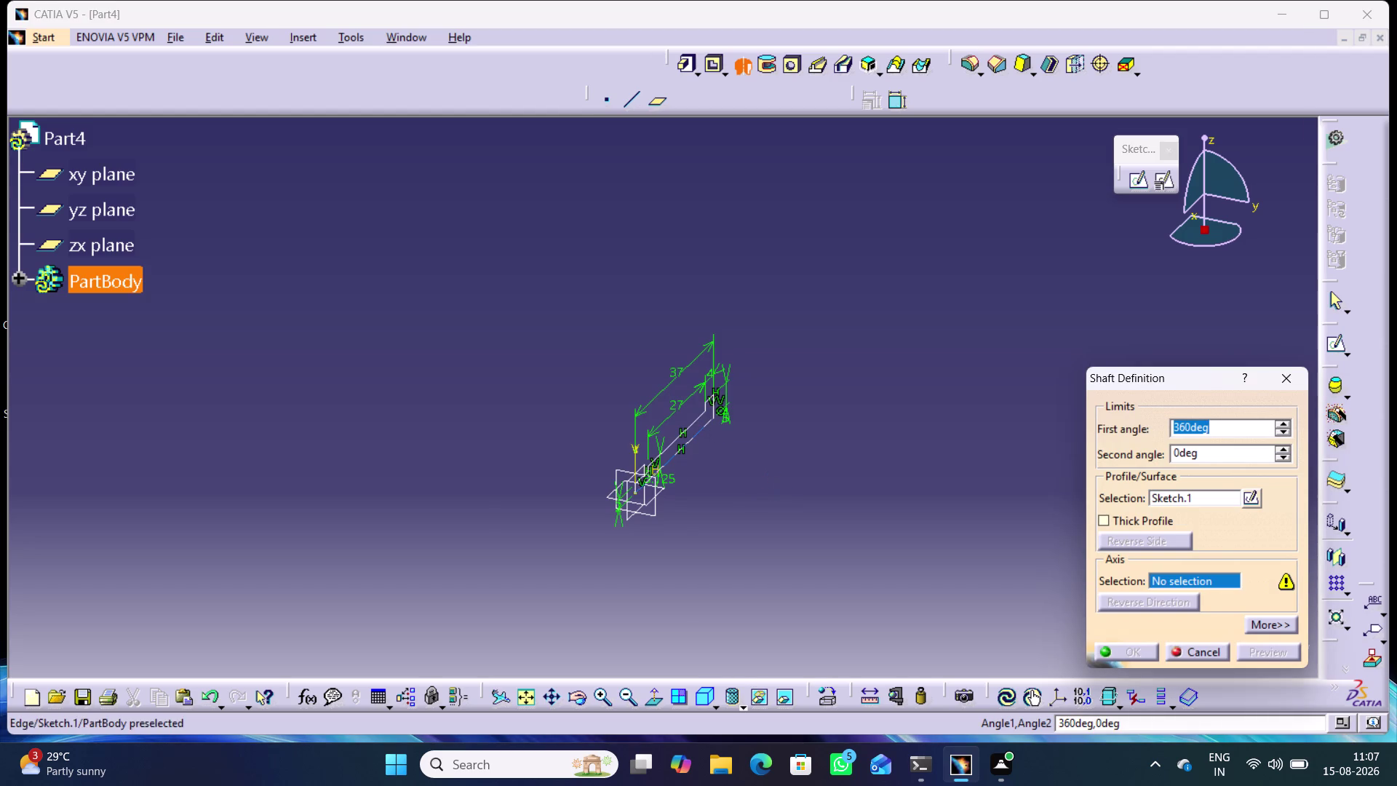
click(702, 427)
middle_drag(881, 527, 761, 457)
right_drag(881, 528, 761, 456)
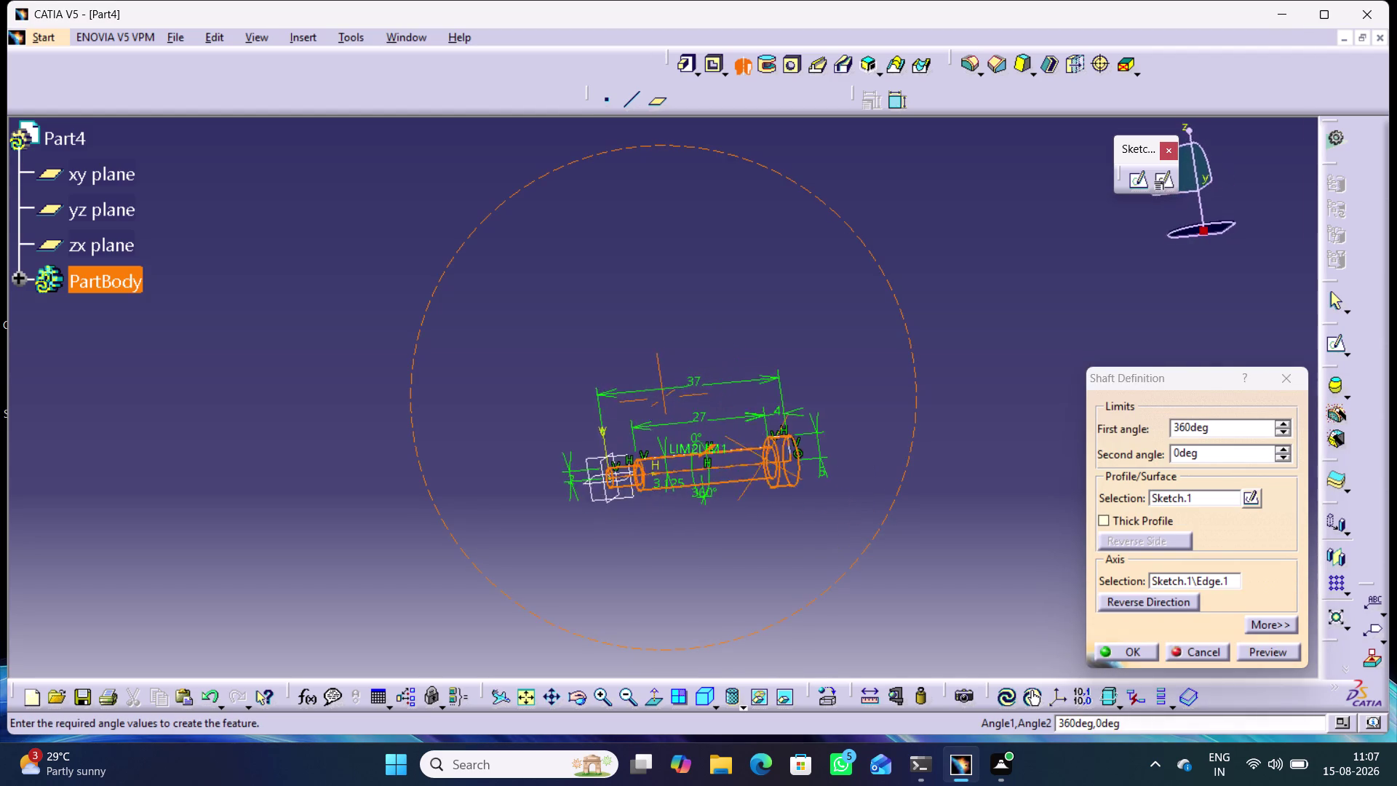
middle_drag(761, 457, 891, 532)
right_drag(761, 457, 891, 531)
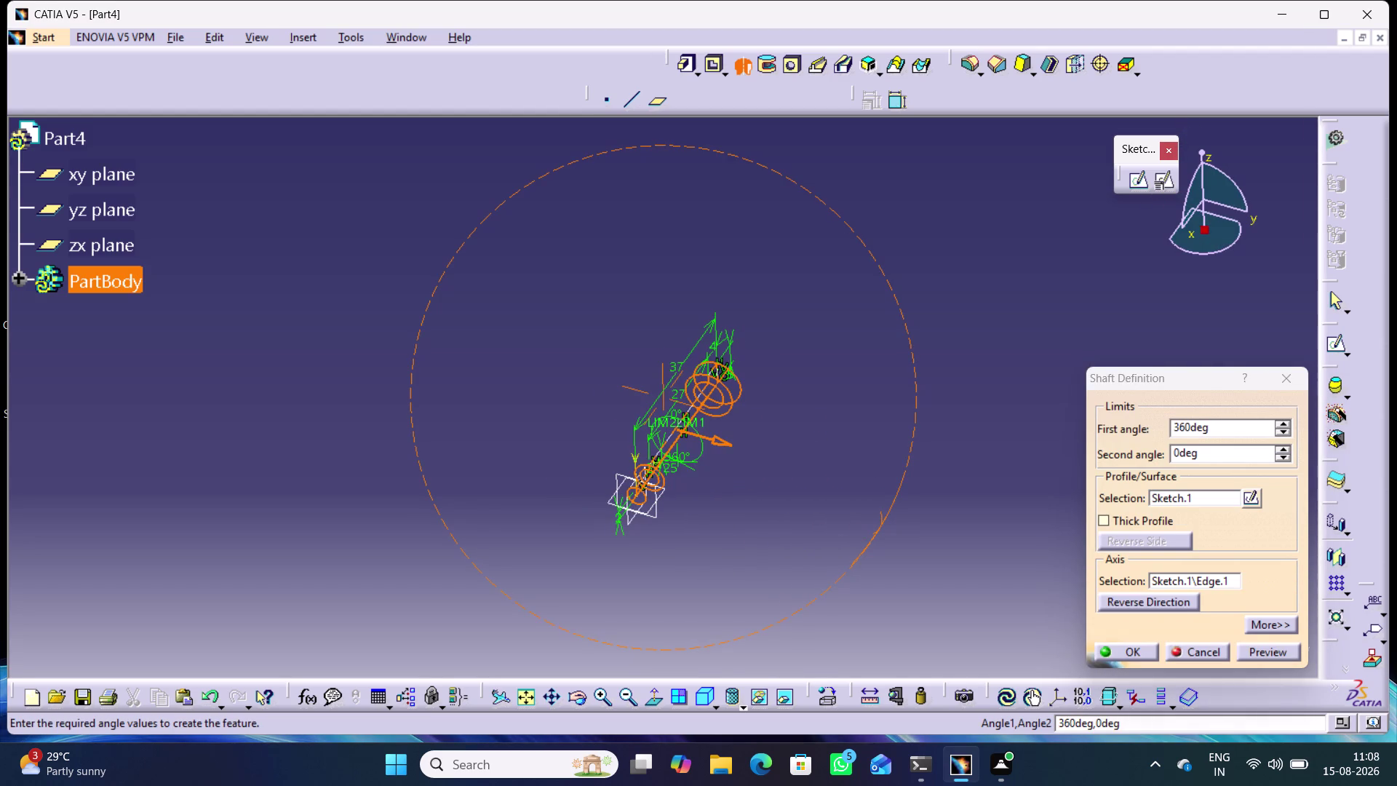
click(1133, 649)
click(929, 530)
middle_drag(894, 551, 932, 418)
right_drag(893, 551, 932, 417)
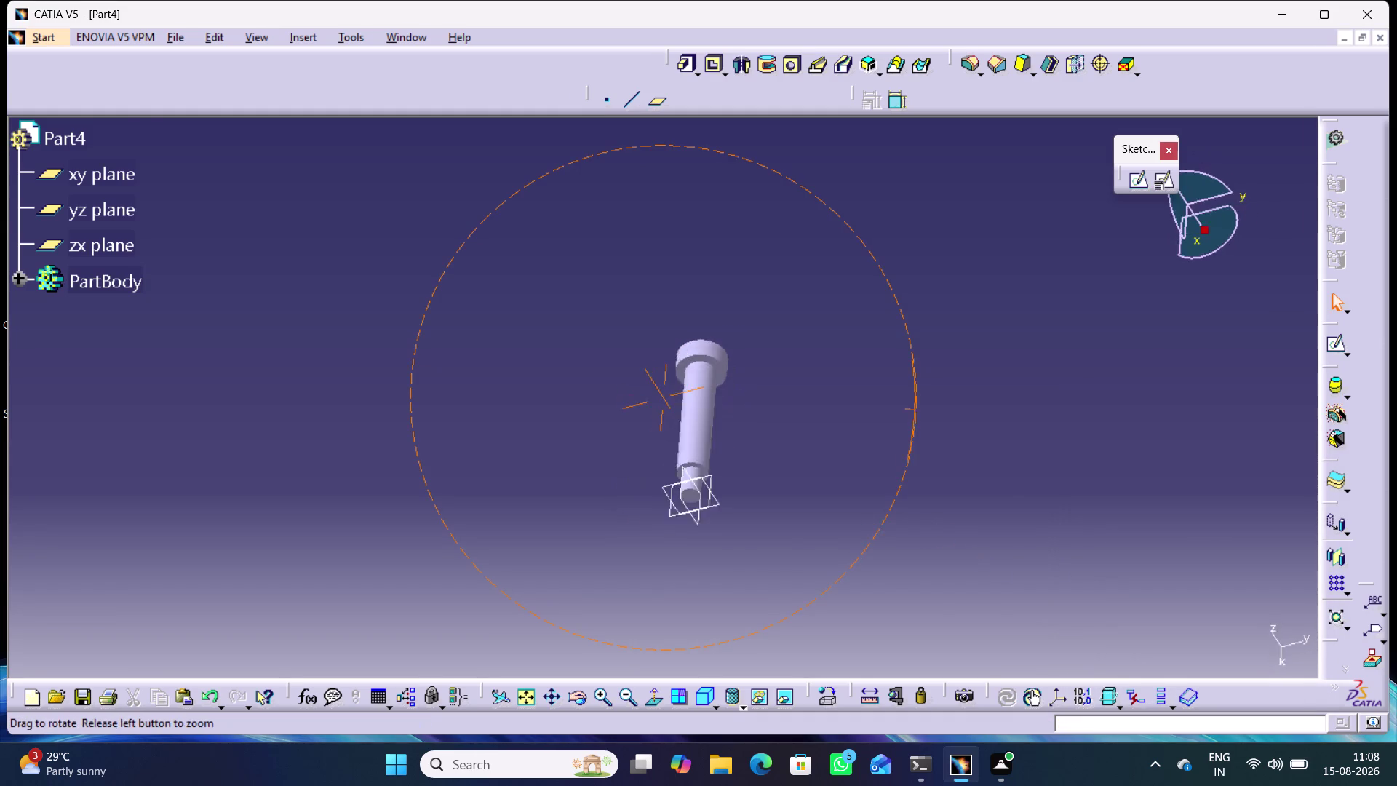
middle_drag(932, 418, 834, 581)
right_drag(933, 418, 834, 581)
scroll(down, 3)
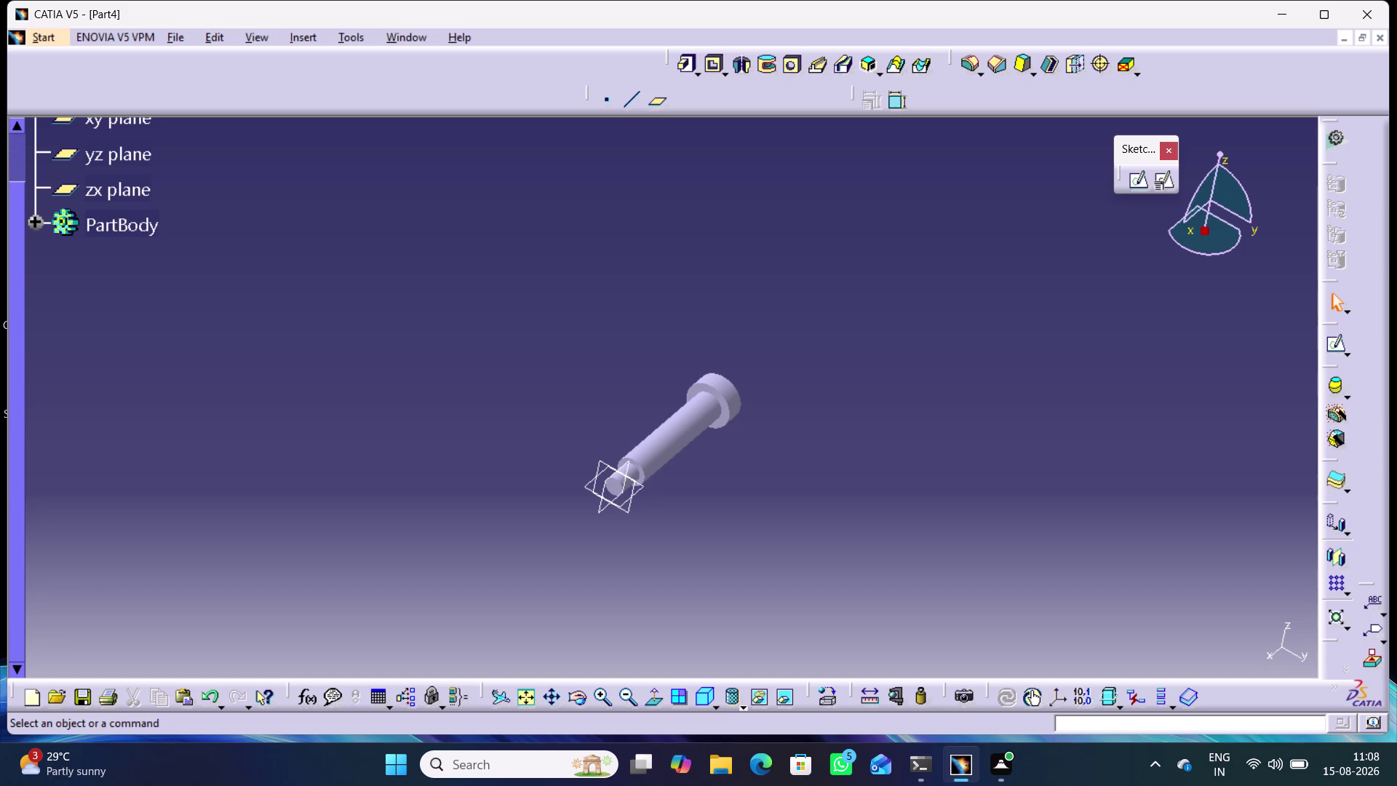
Apply Eroded metal 1 from the Metal materials to PartBody.
click(829, 696)
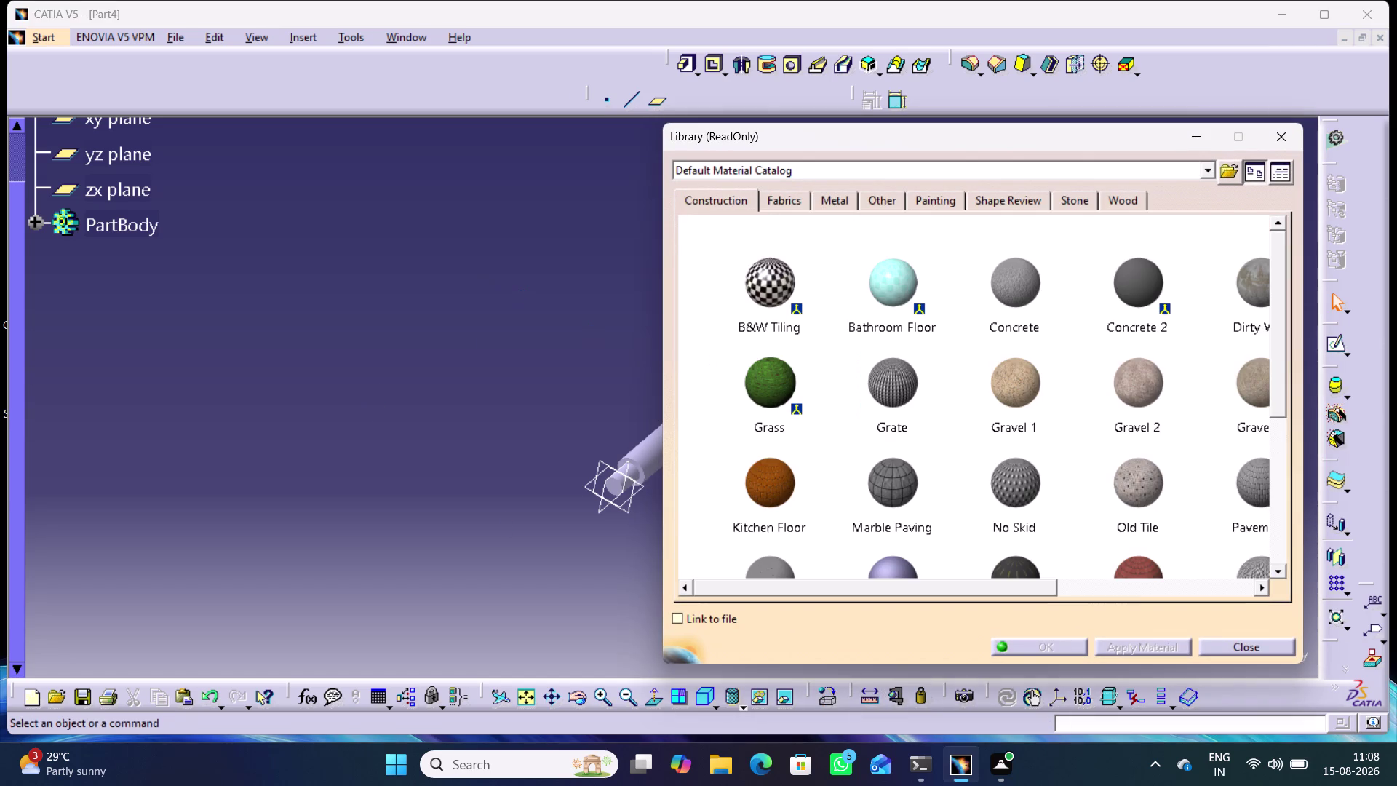
click(131, 225)
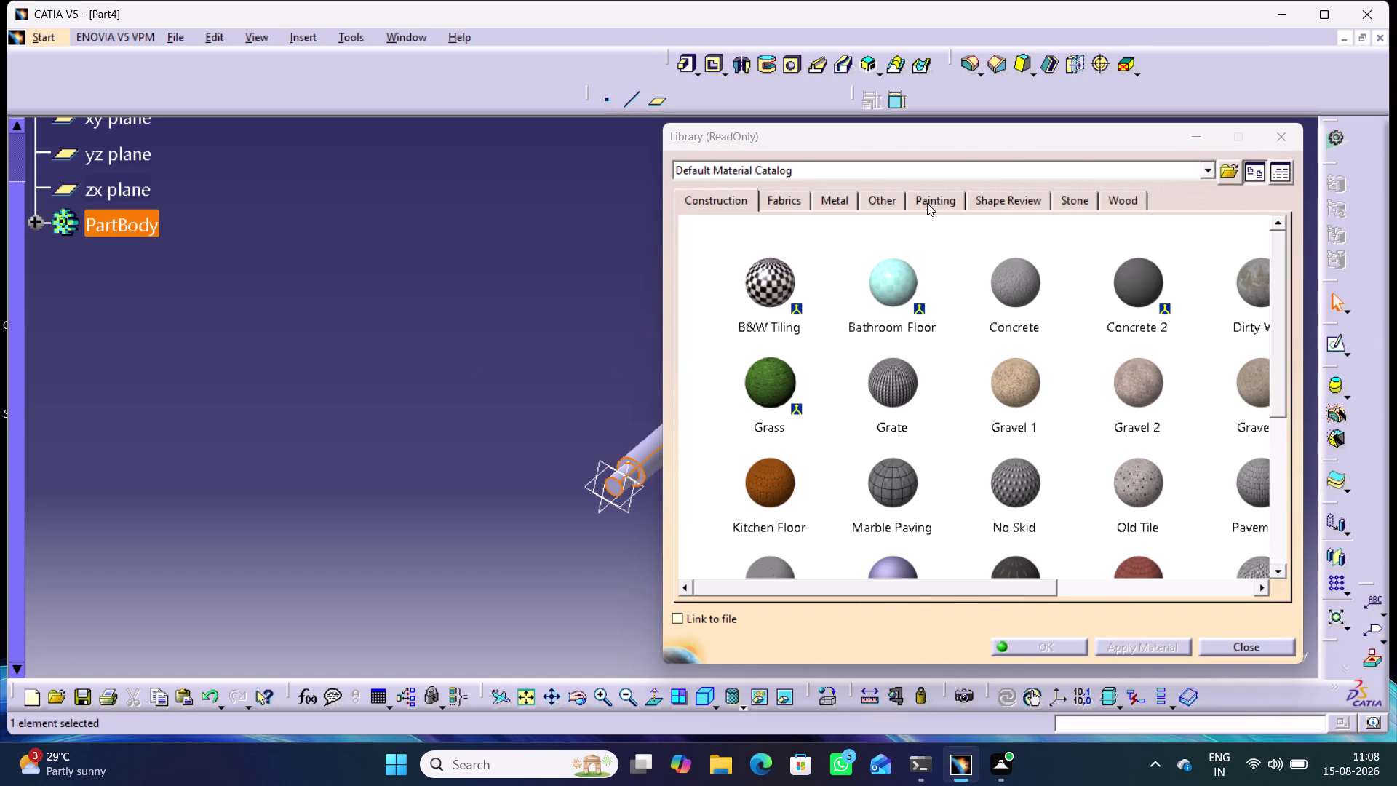
click(823, 202)
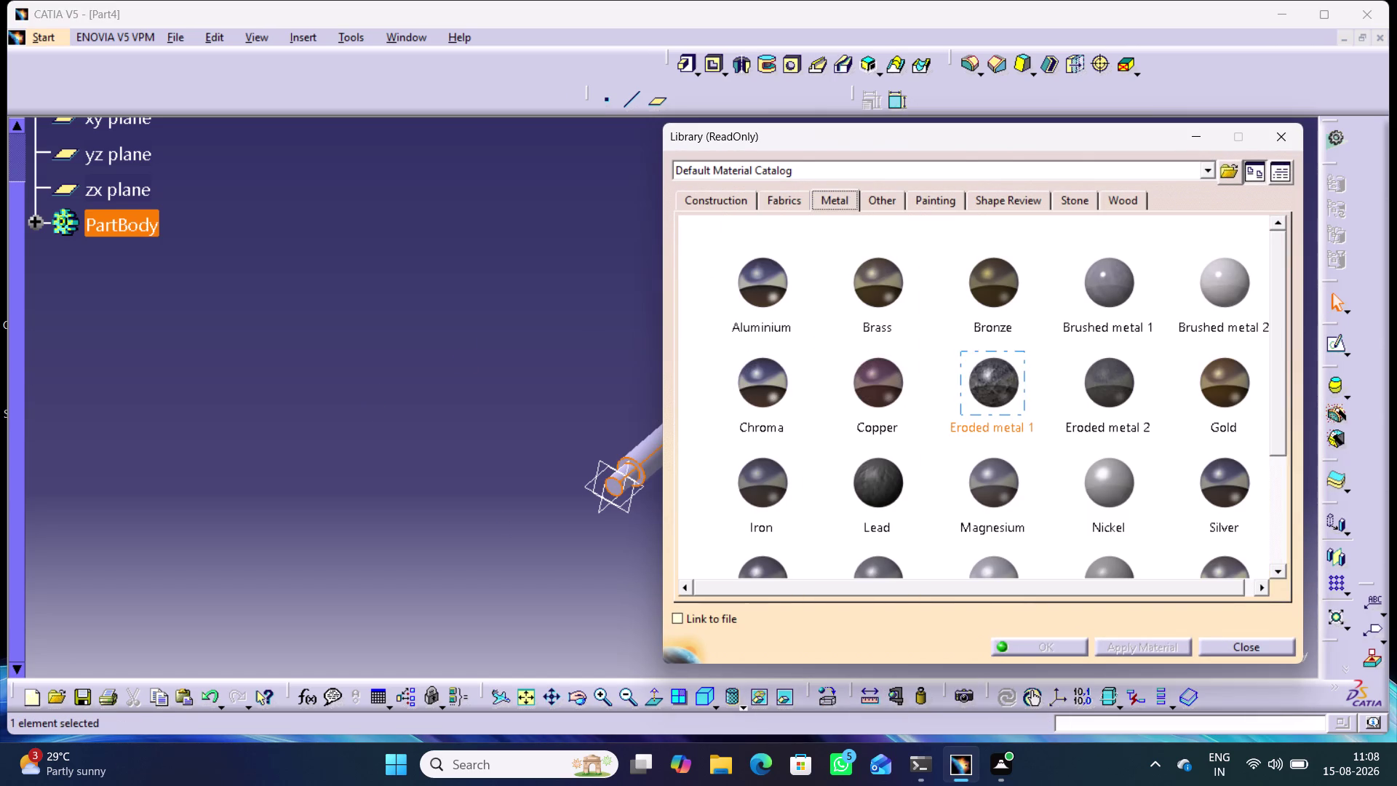
click(988, 394)
click(1123, 645)
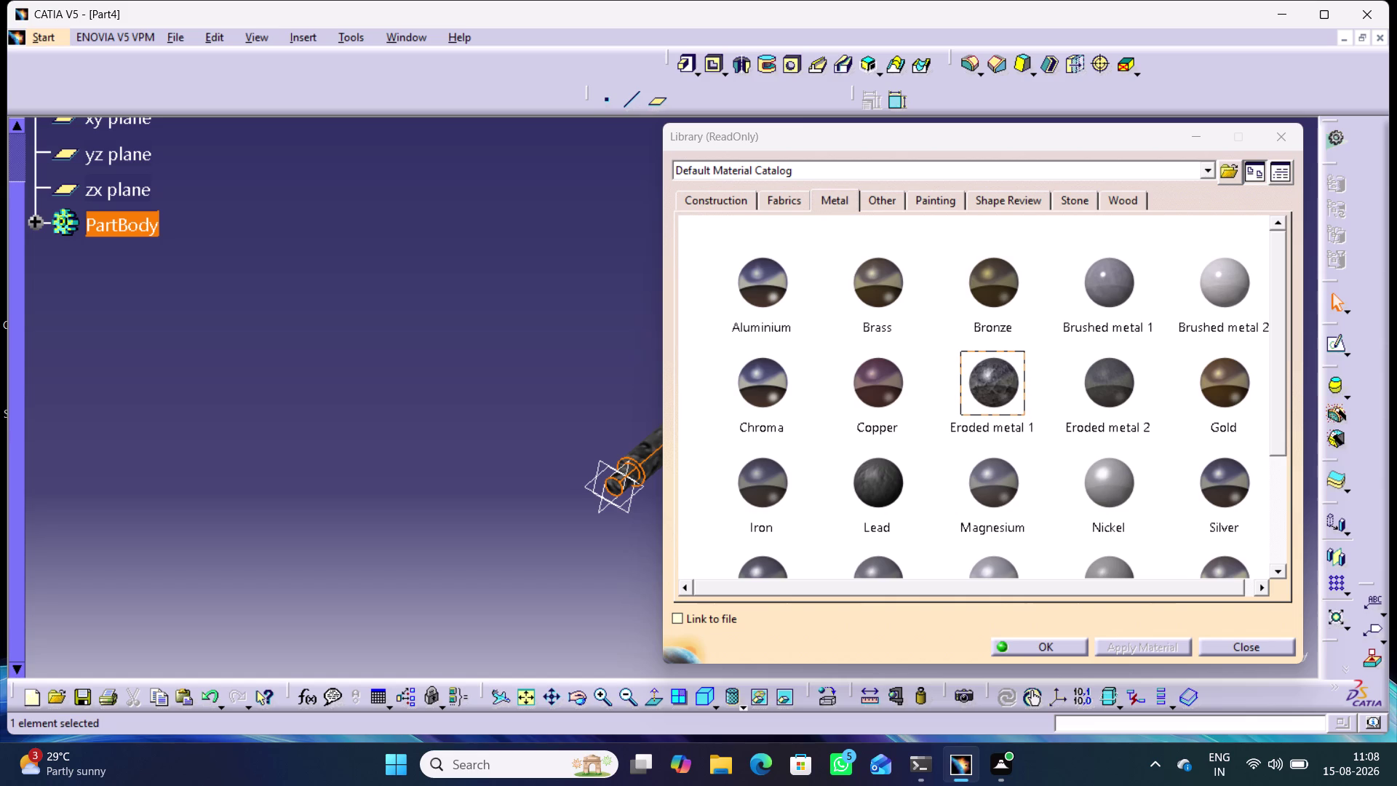
Replace it with Brushed metal 1, then Brushed metal 2, and close the library.
click(1110, 288)
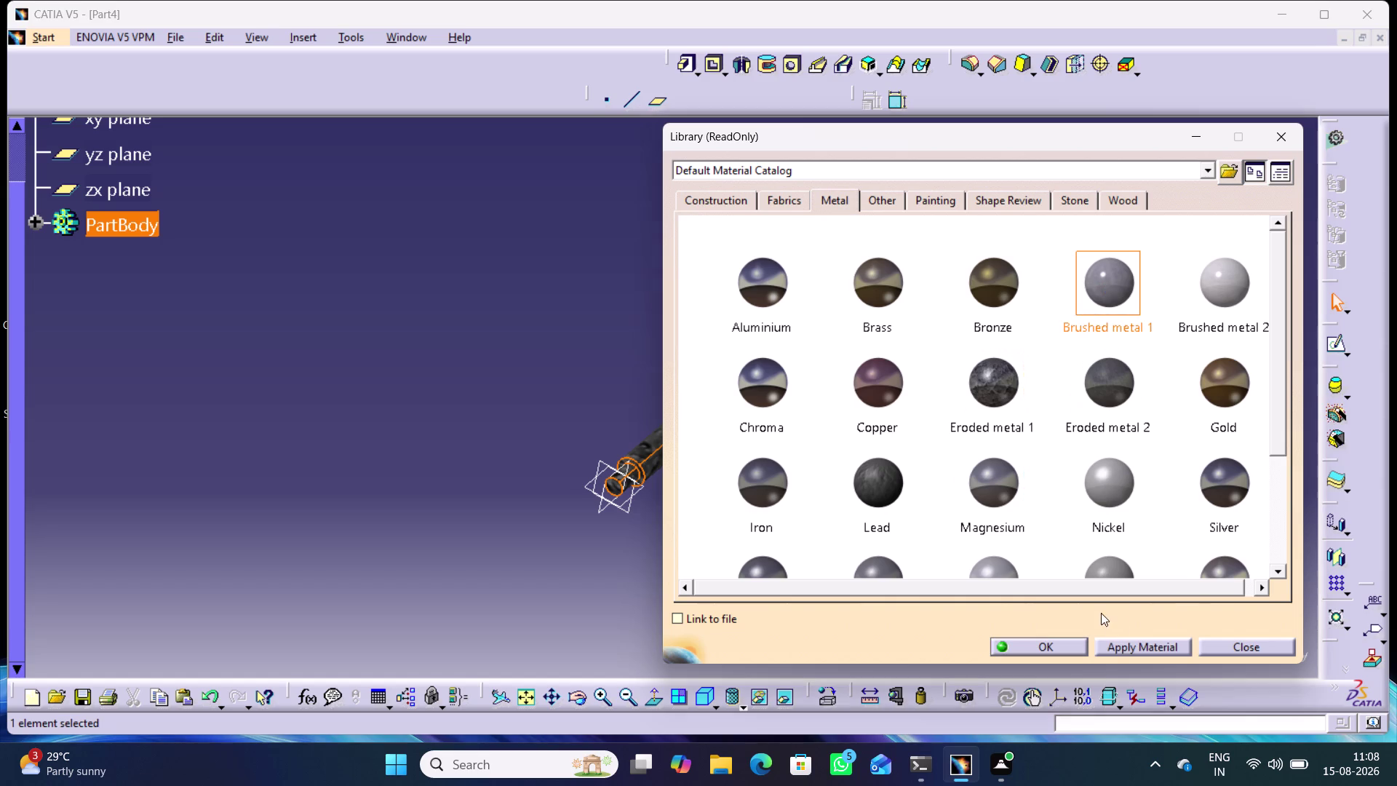
click(1131, 641)
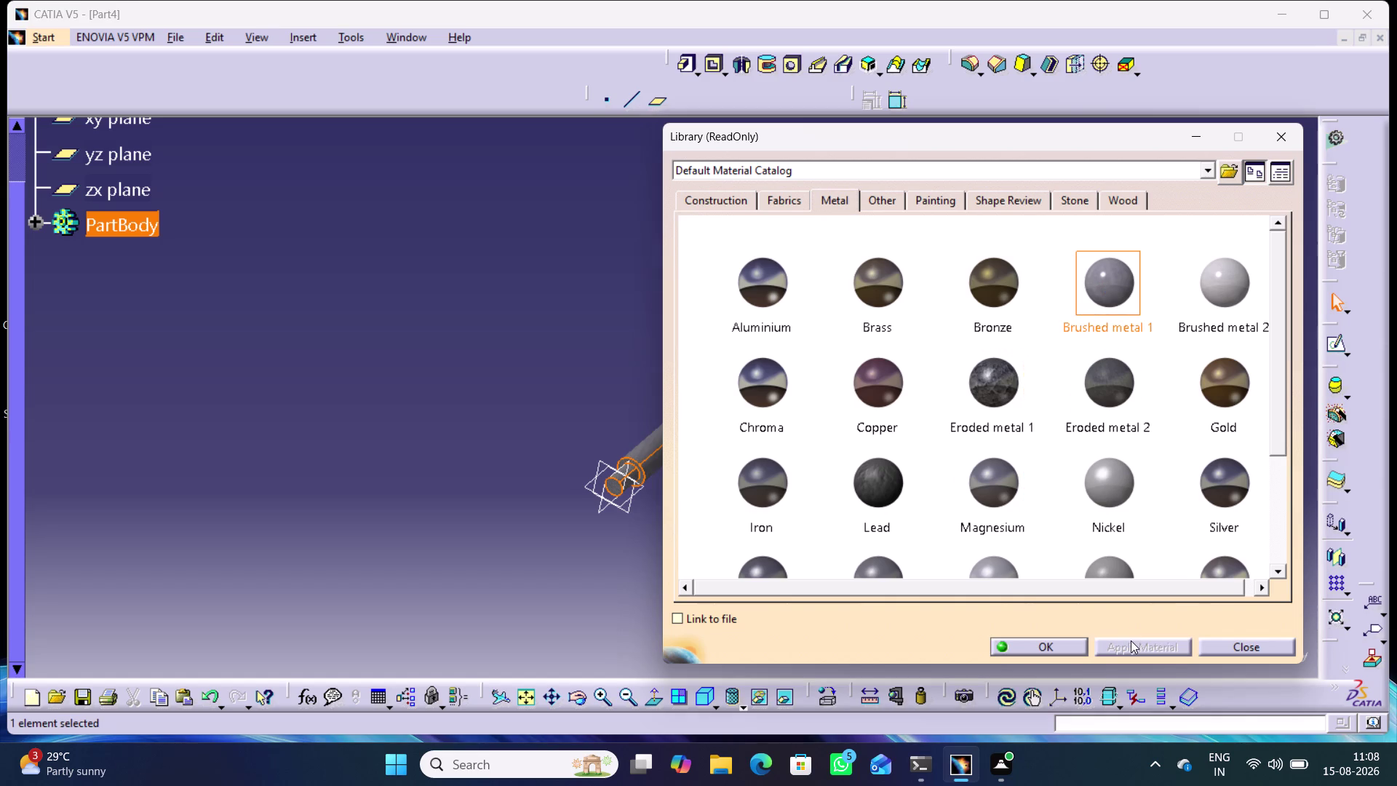
click(1233, 310)
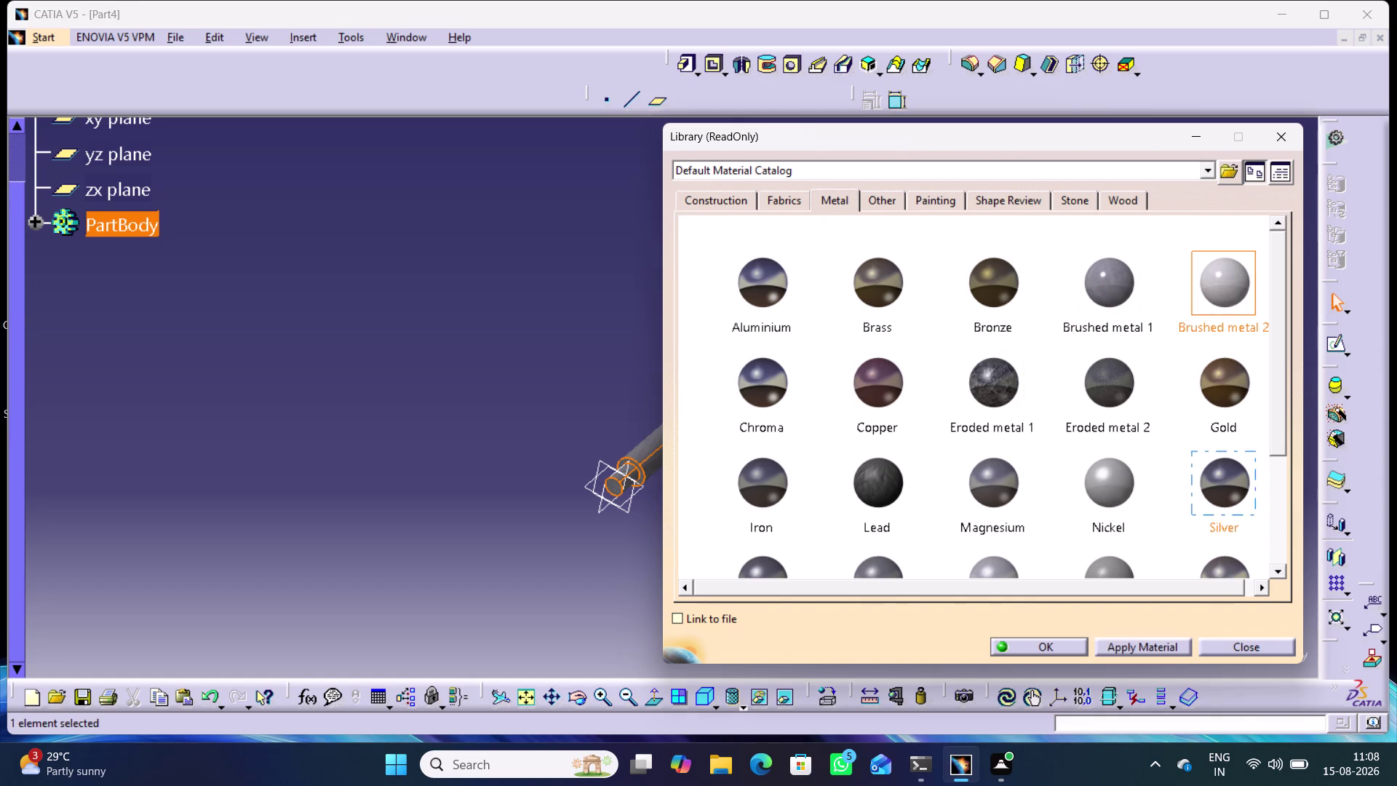
click(1152, 647)
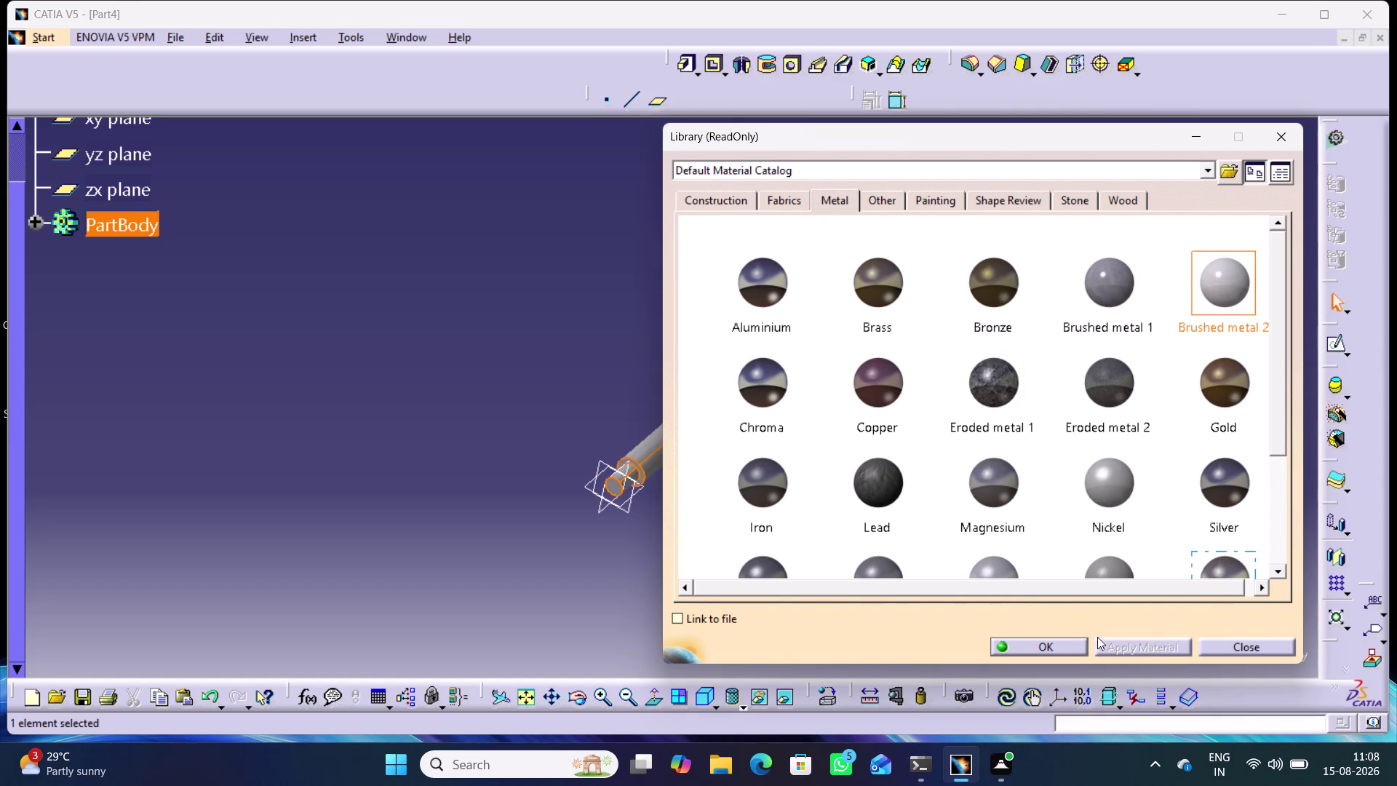
click(1052, 645)
Orbit the bolt to inspect the brushed metal finish and start saving with Ctrl+S.
click(791, 540)
middle_drag(792, 540, 867, 514)
right_drag(792, 540, 899, 529)
middle_drag(868, 514, 899, 529)
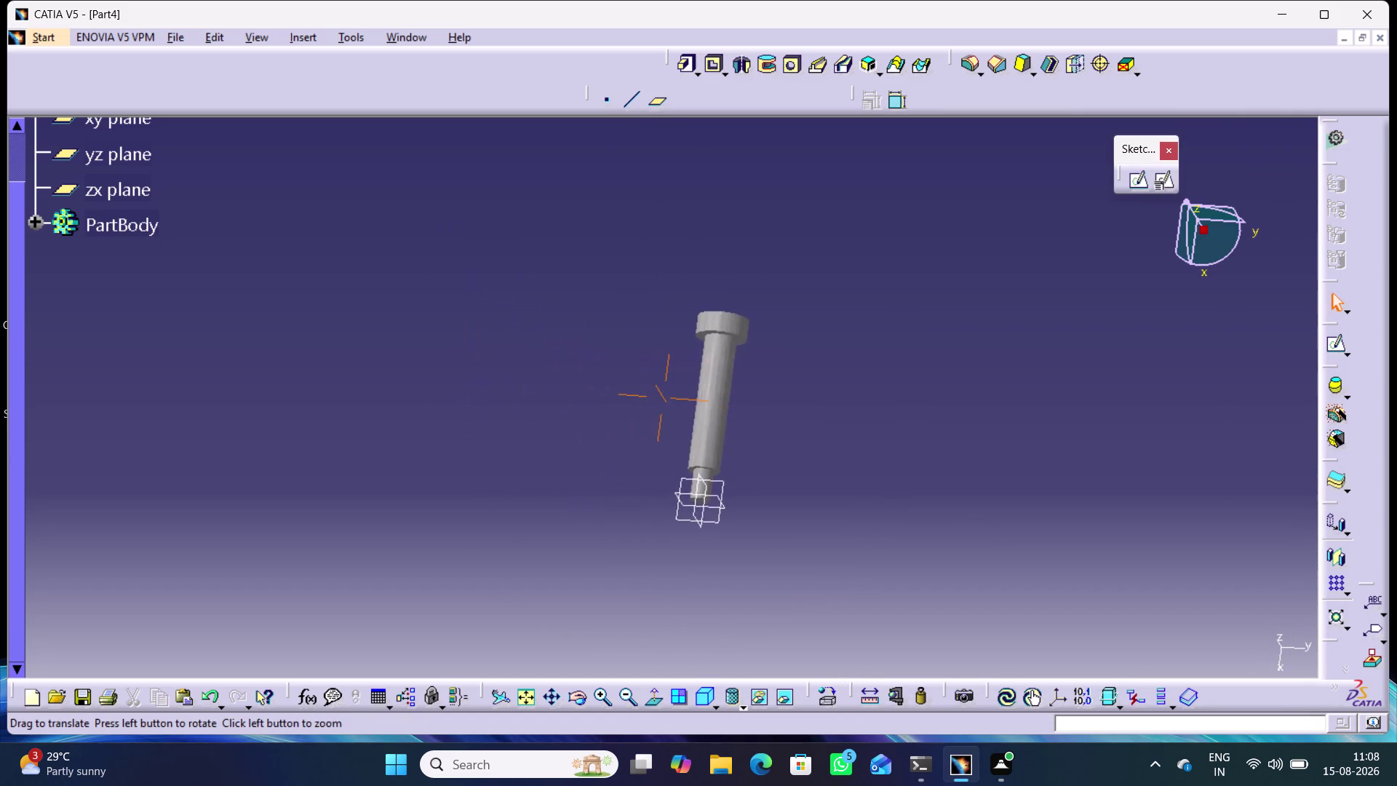
middle_drag(899, 529, 900, 530)
right_drag(900, 529, 901, 530)
middle_drag(892, 530, 642, 406)
right_drag(892, 531, 642, 406)
click(782, 493)
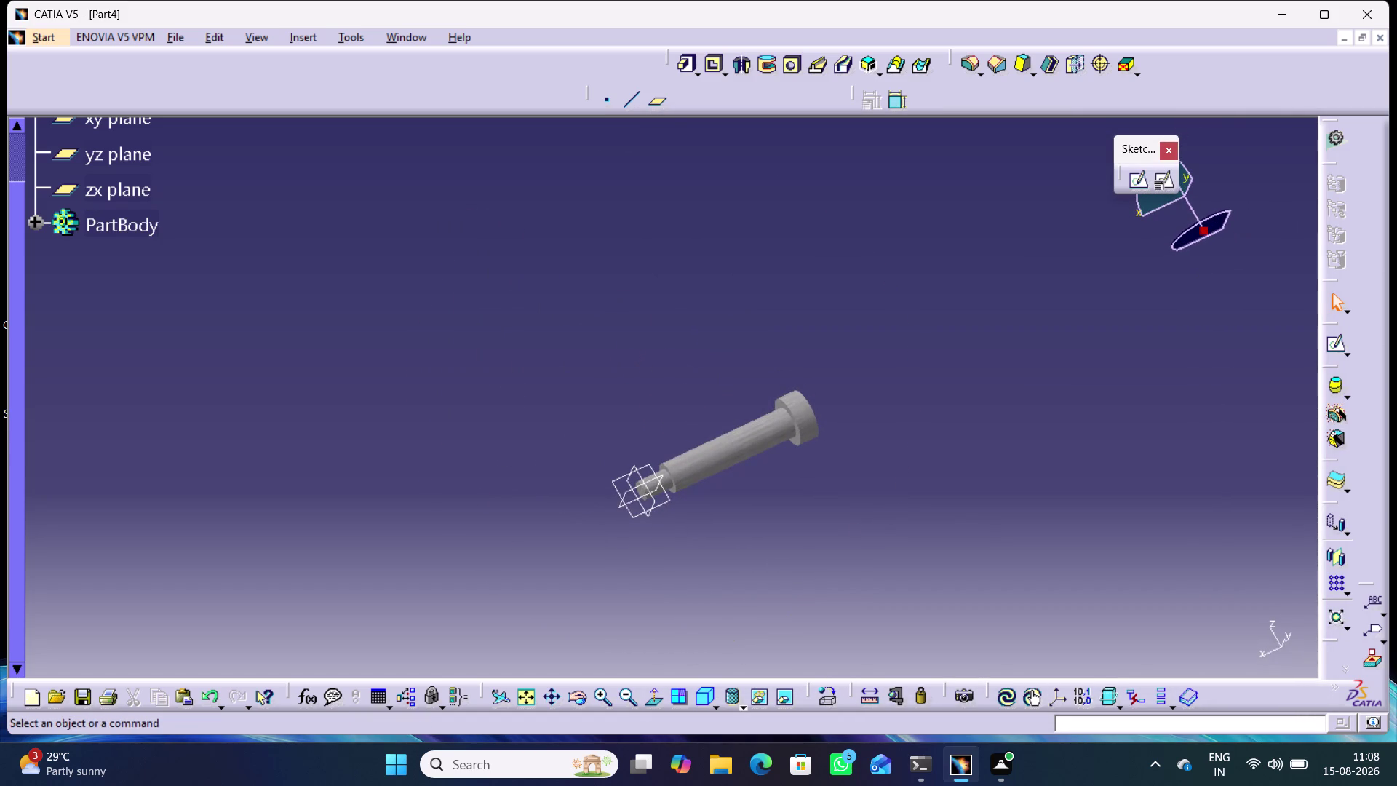
key(ctrl+s)
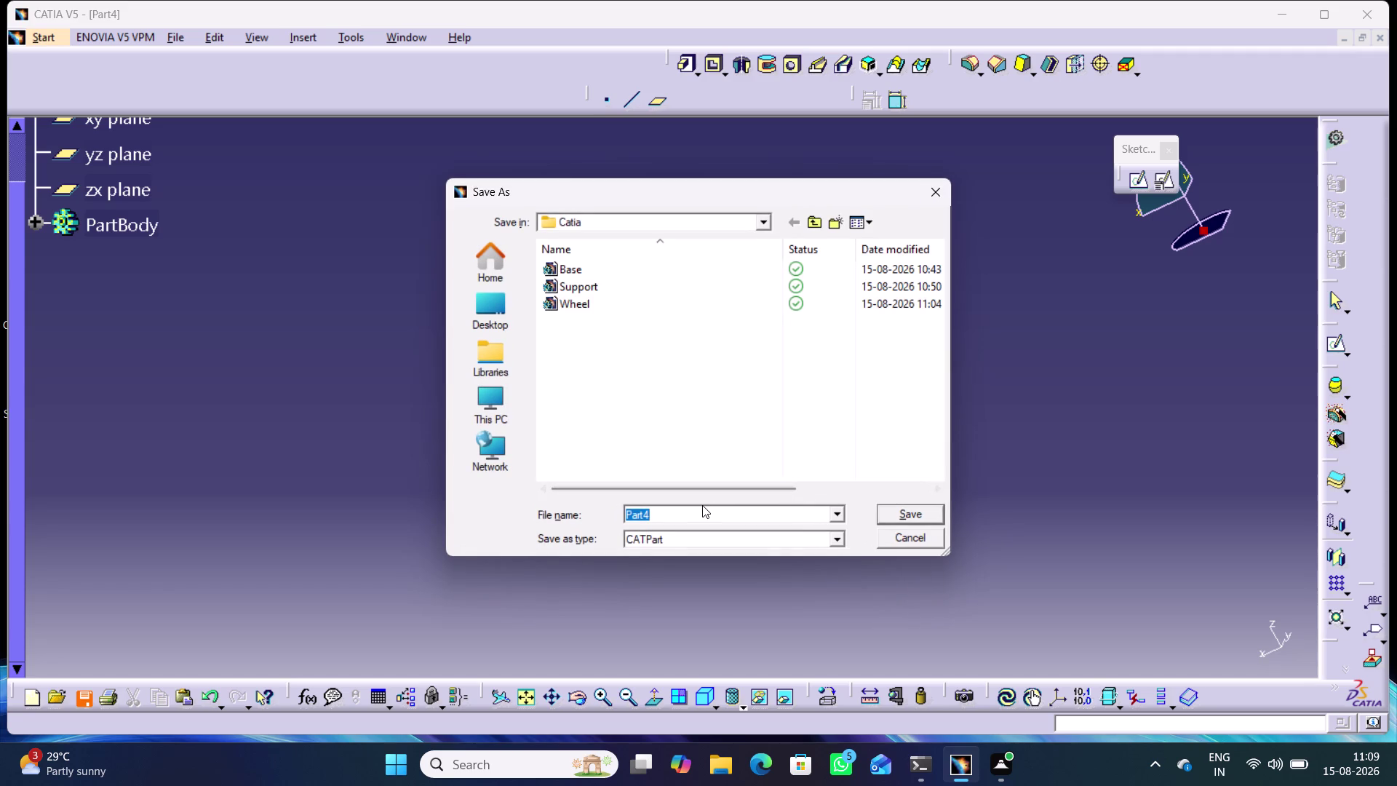
Save the part under the name 'Shoulder screw', then start a new document with Ctrl+N.
text(S)
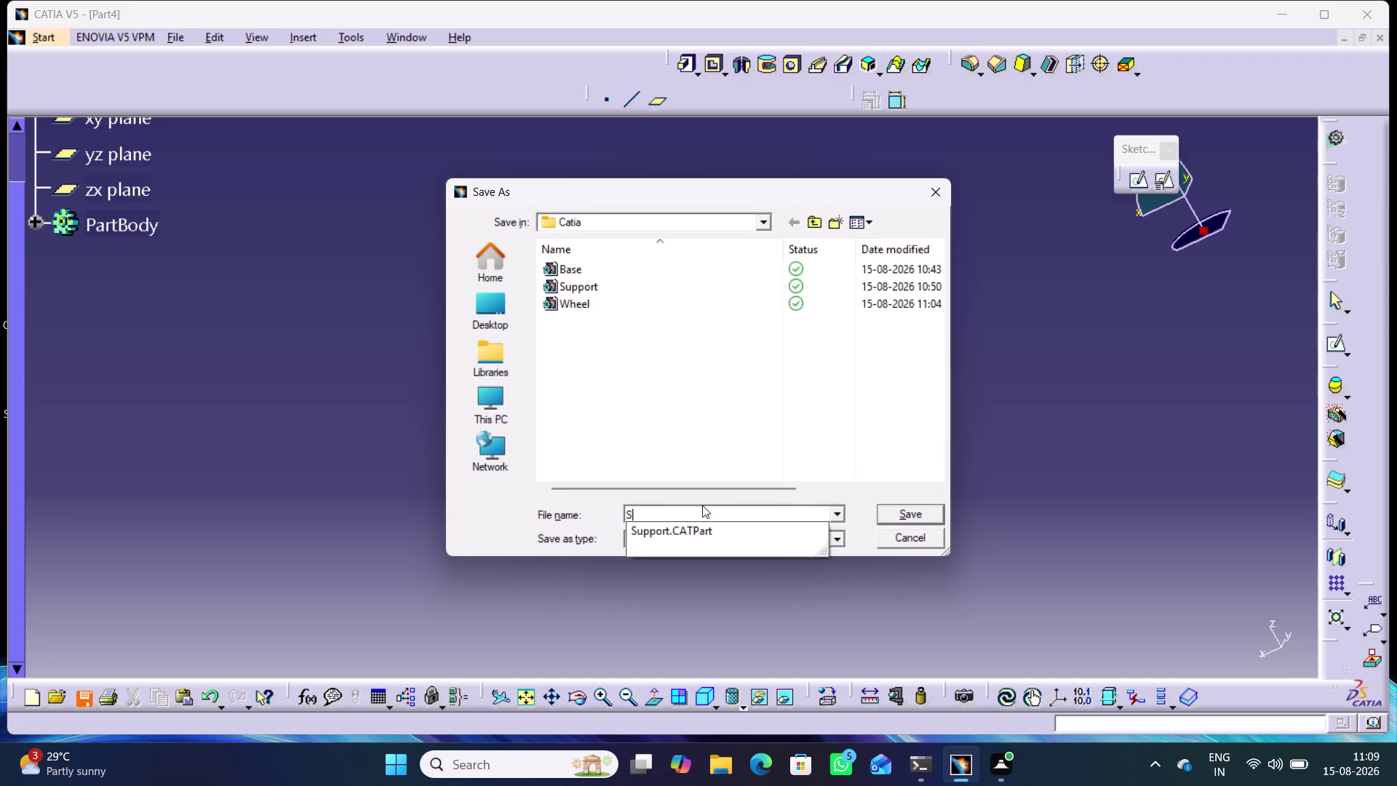
text(hoi)
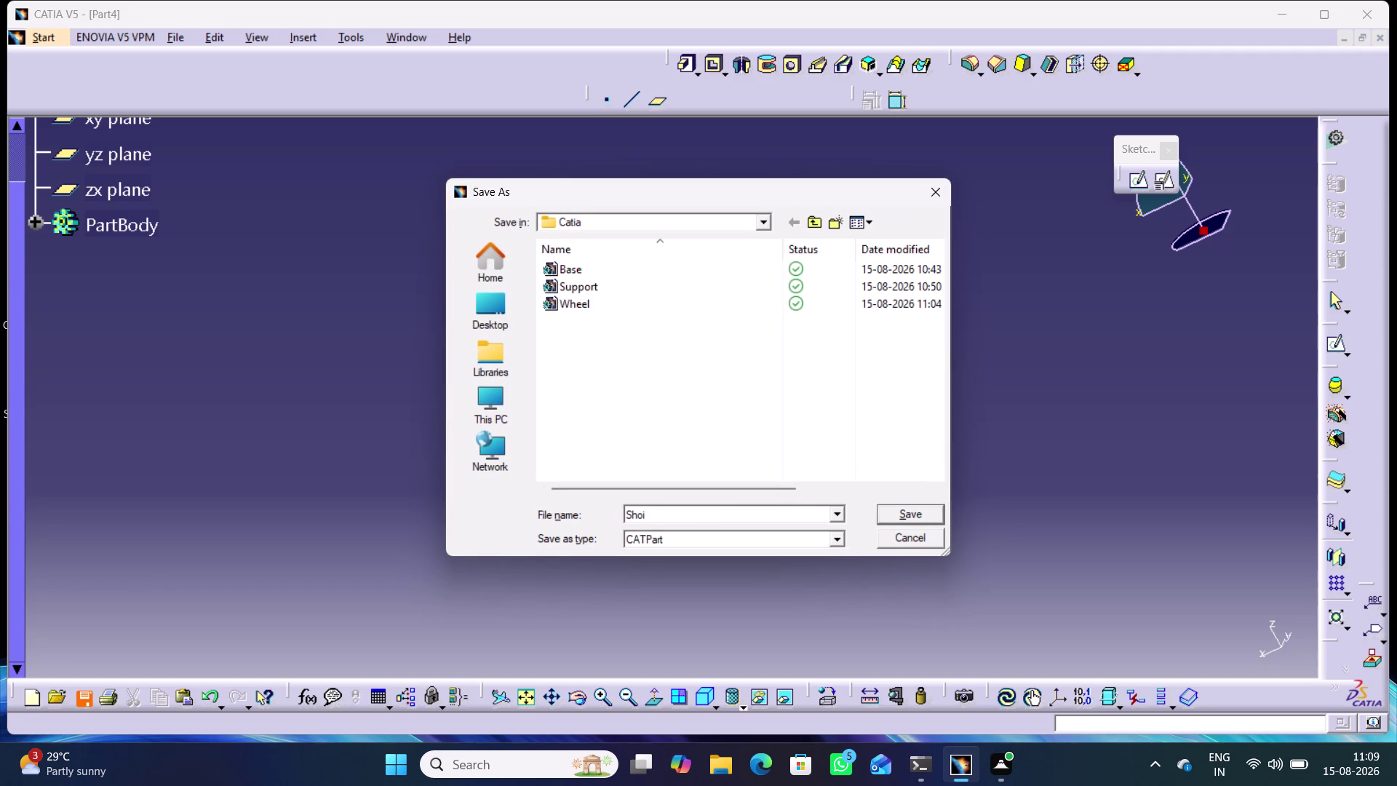
key(BackSpace)
text(ul)
text(der sc)
text(rew)
key(Return)
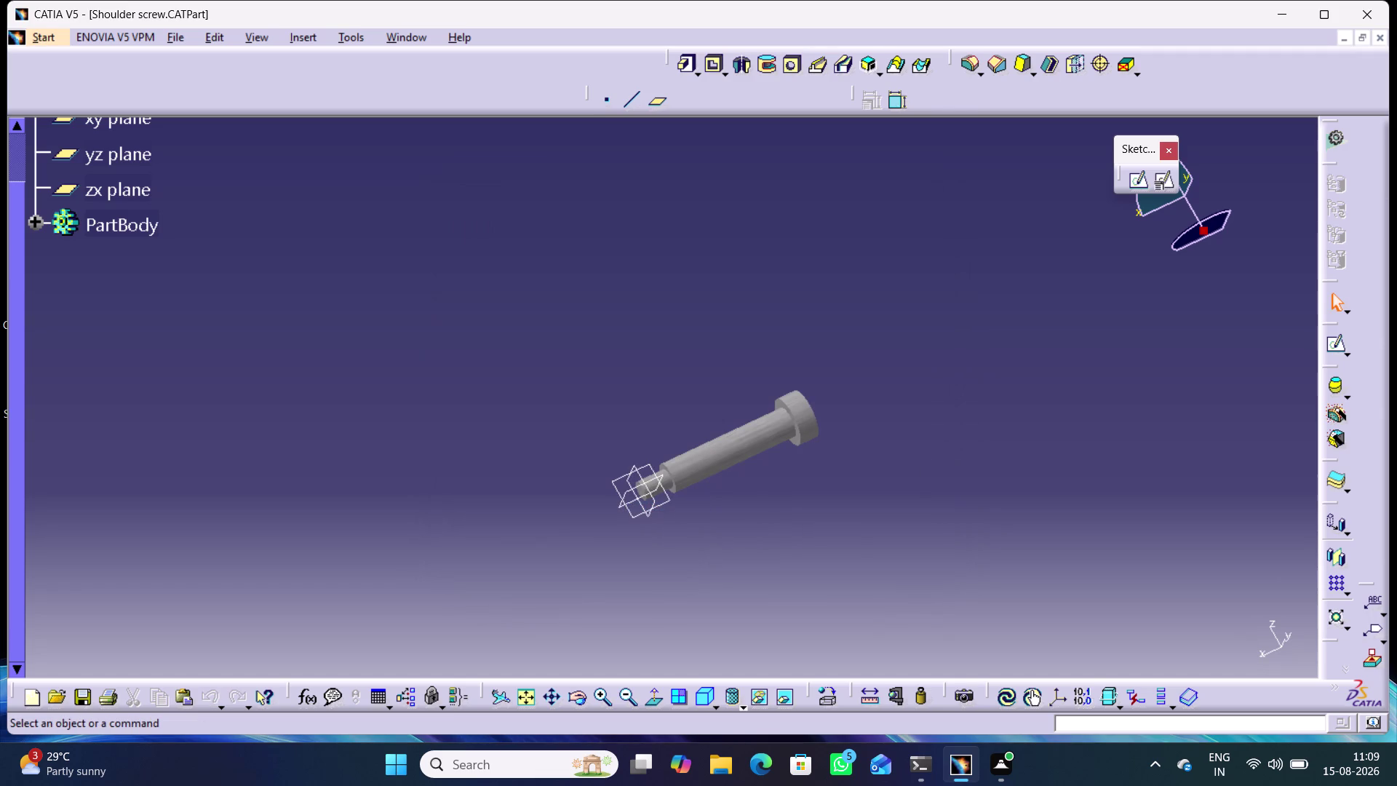
key(ctrl+n)
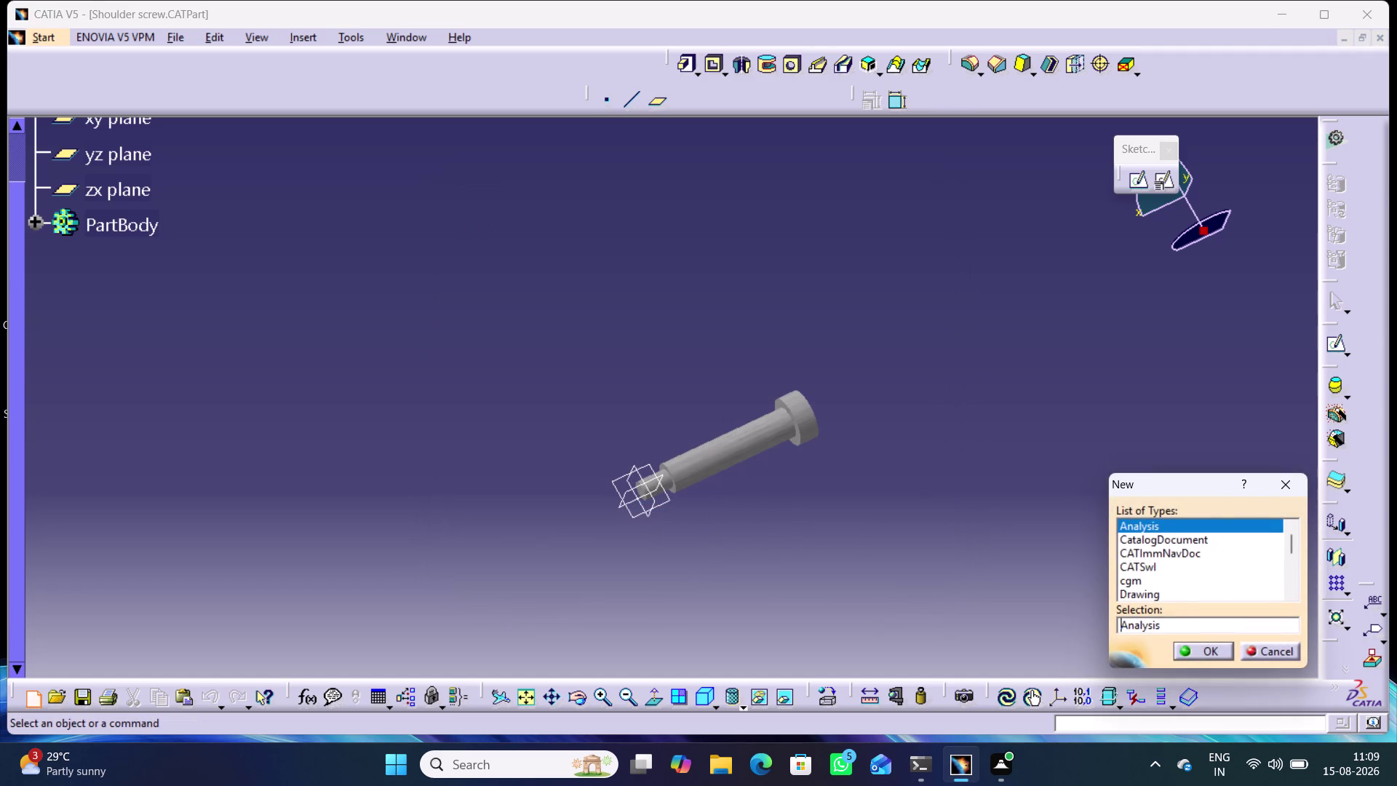
Create a new Part document.
key(Down)
key(Return)
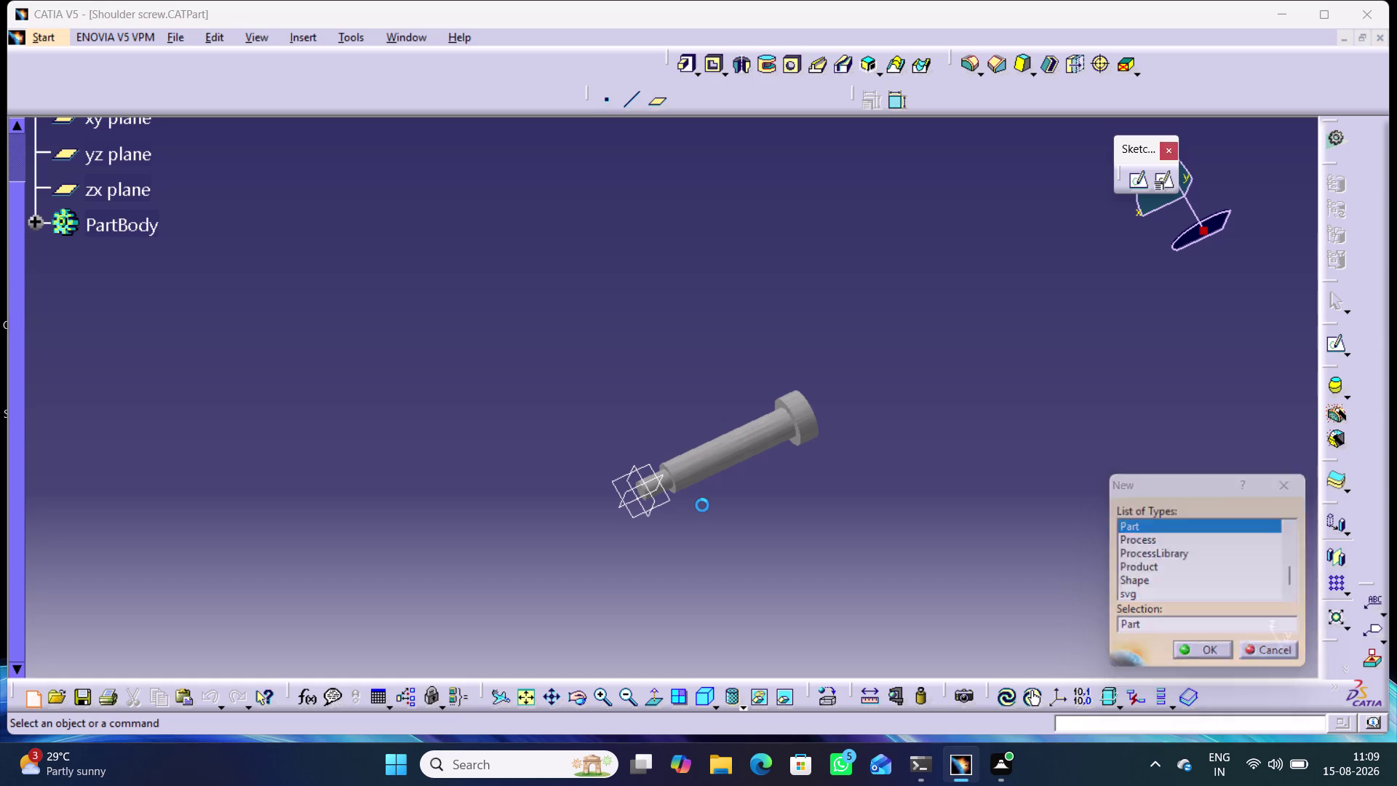
key(Return)
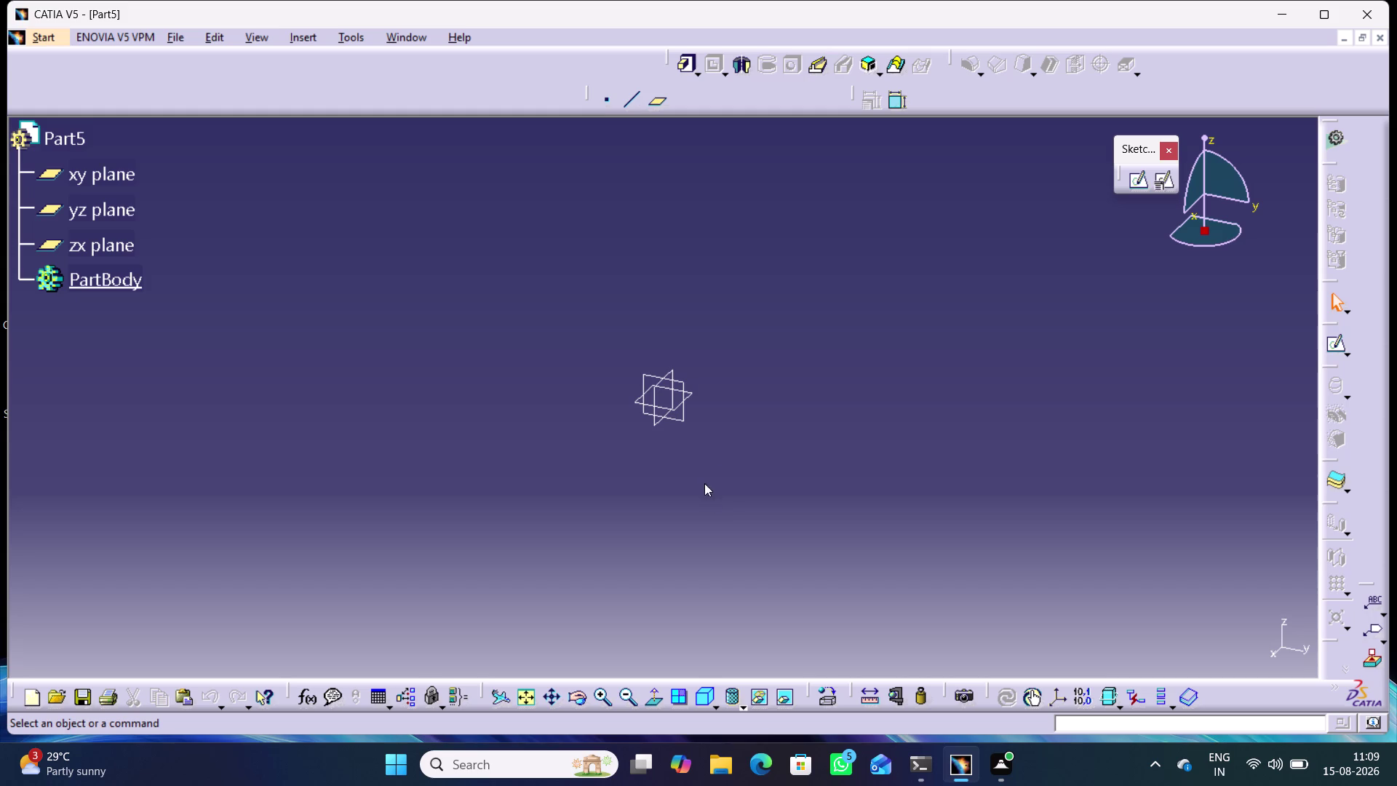
Position a sketch on the xy plane with Reverse V and Swap enabled.
click(690, 391)
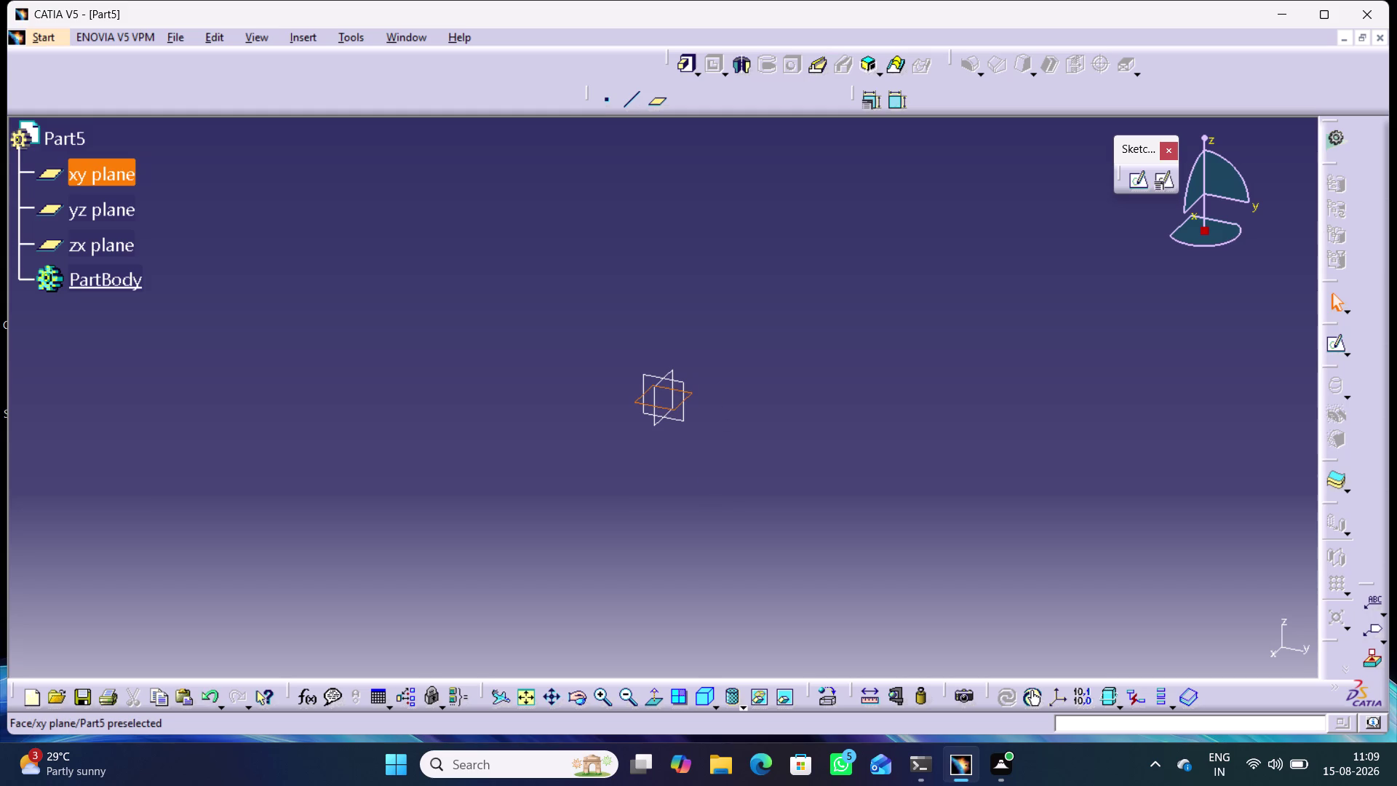
click(1164, 180)
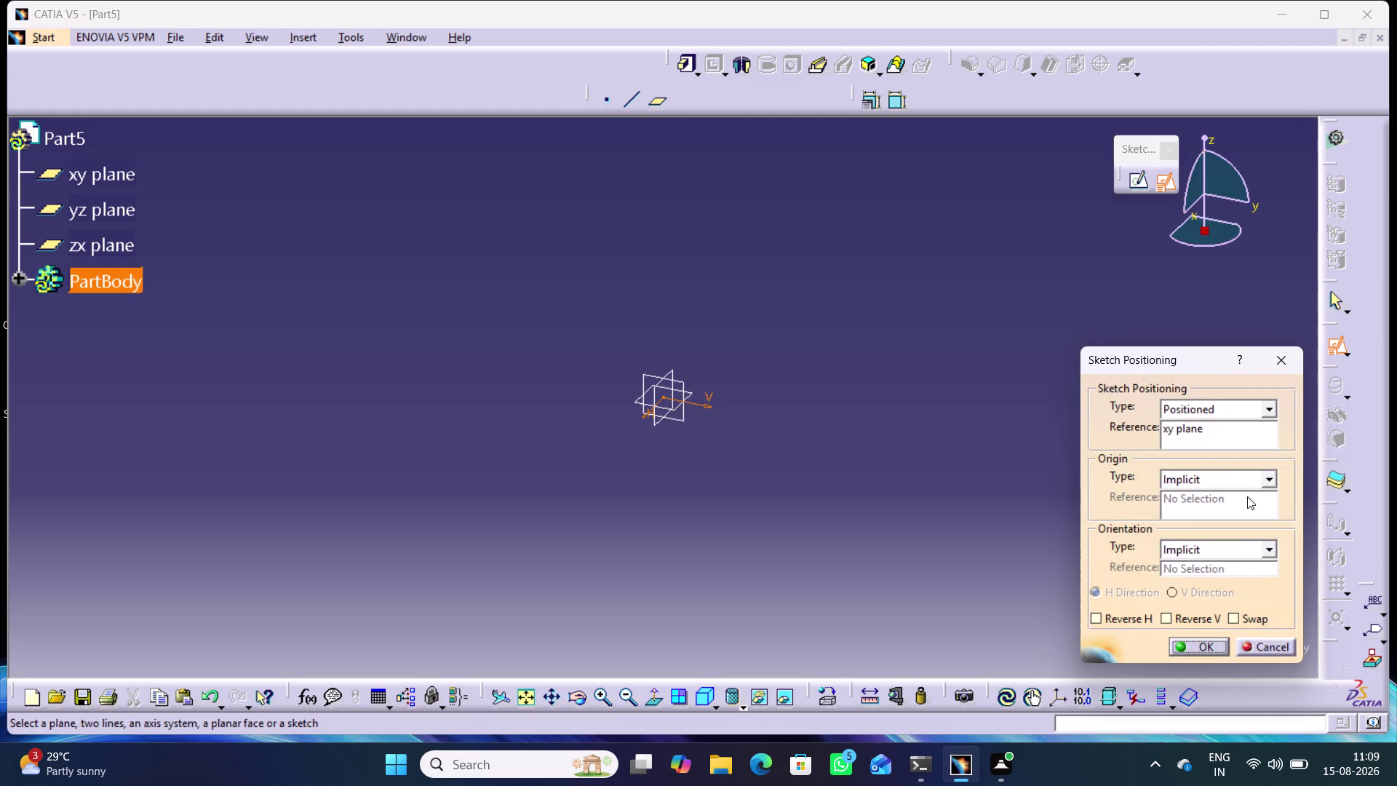
click(1238, 618)
click(1199, 615)
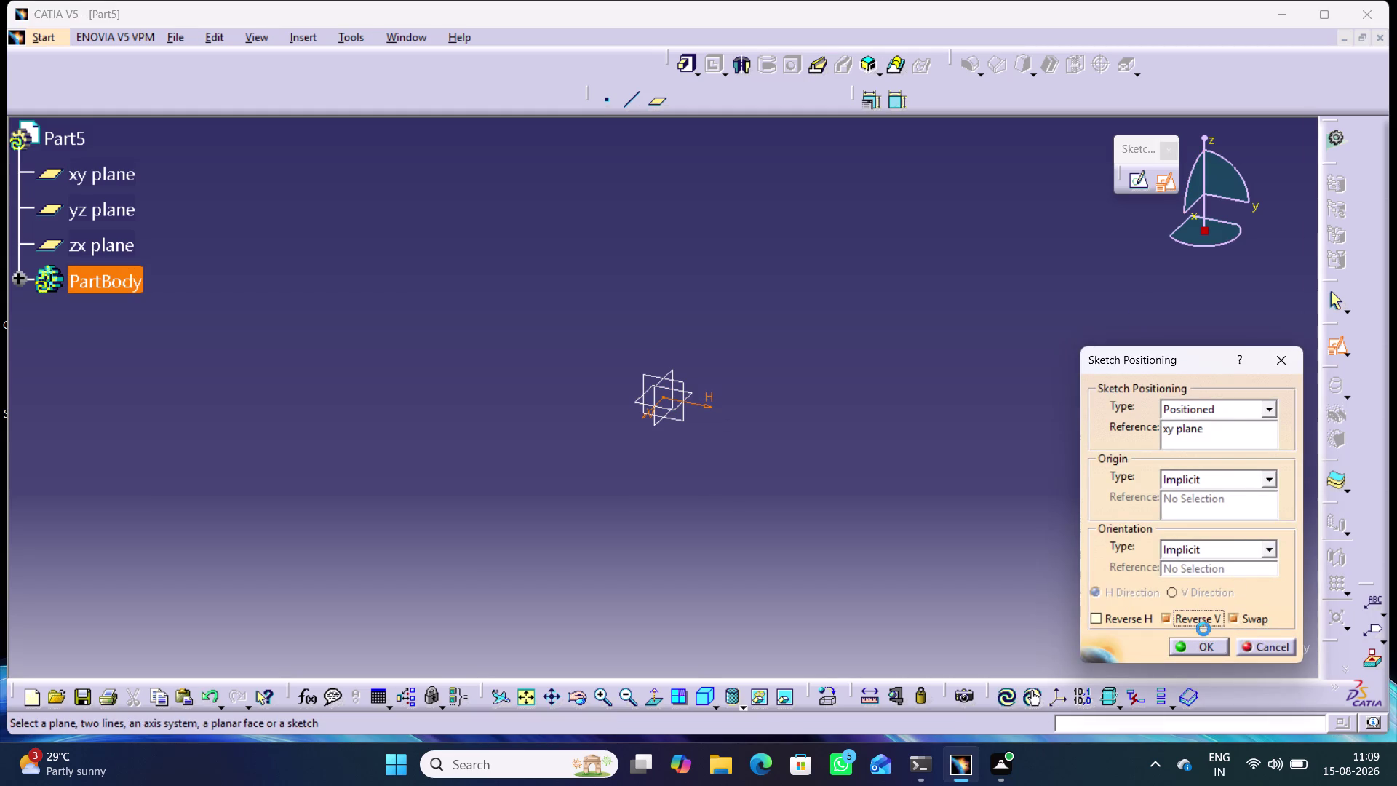
click(1207, 643)
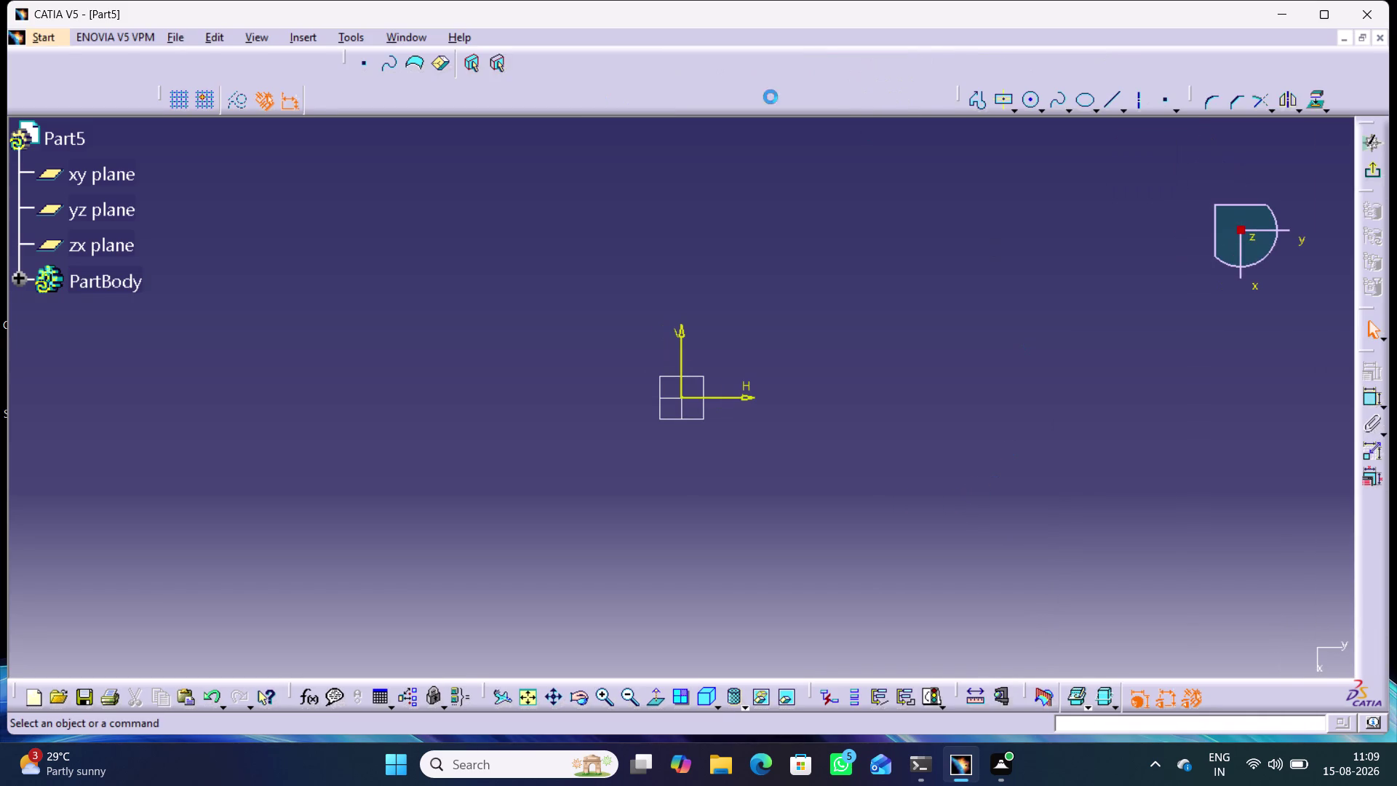
Draw a hexagon profile centred on the sketch origin.
click(1014, 106)
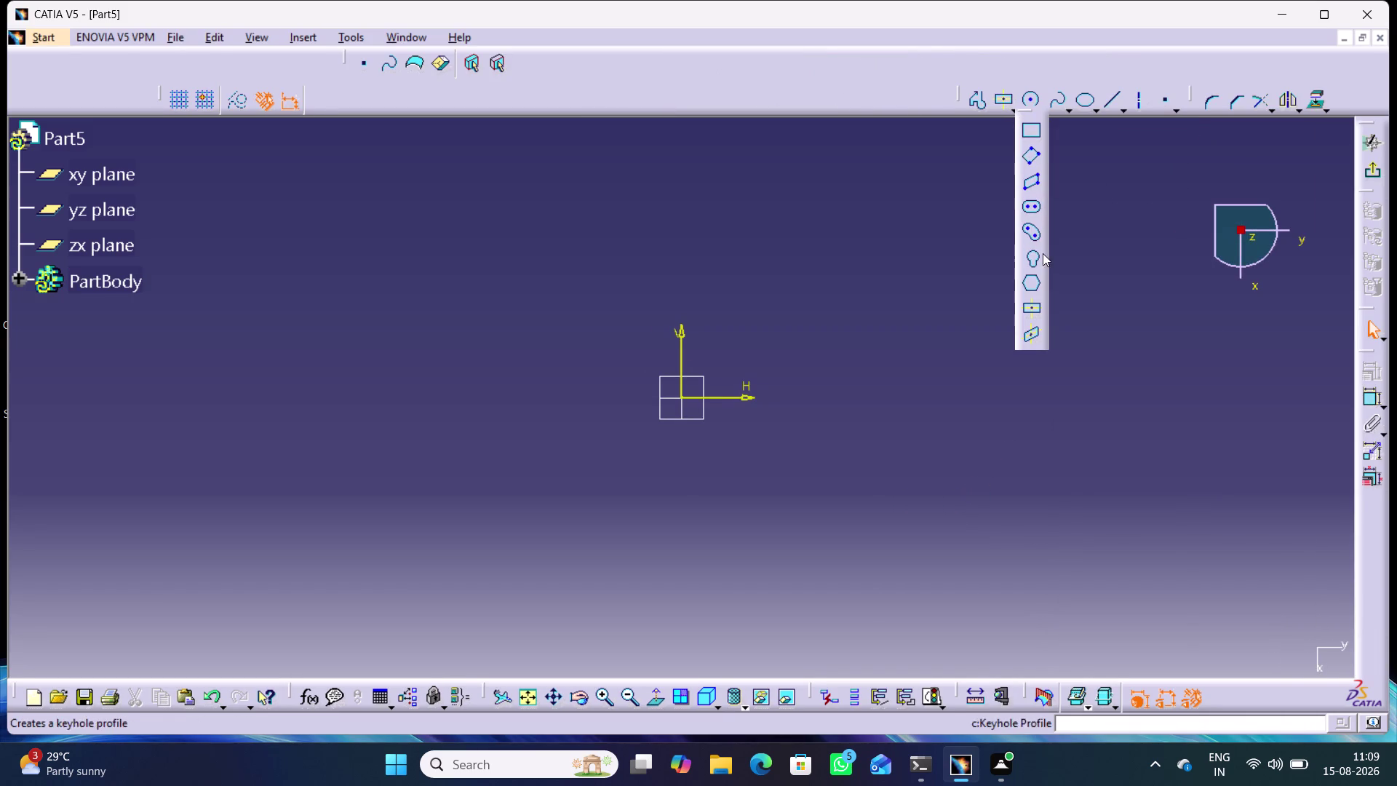
click(1034, 284)
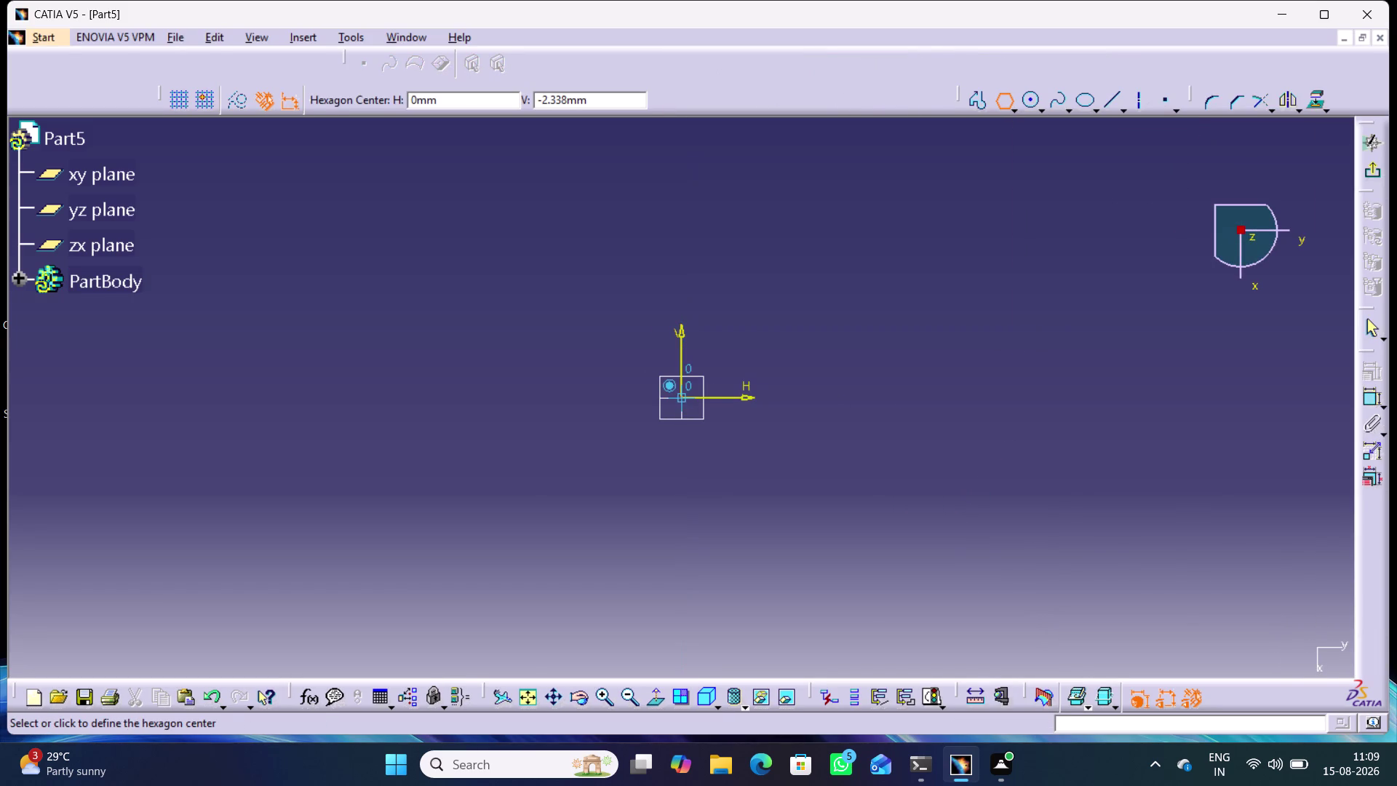
click(682, 396)
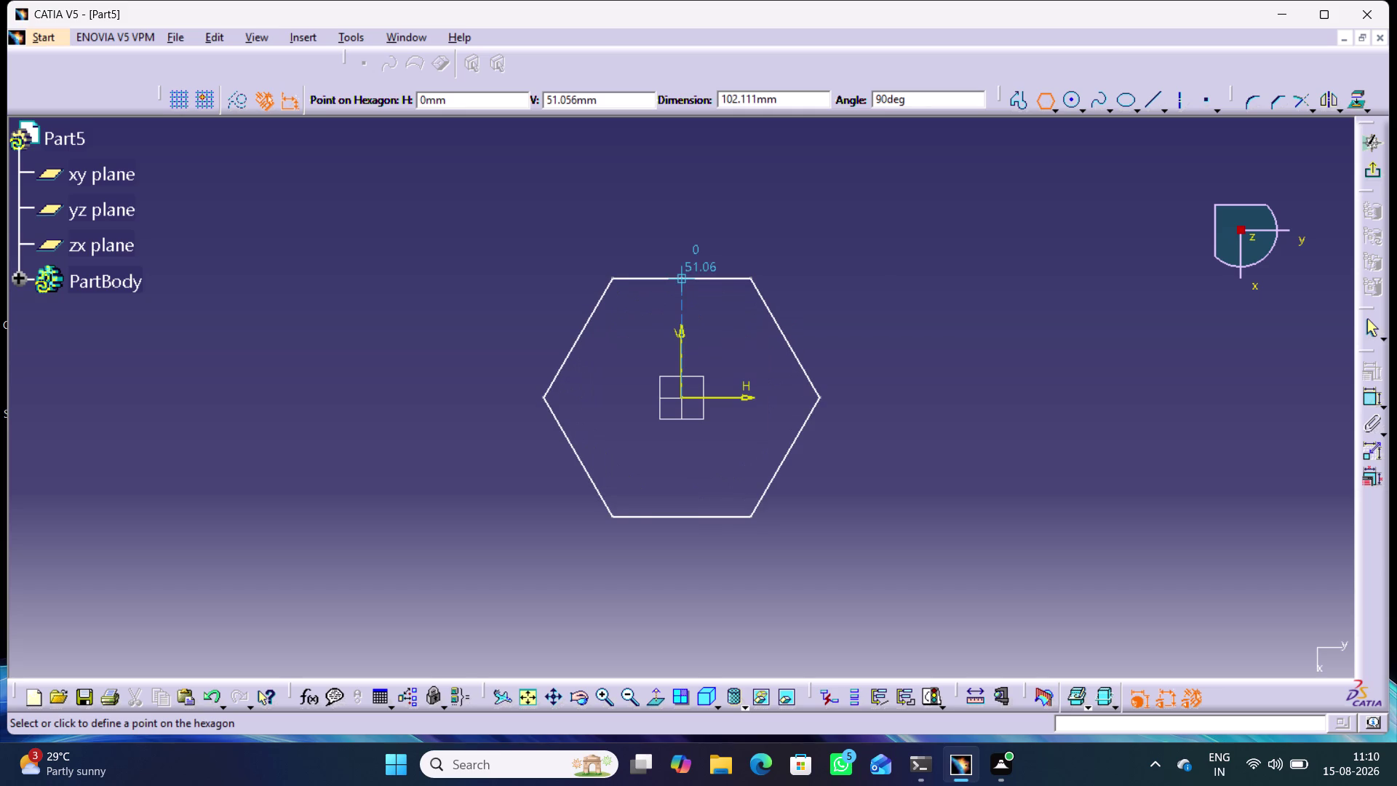
click(680, 269)
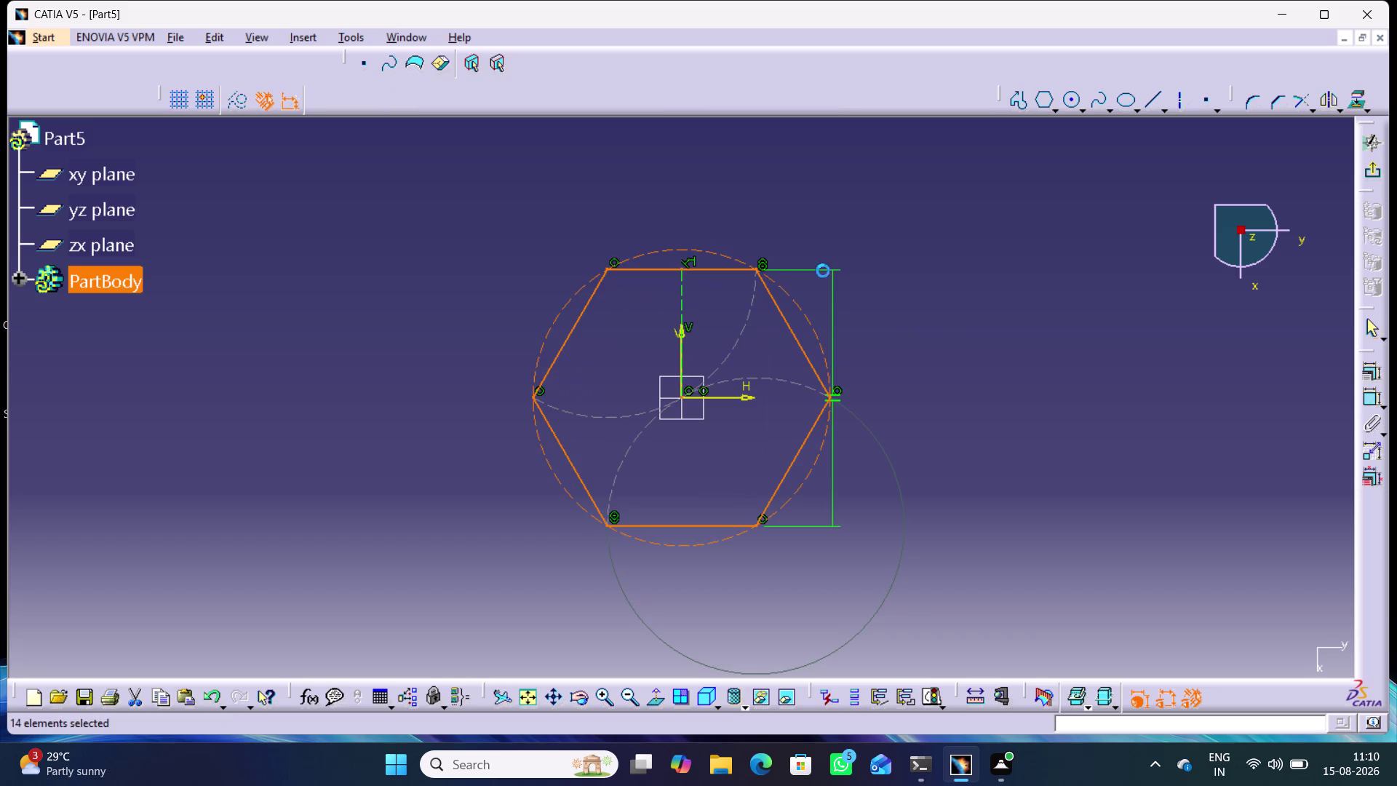
click(944, 301)
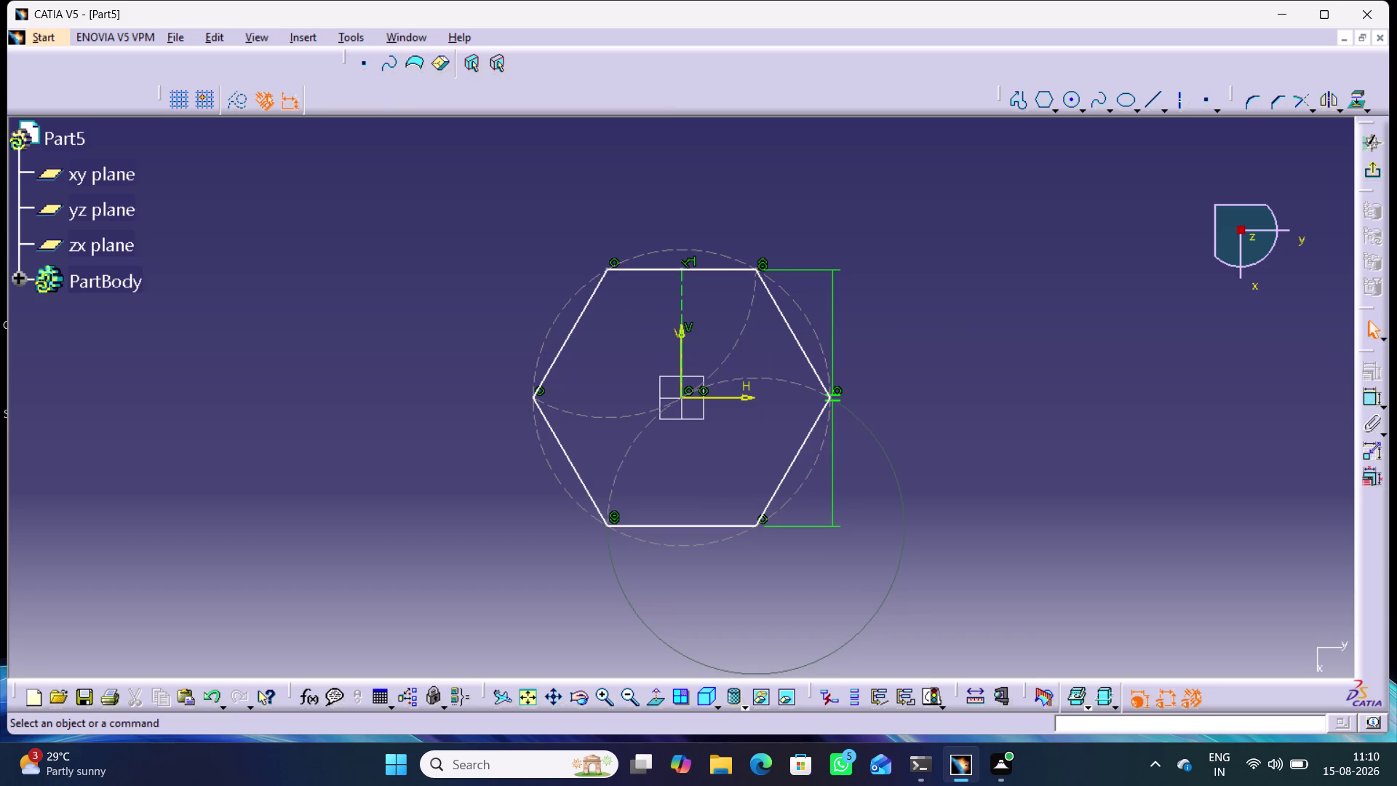
double_click(1368, 392)
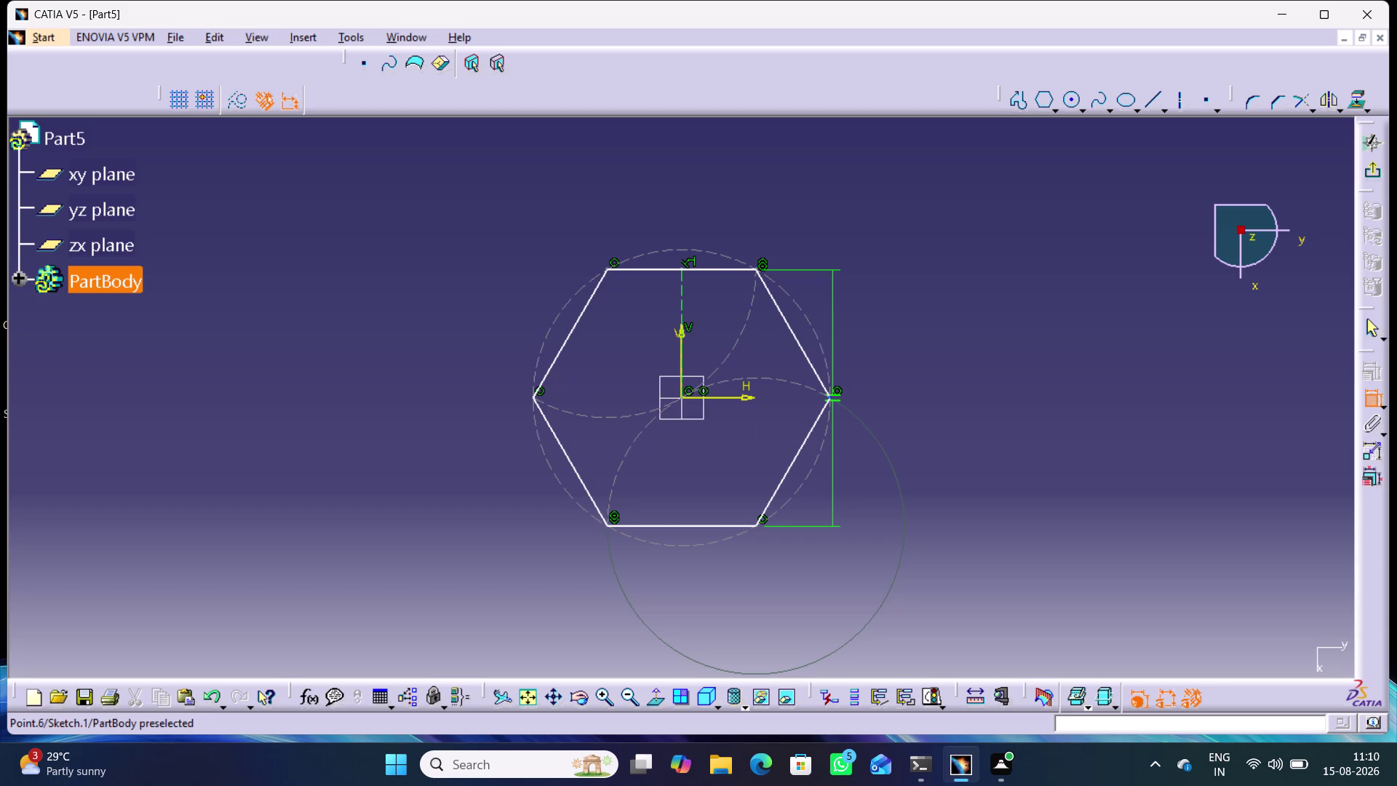
Dimension opposite hexagon corners to 10 mm and exit to the part.
click(829, 396)
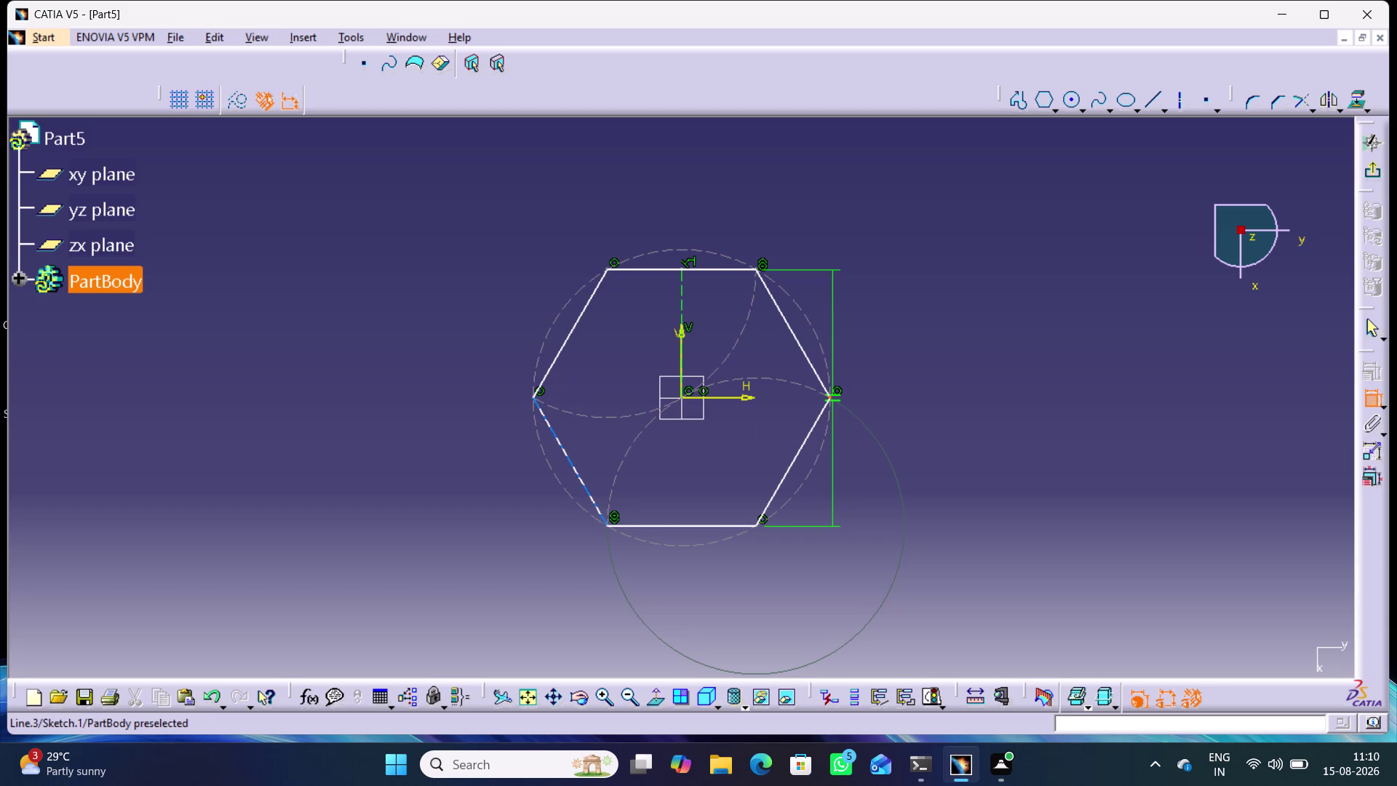
click(537, 396)
click(684, 189)
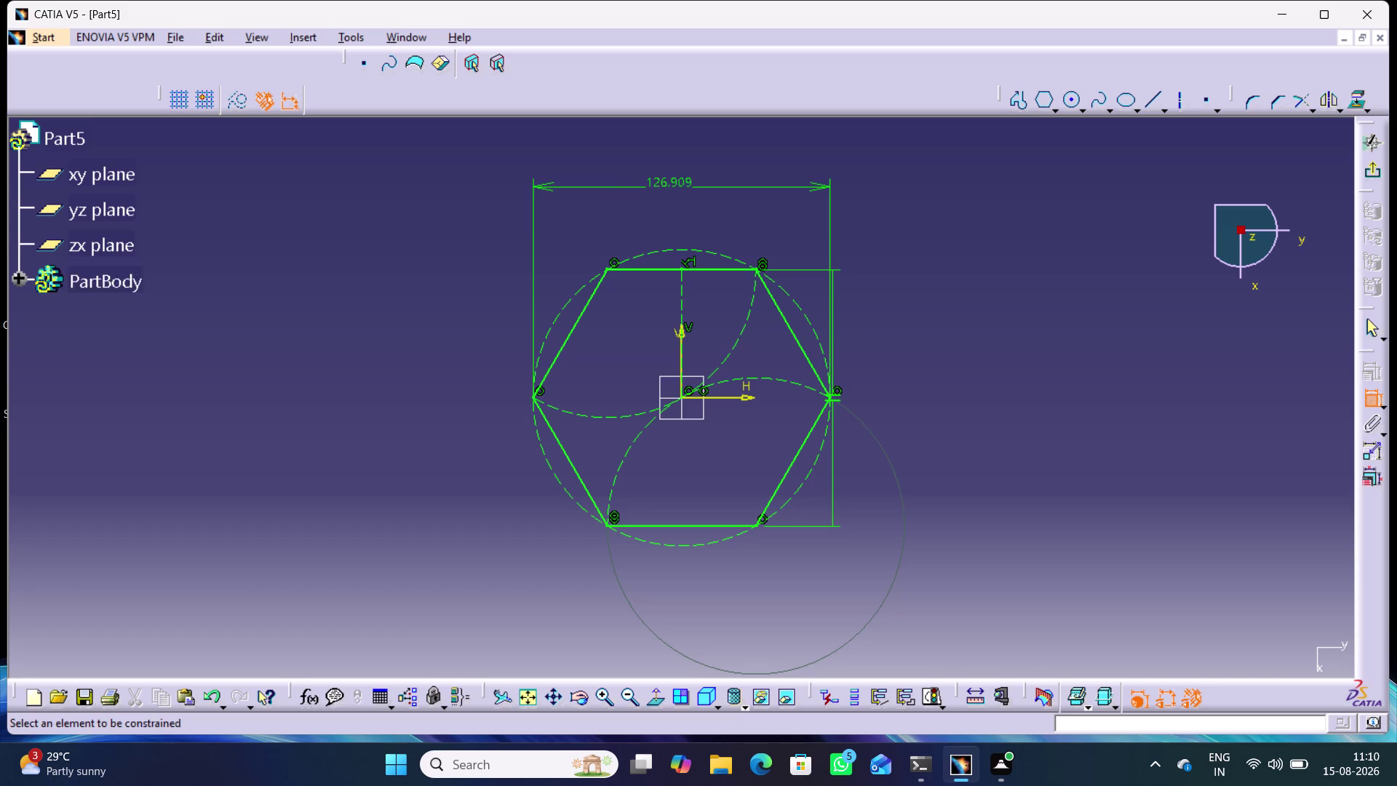
double_click(664, 182)
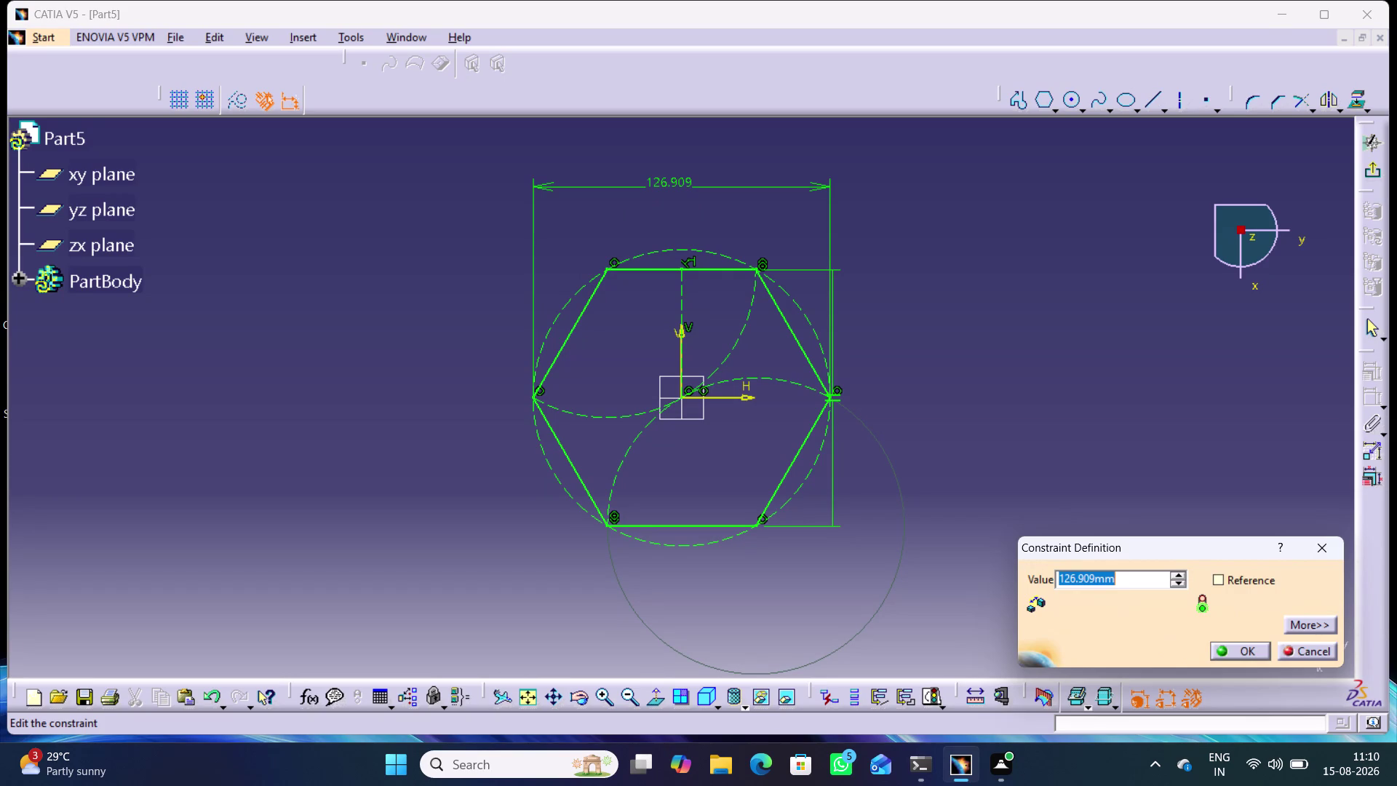
text(10)
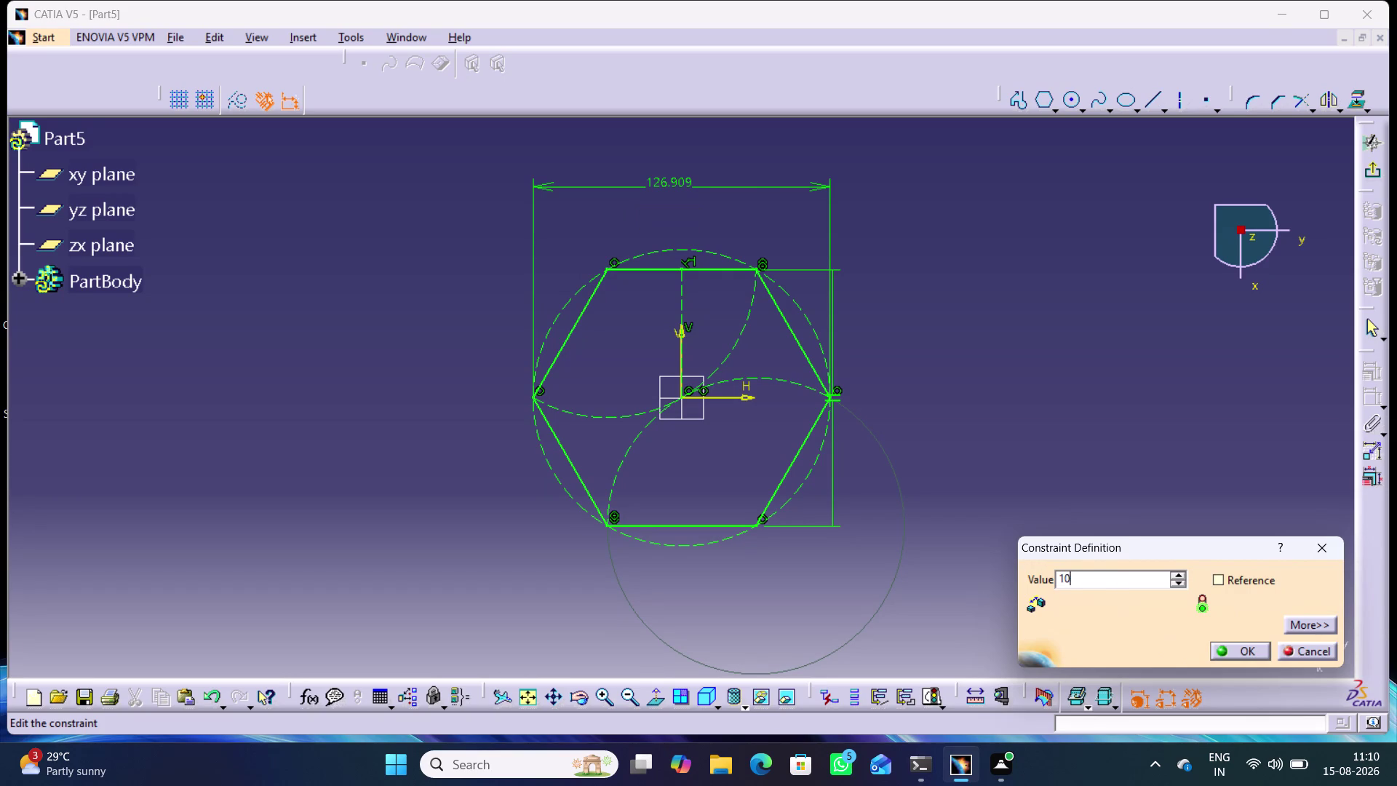
click(1057, 287)
click(1234, 648)
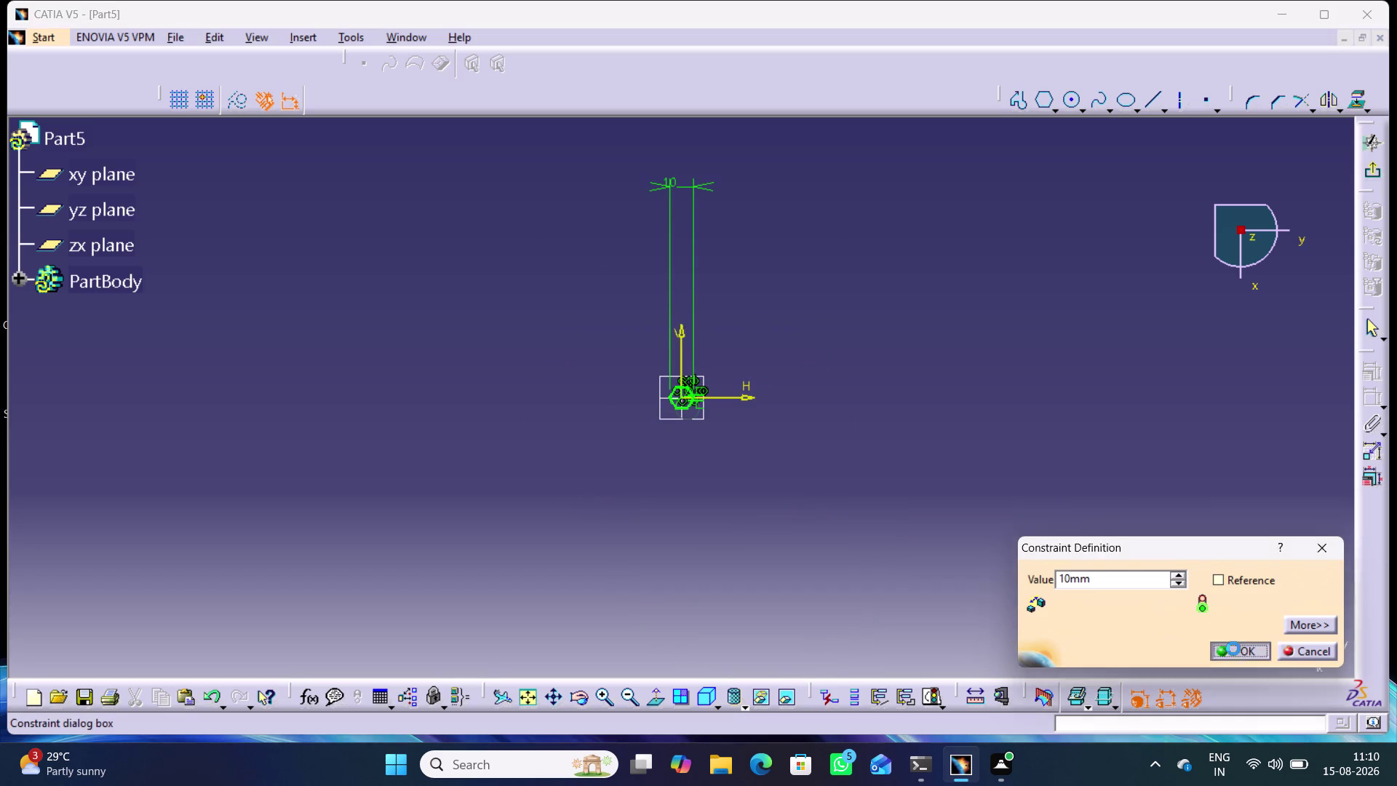
middle_drag(791, 551, 804, 312)
right_click(791, 550)
middle_drag(816, 553, 829, 453)
right_click(816, 552)
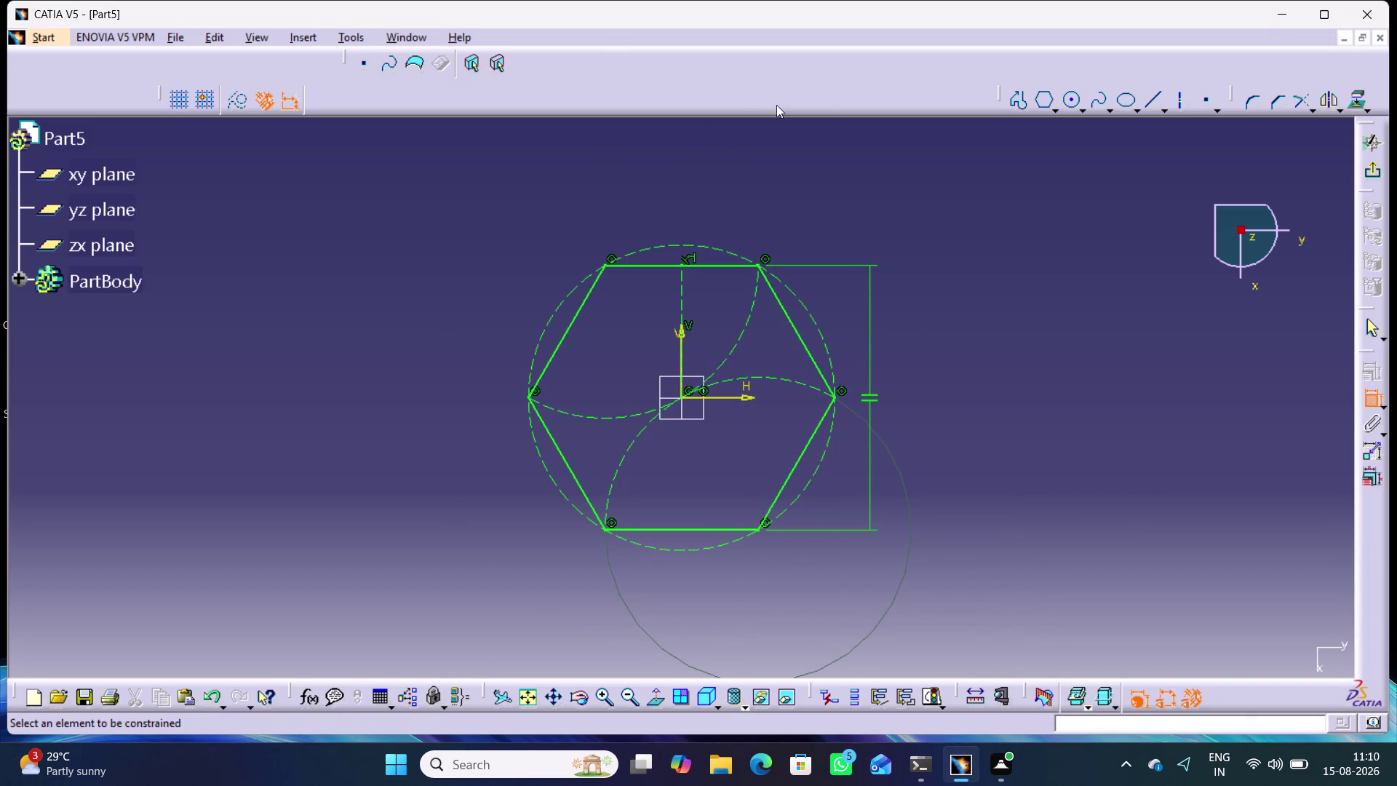
click(1372, 171)
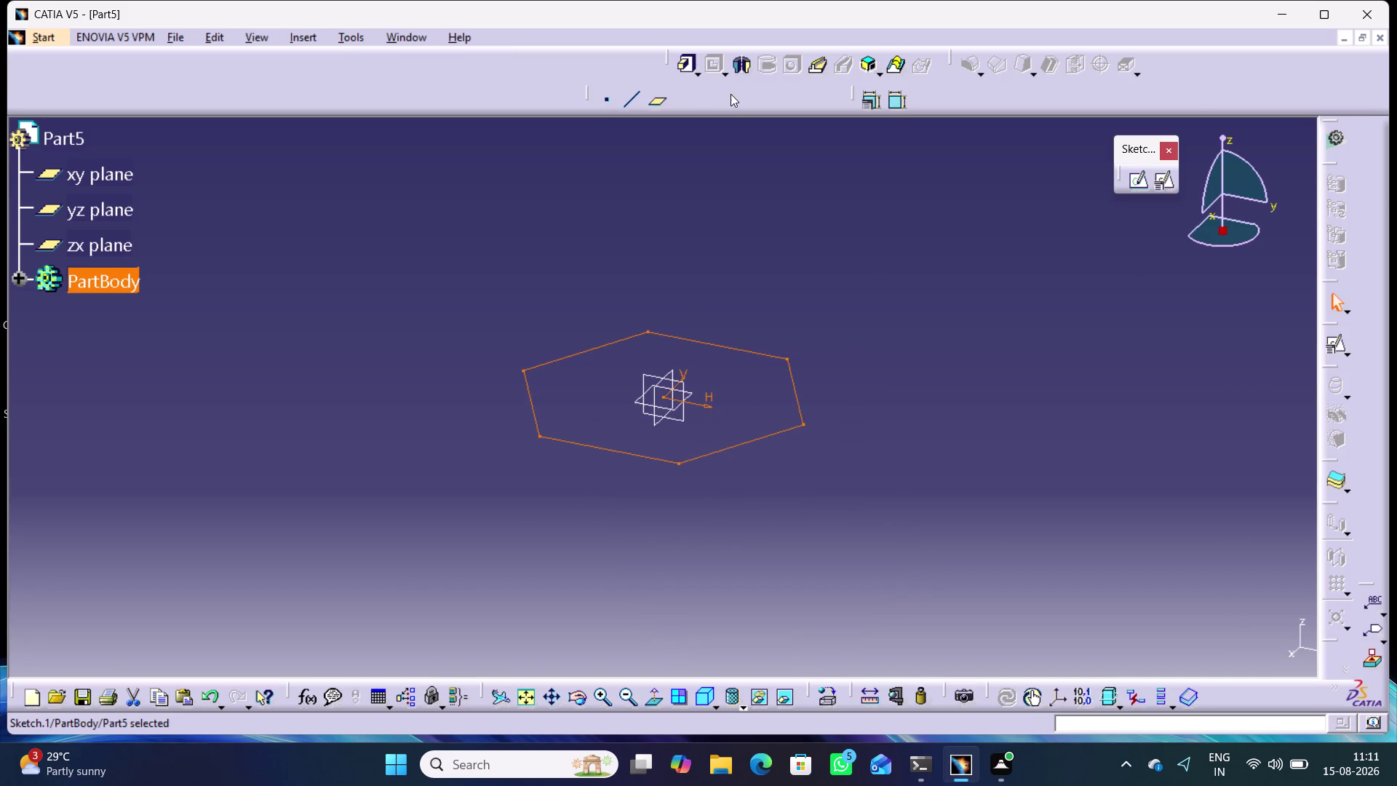
Set up a one-sided, reversed 5 mm pad of the hexagon and preview it.
click(688, 69)
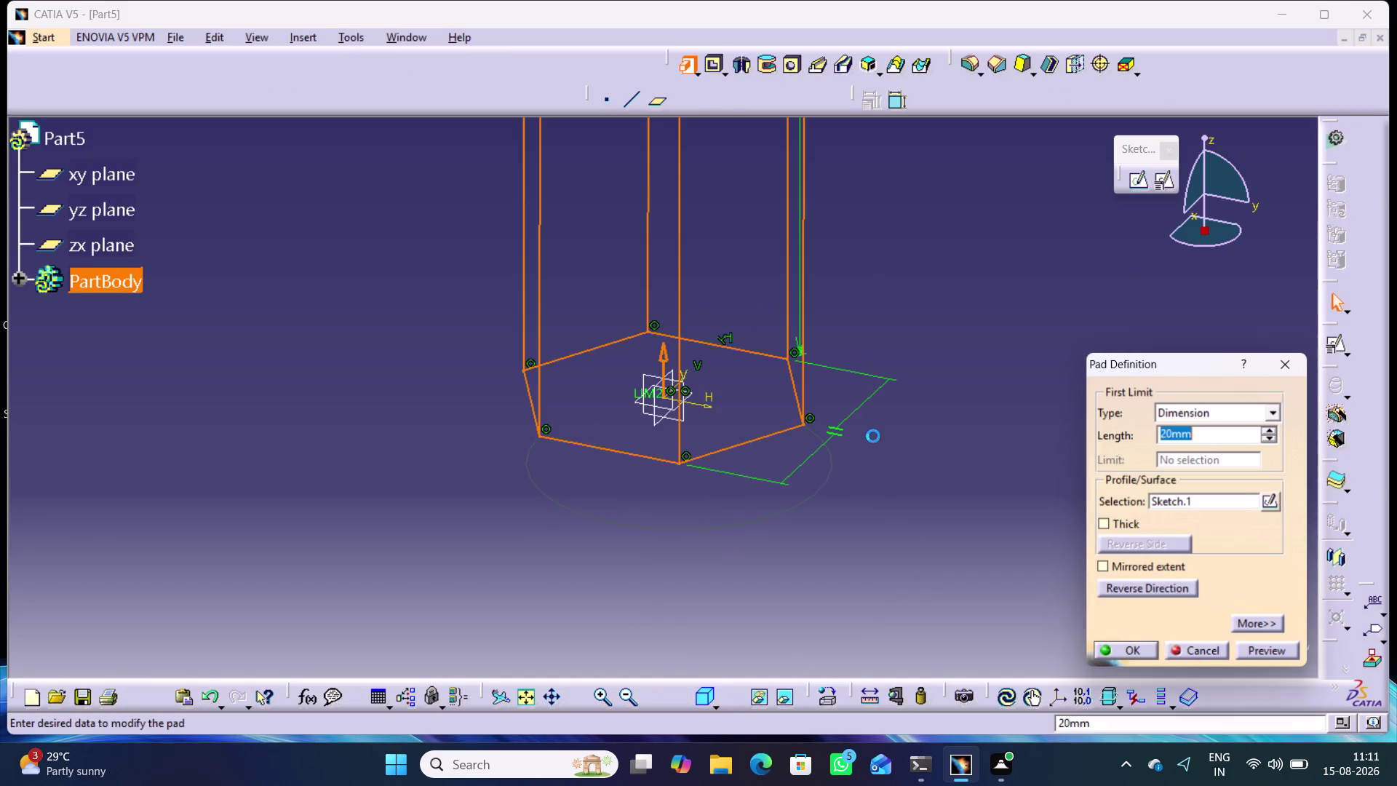
click(1135, 564)
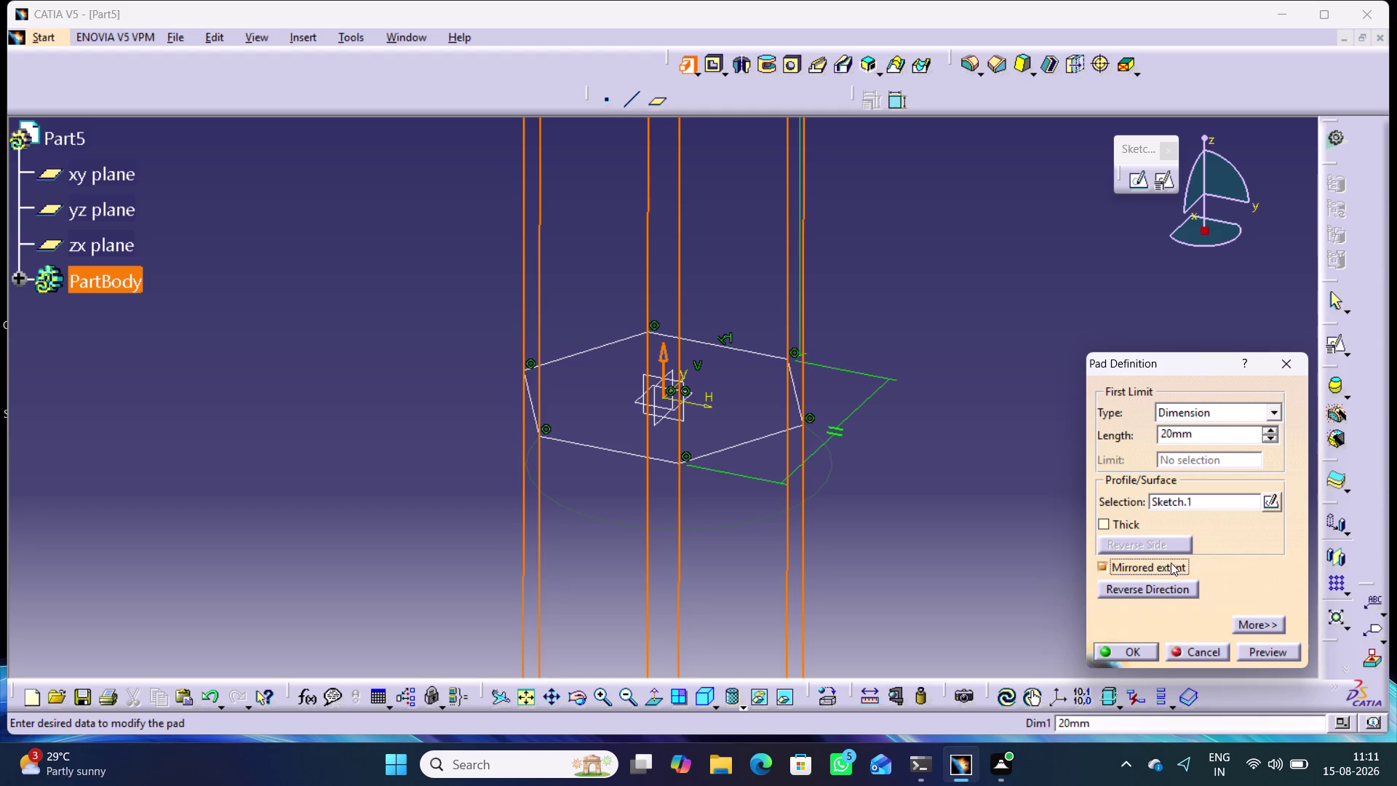
click(1163, 563)
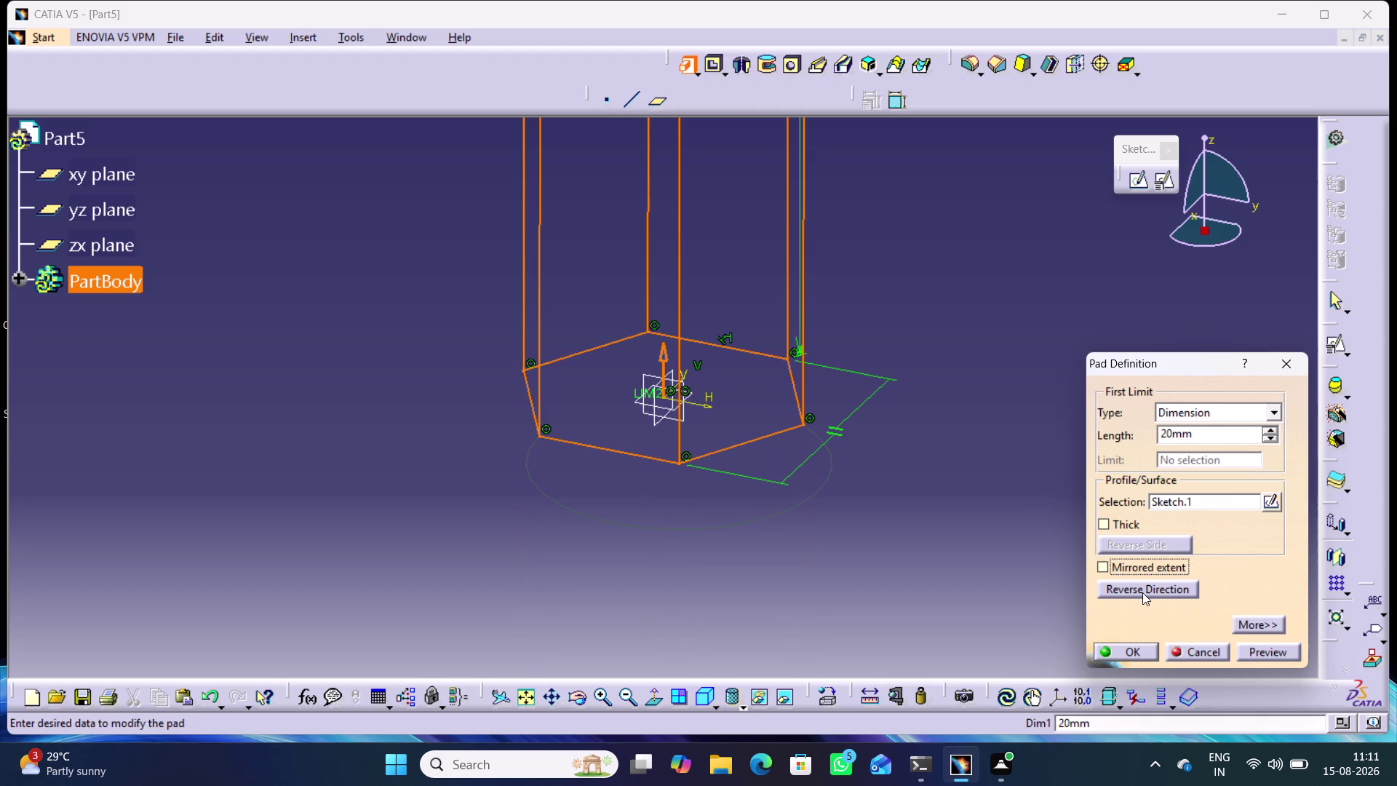
click(1142, 590)
drag(1199, 429, 1184, 430)
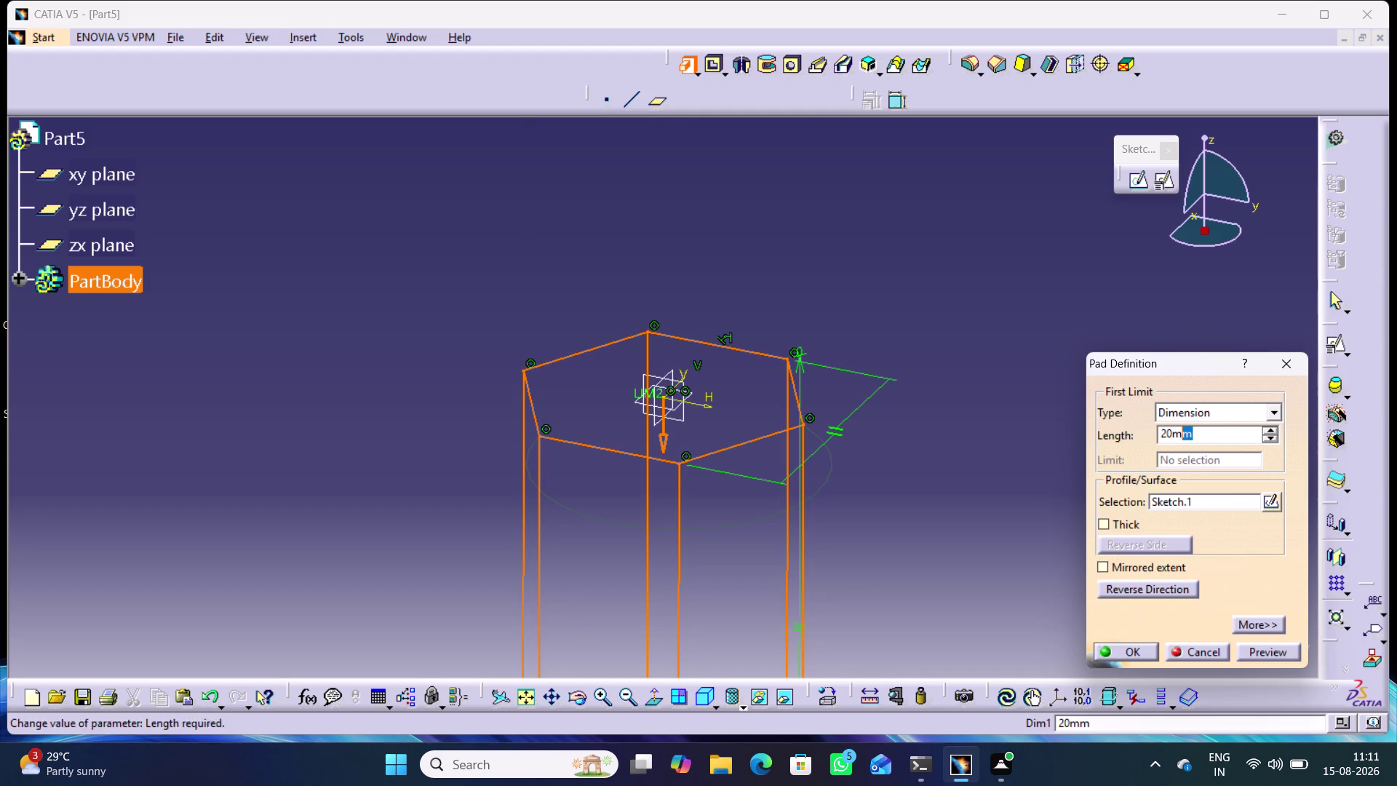
drag(1184, 430, 1132, 431)
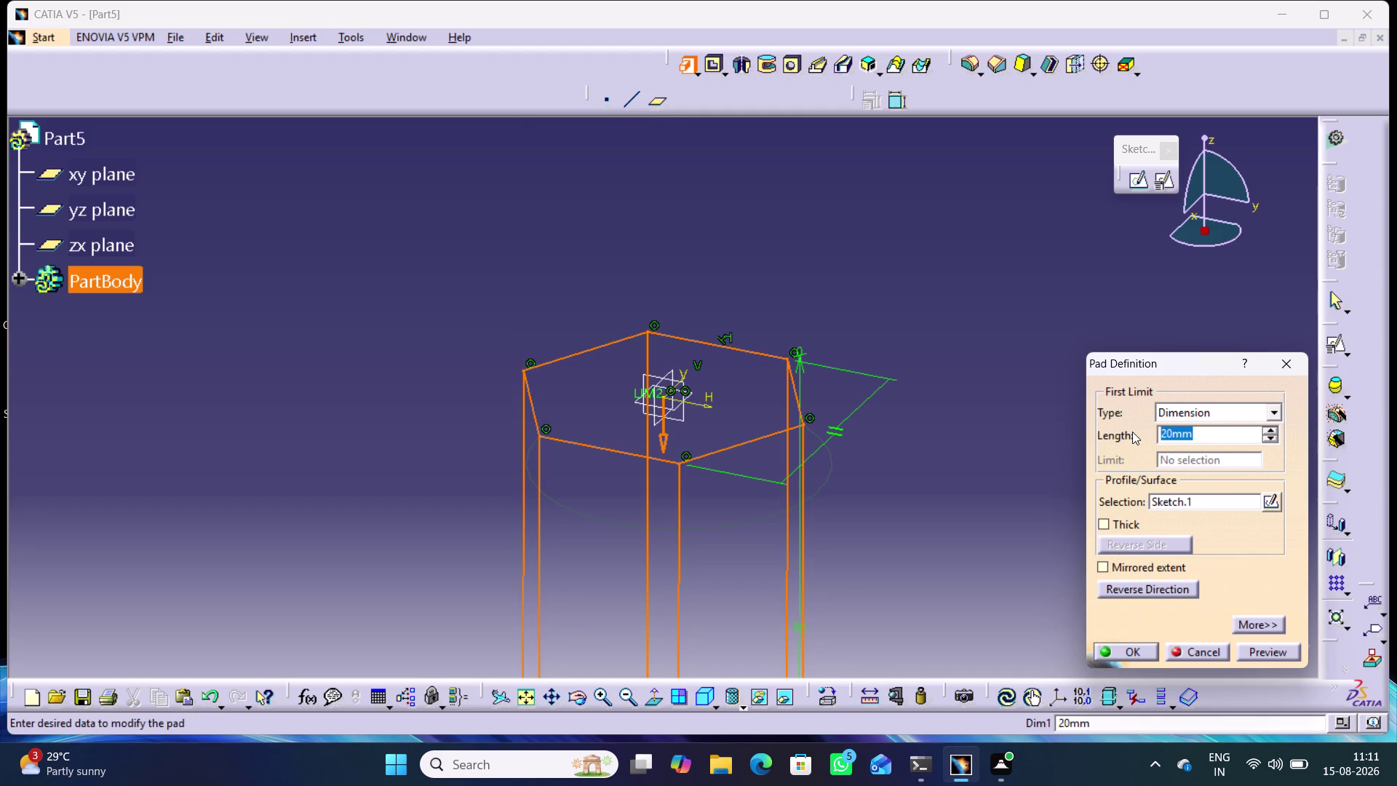
key(5)
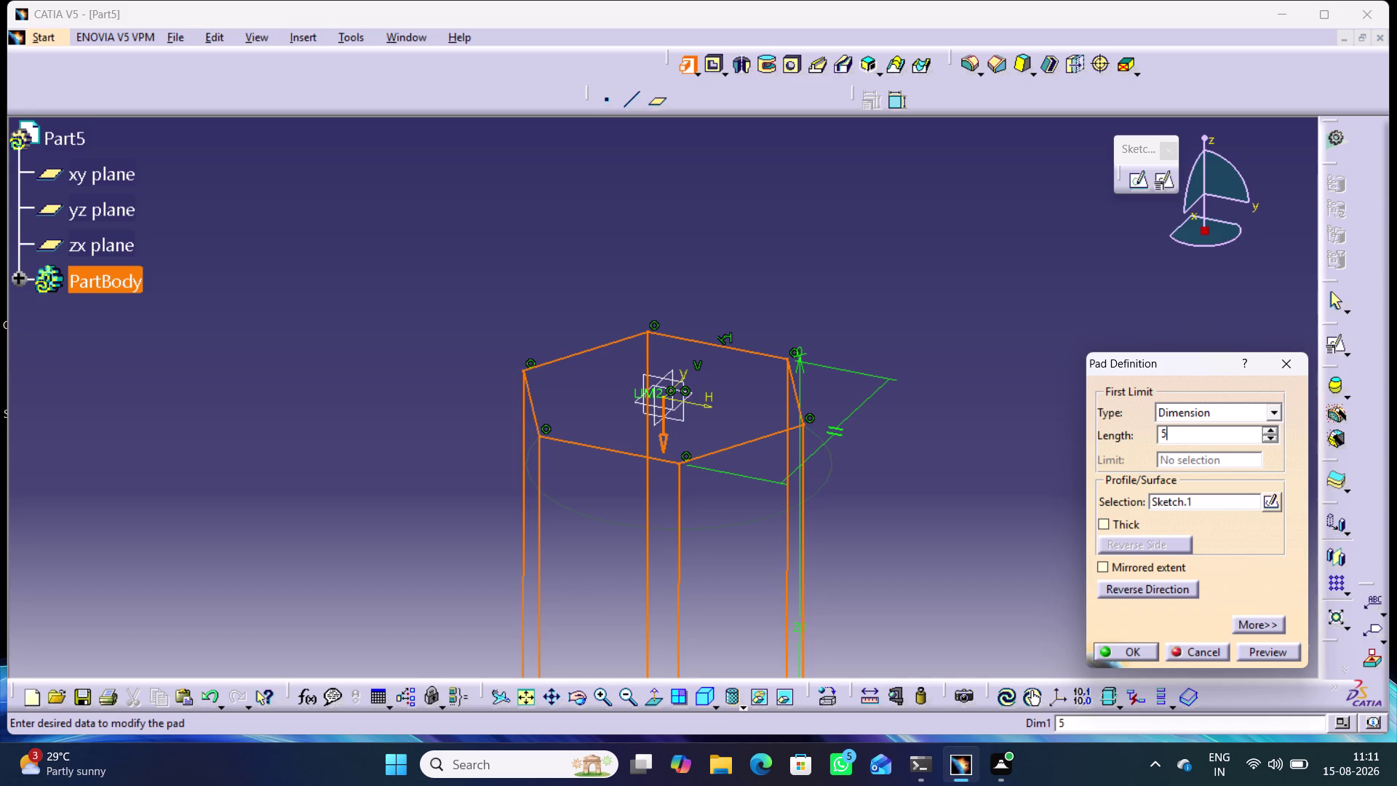
click(1032, 299)
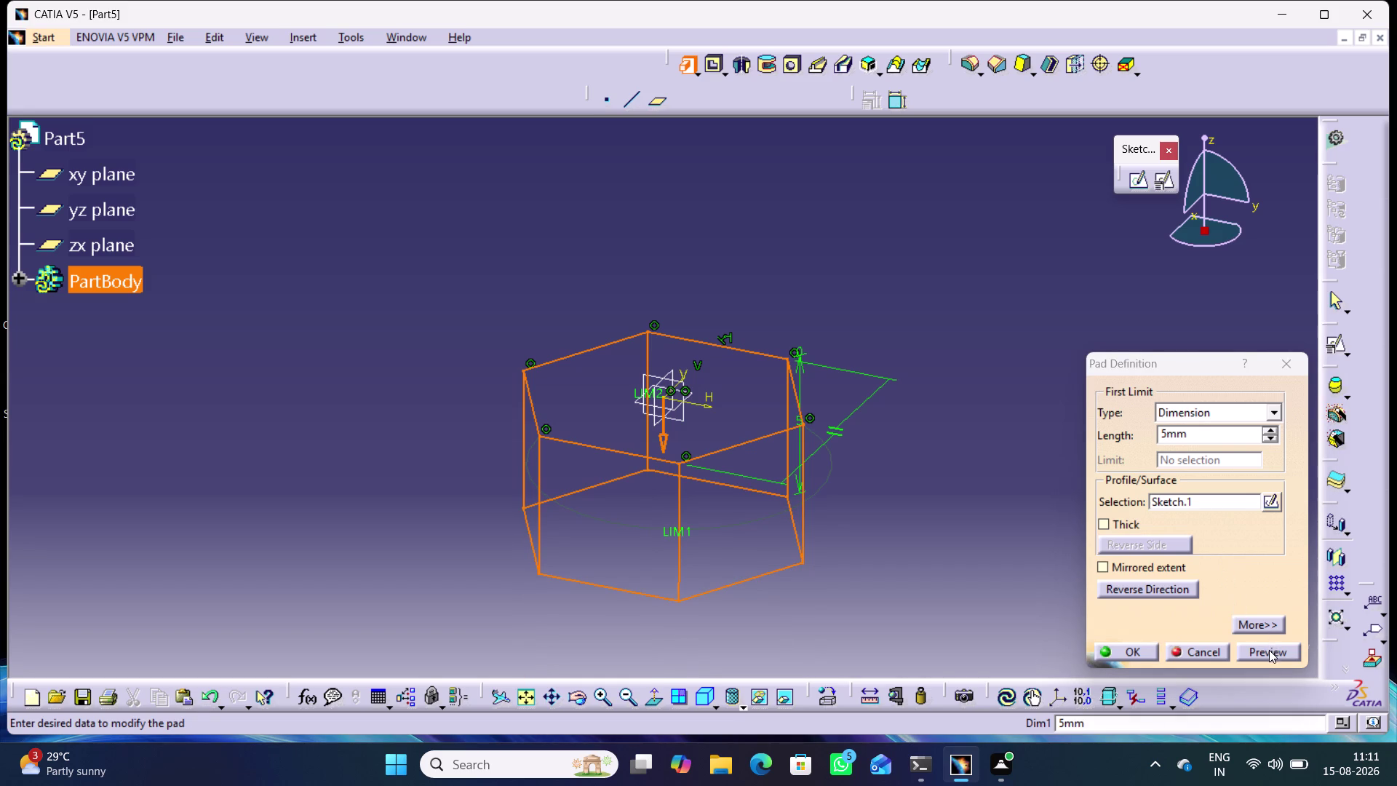
Create the hexagonal pad and start a sketch on its face.
click(1269, 651)
click(1144, 654)
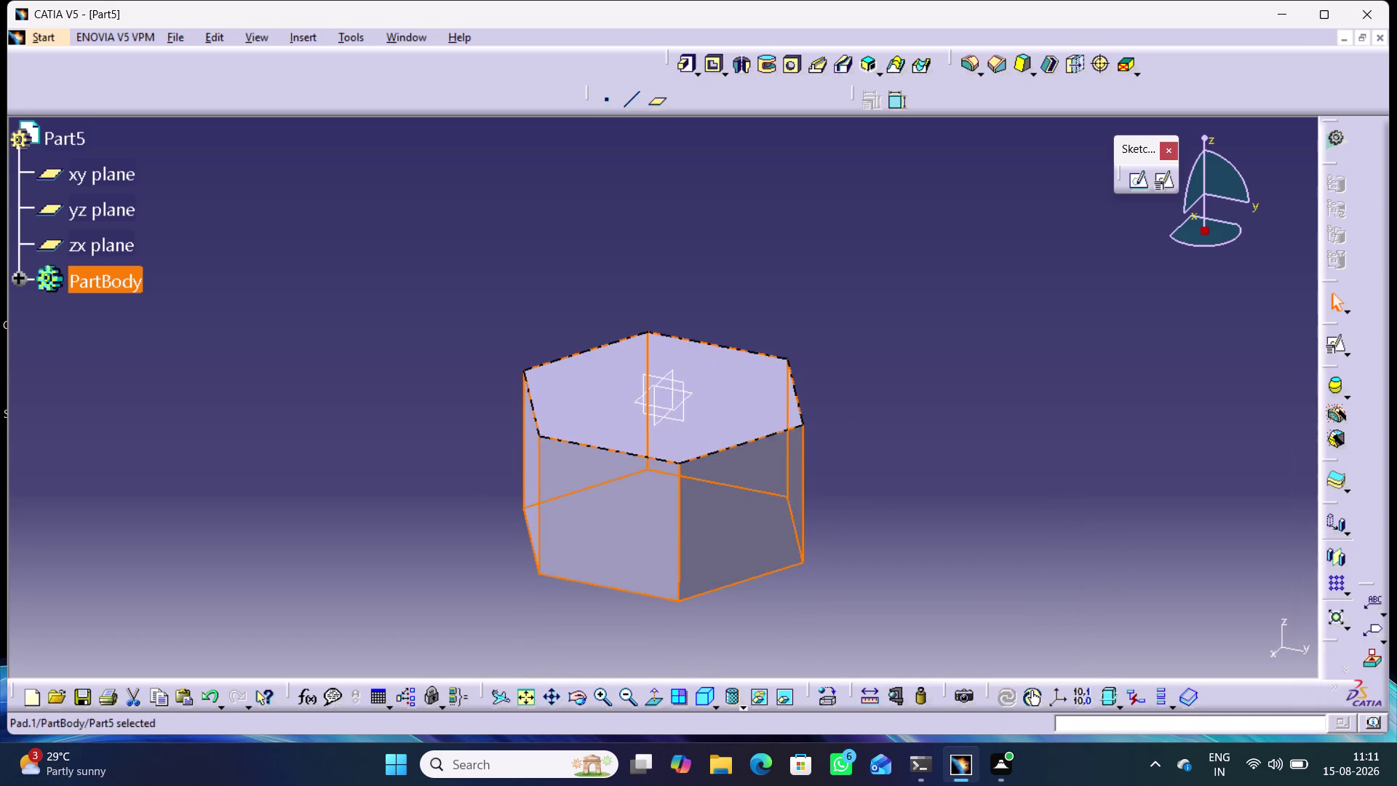
click(744, 423)
click(1132, 181)
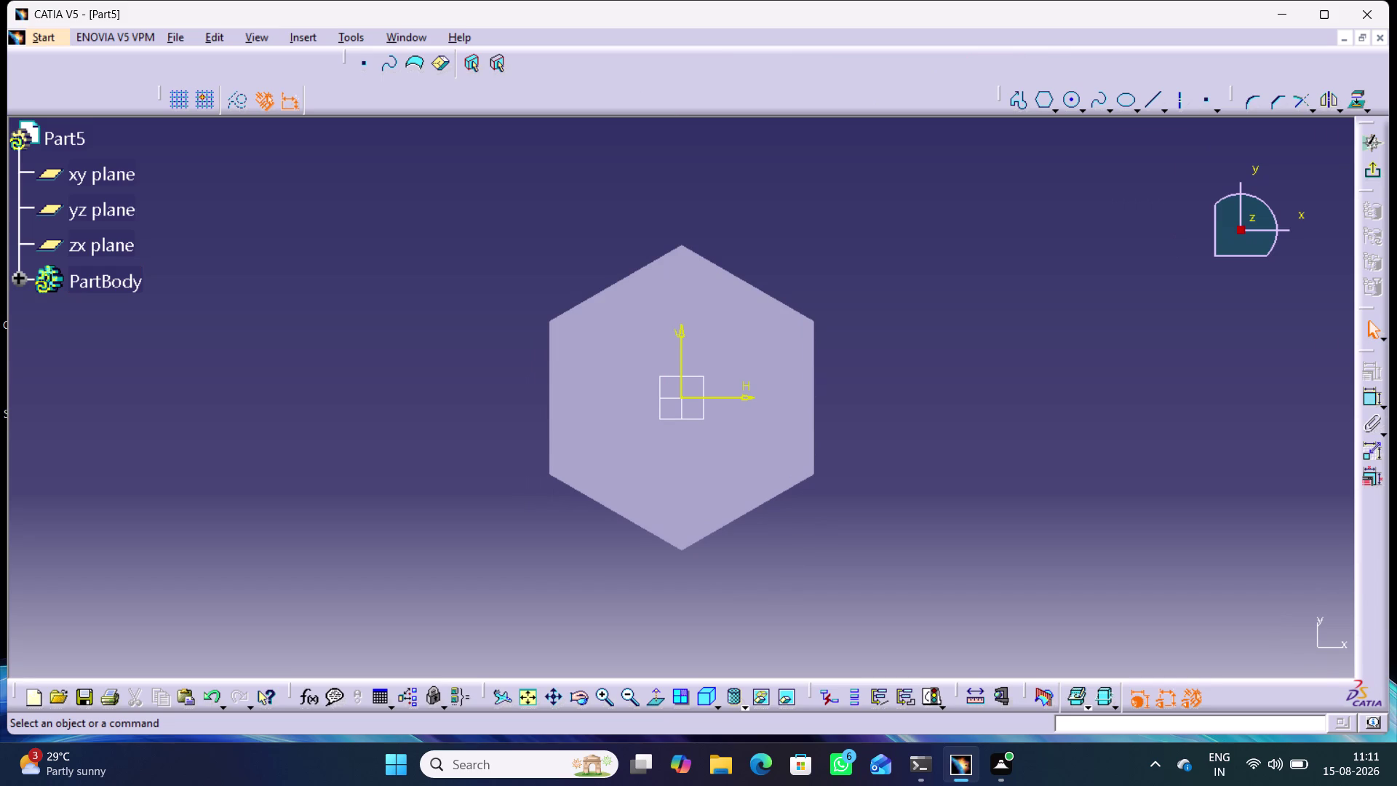
Draw a circle centred on the sketch origin.
click(1074, 100)
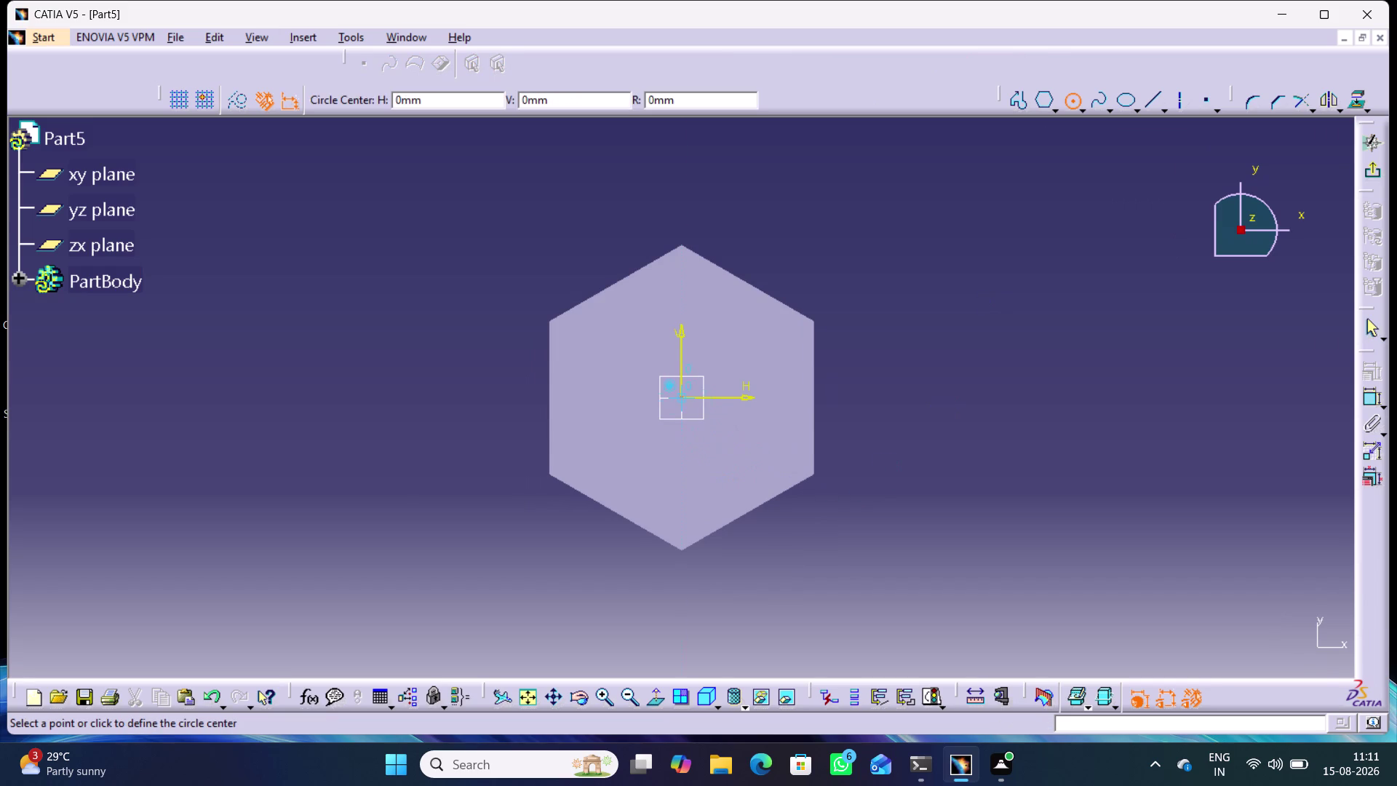
click(682, 395)
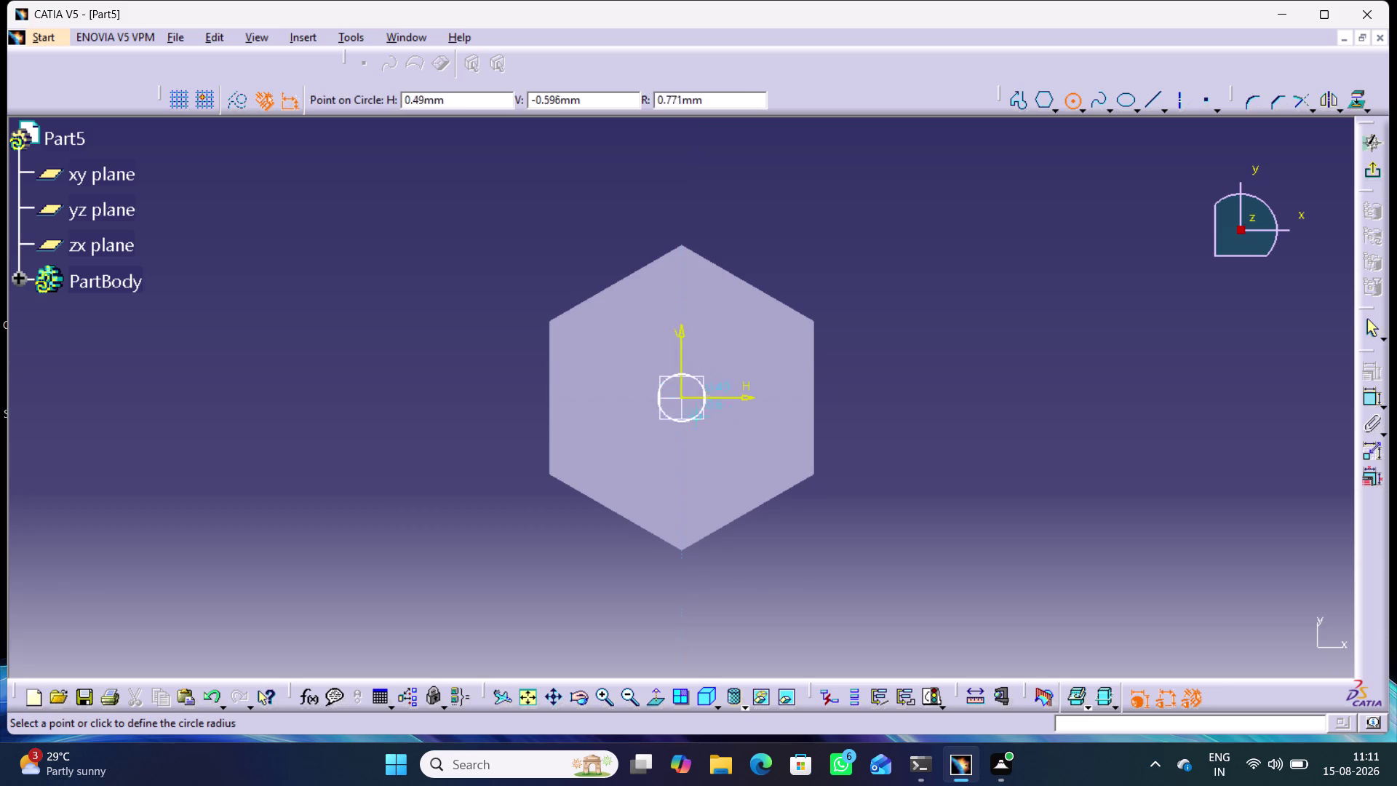
click(709, 436)
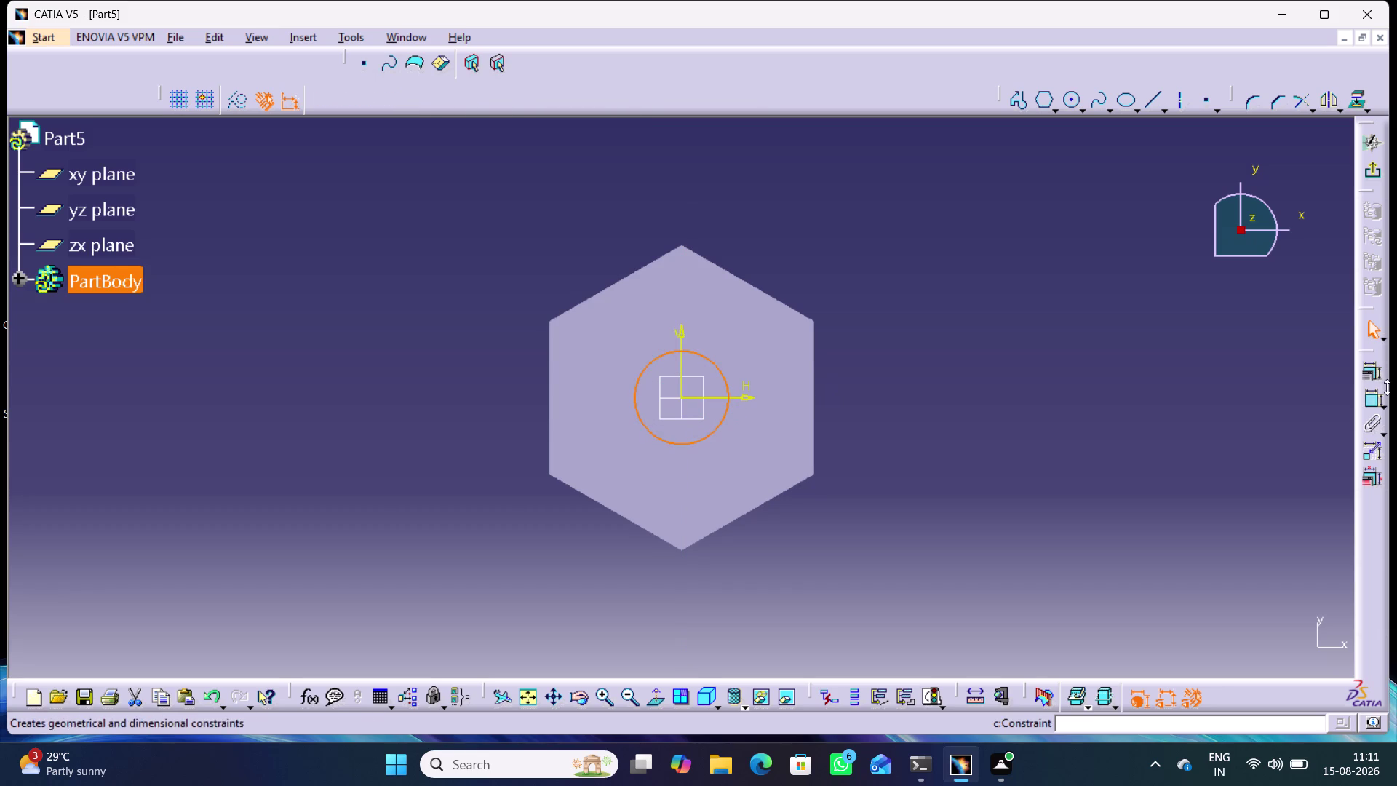
Constrain the circle diameter to 4 mm and exit the sketch.
click(1372, 394)
click(871, 397)
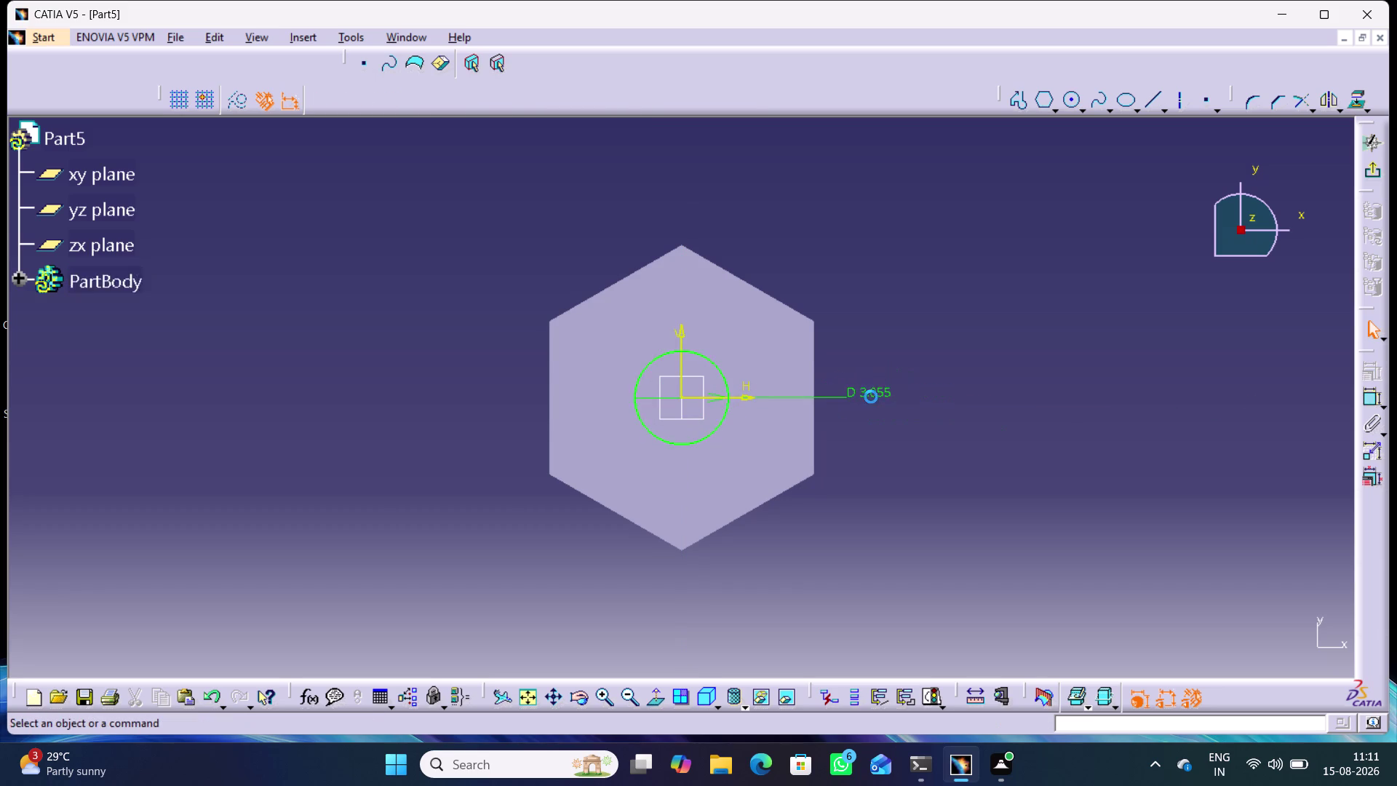
double_click(865, 391)
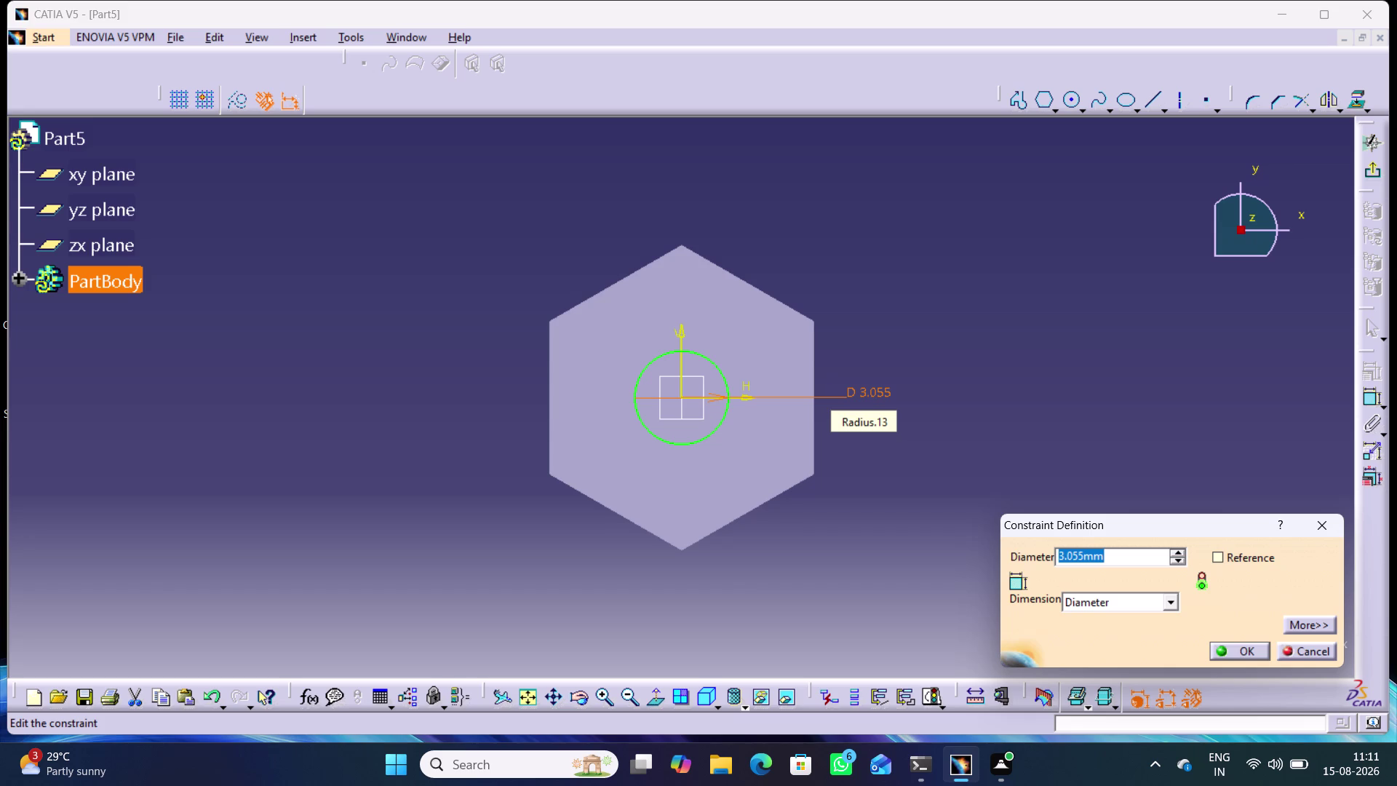
key(4)
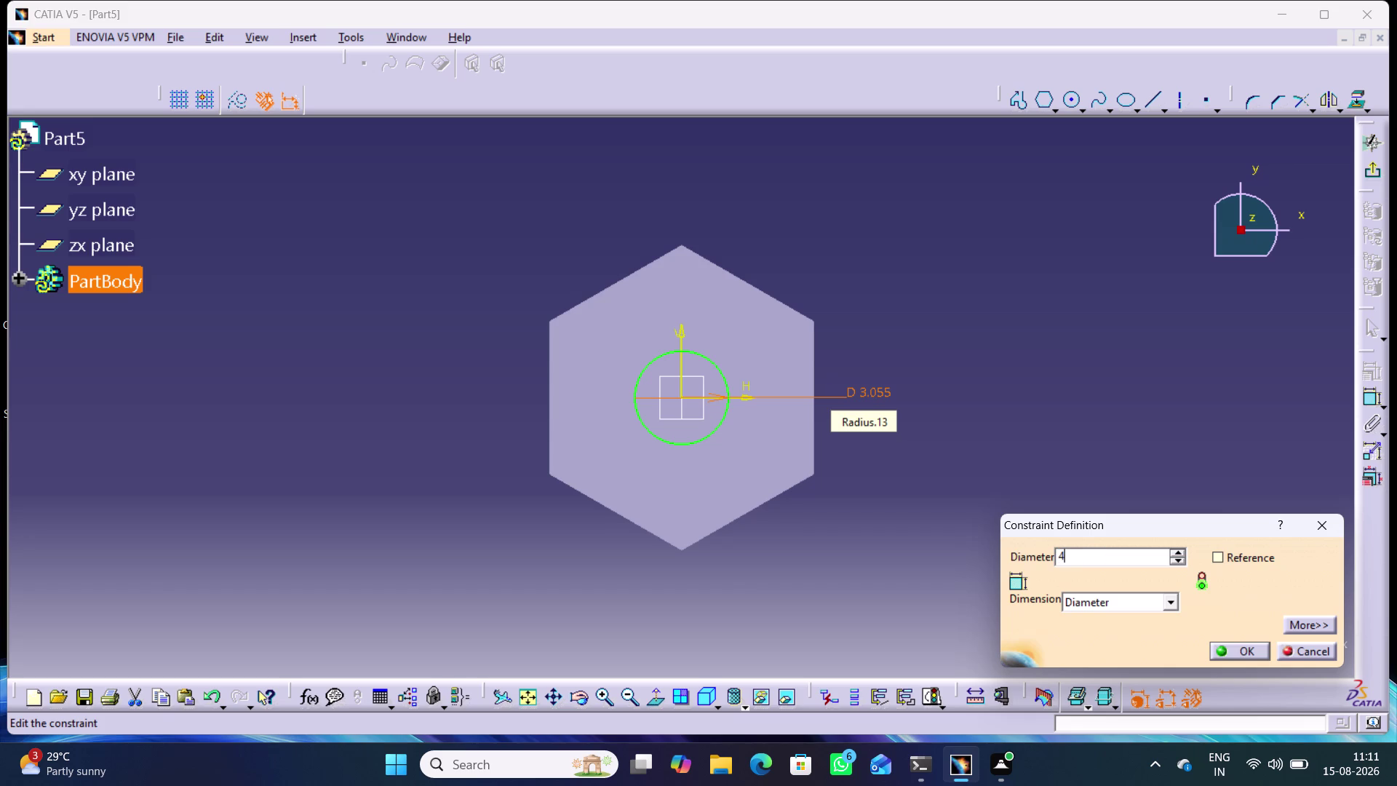
key(Return)
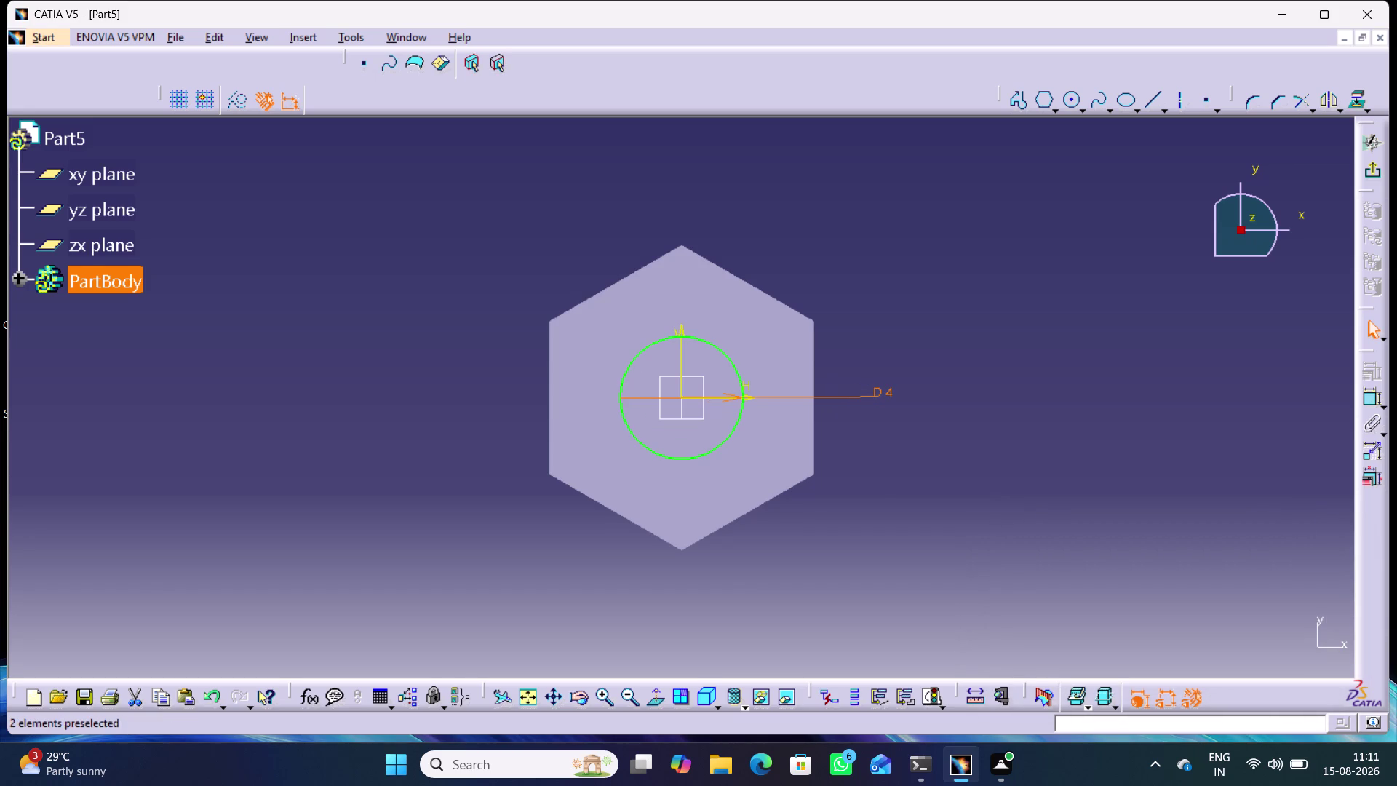
click(915, 411)
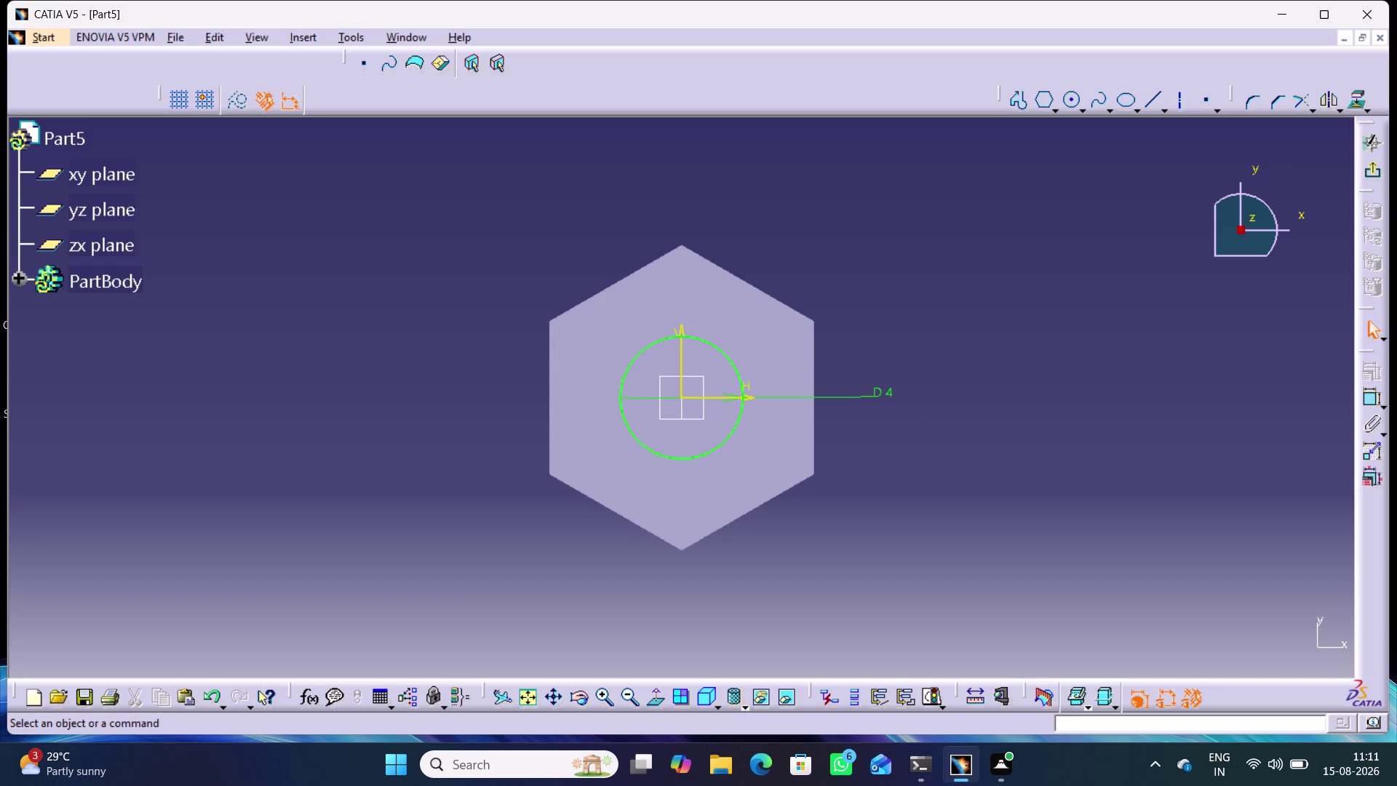
click(1011, 357)
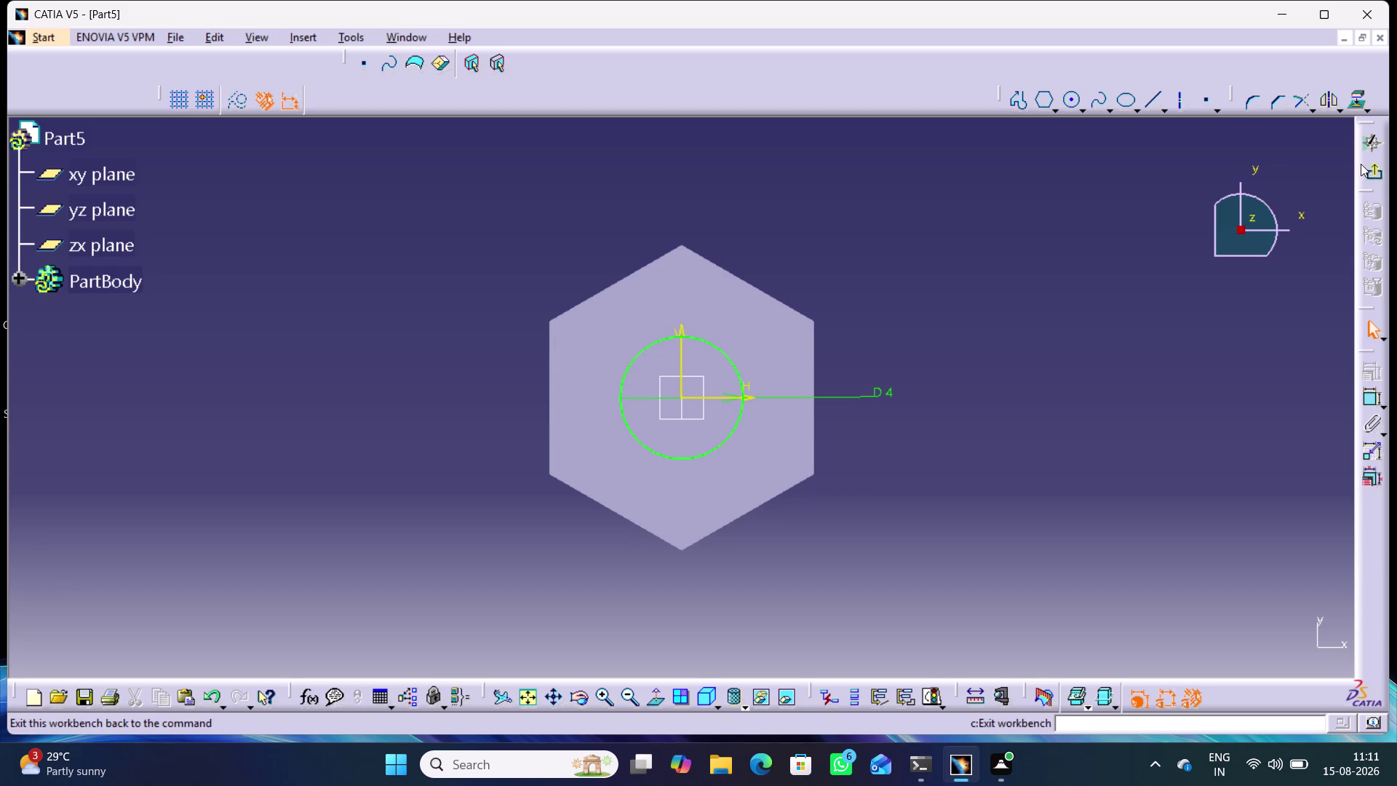
click(1373, 168)
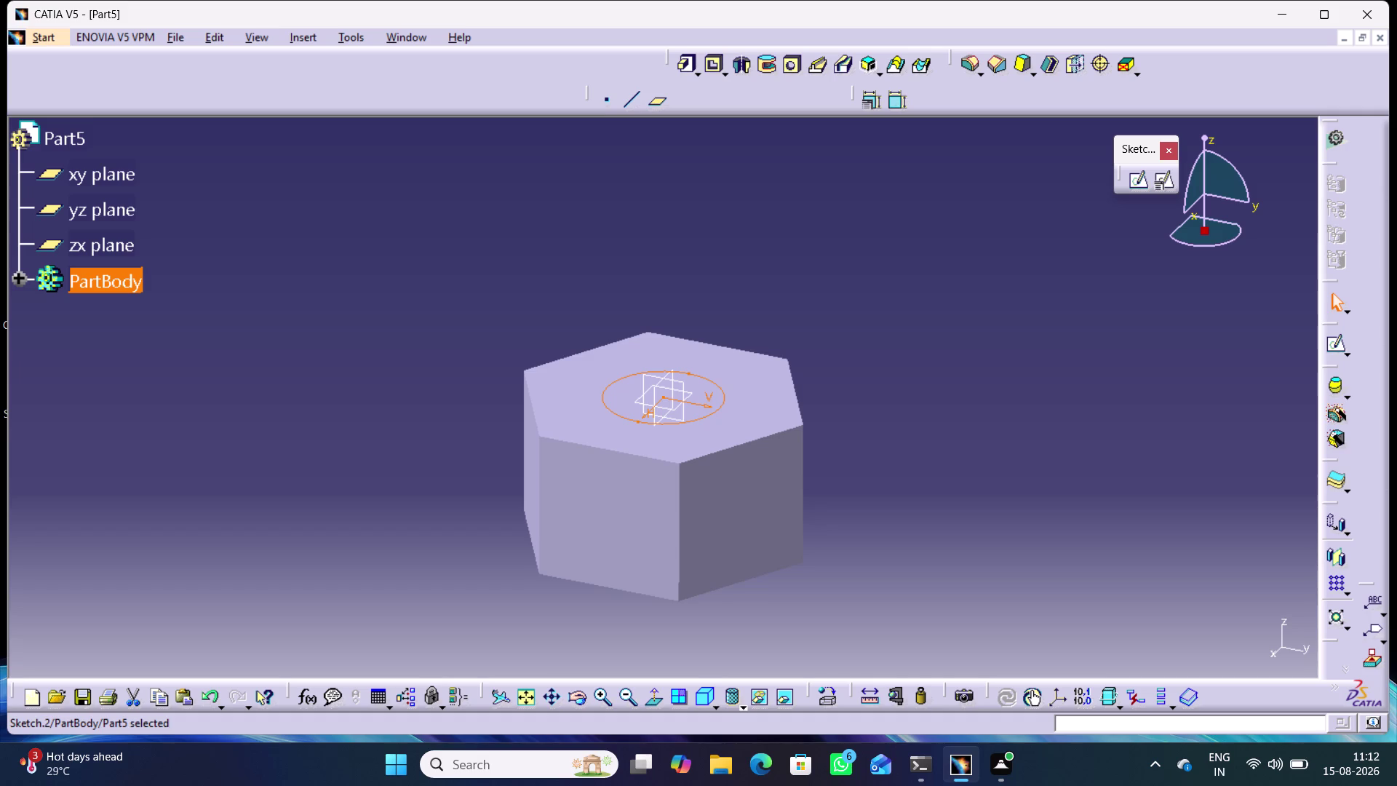
click(713, 64)
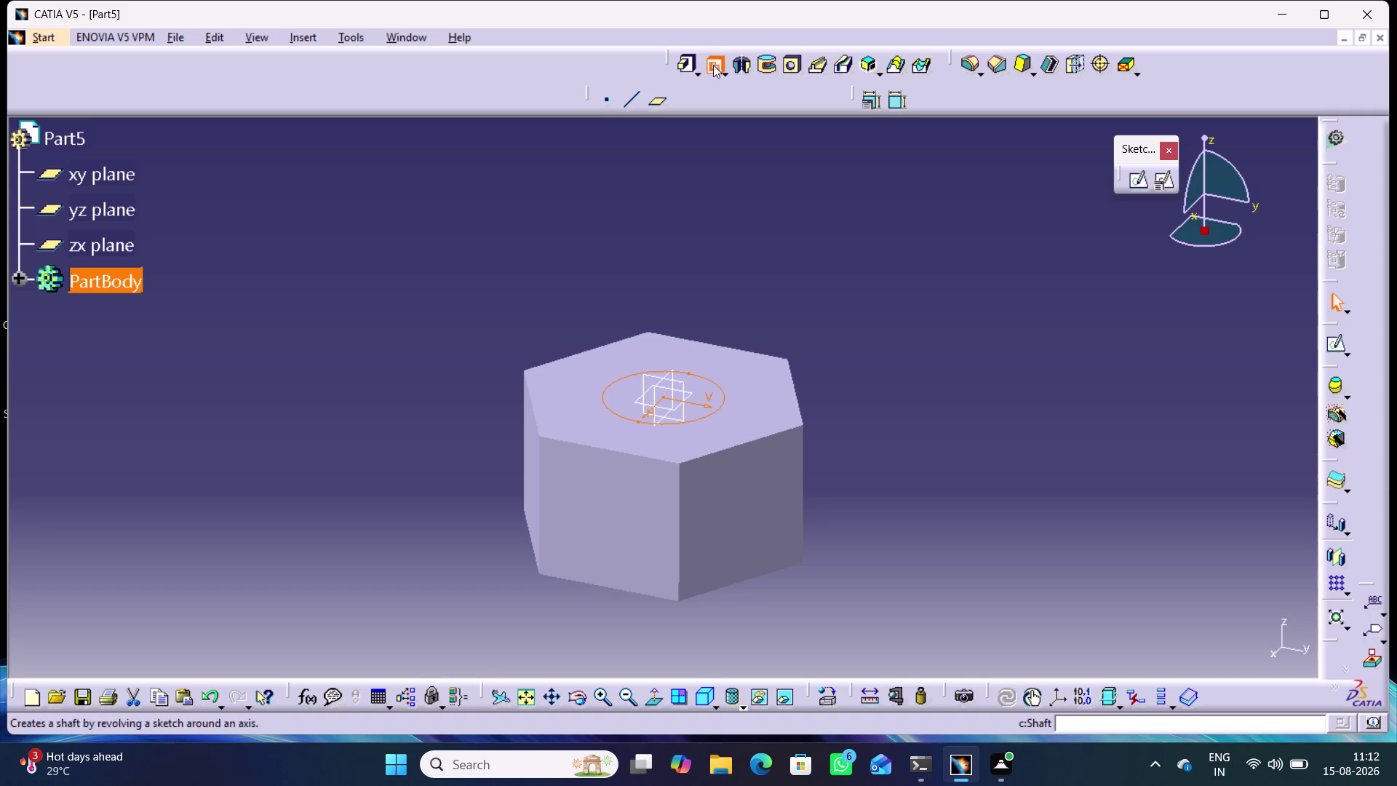
middle_drag(856, 494, 886, 424)
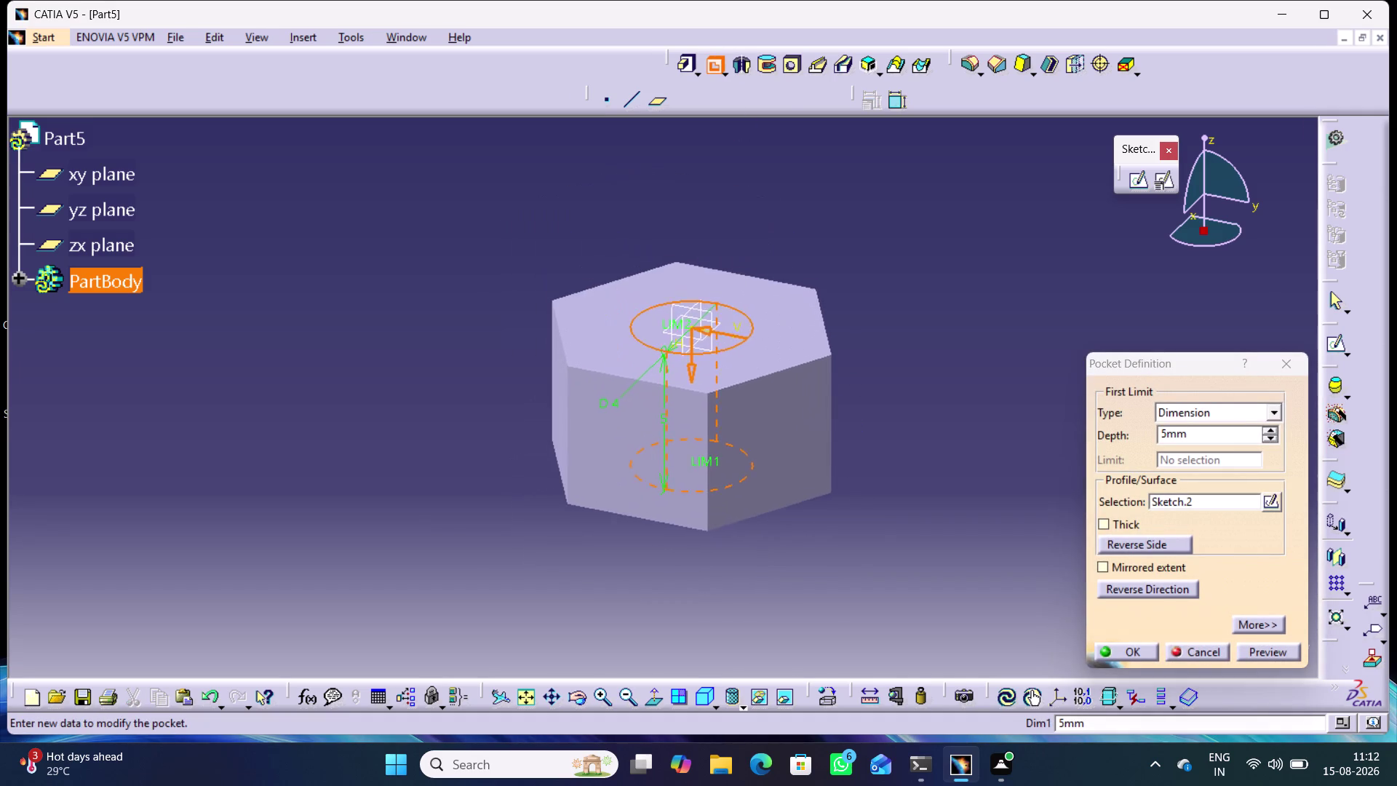
middle_drag(886, 425, 577, 165)
right_drag(887, 427, 575, 165)
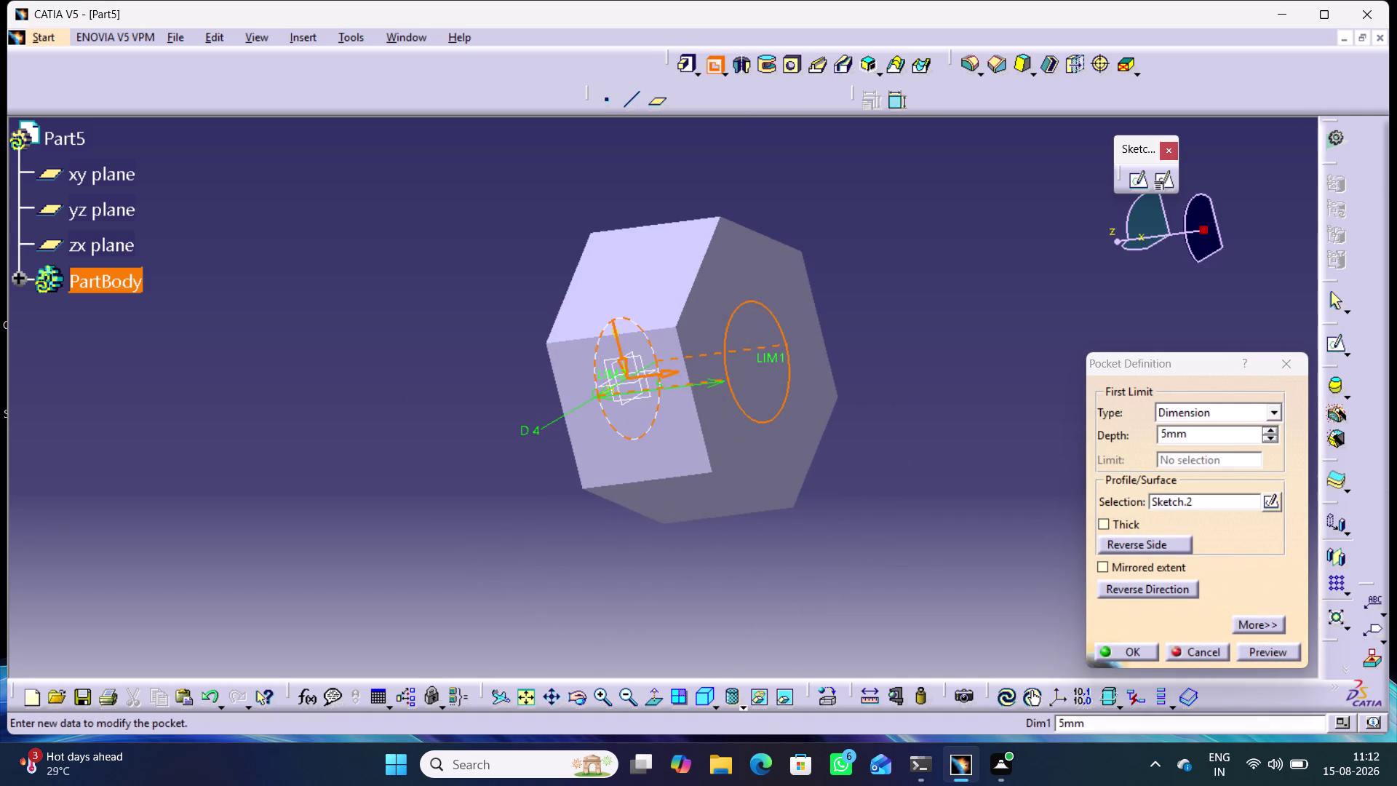
click(710, 329)
click(1258, 645)
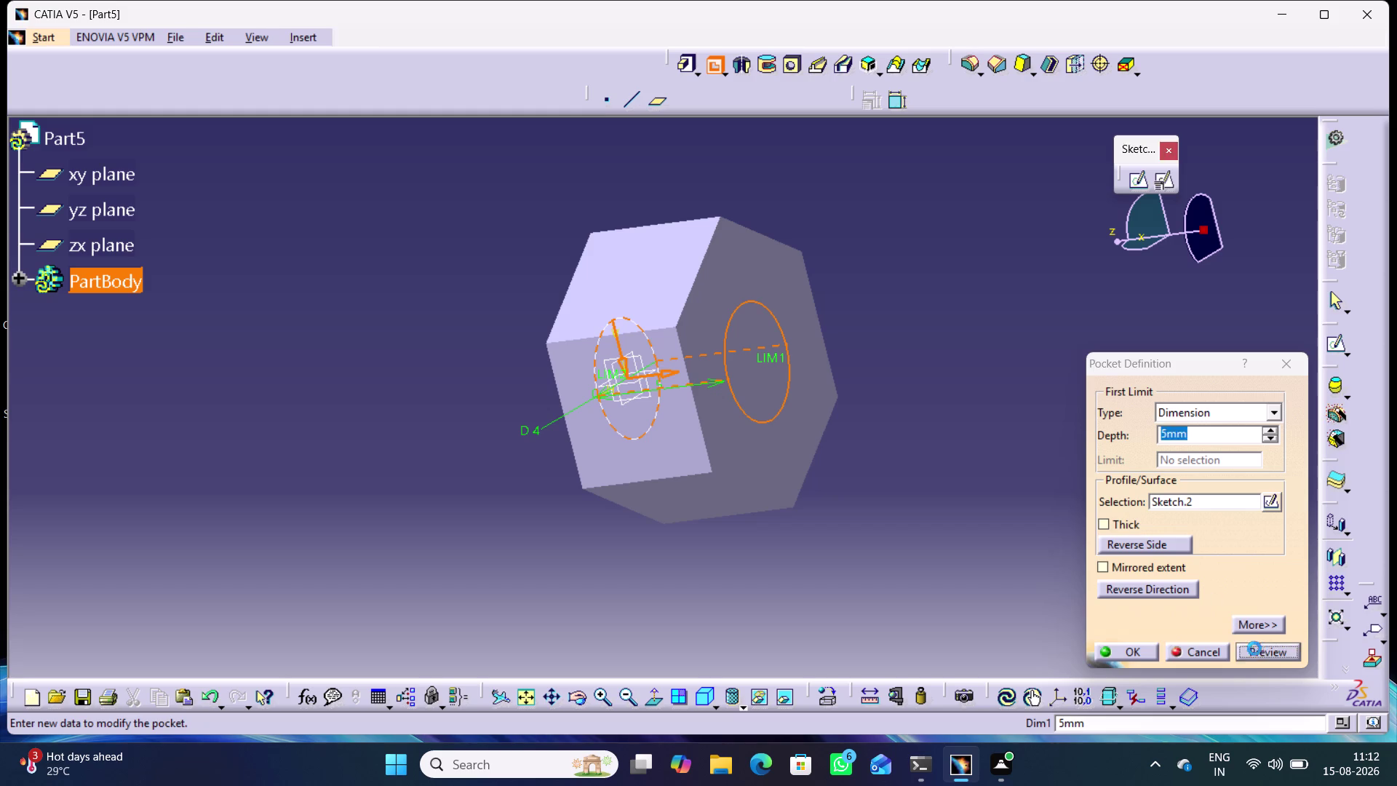
click(1129, 654)
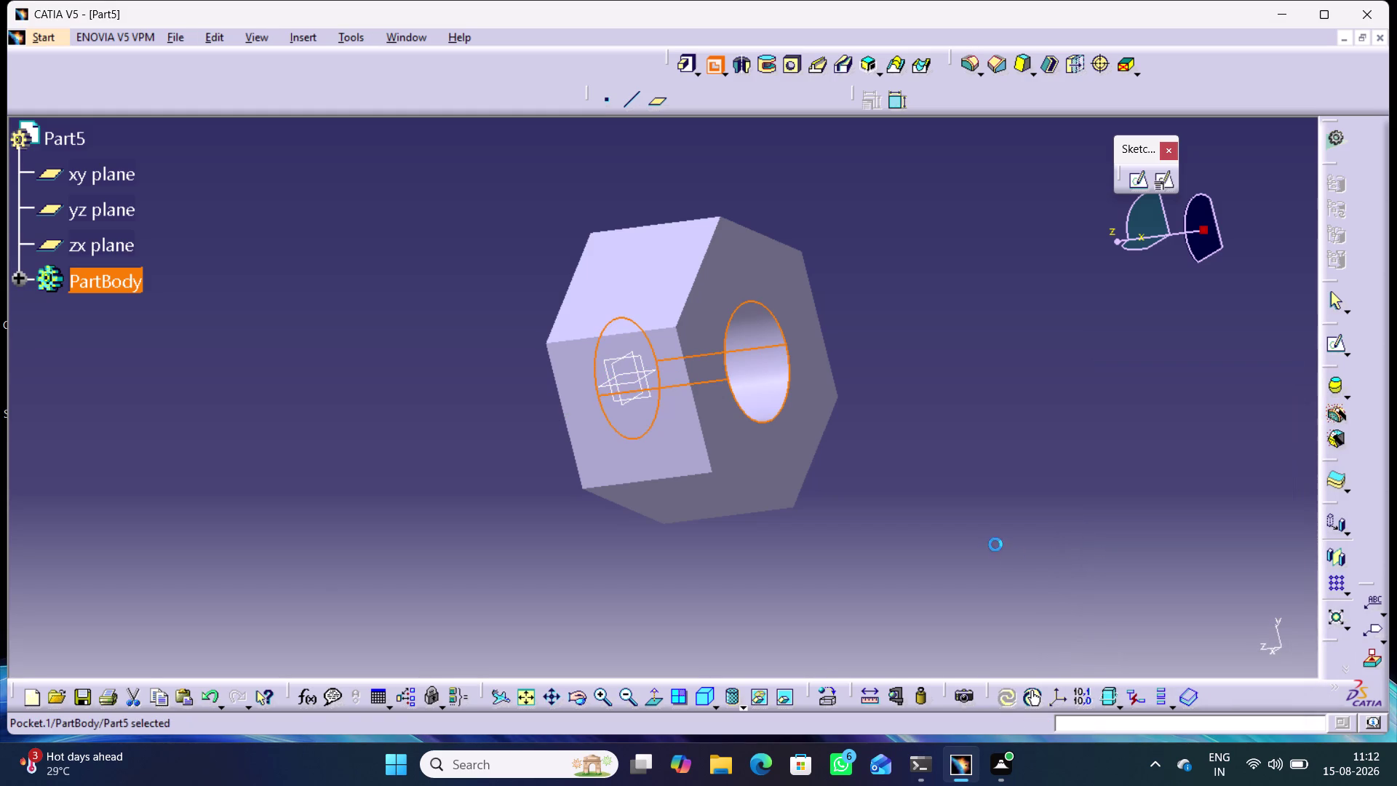
middle_drag(985, 542, 793, 522)
right_drag(985, 541, 794, 523)
click(873, 553)
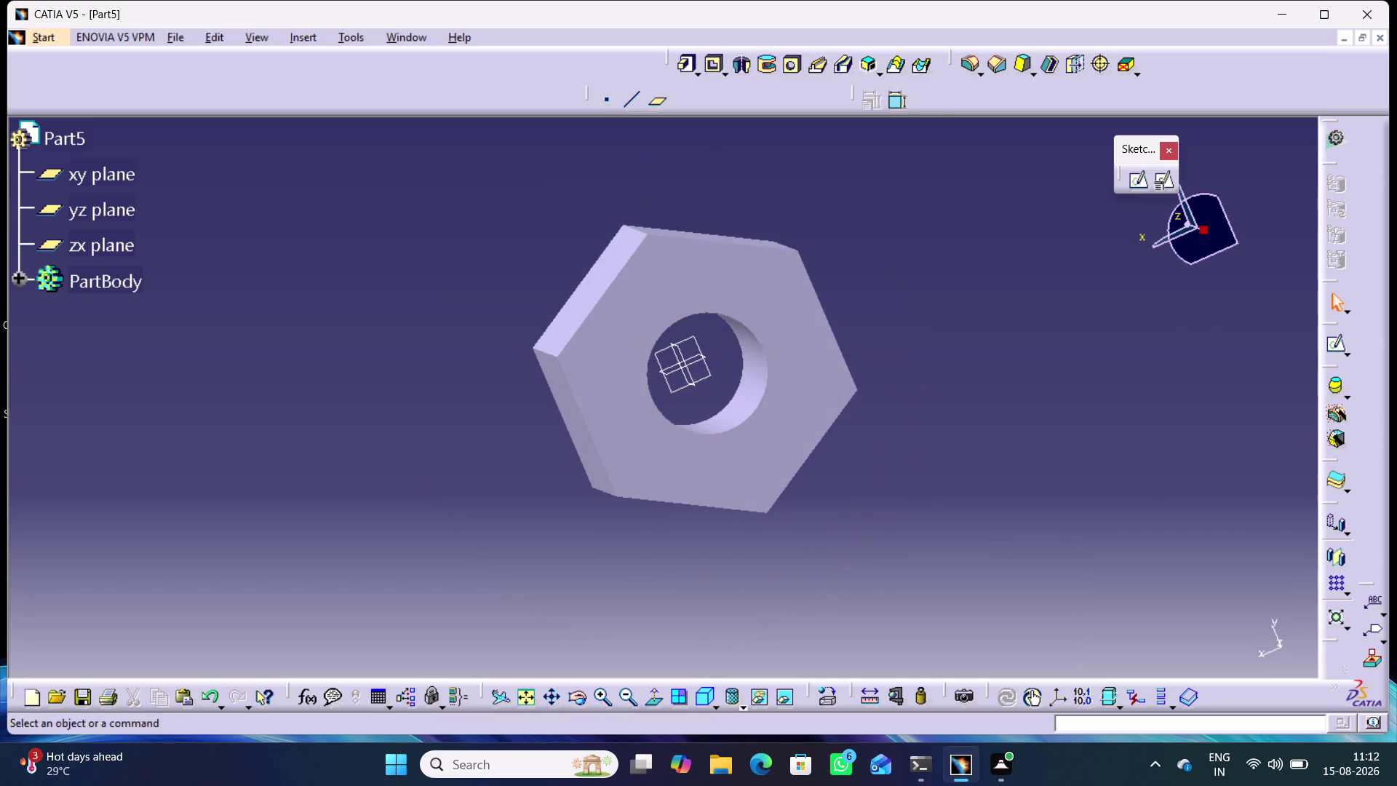
click(704, 697)
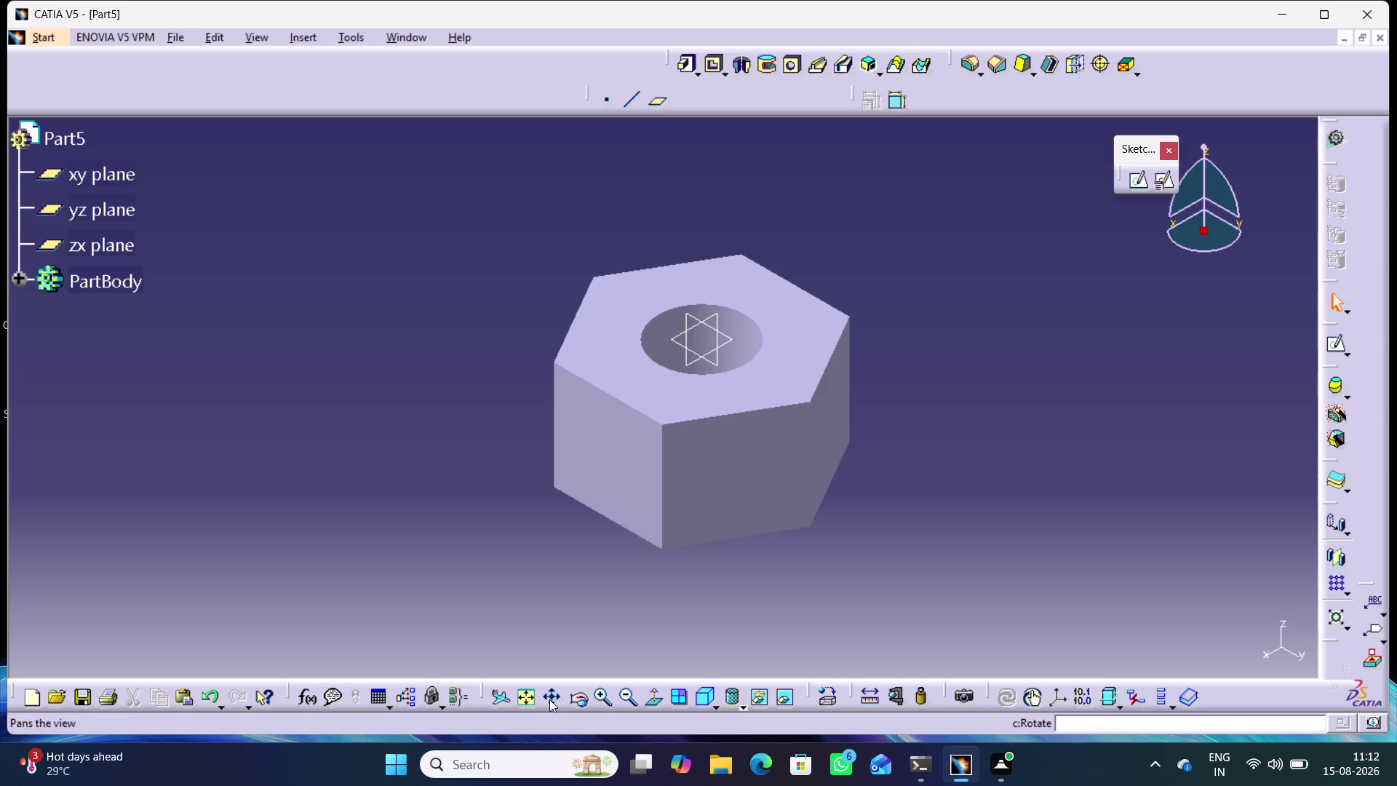
Pick the yz plane as support and start a positioned sketch on it.
click(529, 696)
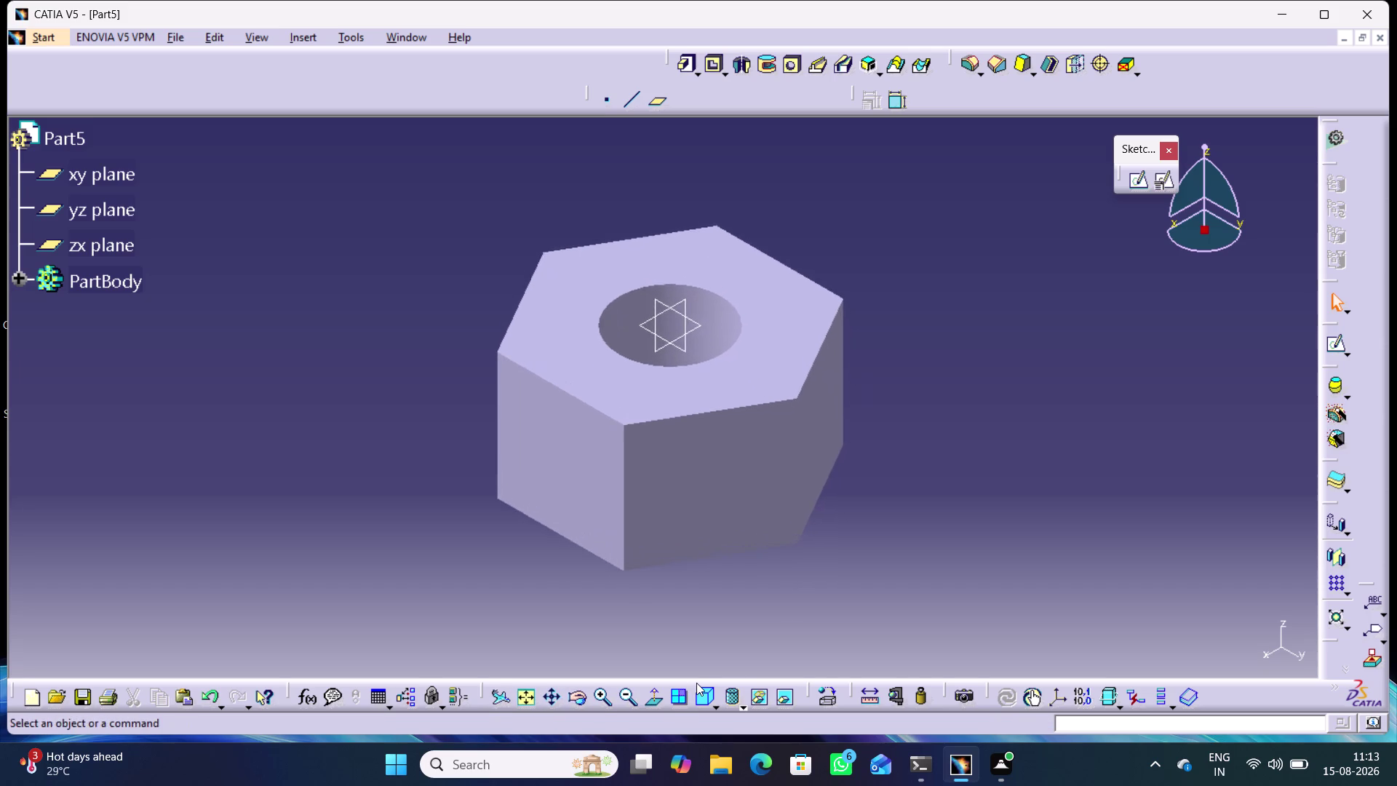
click(701, 693)
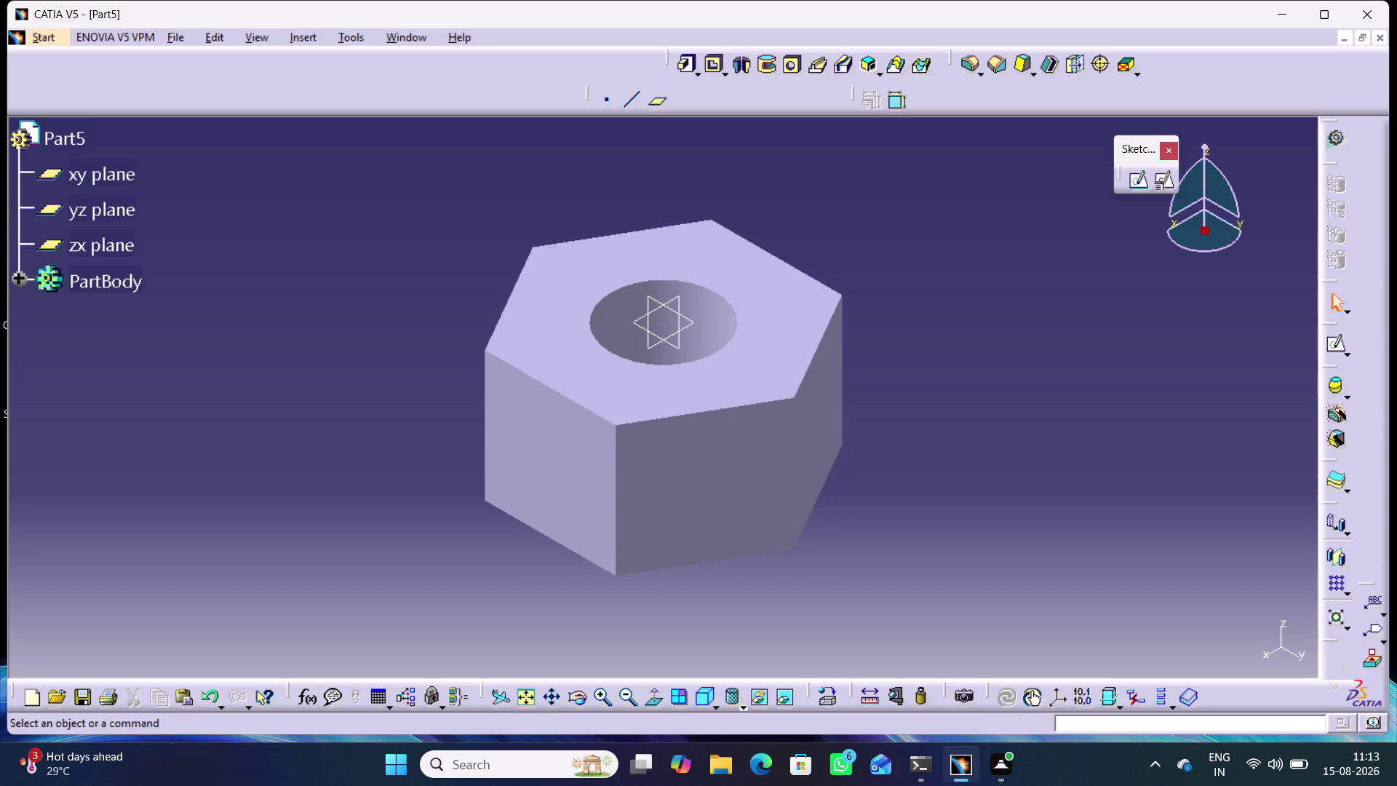
click(686, 501)
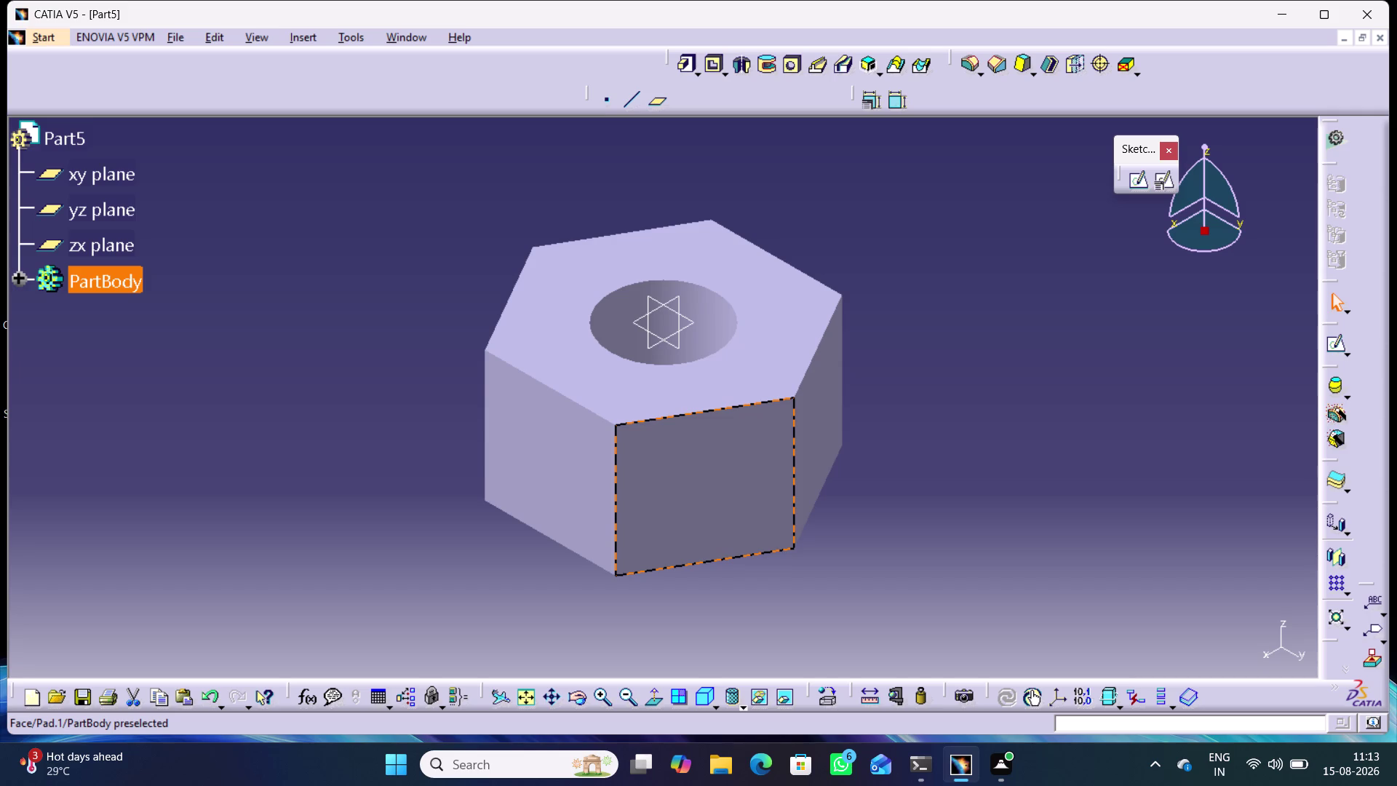
click(924, 494)
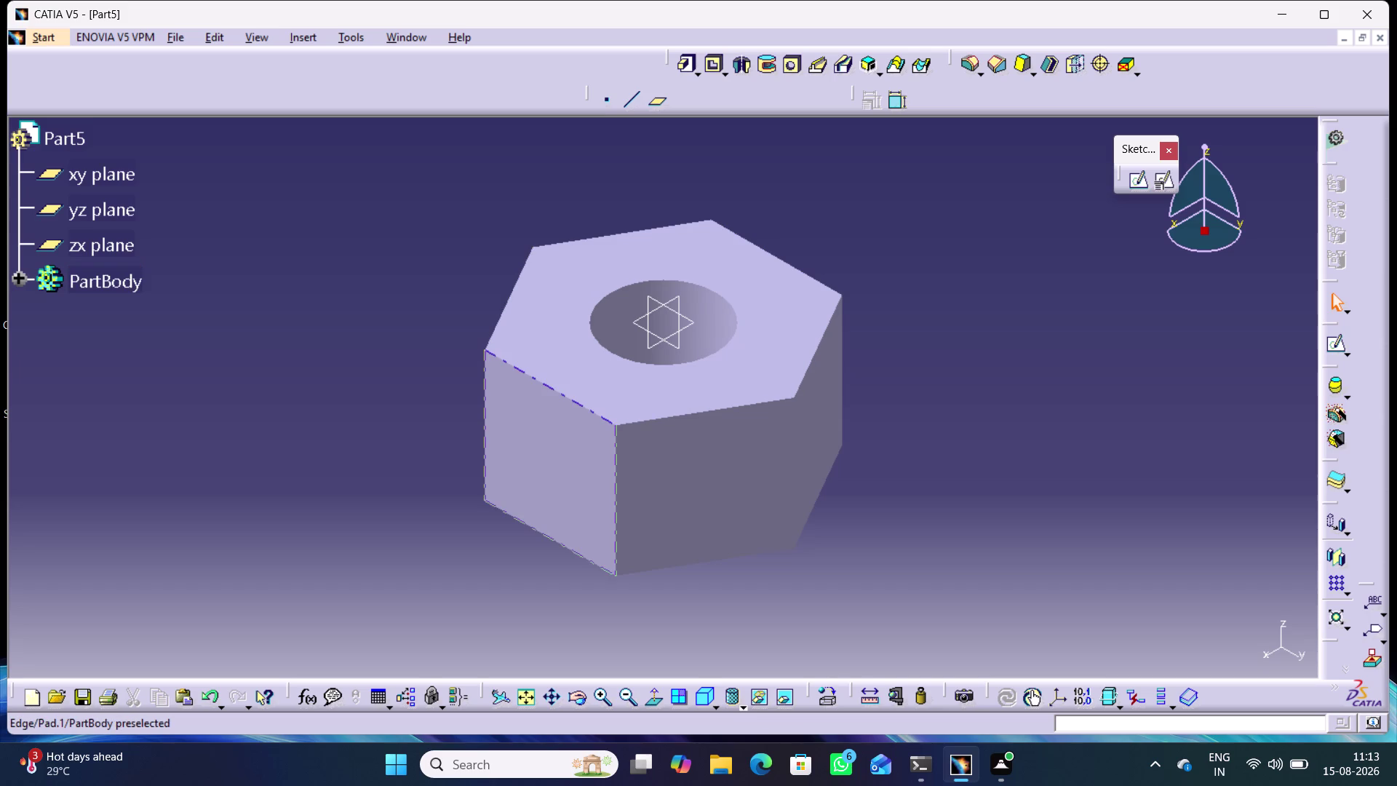
click(678, 341)
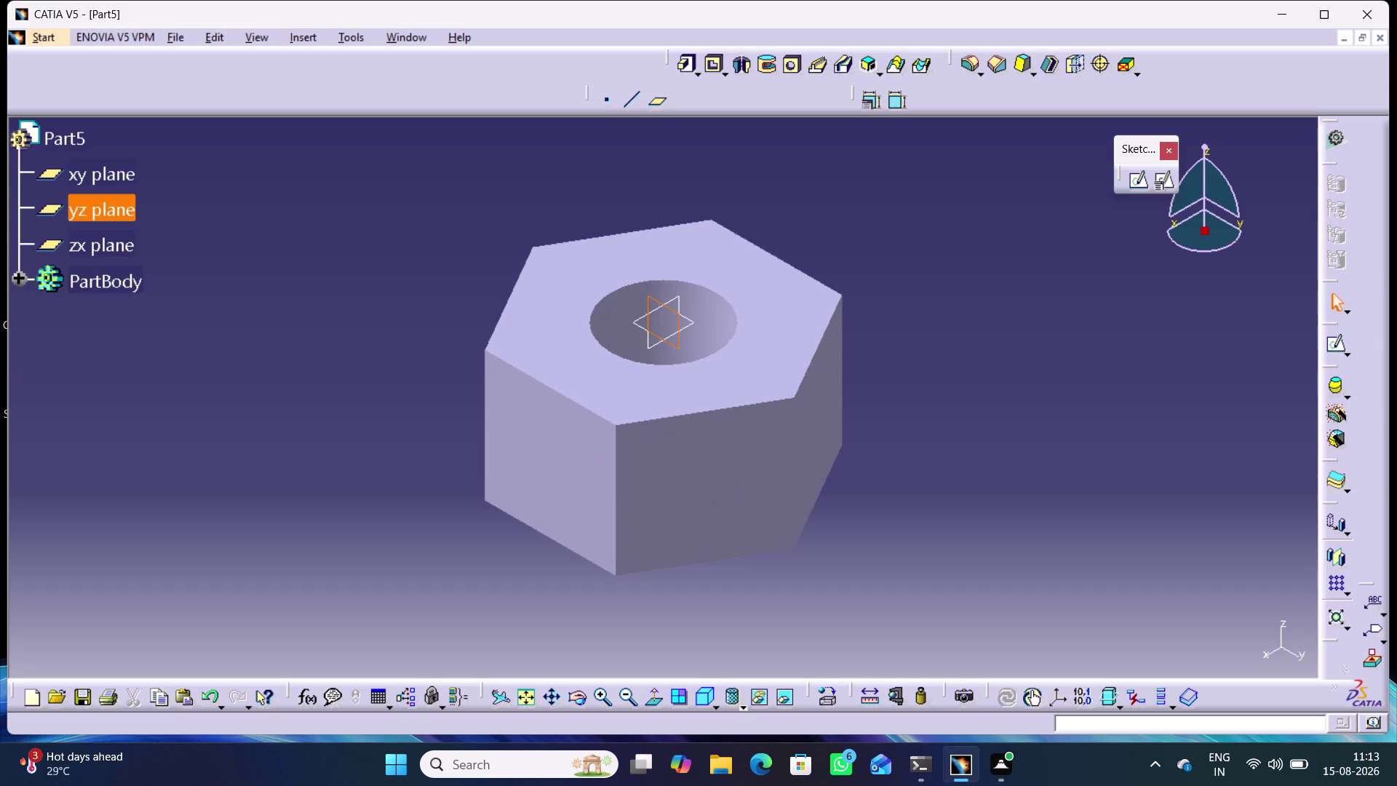
click(1170, 180)
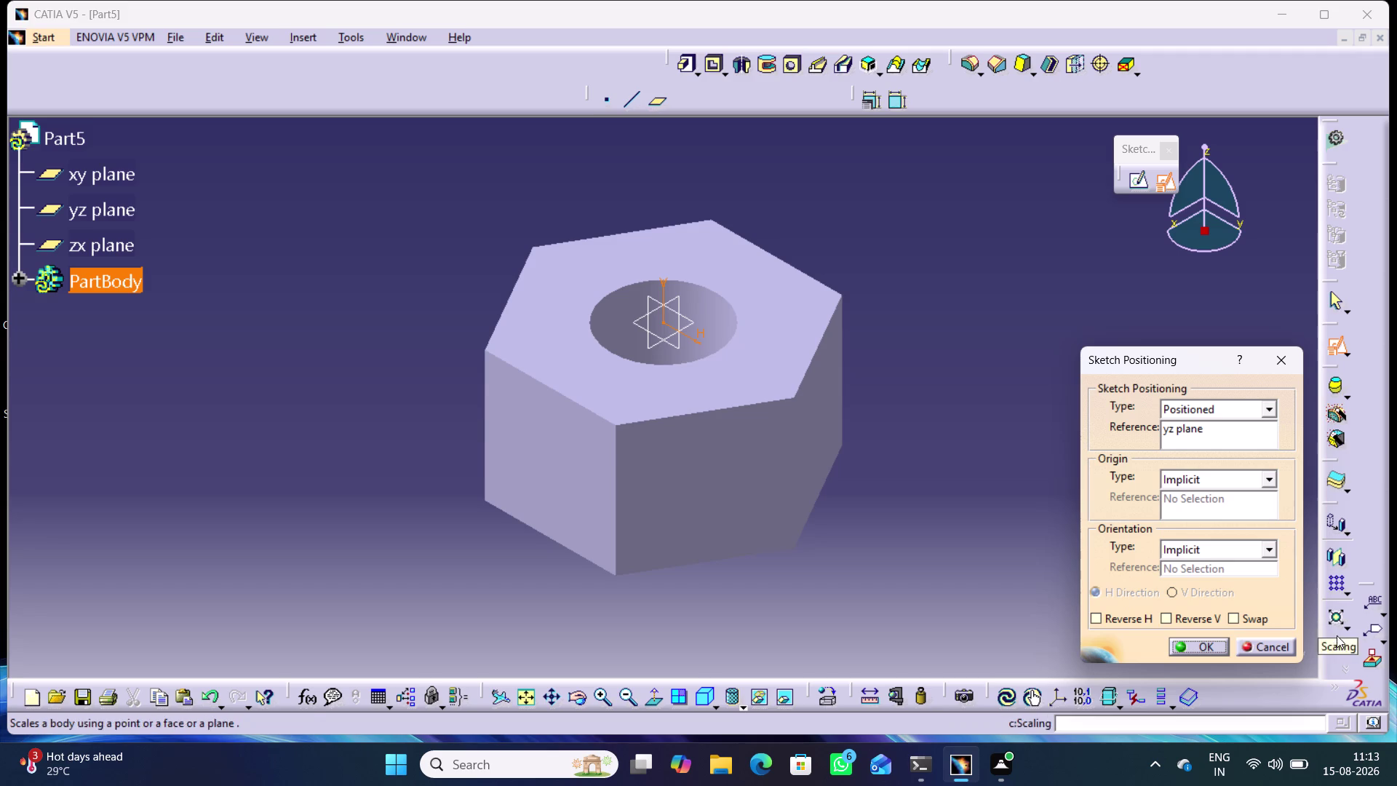
Confirm the sketch on the yz plane and draw a line from the block's top edge to its right edge.
click(1212, 651)
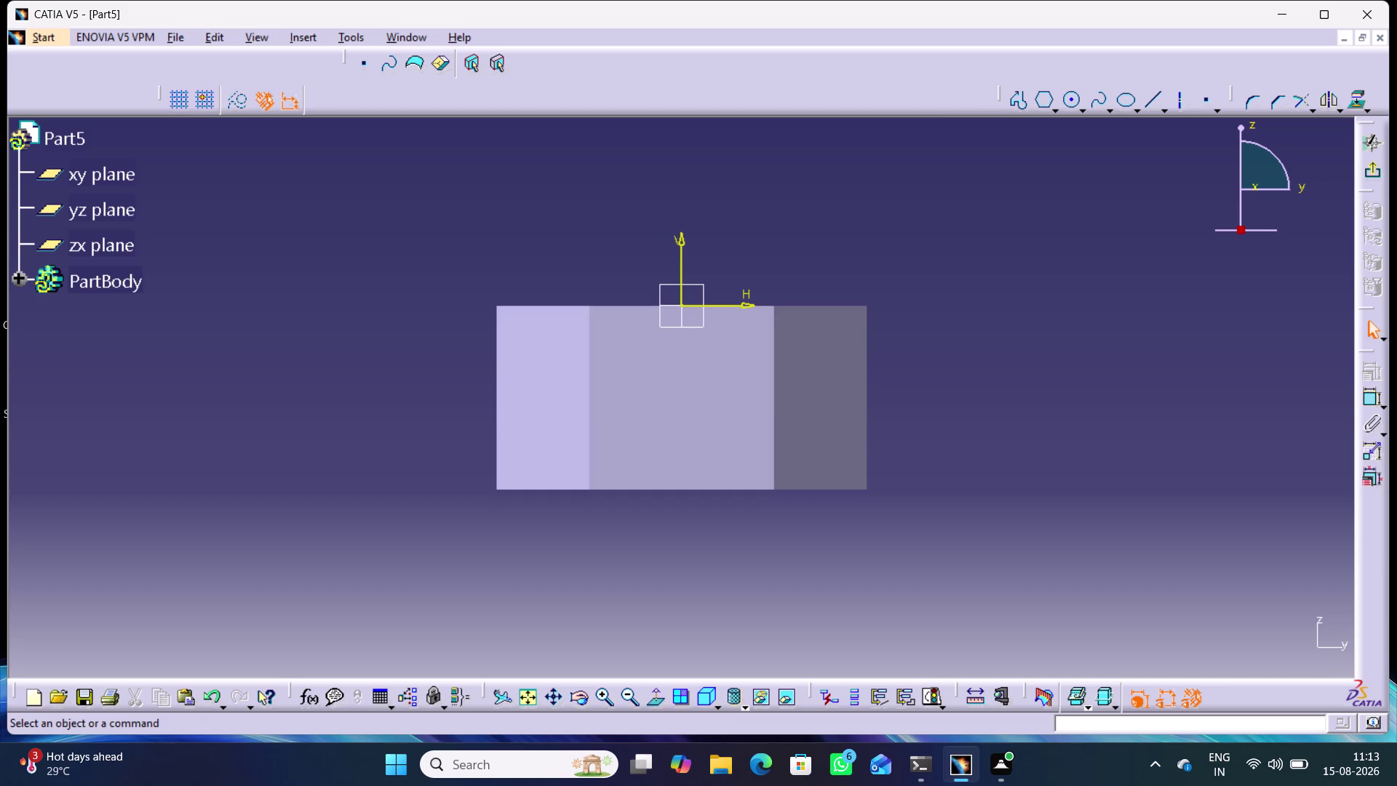
click(1150, 105)
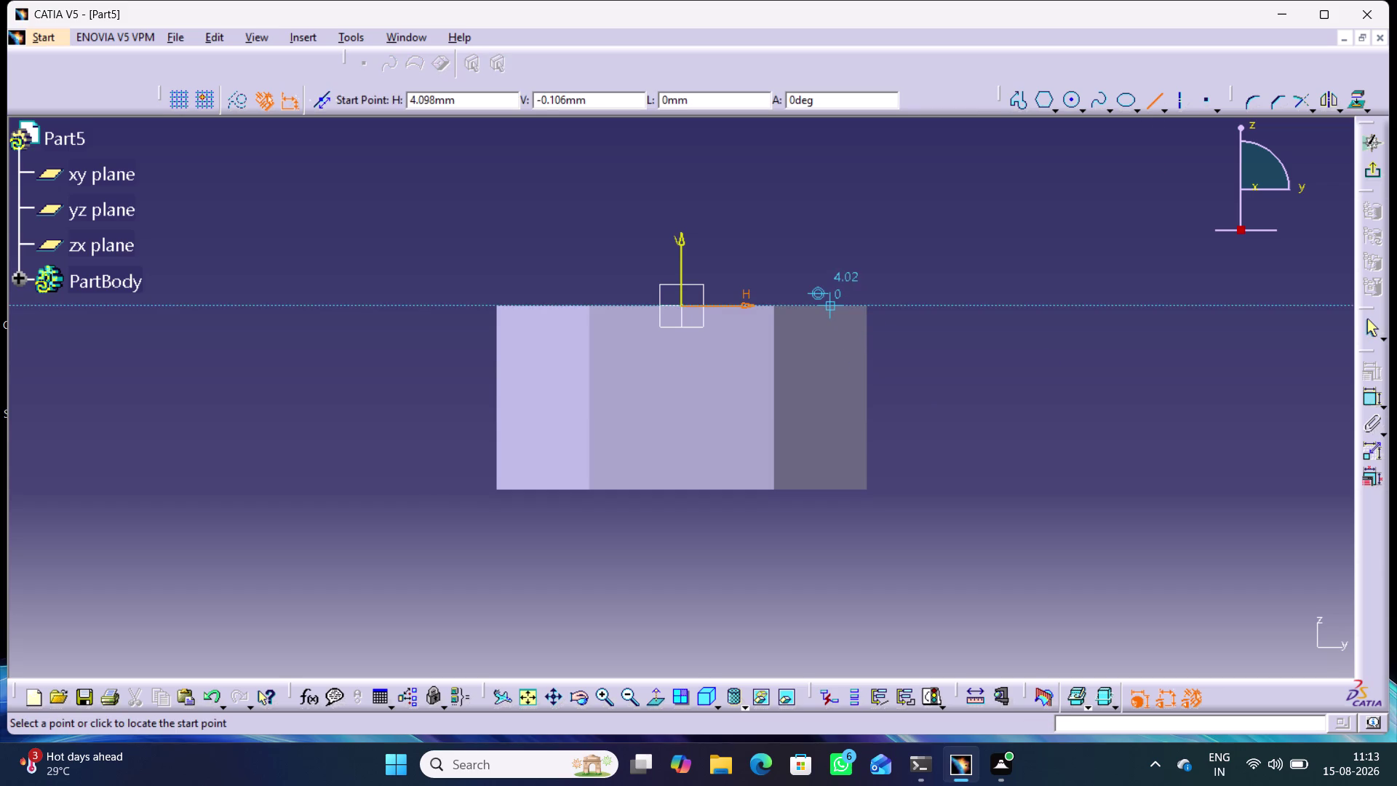
click(828, 305)
click(864, 363)
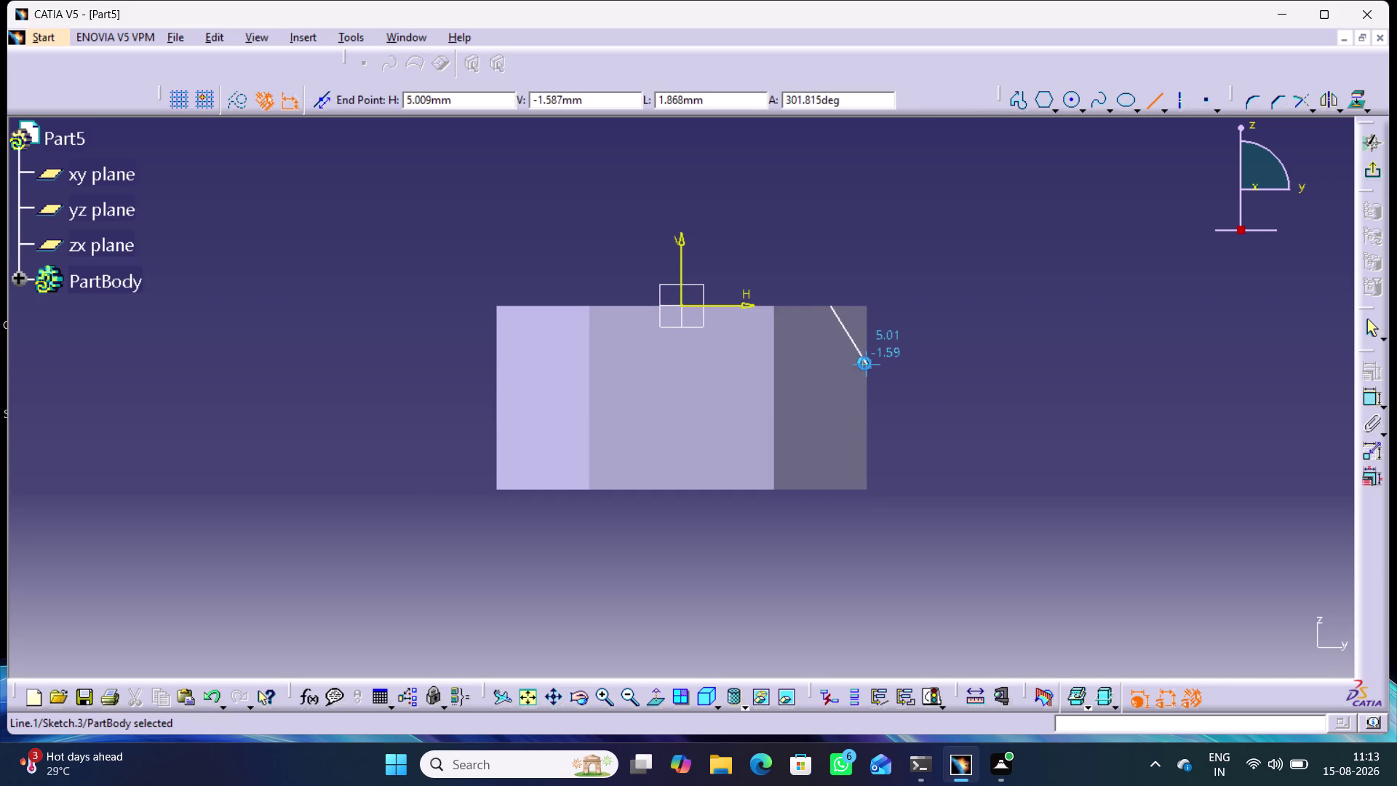
click(1115, 332)
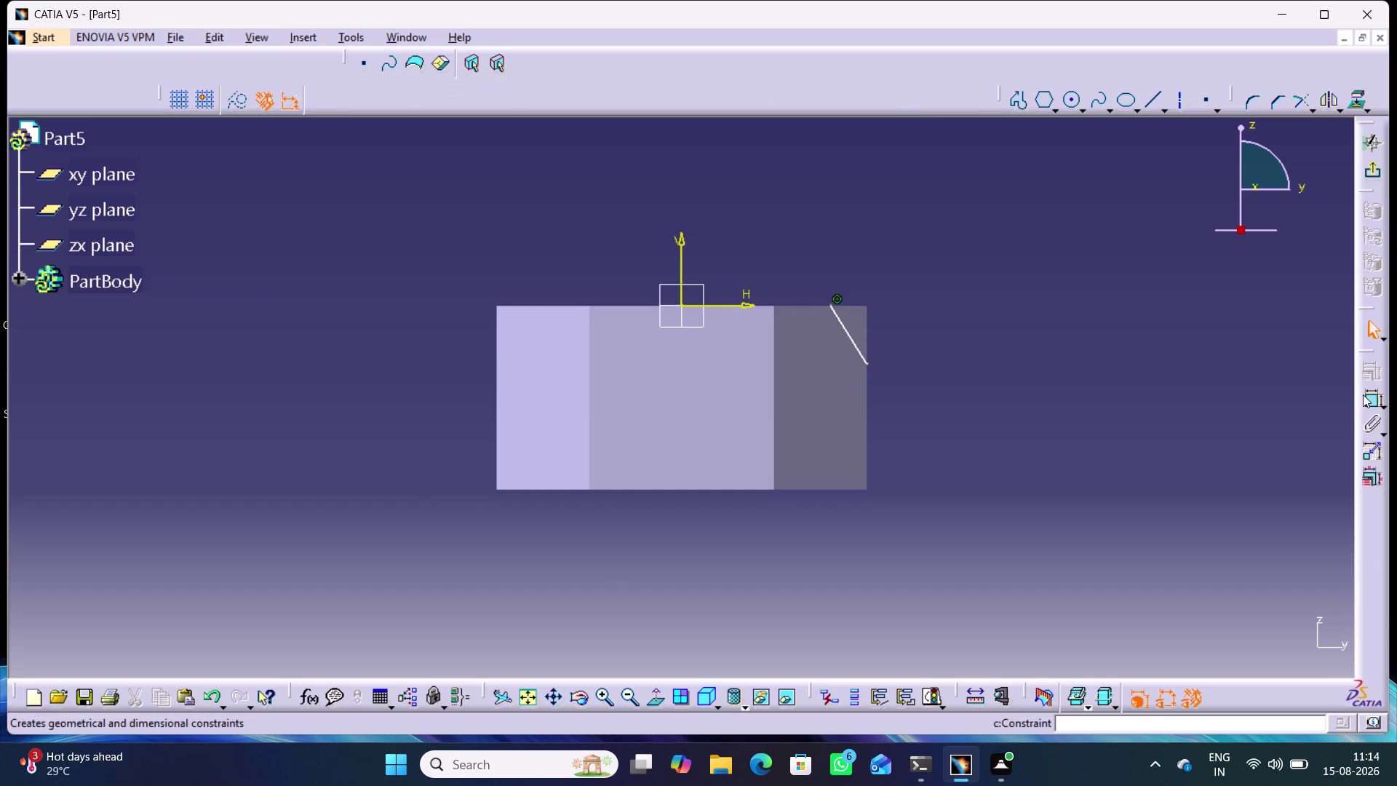
Make the line's lower end coincident with the block's right edge.
click(1362, 394)
double_click(1363, 394)
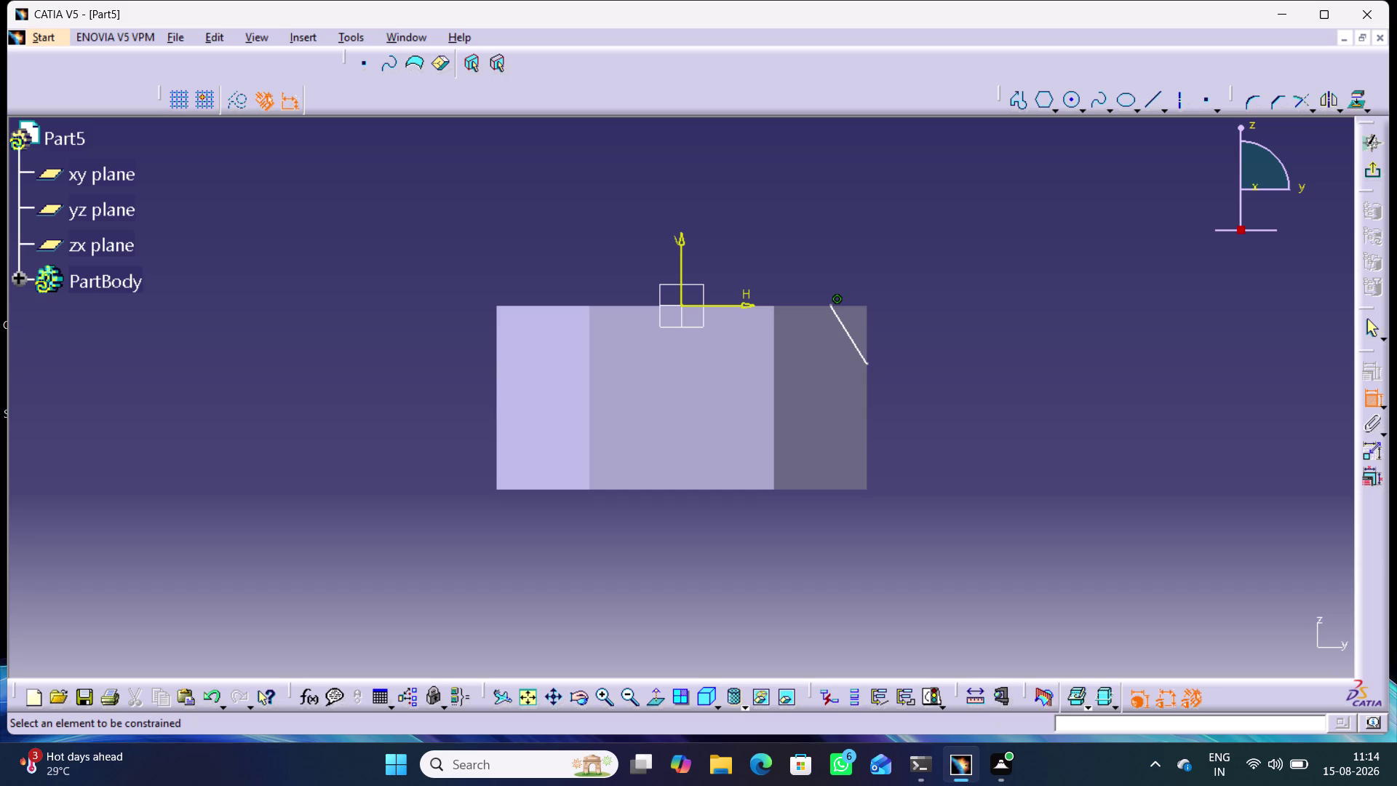
click(870, 363)
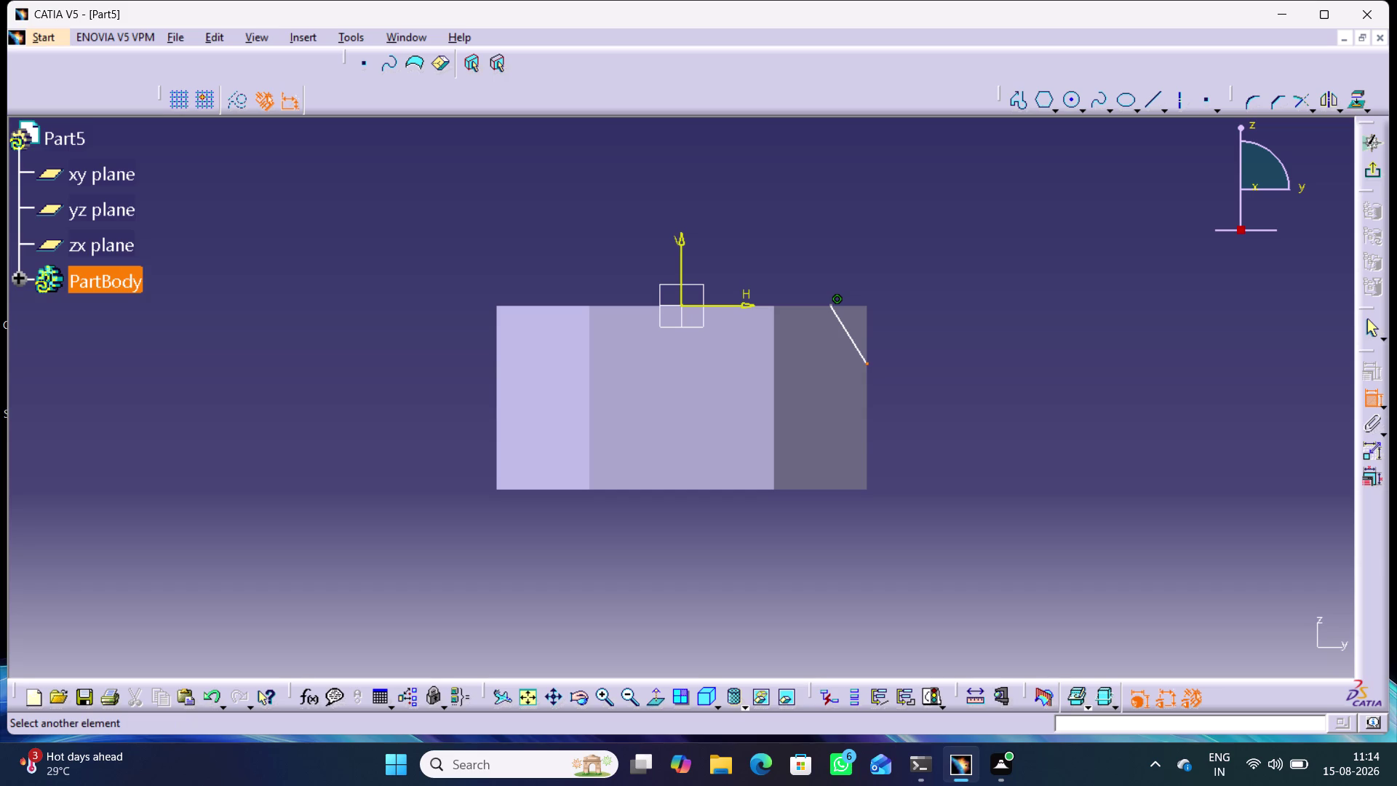
click(870, 345)
right_click(928, 346)
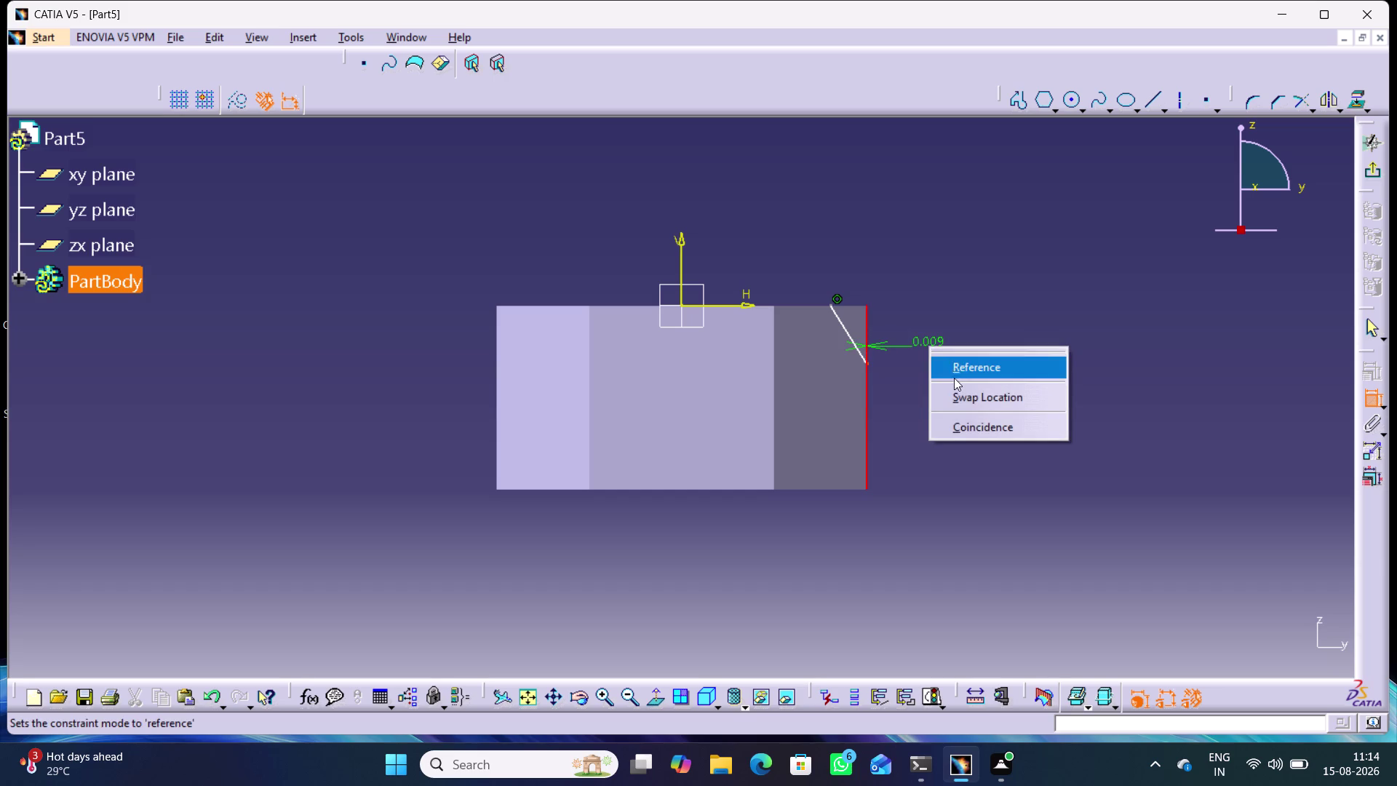
click(965, 423)
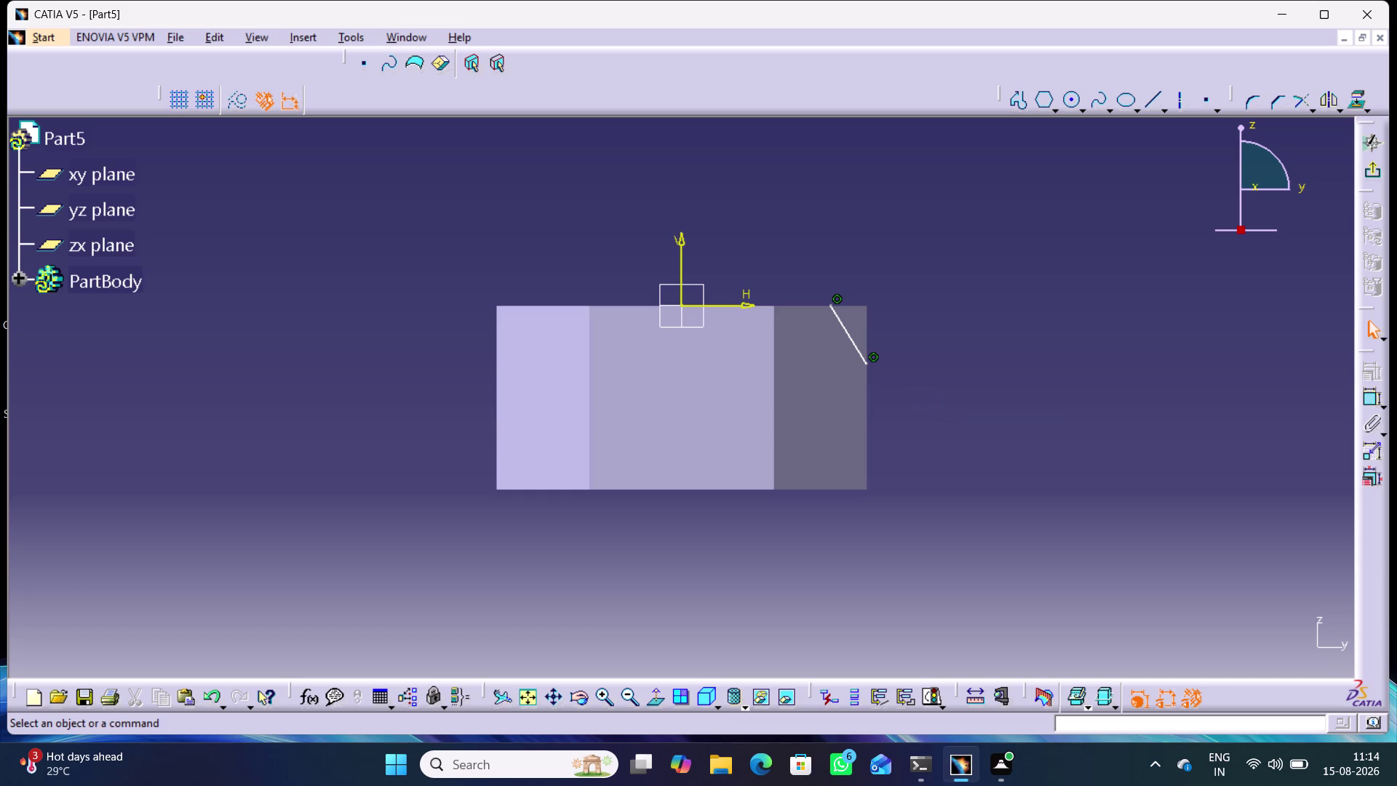
Dimension the chamfer line's vertical height as 1 mm.
click(1372, 395)
drag(1372, 395, 1361, 407)
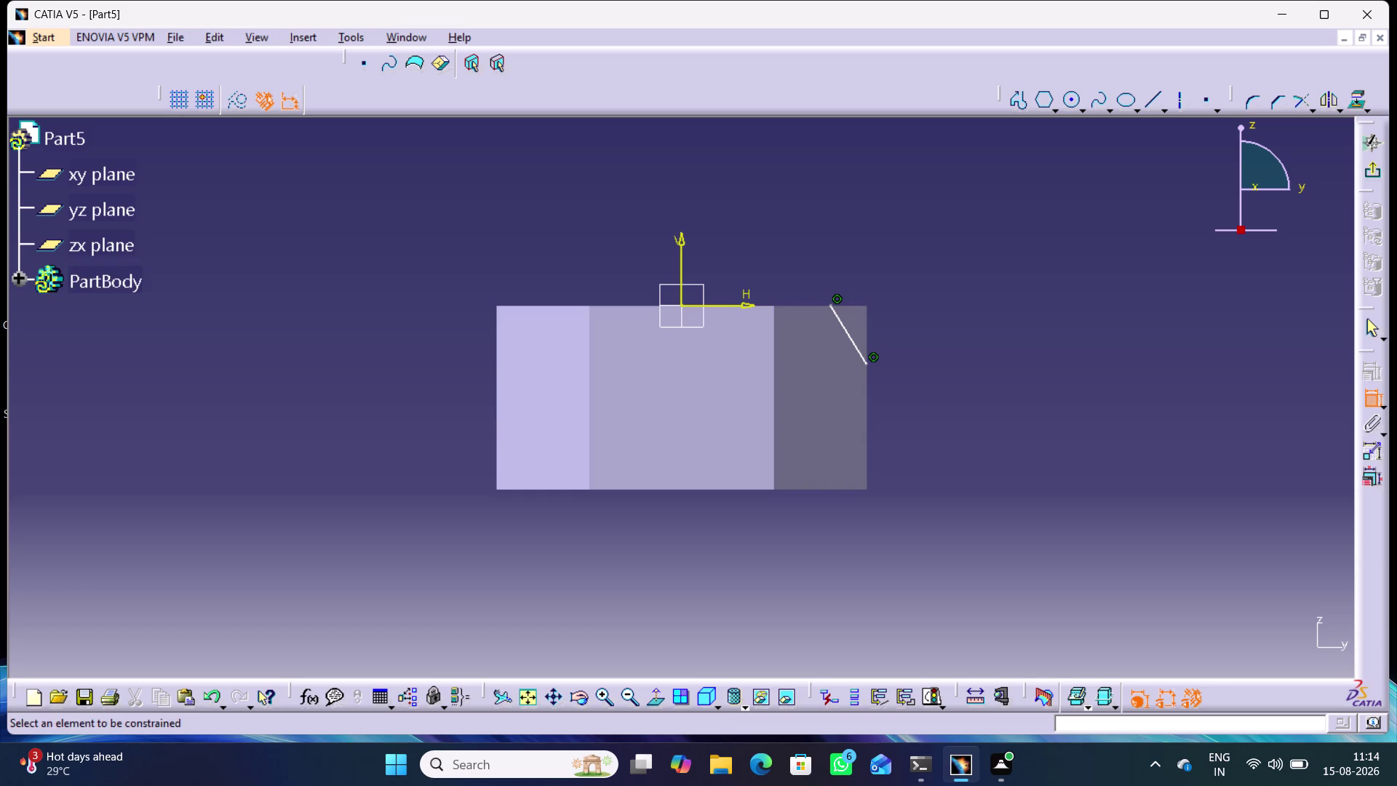
click(852, 341)
right_click(934, 331)
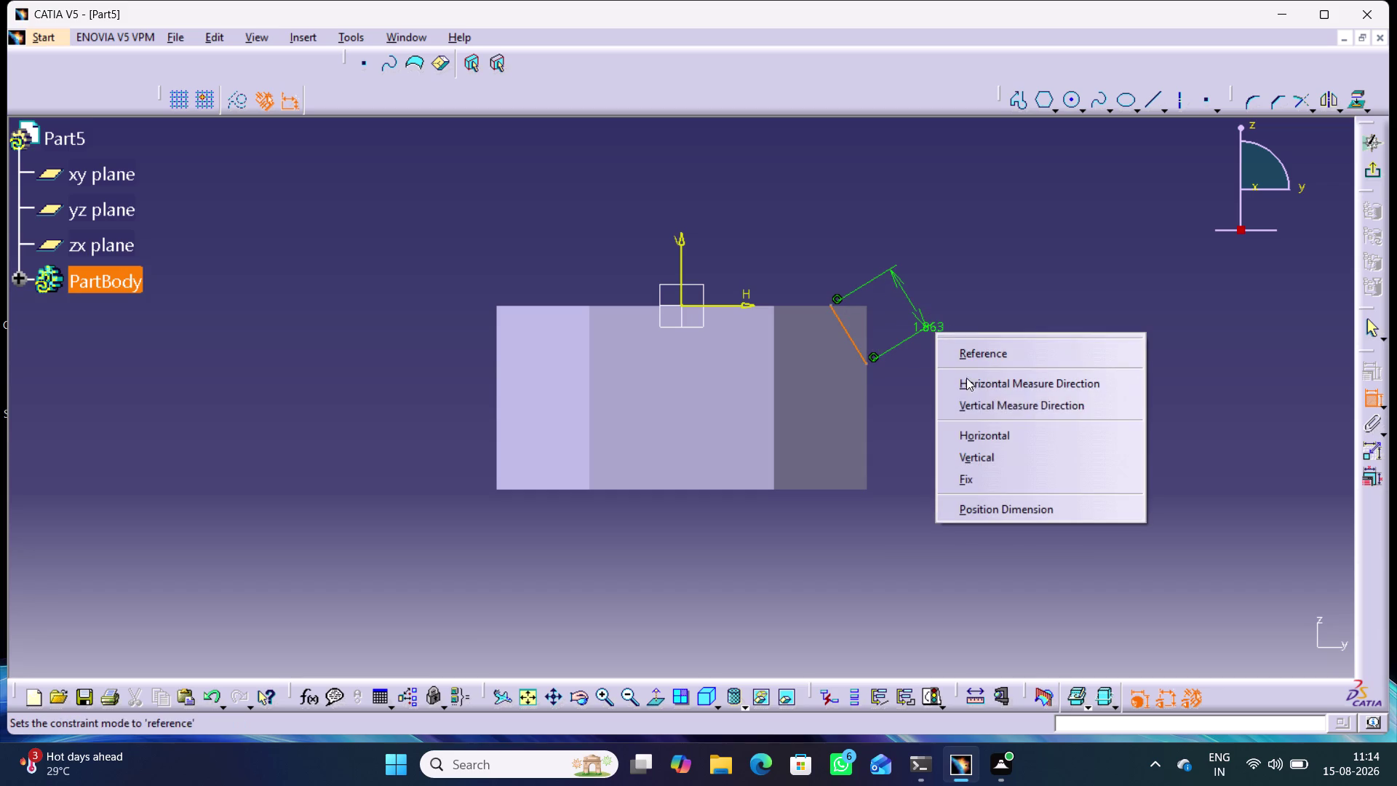
click(969, 403)
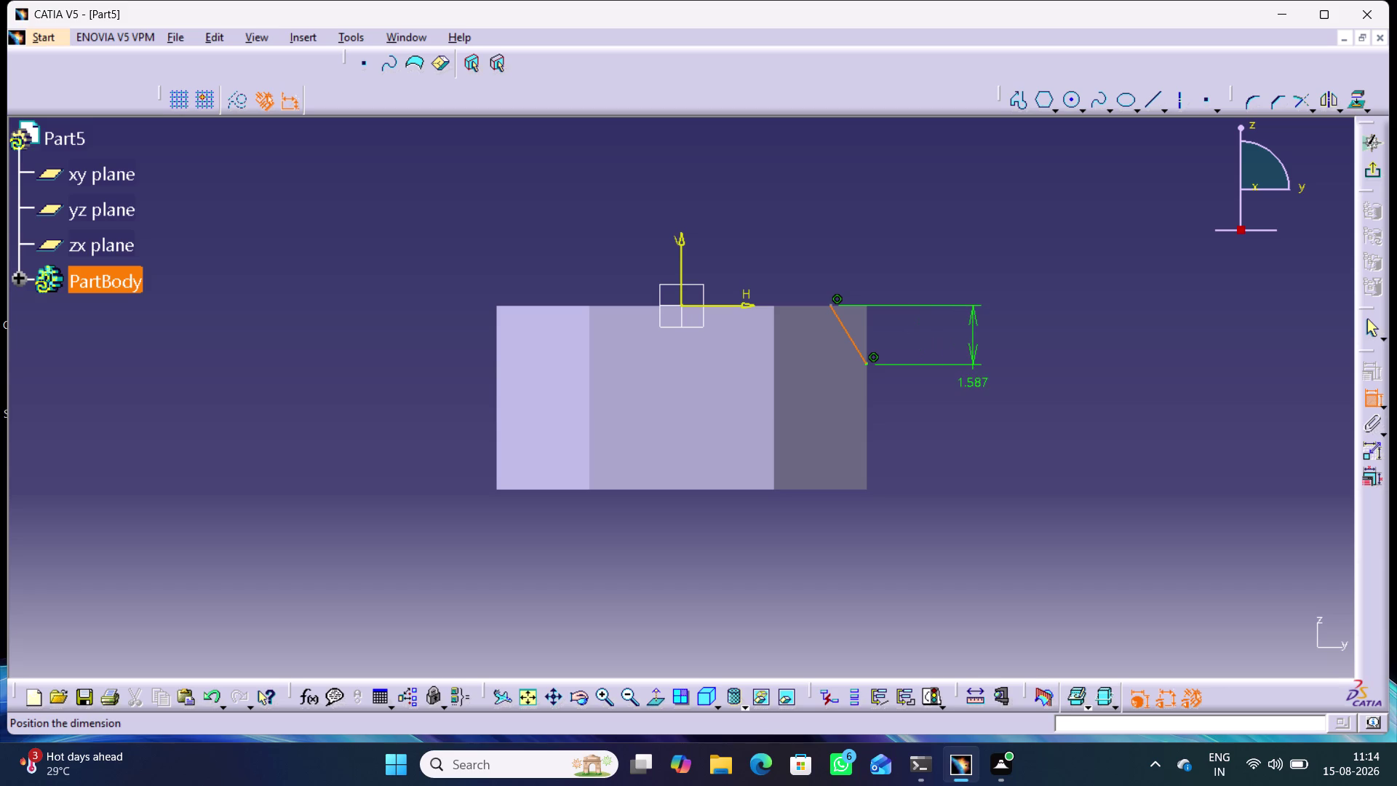
click(941, 349)
double_click(937, 343)
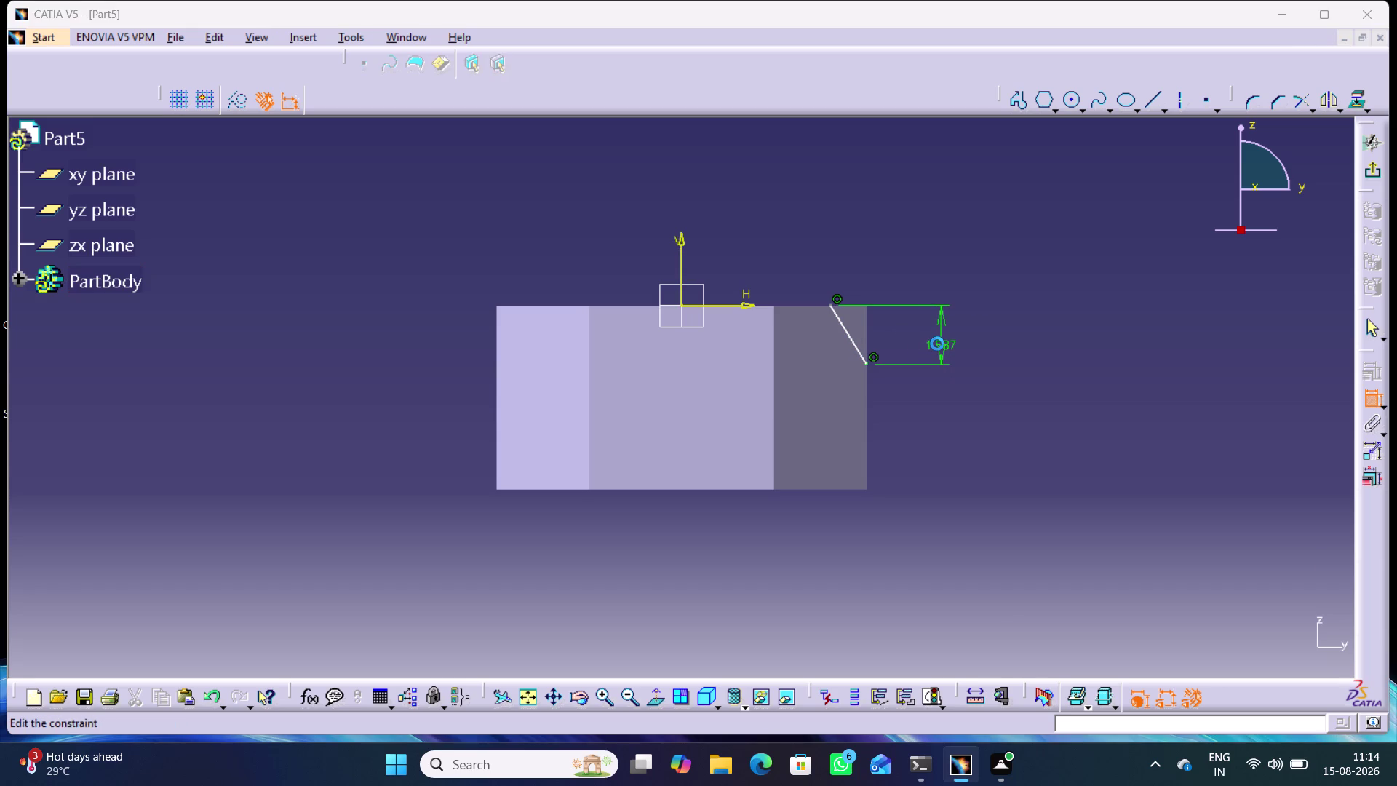
key(1)
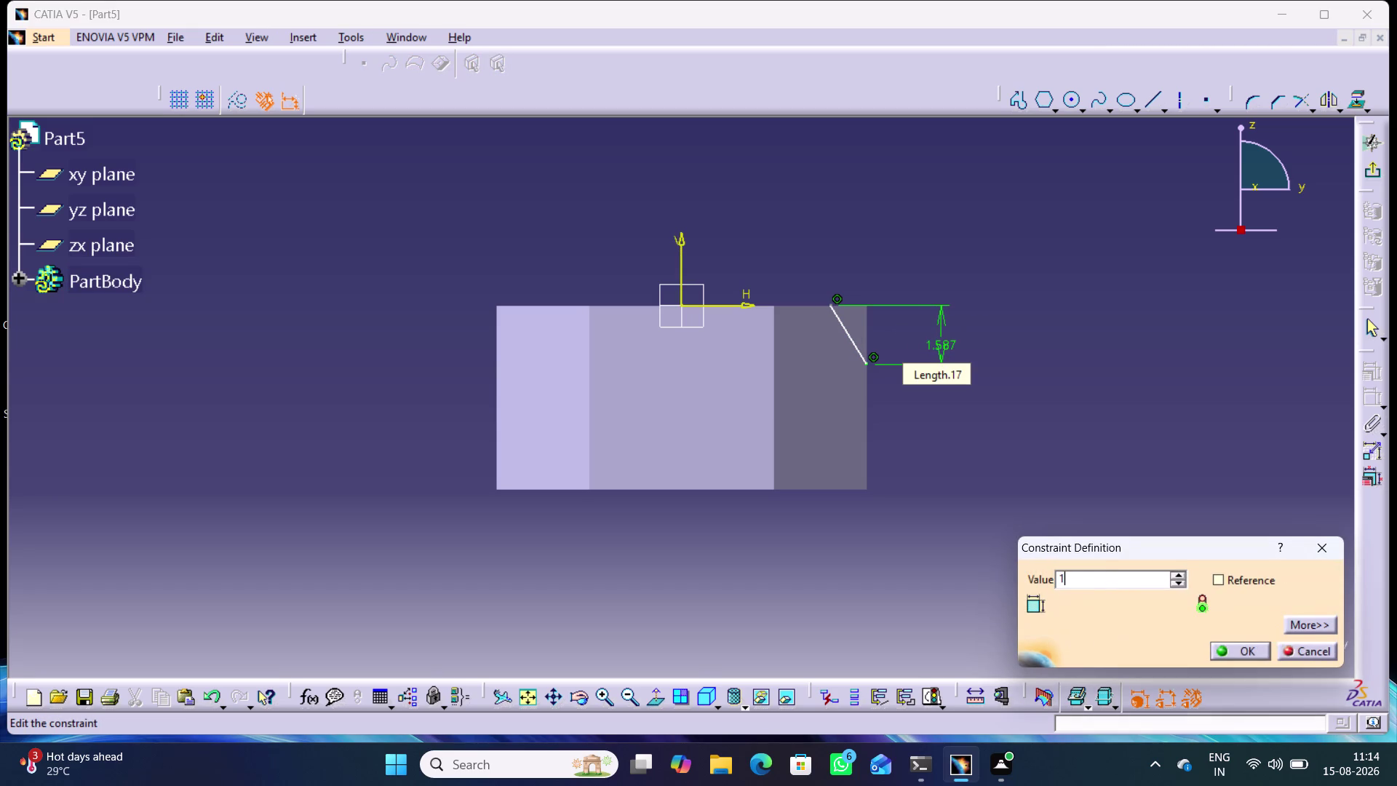
key(Return)
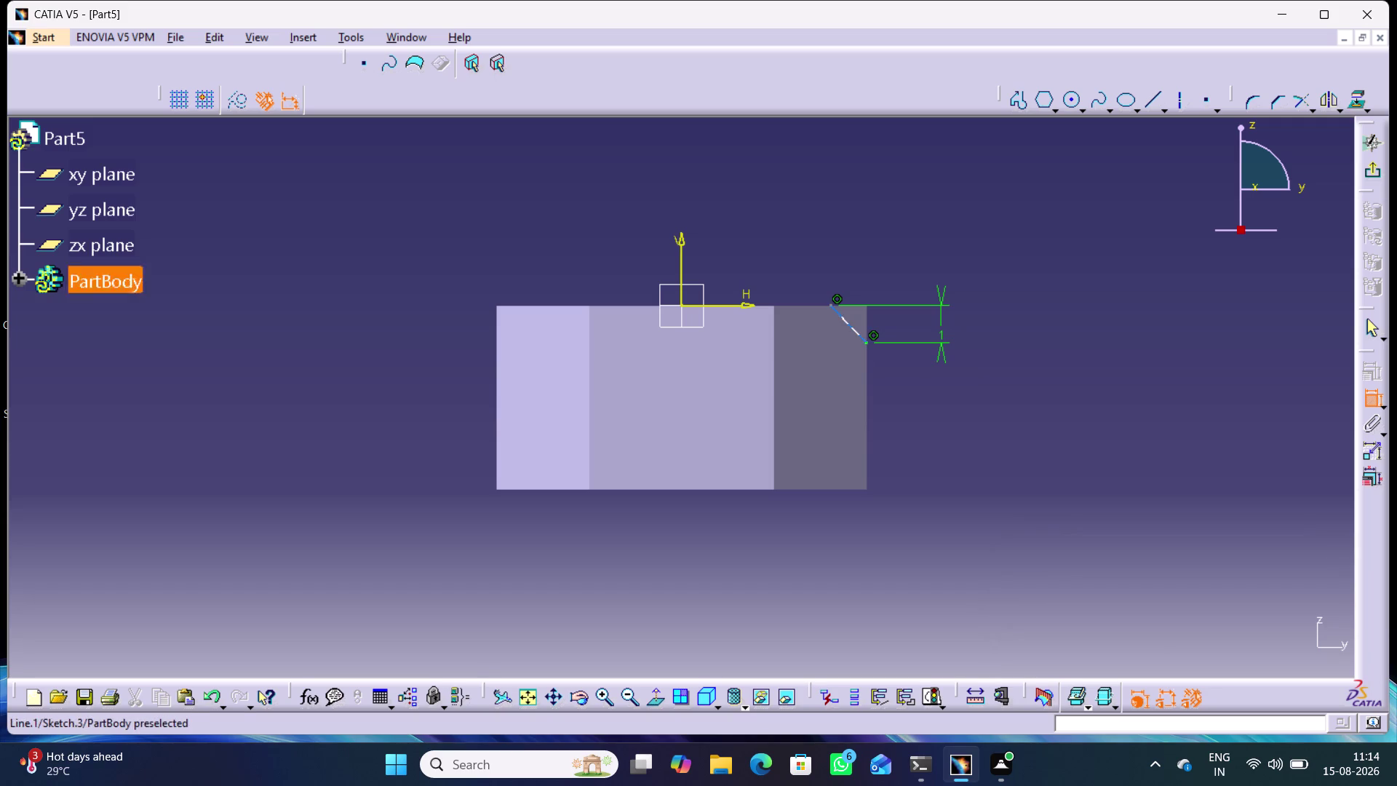
Dimension the chamfer line's horizontal width as 1 mm.
click(855, 332)
right_click(833, 246)
click(866, 304)
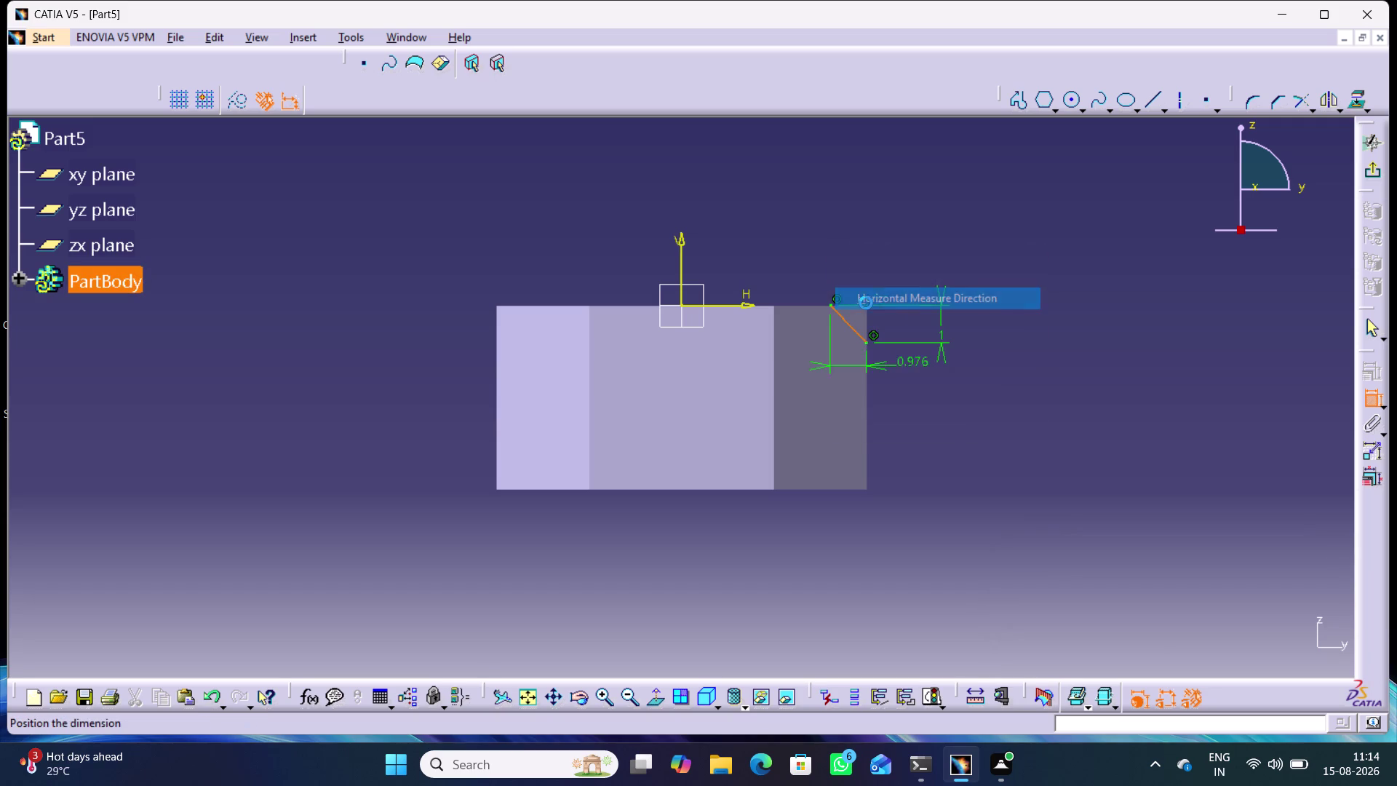
click(844, 262)
double_click(843, 261)
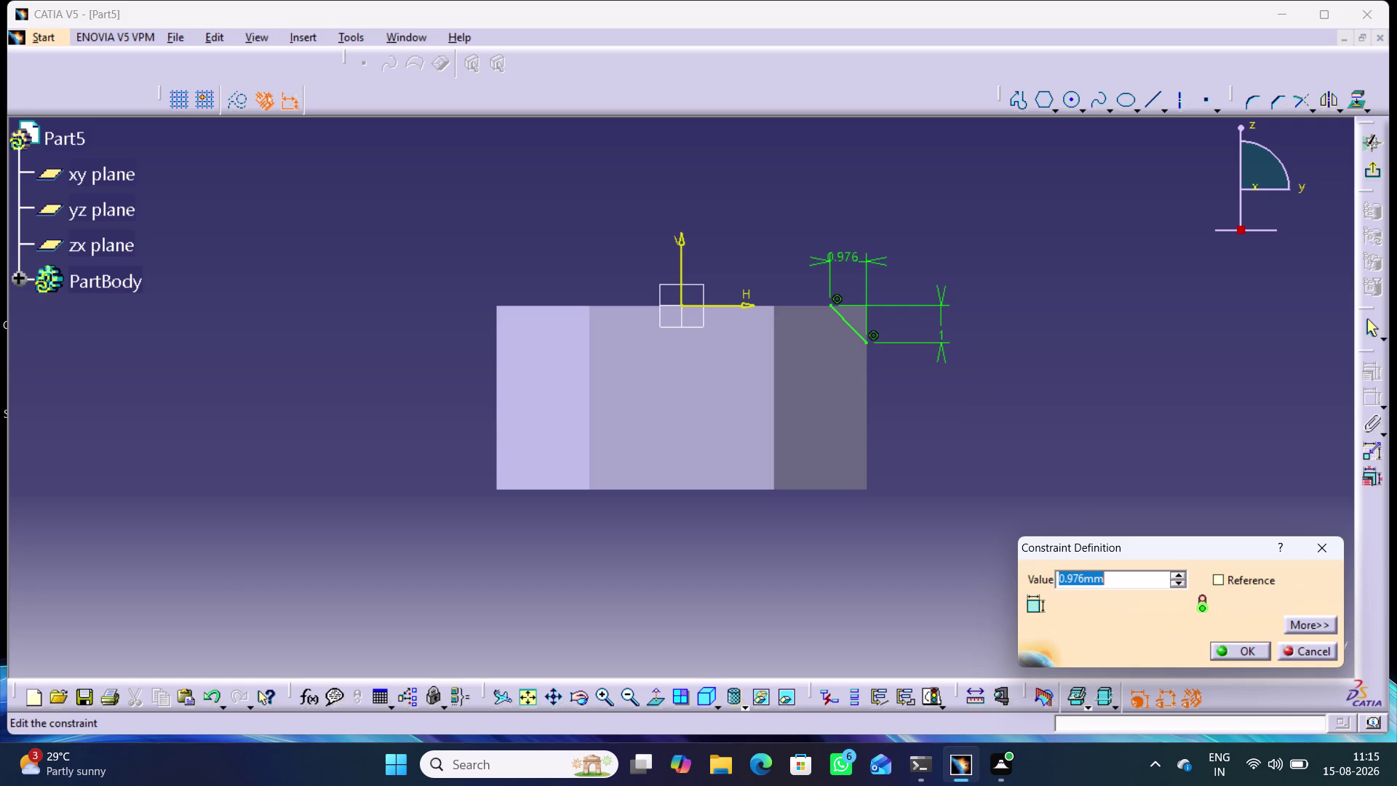
double_click(844, 258)
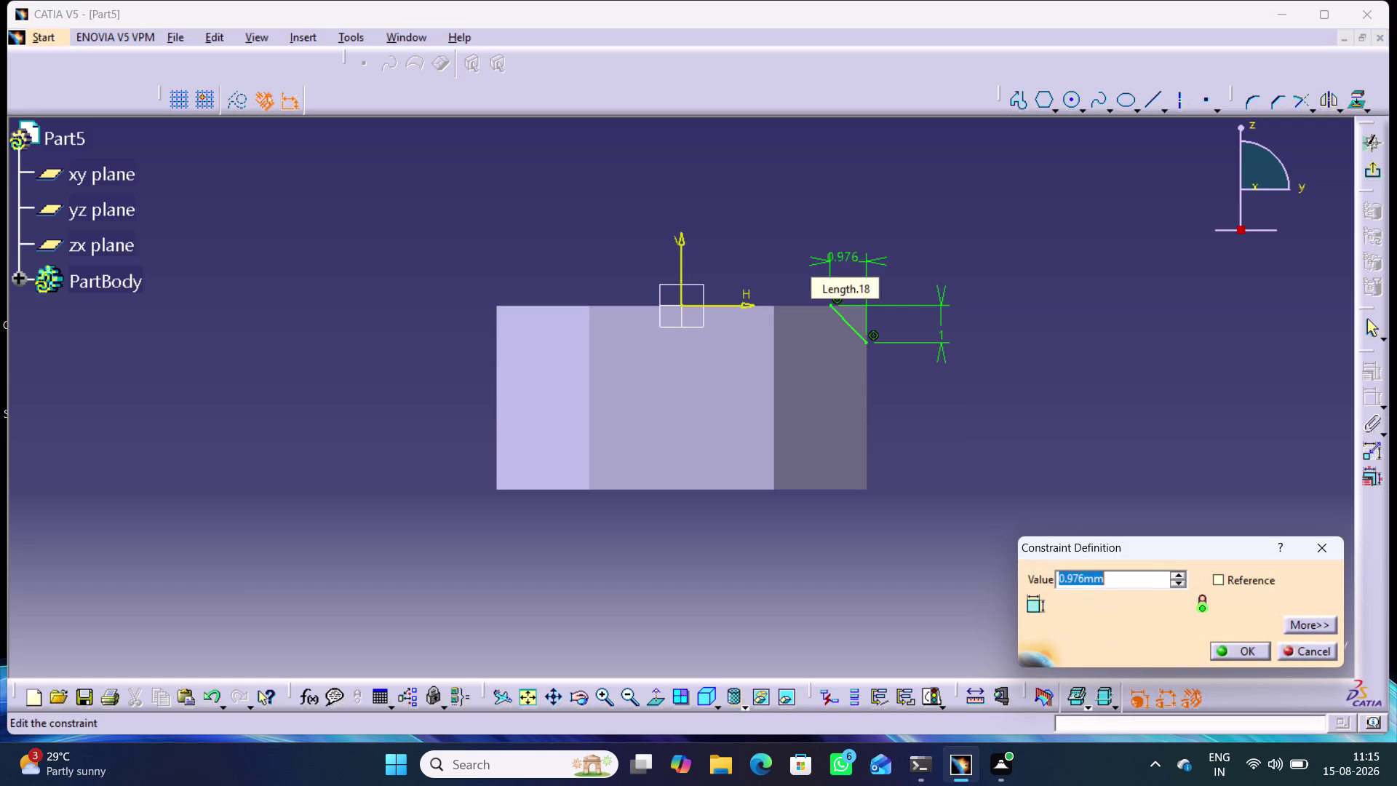
key(1)
key(Return)
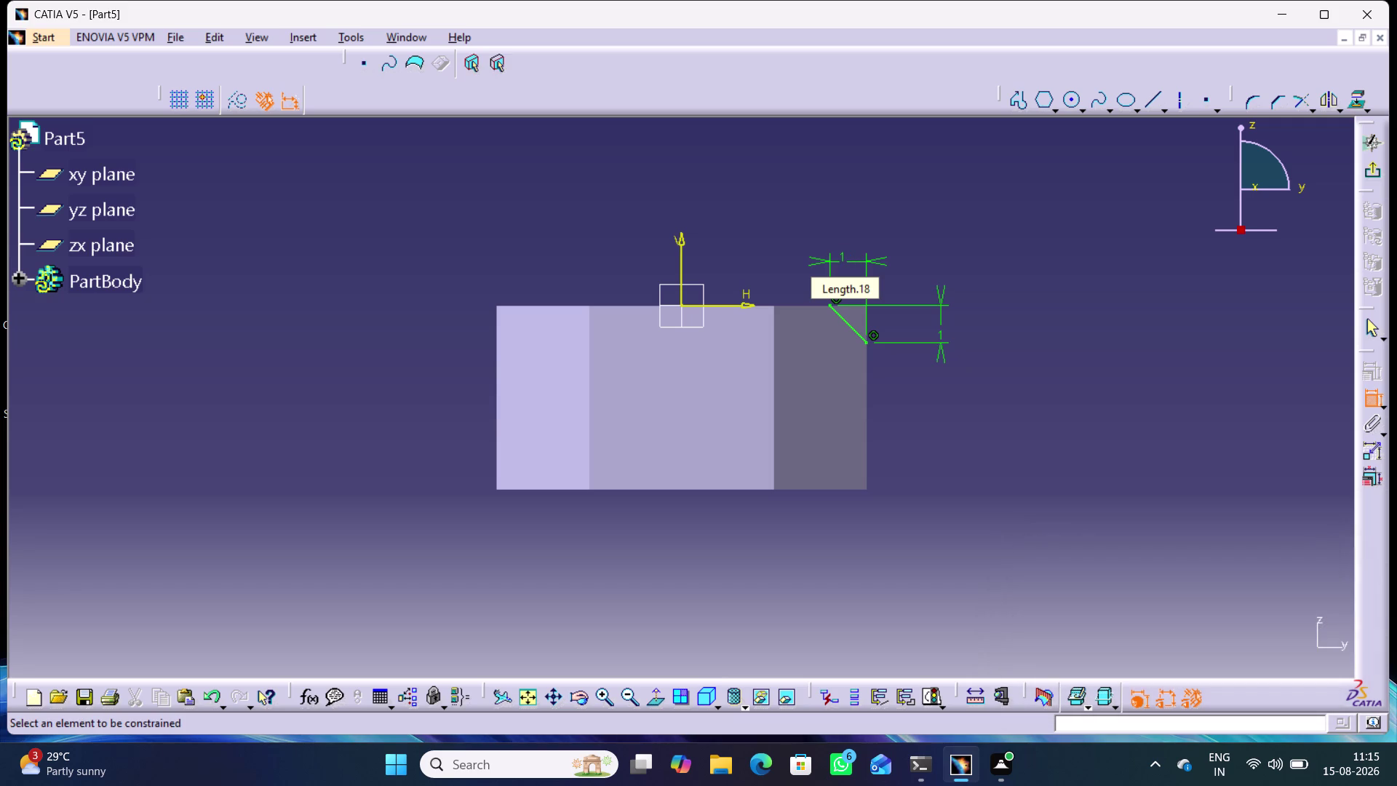
click(975, 267)
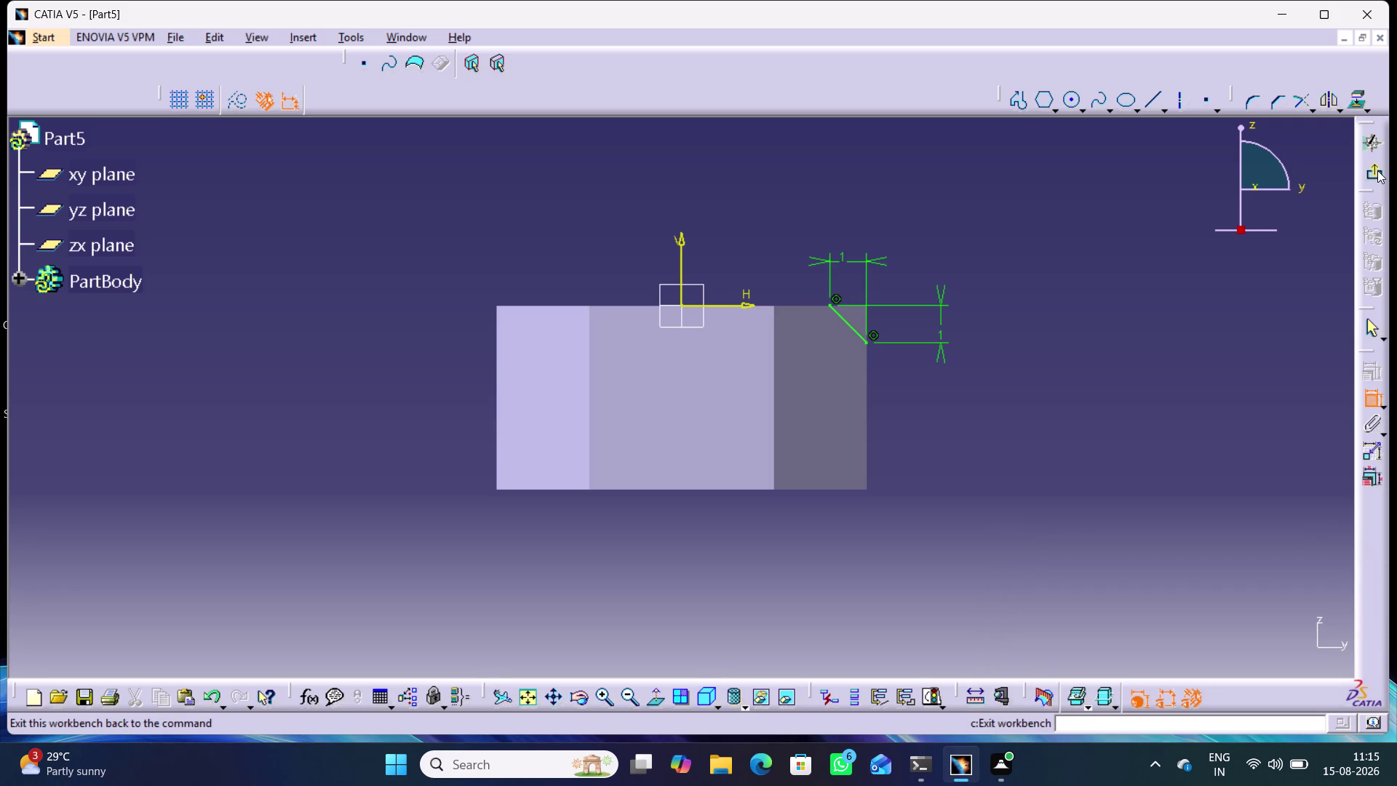
Exit the sketch and start a groove of the chamfer profile about the hole's axis.
click(1378, 170)
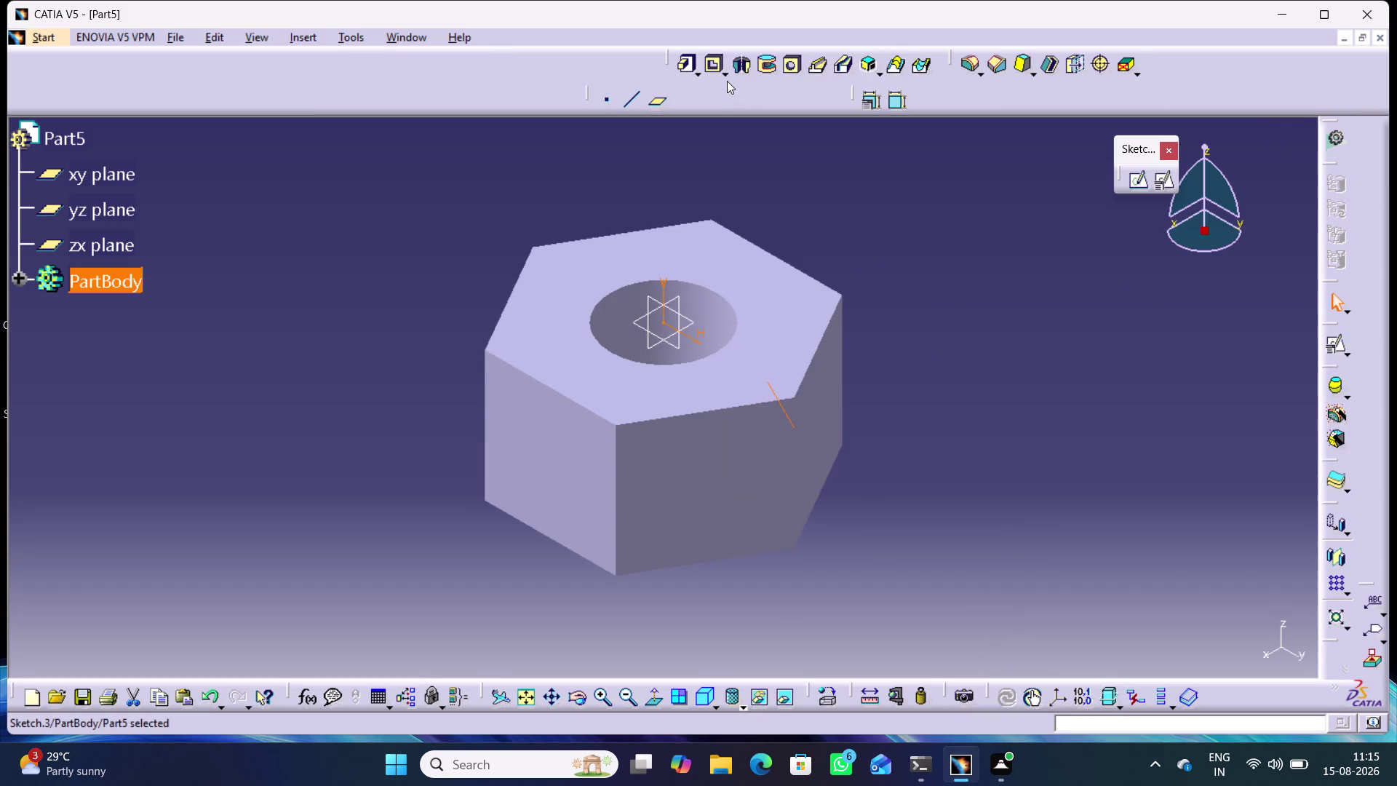
click(767, 69)
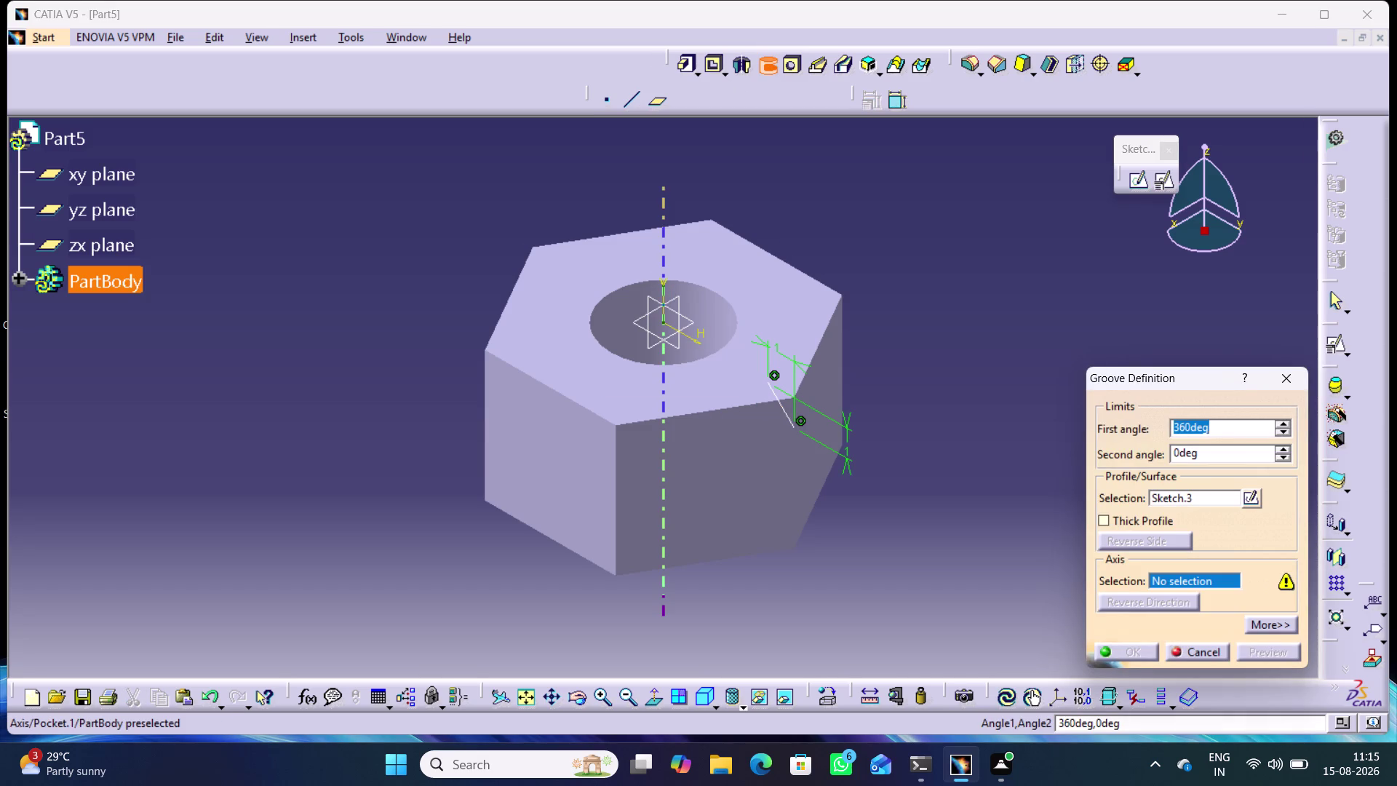
click(671, 353)
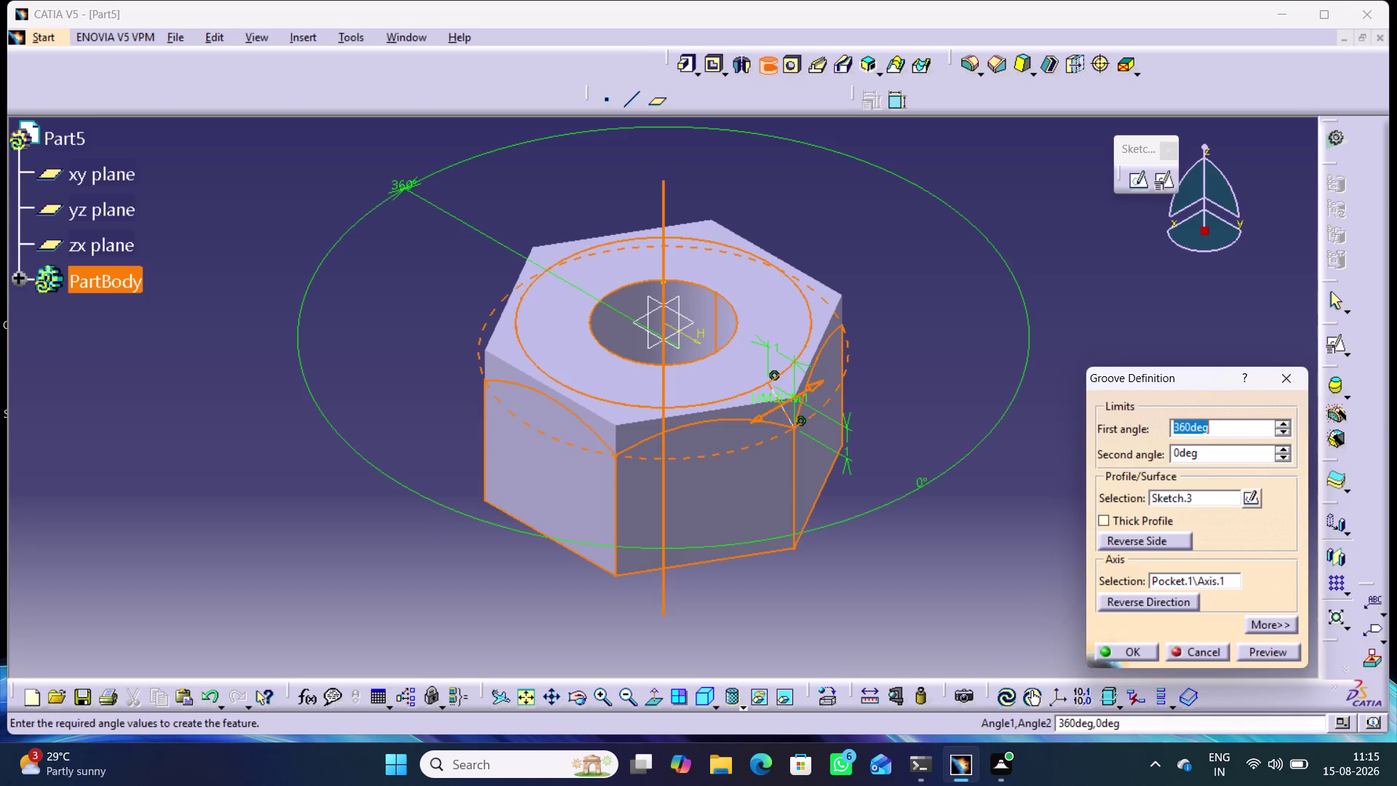
click(1265, 653)
middle_drag(705, 592, 719, 417)
right_drag(704, 592, 718, 417)
scroll(down, 3)
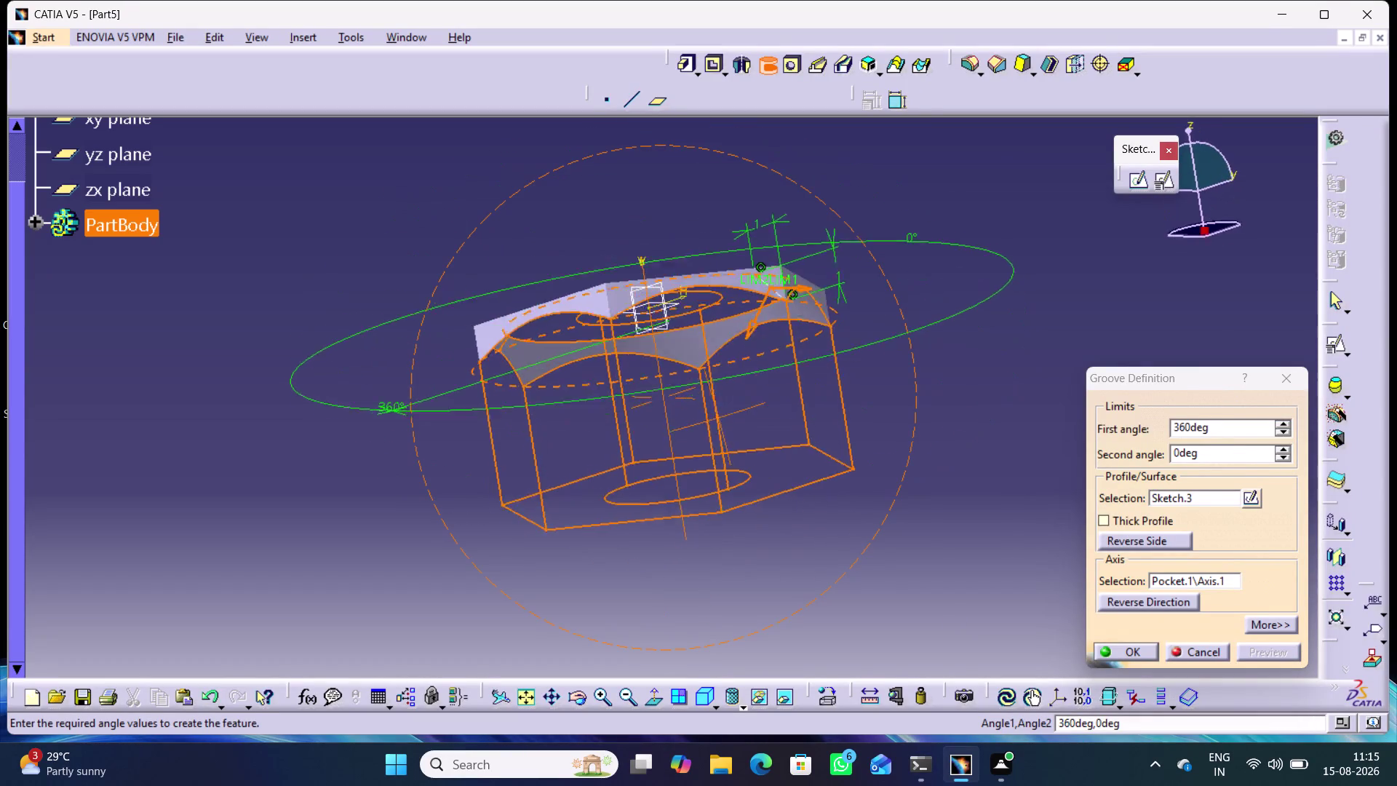
middle_drag(719, 417, 761, 560)
right_drag(718, 418, 761, 560)
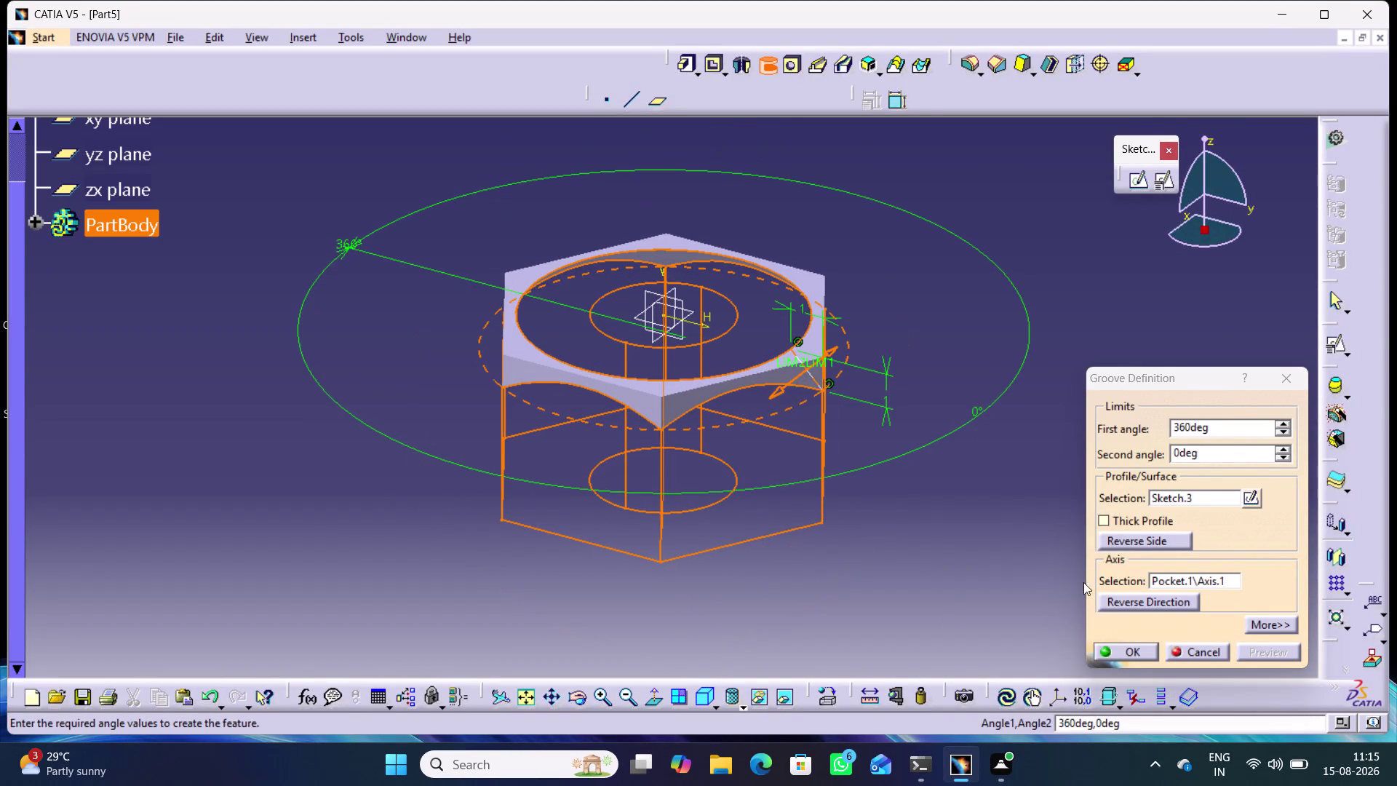
Preview the groove and reverse the cut side, orbiting to inspect the result.
click(1113, 600)
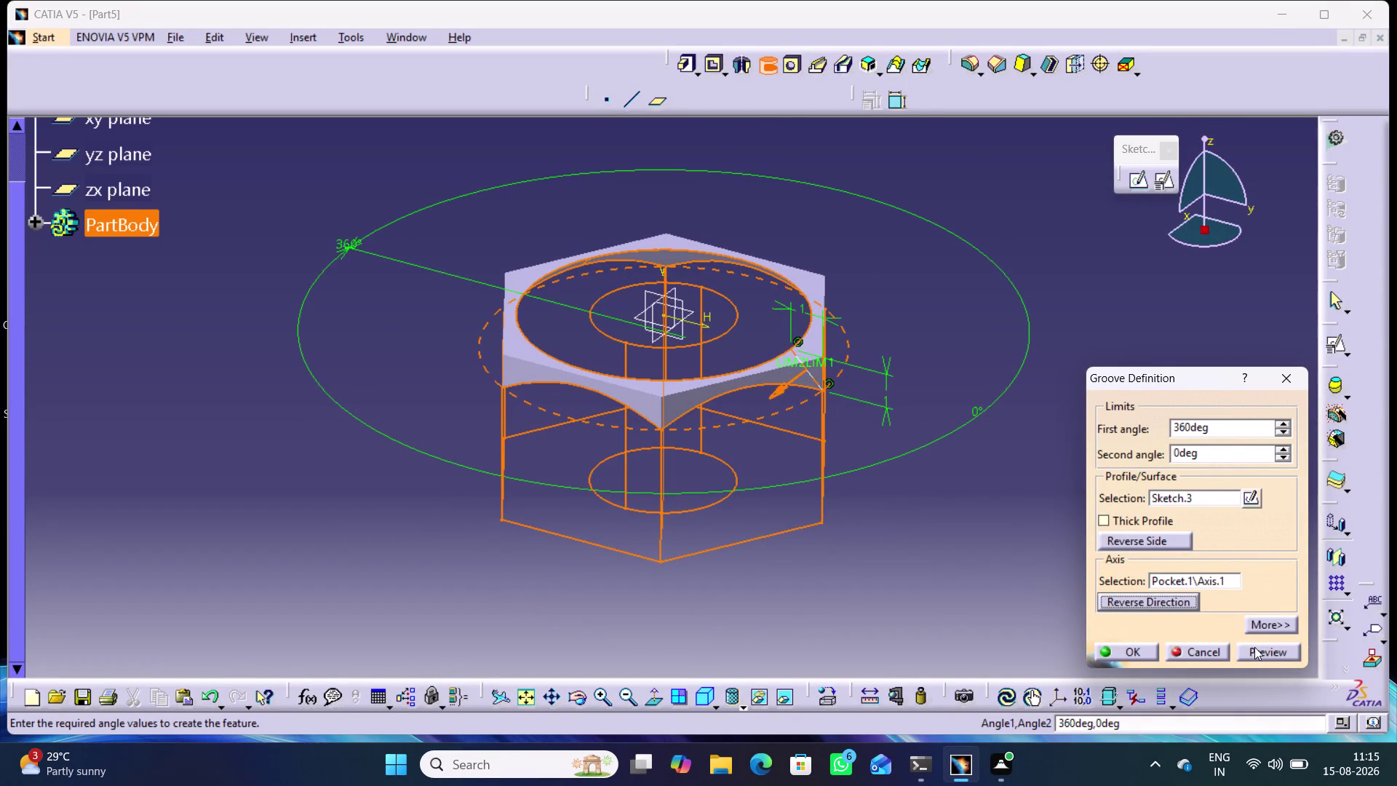
click(1255, 646)
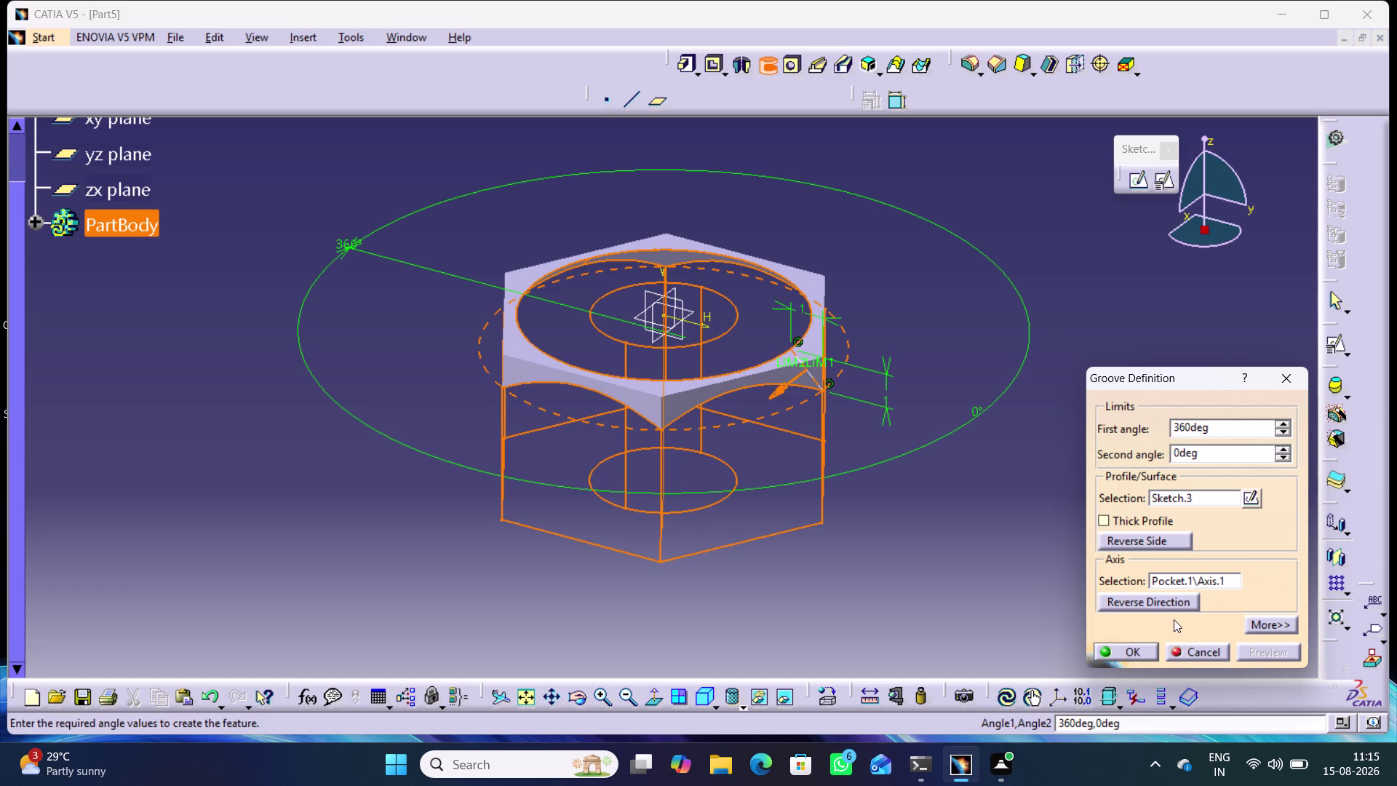
click(1158, 602)
click(1265, 651)
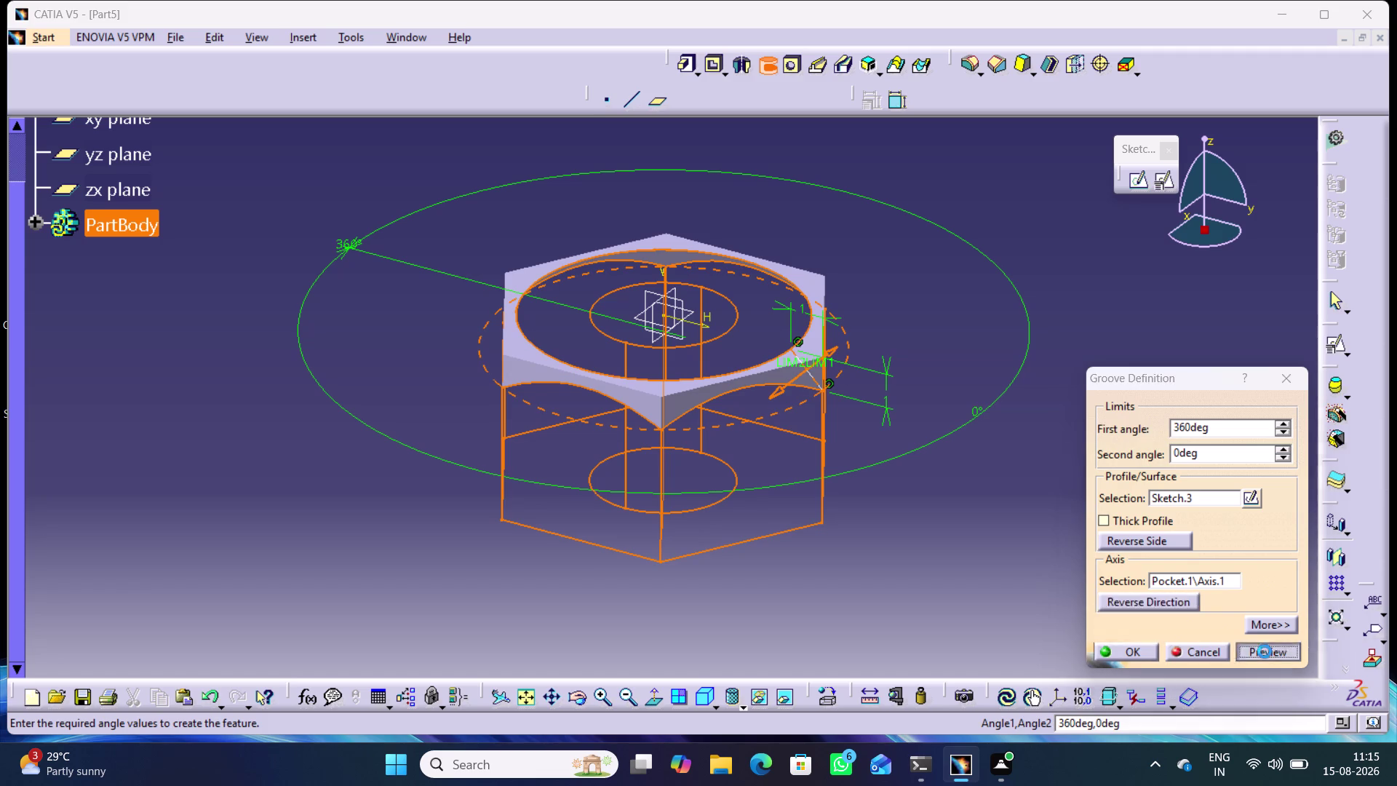
click(1146, 543)
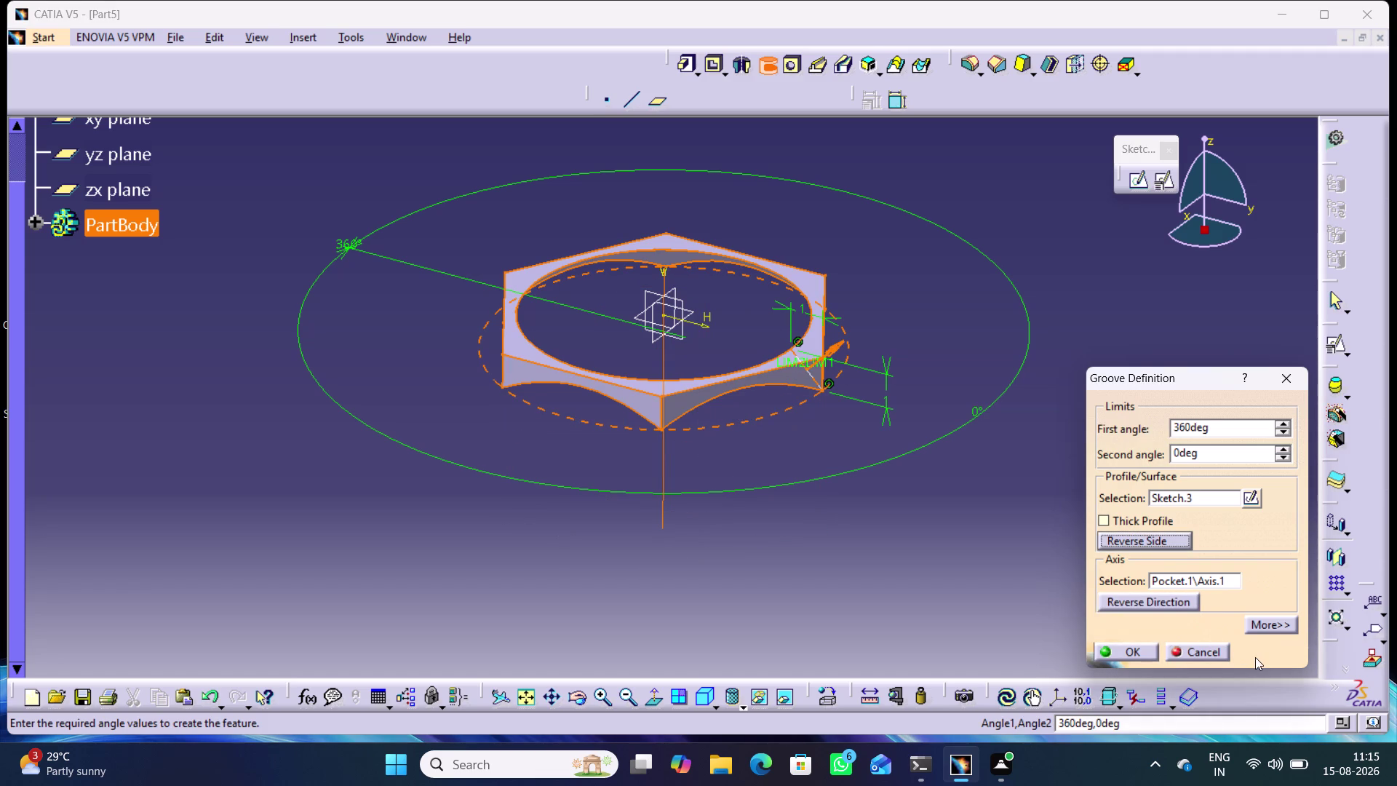
click(1258, 655)
middle_drag(934, 566, 871, 407)
right_drag(934, 566, 871, 407)
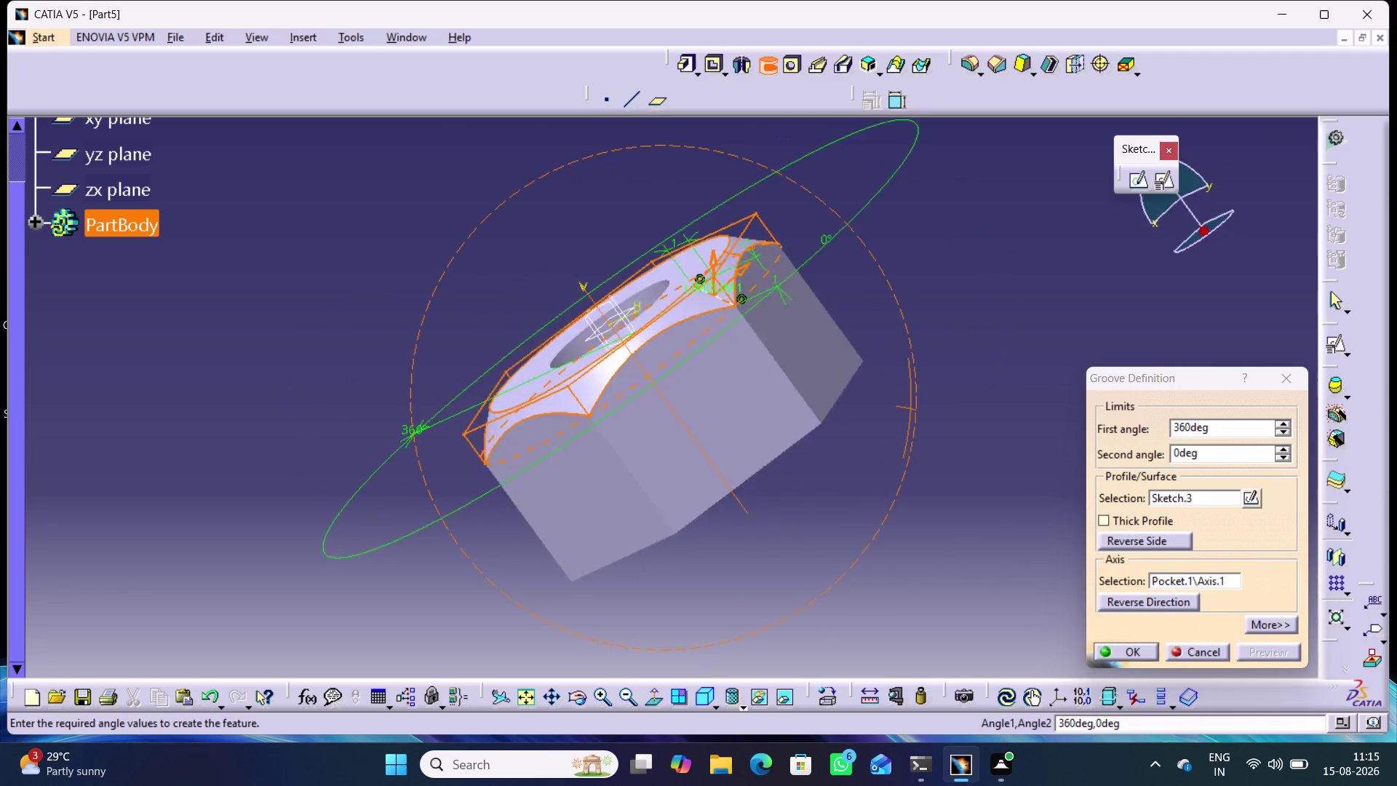
middle_drag(870, 406, 915, 588)
right_drag(871, 407, 914, 588)
middle_drag(596, 592, 713, 418)
right_drag(597, 592, 713, 419)
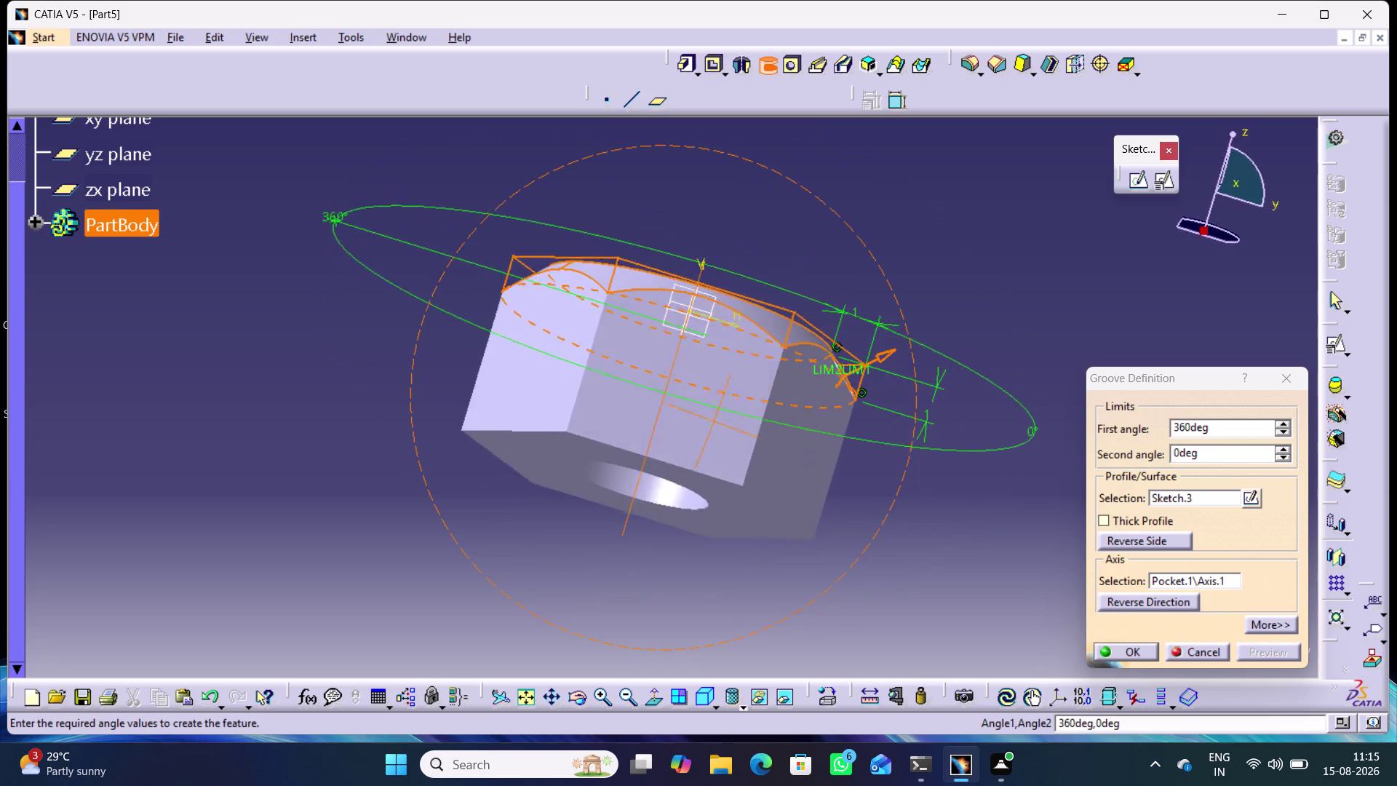
middle_drag(714, 419, 731, 521)
right_drag(713, 419, 730, 521)
Flip the cut side again, preview, and accept the 360° groove.
click(1113, 537)
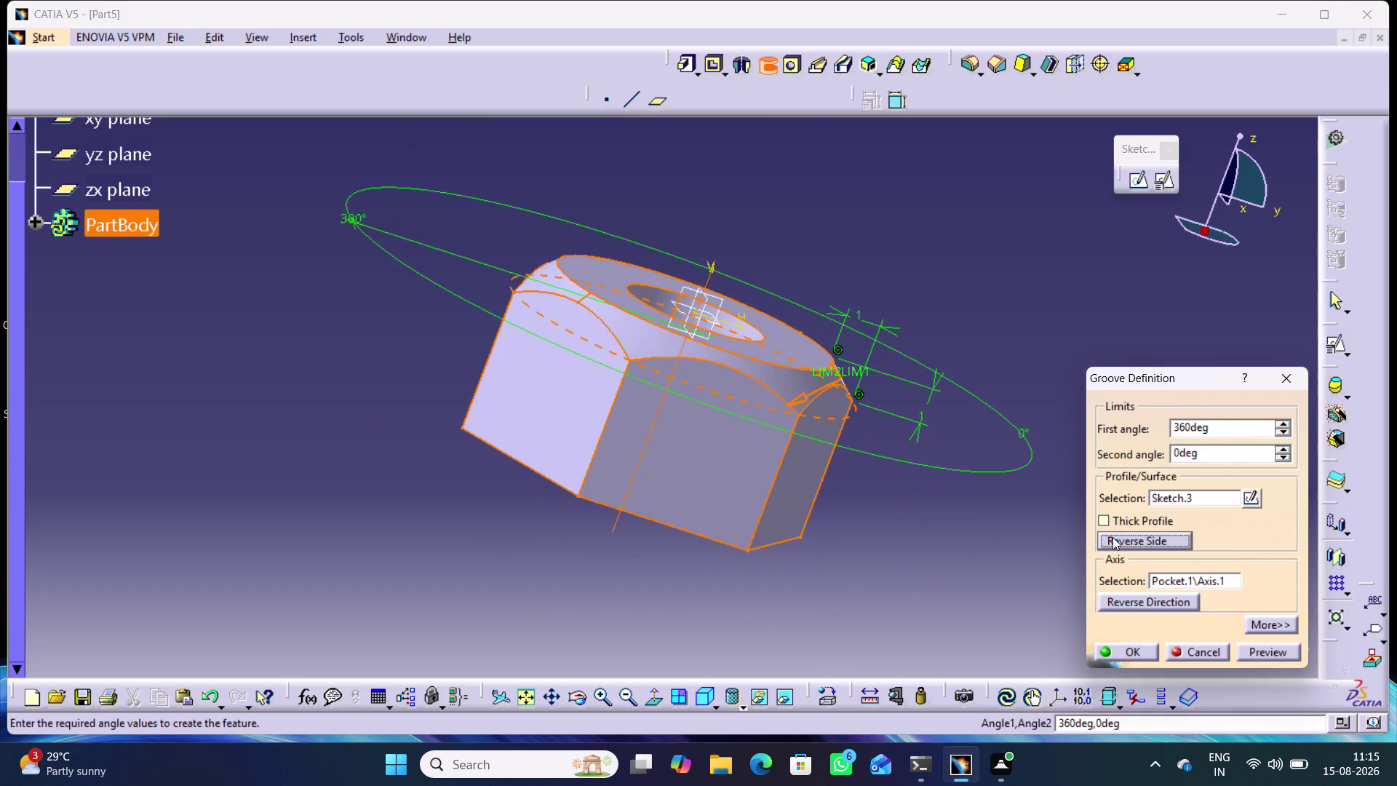
click(1112, 537)
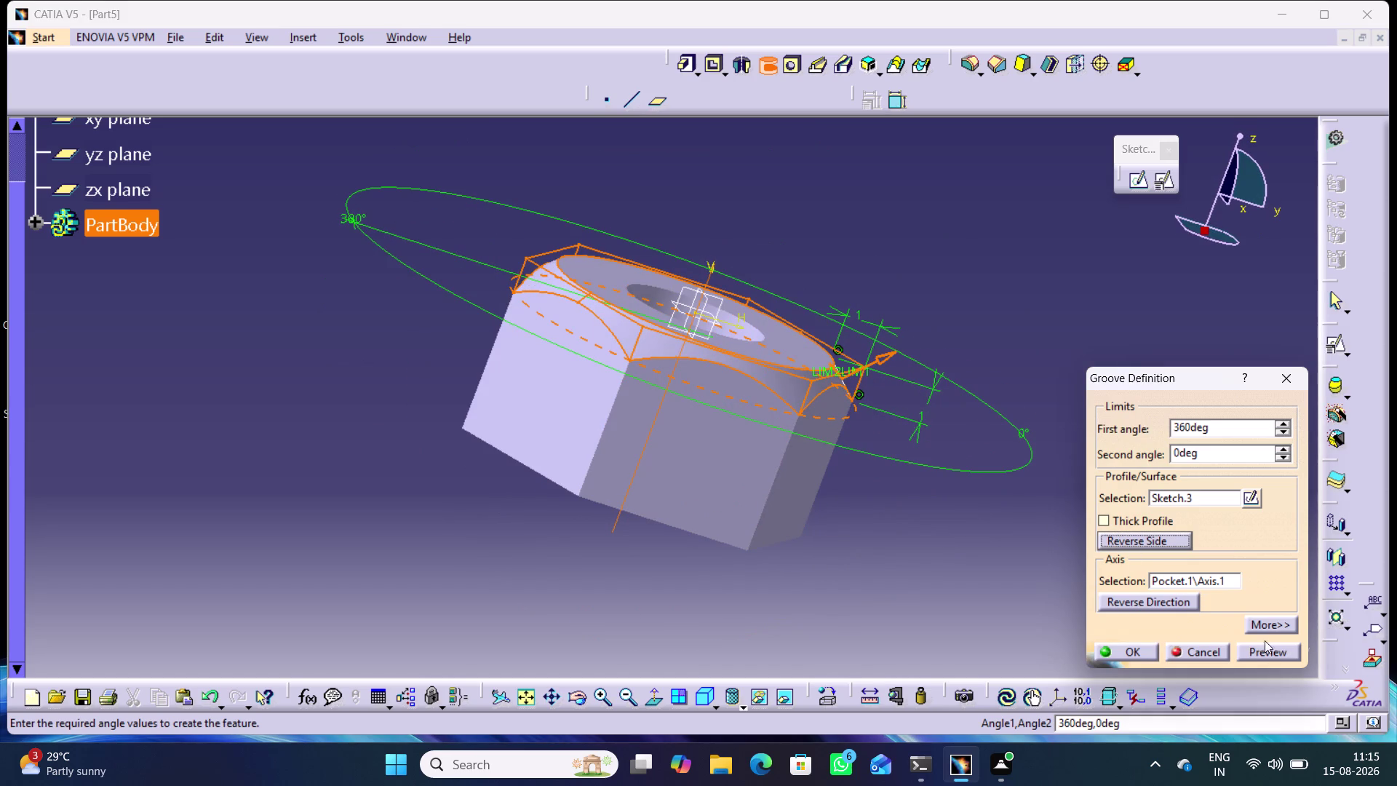
triple_click(1269, 646)
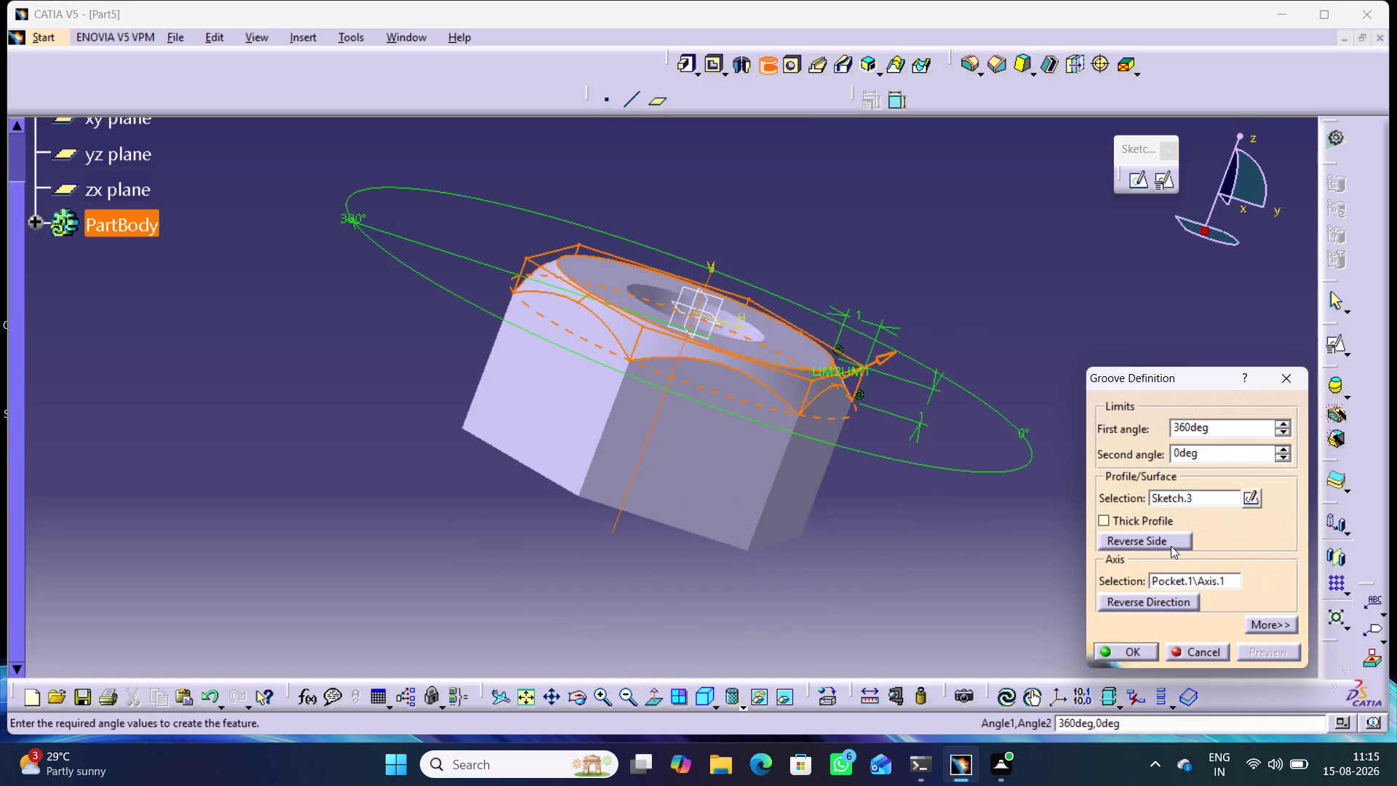
click(1167, 542)
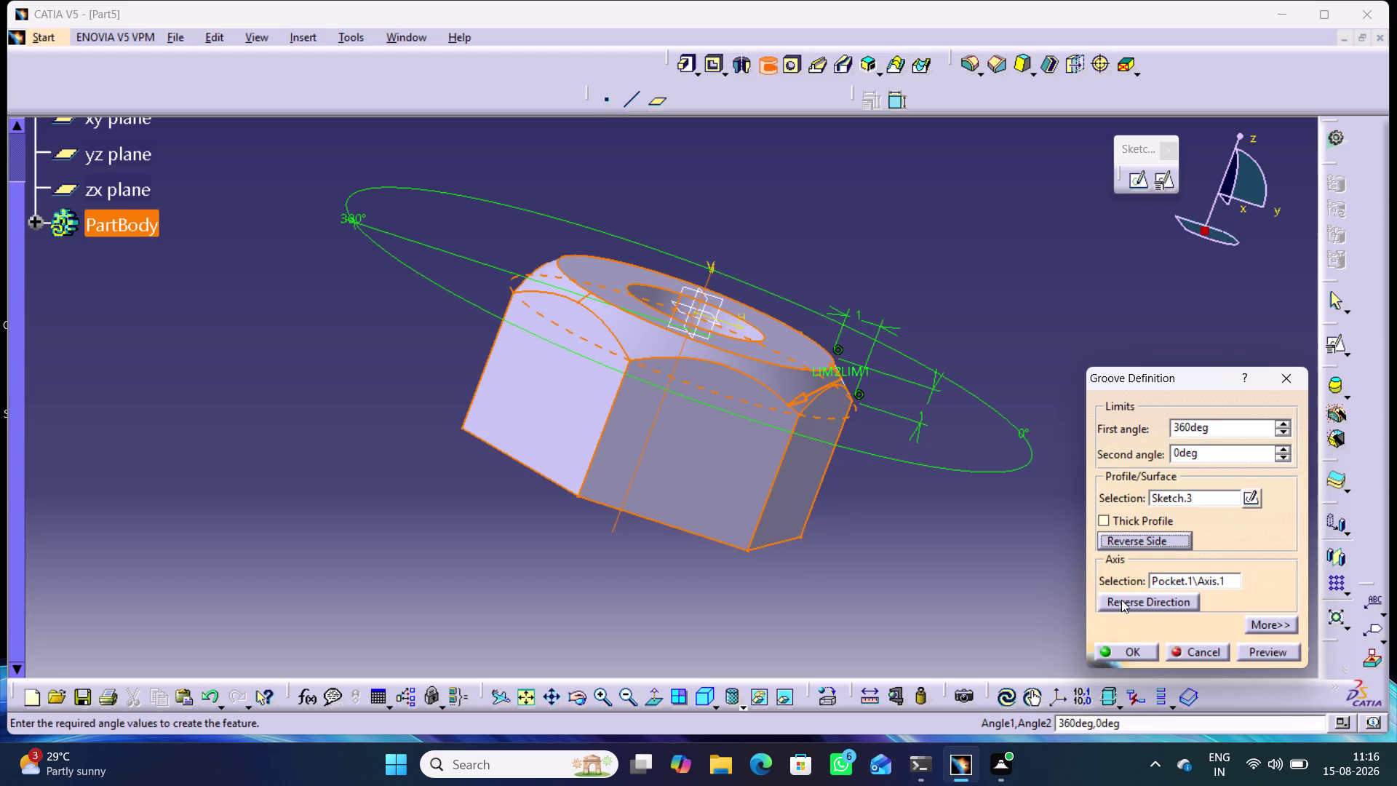
click(1148, 650)
click(933, 582)
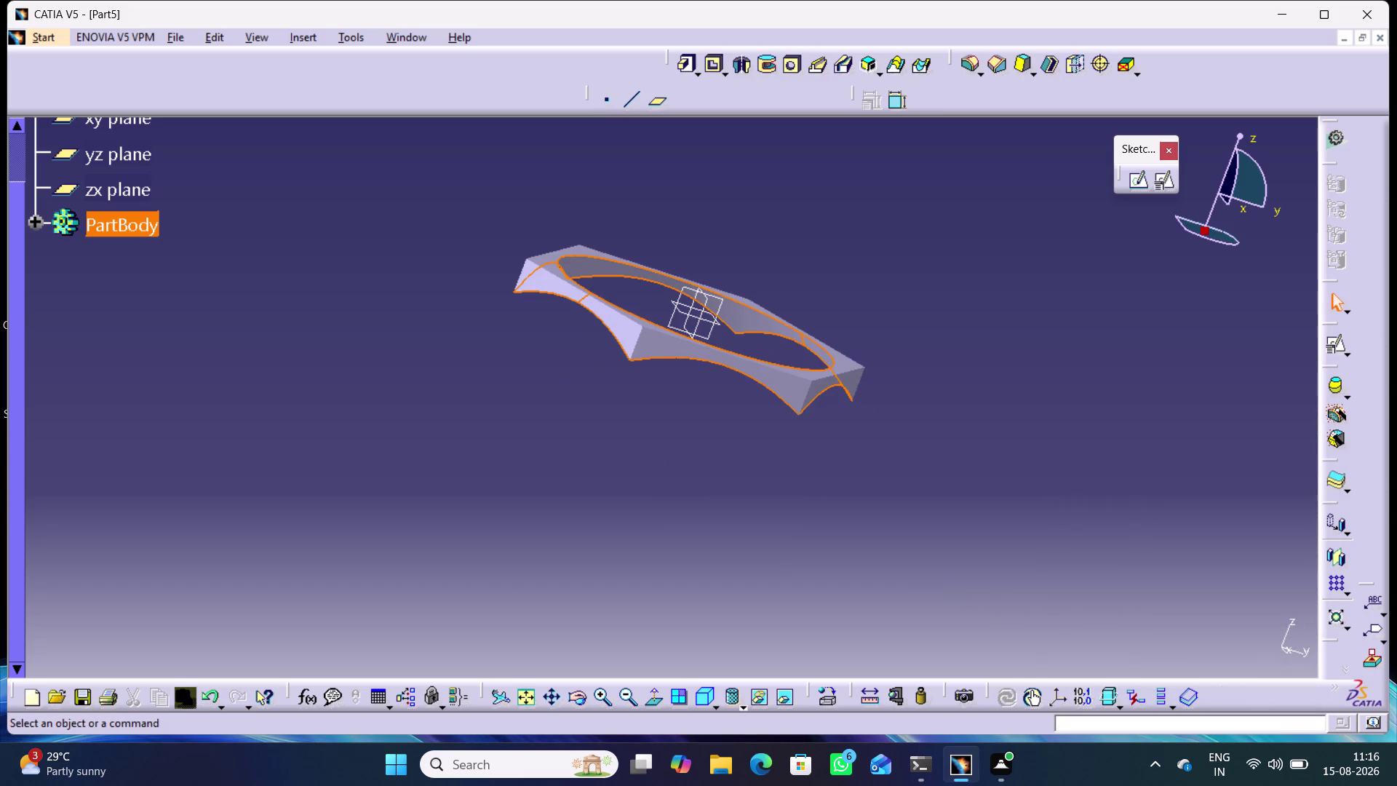
Open the pad's definition and pan the view to bring the hex body back.
double_click(786, 393)
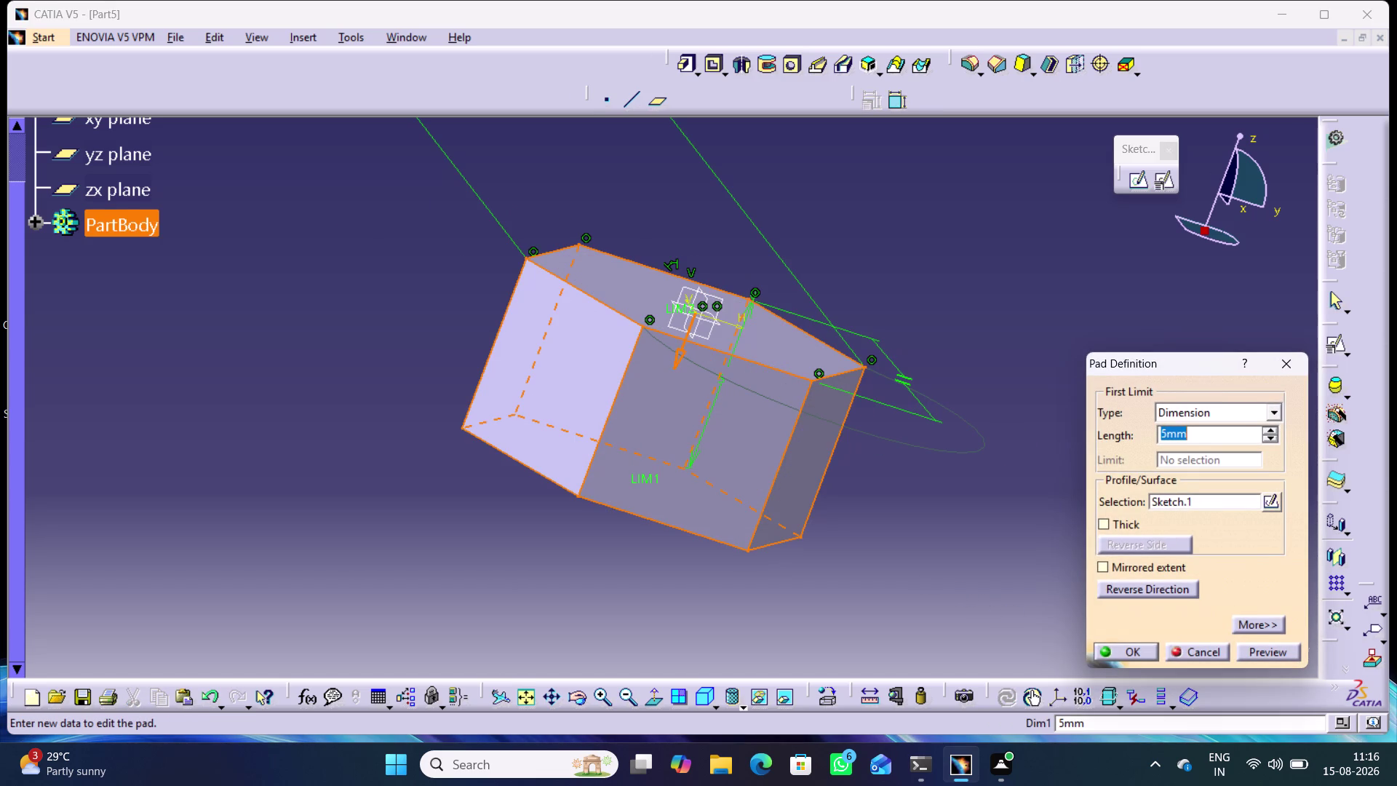
scroll(up, 3)
scroll(up, 3)
scroll(up, 3)
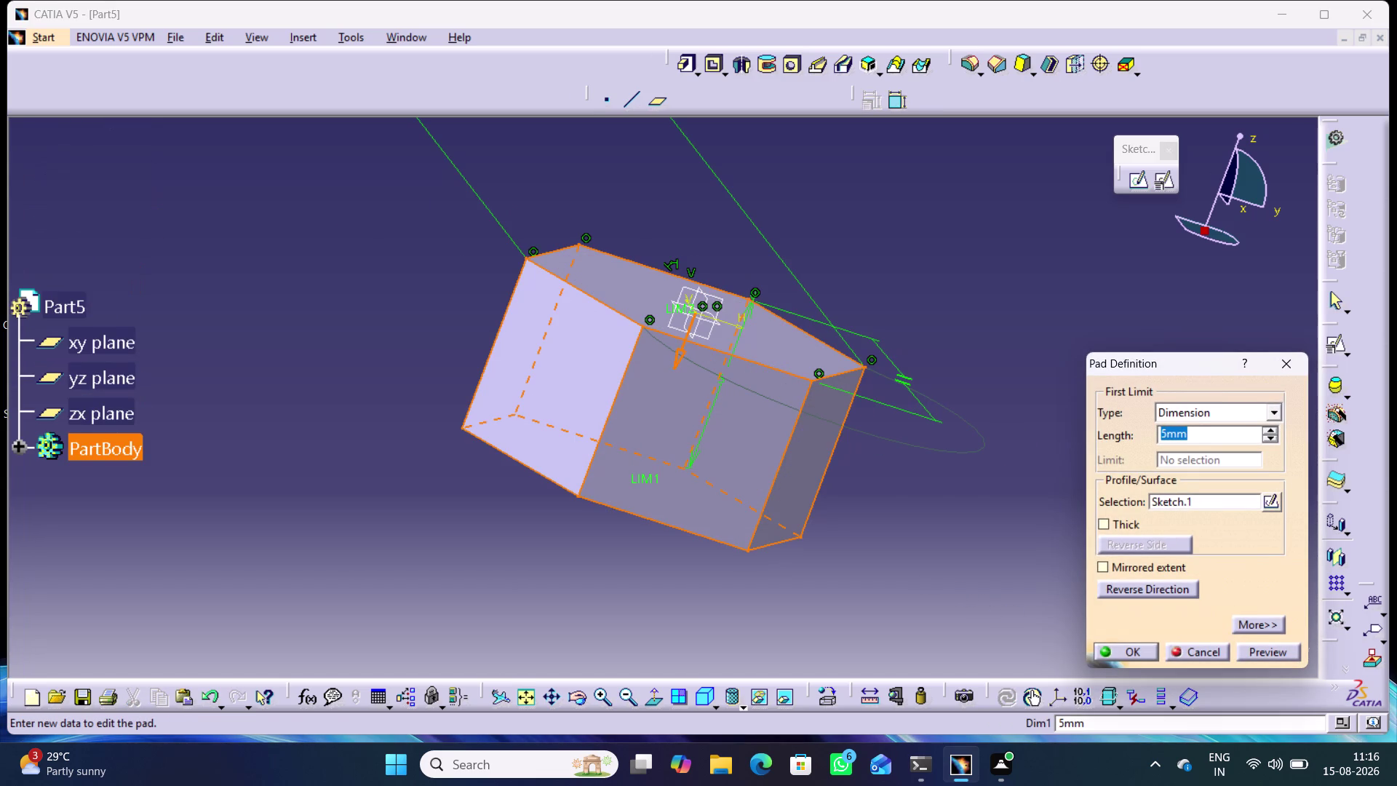
middle_drag(812, 276, 896, 676)
middle_drag(869, 477, 951, 785)
middle_drag(726, 412, 831, 470)
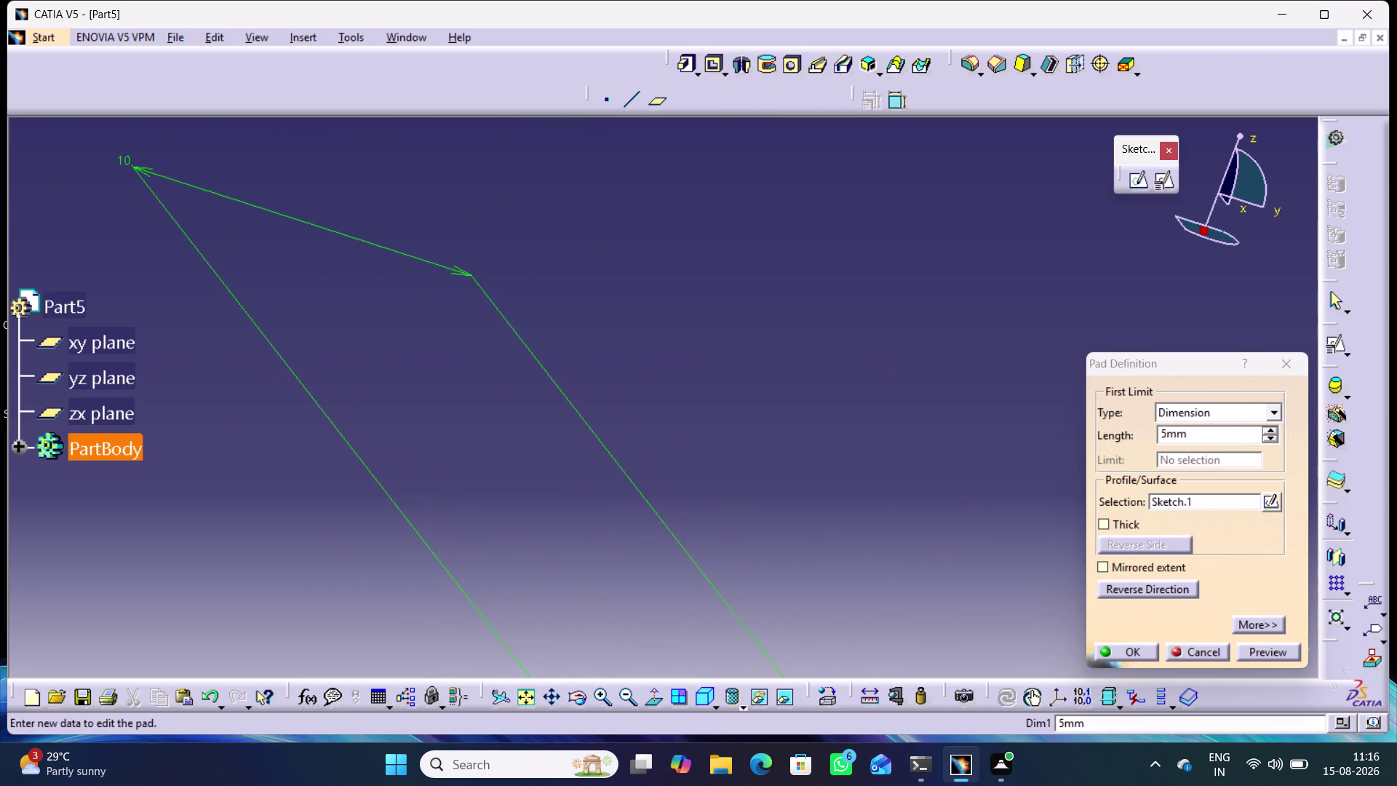
drag(117, 156, 459, 396)
drag(459, 395, 454, 389)
click(434, 302)
drag(333, 229, 357, 301)
drag(358, 301, 456, 445)
middle_drag(739, 401, 640, 240)
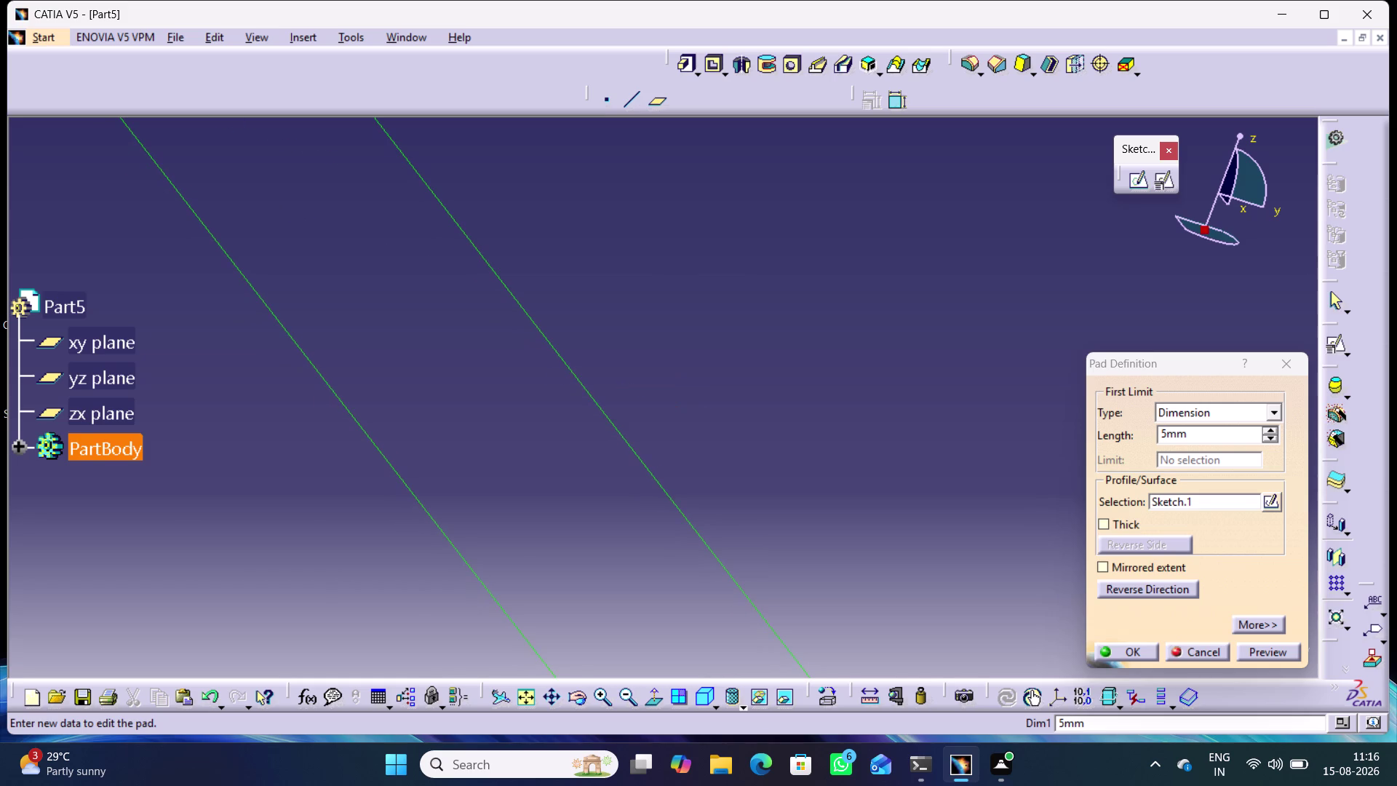
middle_drag(730, 422, 605, 72)
middle_drag(828, 427, 732, 312)
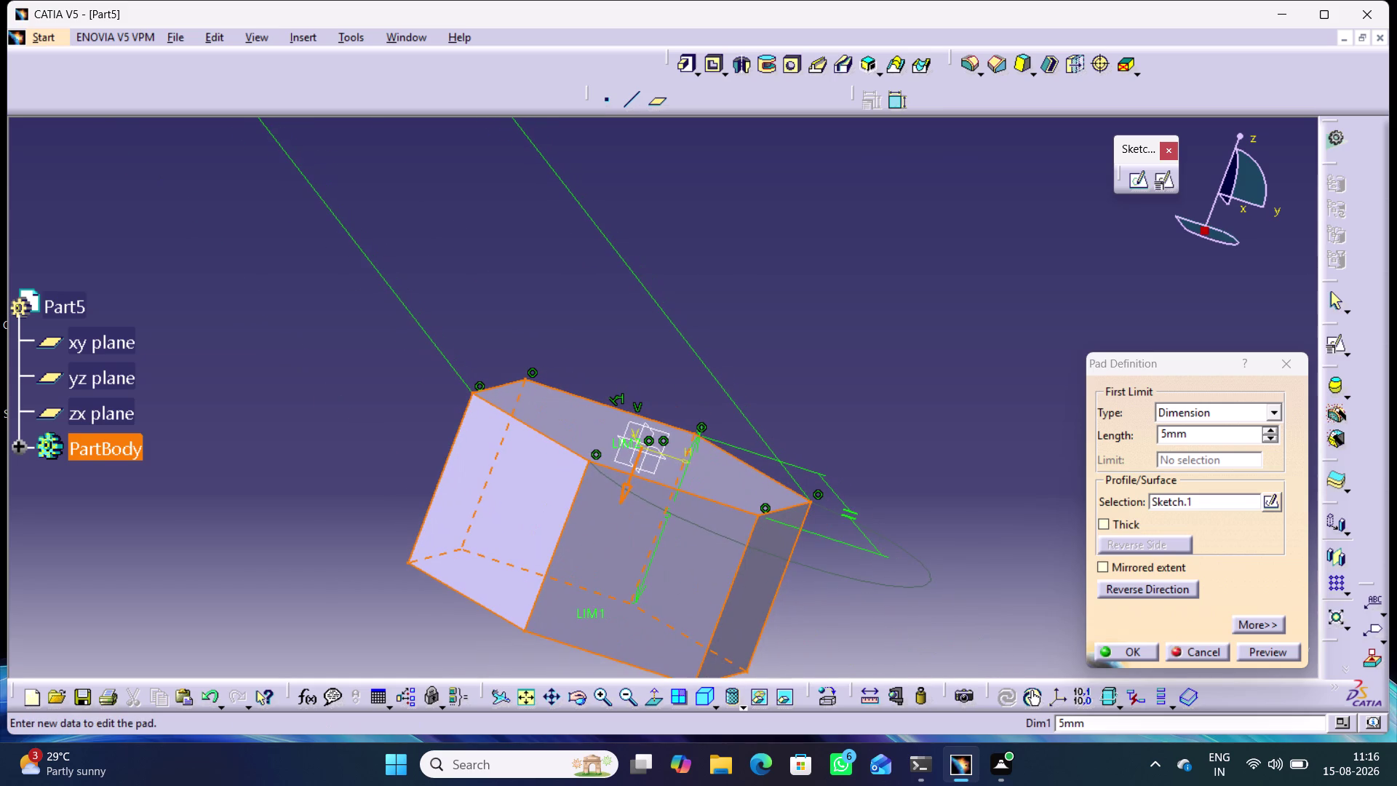
Cancel the Pad Definition and undo the groove with Ctrl+Z.
click(1302, 366)
click(869, 310)
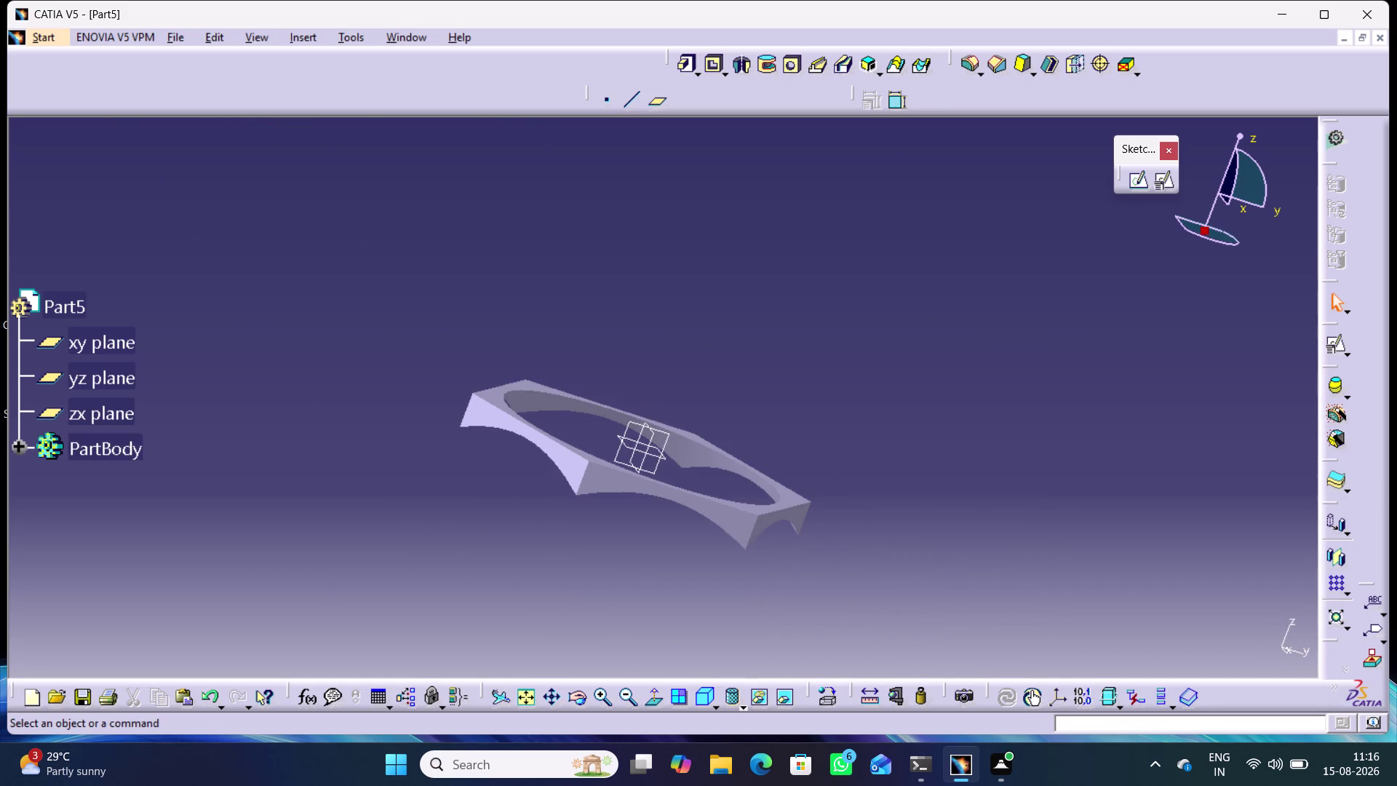
middle_drag(755, 318, 768, 335)
key(ctrl+z)
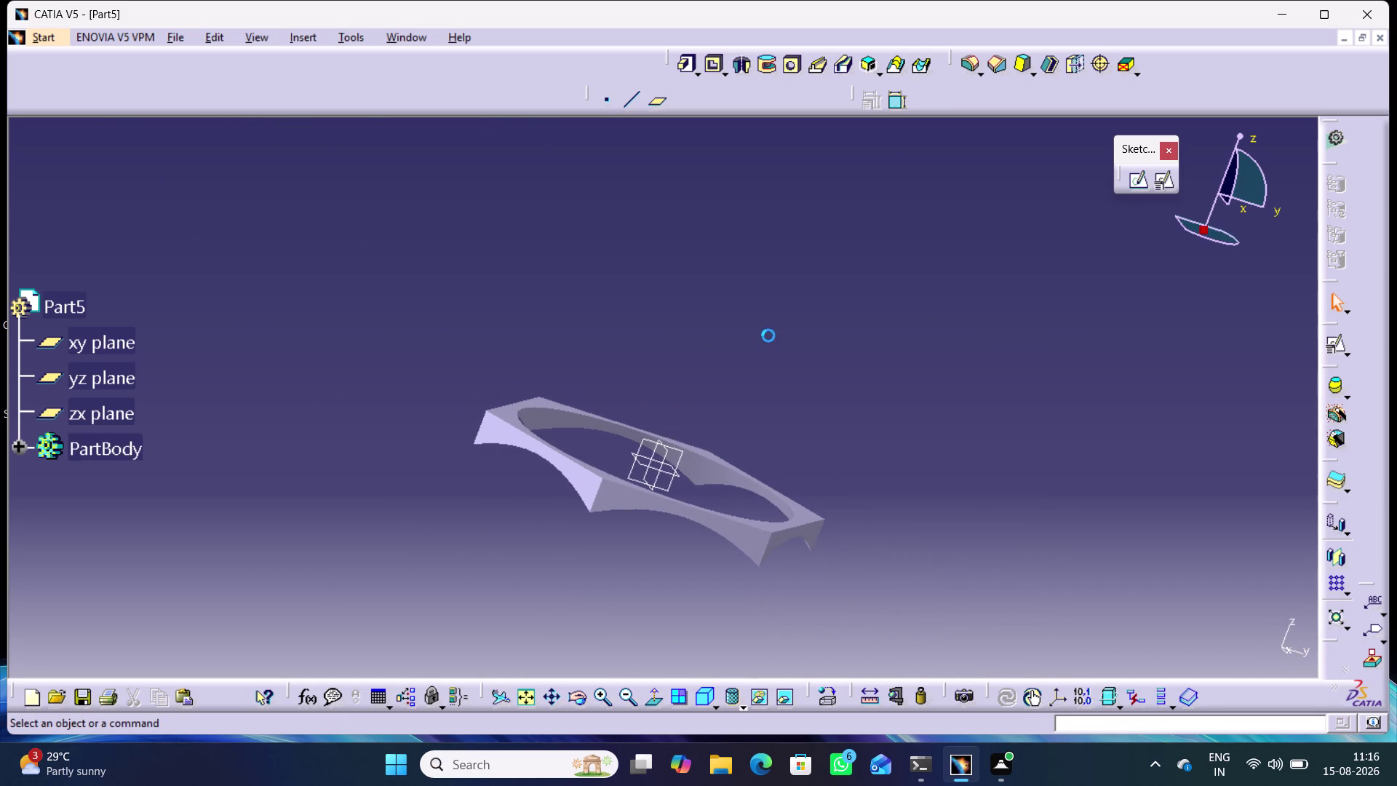
key(ctrl+z)
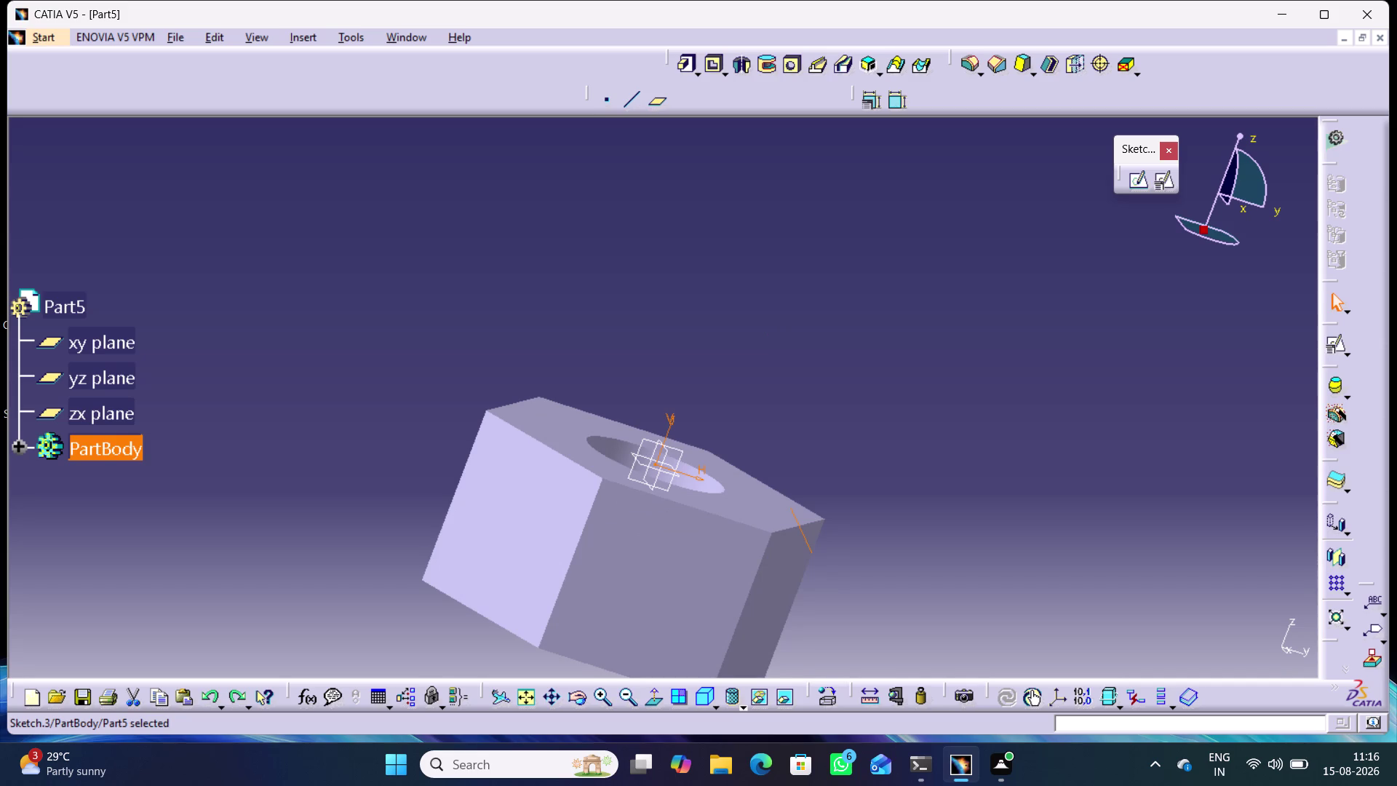
Start a groove from Sketch.3 using the hole's axis, Pocket.1\Axis.1, in isometric view.
click(762, 66)
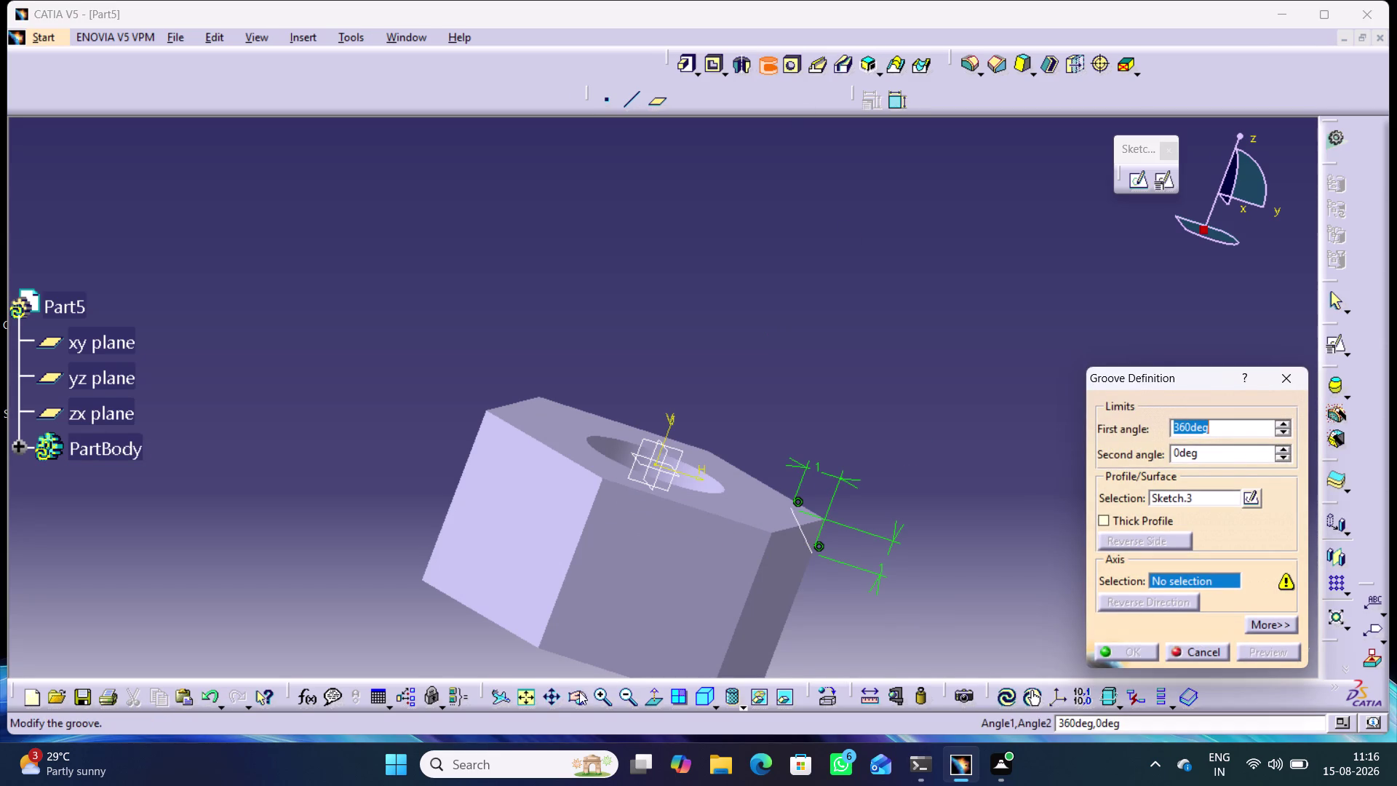
click(529, 698)
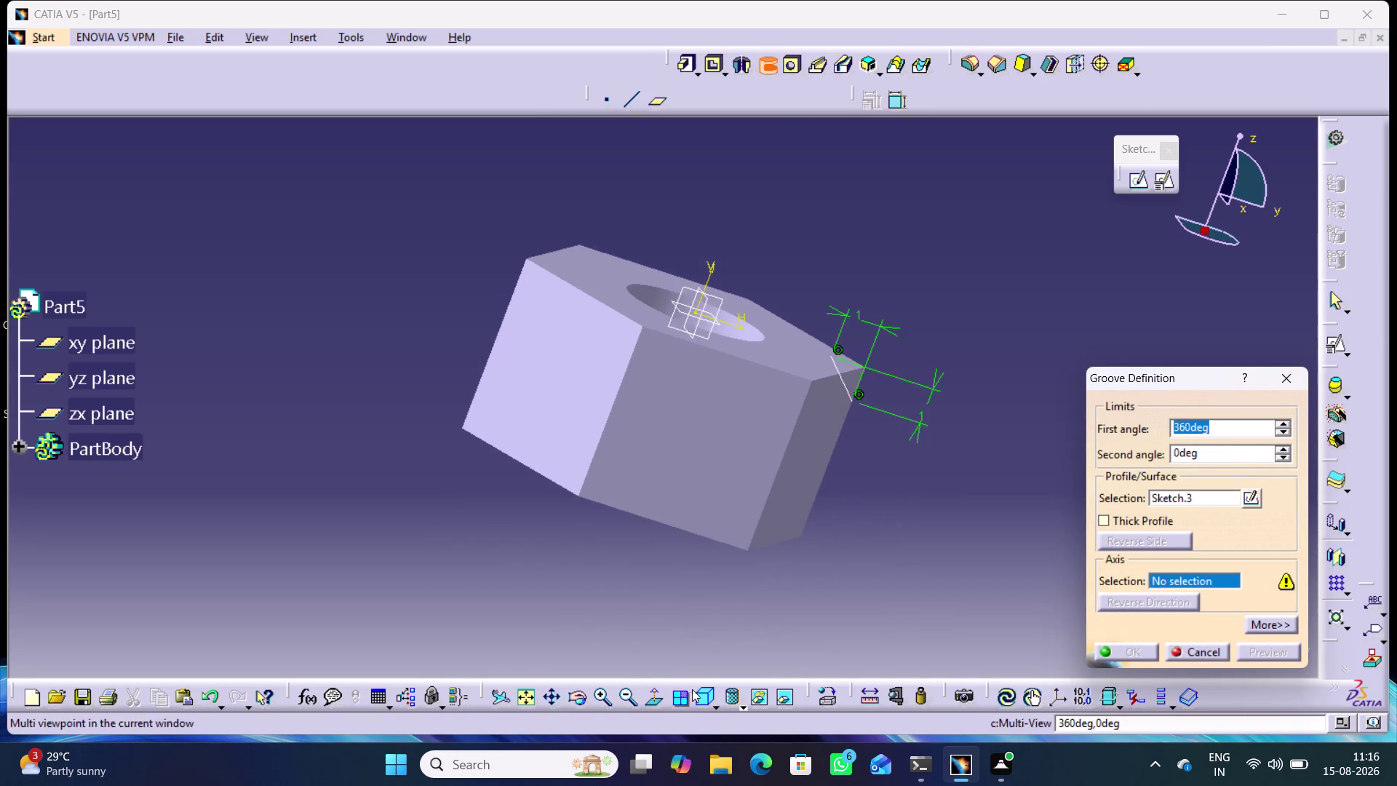
click(698, 694)
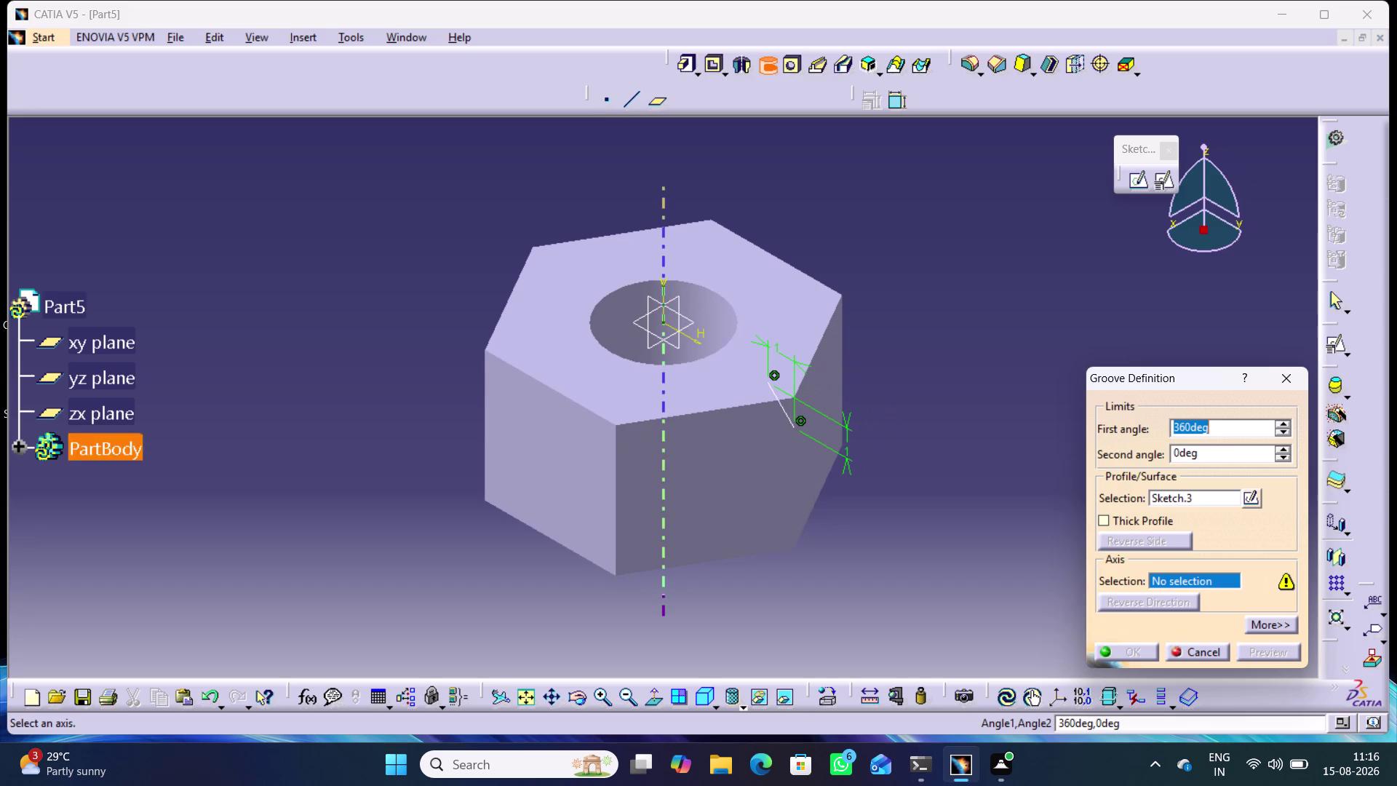
click(631, 352)
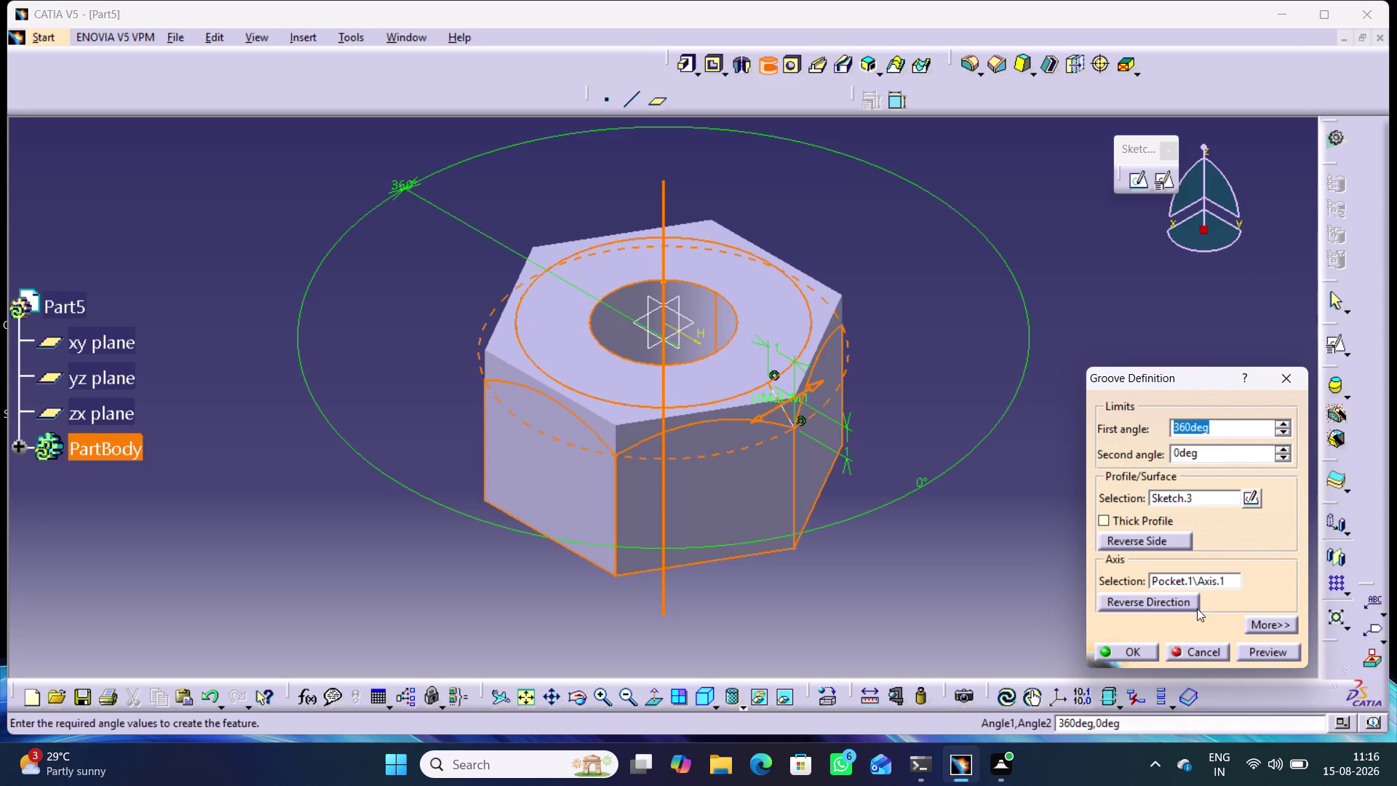
Reverse the cut side to keep the body, check the chamfer preview, and confirm.
click(1261, 649)
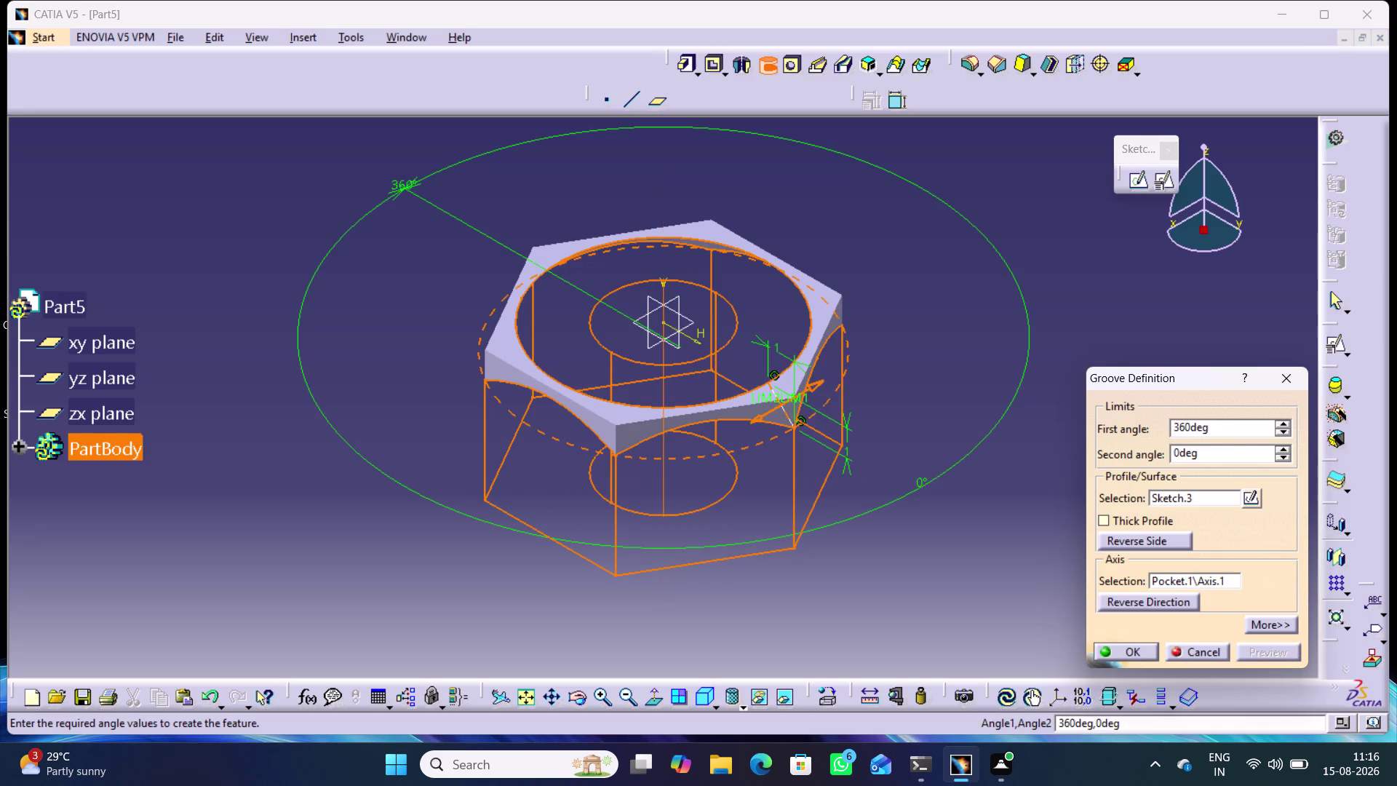
click(1129, 540)
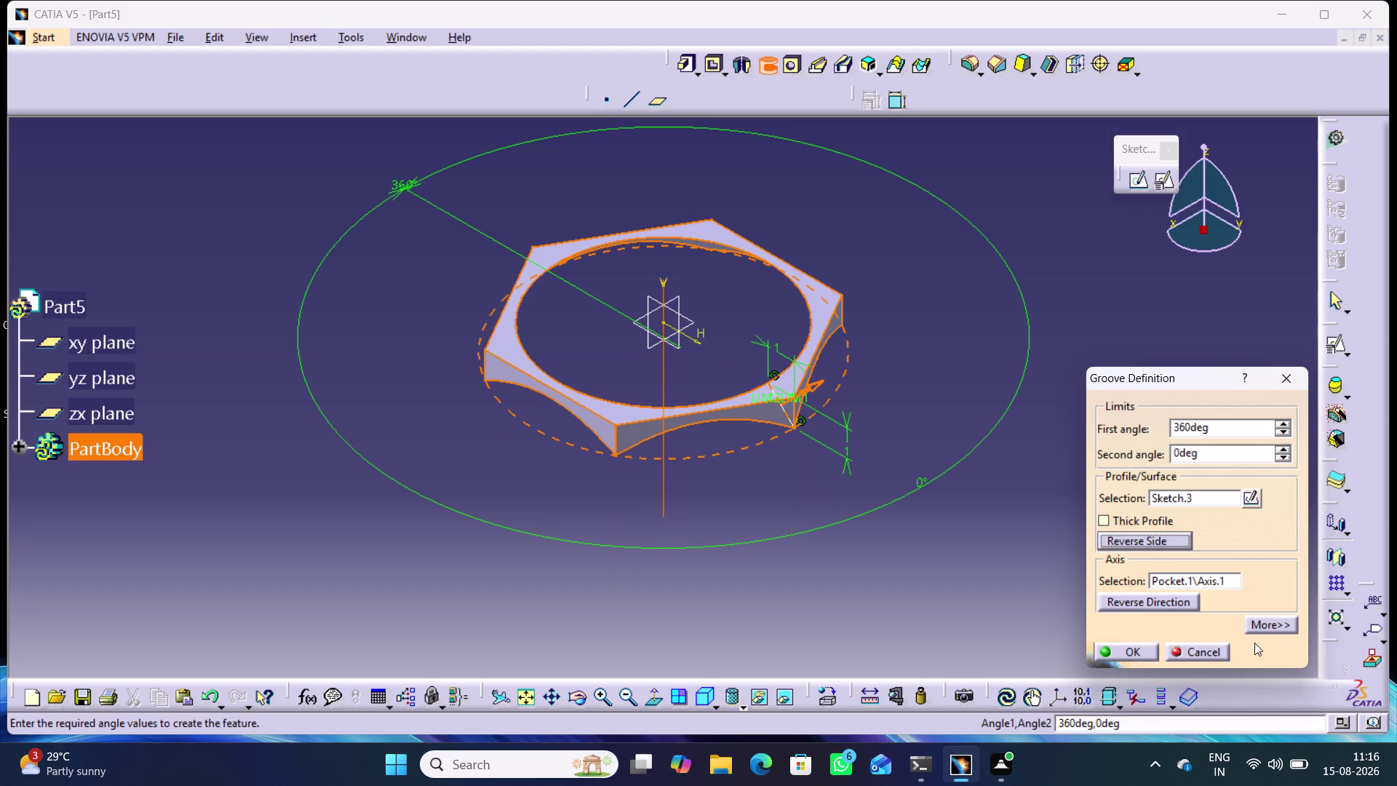
click(1261, 652)
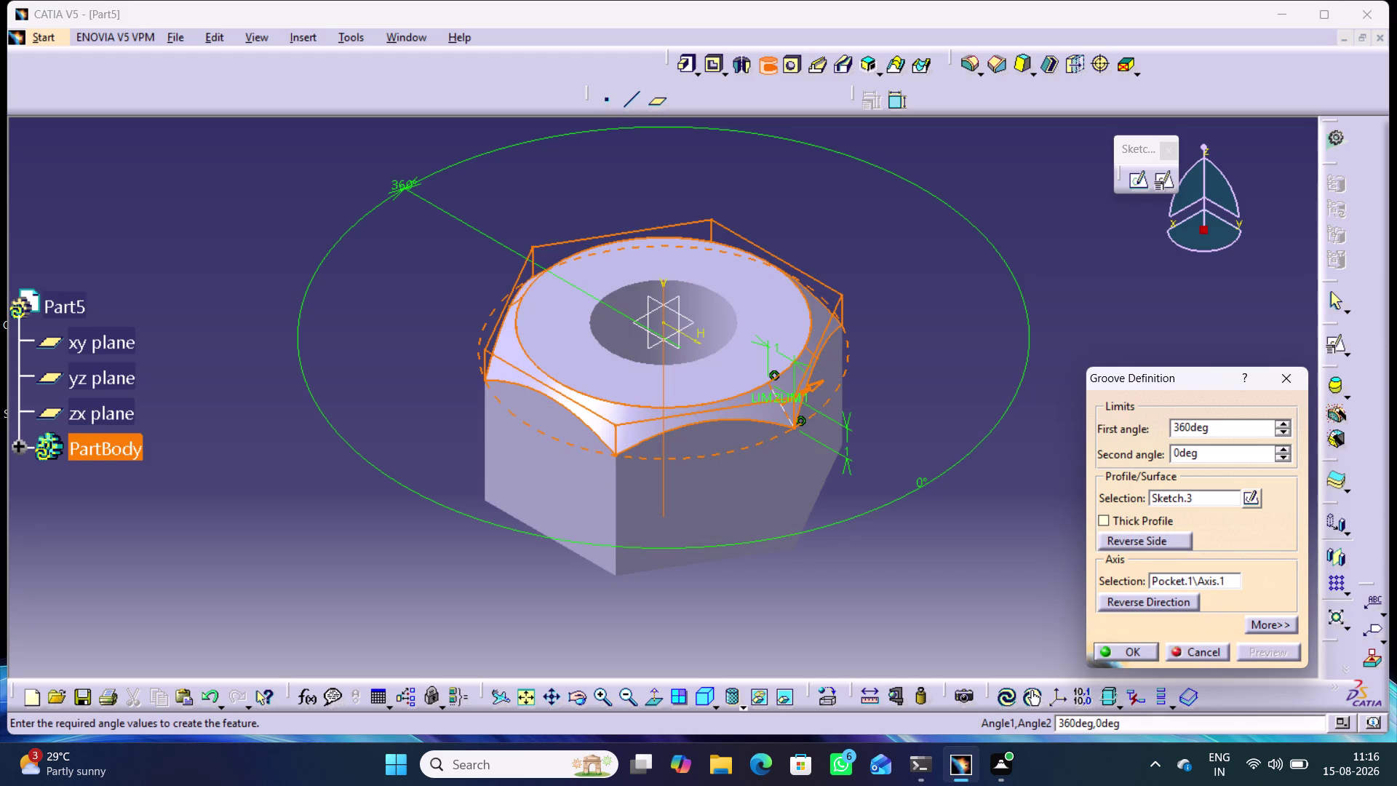
click(974, 572)
middle_drag(601, 590, 696, 569)
right_drag(601, 591, 696, 569)
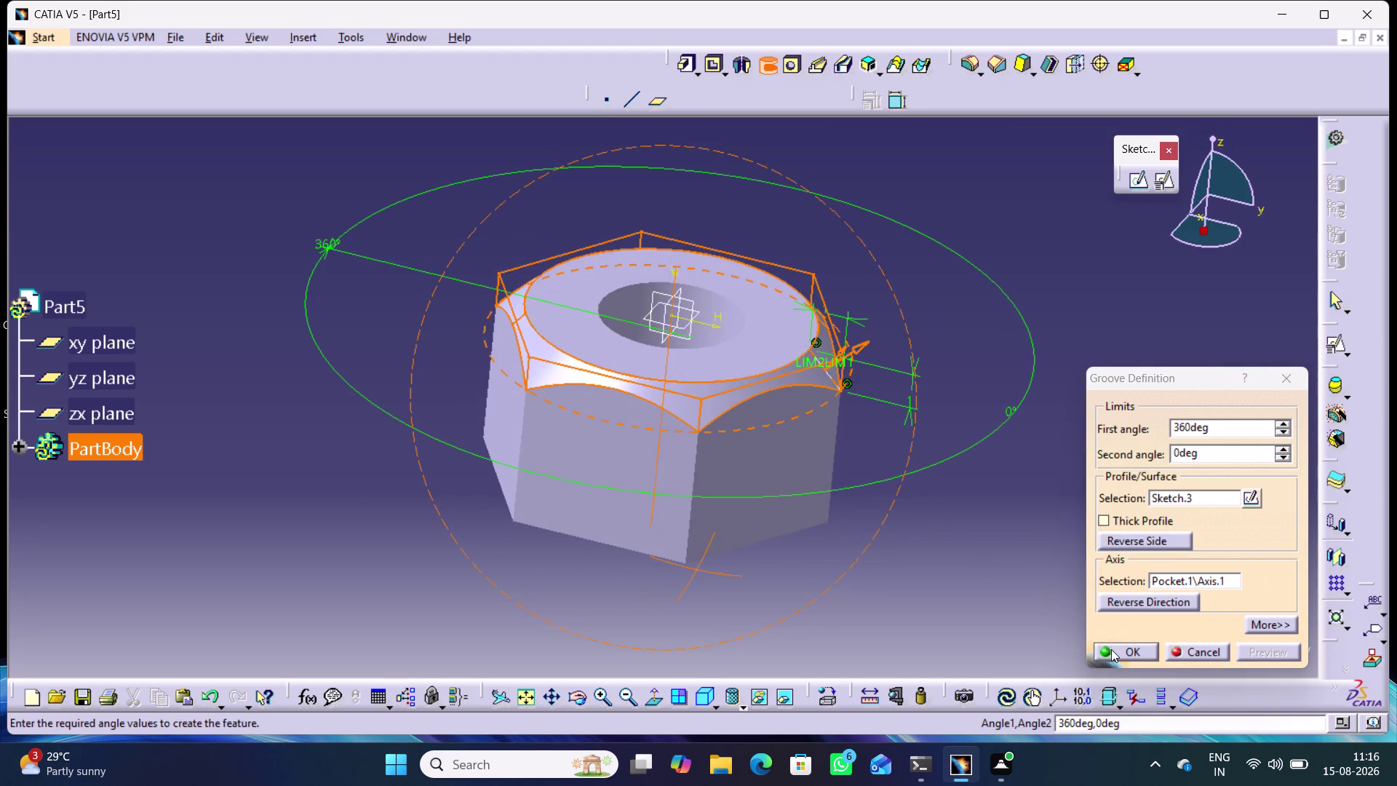
click(1112, 649)
click(970, 546)
middle_click(943, 503)
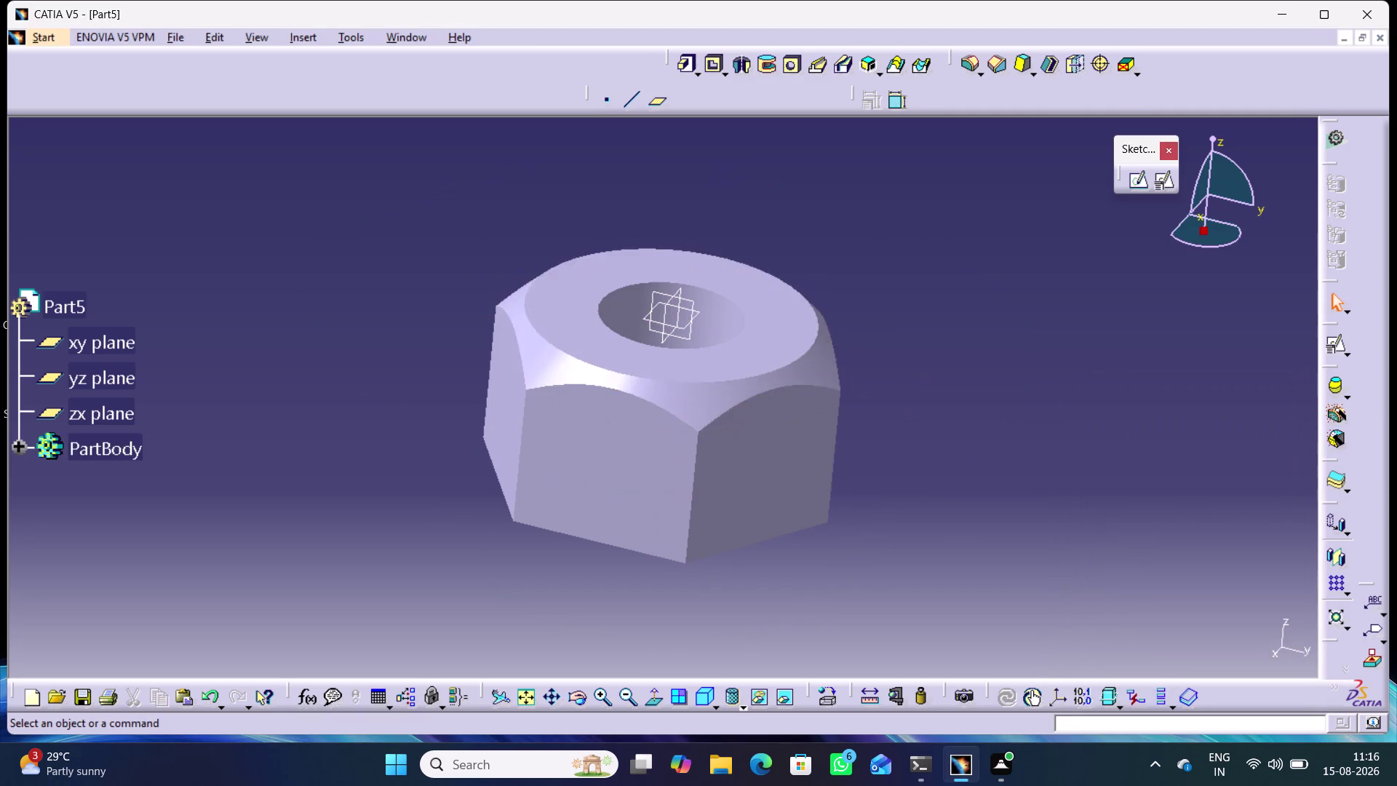
right_click(943, 502)
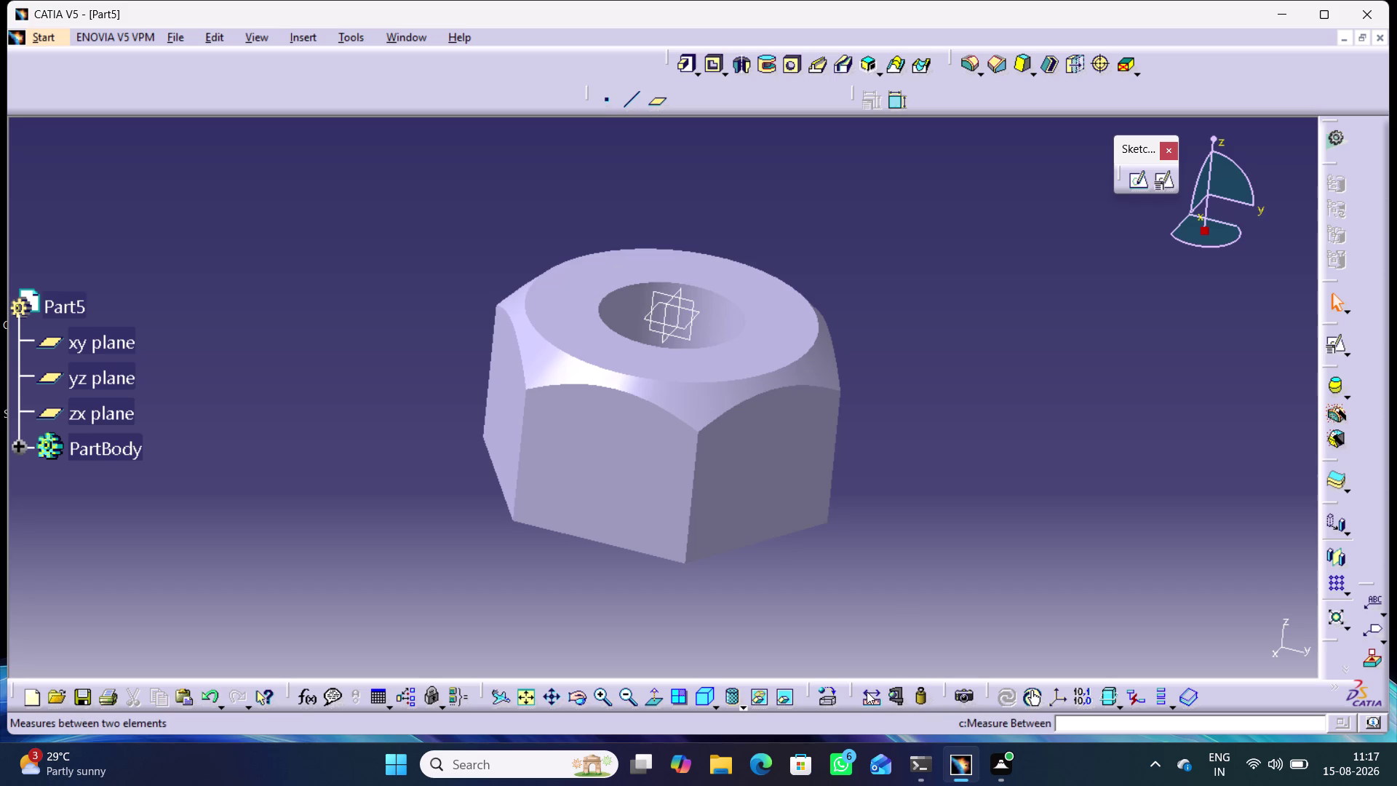
click(814, 700)
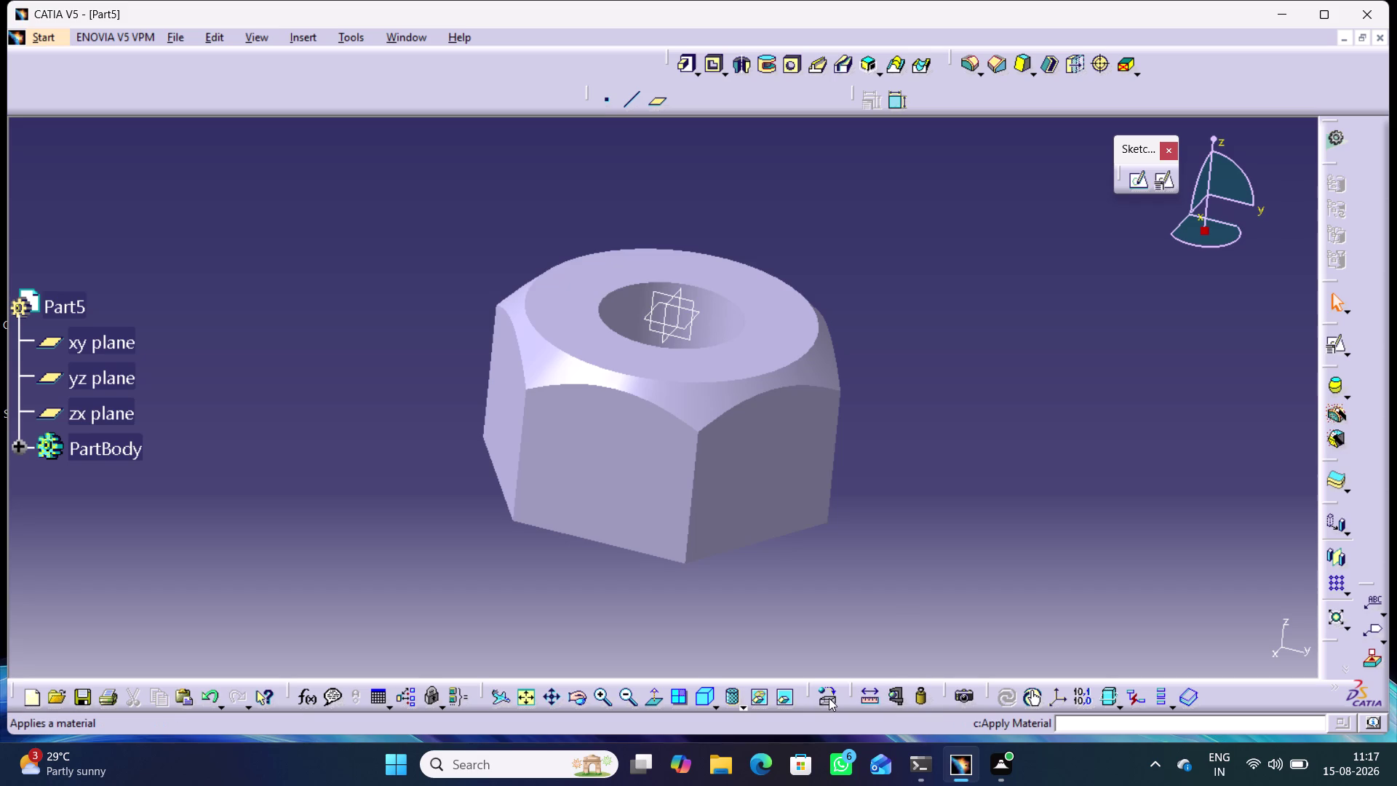
click(829, 697)
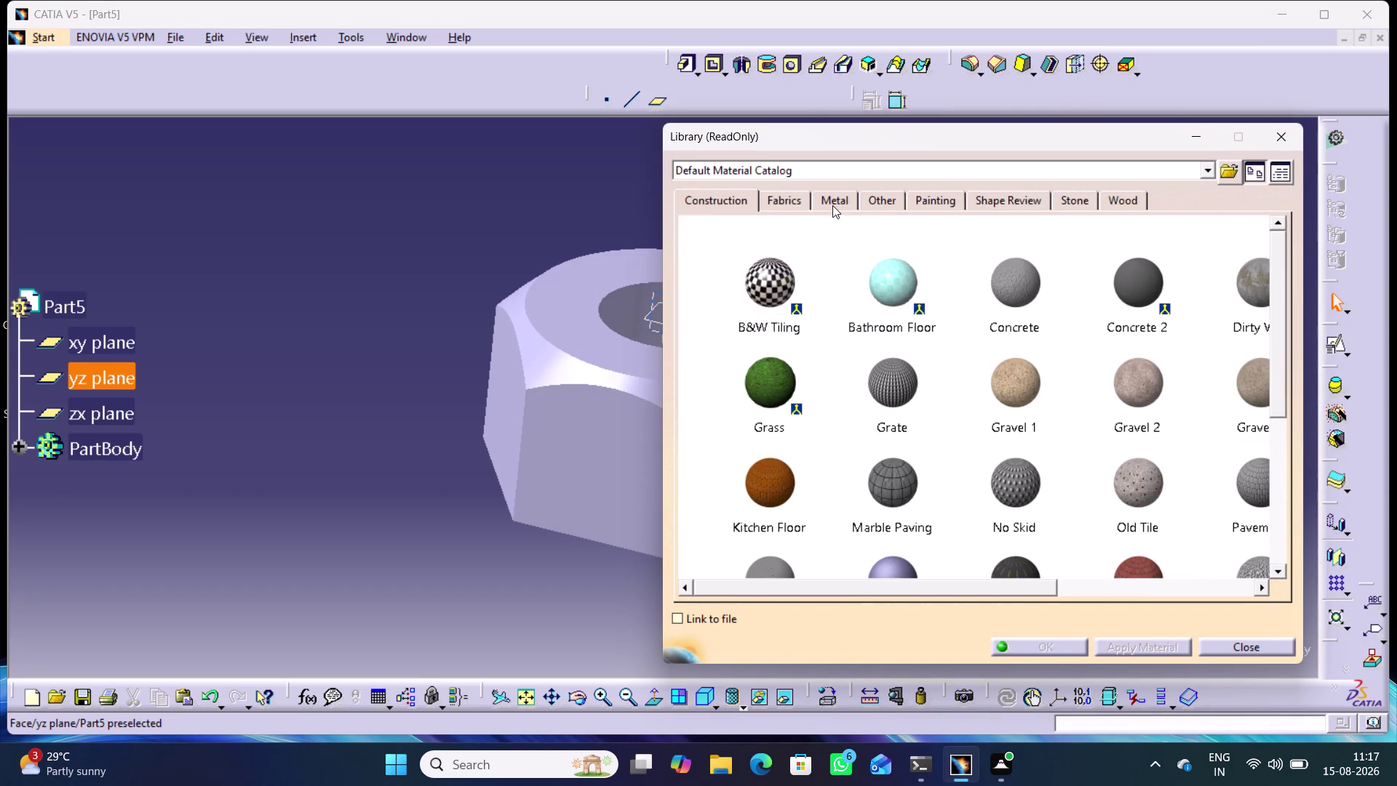
Apply Nickel from the Metal library to PartBody, then press Ctrl+S to save.
click(832, 205)
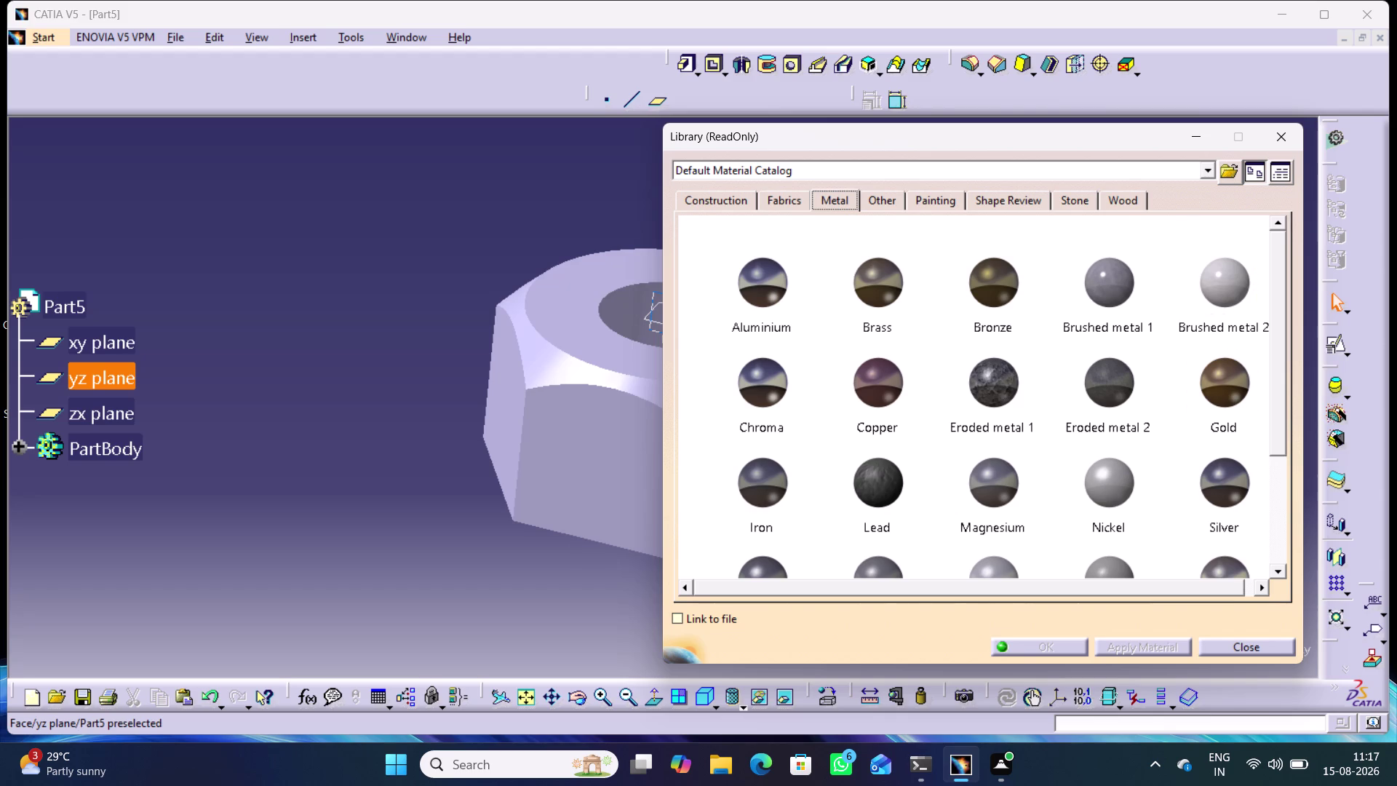
click(1109, 494)
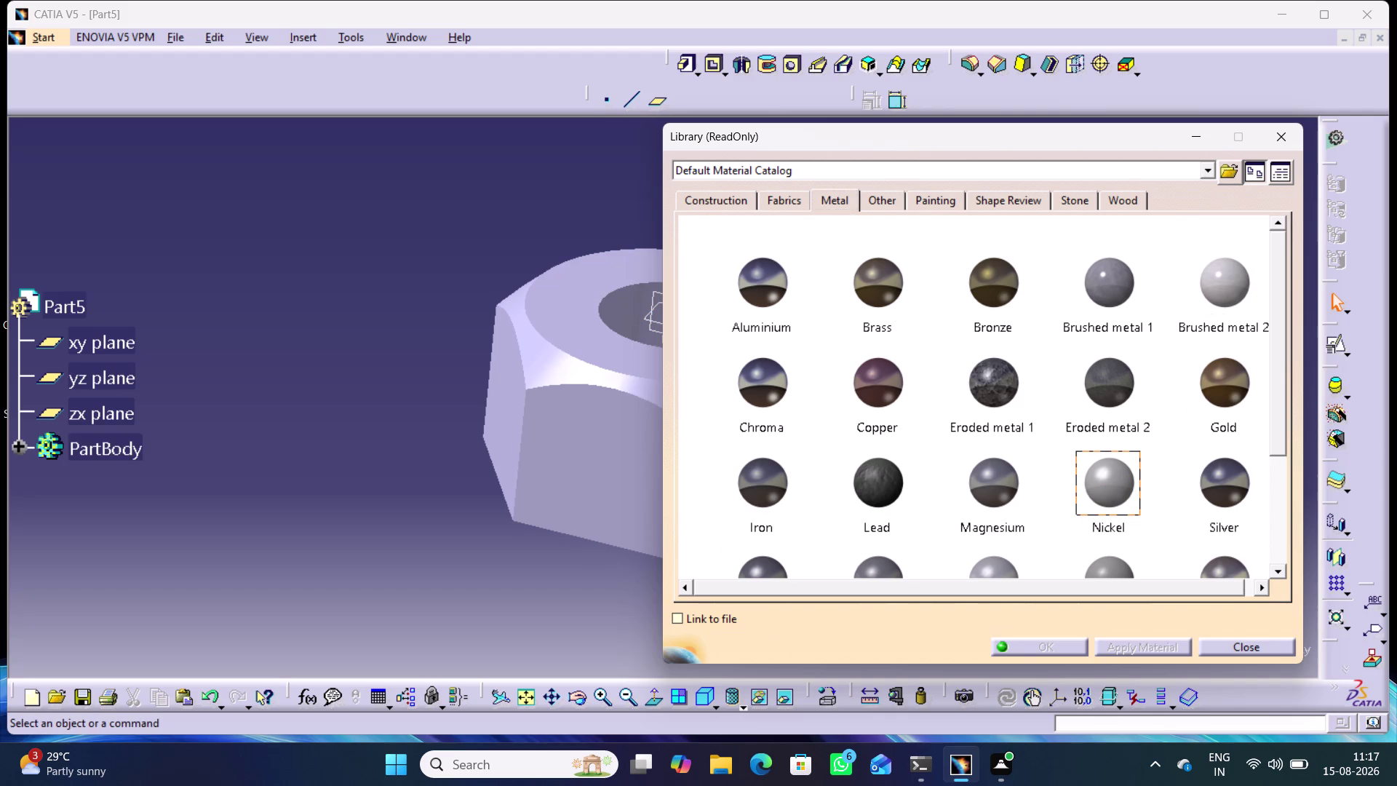
click(106, 445)
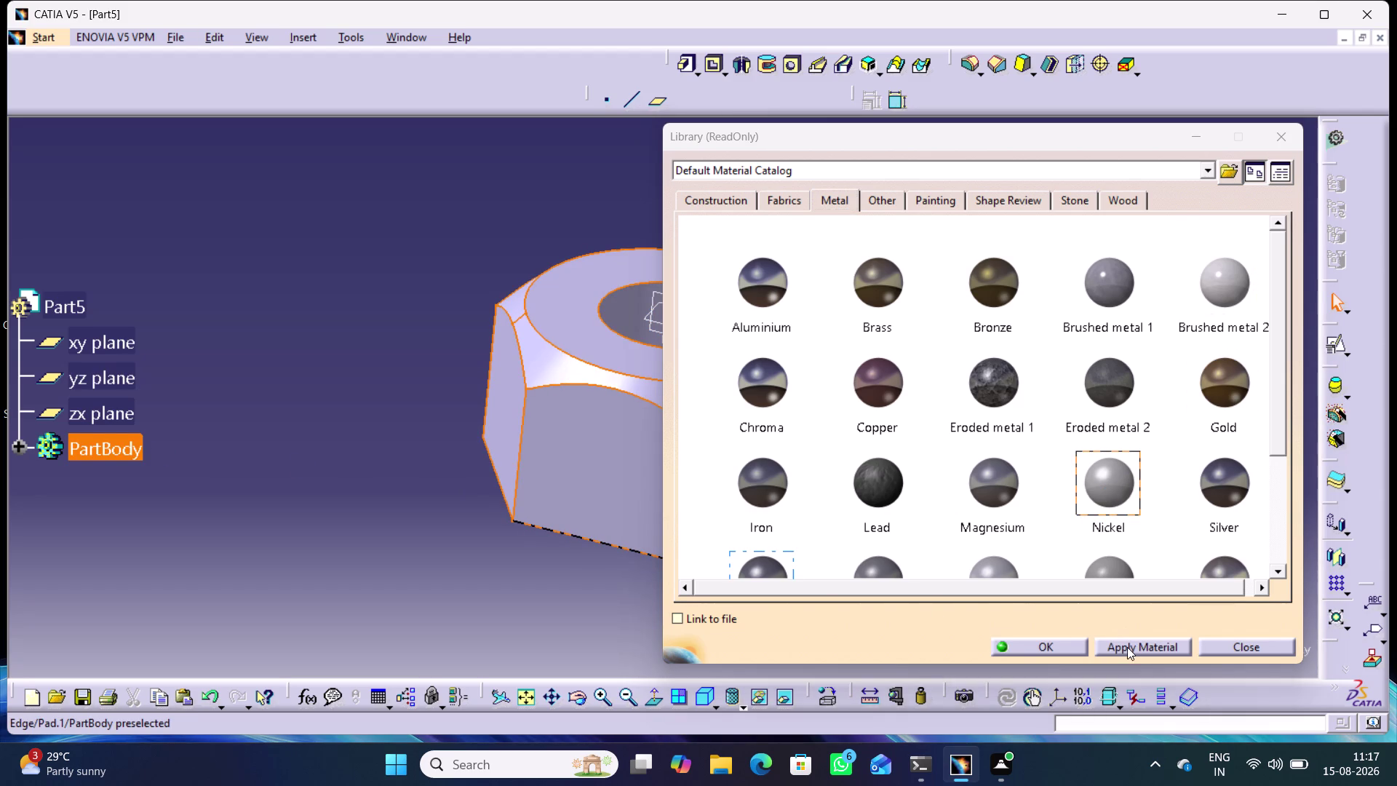
click(1127, 646)
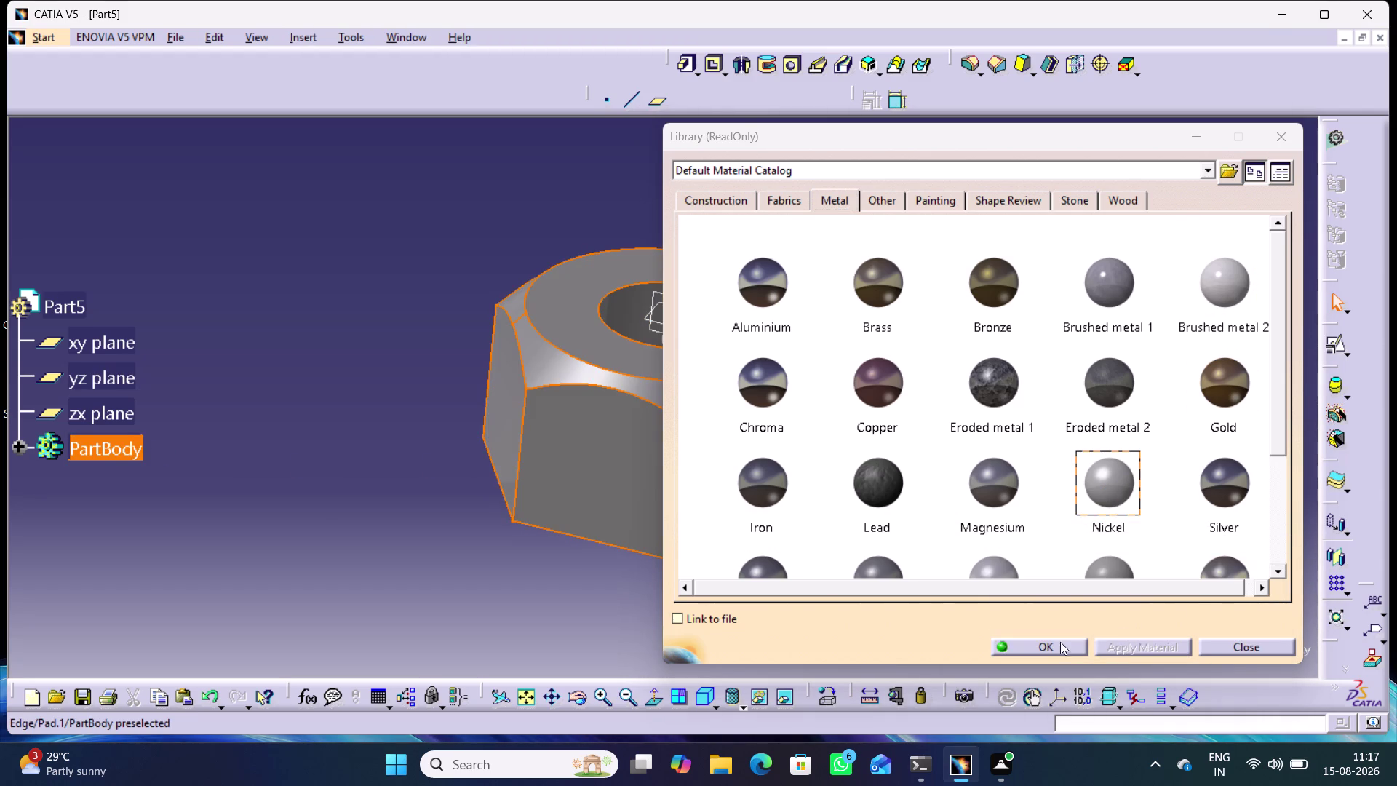
click(1058, 644)
click(708, 596)
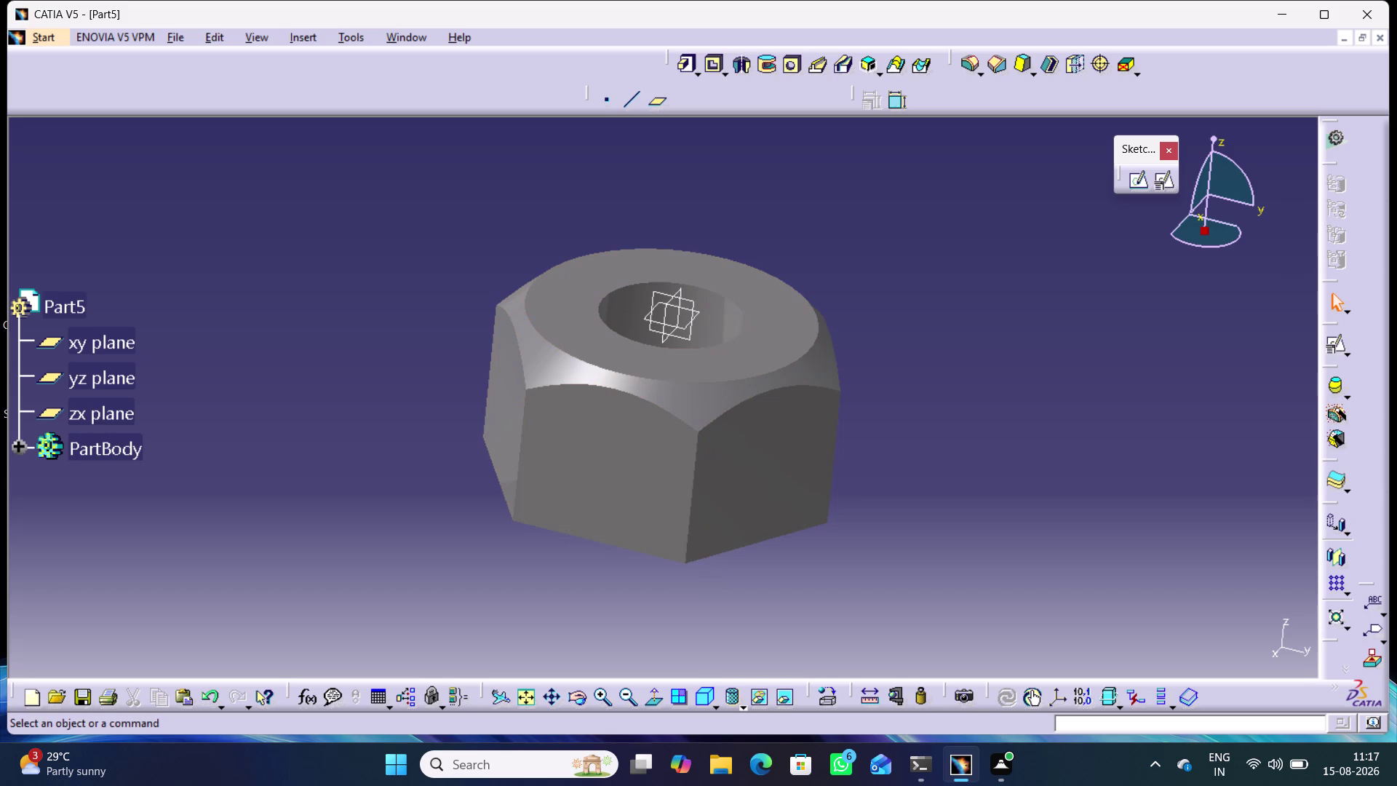
key(ctrl+s)
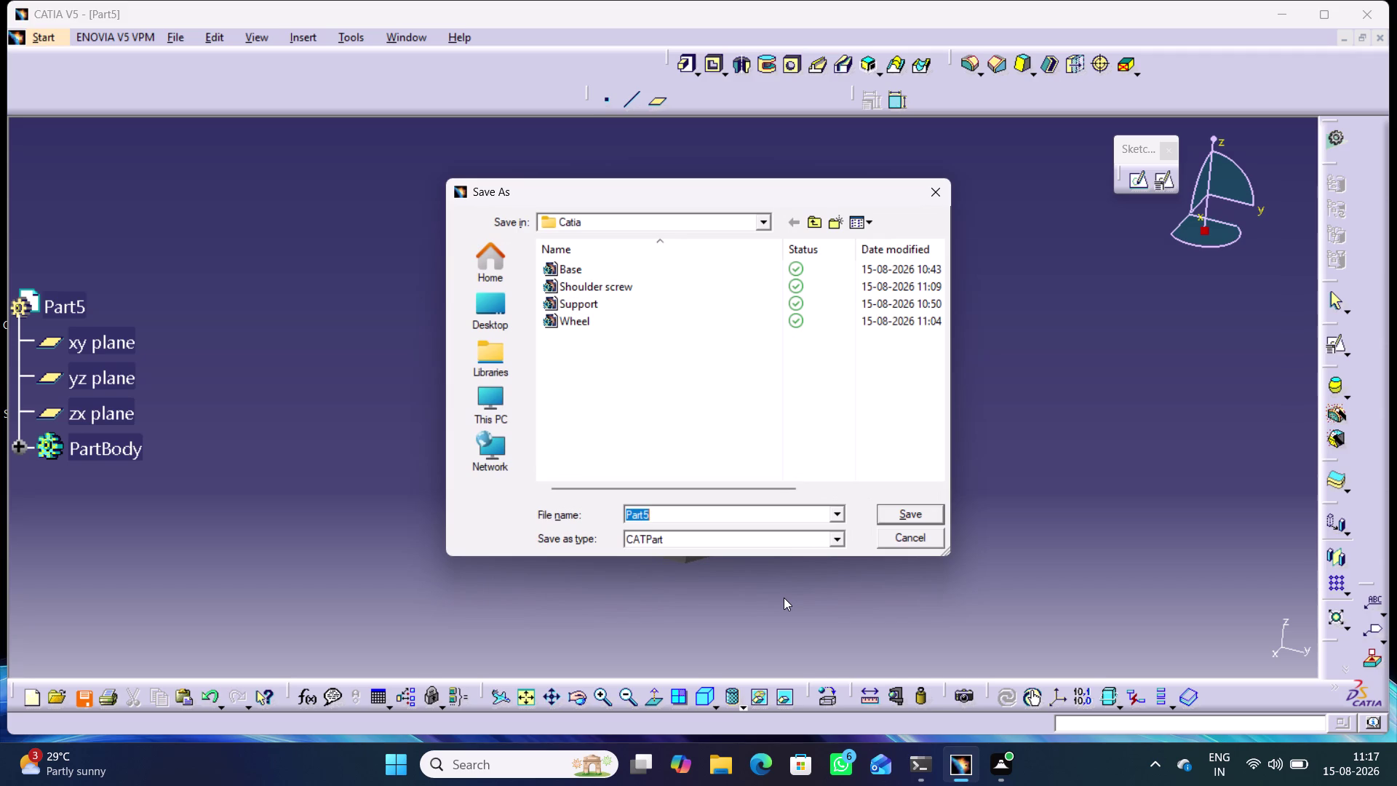
Save the part as Nut.CATPart in the Catia folder, then press Ctrl+N.
text(N)
text(ut)
key(Return)
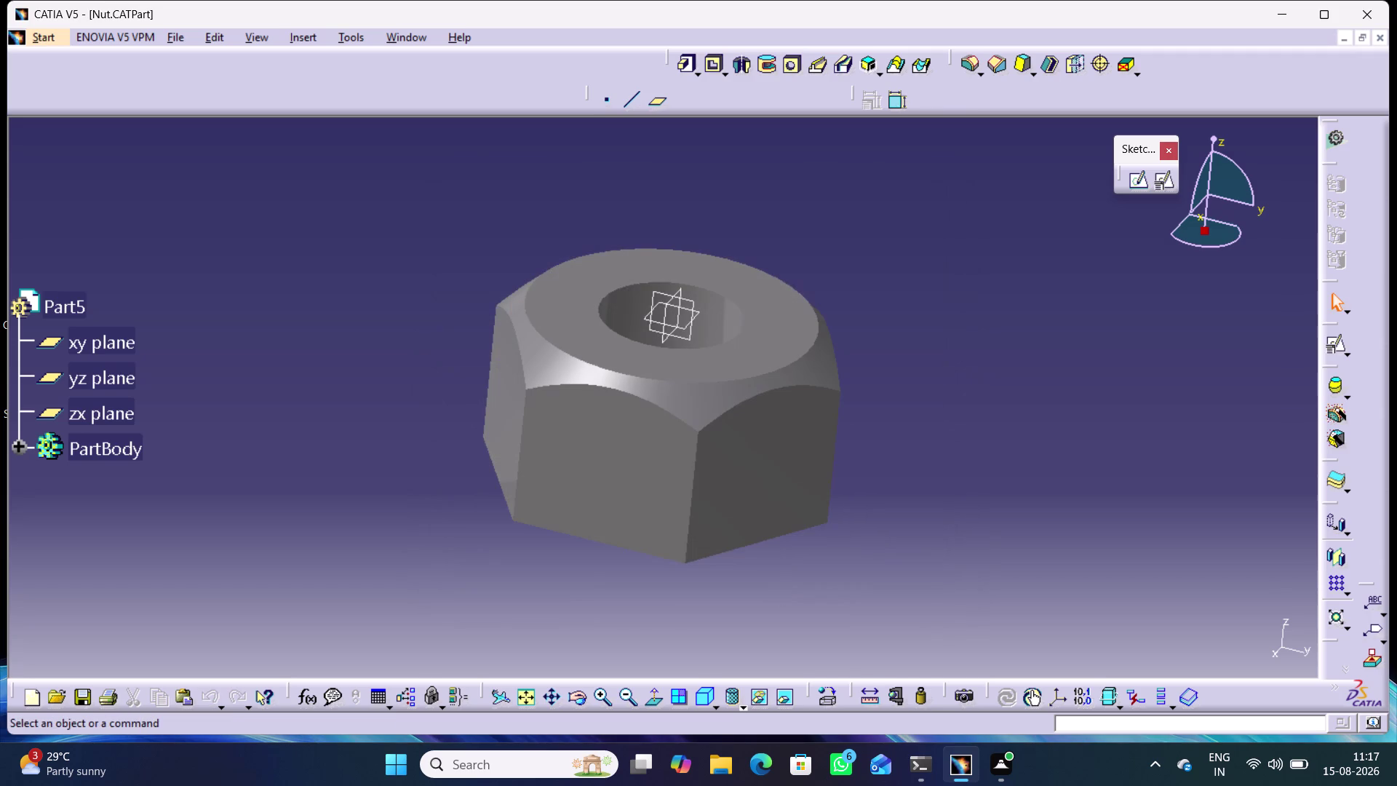
key(ctrl+n)
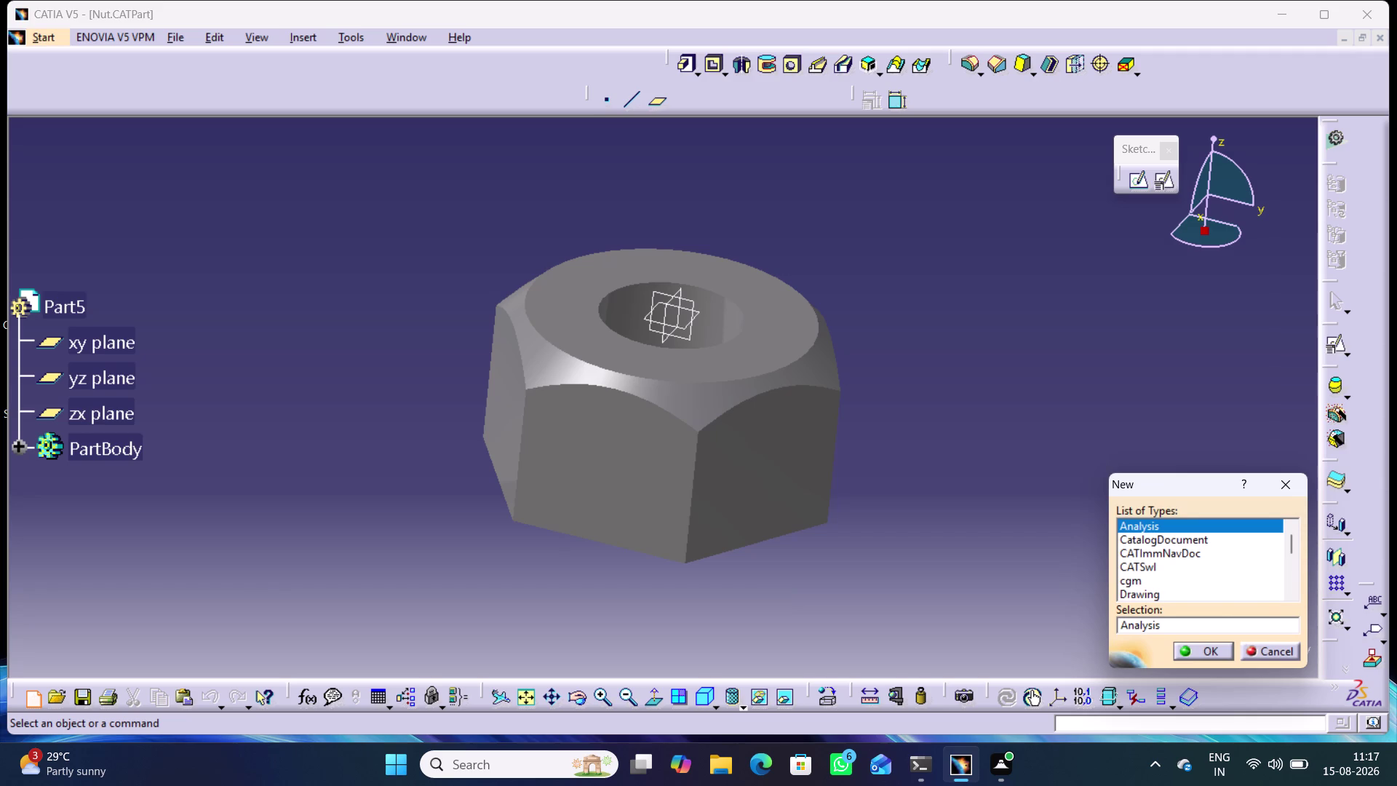
Create new Part6 and place a positioned sketch on its xy plane.
key(Down)
key(Return)
key(Return)
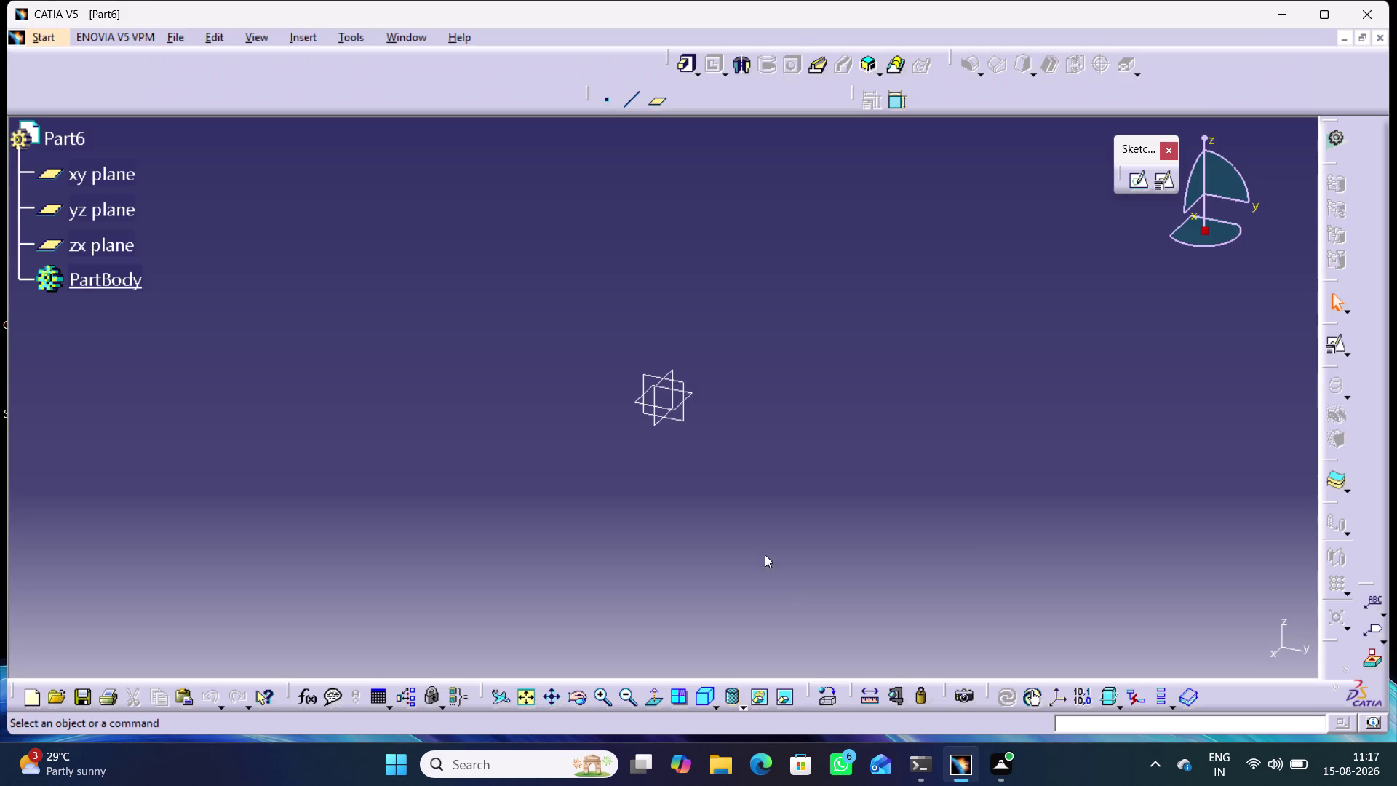
click(694, 389)
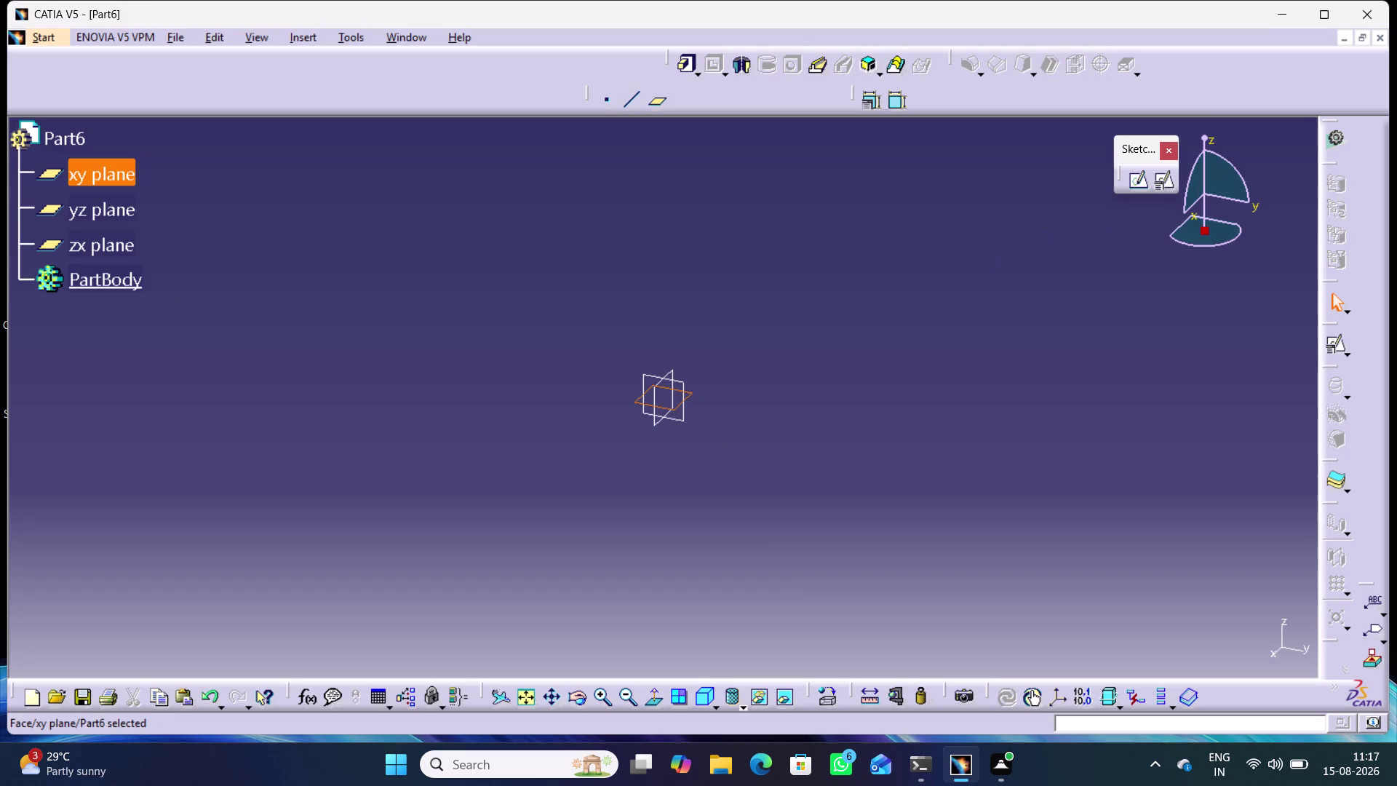
click(1165, 181)
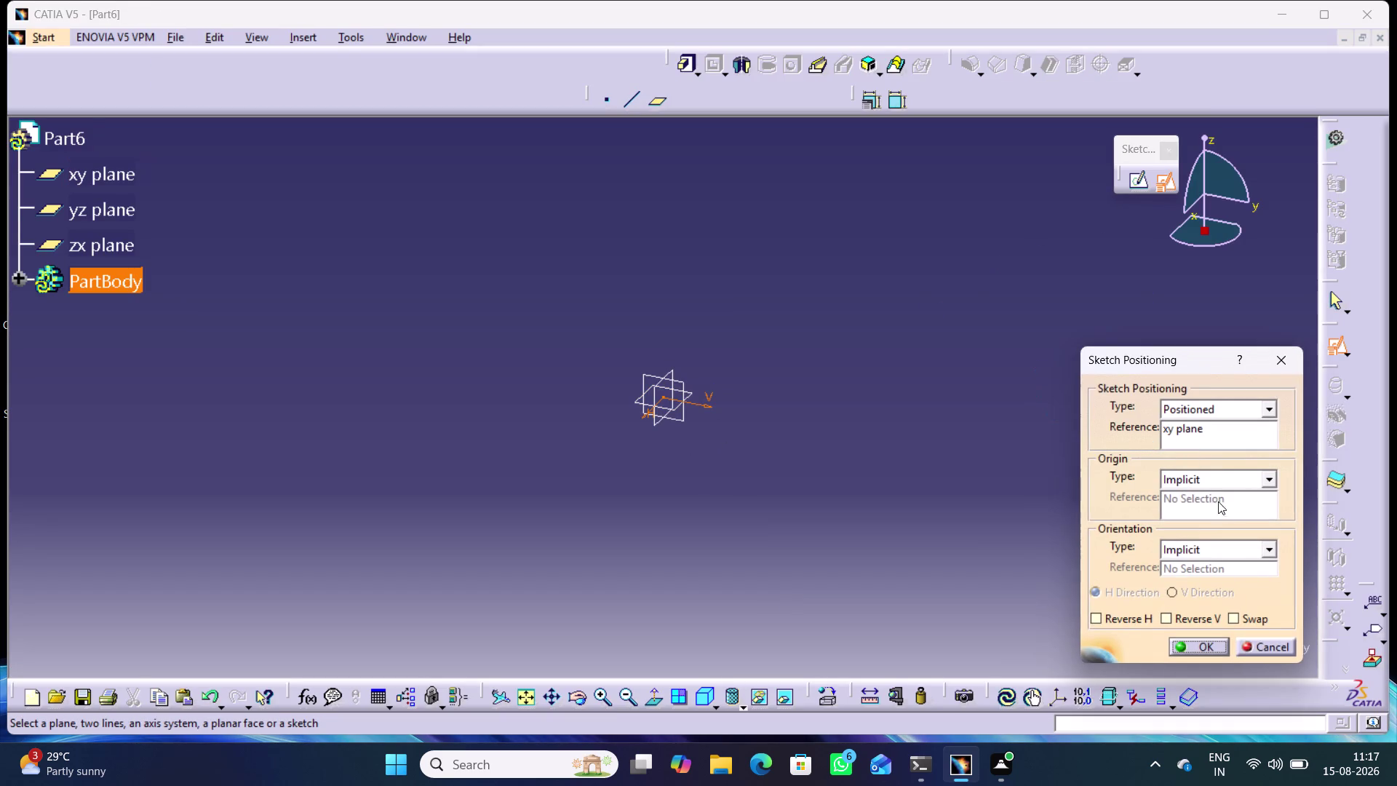
click(1260, 621)
click(1208, 616)
click(1213, 649)
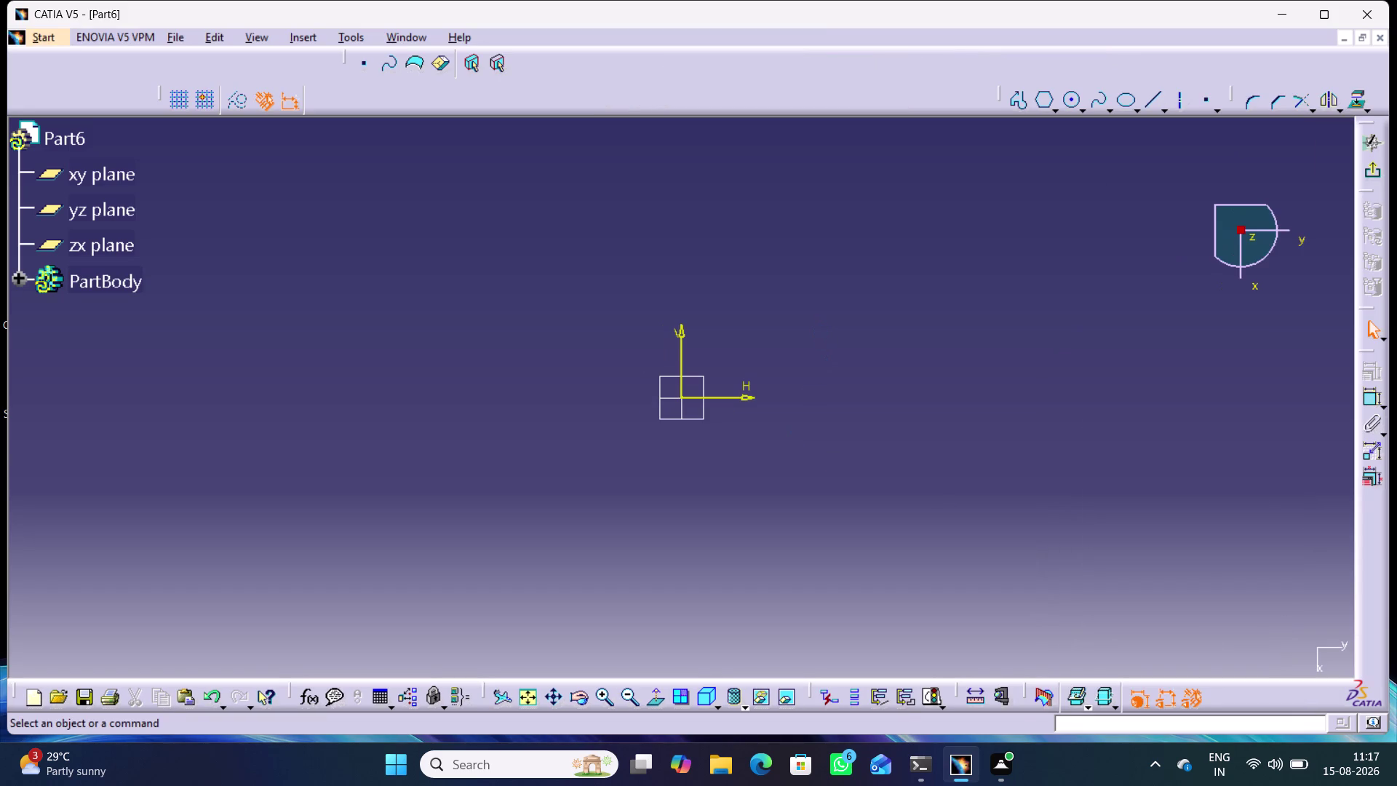
click(1042, 101)
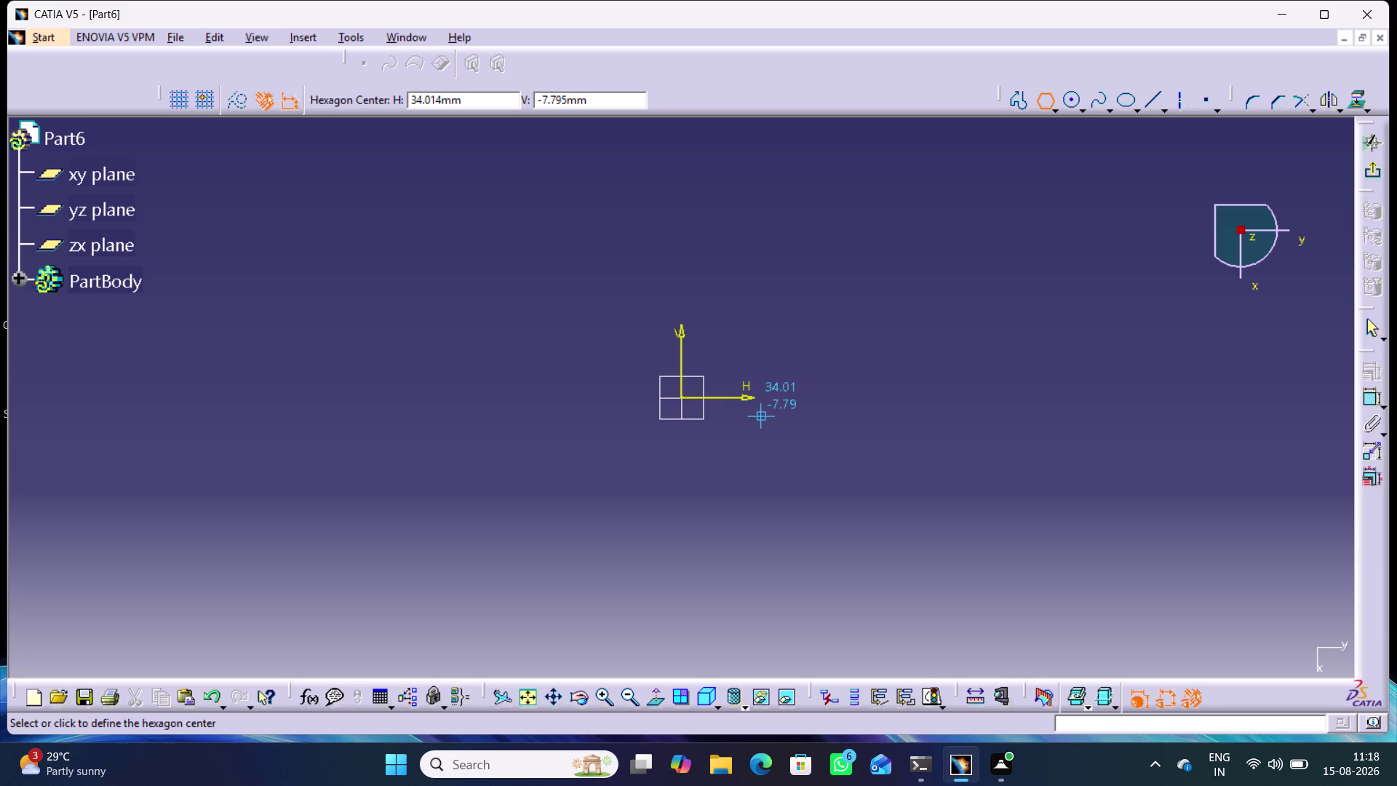
Draw a hexagon centred on the origin; the first dimension attempt is abandoned.
click(681, 398)
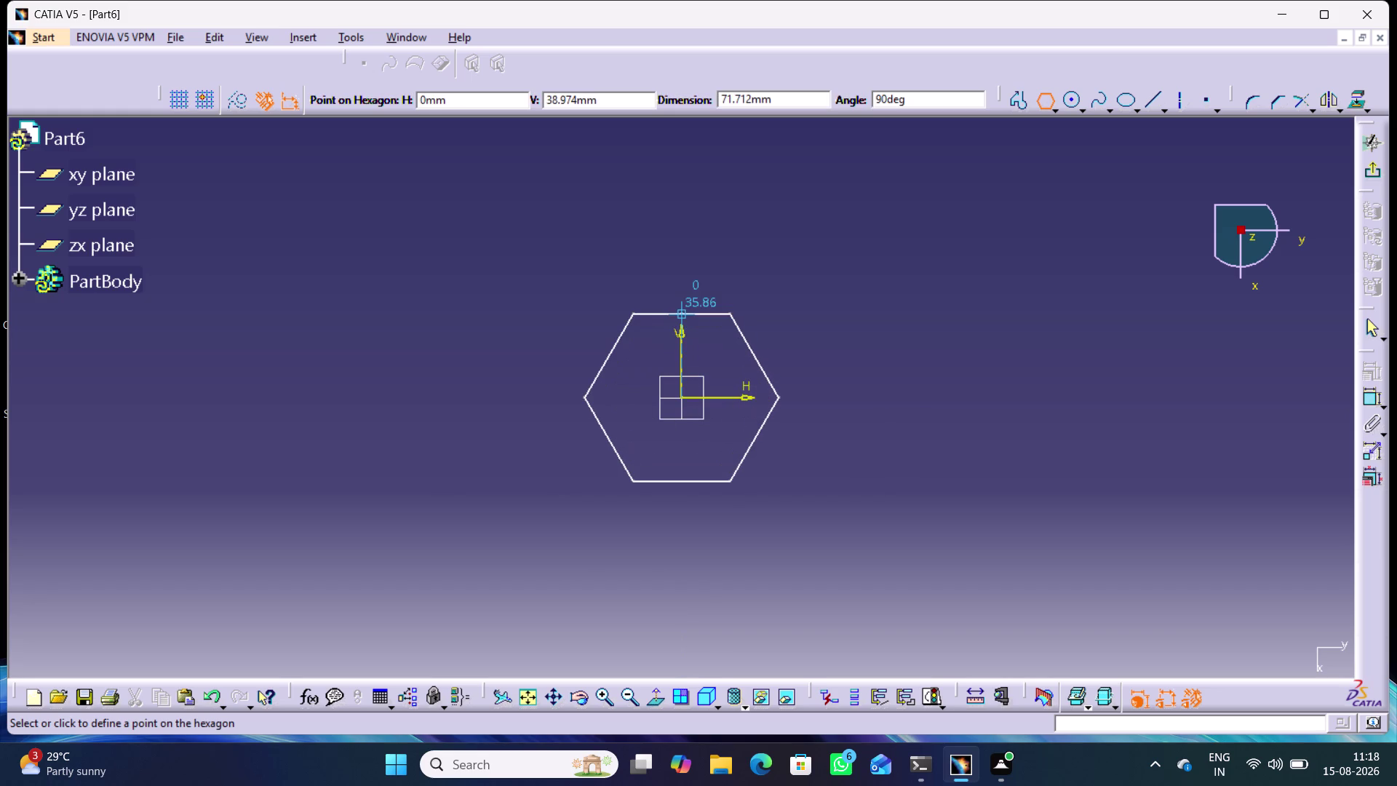
click(680, 307)
click(1003, 327)
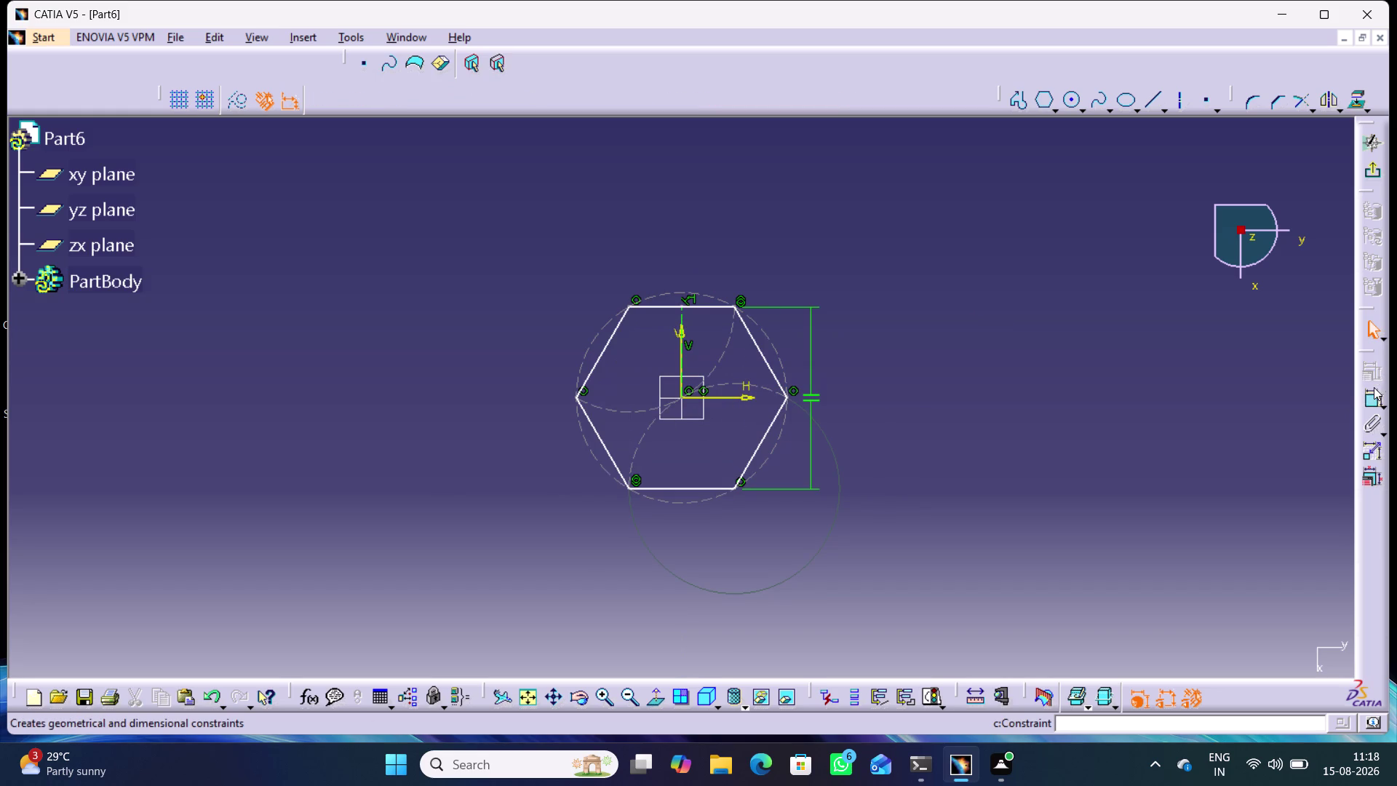
double_click(1374, 390)
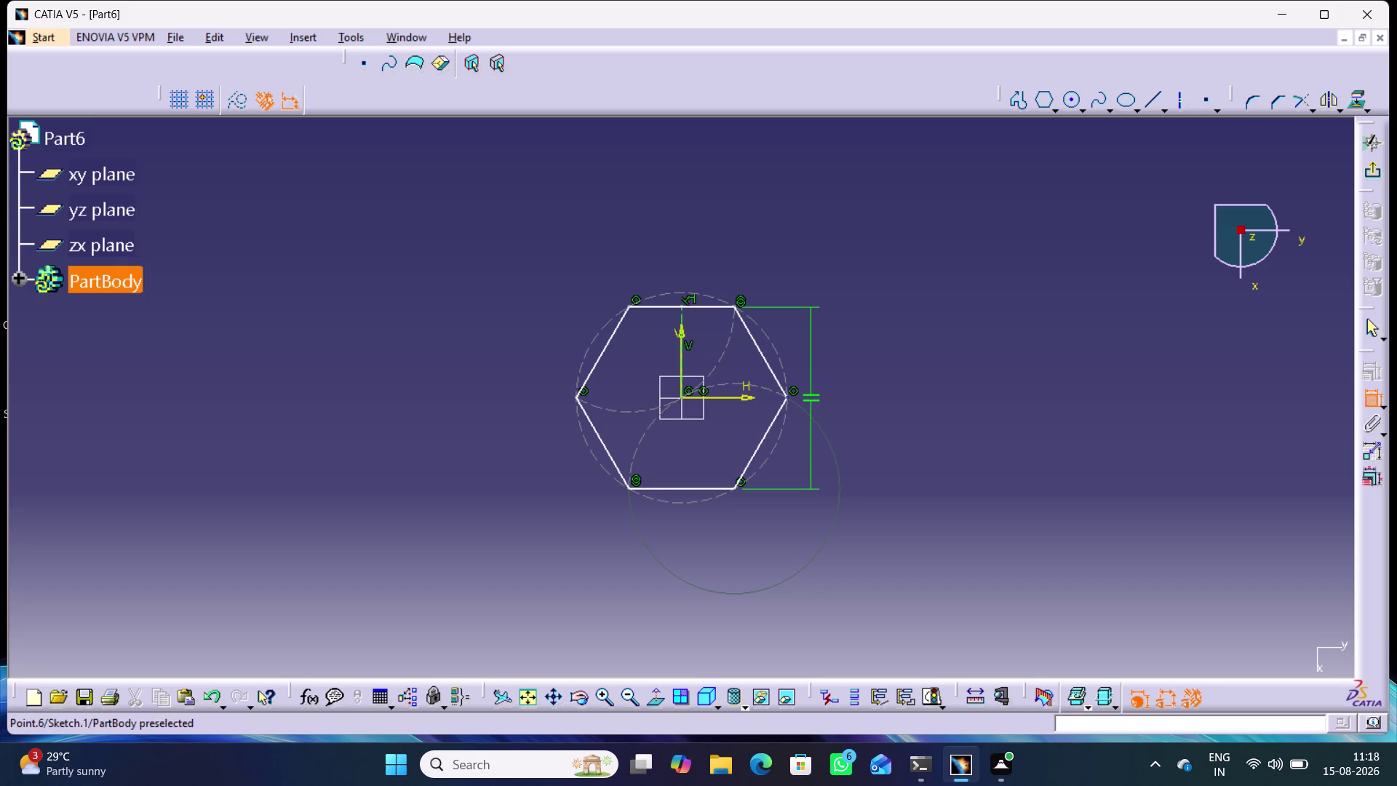
click(789, 398)
click(575, 400)
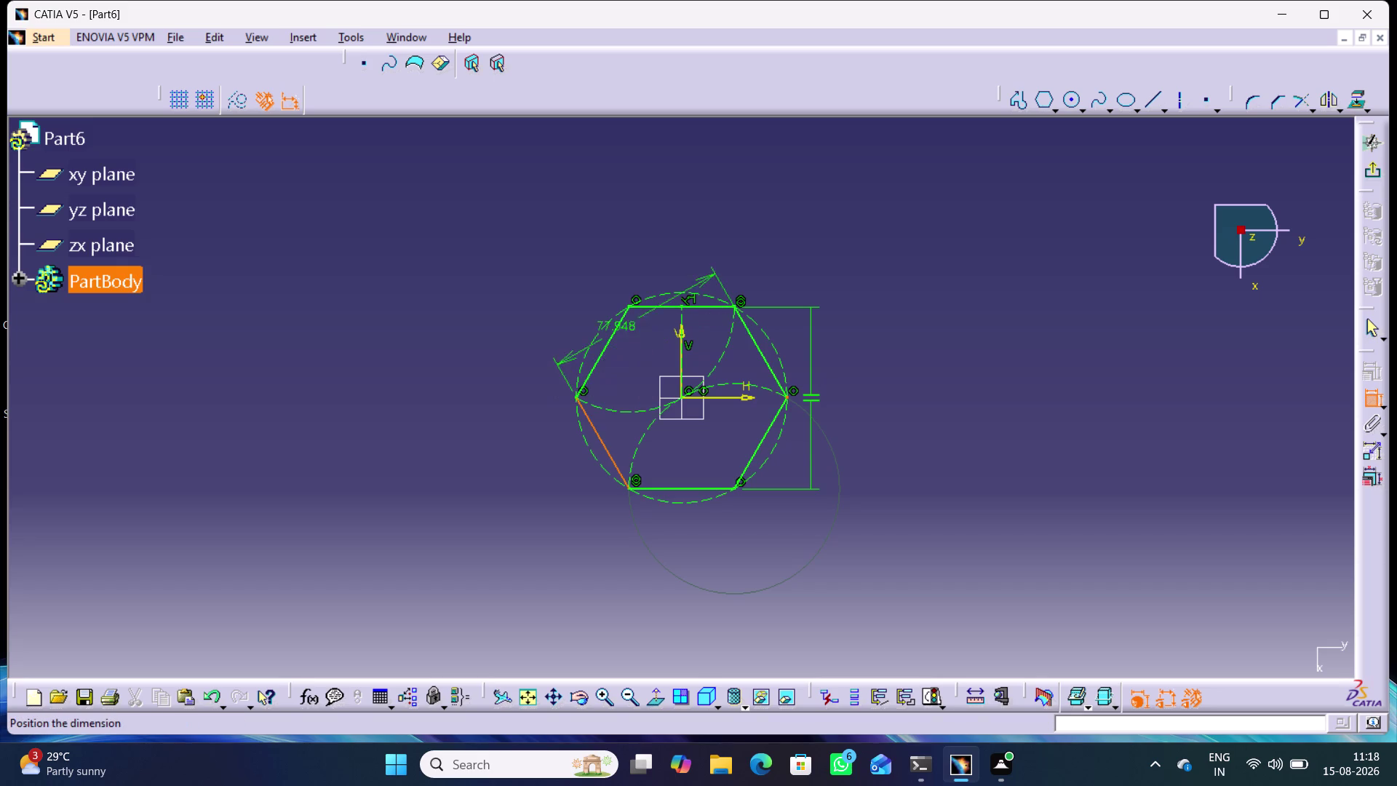
right_click(720, 221)
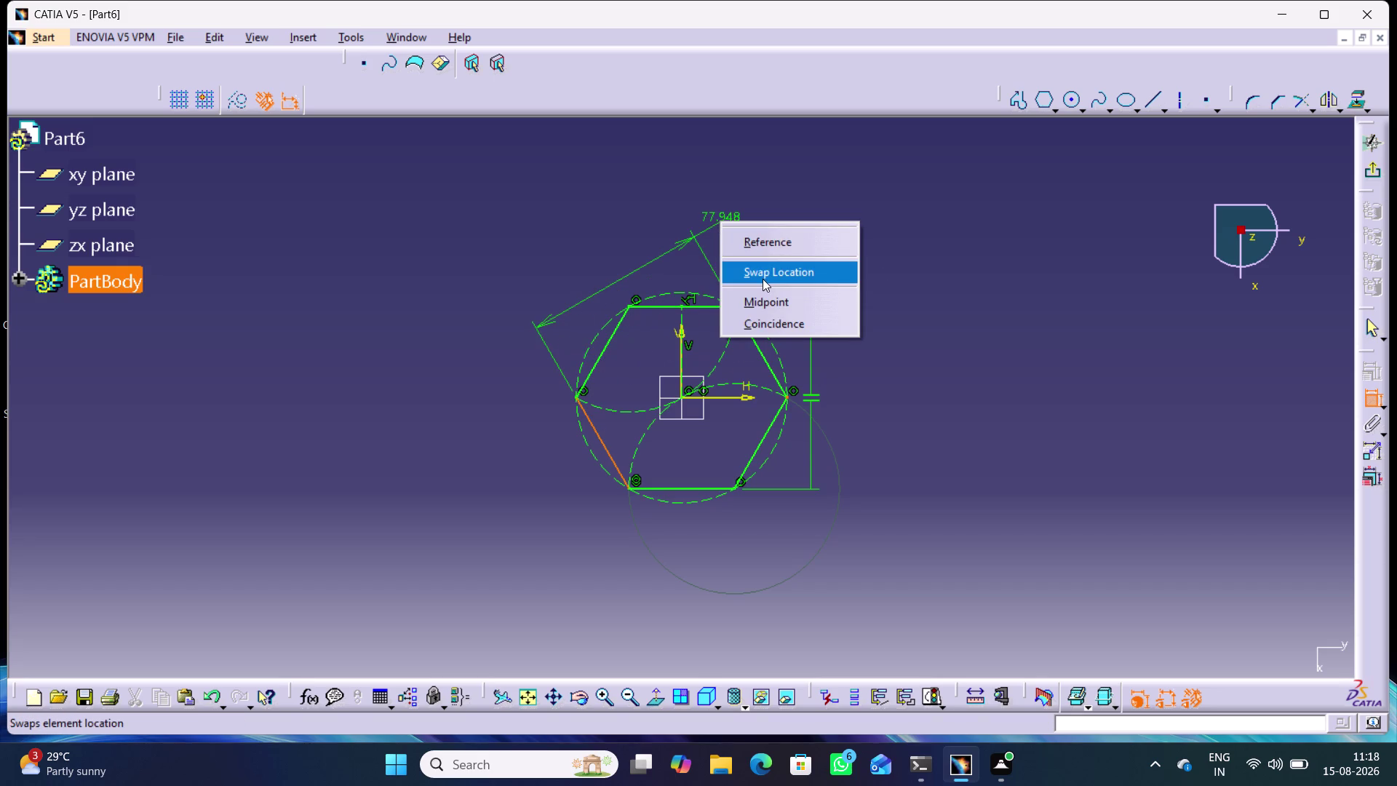
click(1010, 343)
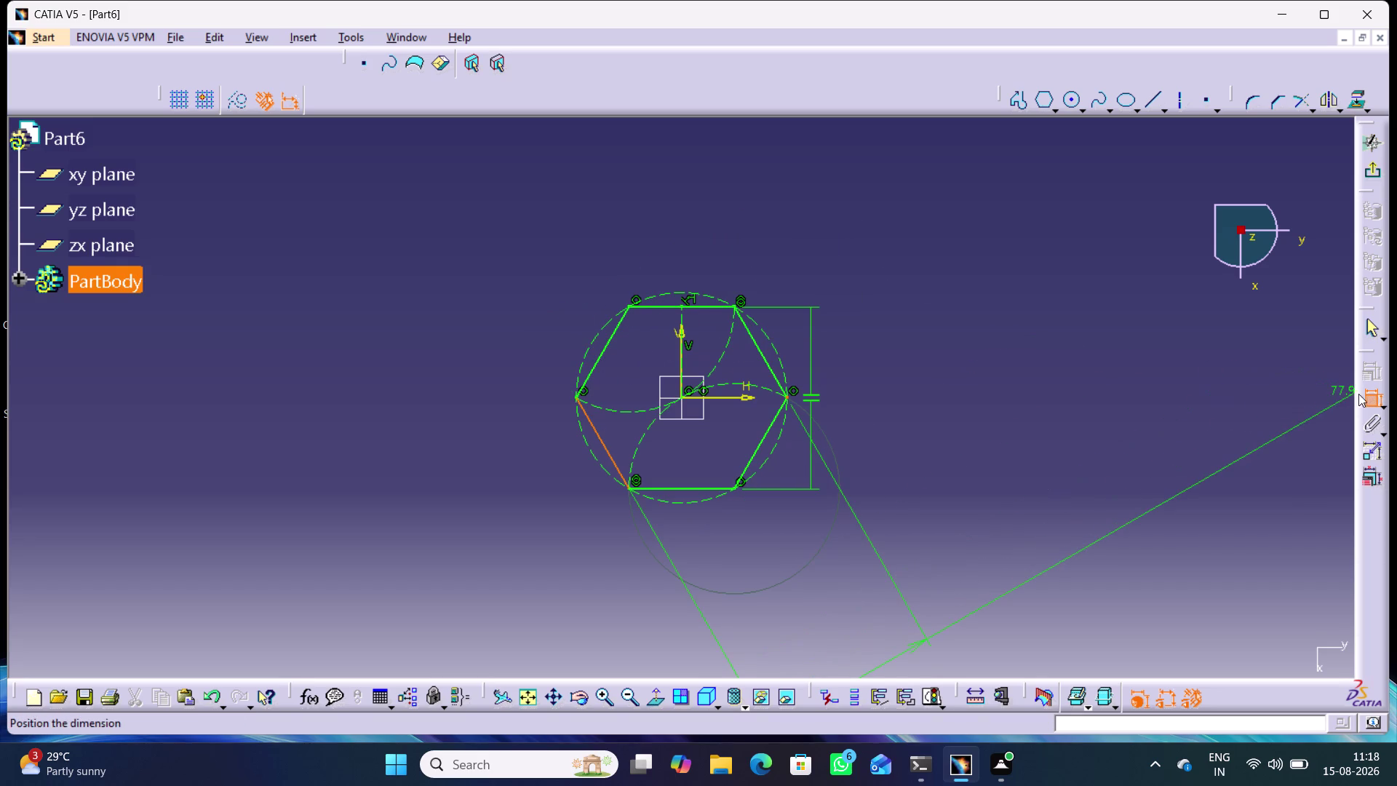
click(1370, 392)
click(1074, 339)
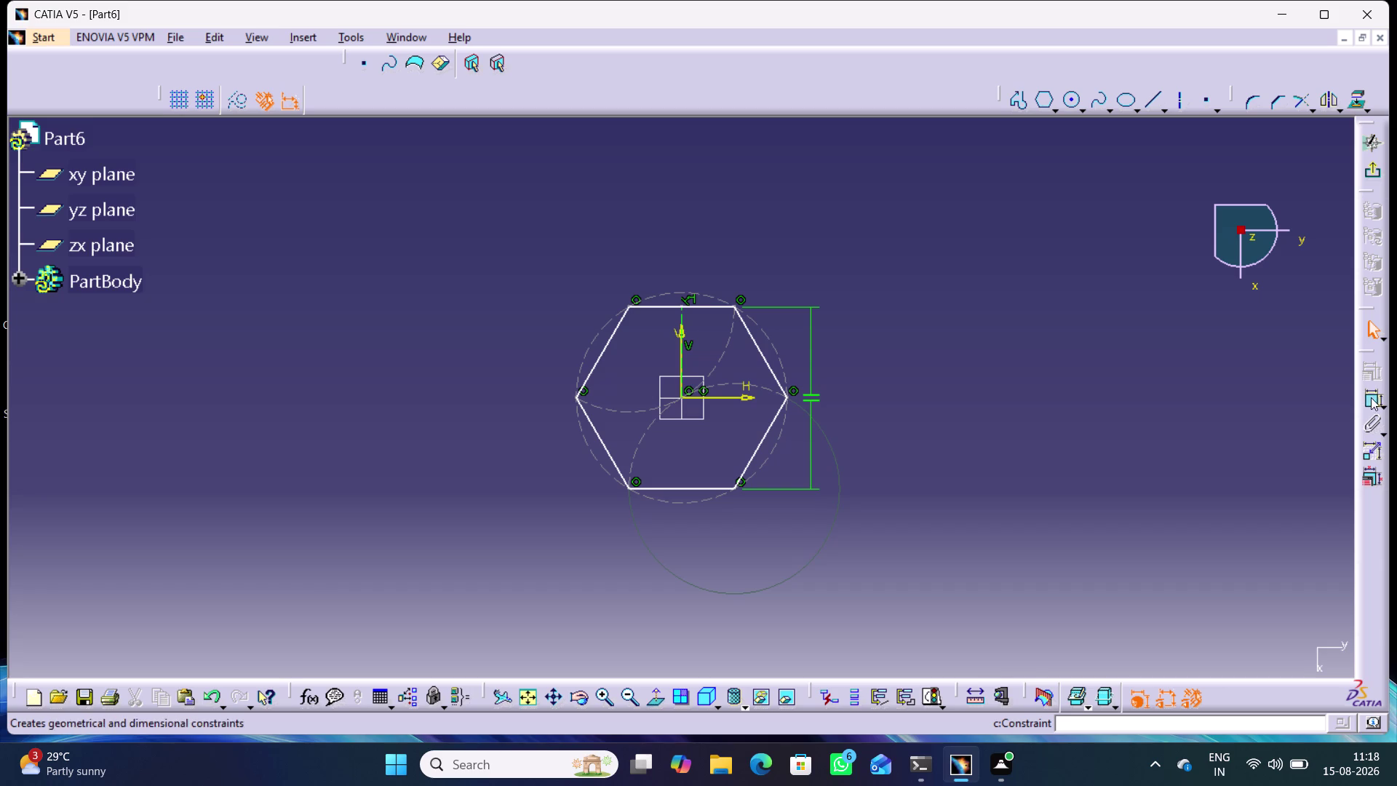
Dimension the hexagon's left and right corners and set the value to 10 mm.
double_click(1369, 399)
click(789, 398)
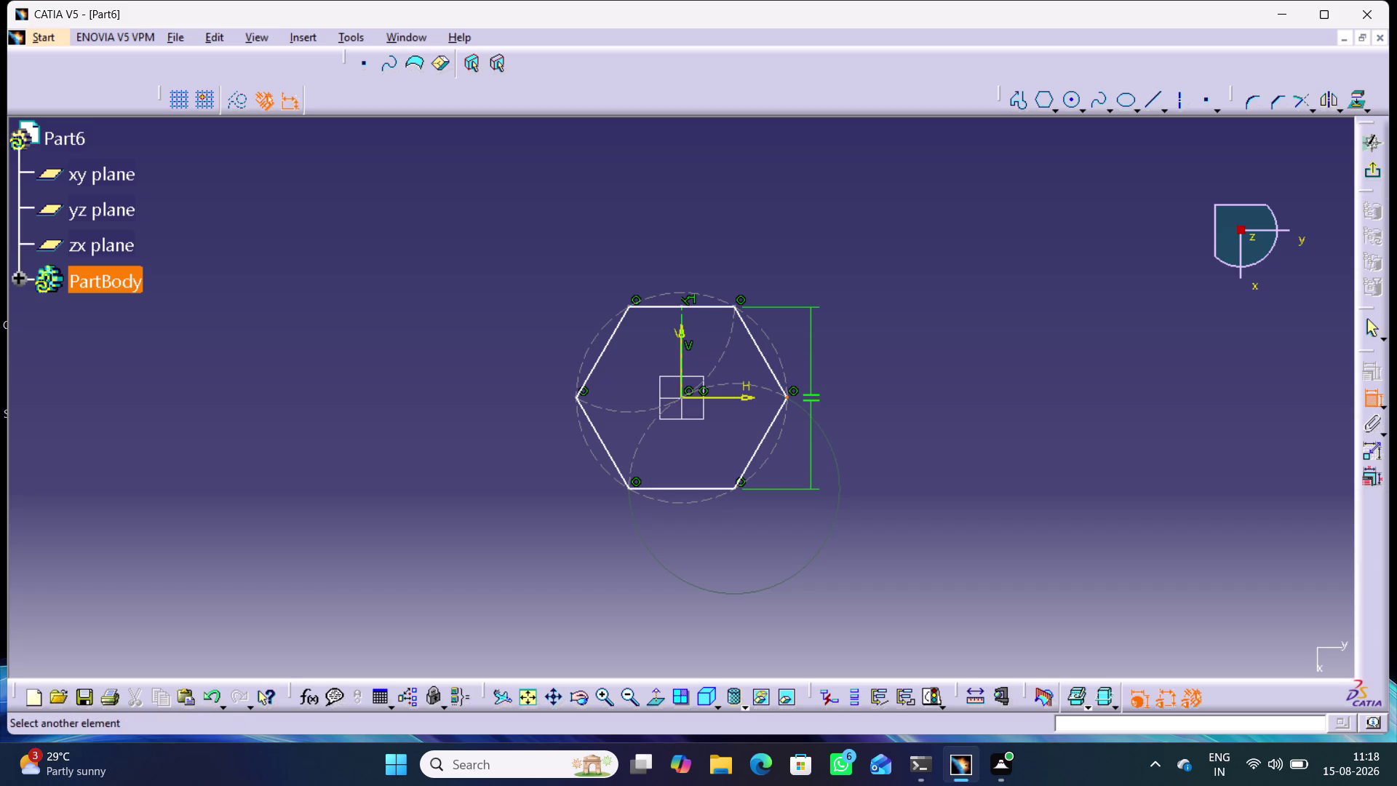
click(579, 396)
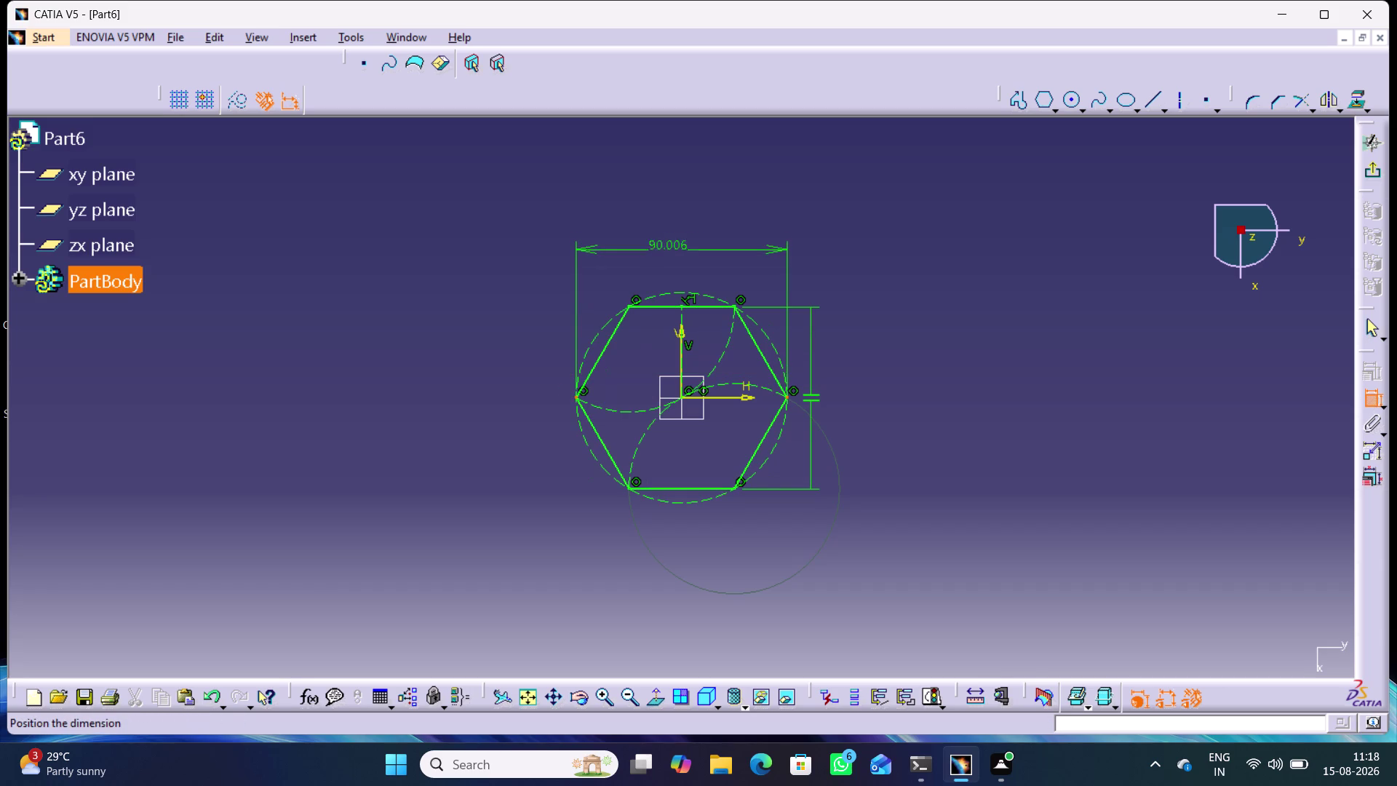
click(690, 246)
double_click(681, 238)
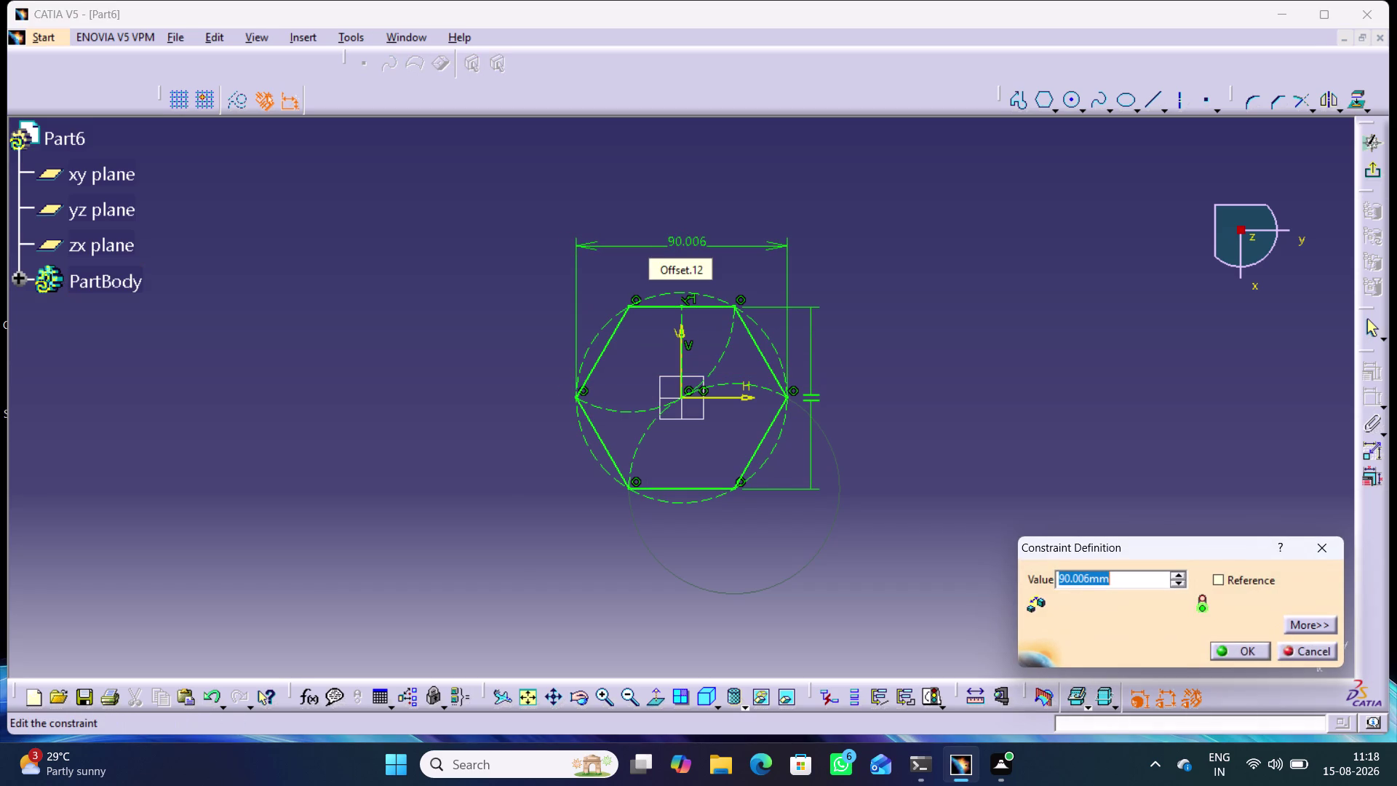
text(10)
key(Return)
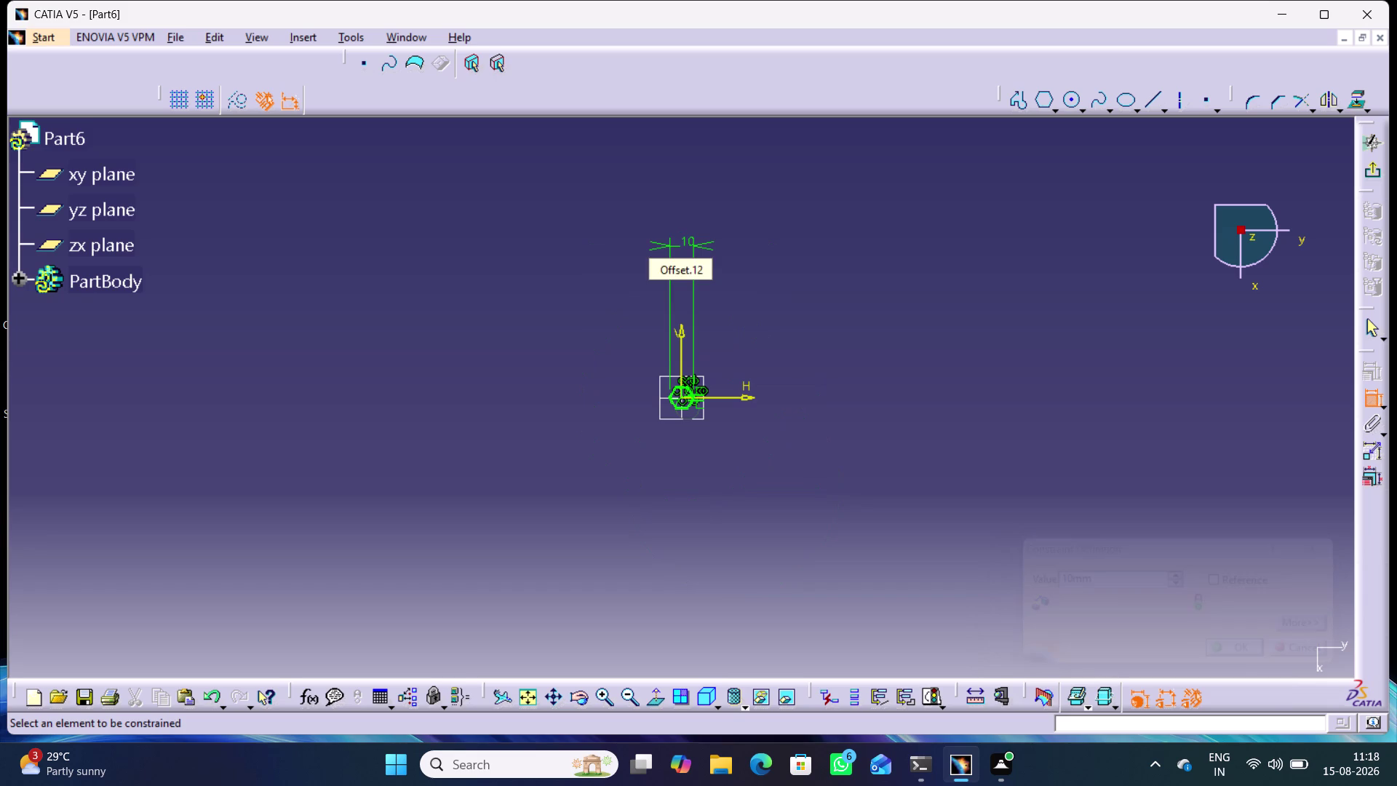
Finish constraining and zoom in until the 10 mm hexagon fills the view.
click(828, 398)
middle_drag(820, 440, 803, 340)
right_click(820, 439)
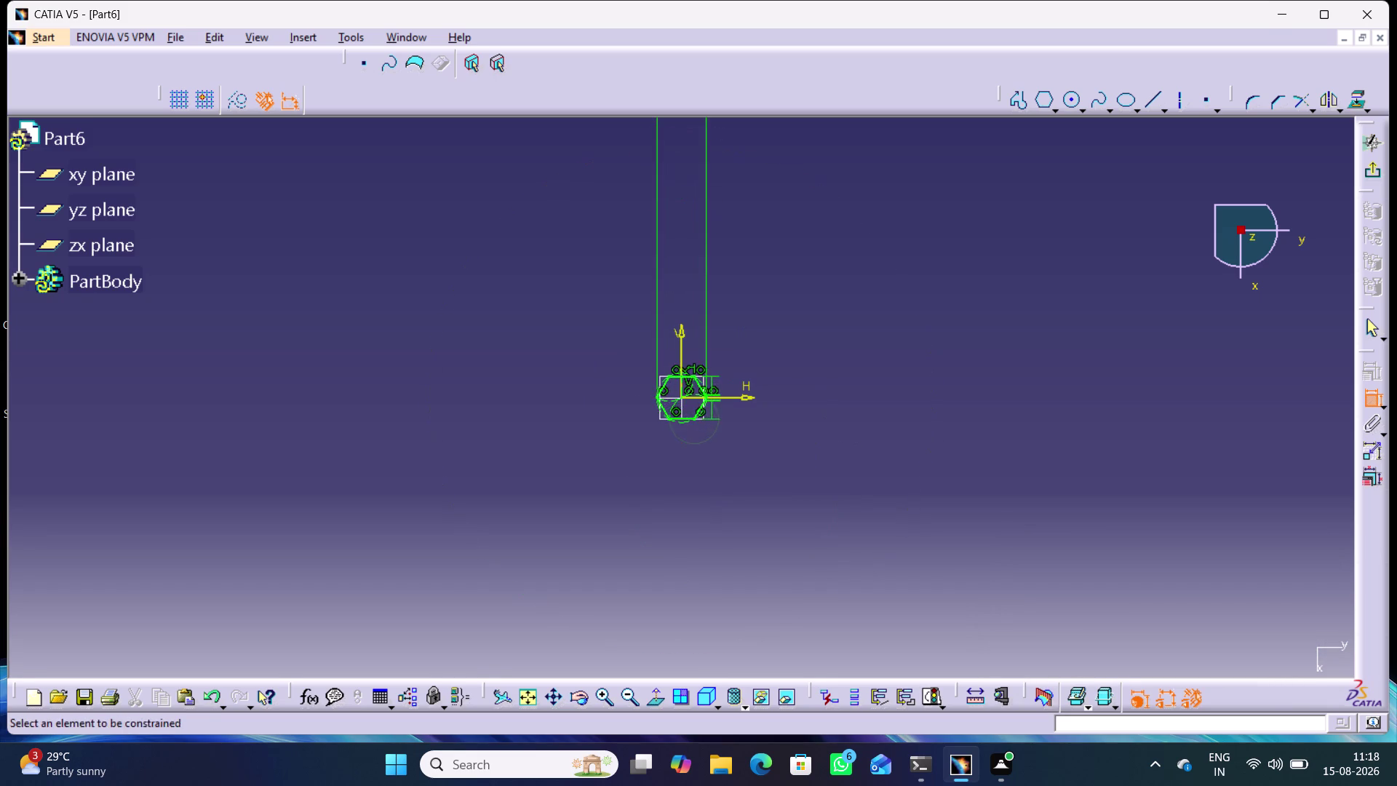
middle_drag(770, 251, 748, 362)
drag(674, 180, 658, 318)
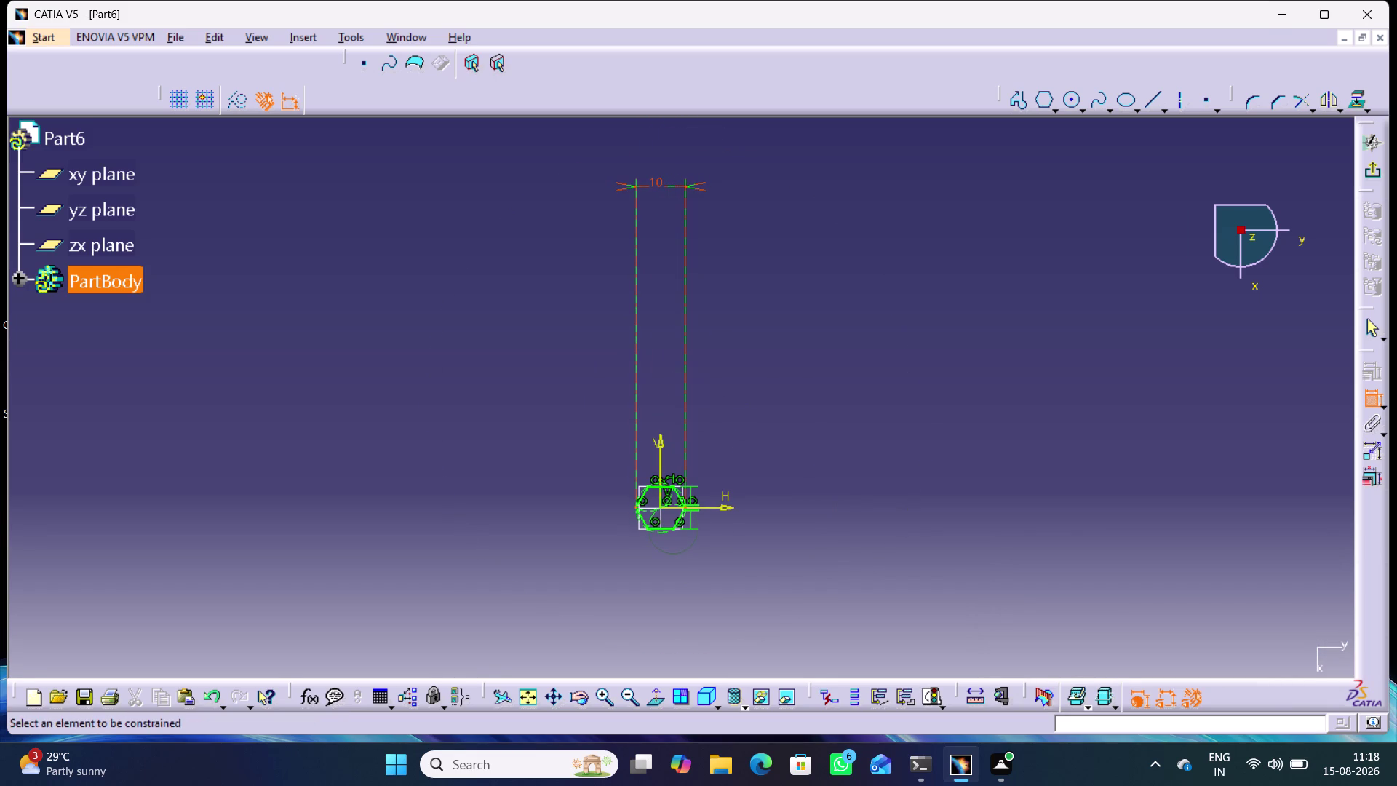
click(794, 287)
drag(656, 184, 656, 290)
click(1375, 399)
click(1080, 322)
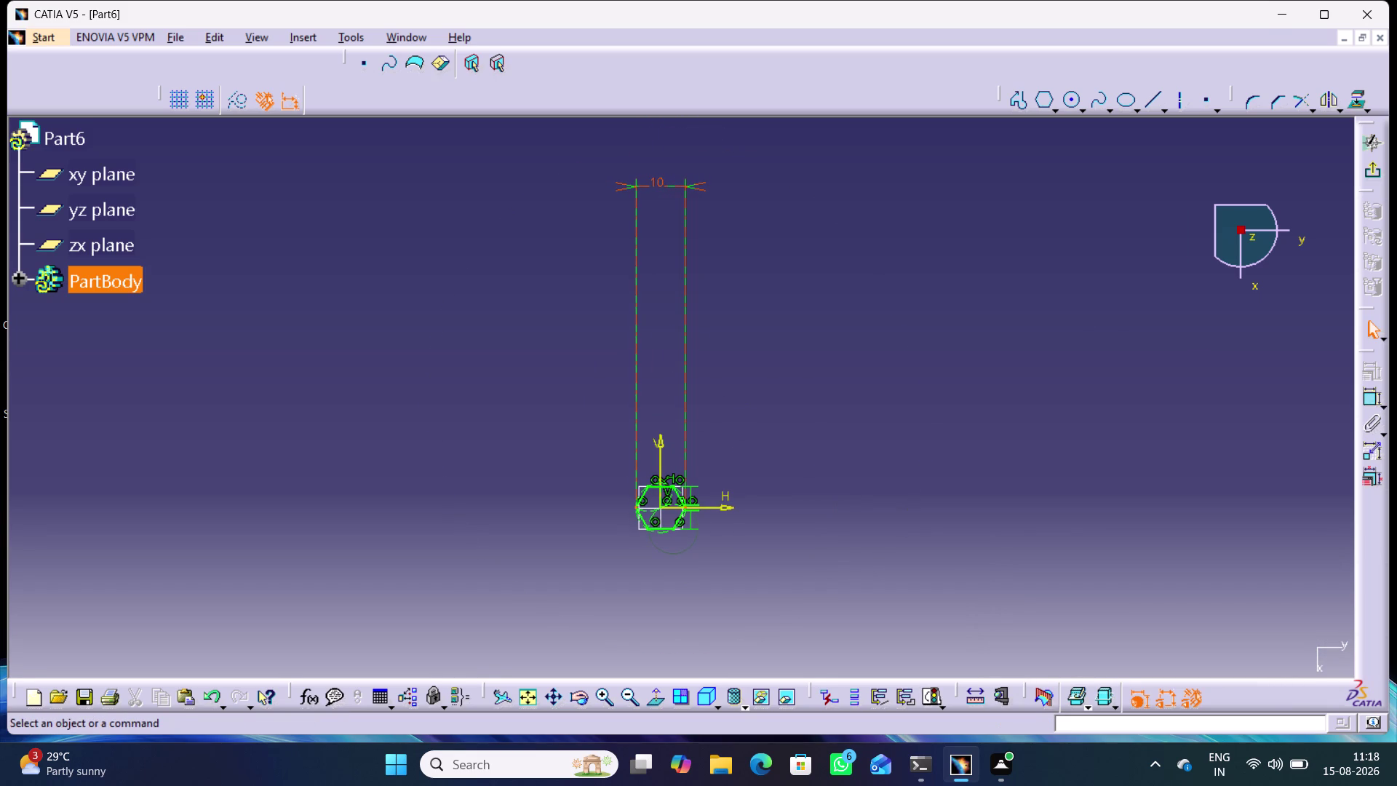
drag(657, 178, 667, 340)
click(693, 308)
drag(697, 185, 711, 465)
middle_drag(729, 467, 725, 462)
right_click(729, 466)
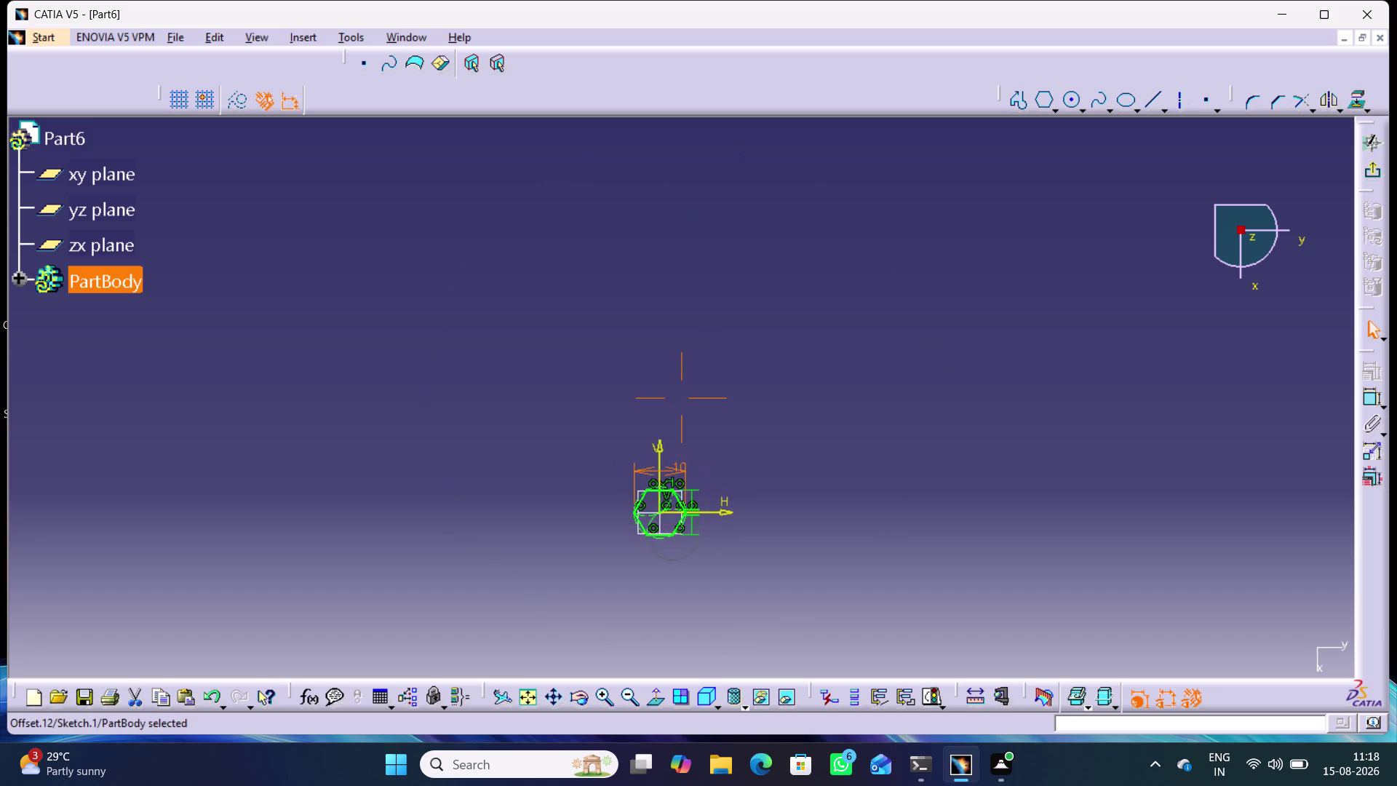
middle_drag(725, 461, 735, 349)
middle_drag(758, 524, 815, 192)
middle_drag(793, 371, 798, 313)
right_click(793, 371)
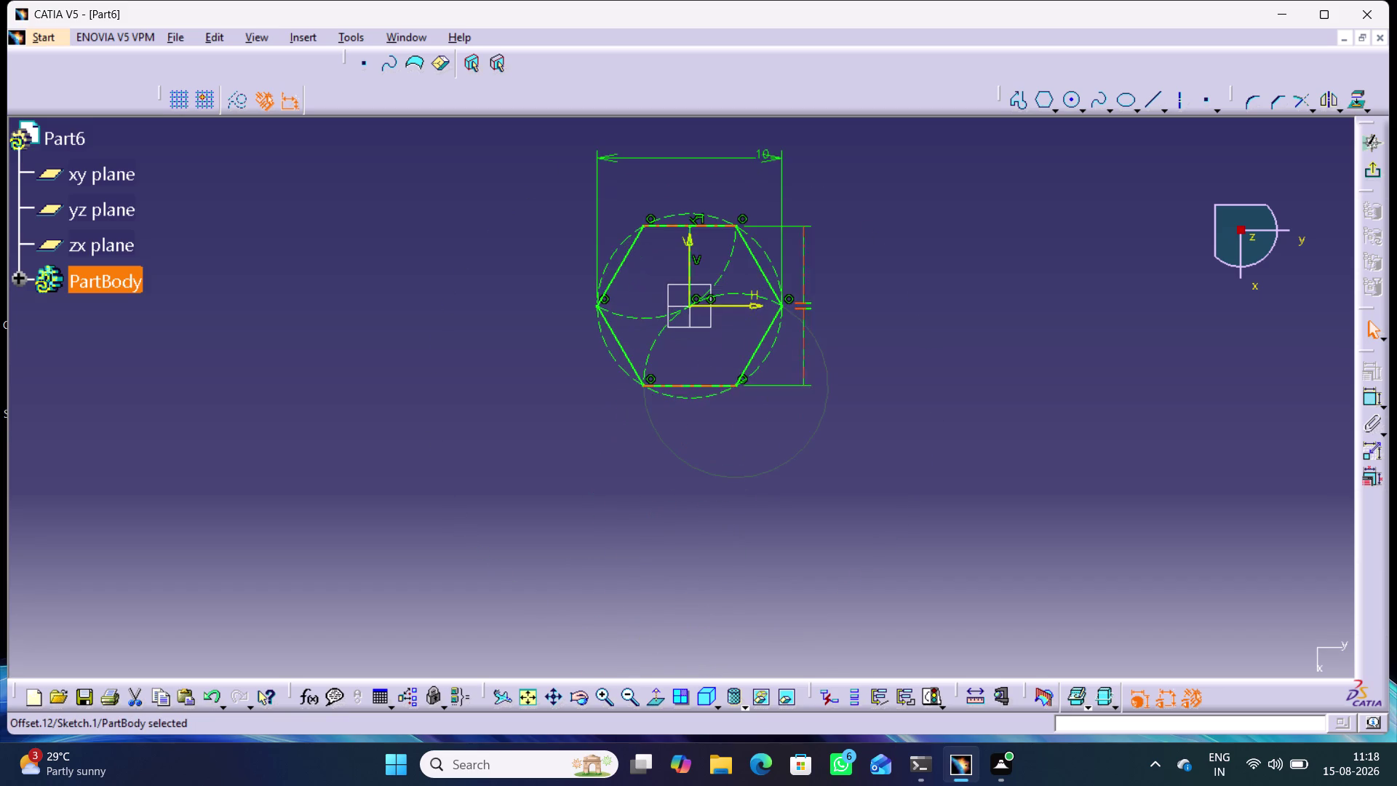
middle_drag(865, 258, 864, 360)
drag(762, 255, 753, 256)
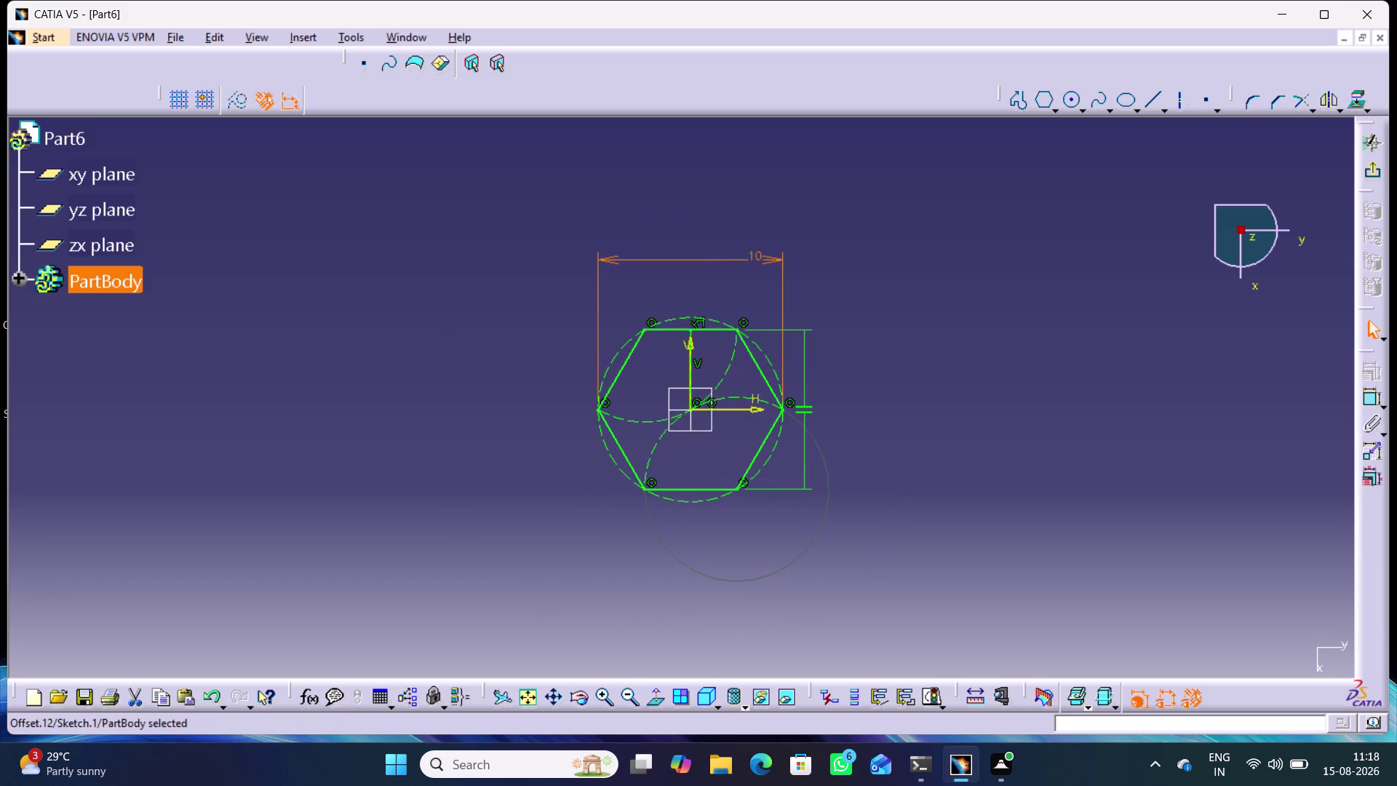
drag(754, 256, 689, 259)
click(920, 297)
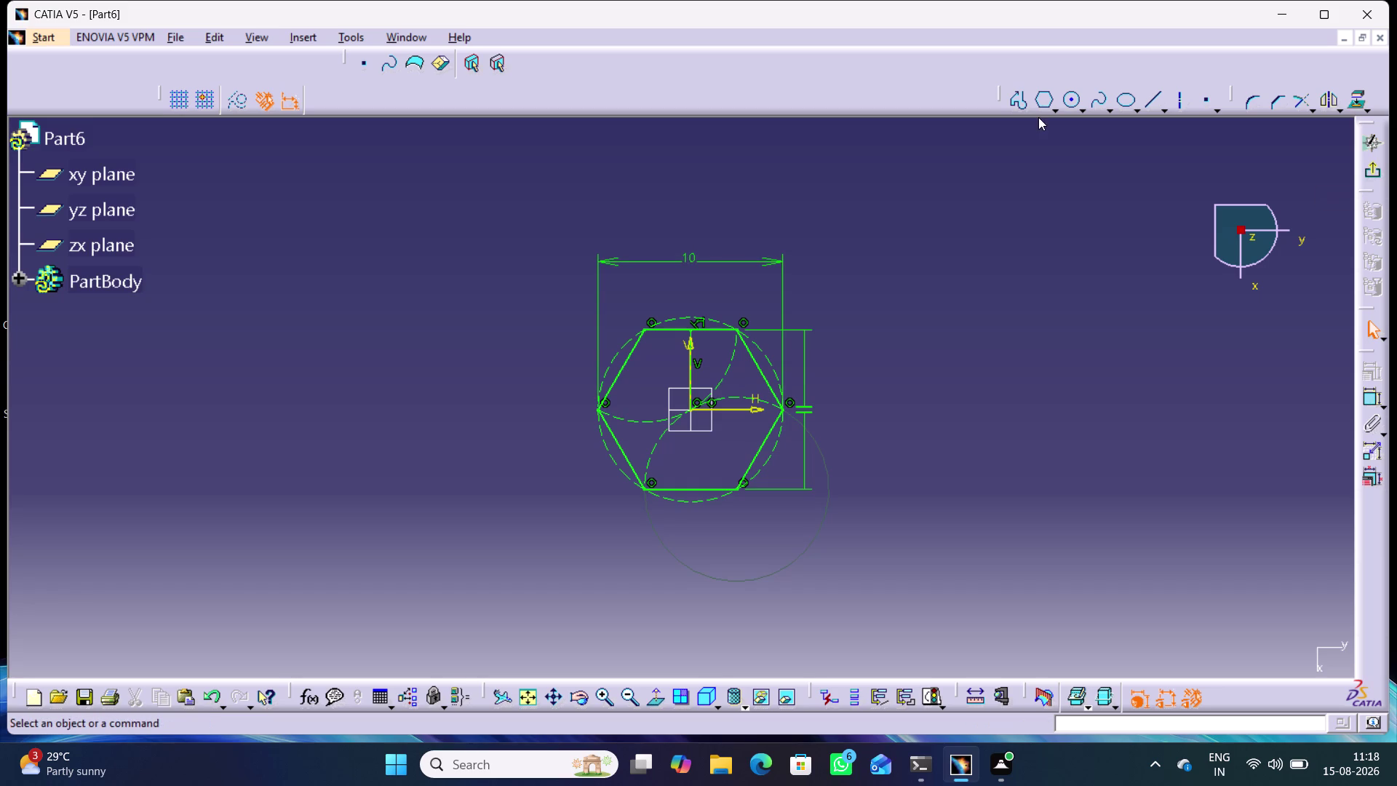
Draw a circle at the origin inside the hexagon, dimension it 5 mm, and exit the sketch.
click(1072, 102)
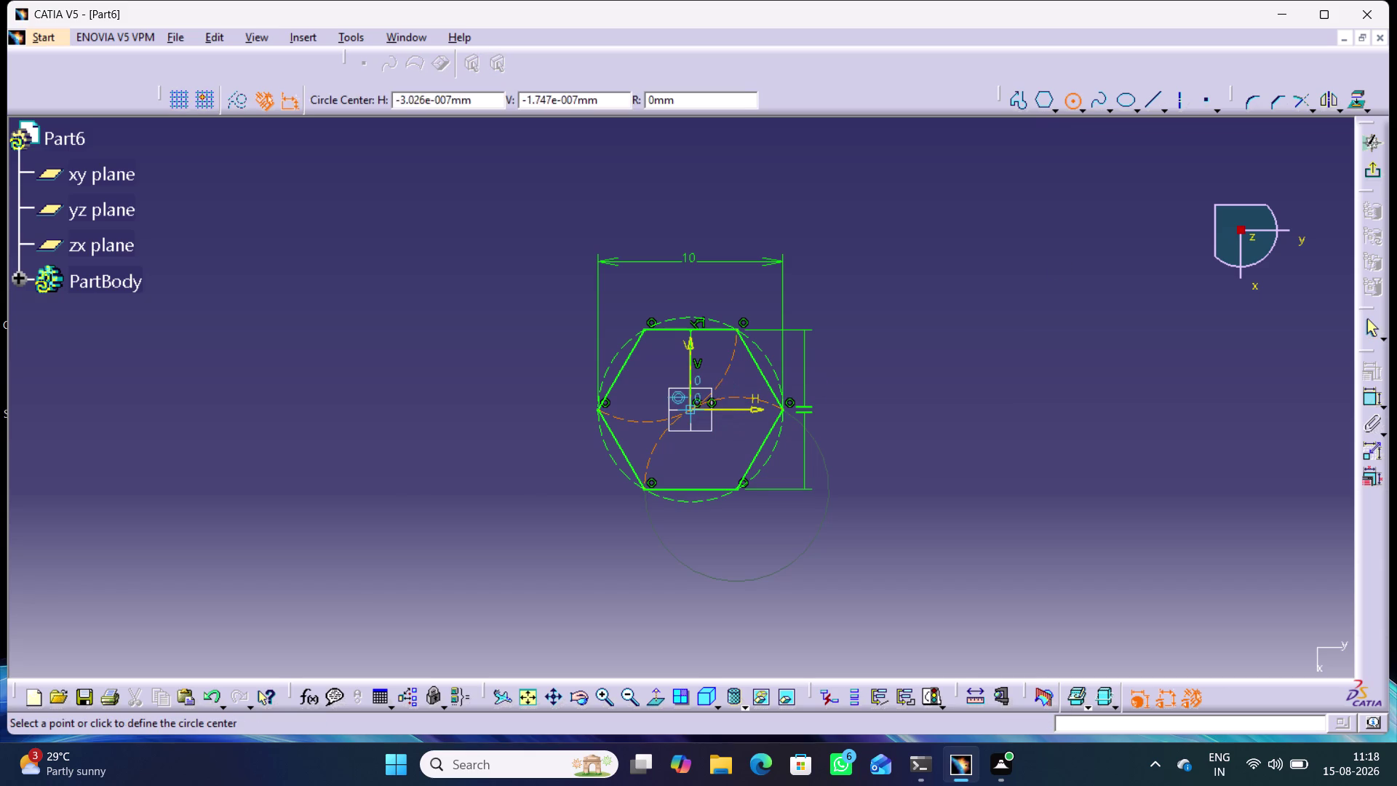
click(691, 407)
click(721, 443)
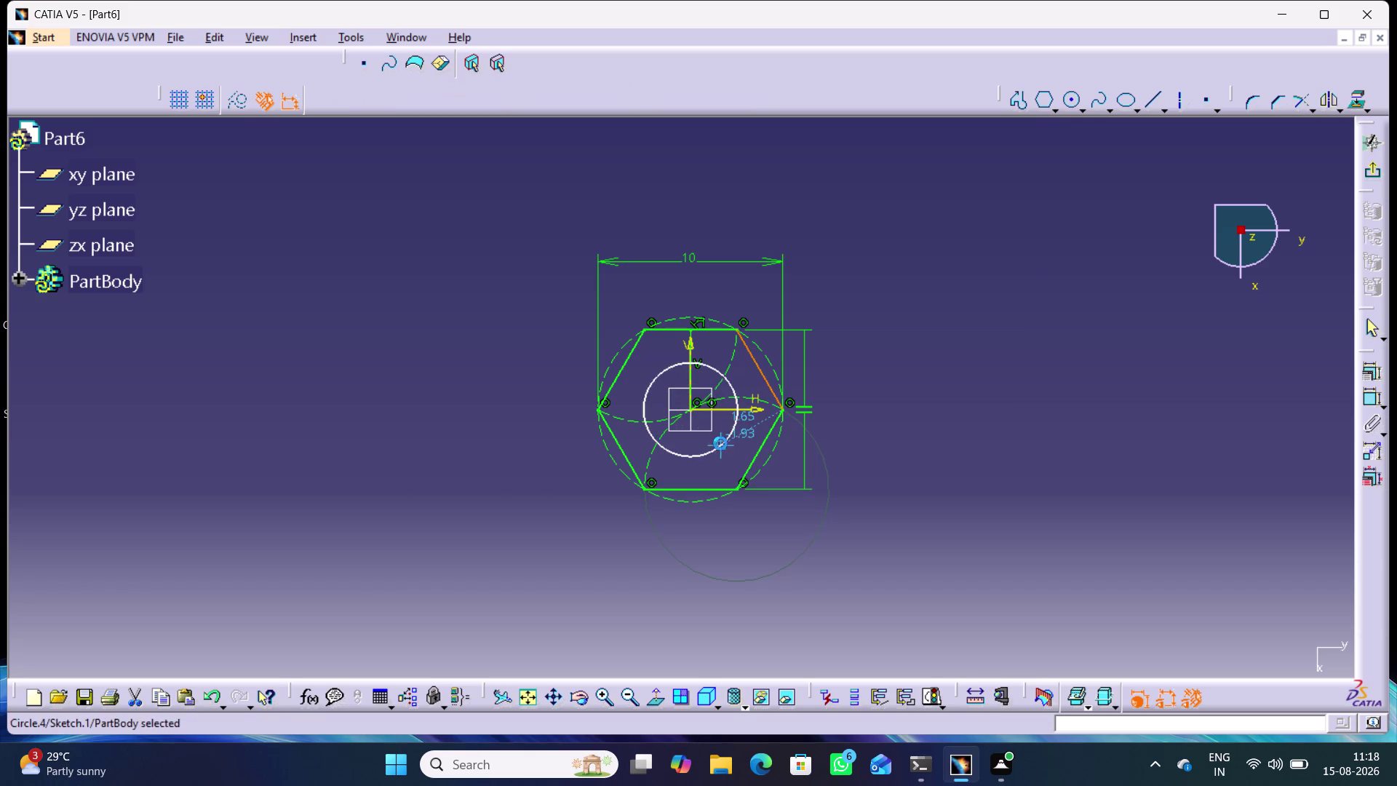
click(1366, 398)
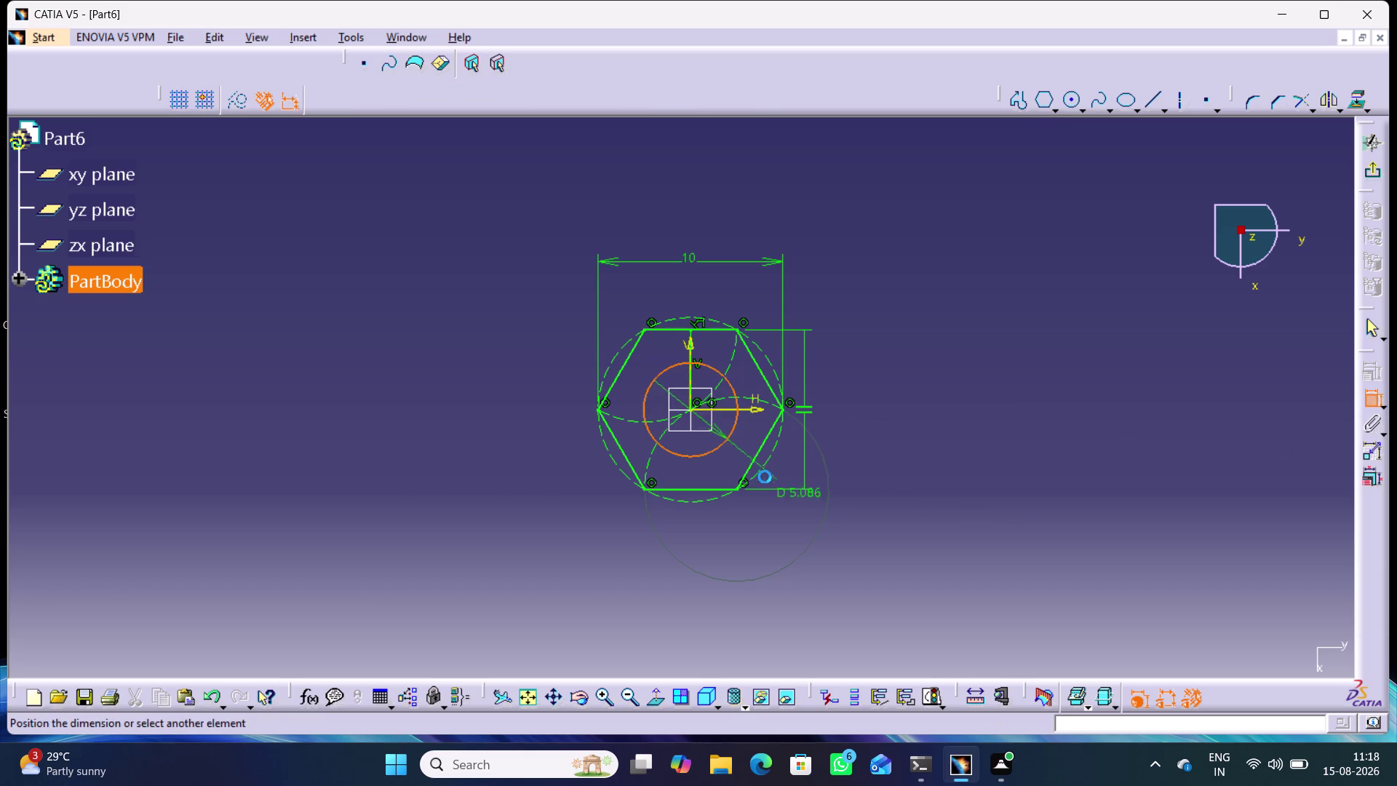
click(818, 527)
double_click(816, 523)
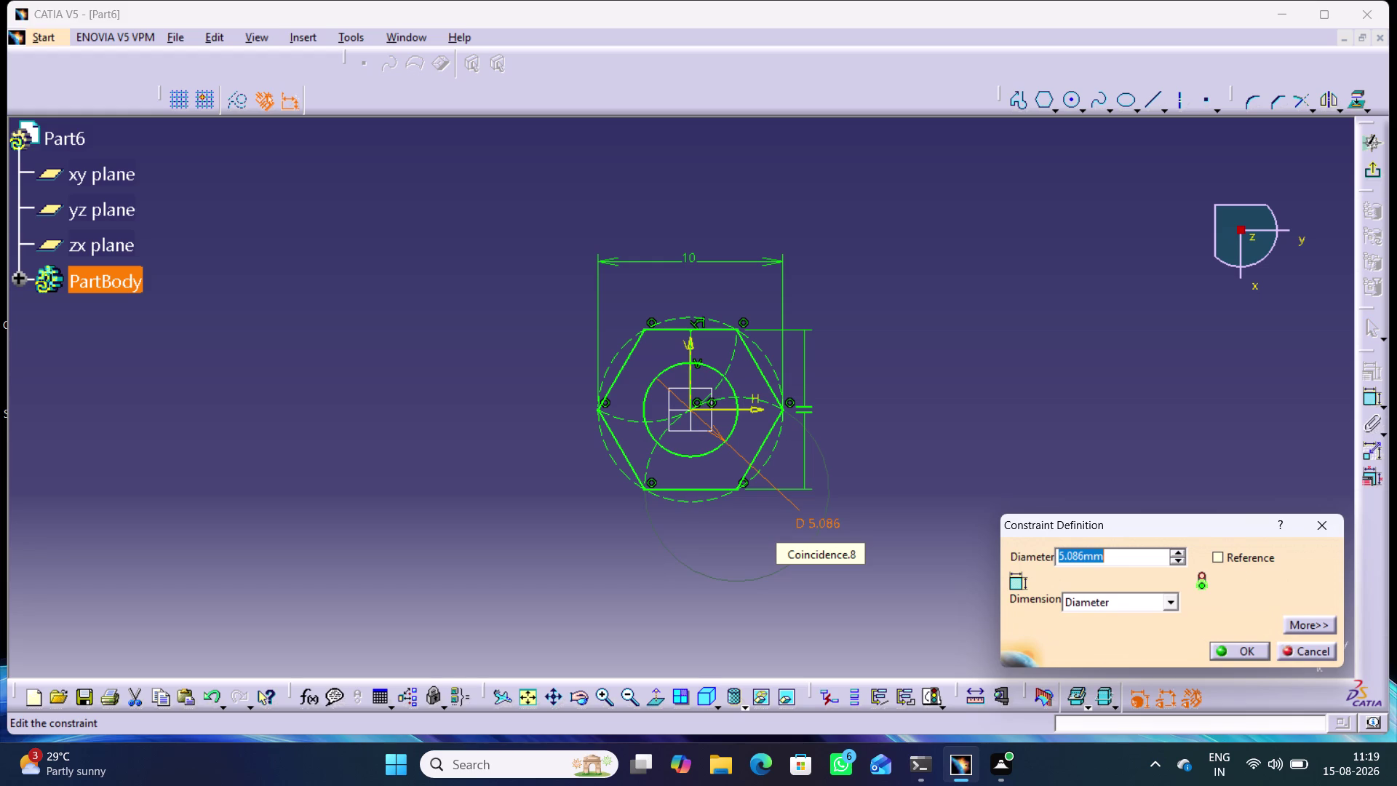
key(5)
key(Return)
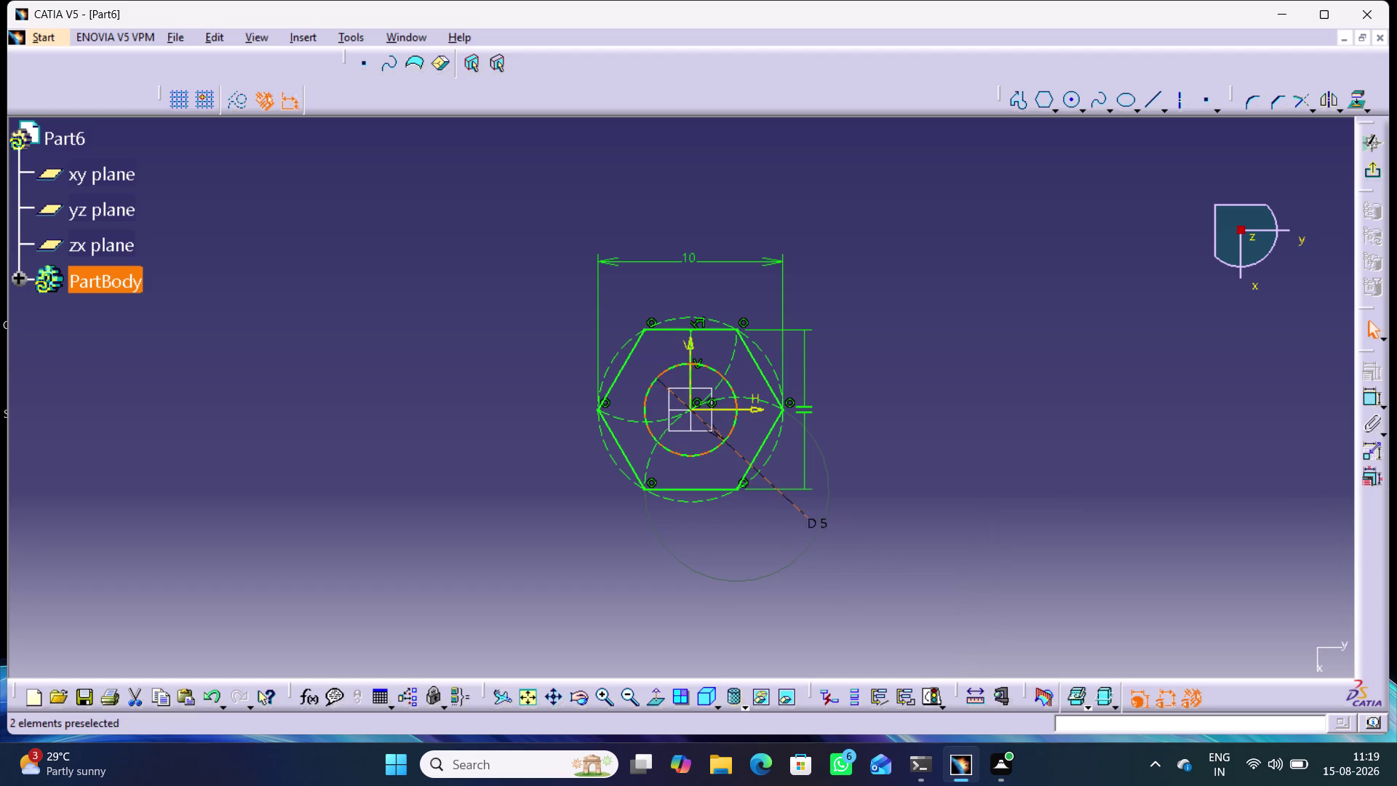
click(909, 443)
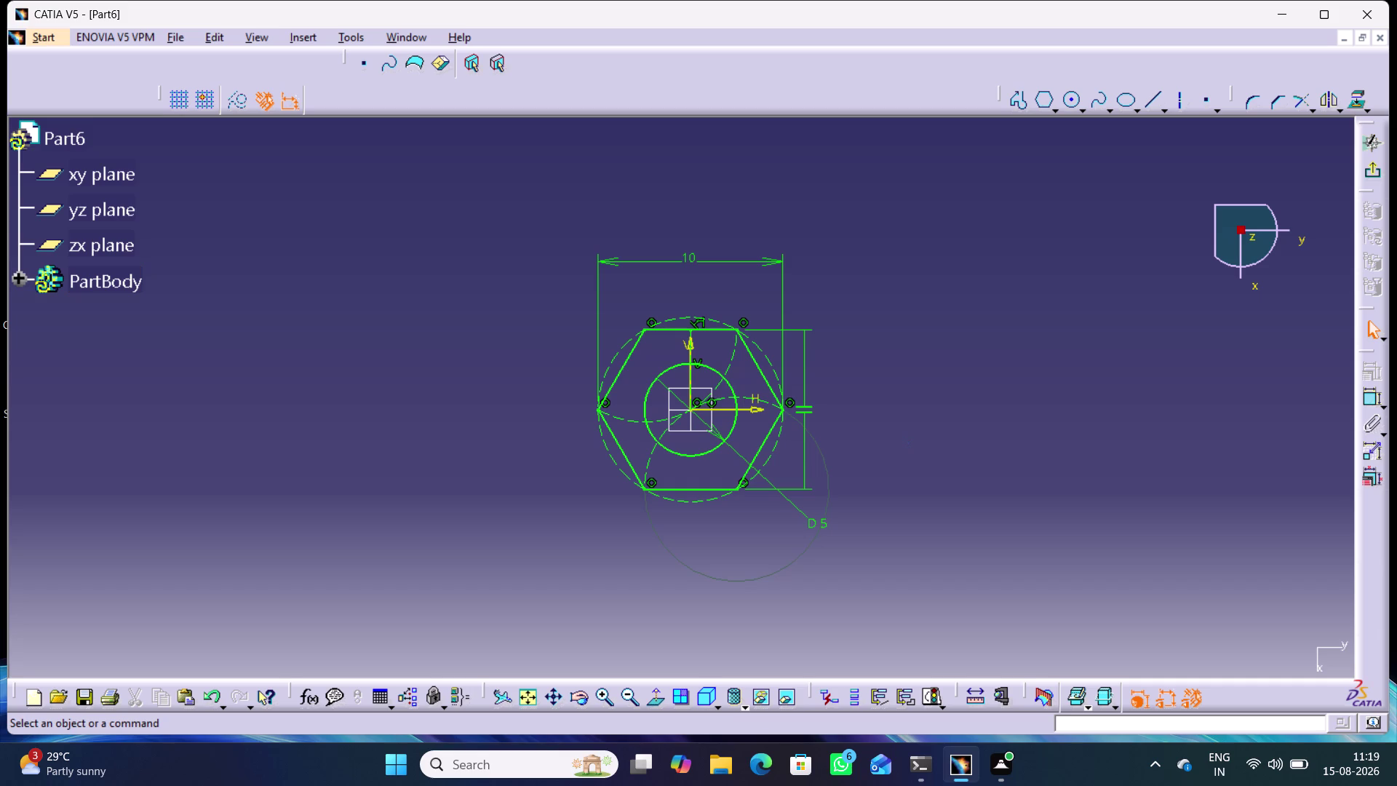
click(1368, 168)
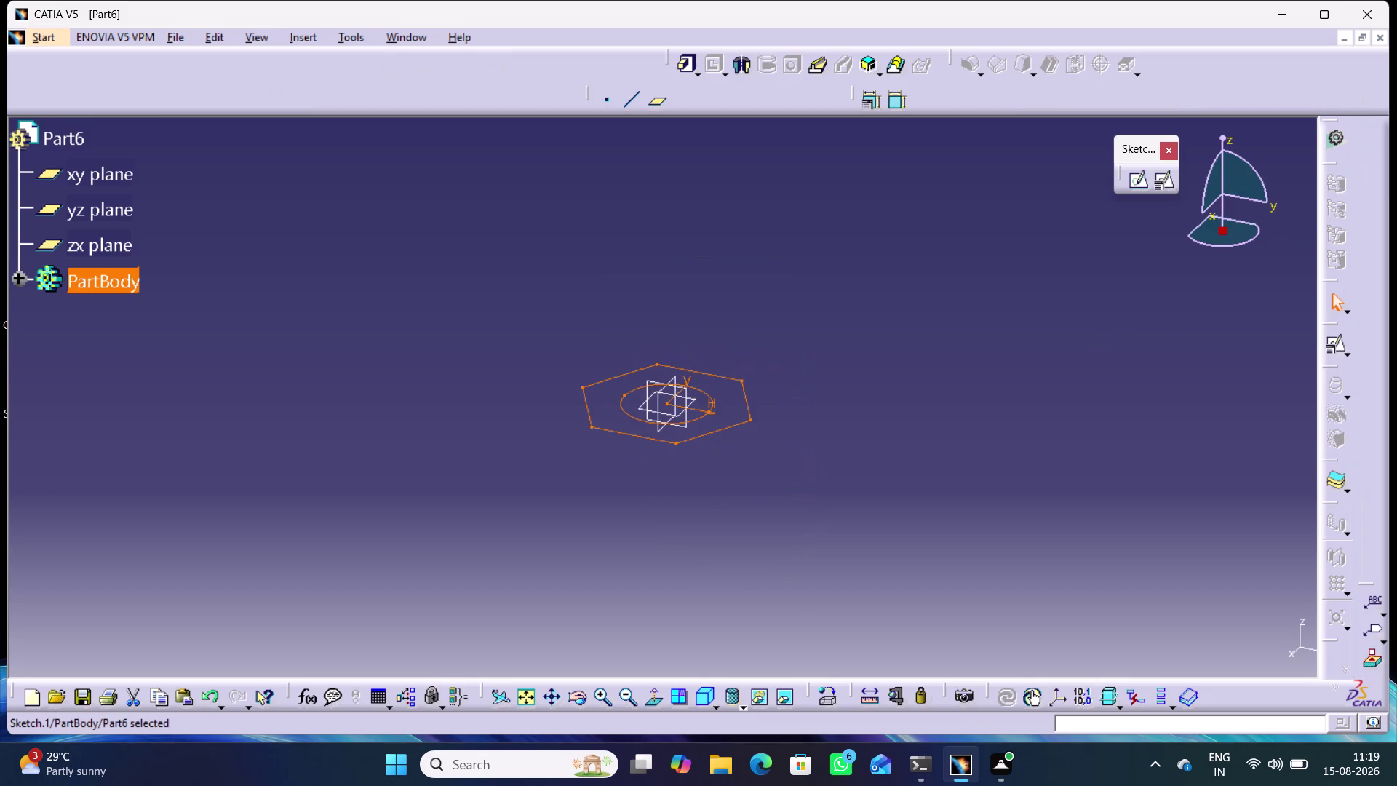
Create a multi-pad from the sketch, reverse its direction, and give the hexagon head 4 mm.
click(861, 491)
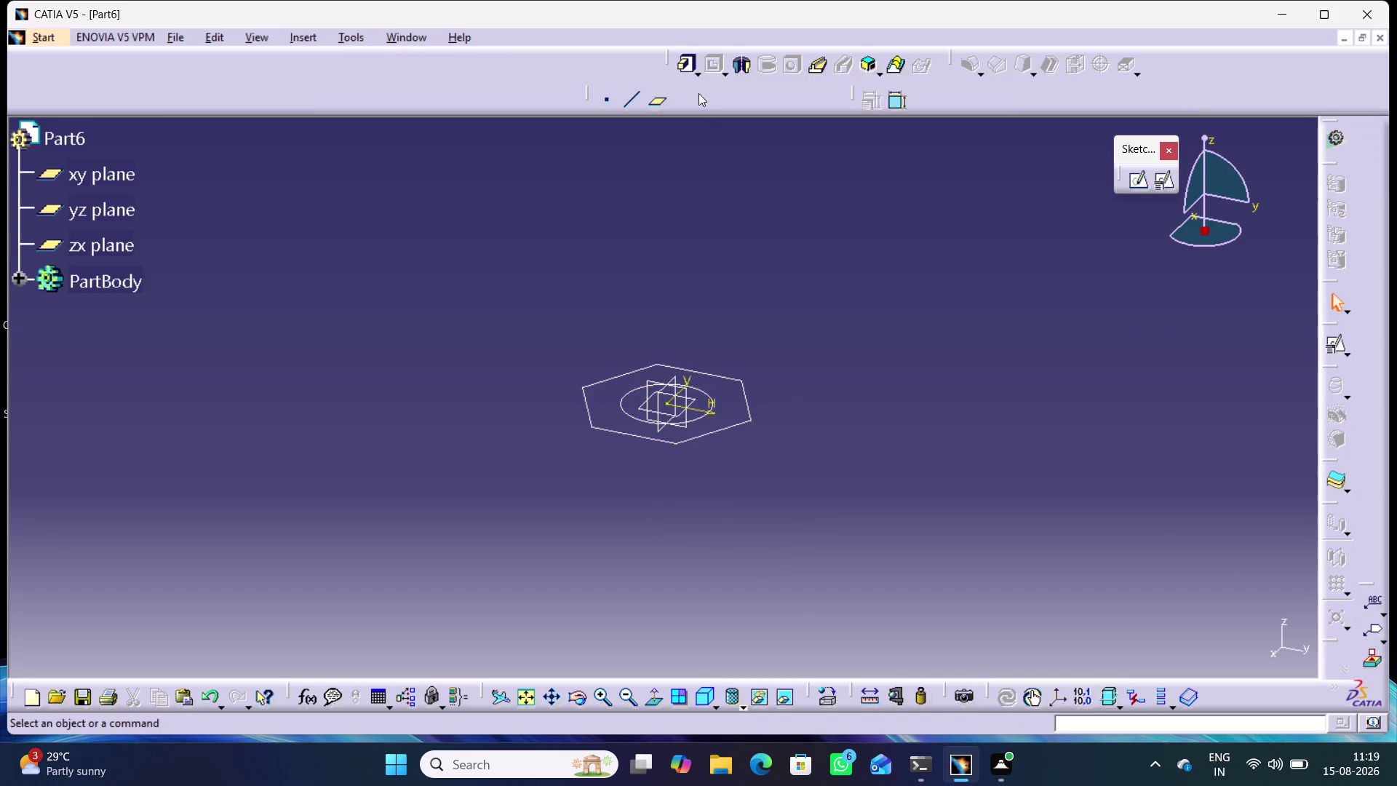
click(696, 74)
click(713, 149)
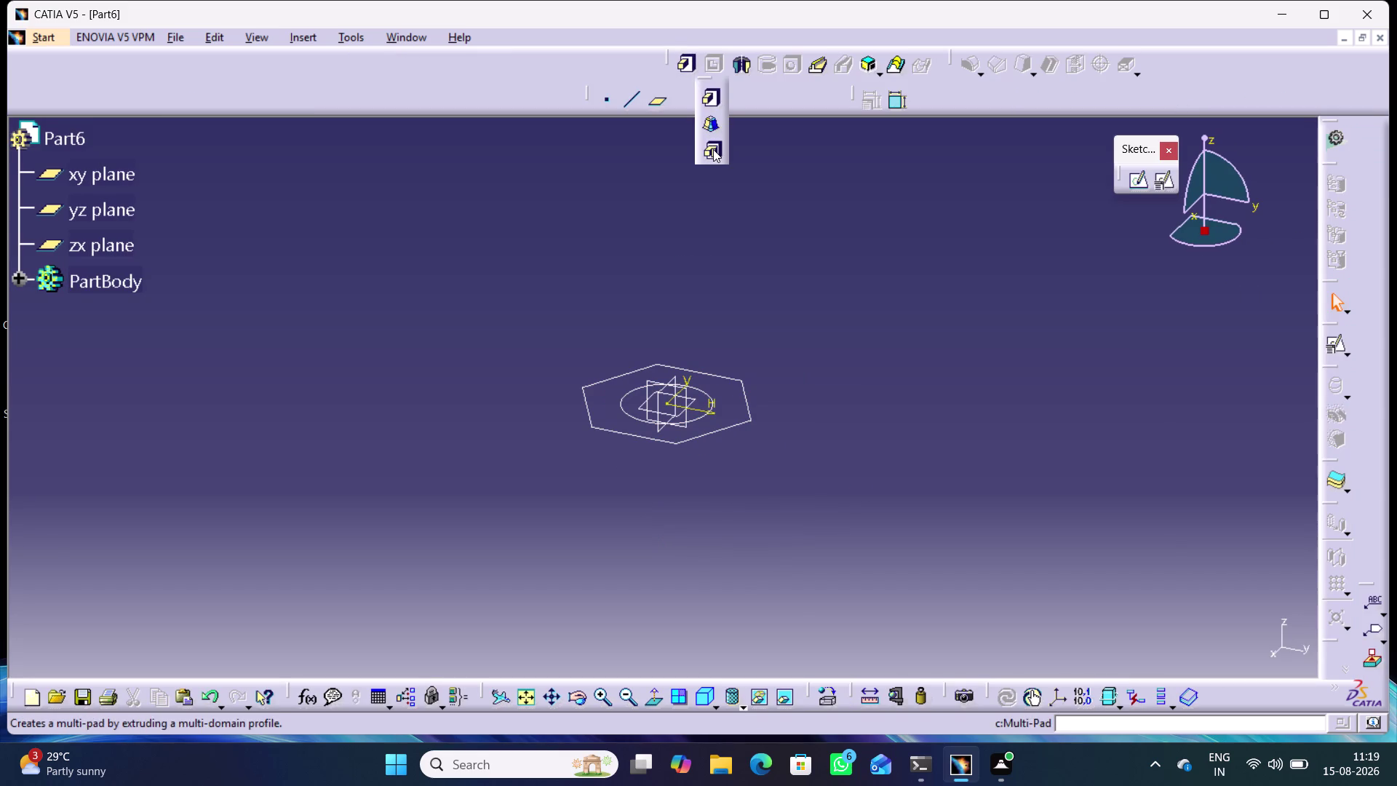
click(750, 419)
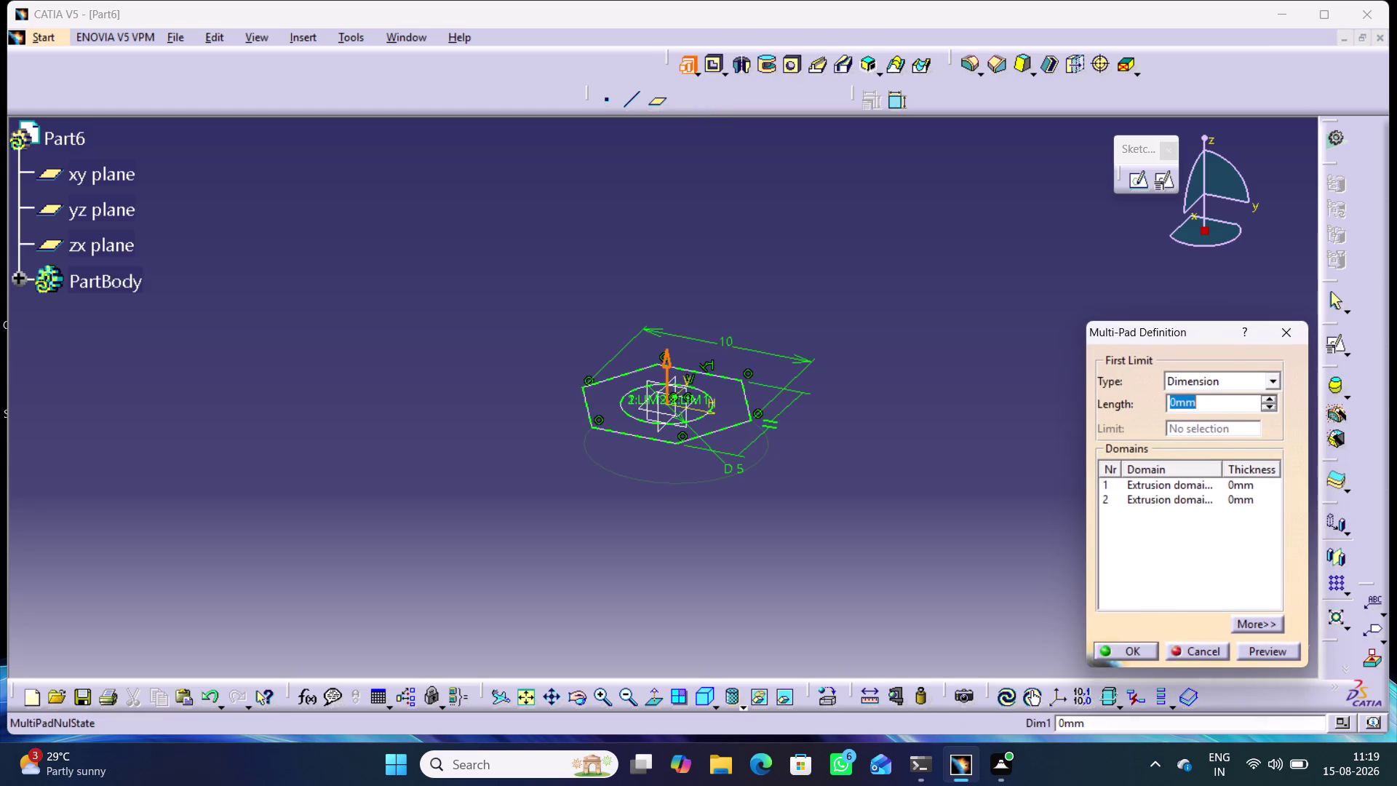
click(1152, 483)
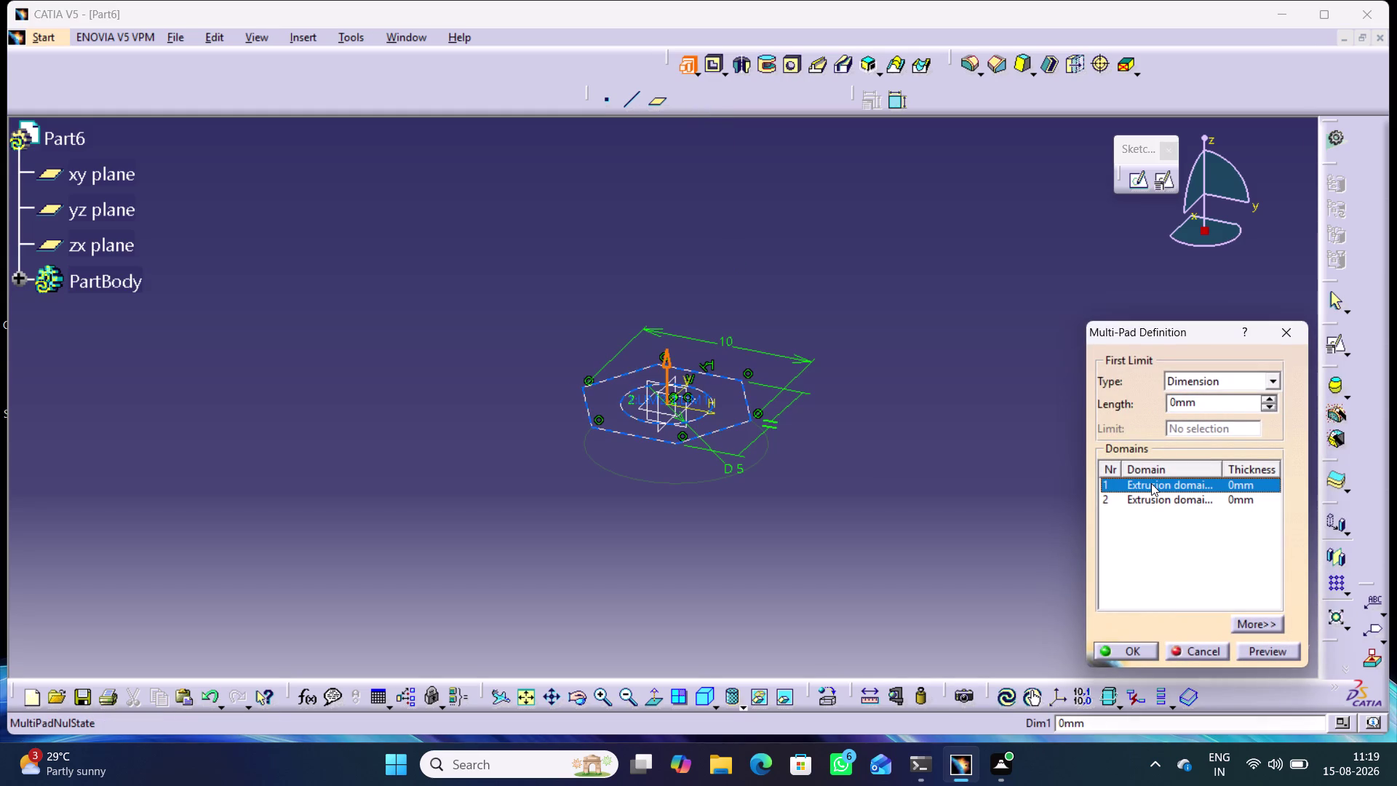
click(1152, 497)
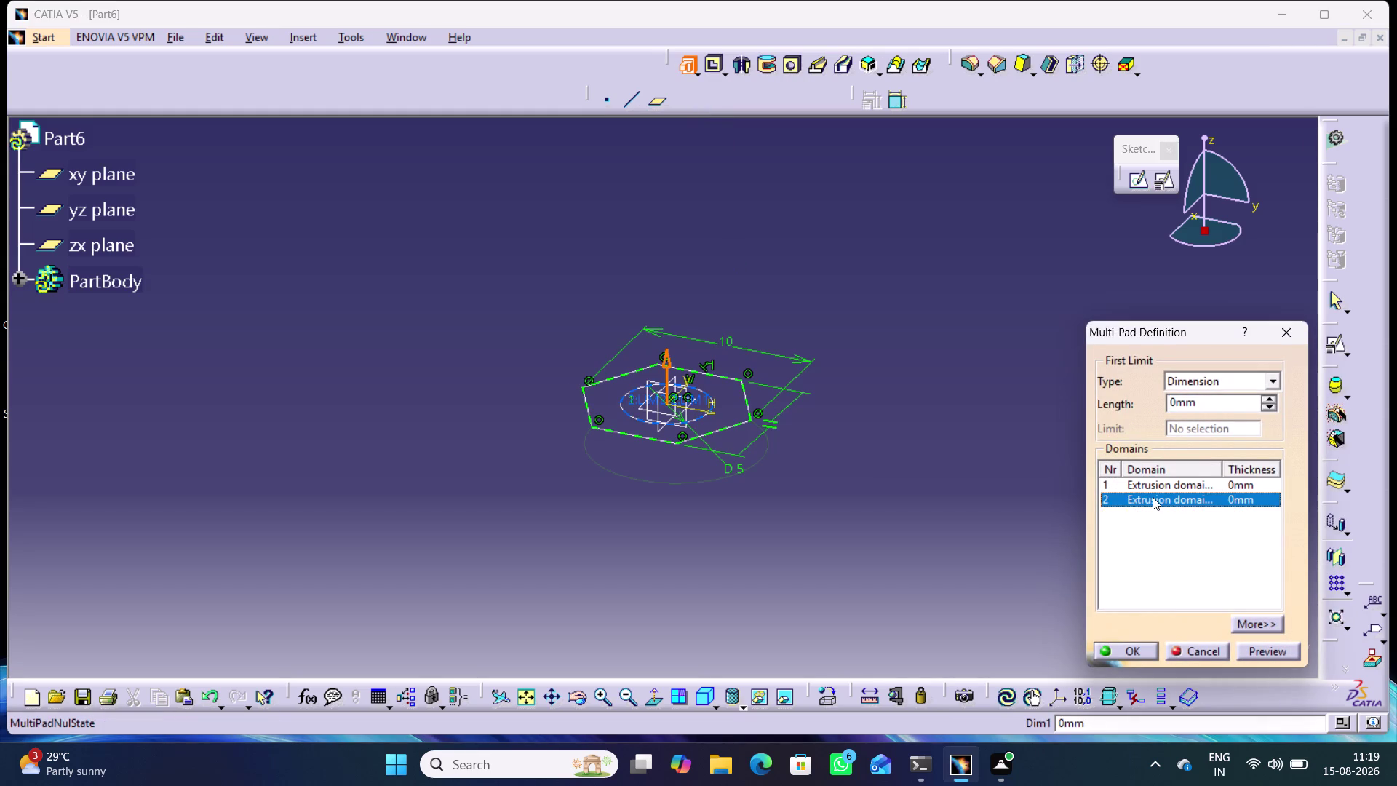
click(1156, 481)
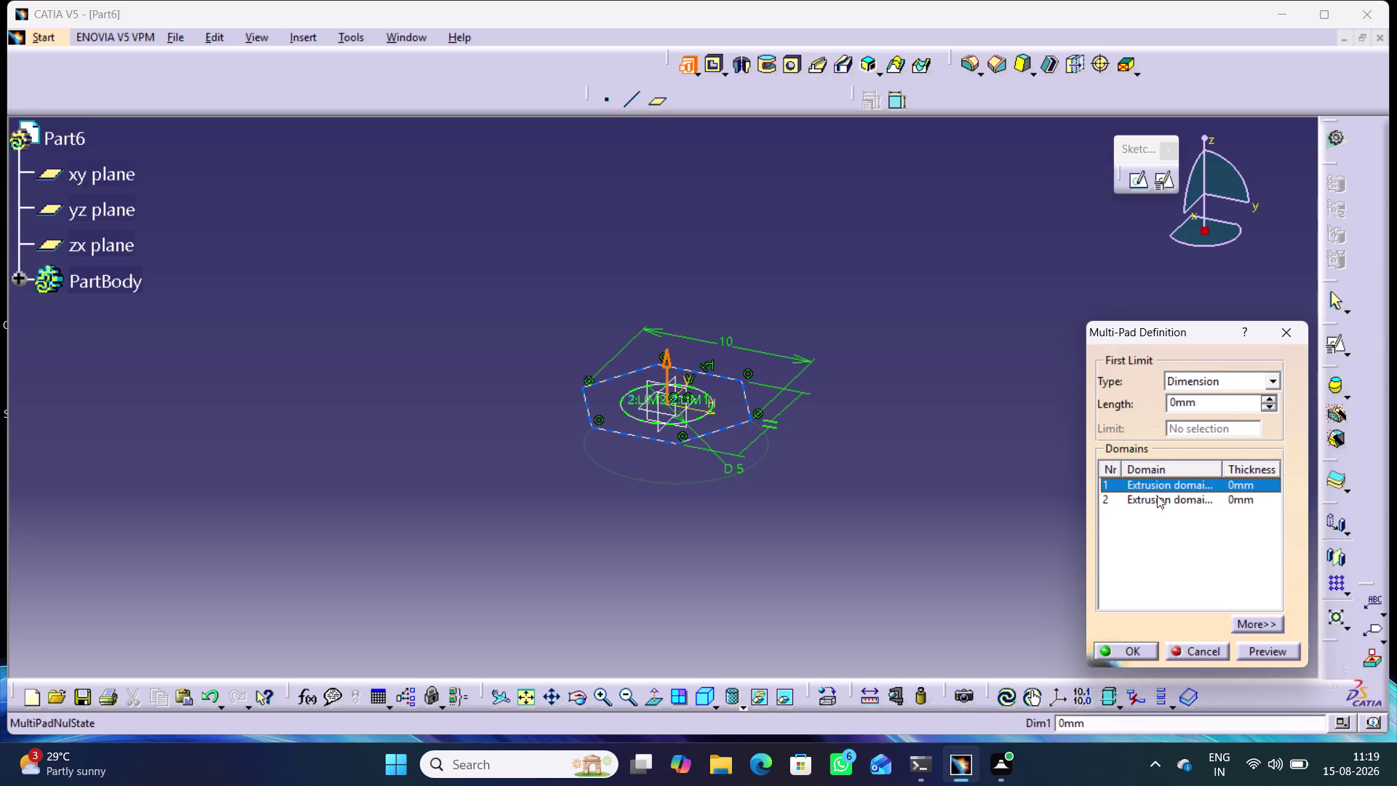
click(1159, 500)
click(1166, 483)
click(662, 360)
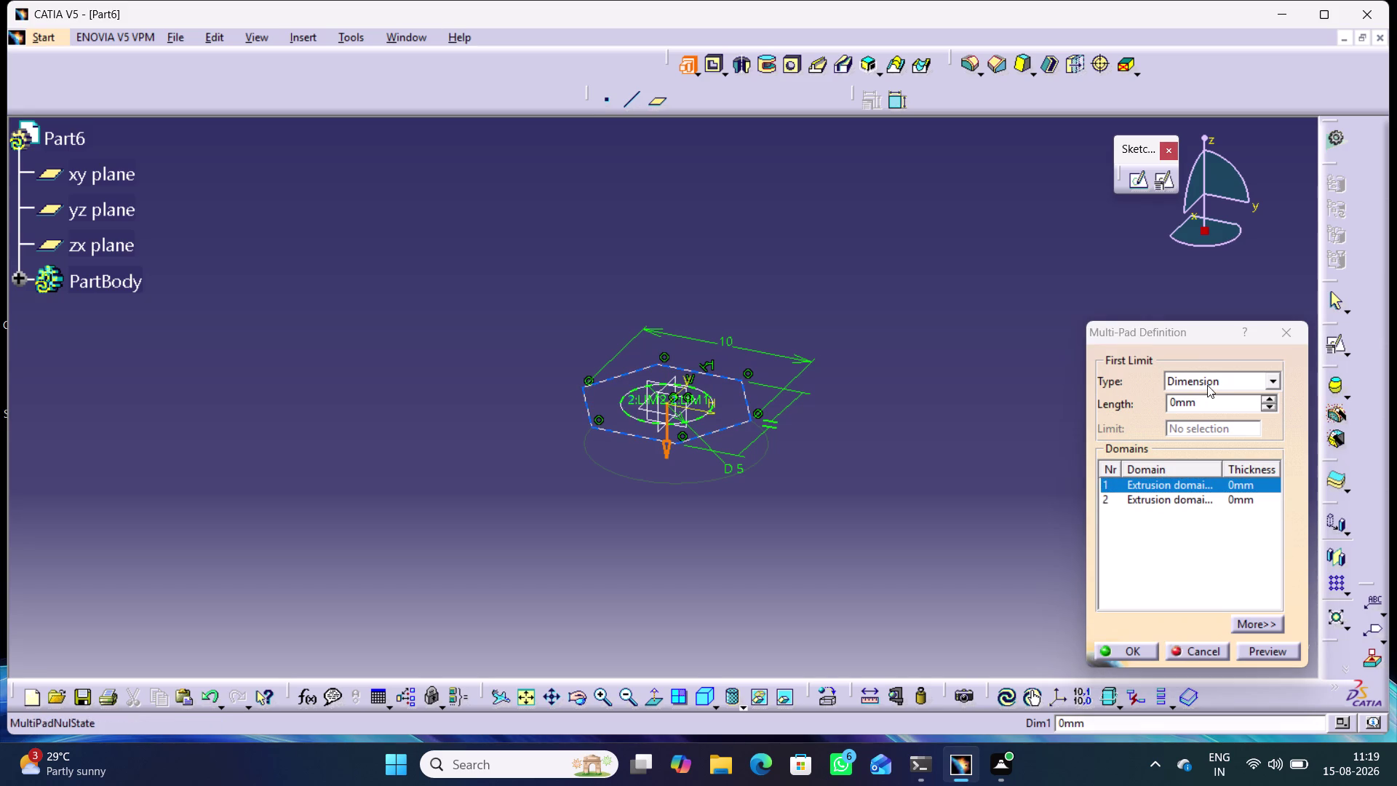
drag(1206, 401, 1166, 399)
click(1131, 396)
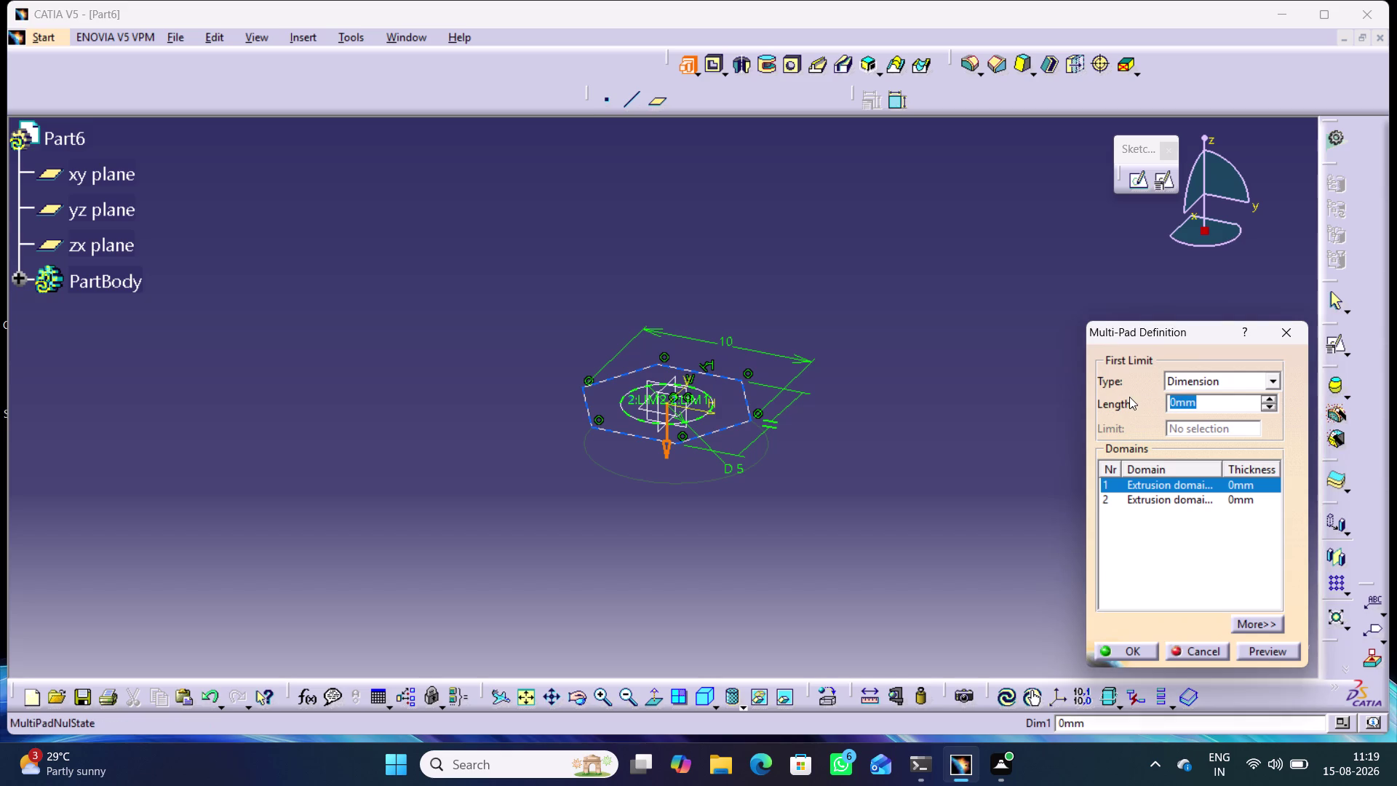
key(4)
click(1014, 345)
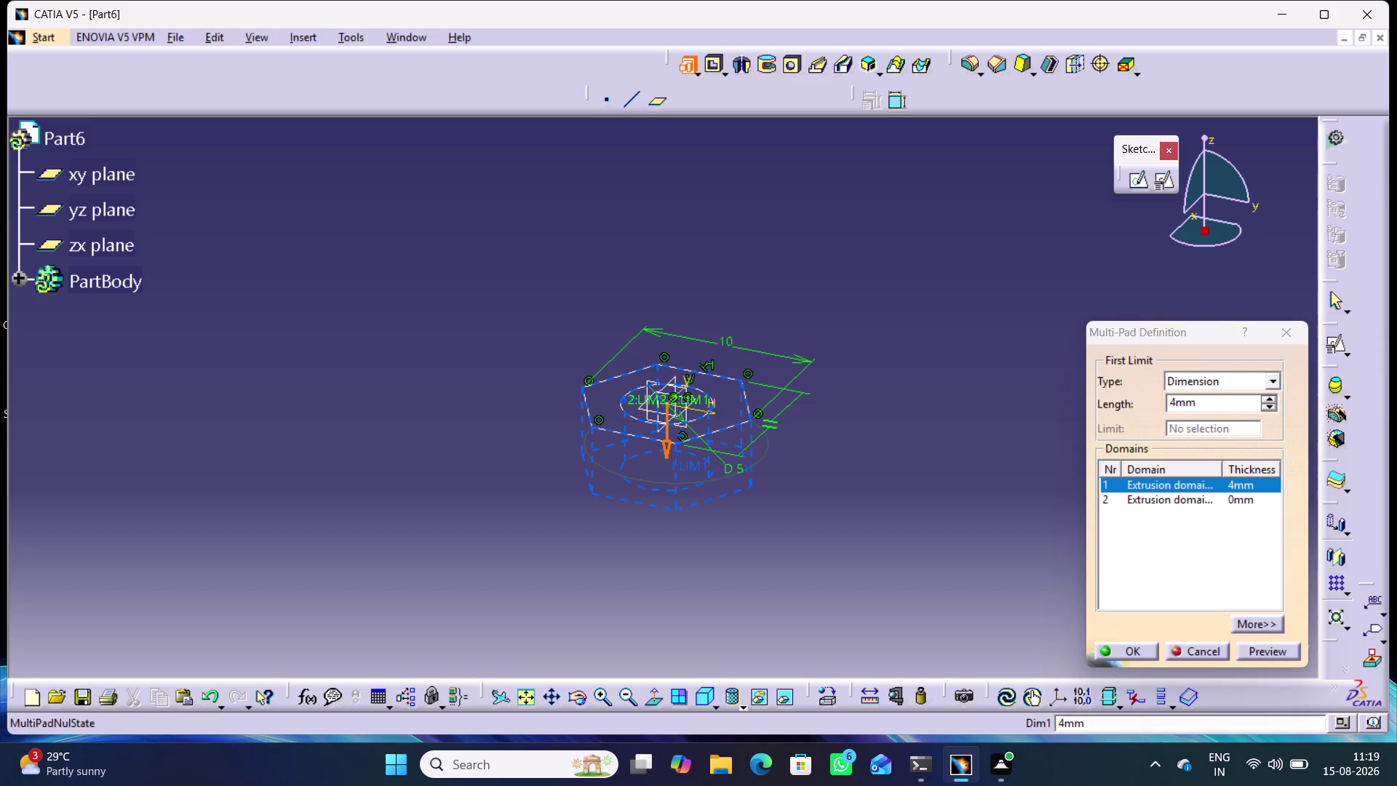
click(1272, 650)
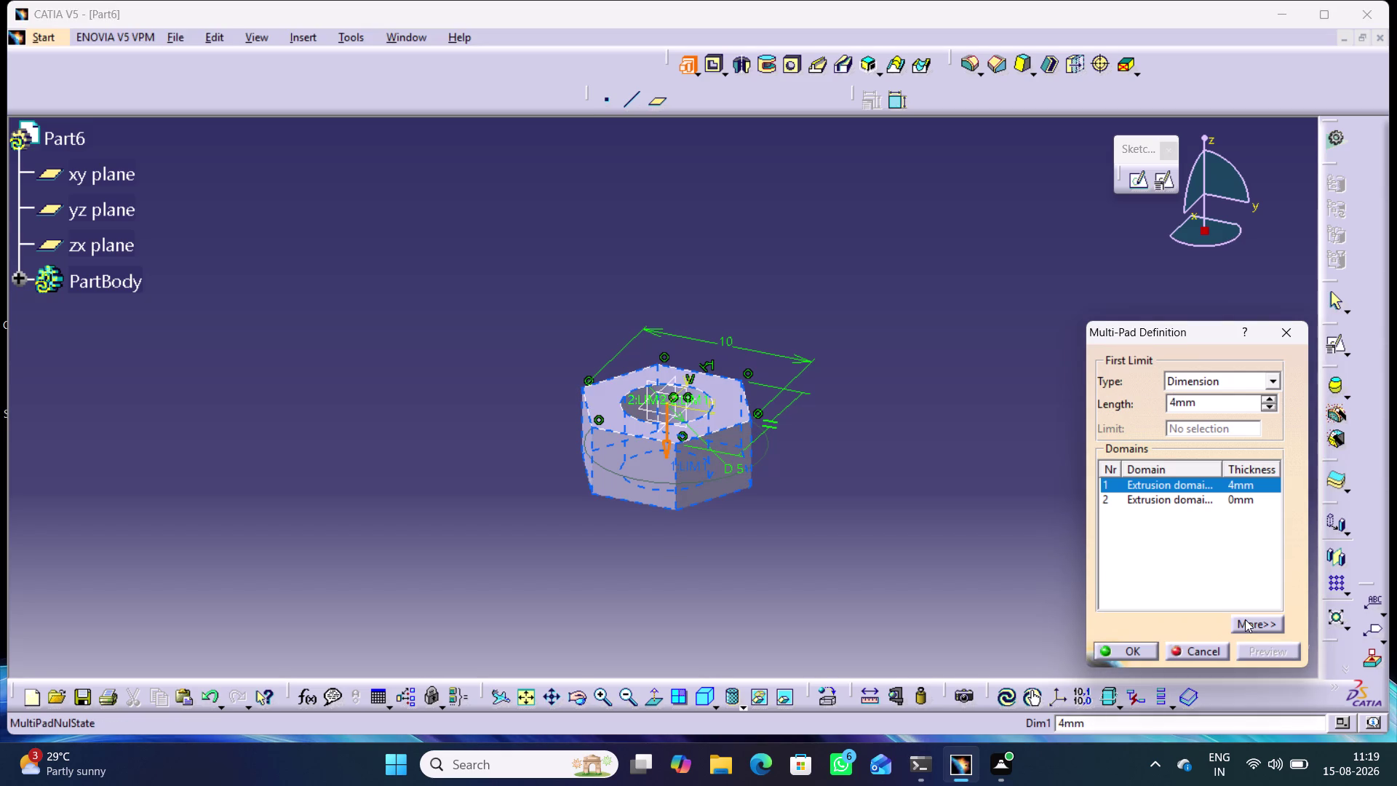
Set the second domain's shank length to 13 mm, preview, and confirm the multi-pad.
click(1164, 499)
drag(1215, 400, 1133, 390)
key(1)
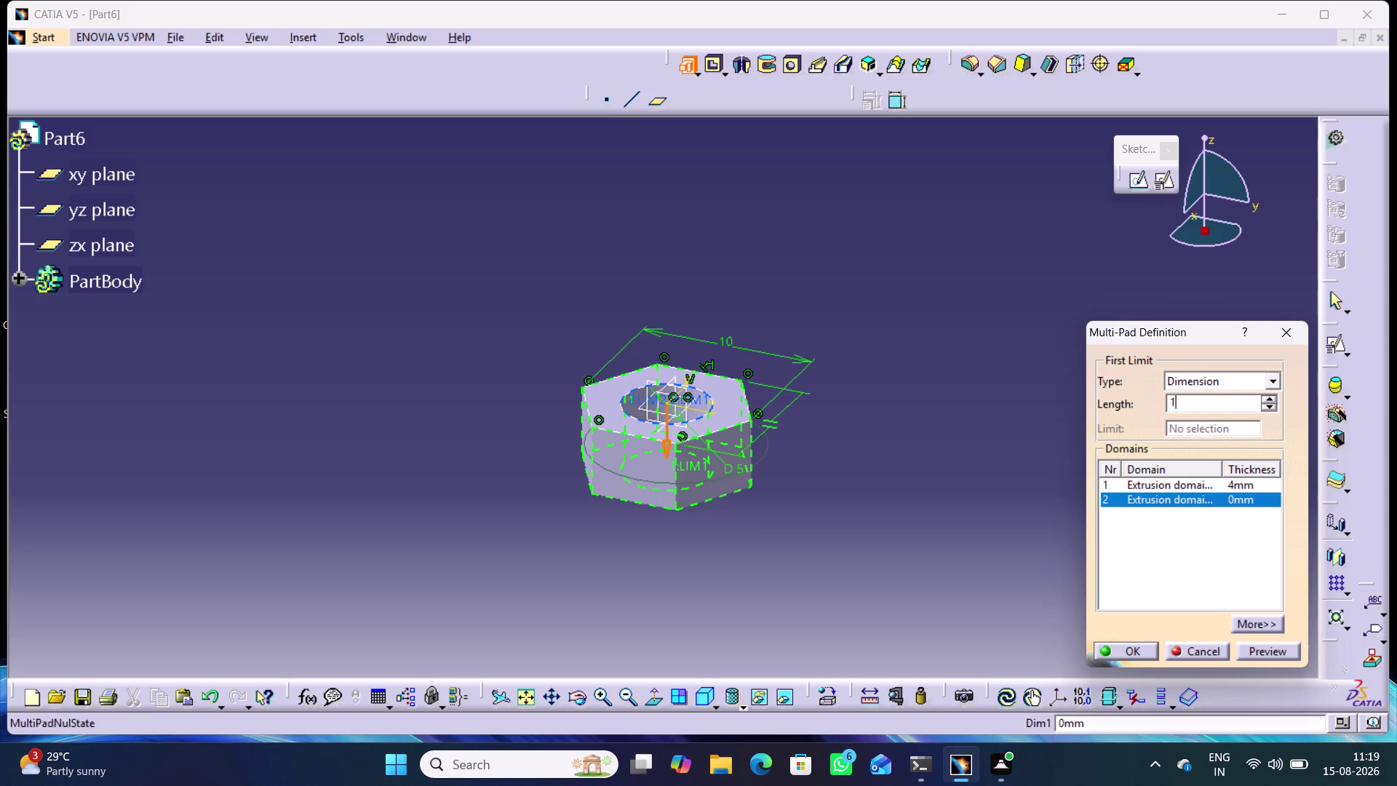
key(3)
click(985, 355)
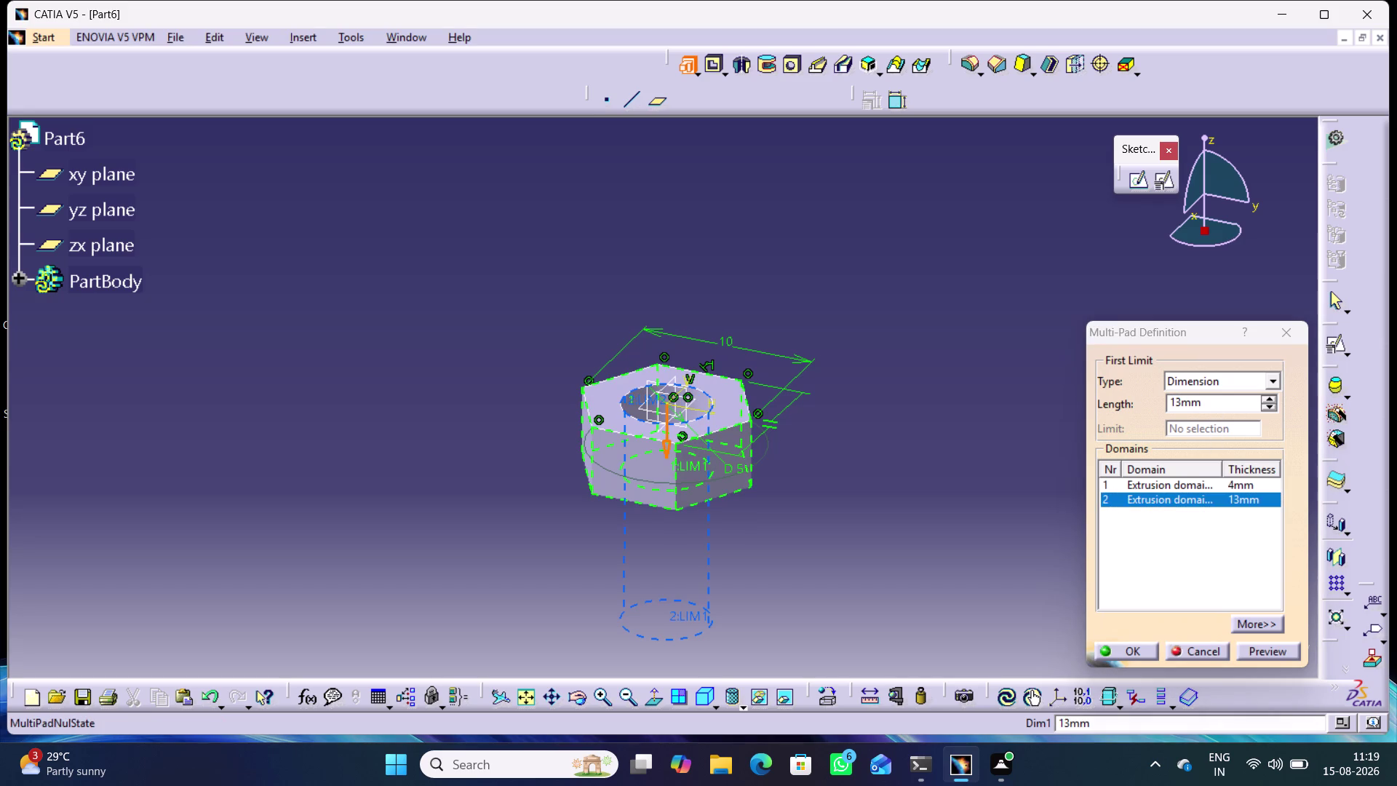
click(1254, 649)
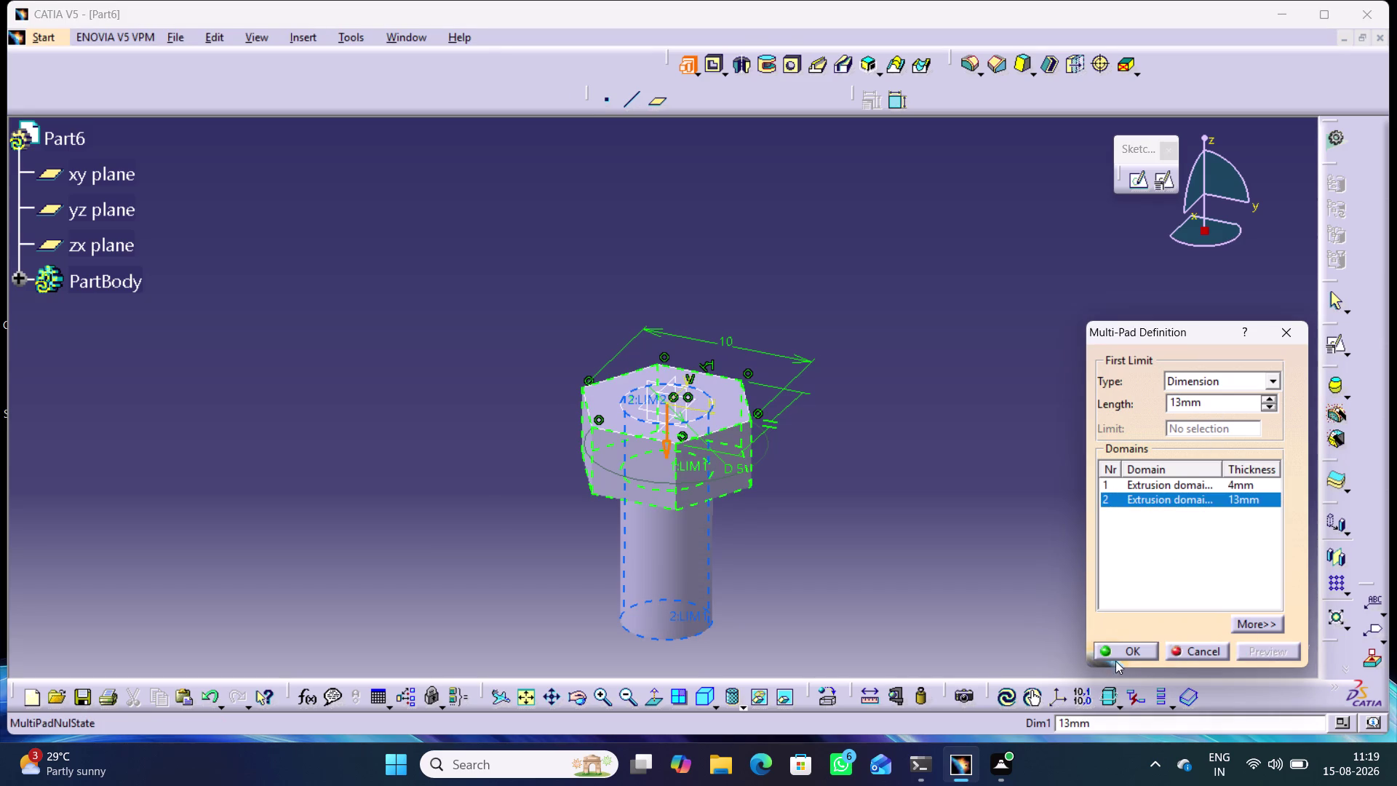
click(1121, 652)
click(1003, 474)
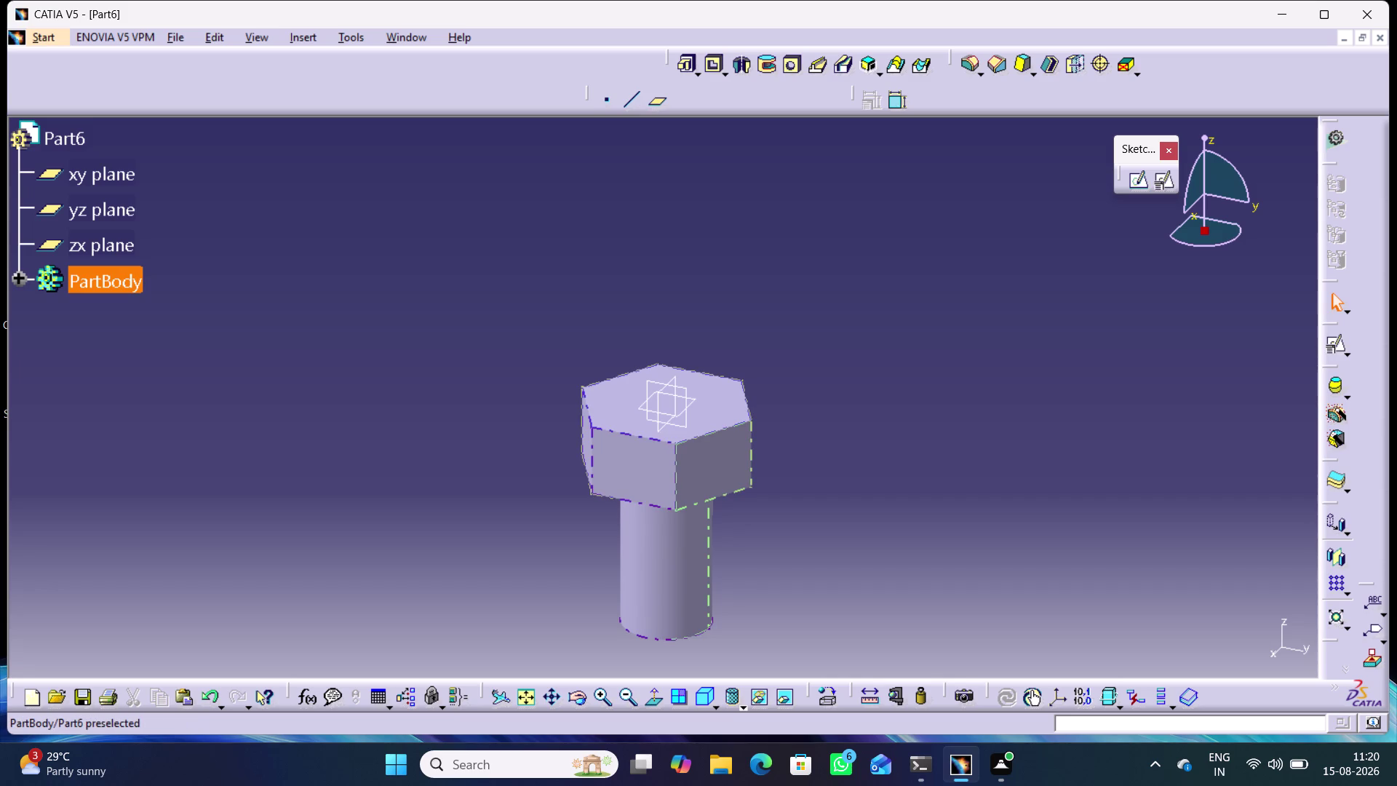
click(839, 467)
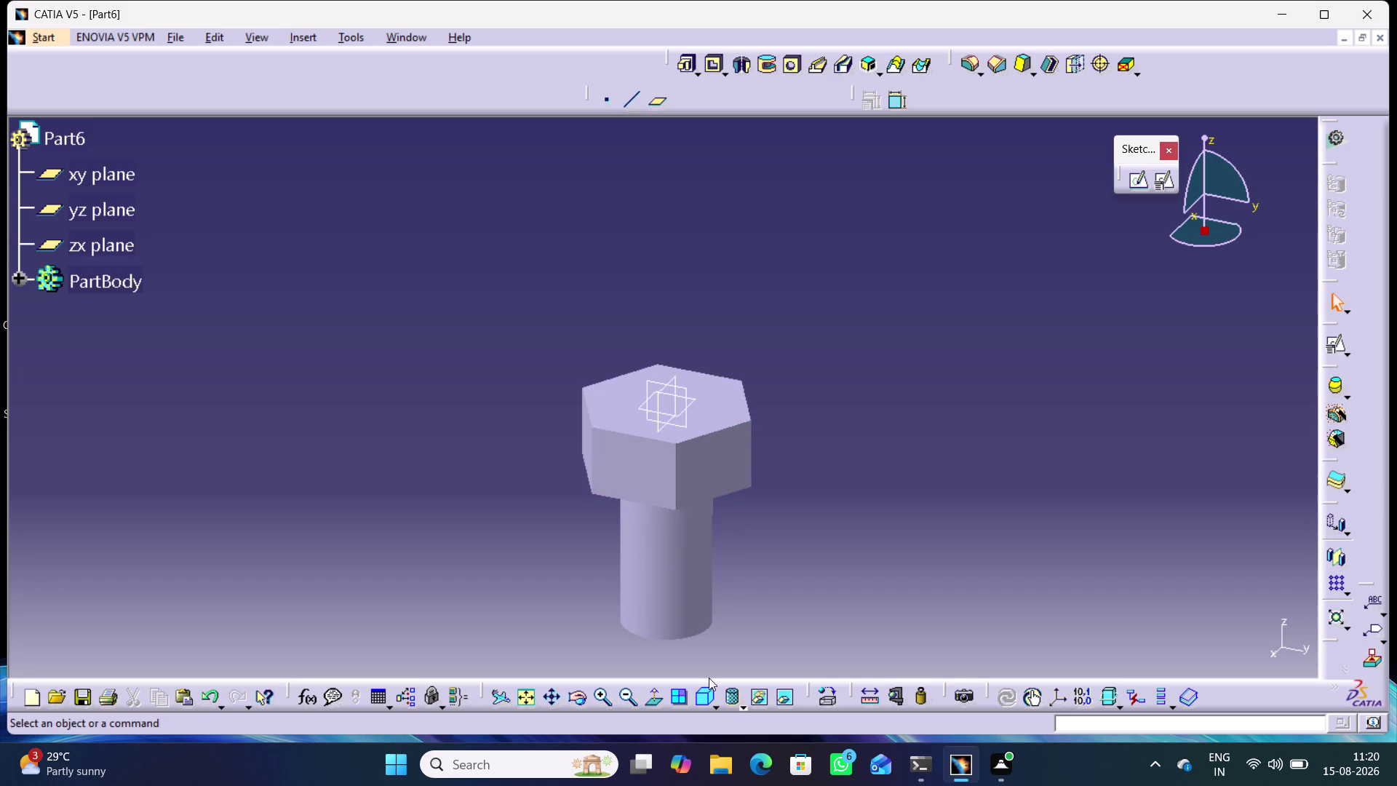
click(705, 695)
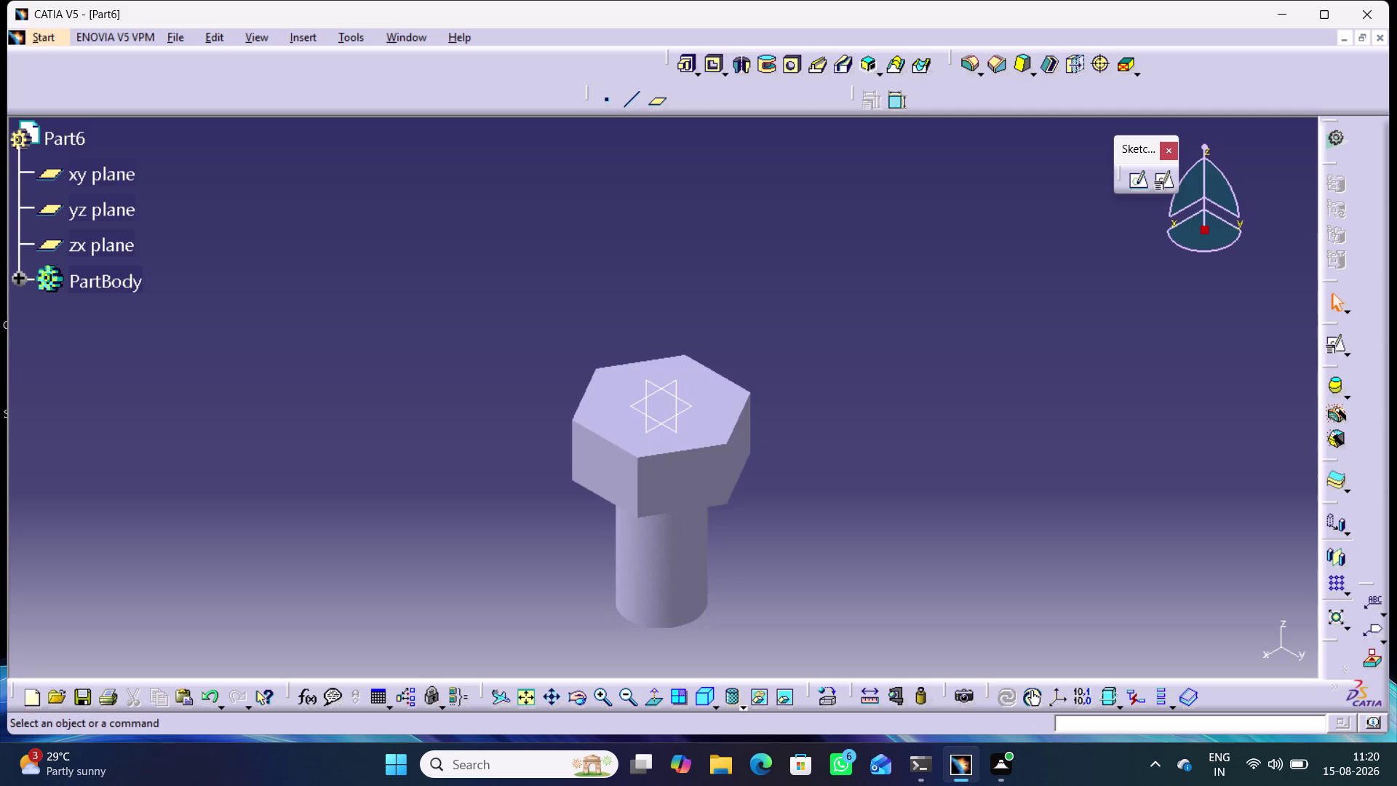
Create a positioned sketch on Part6's yz plane.
click(678, 424)
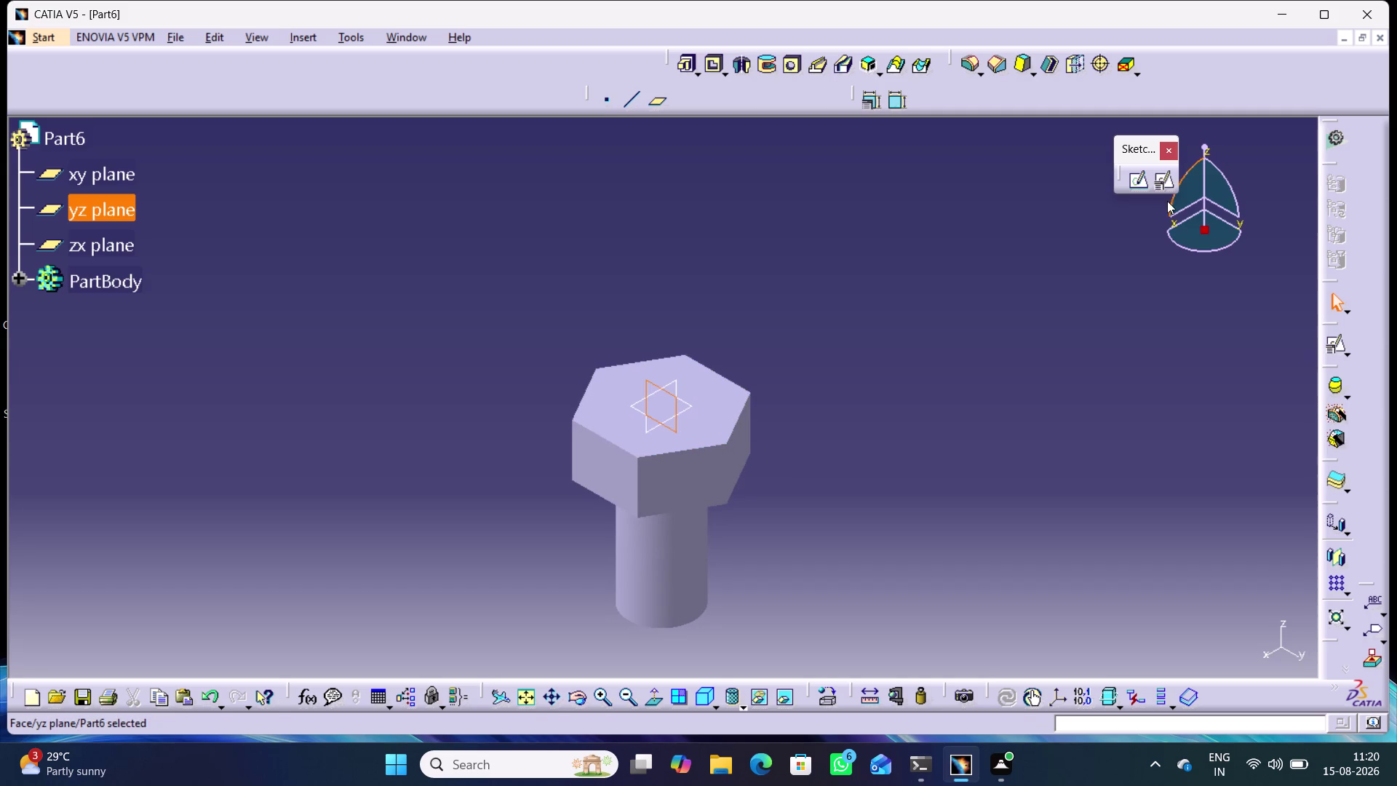
click(1165, 184)
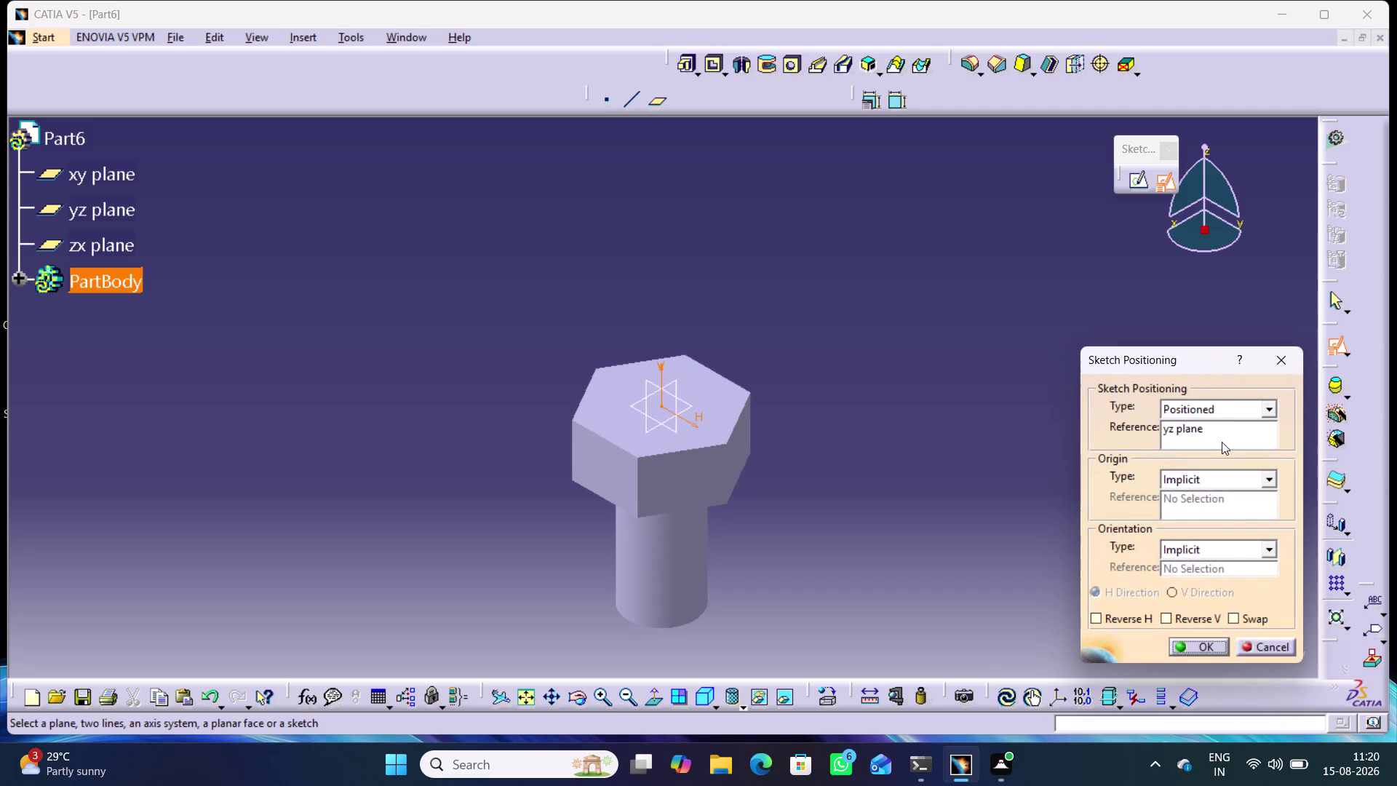
click(1202, 641)
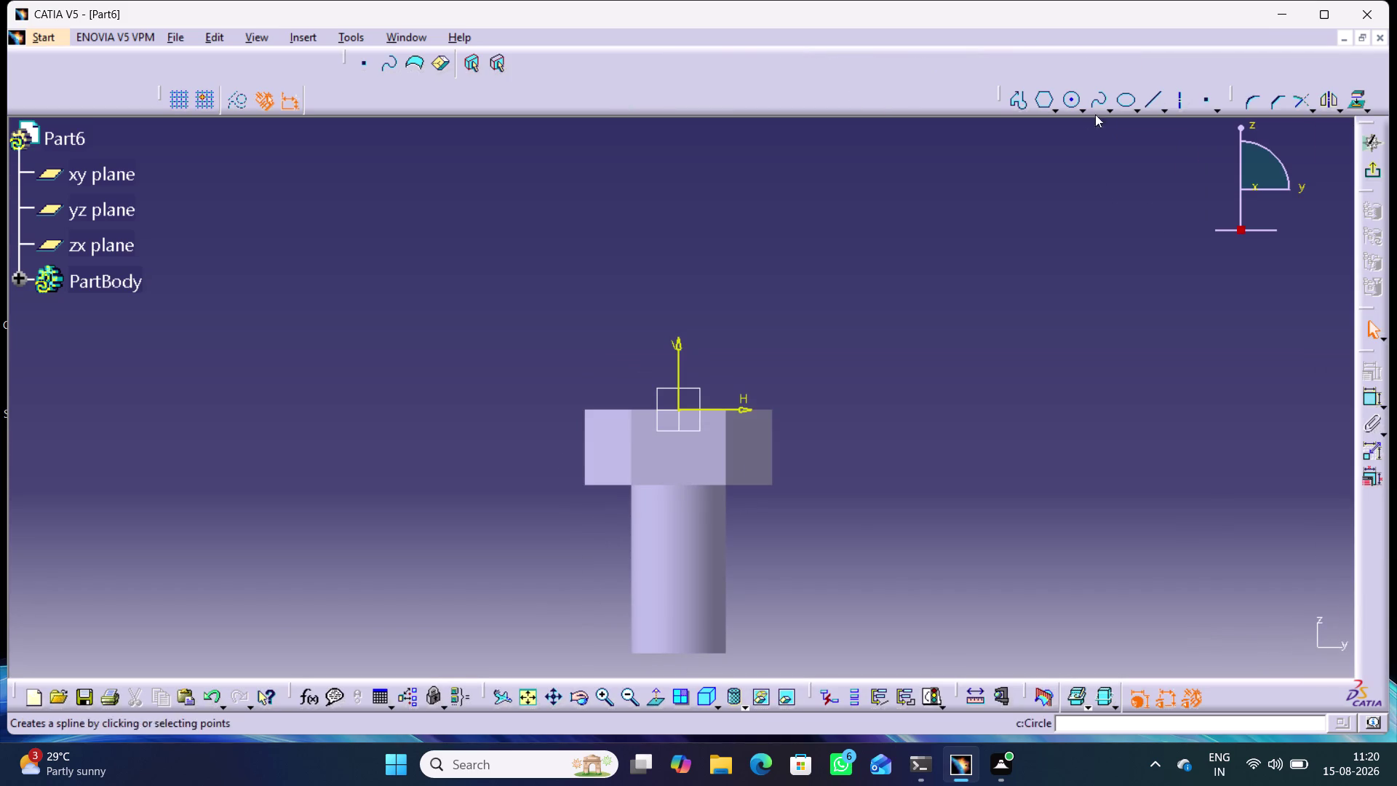
click(1149, 97)
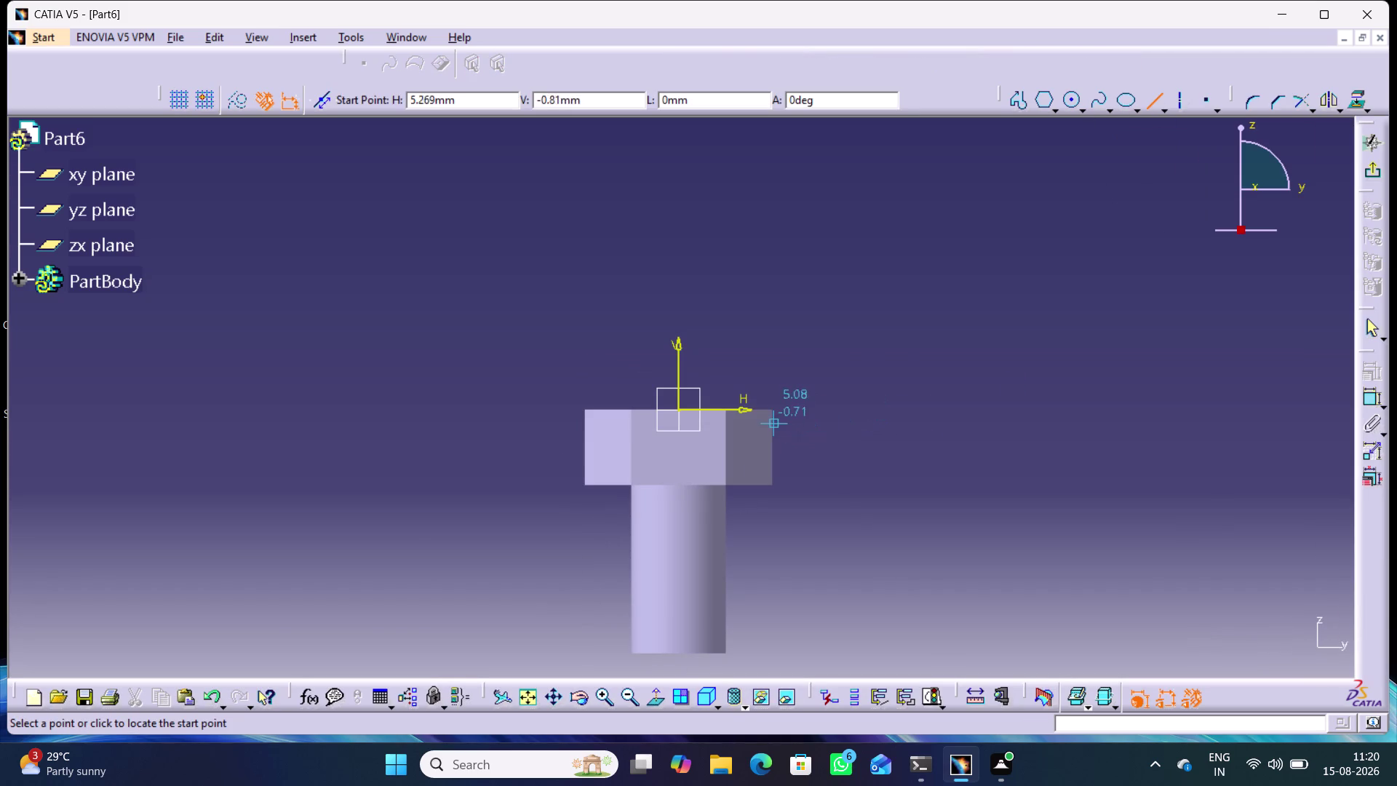
Draw a short slanted line down-right from the bolt head's top right corner.
click(761, 413)
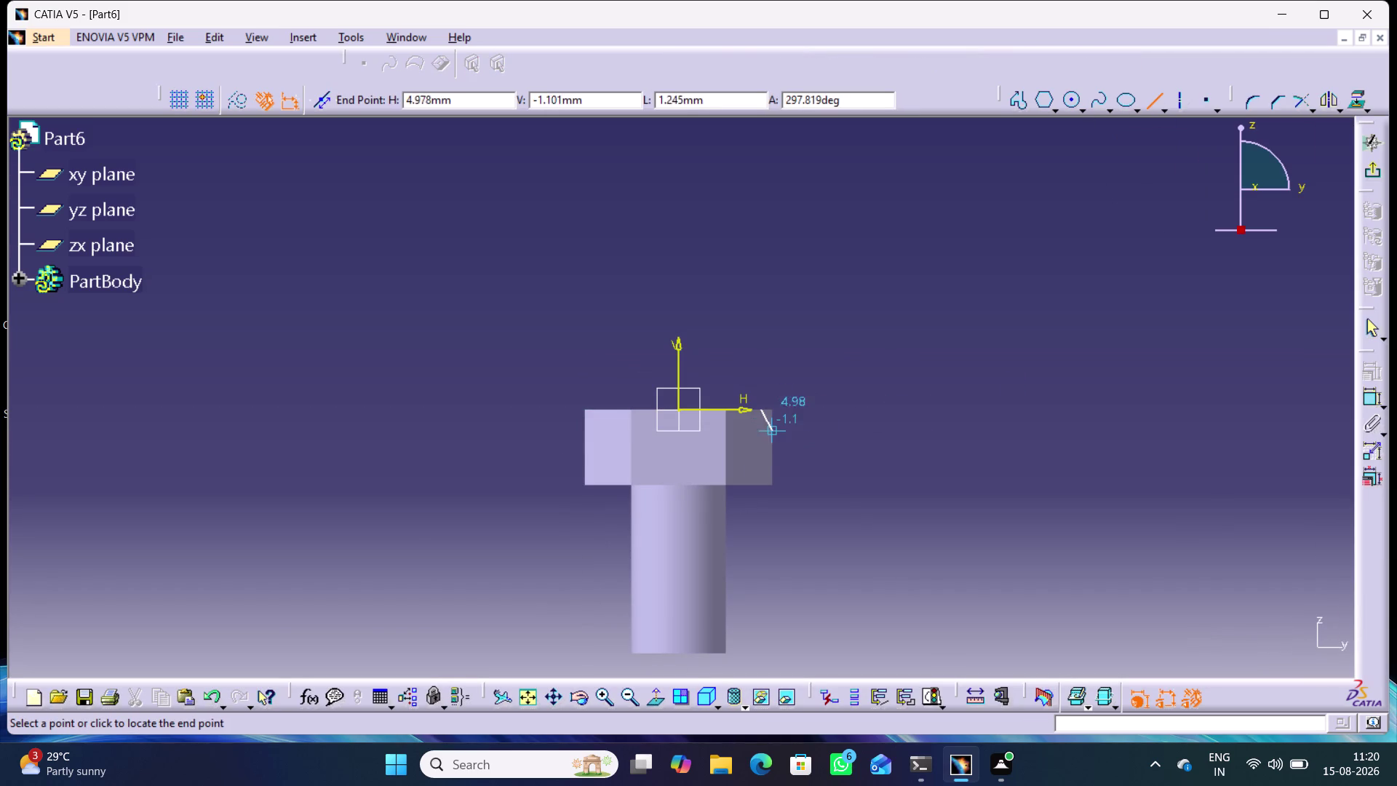
click(772, 440)
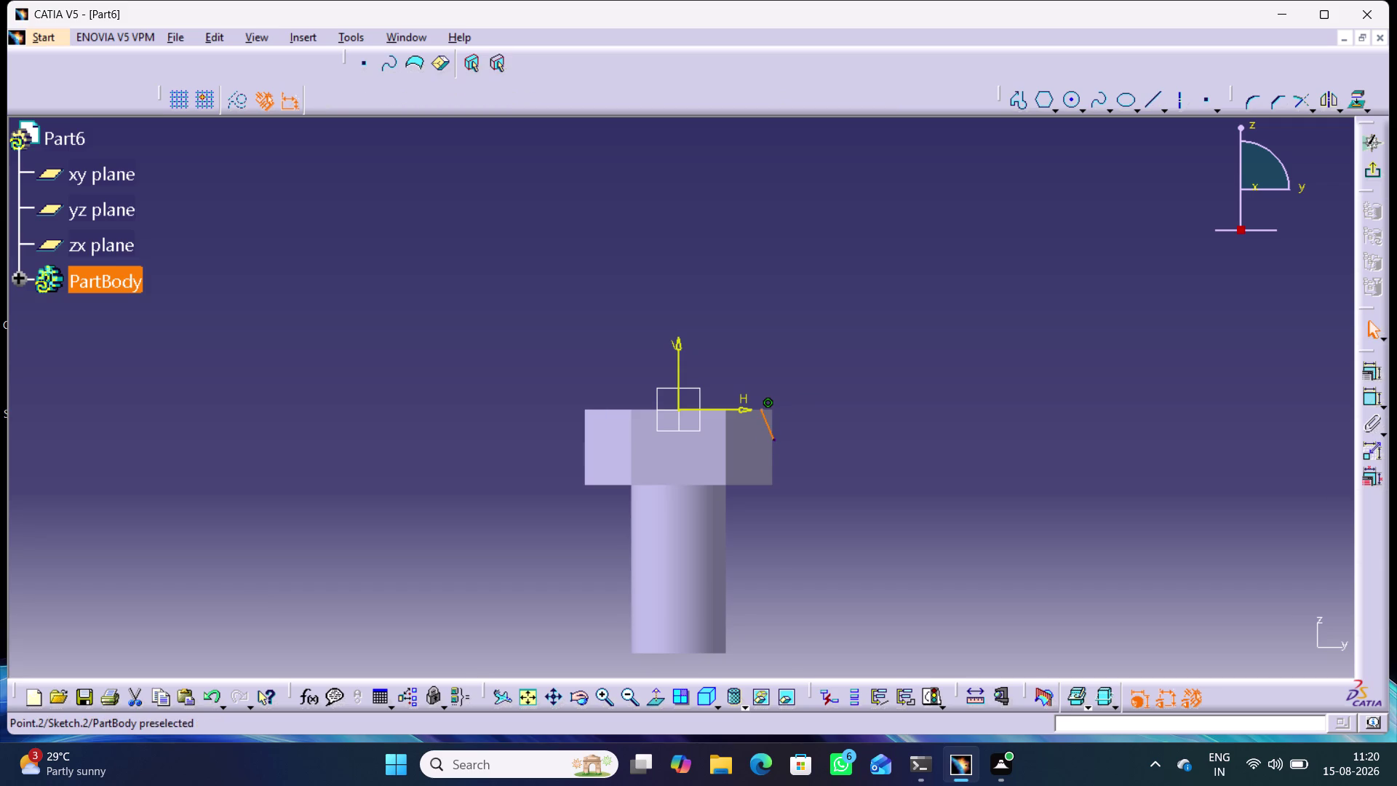
click(881, 414)
middle_drag(812, 556, 814, 532)
right_click(812, 556)
middle_drag(875, 525, 859, 469)
right_drag(875, 526, 859, 469)
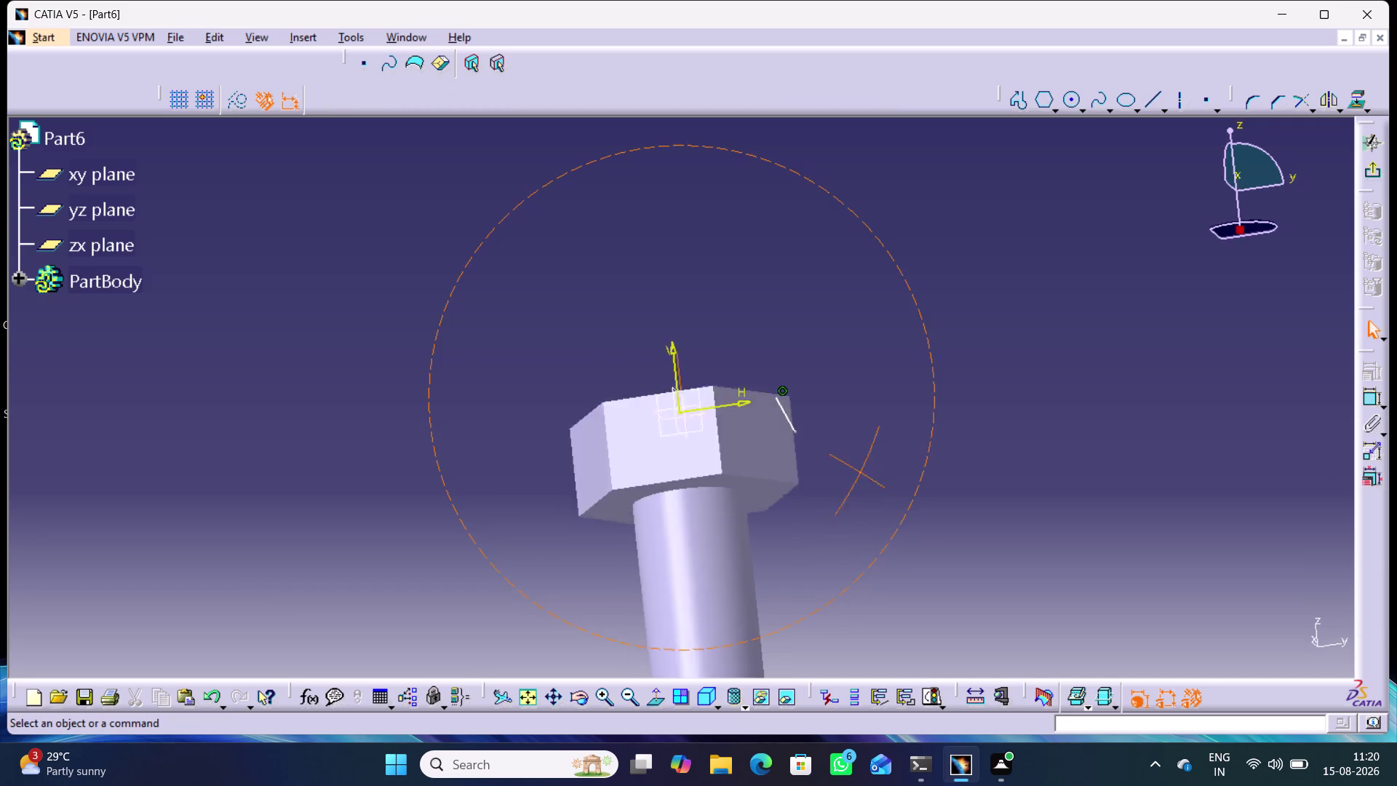
right_drag(858, 469, 827, 402)
middle_drag(858, 468, 826, 401)
Orbit to inspect the new line, then return to the normal sketch view.
middle_drag(906, 494, 895, 365)
right_click(906, 494)
middle_drag(1020, 446, 1050, 665)
right_drag(1022, 446, 1047, 655)
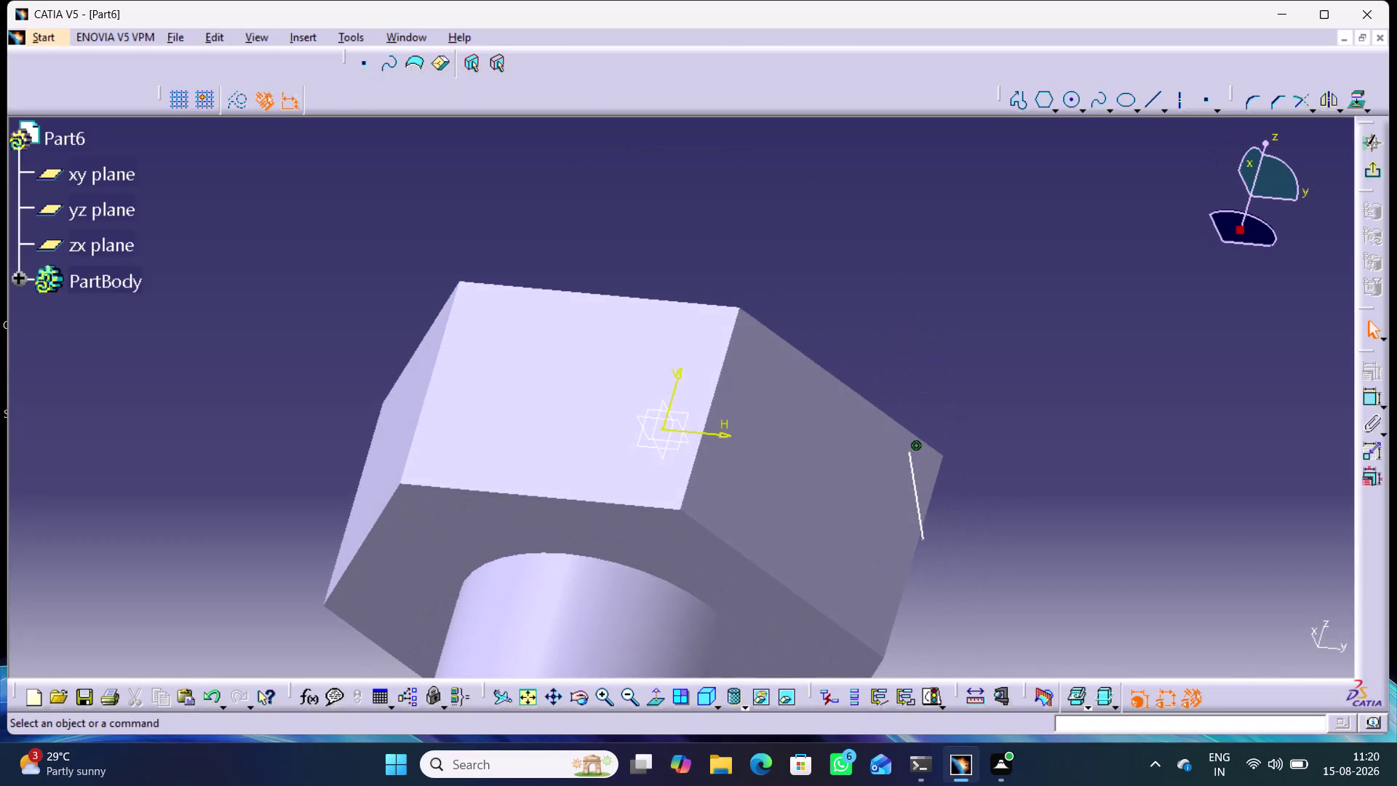
middle_drag(710, 259, 664, 490)
right_drag(710, 259, 665, 490)
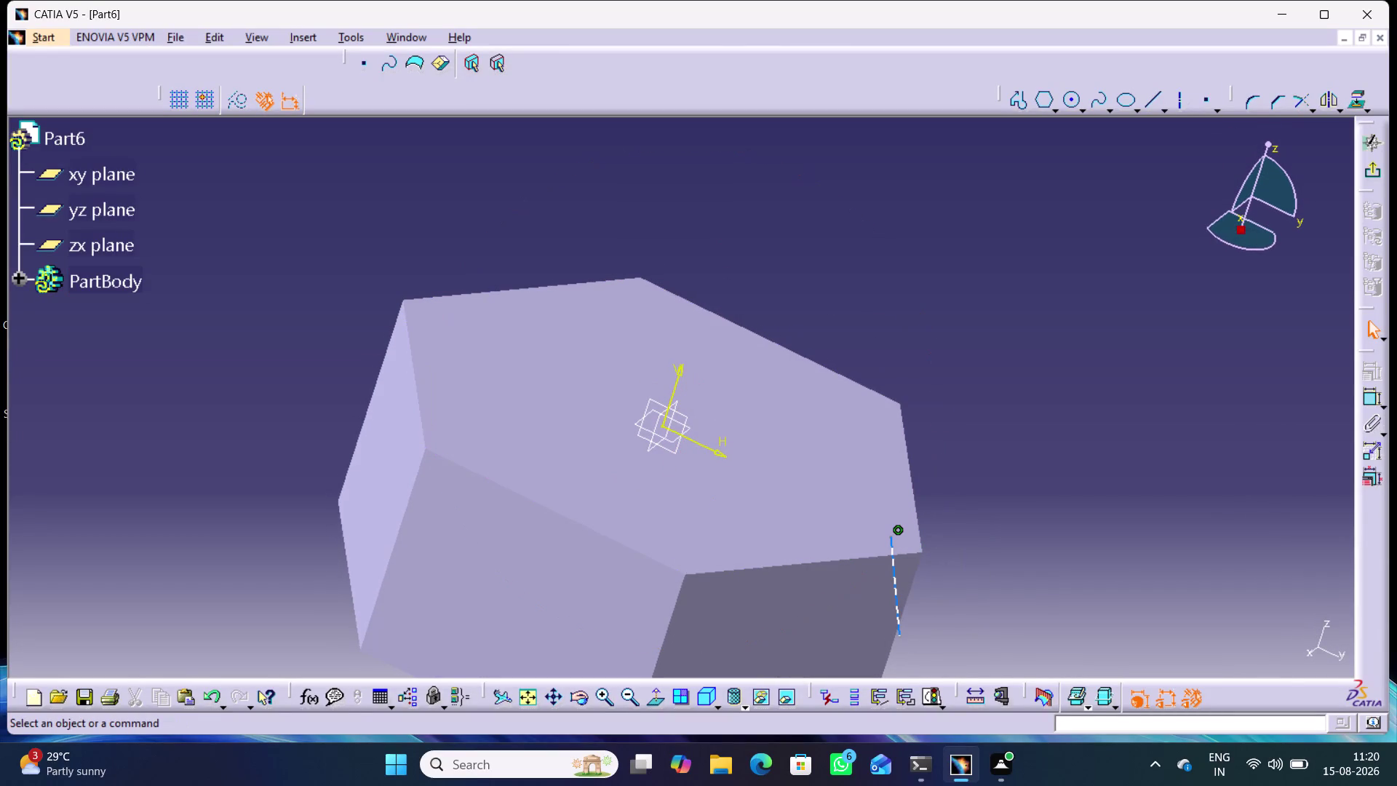
click(654, 700)
middle_drag(1012, 605, 1013, 605)
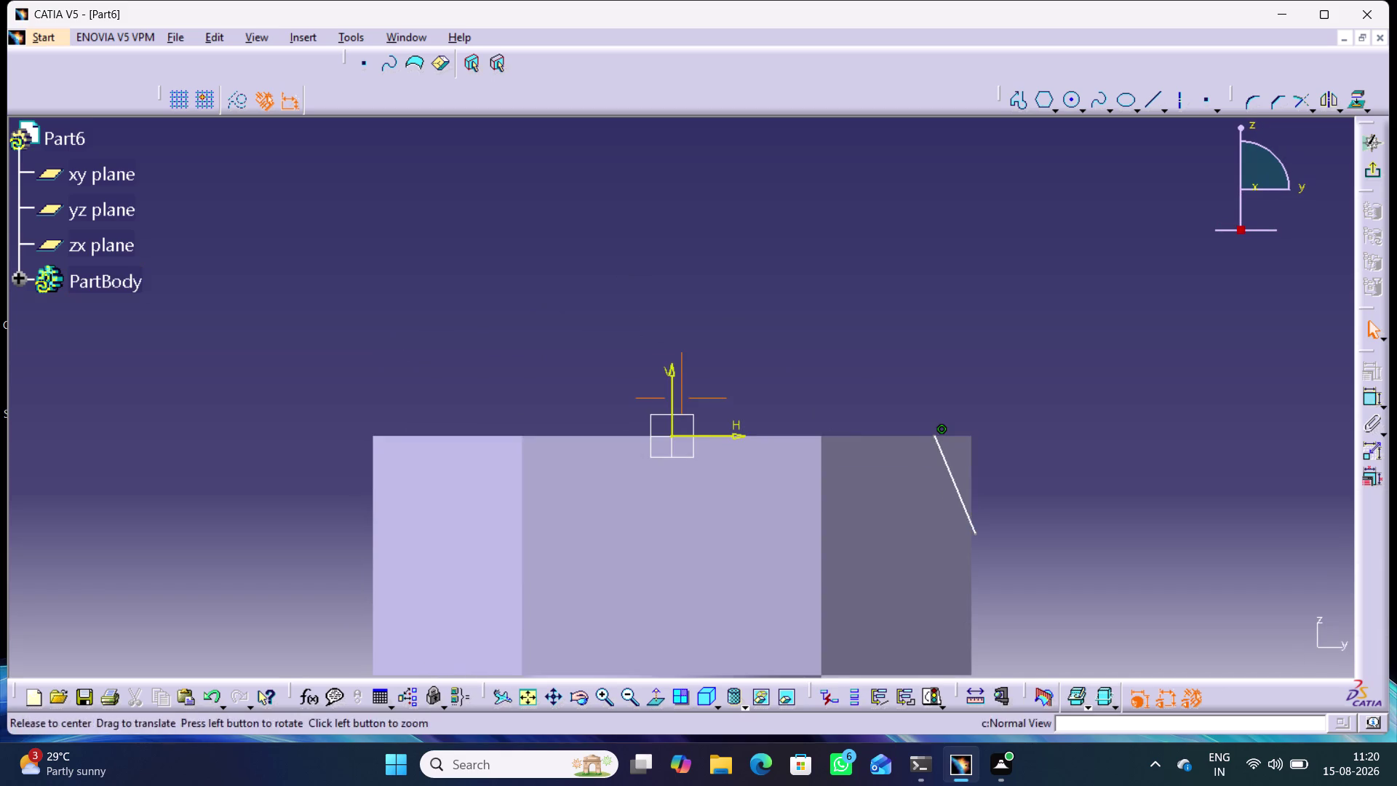
middle_drag(1013, 605, 956, 519)
Dimension the chamfer line's vertical extent from the head's top edge at 1 mm.
double_click(1372, 401)
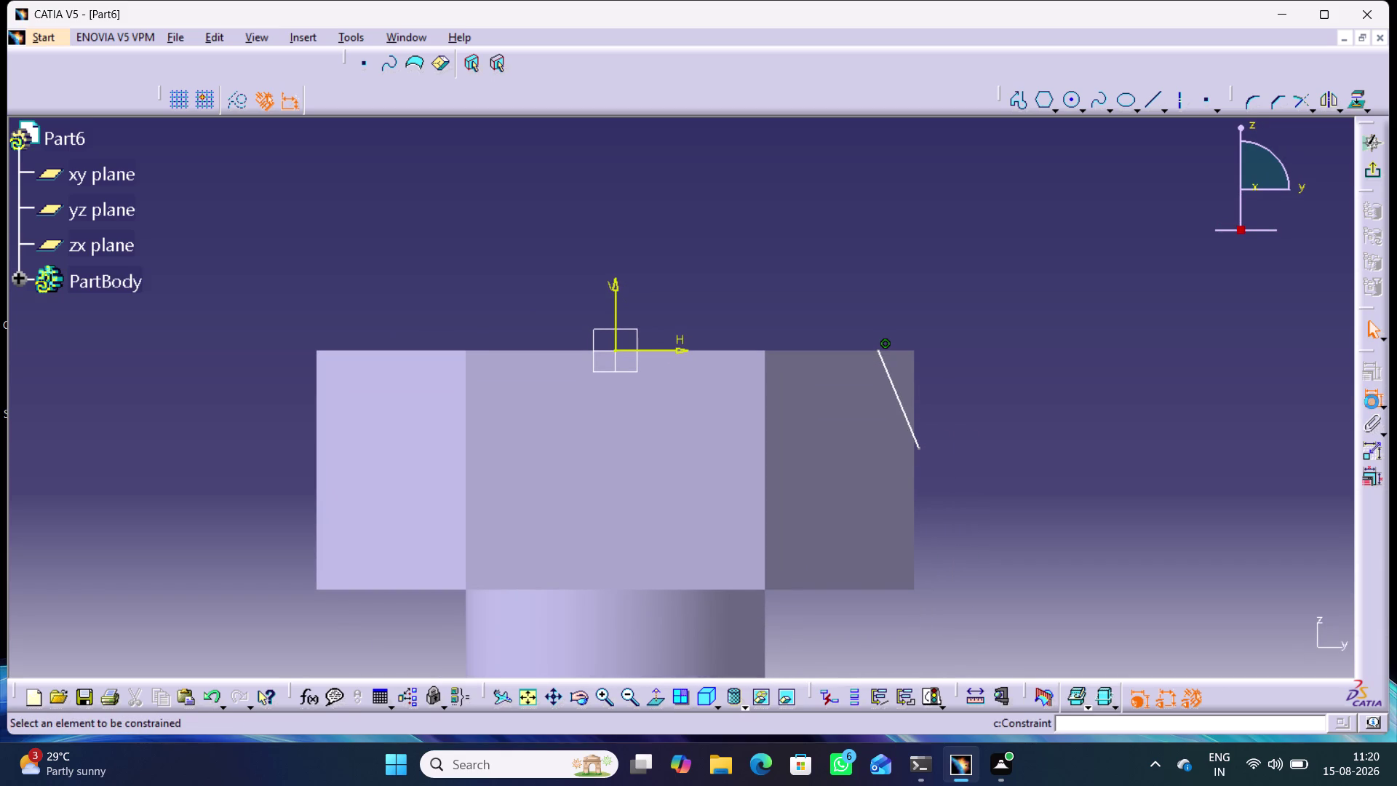
click(920, 447)
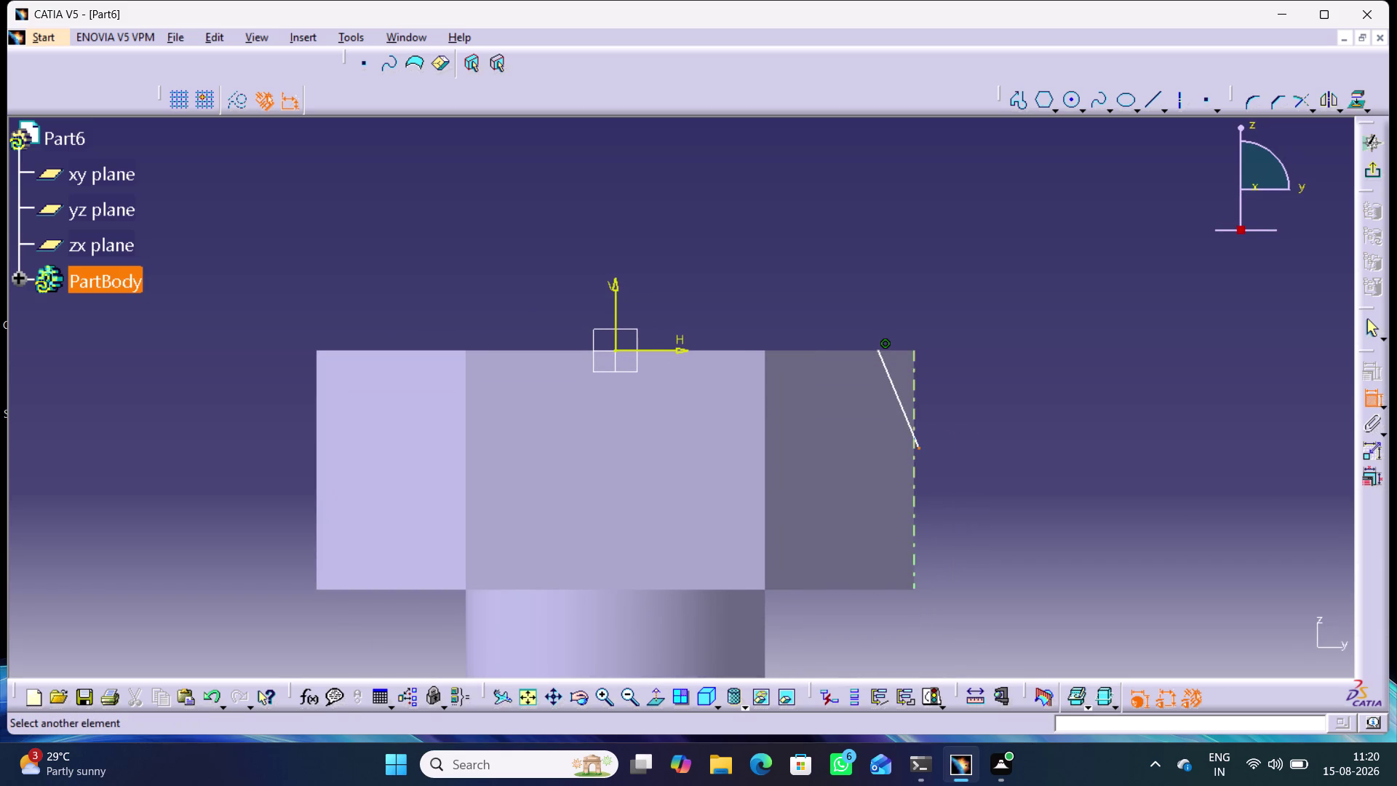
click(914, 467)
right_click(1057, 425)
click(1088, 510)
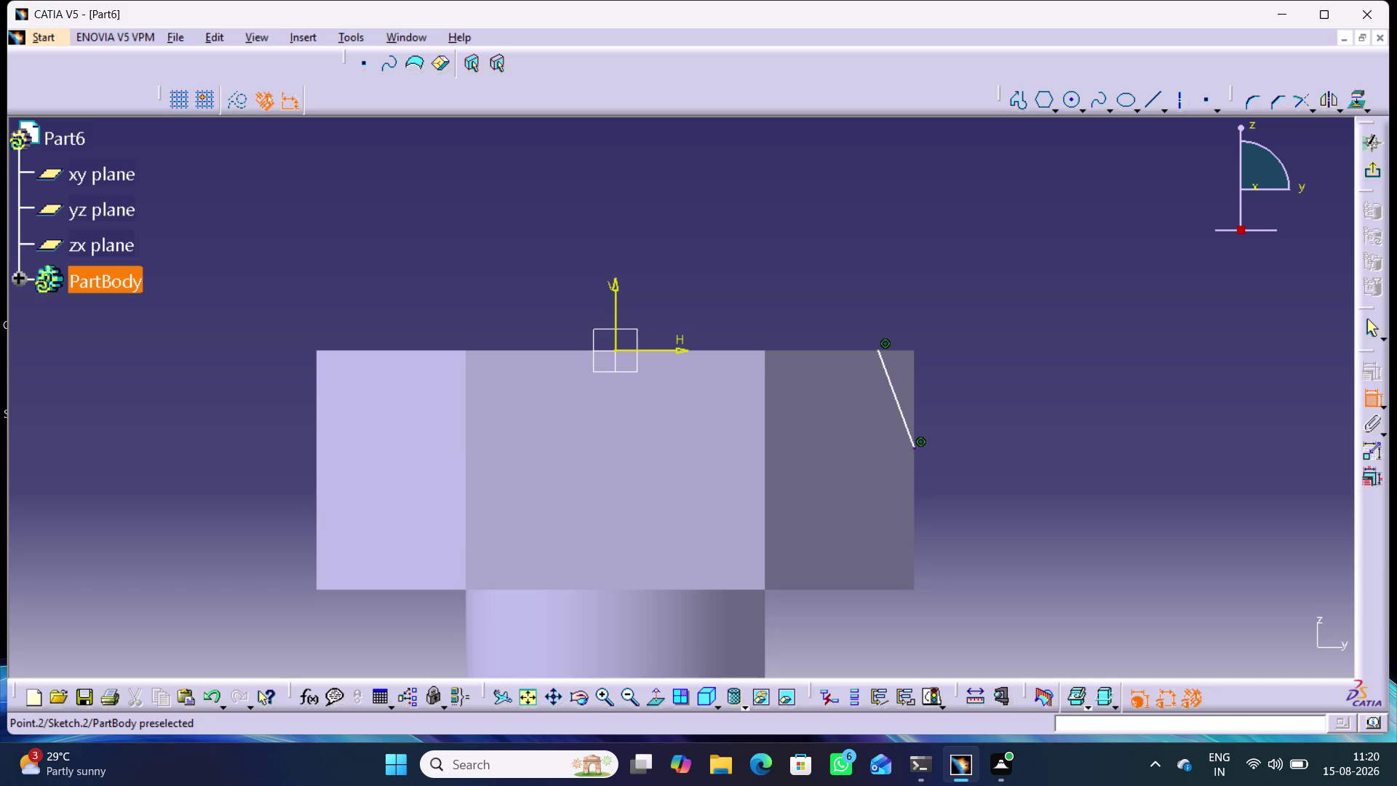
click(917, 448)
click(909, 352)
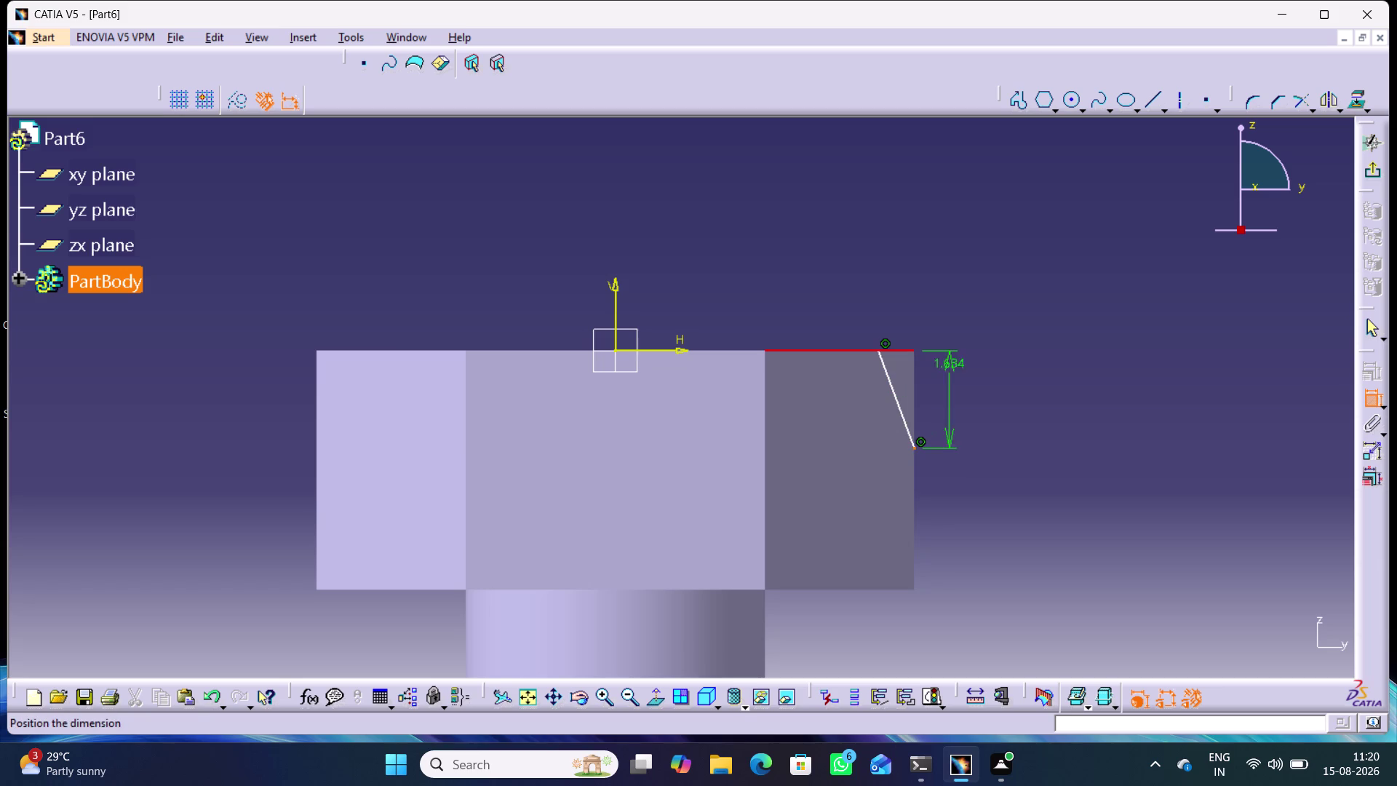
click(972, 405)
double_click(970, 401)
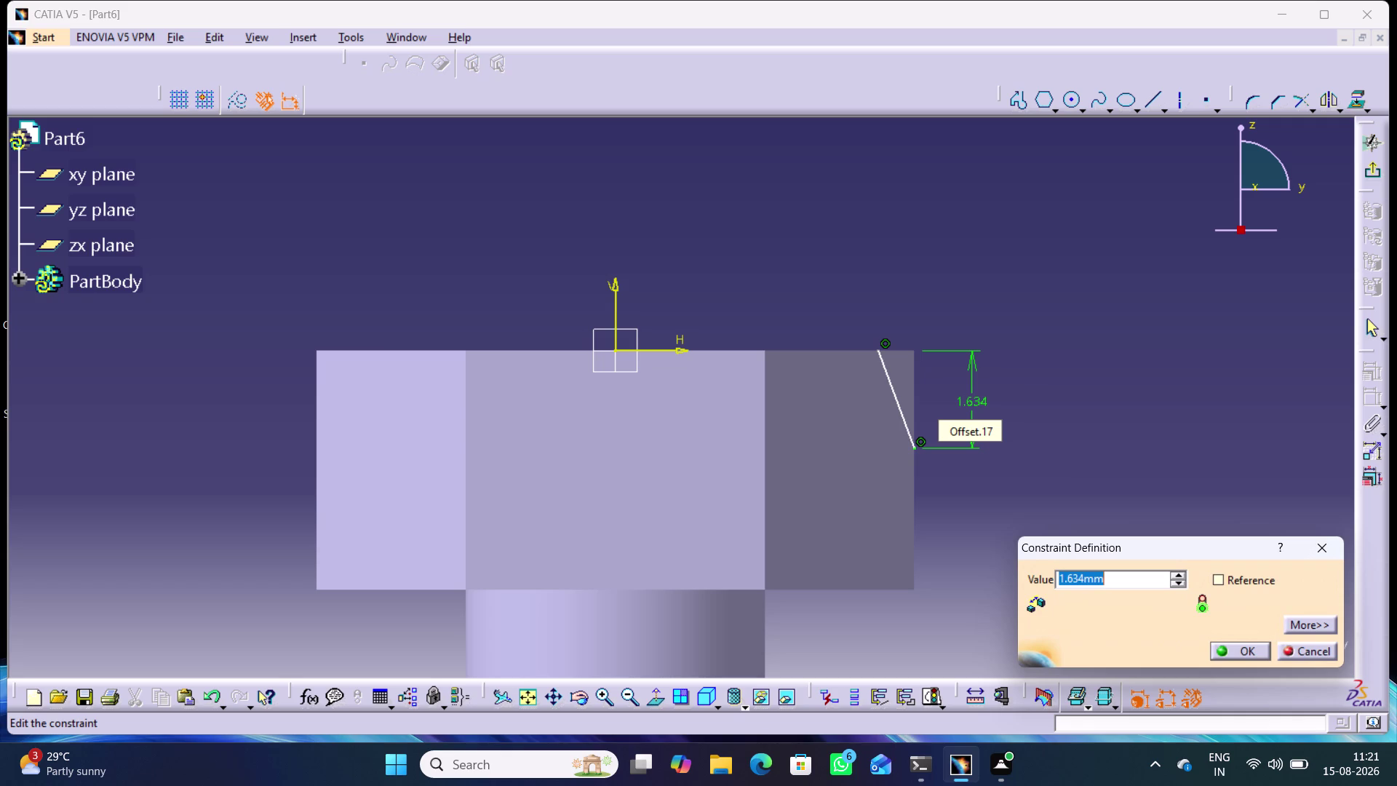
key(1)
key(Return)
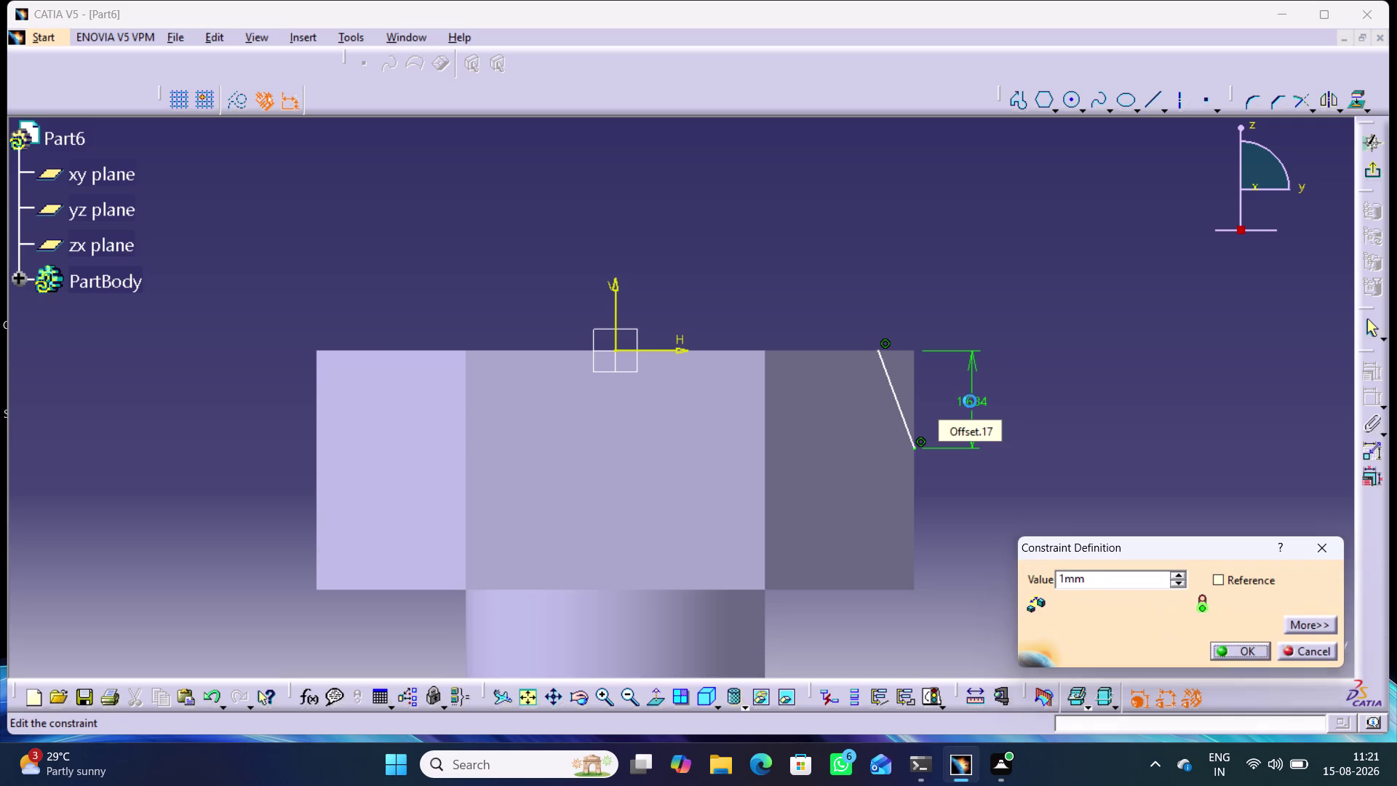
click(878, 348)
Dimension the chamfer line's horizontal extent at 1 mm and exit the sketch.
click(917, 350)
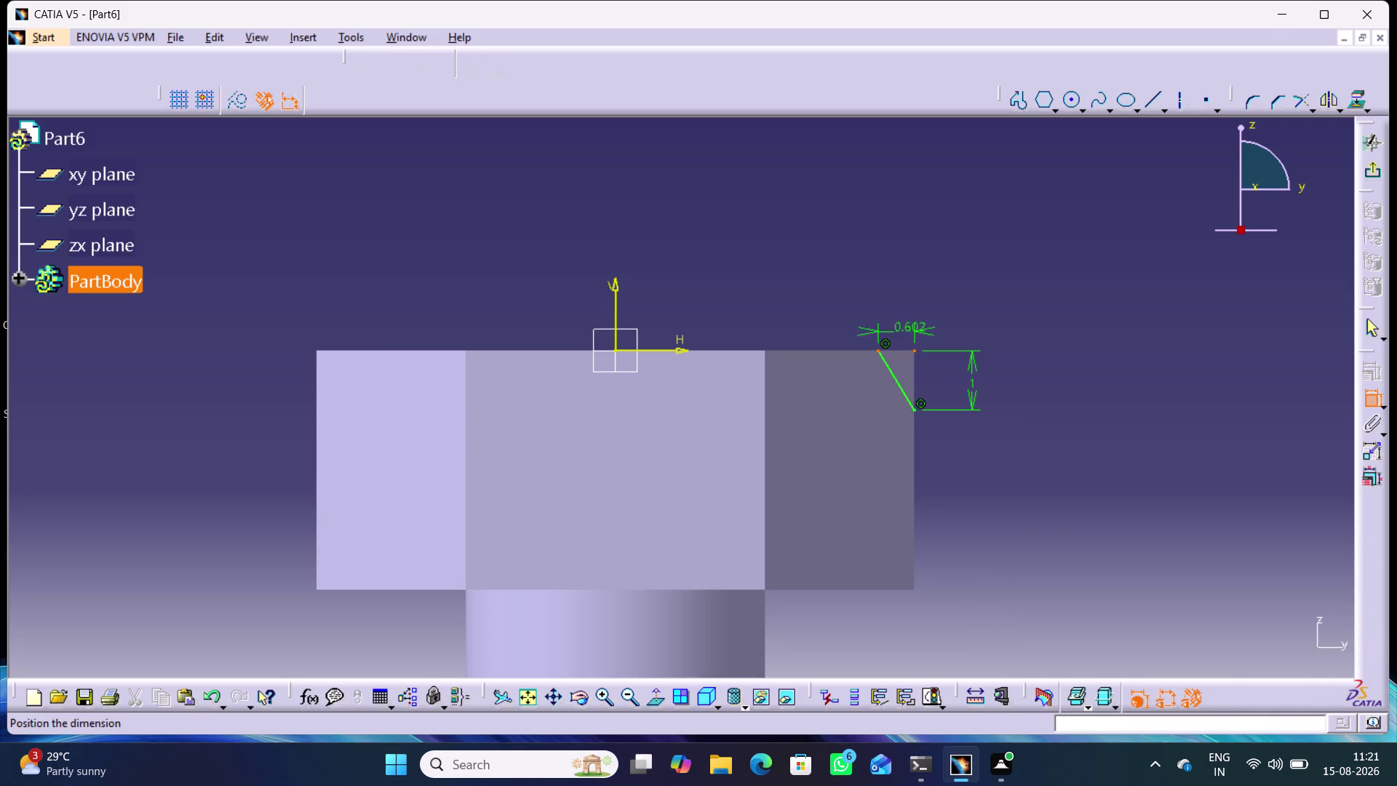
click(891, 302)
double_click(895, 297)
key(1)
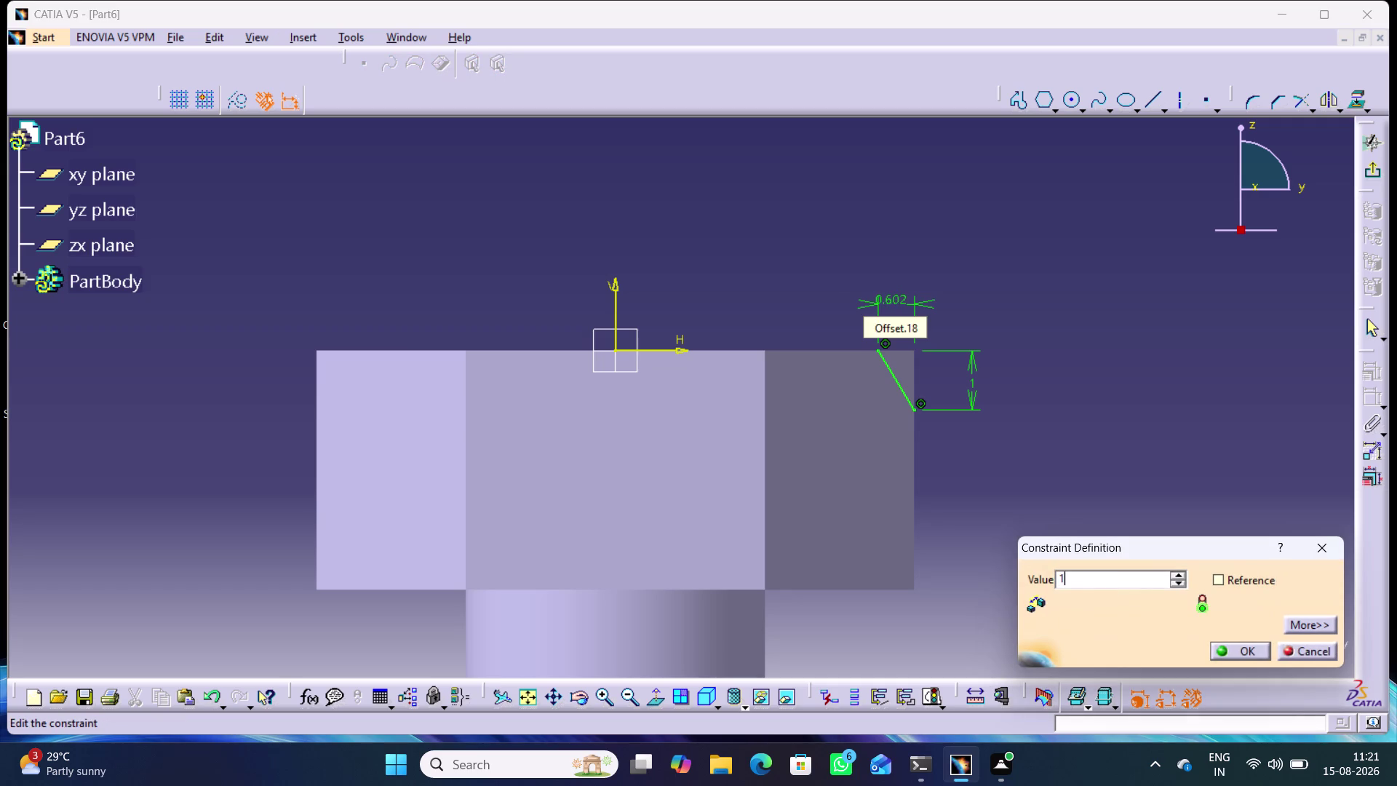
key(Return)
click(983, 305)
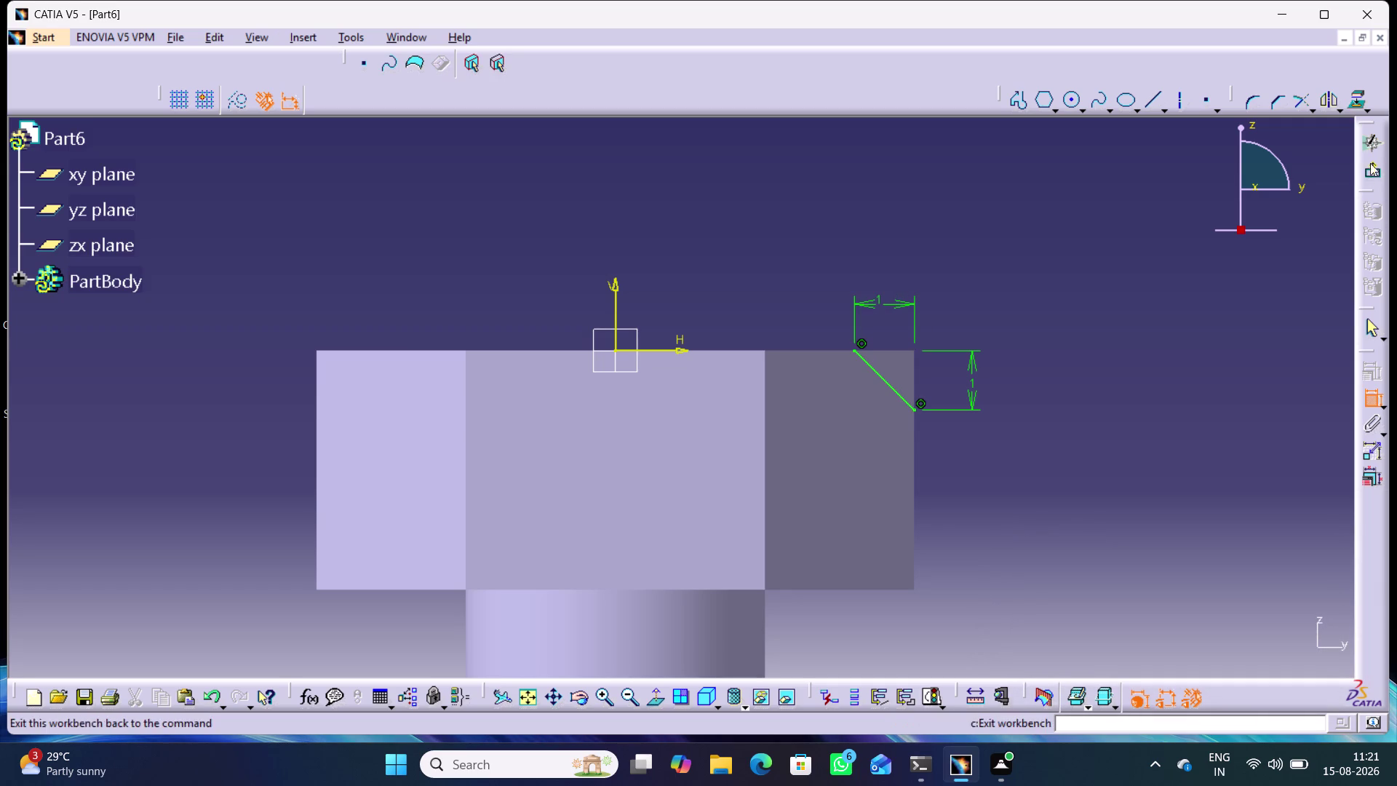
click(1372, 167)
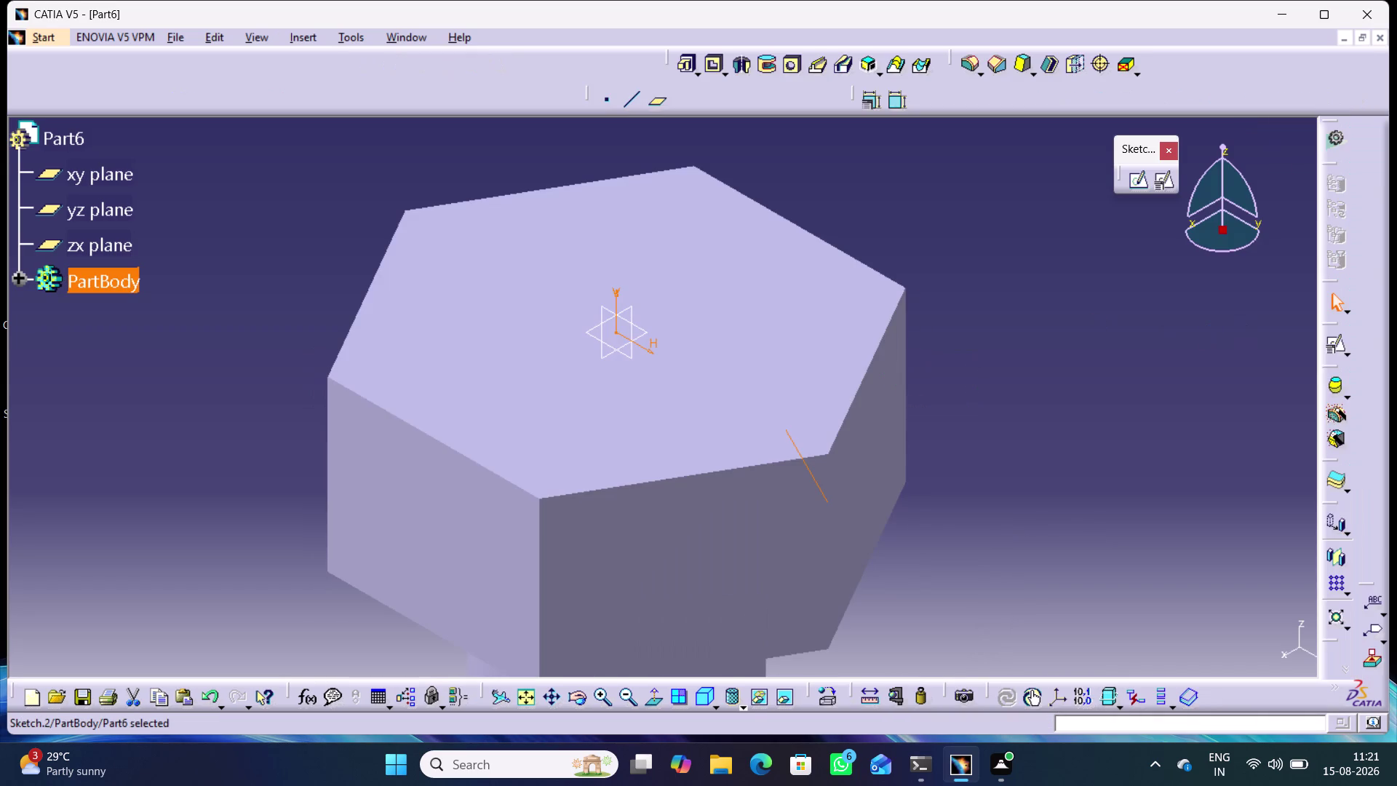
Start a groove from the chamfer sketch using Multipad.1\Axis.1 as the axis, and preview.
click(768, 66)
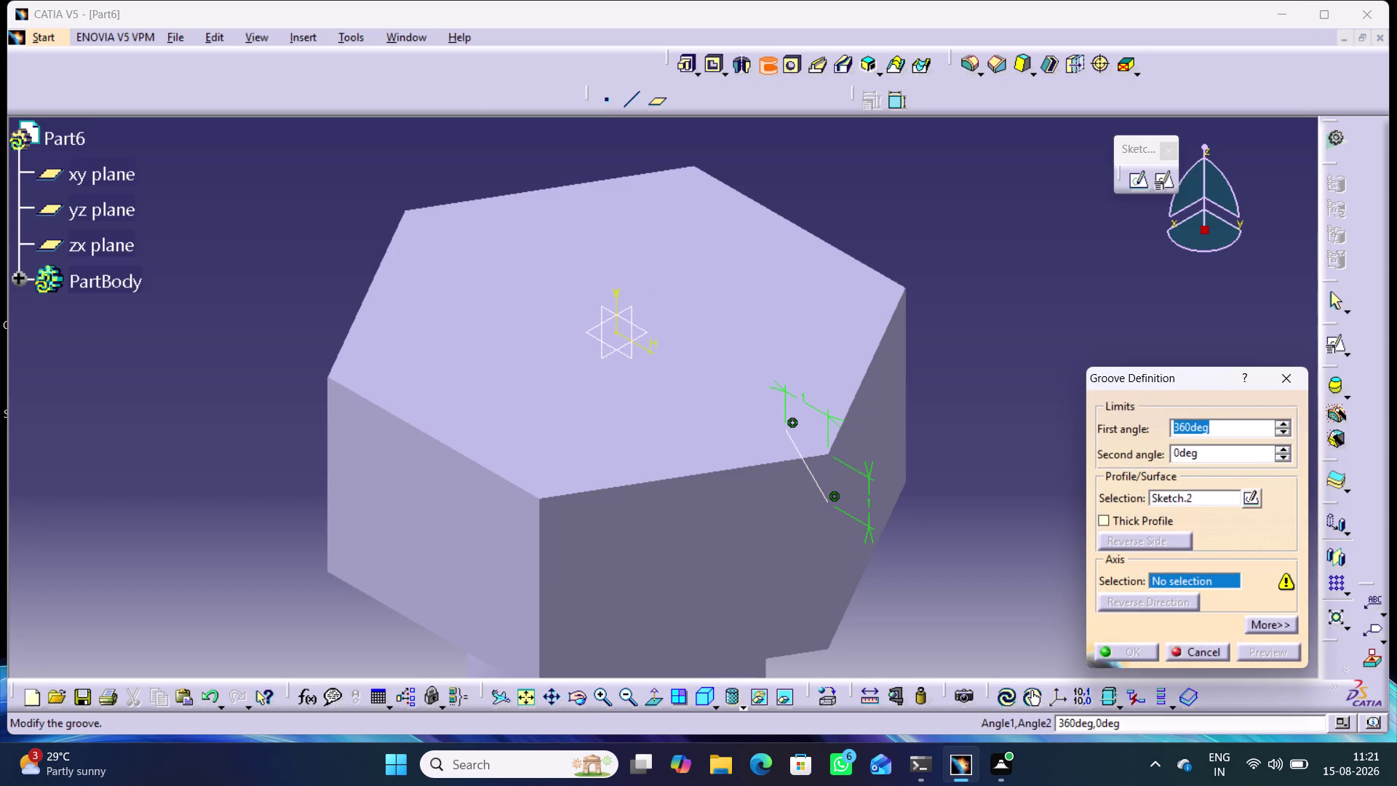
middle_click(948, 593)
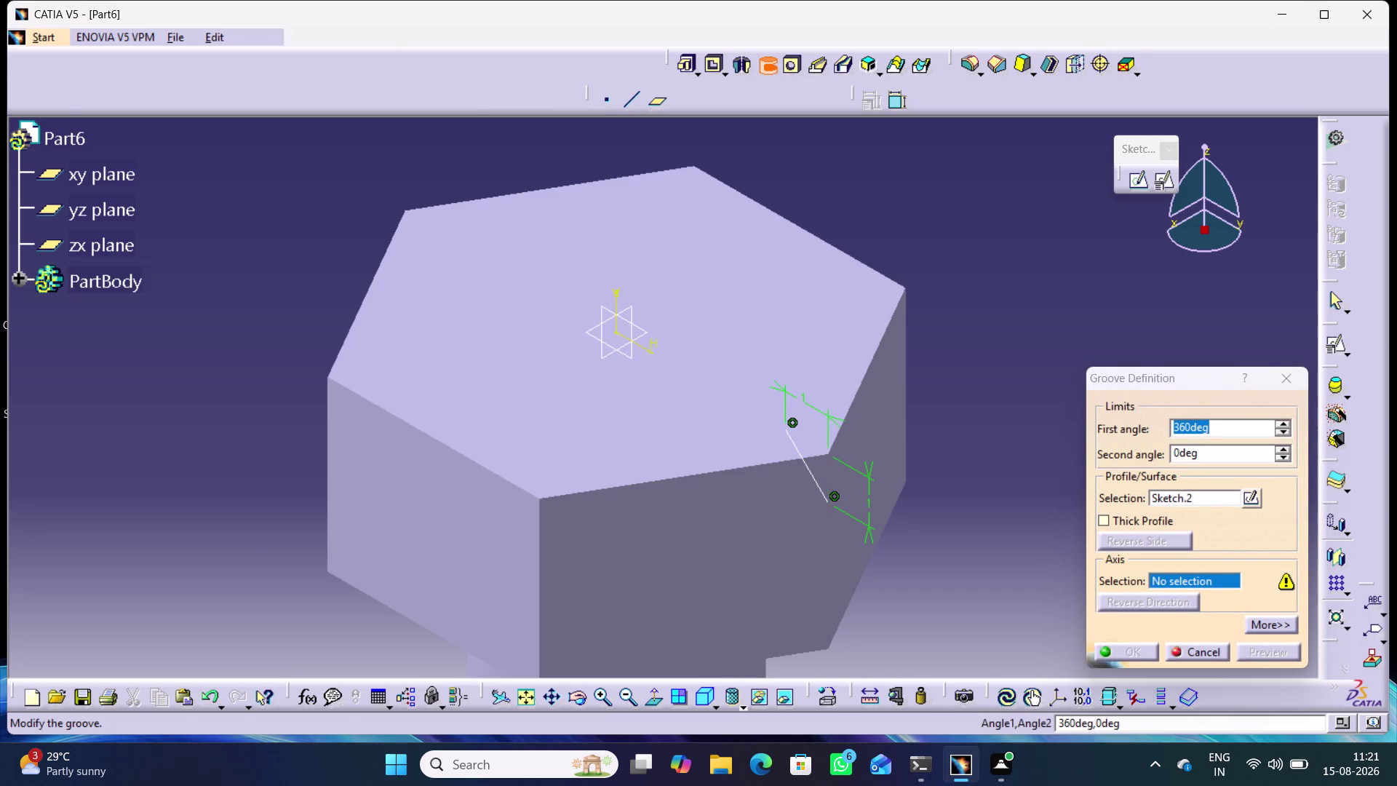
middle_drag(633, 496, 733, 521)
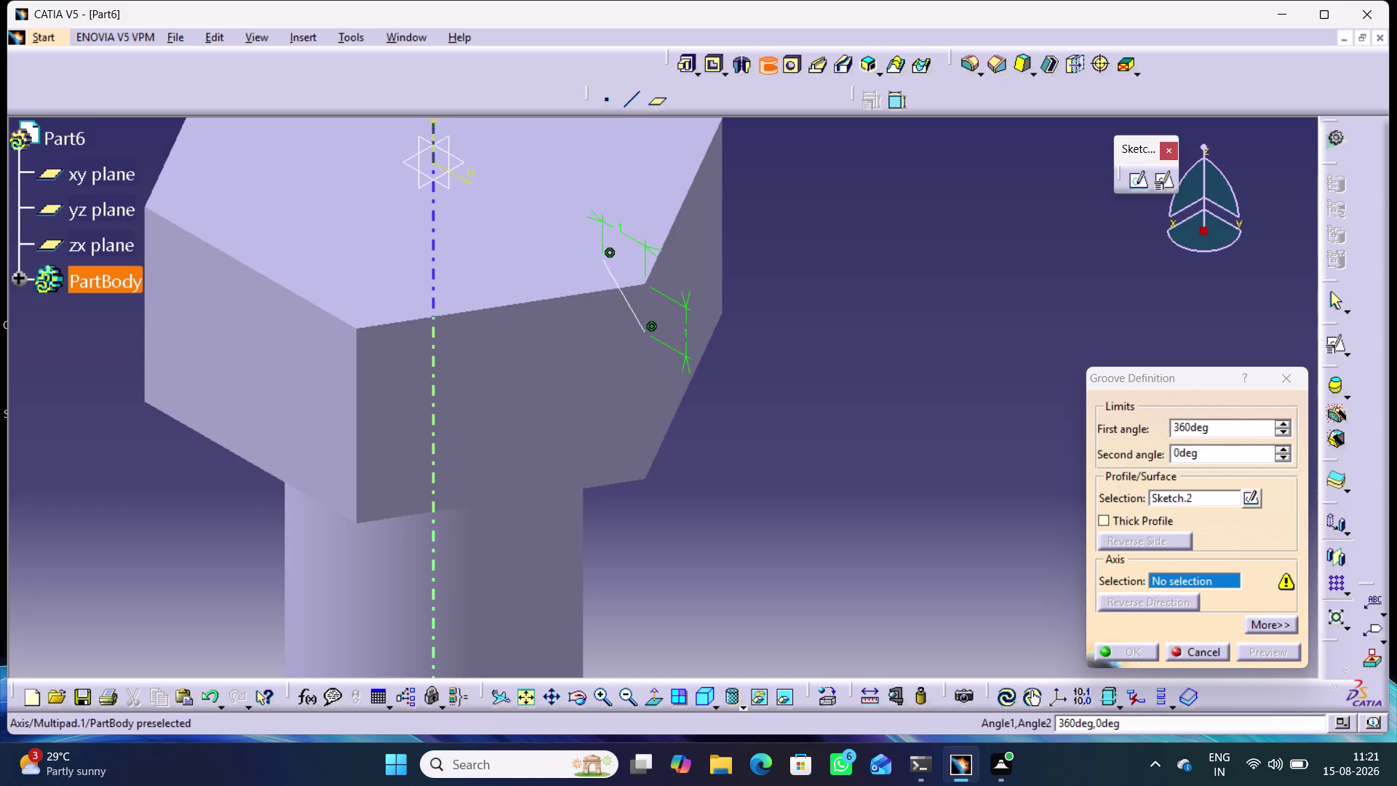
click(429, 553)
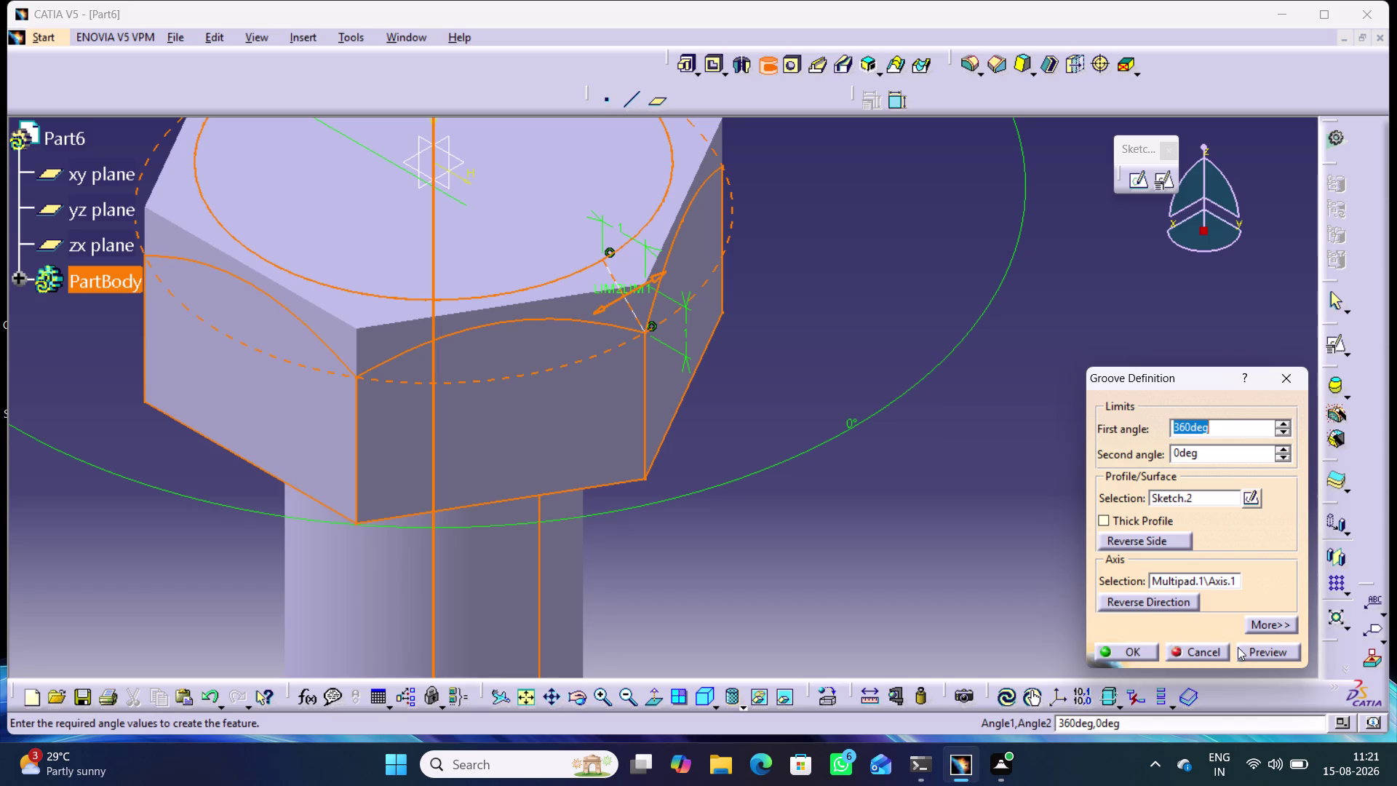
click(1258, 654)
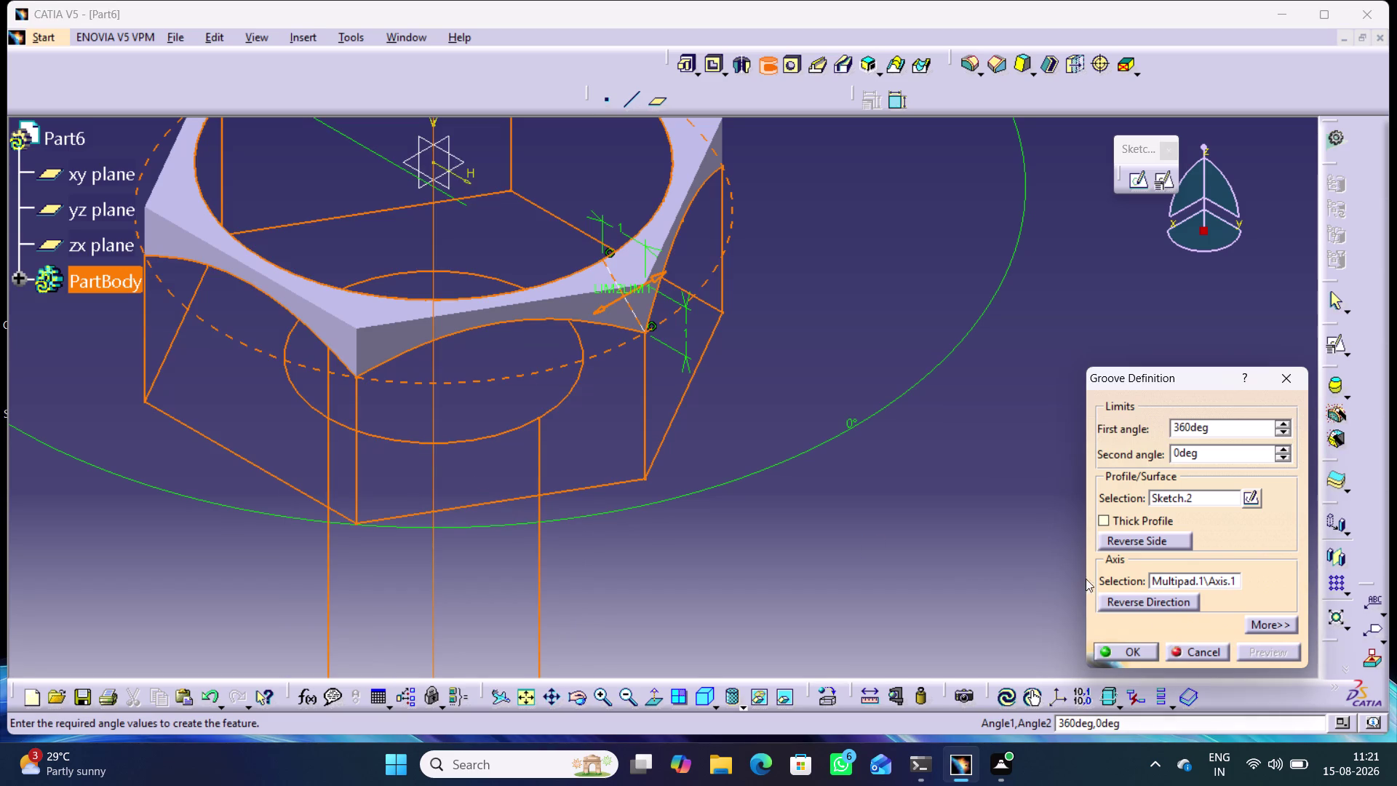
Reverse the groove's cut side and preview the corrected chamfer.
click(1110, 541)
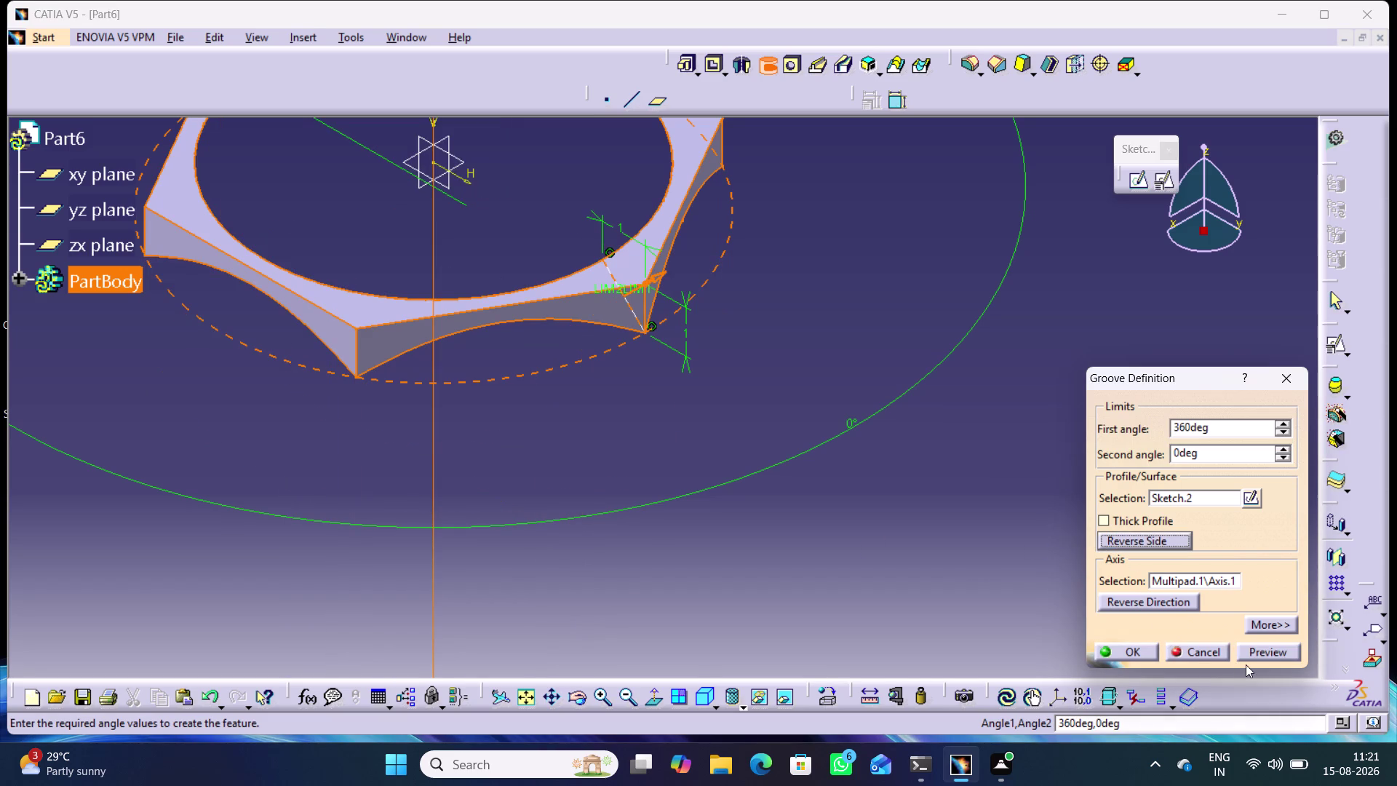
click(1256, 648)
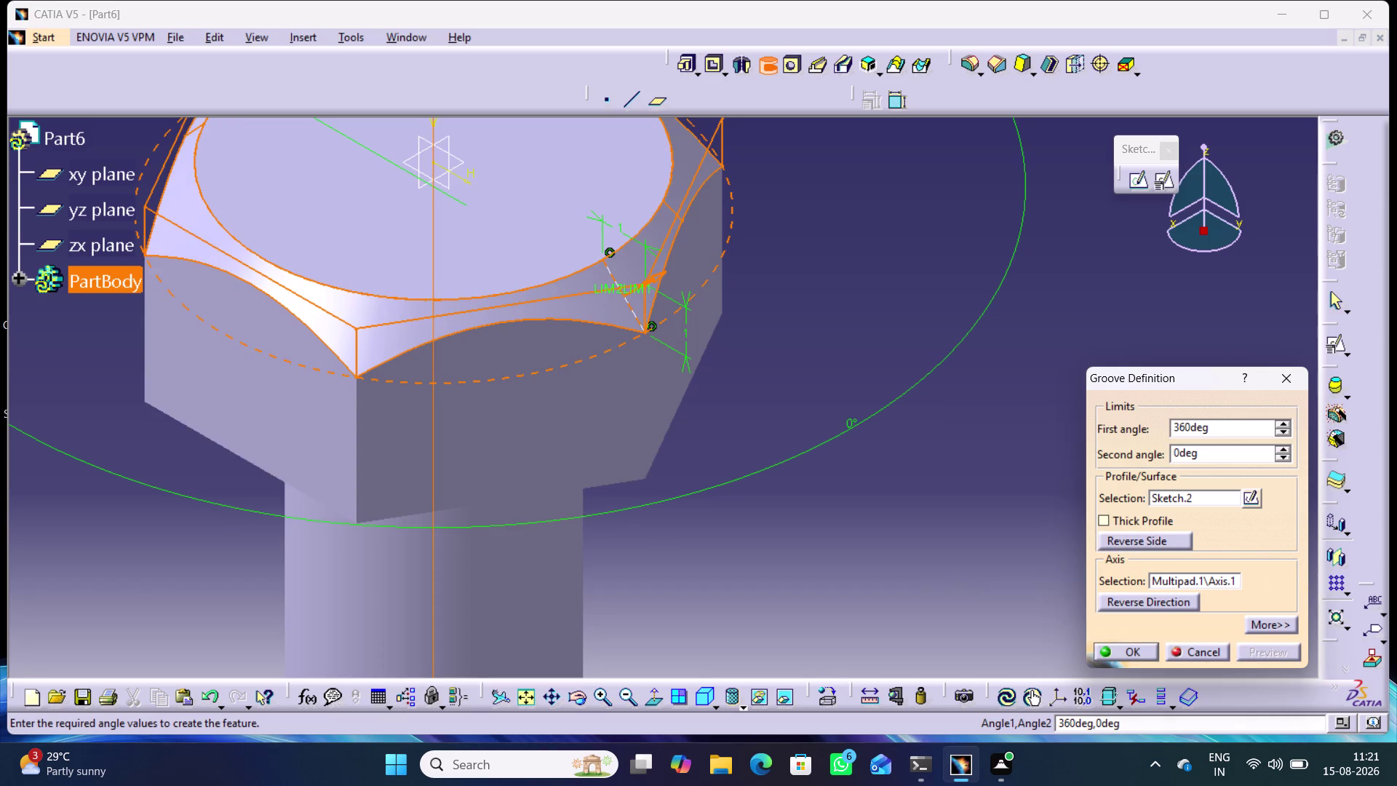
click(806, 561)
middle_drag(806, 561, 926, 518)
Confirm the groove and fit the whole bolt in the view.
right_drag(806, 561, 927, 518)
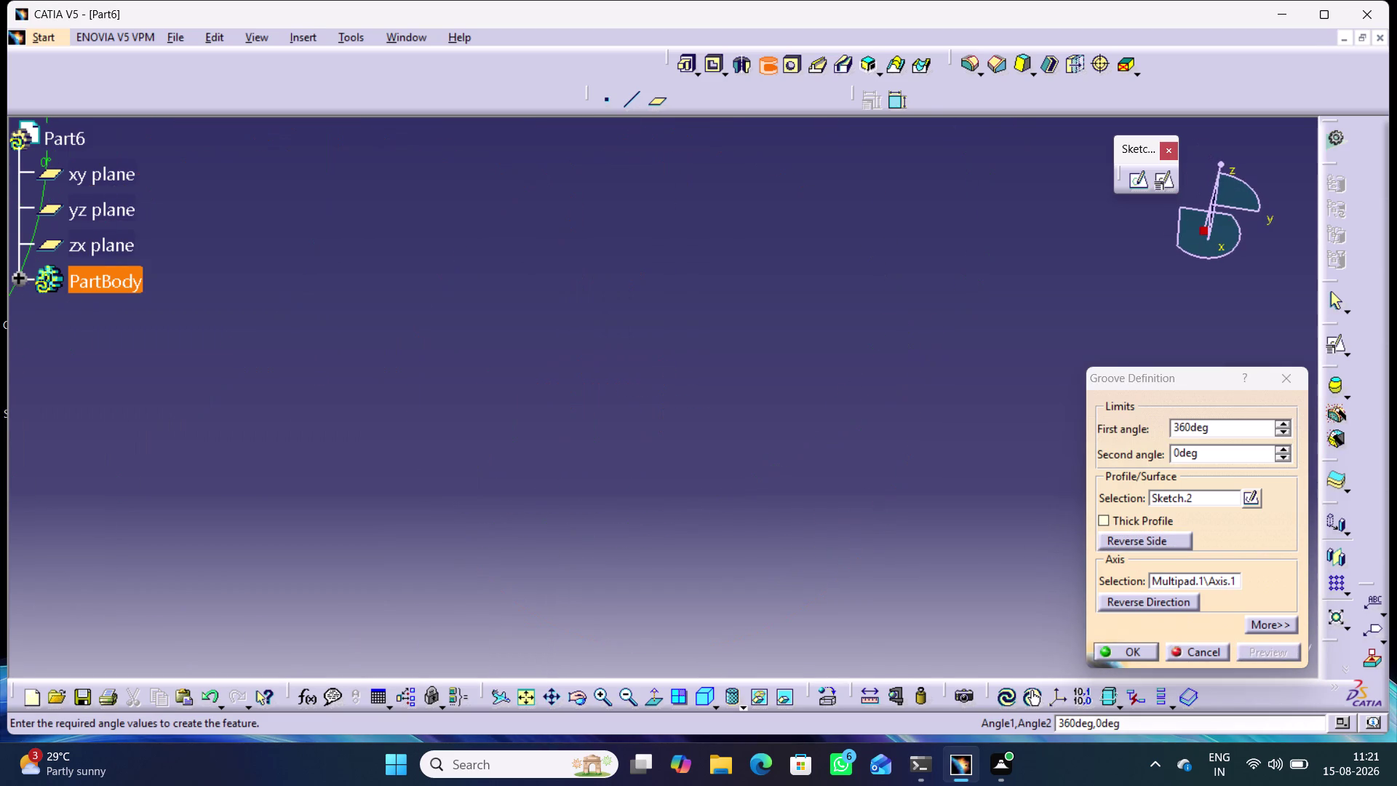
click(1127, 647)
middle_drag(645, 447, 726, 503)
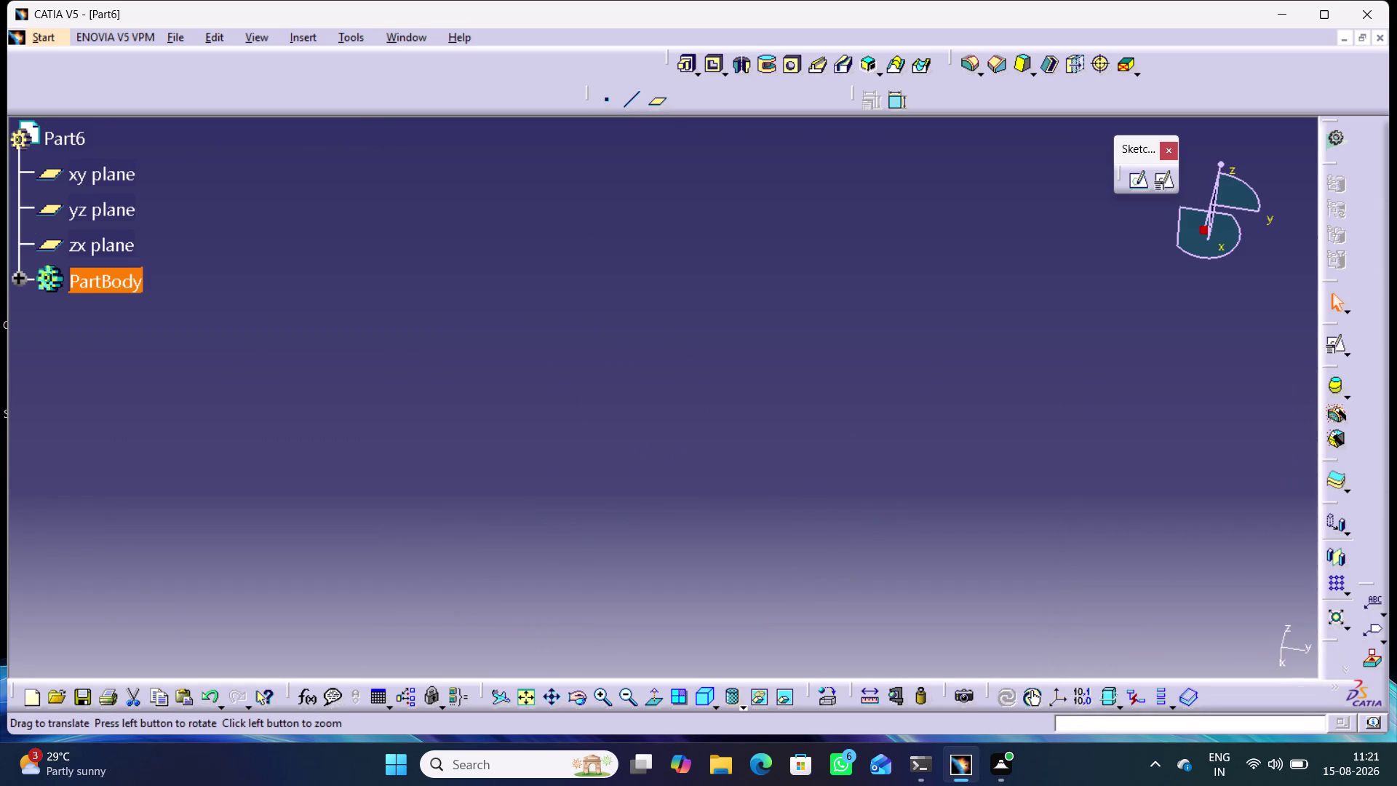
middle_drag(726, 503, 1033, 531)
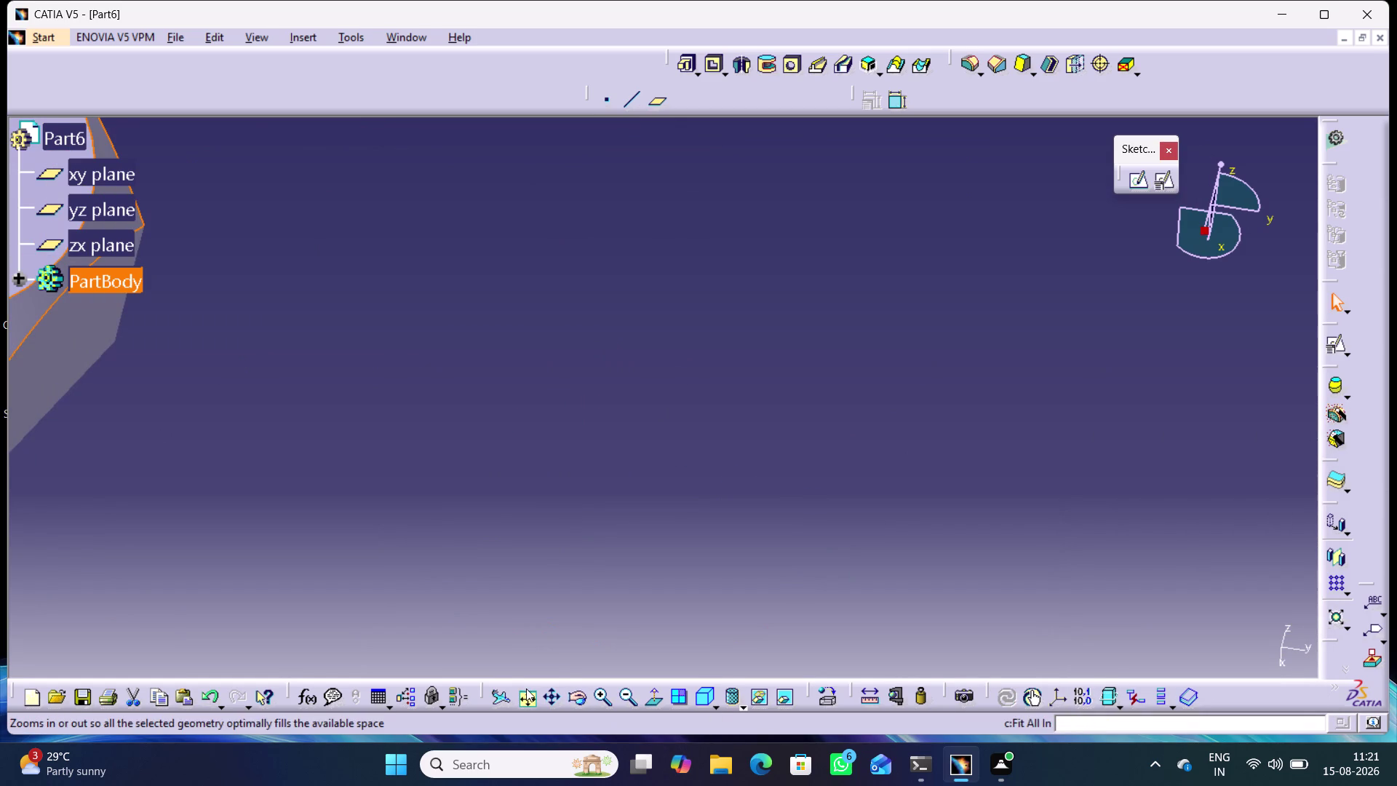
click(526, 689)
Orbit the bolt to inspect the chamfered head edge.
middle_click(689, 496)
click(809, 521)
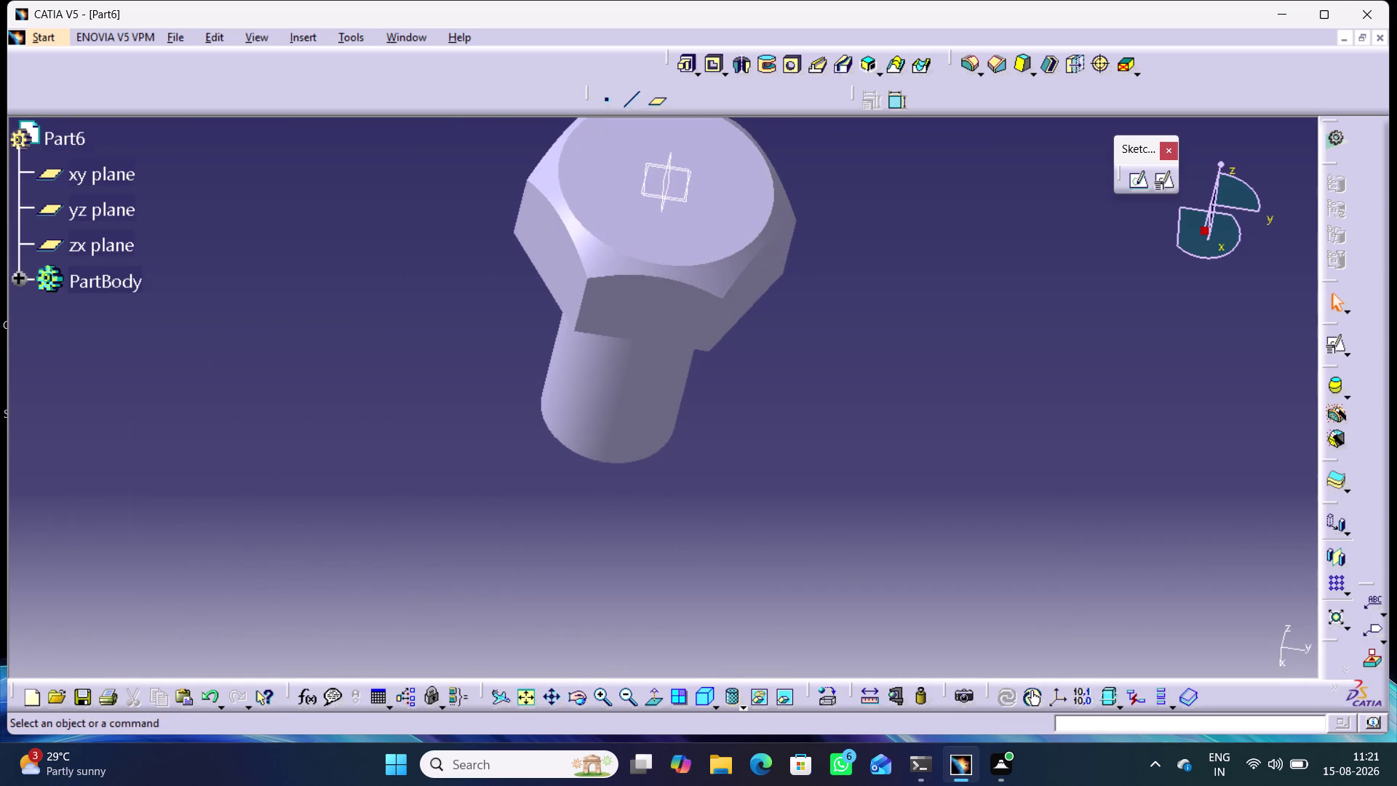
middle_drag(809, 521, 841, 375)
right_drag(809, 520, 841, 376)
scroll(down, 3)
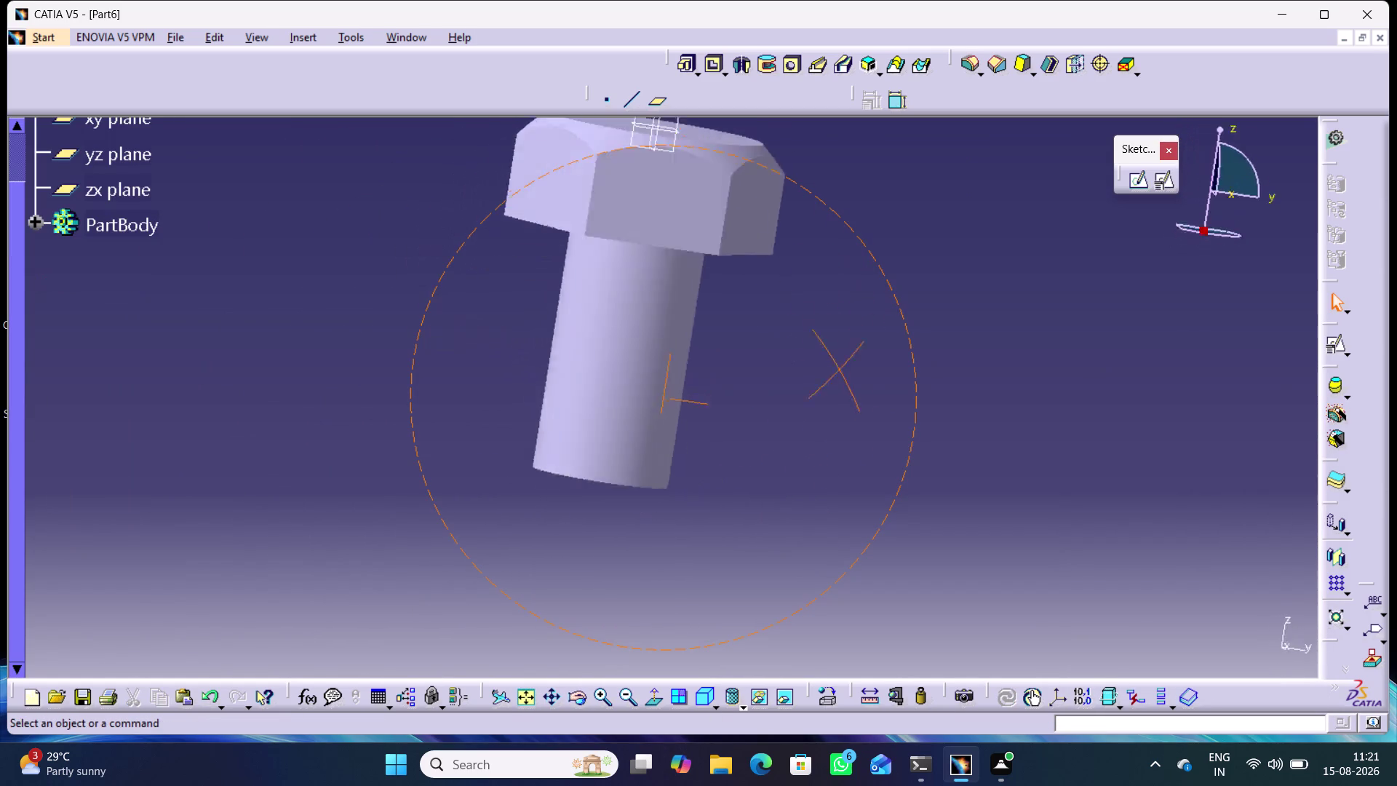
middle_drag(841, 376, 914, 462)
right_drag(841, 376, 917, 461)
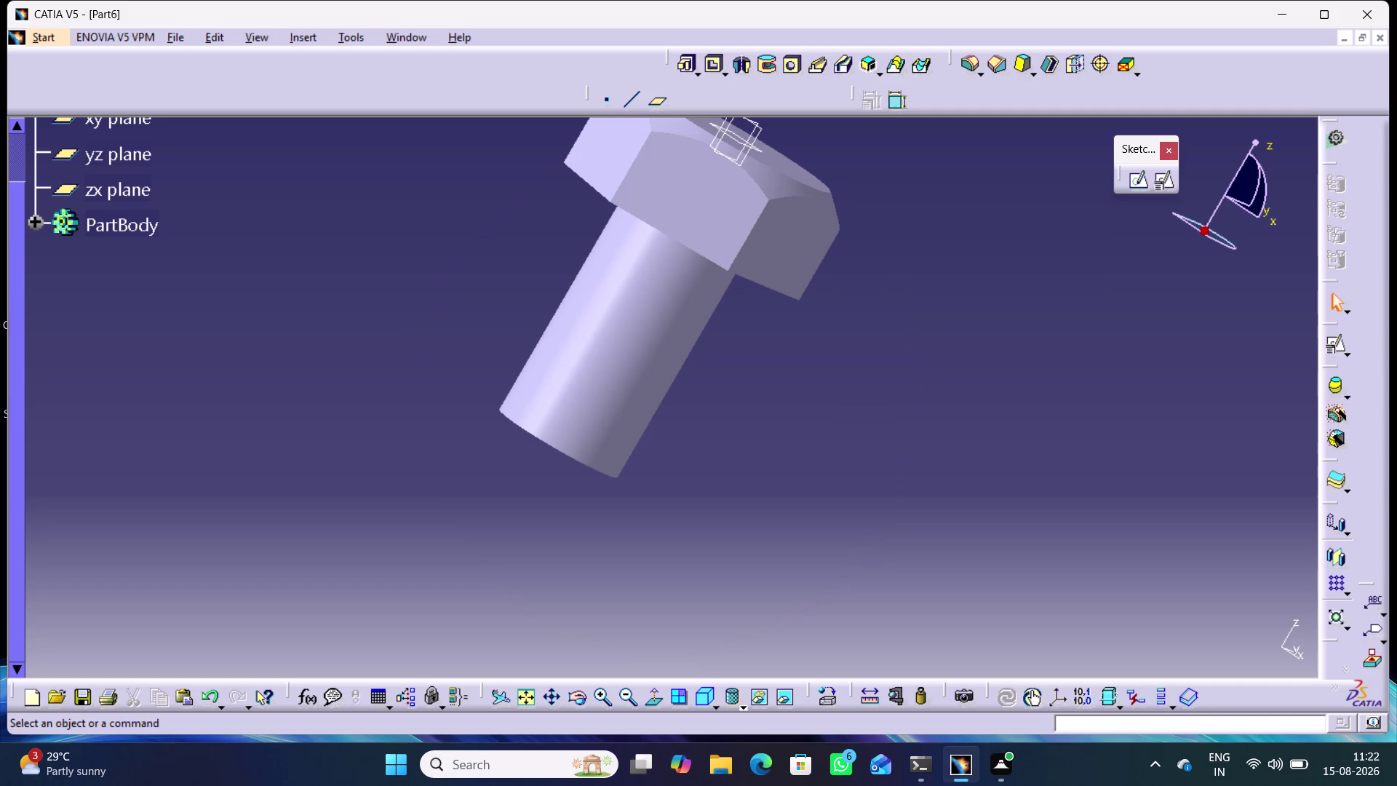
key(ctrl+s)
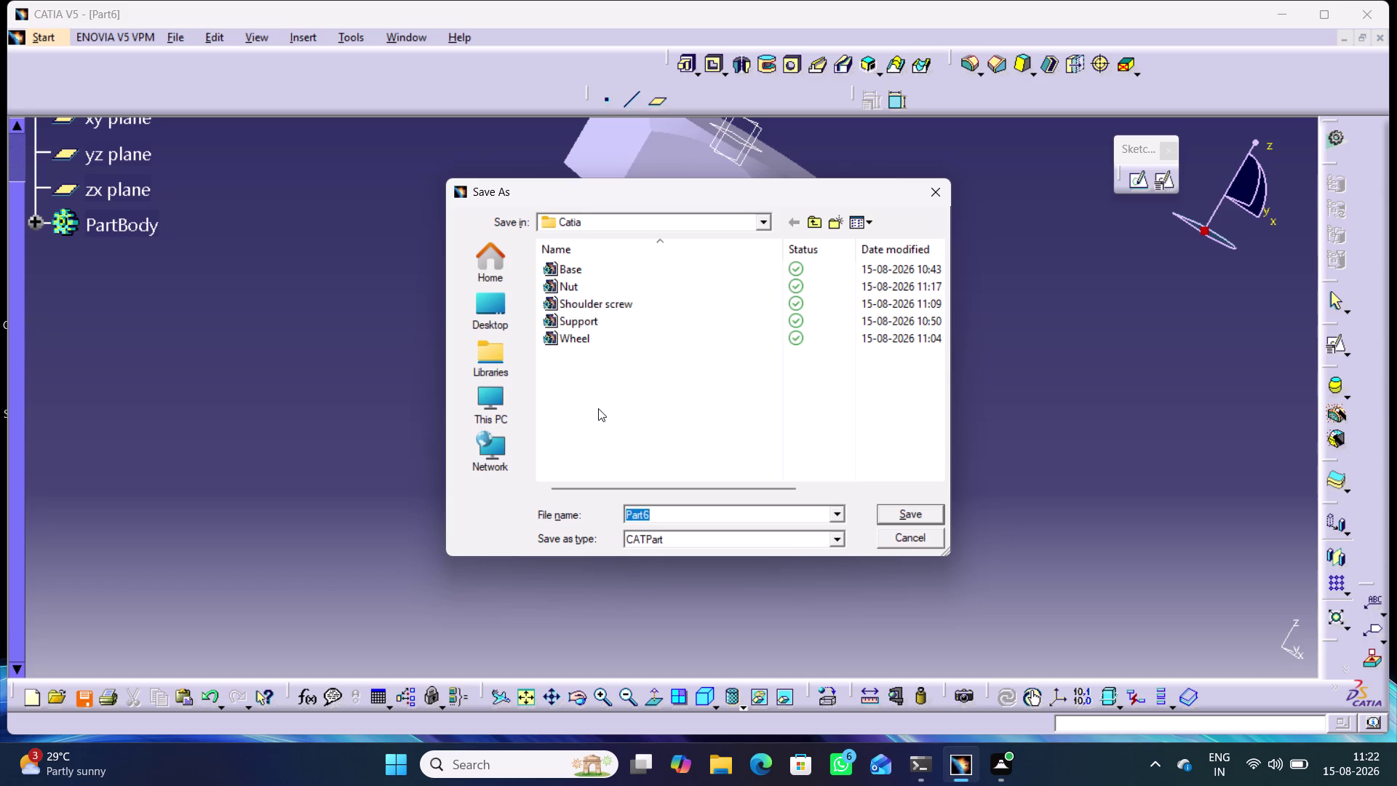
Enter the file name Bolt and save the part as Bolt.CATPart.
text(B)
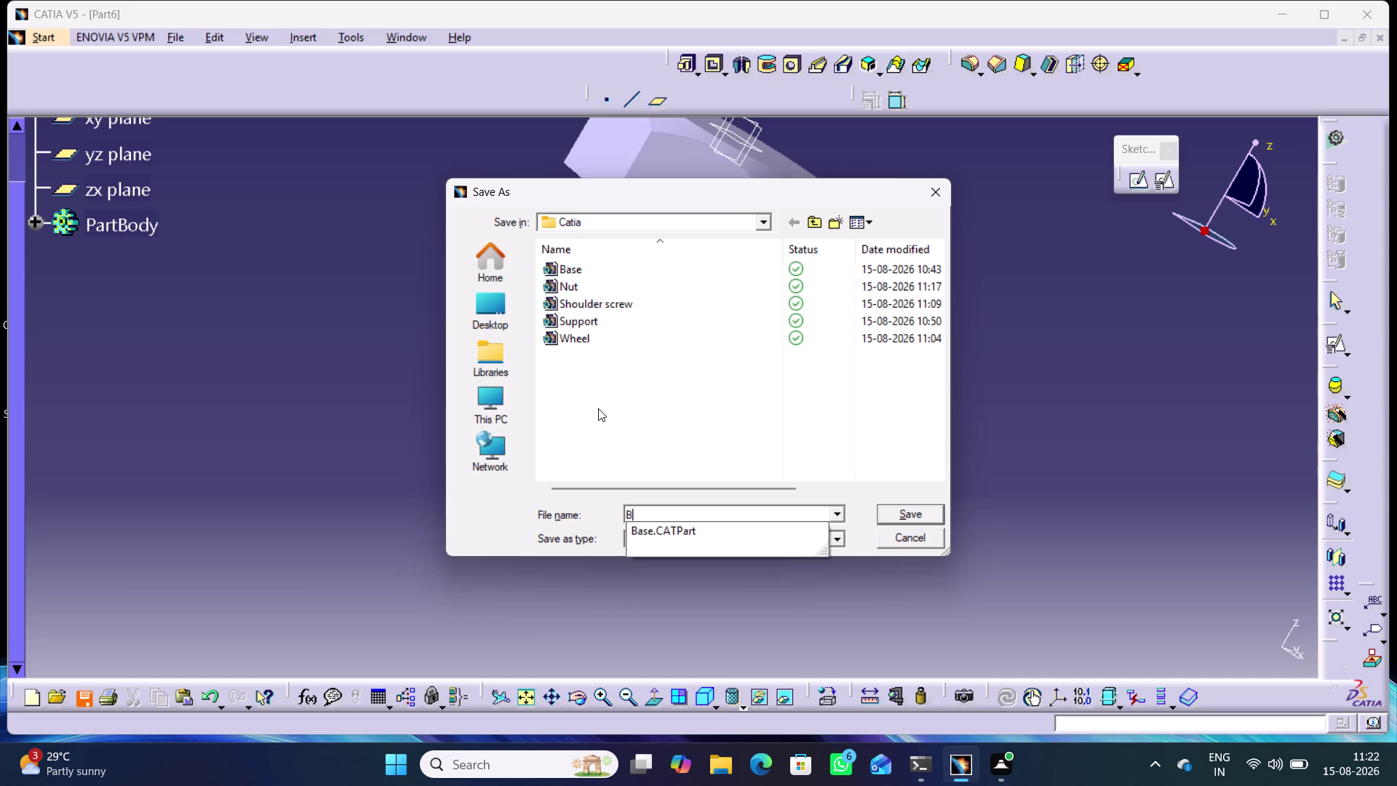
text(olt)
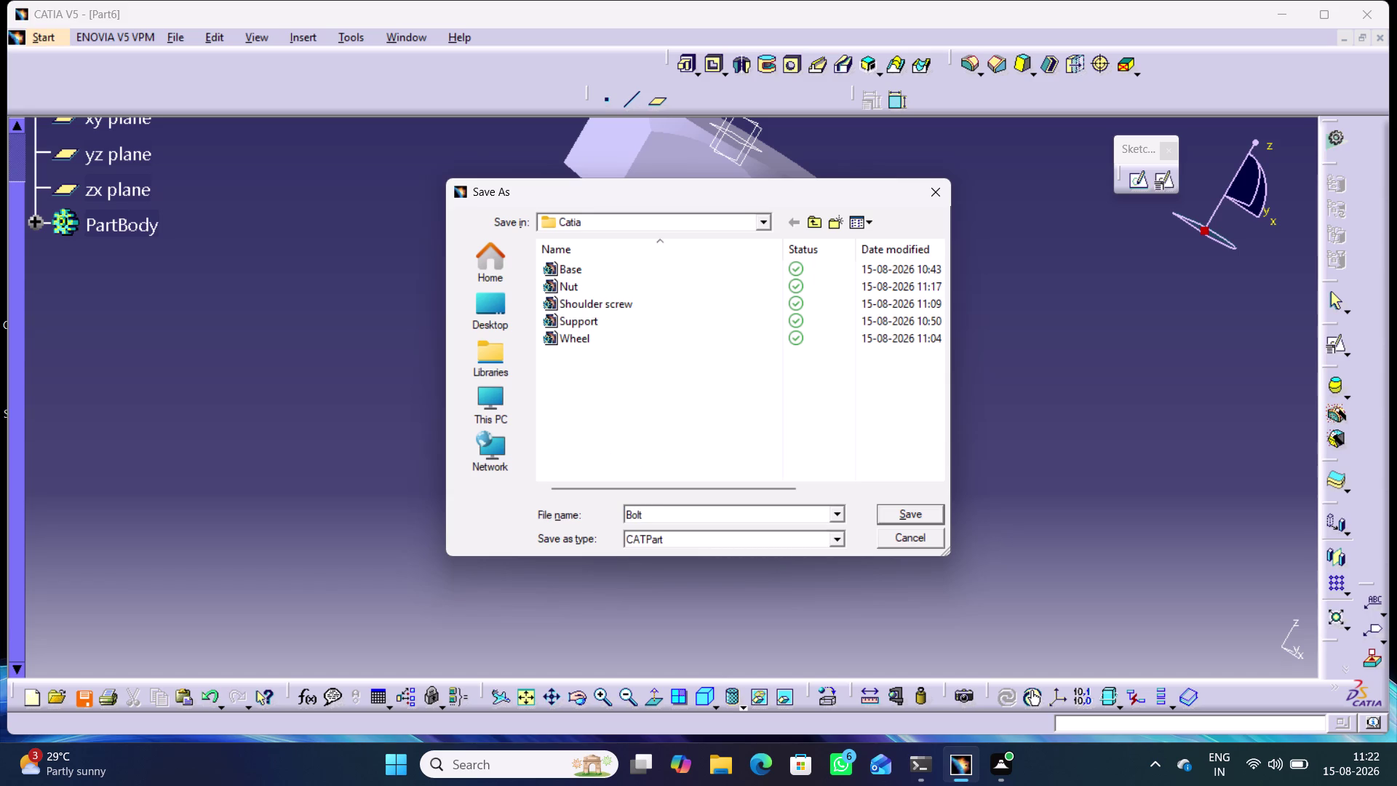
key(Return)
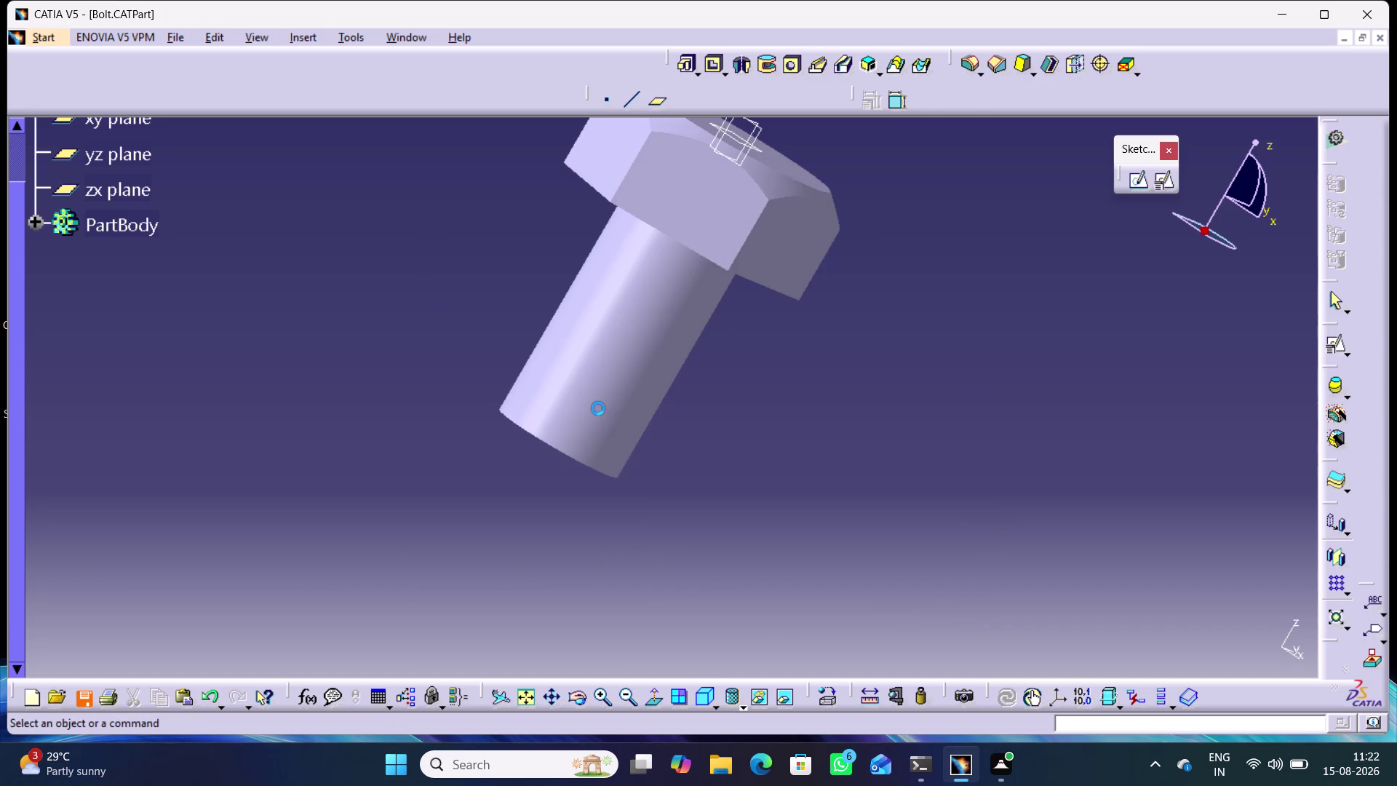